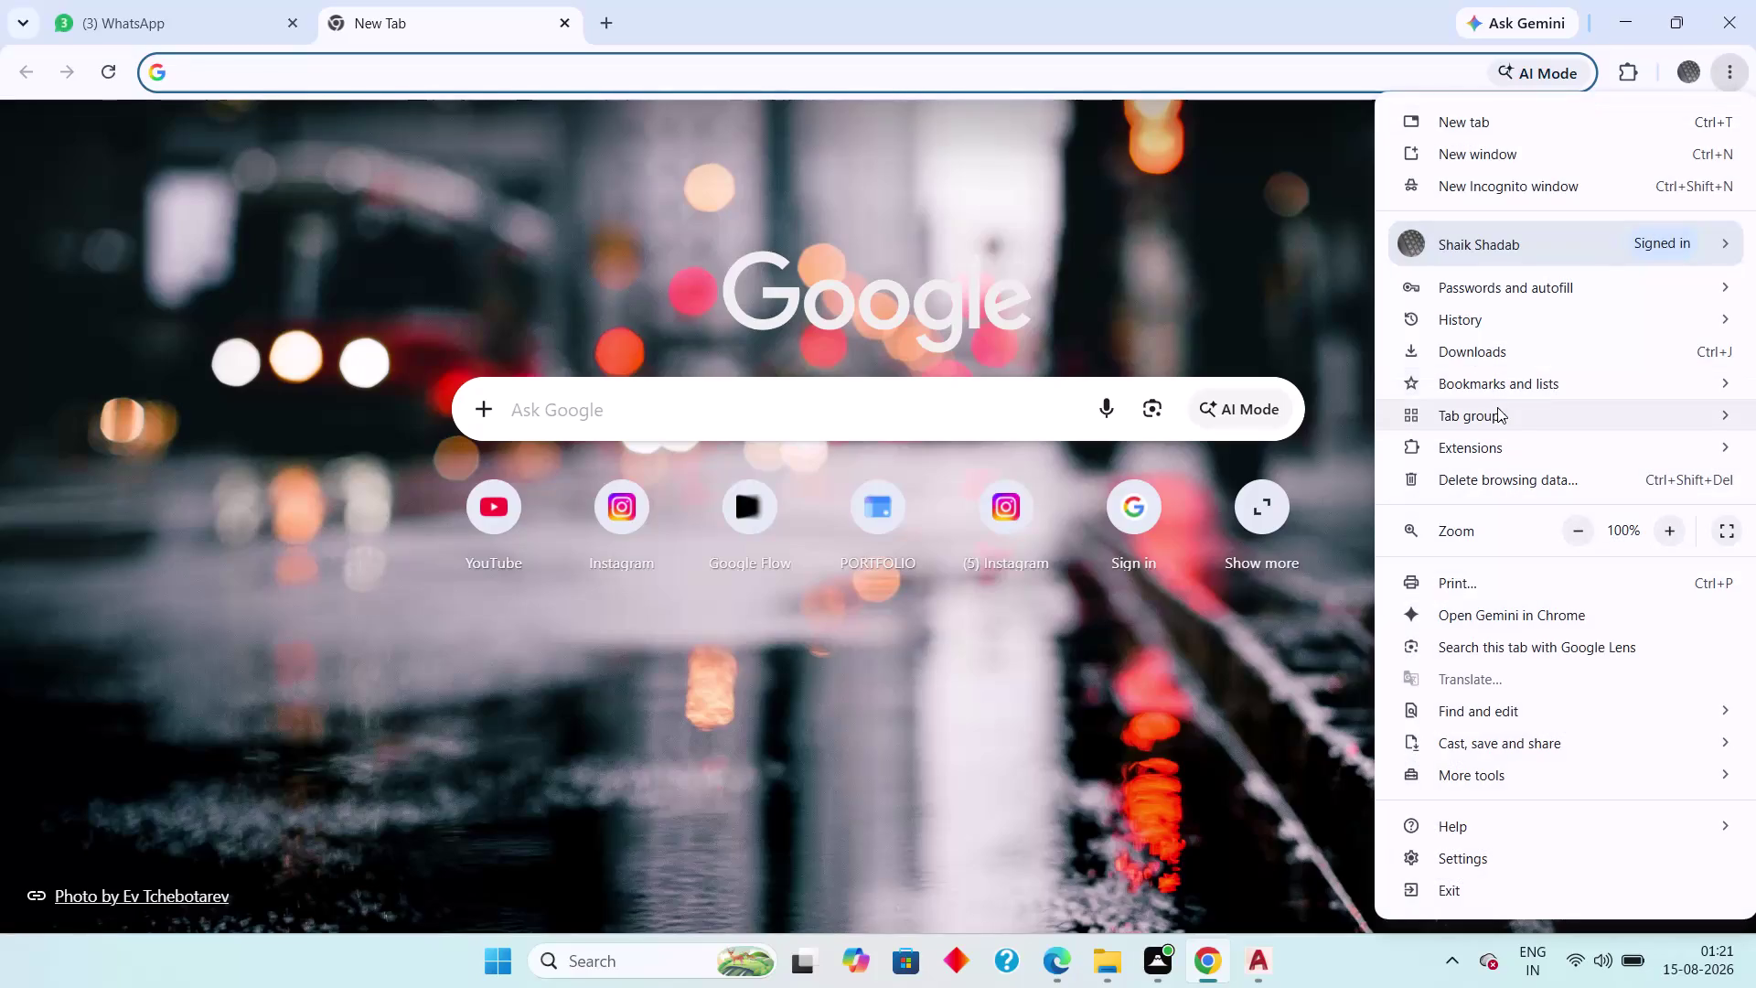
Open toilets.dwg in AutoCAD from Chrome's download history.
click(1471, 357)
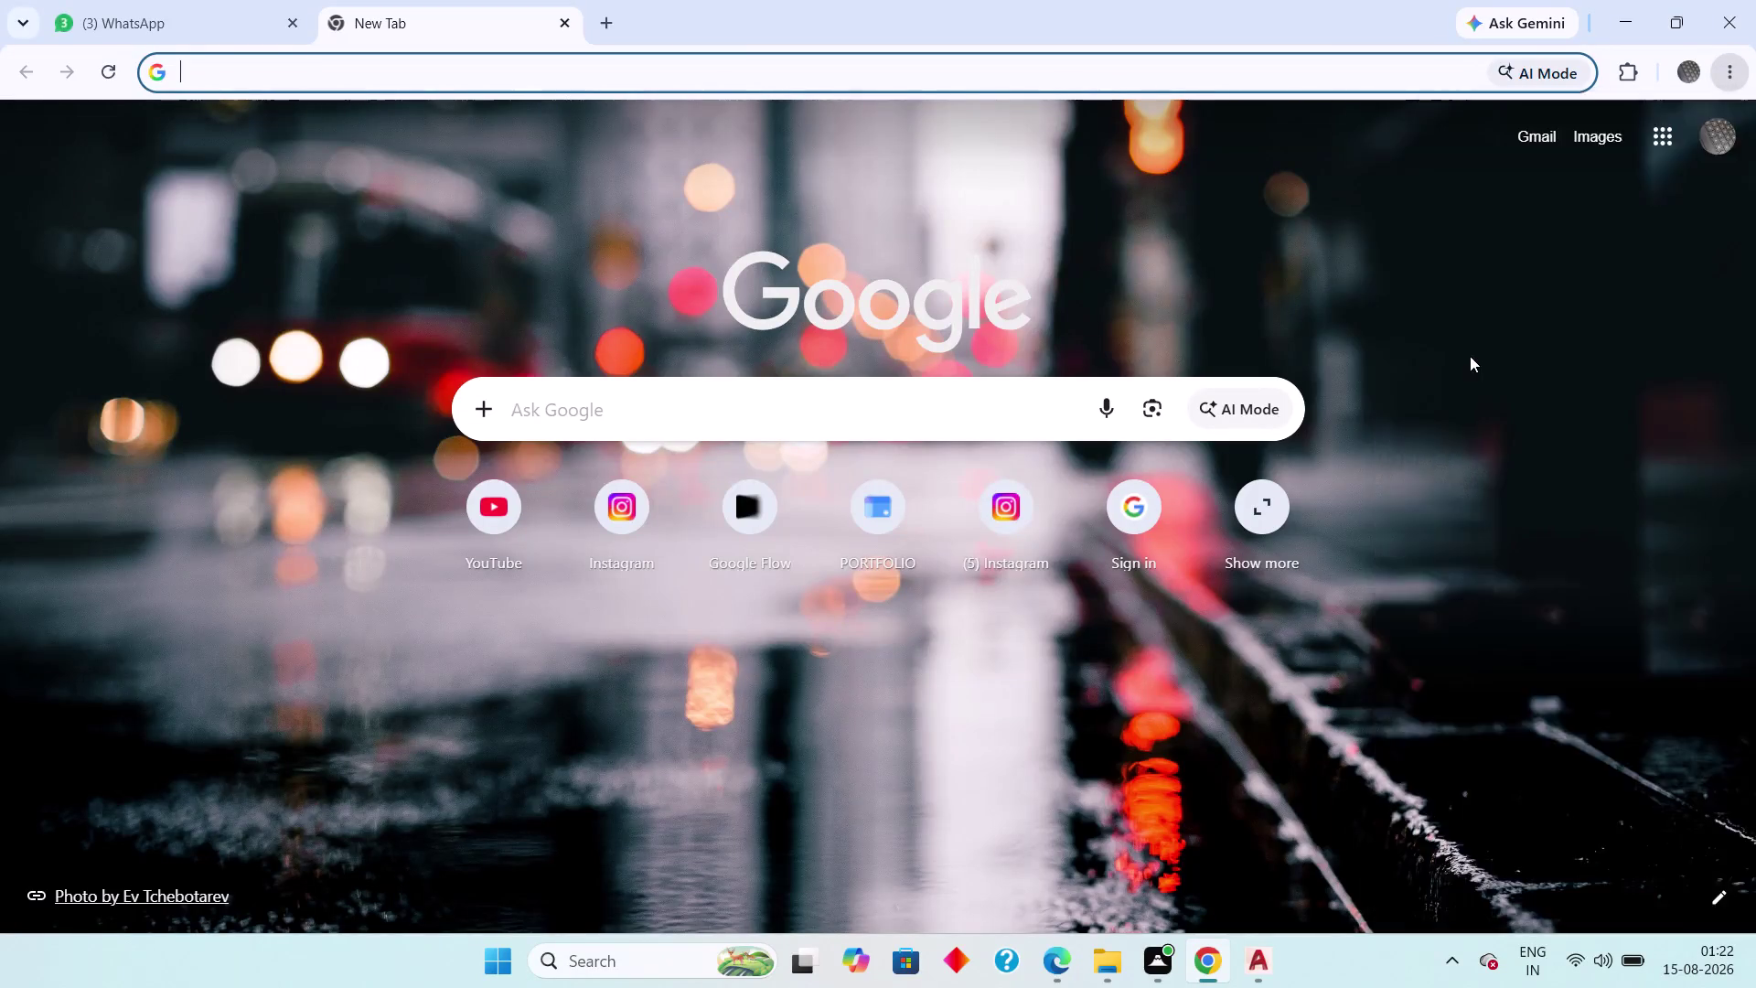
scroll(down, 3)
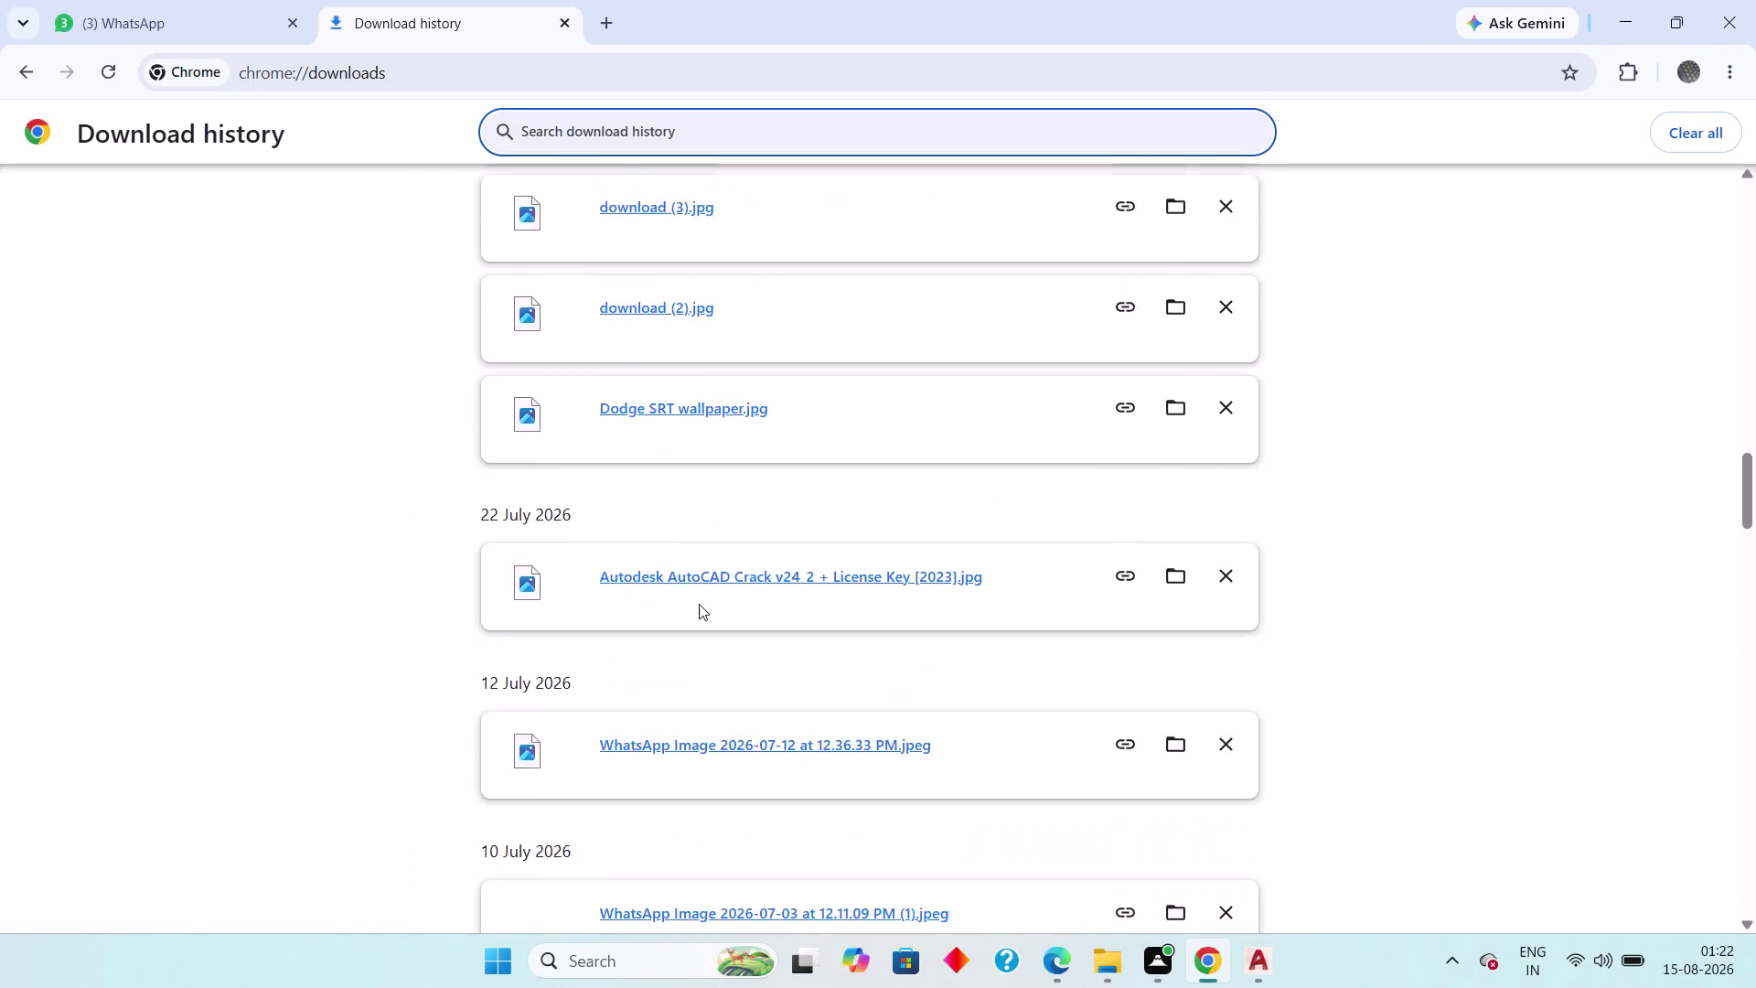
scroll(down, 3)
scroll(down, 3)
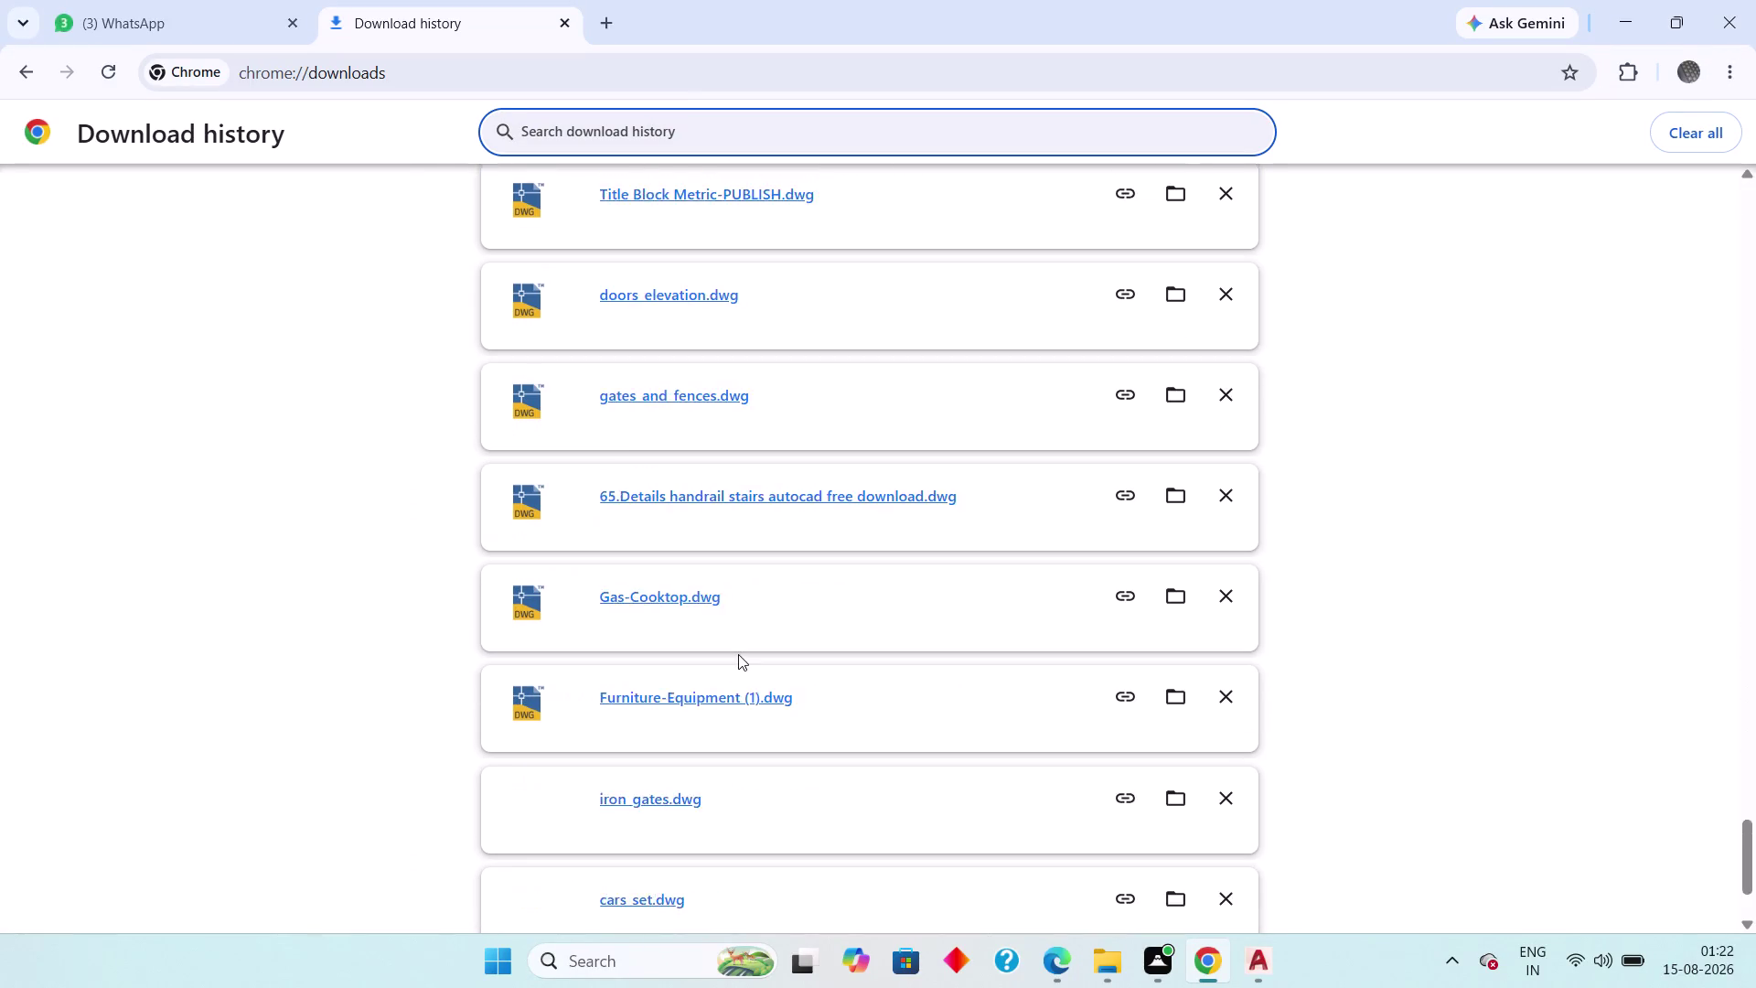
scroll(down, 3)
scroll(down, 3)
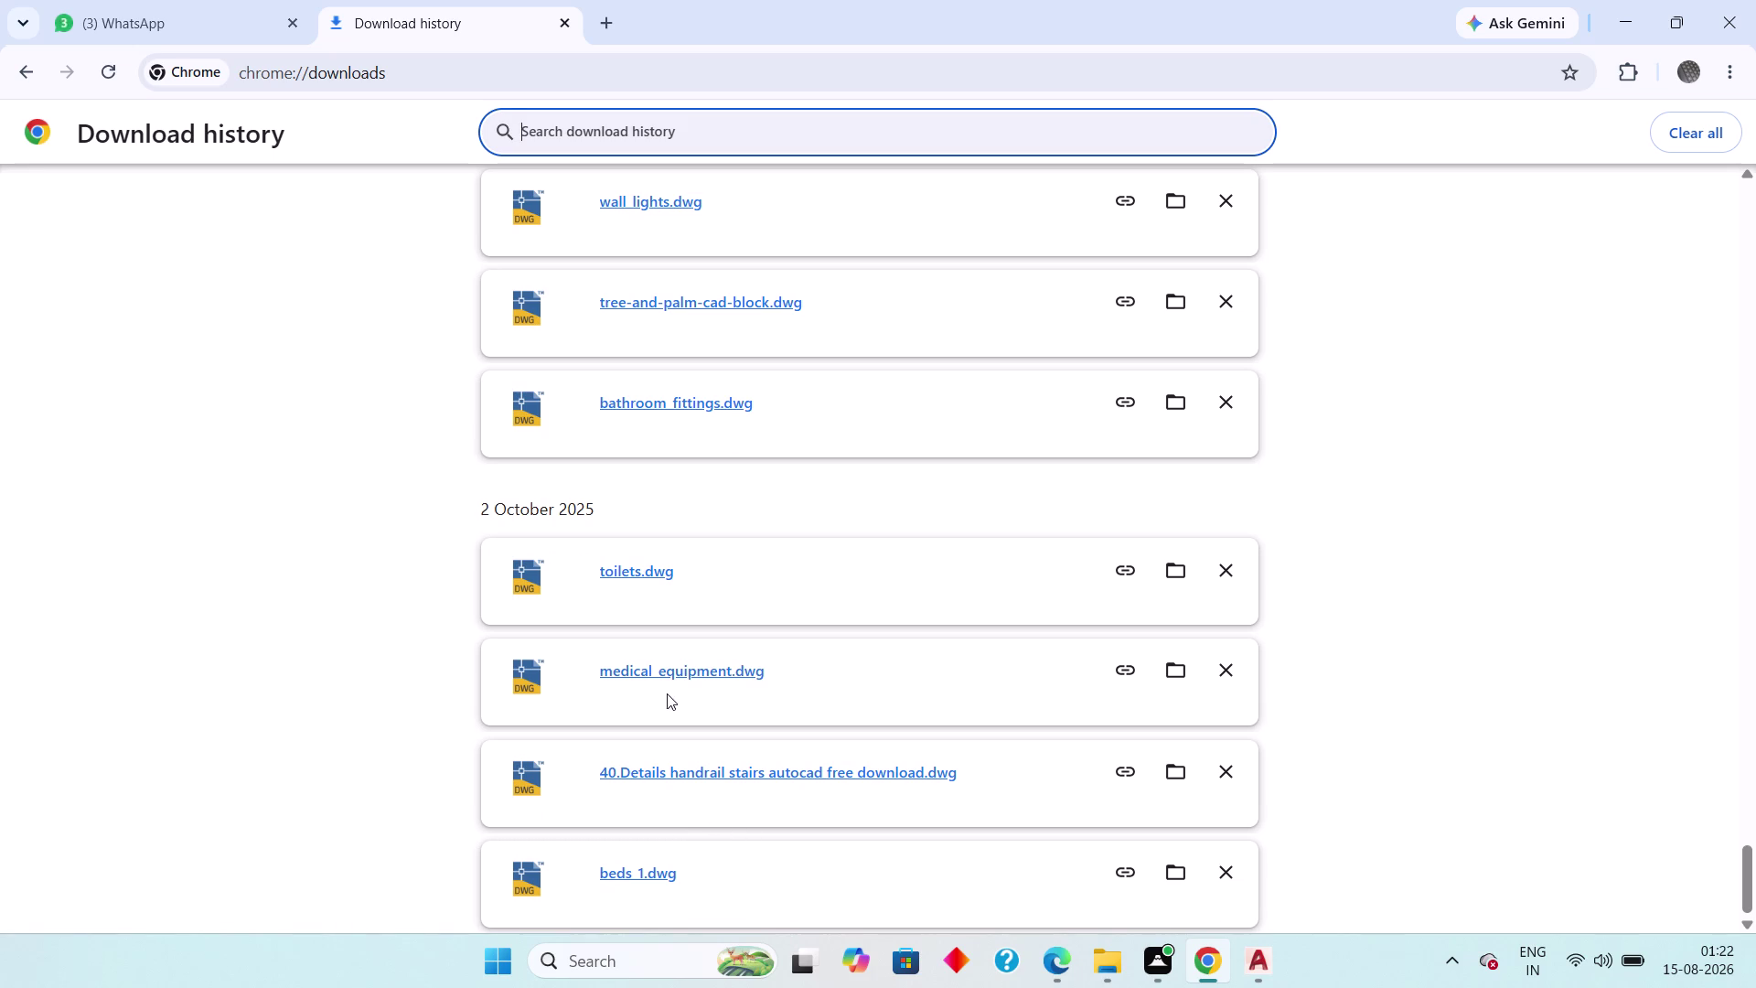
scroll(up, 3)
scroll(up, 3)
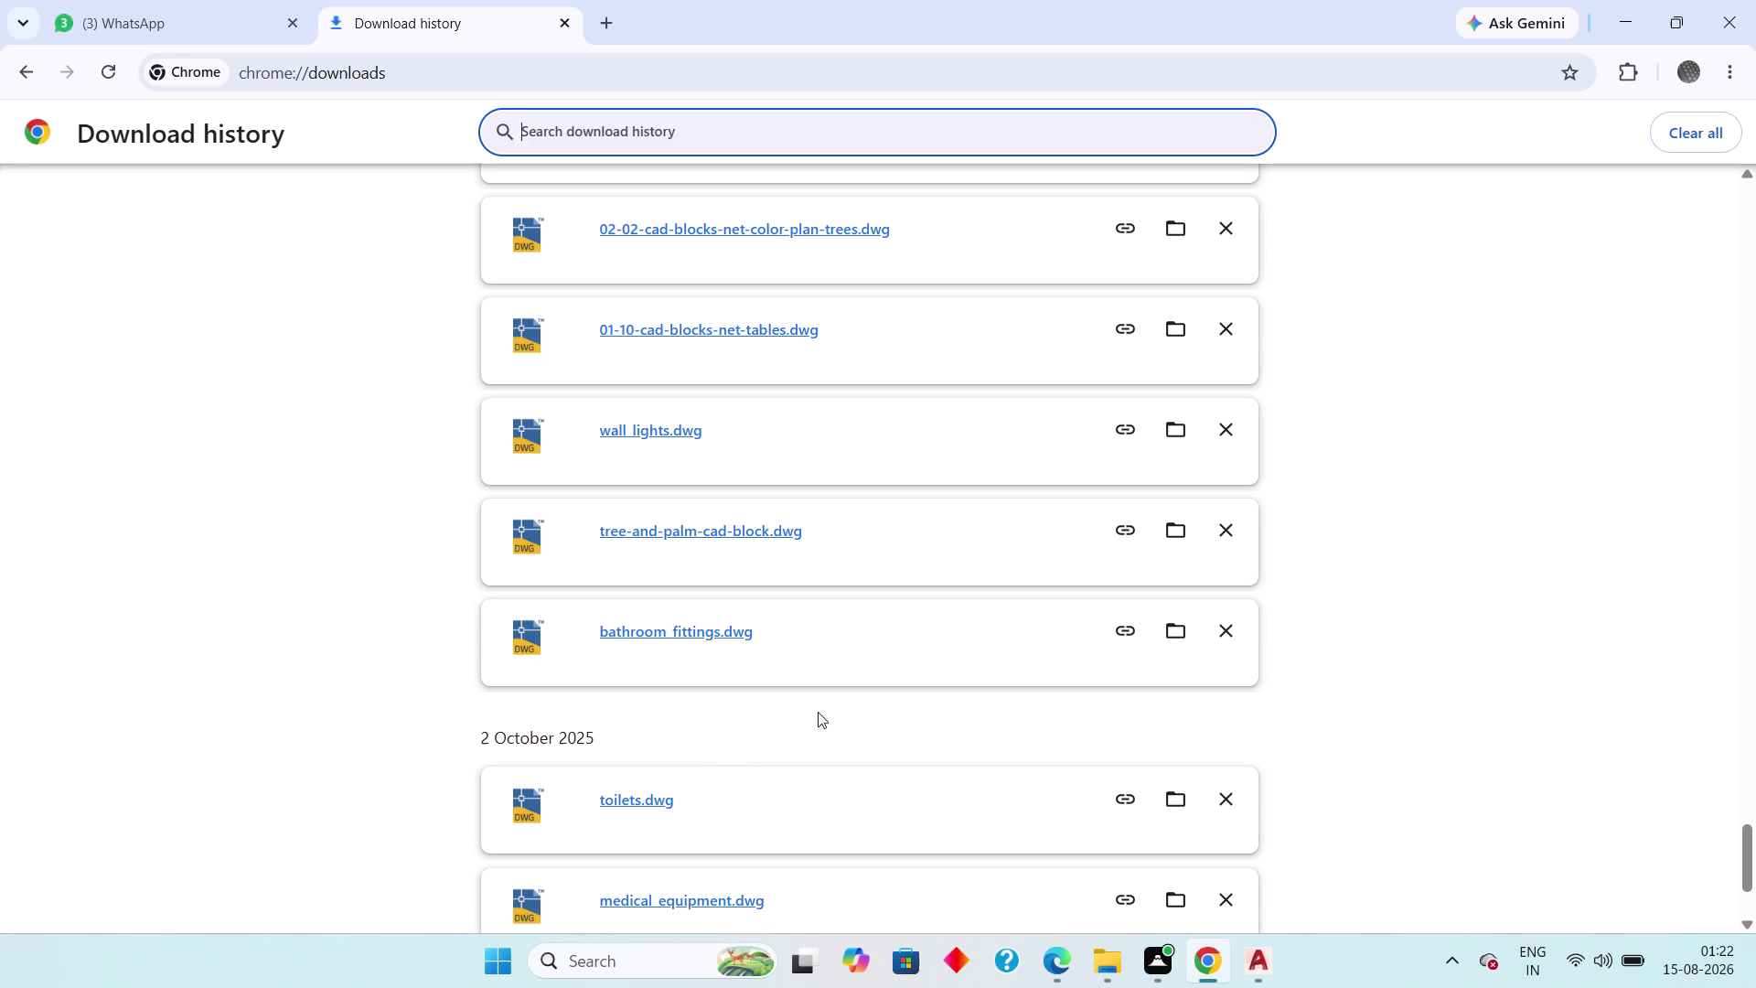
double_click(630, 794)
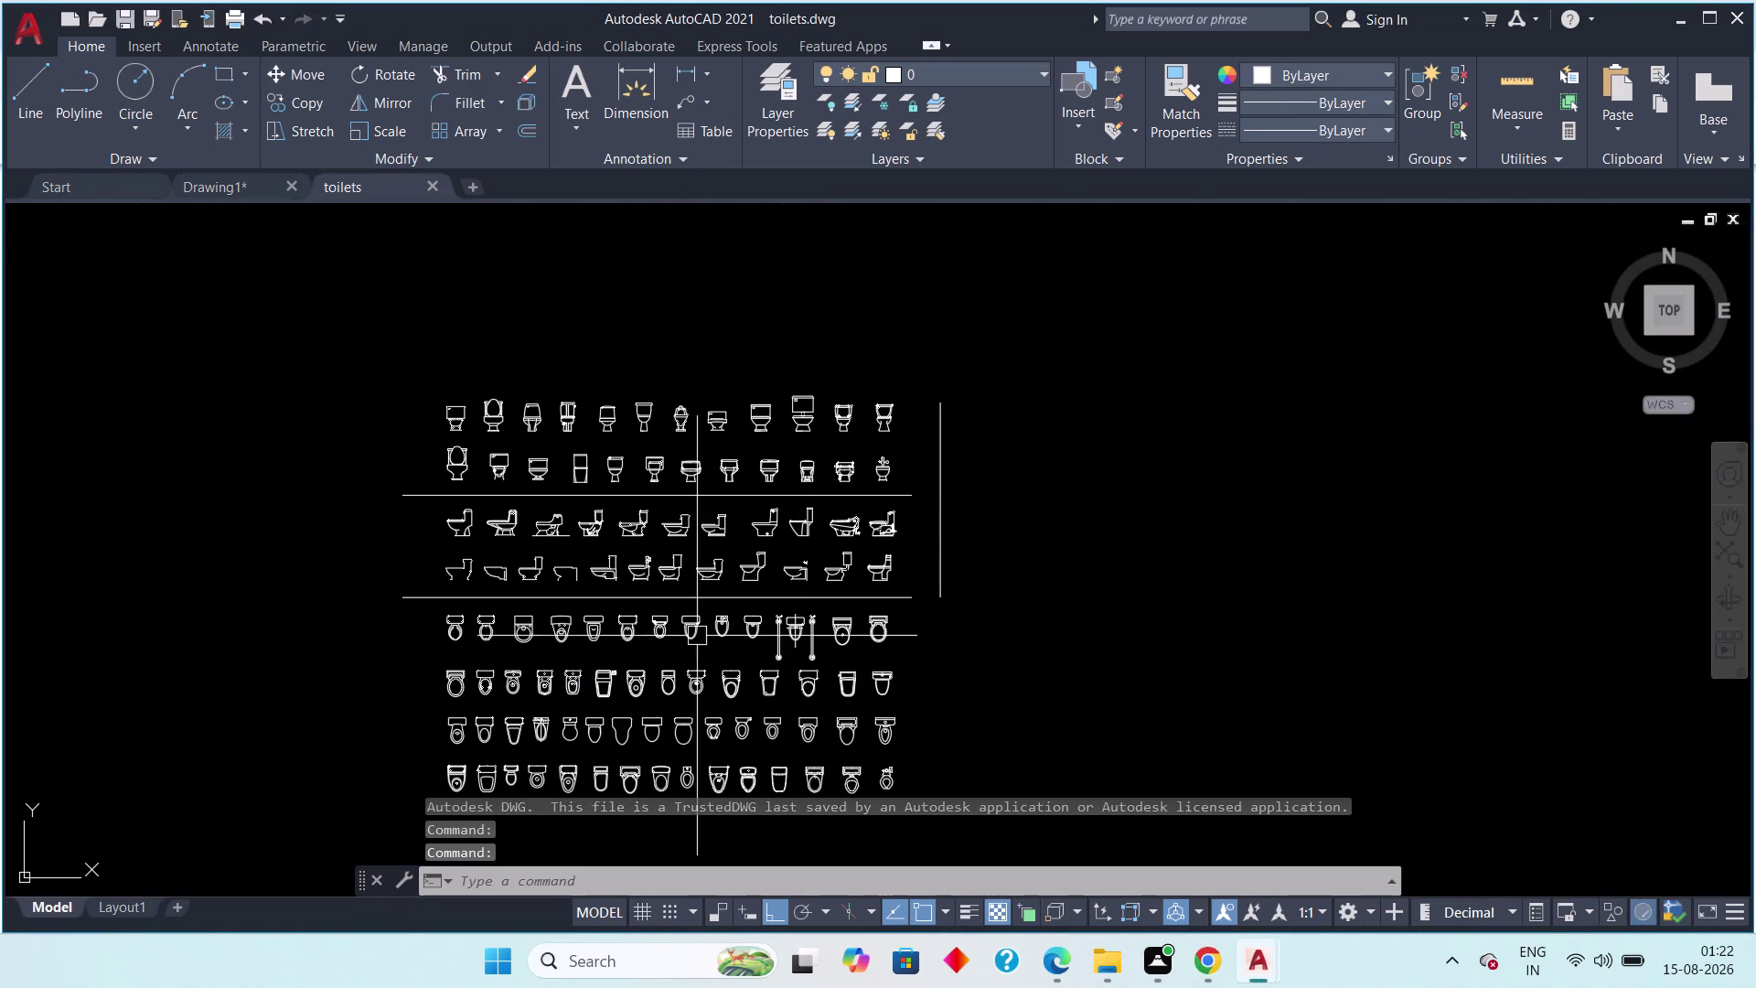
Copy one top-view toilet block from toilets.dwg with Ctrl+C and switch back to Drawing1.
scroll(up, 3)
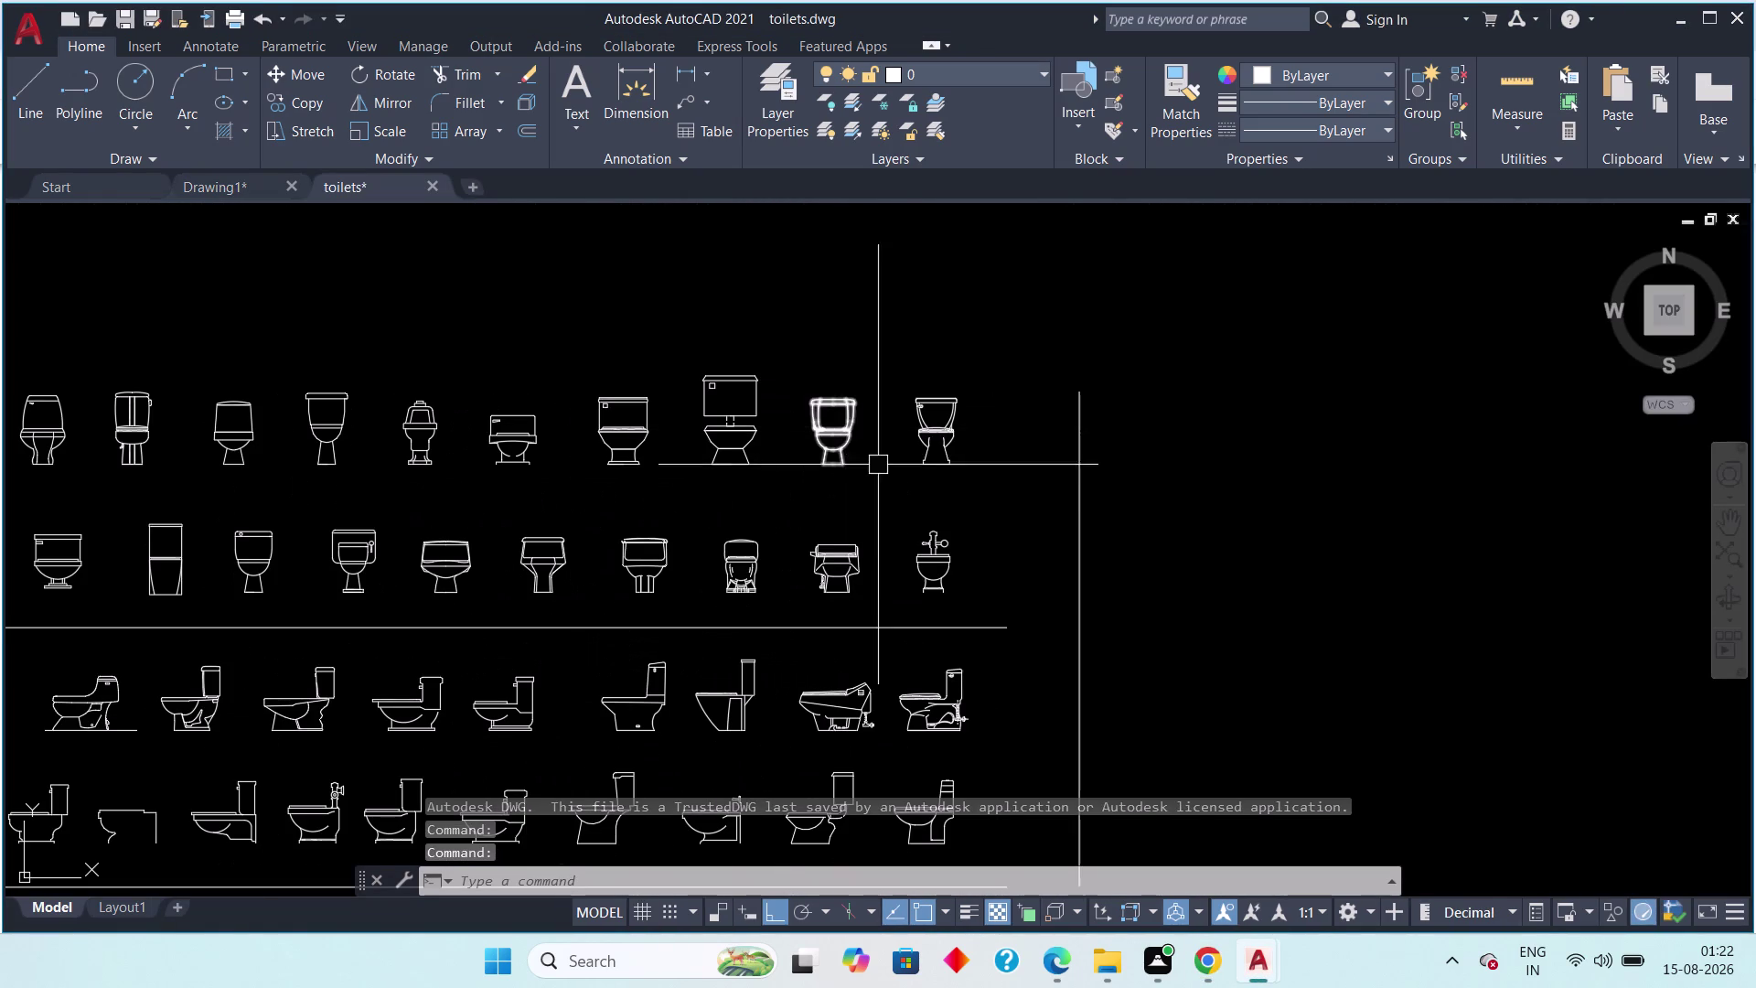
scroll(down, 3)
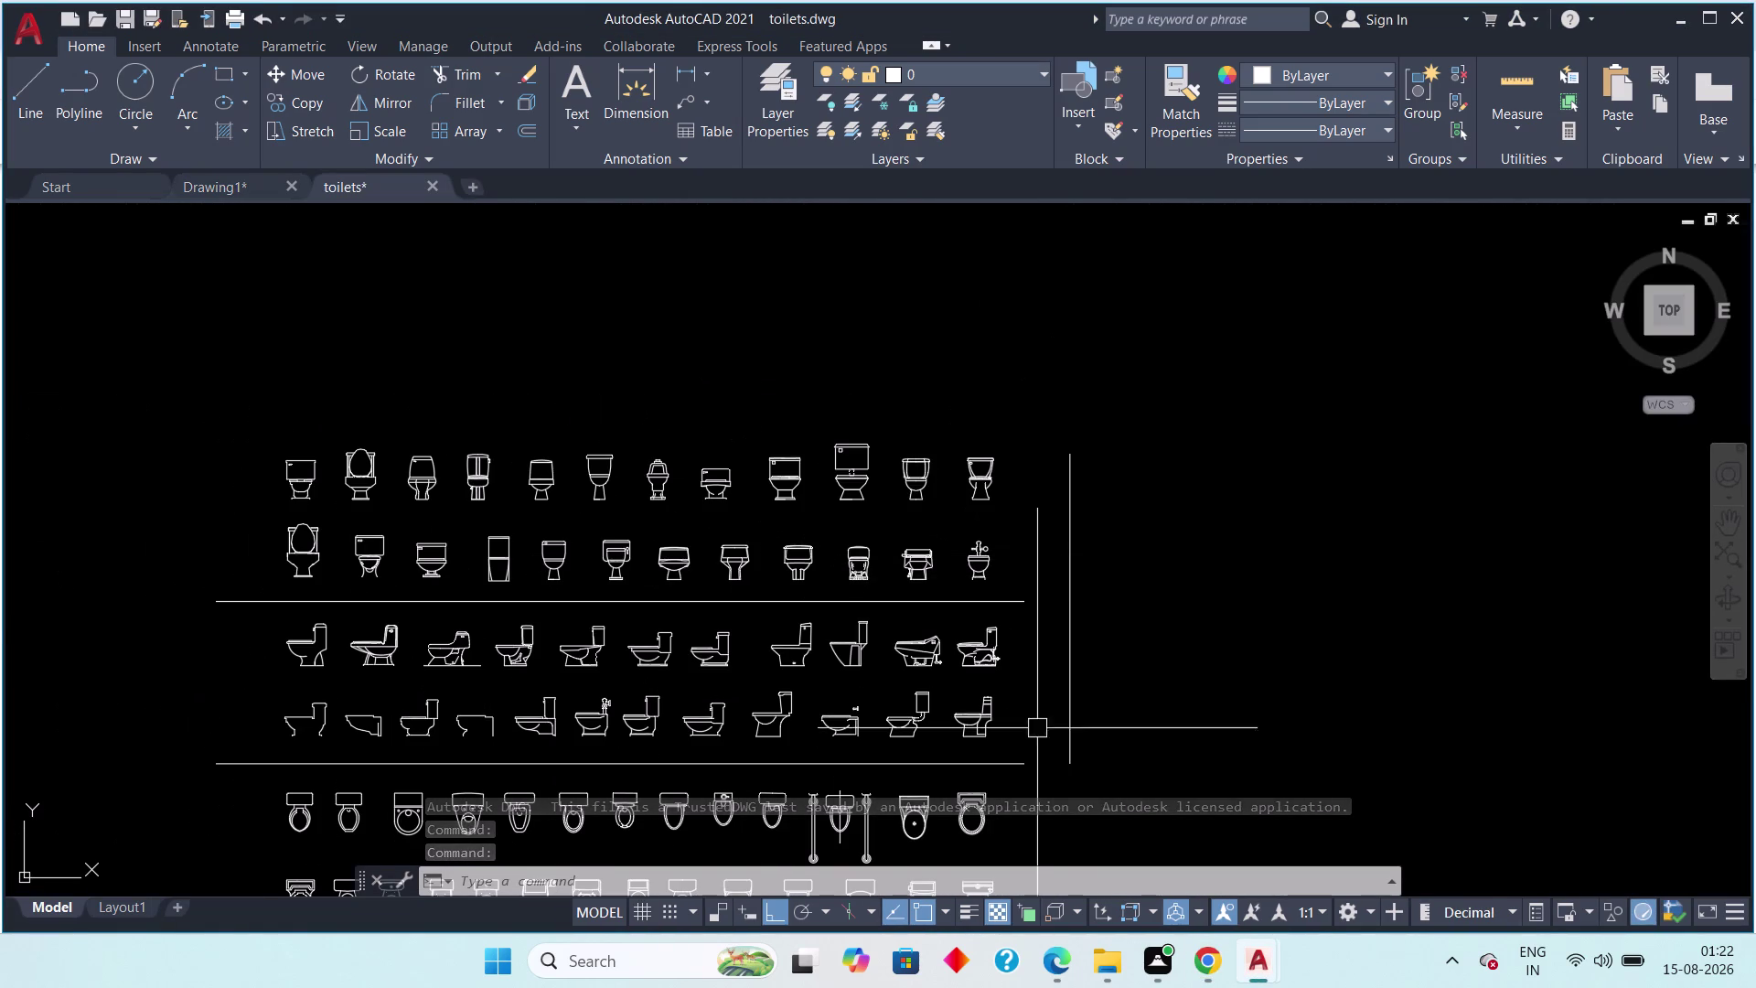
middle_drag(993, 747, 974, 564)
scroll(up, 3)
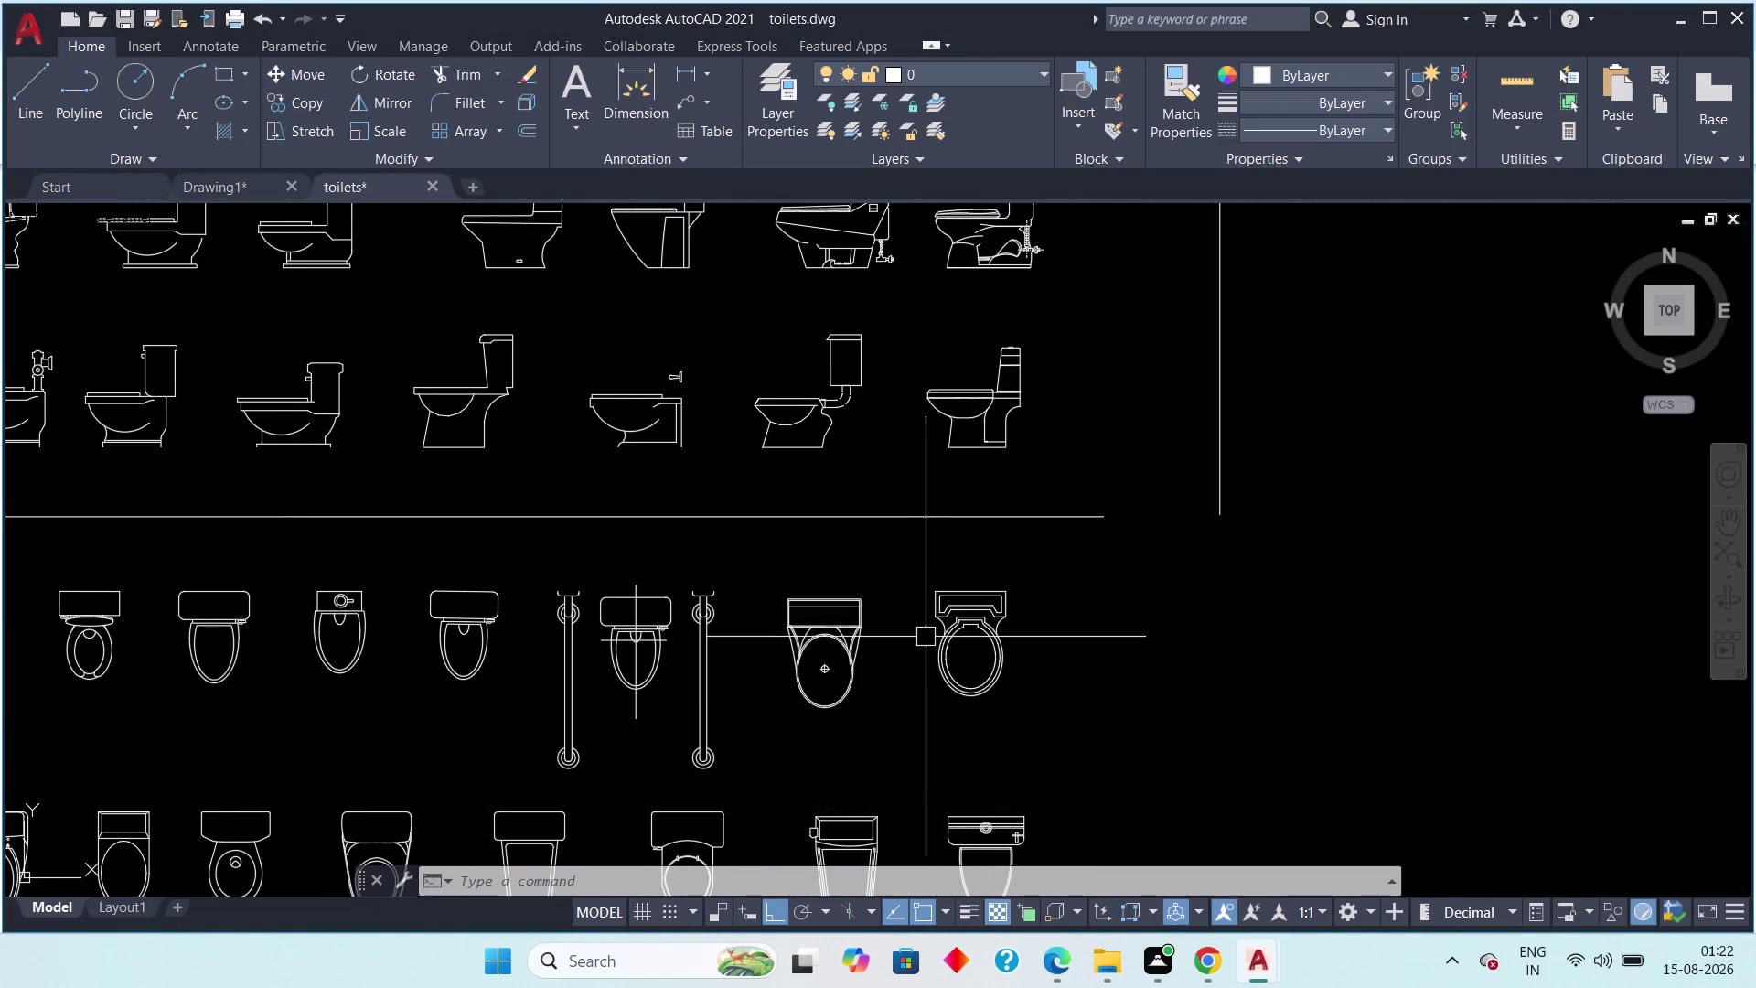
middle_drag(920, 633, 935, 549)
drag(894, 482, 871, 520)
click(792, 662)
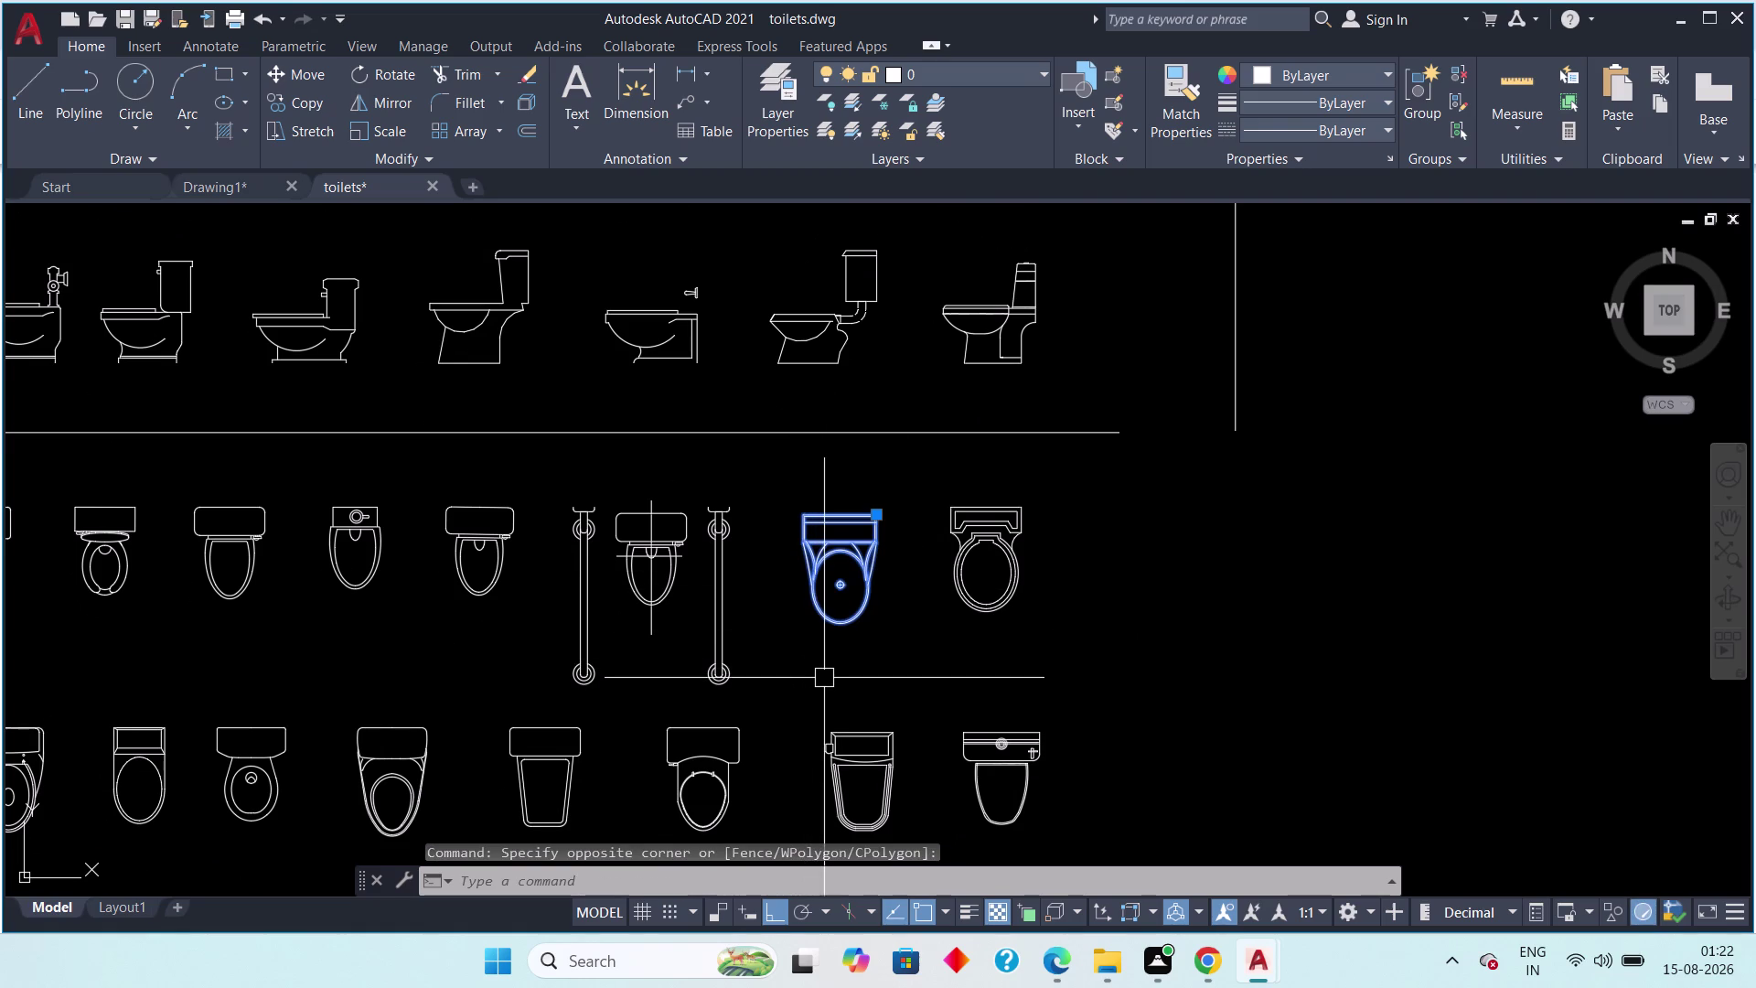
key(ctrl+c)
key(Escape)
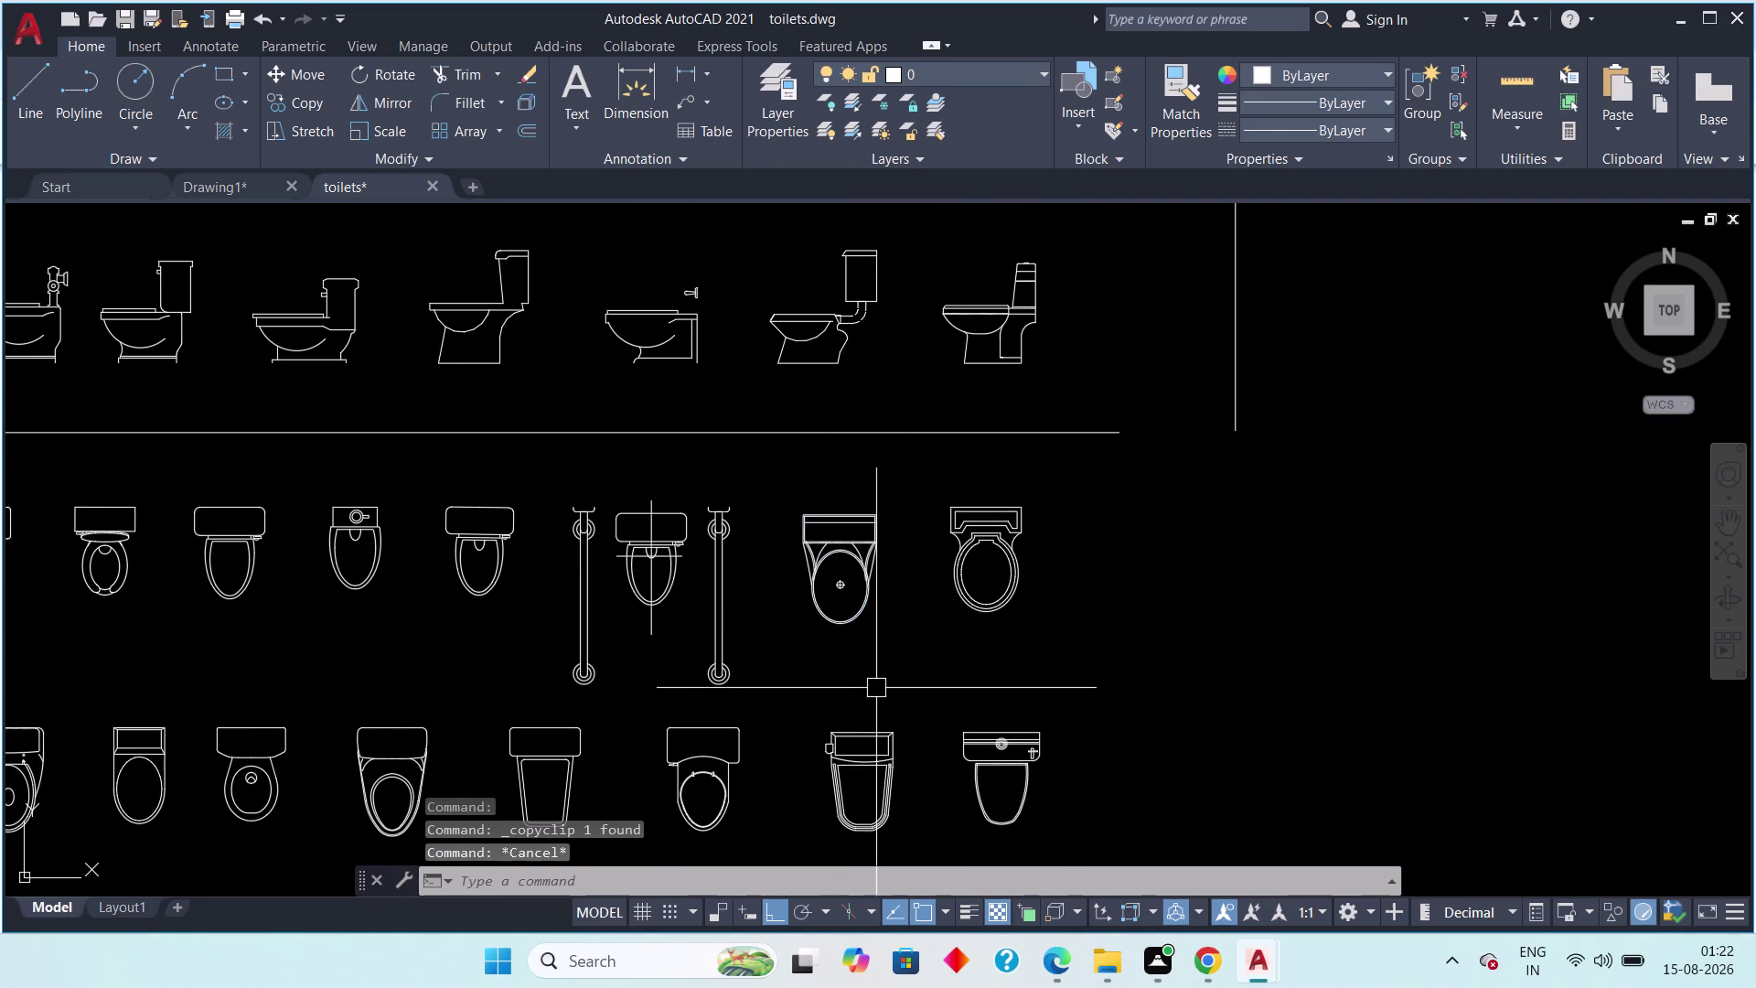
click(211, 192)
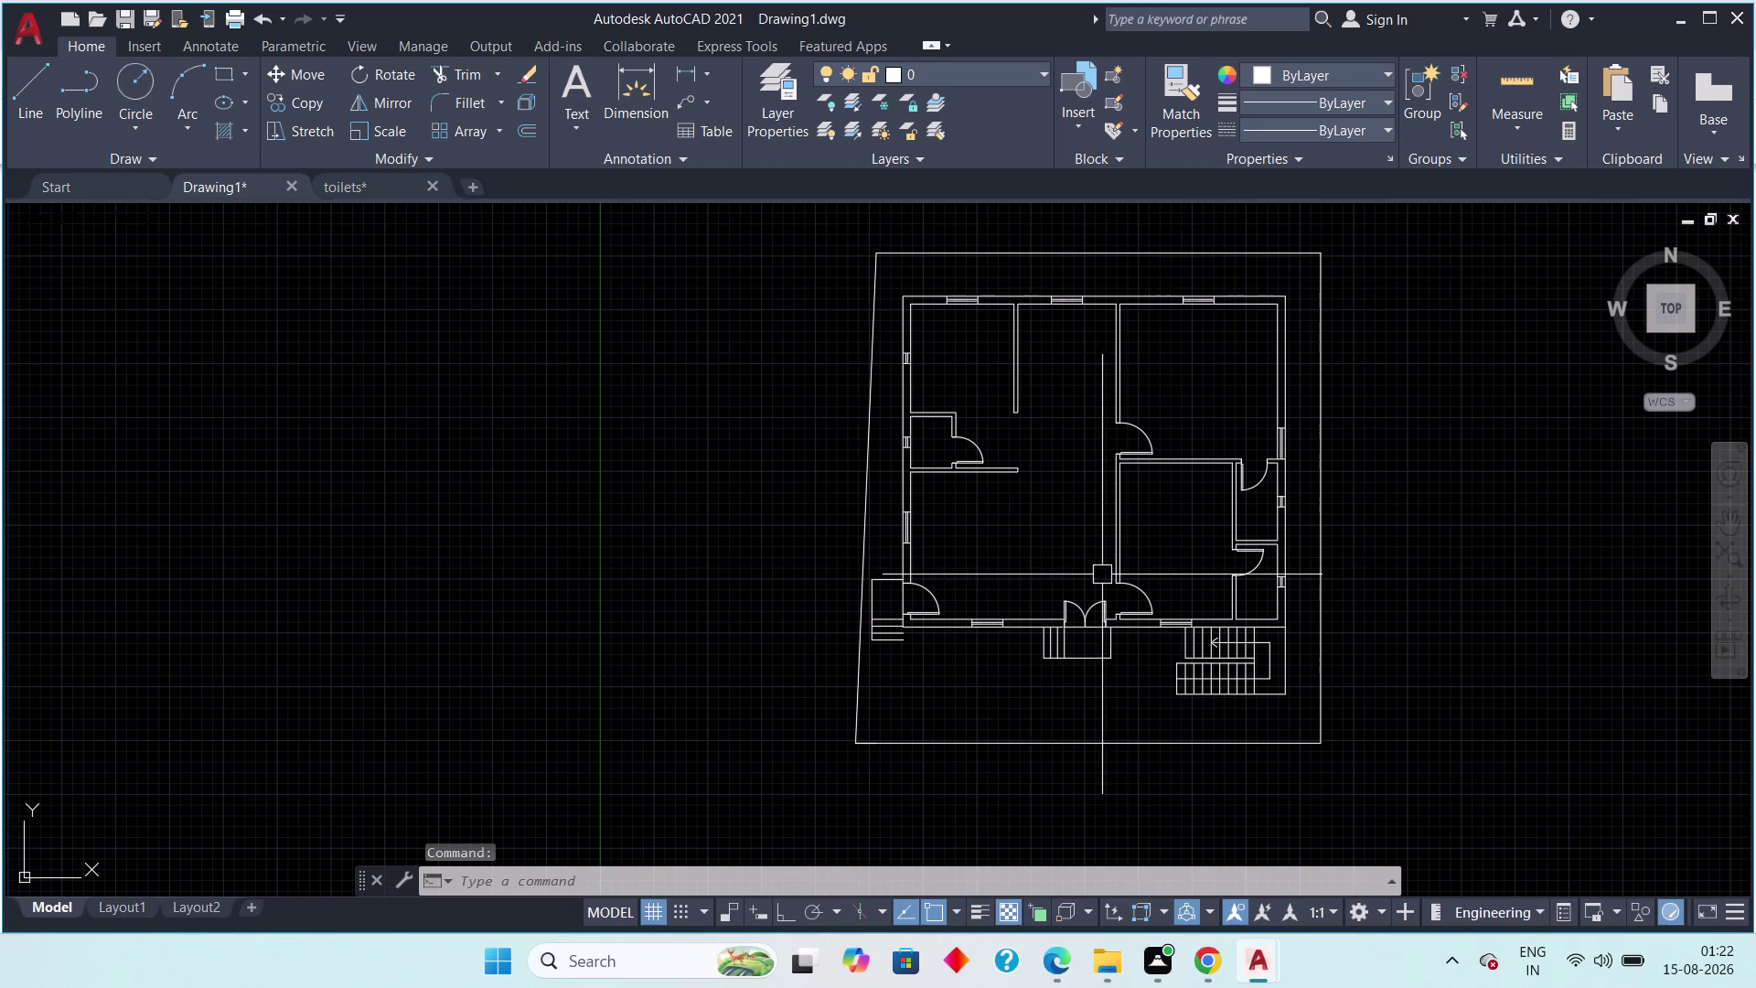
Paste the copied toilet into Drawing1 beside the house plan.
key(ctrl+v)
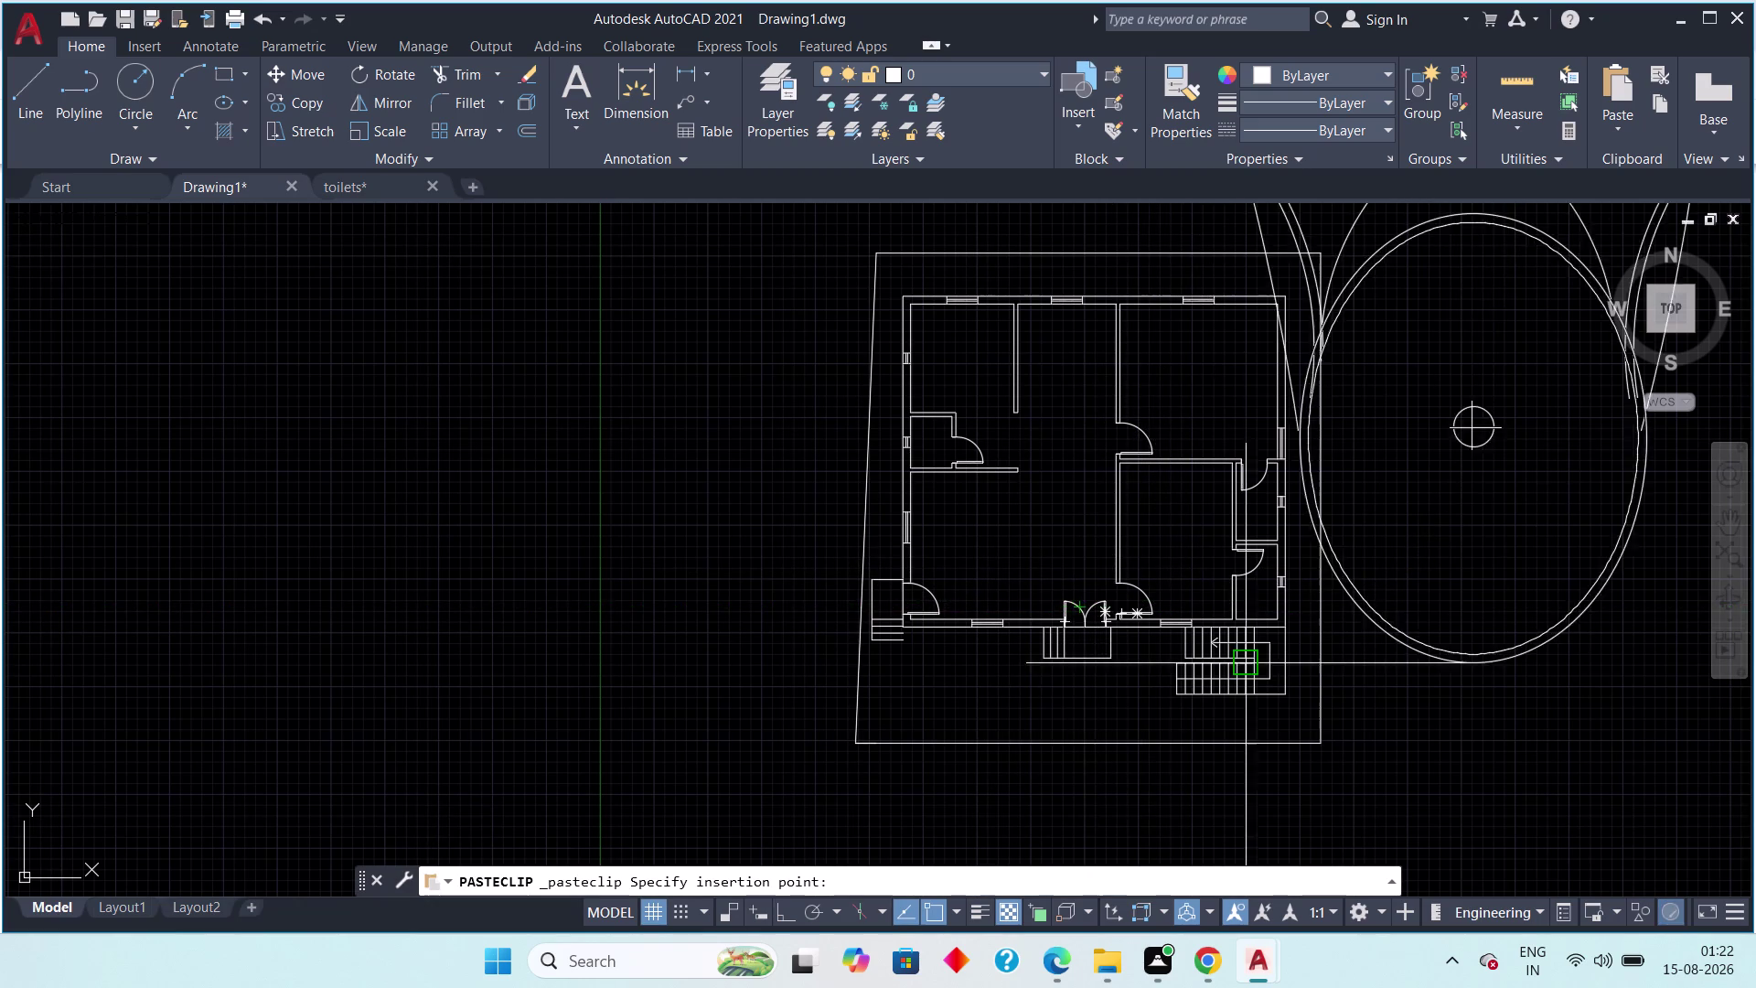
middle_drag(1265, 657, 901, 621)
scroll(down, 3)
click(1028, 697)
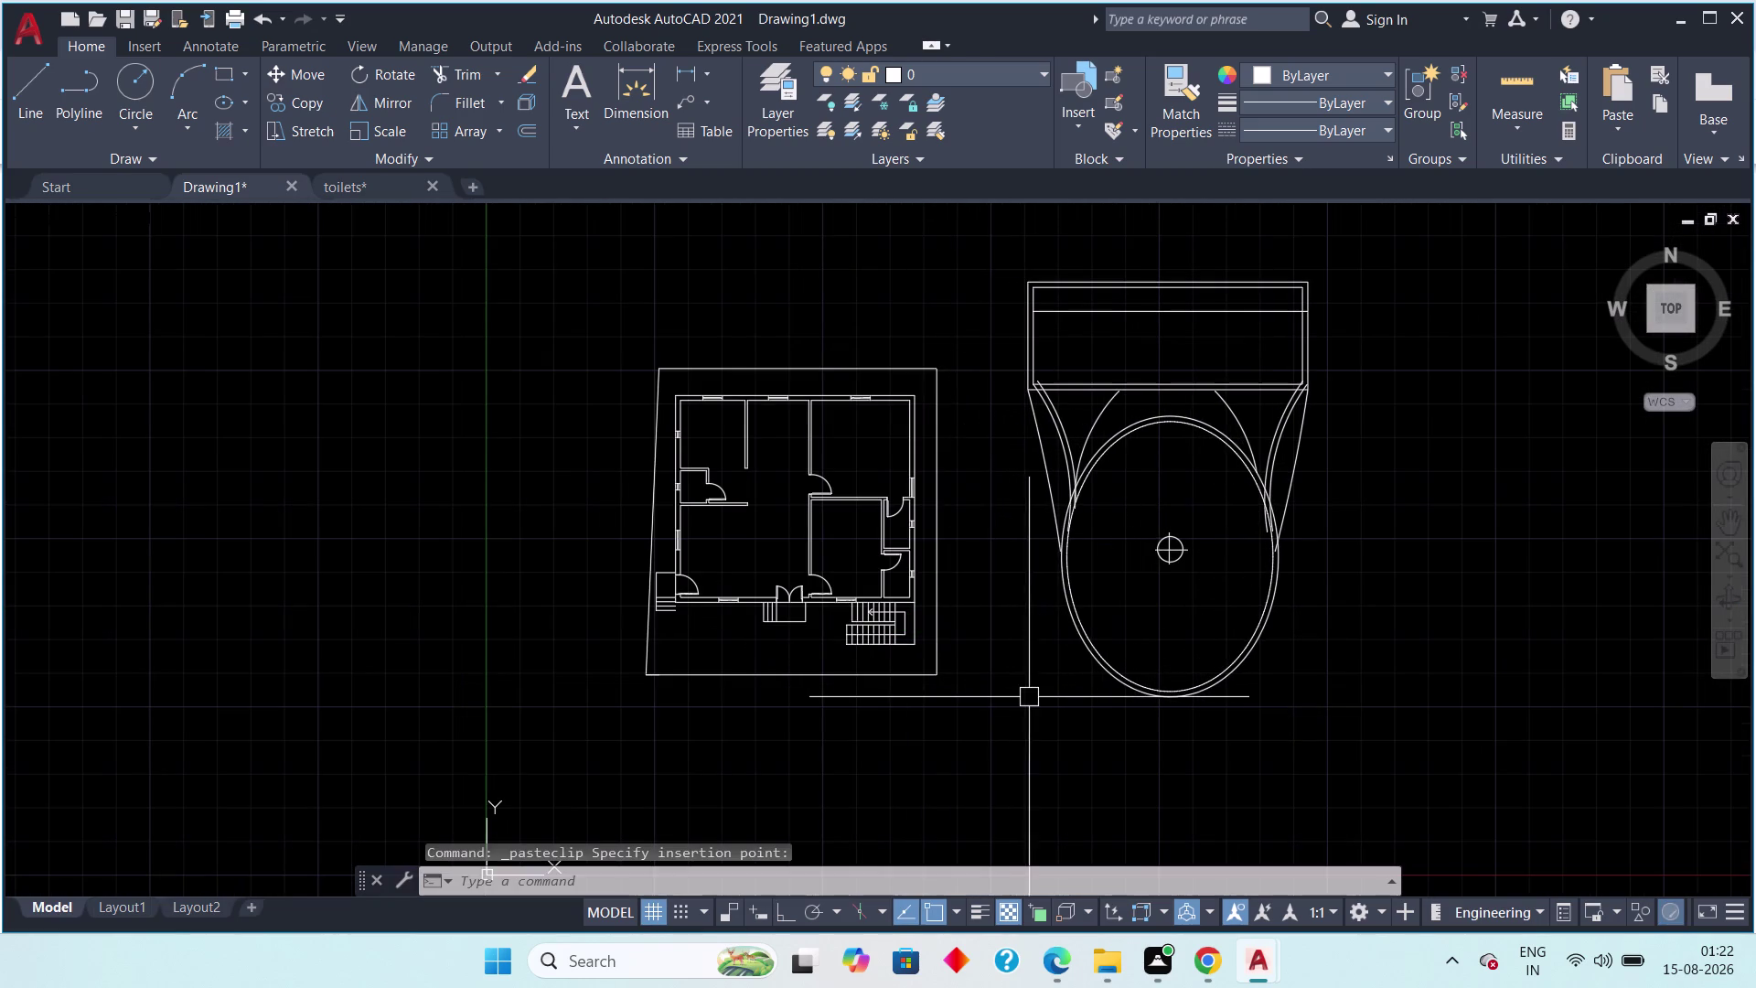
Scale the pasted toilet down with SC.
scroll(down, 3)
drag(1282, 464, 1235, 539)
drag(1163, 659, 1160, 672)
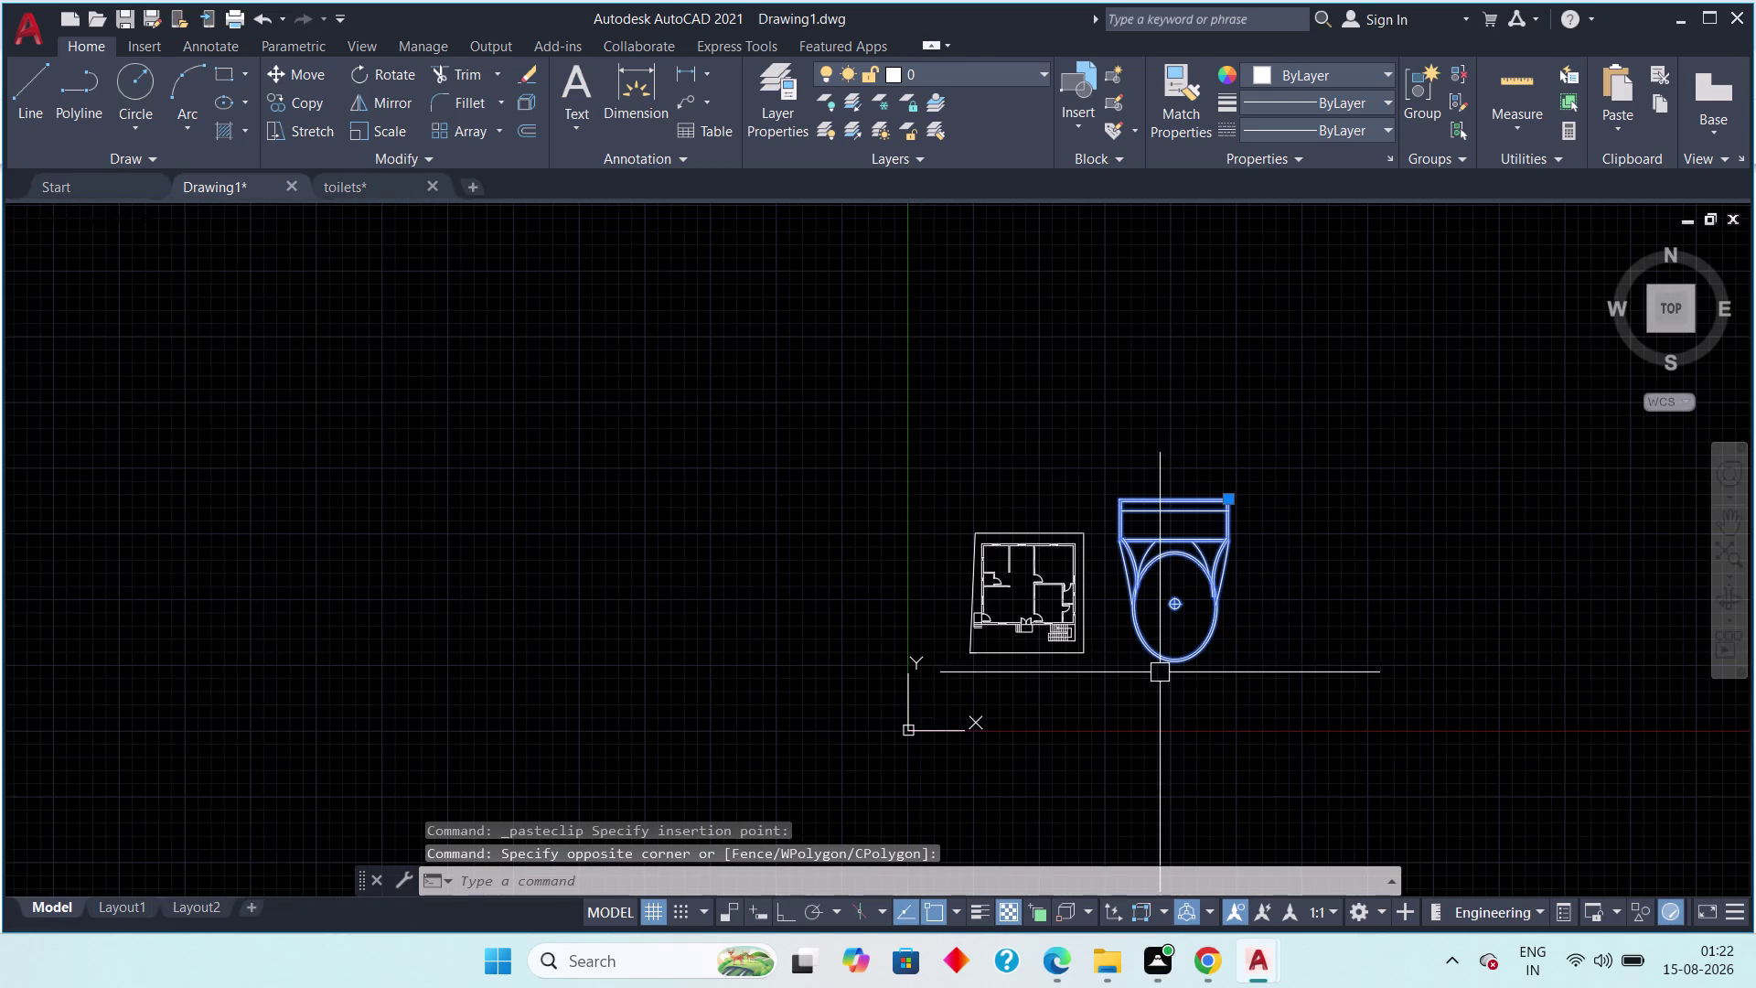
key(s)
key(c)
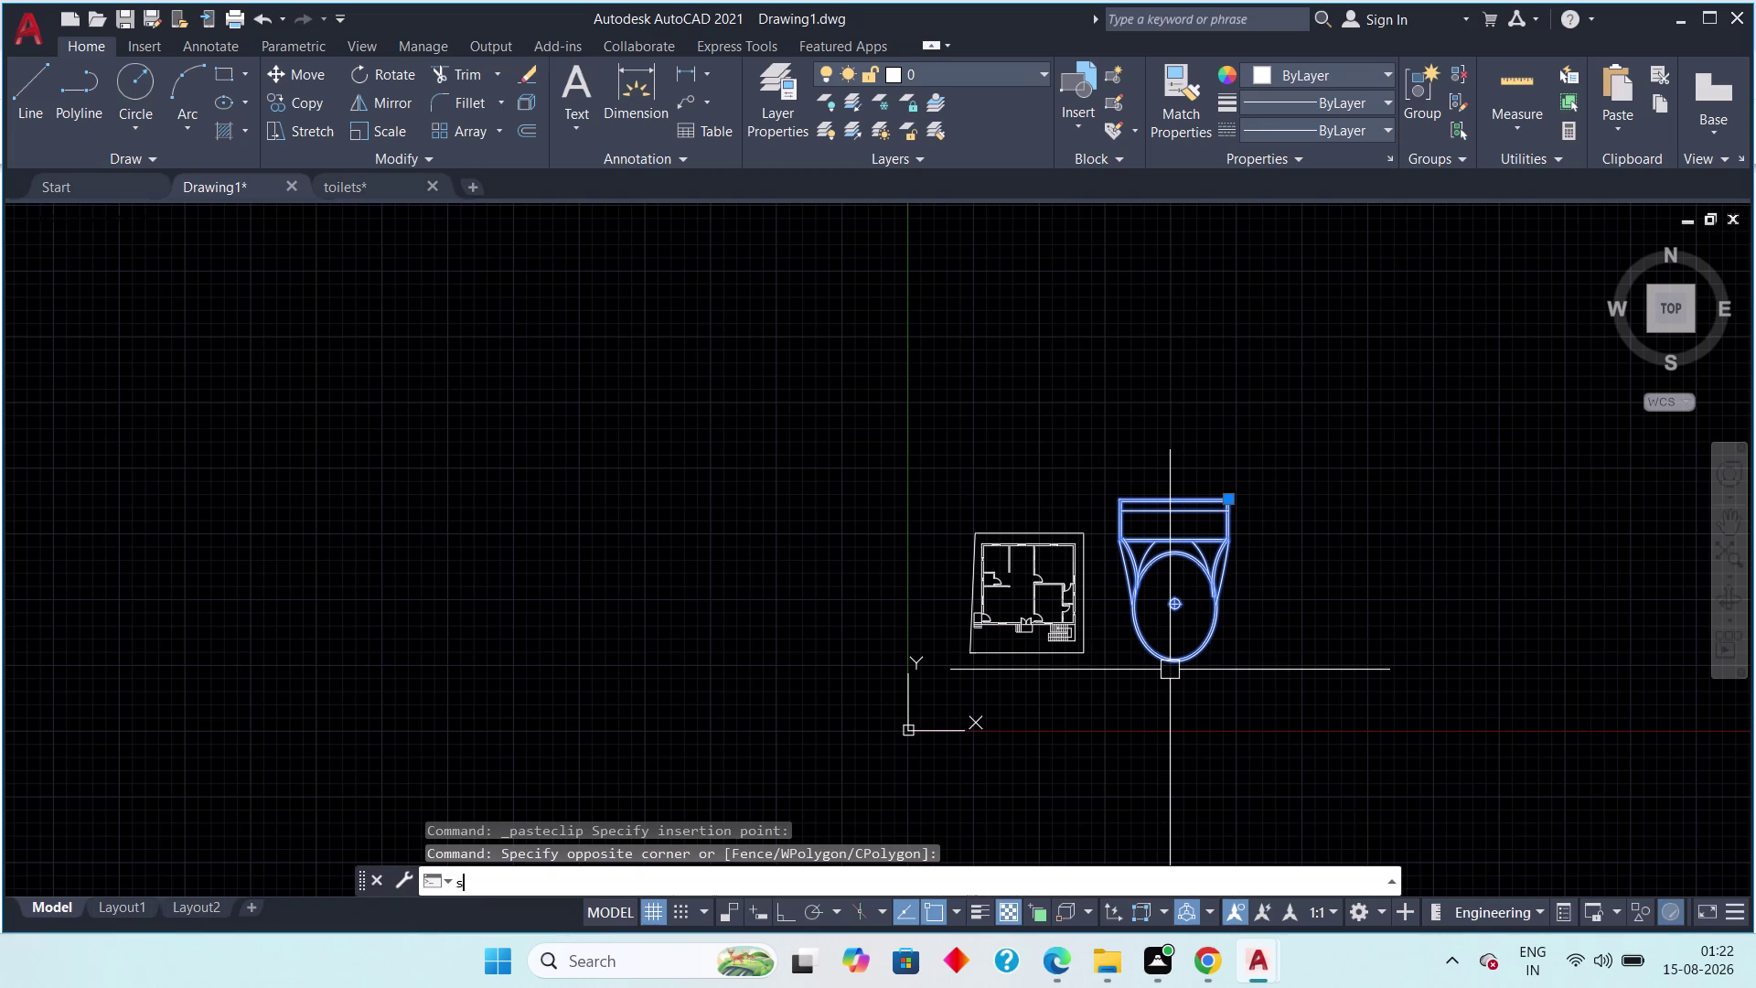
key(space)
click(1227, 496)
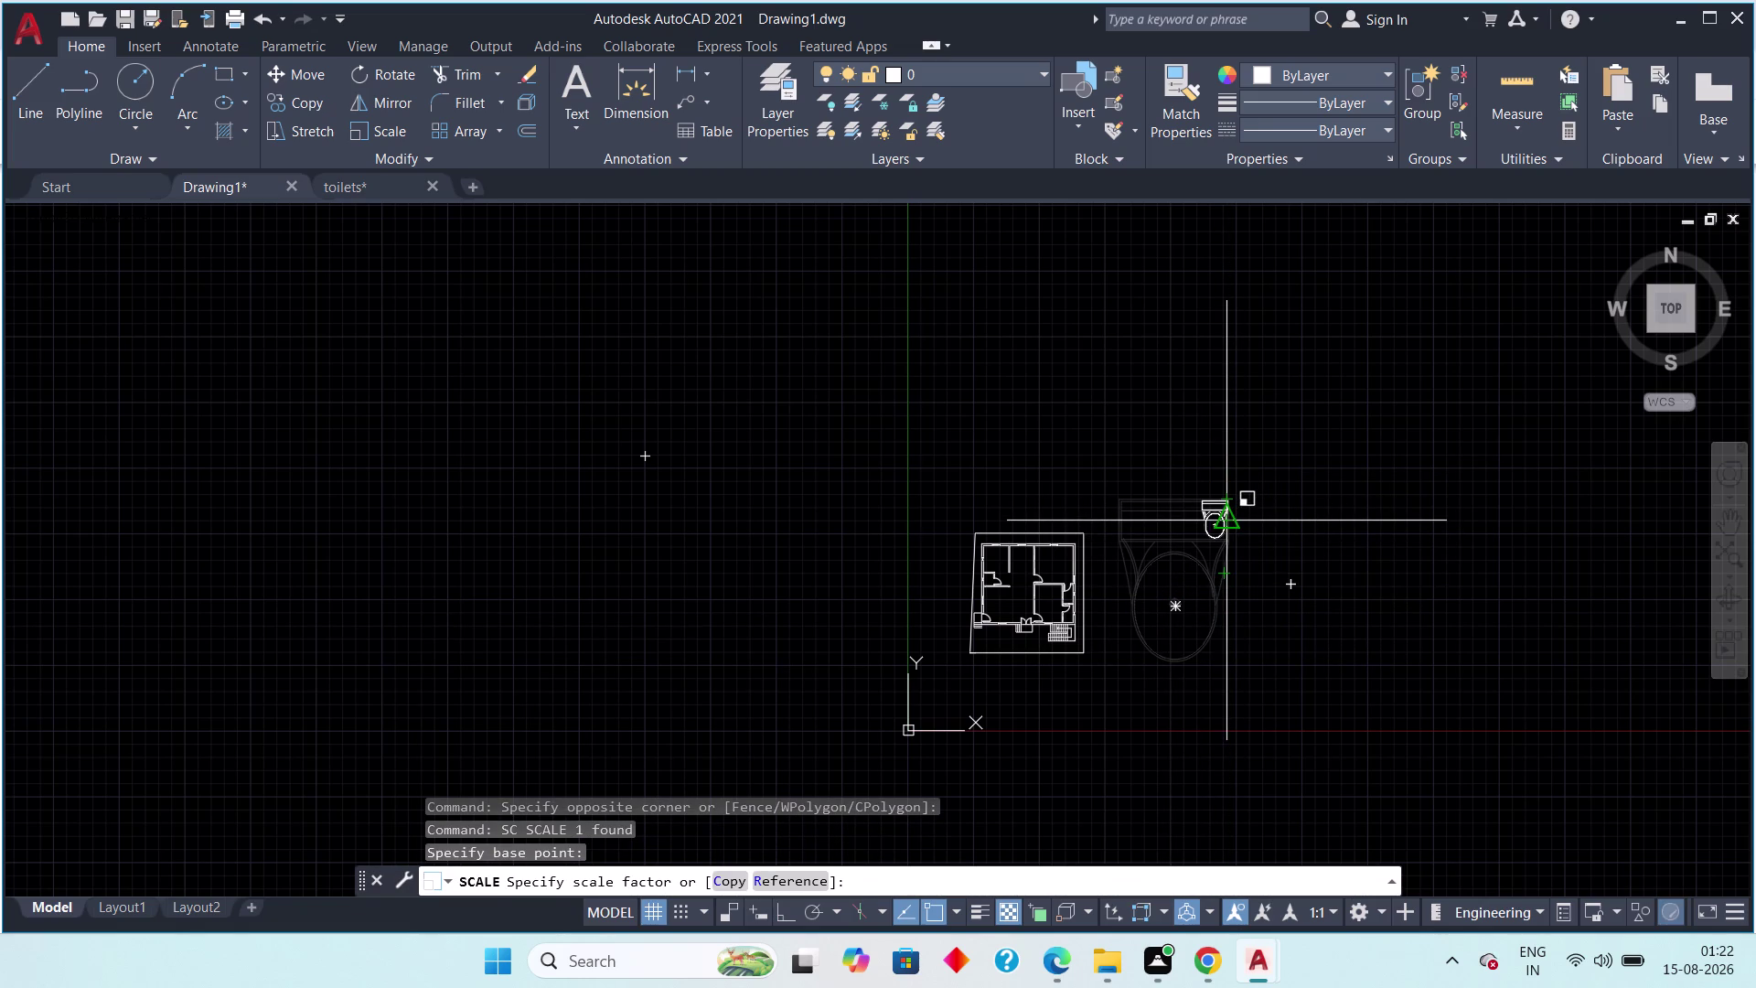
click(1227, 521)
middle_drag(1231, 551, 1190, 553)
key(Escape)
Move the shrunken toilet to just right of the house.
drag(1222, 477, 1183, 541)
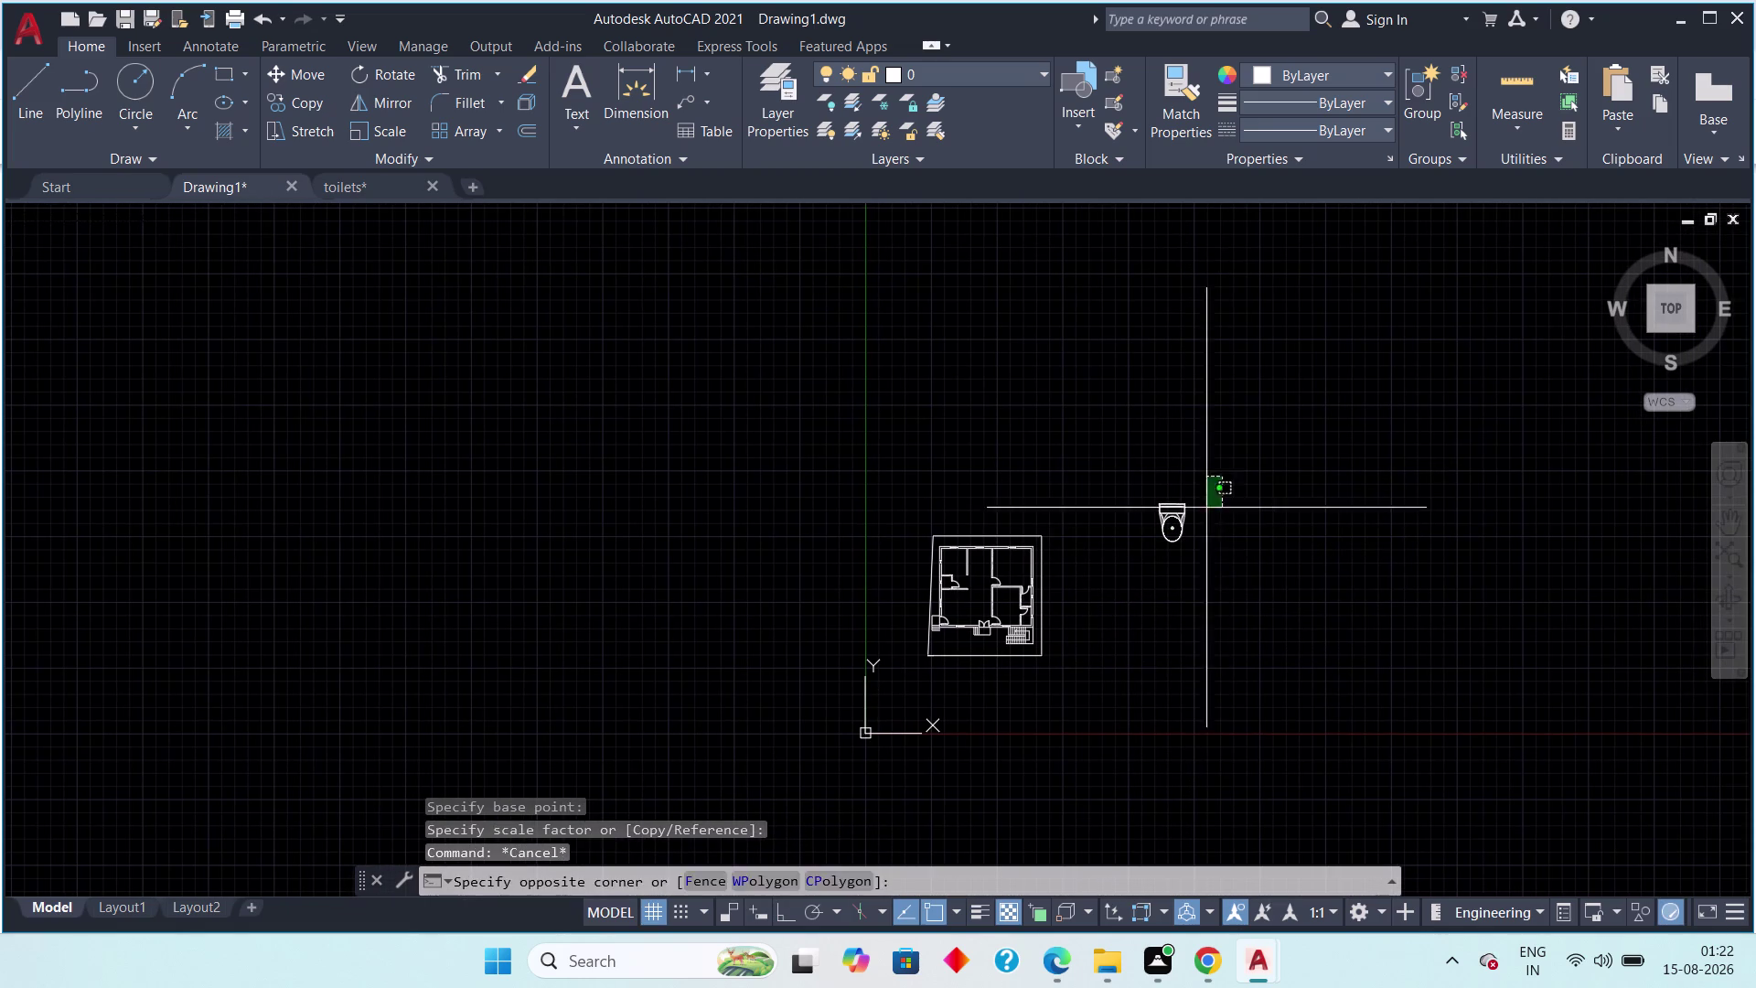
click(1129, 601)
key(m)
key(space)
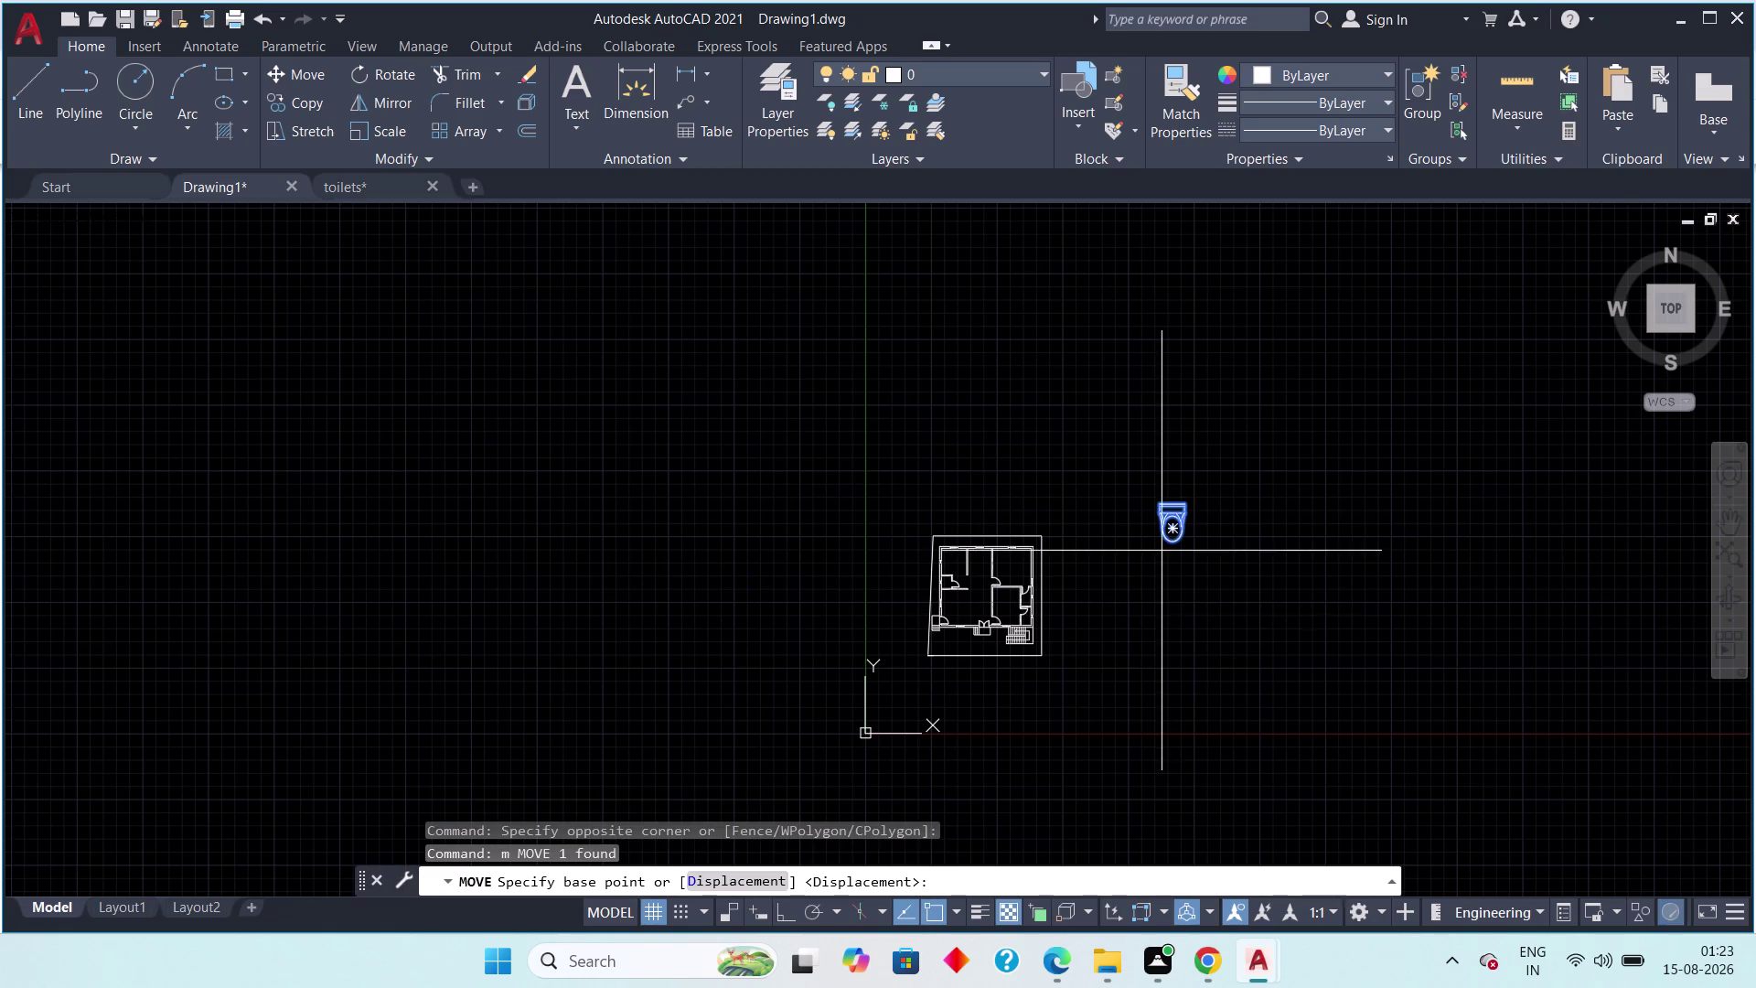
drag(1171, 519, 1153, 560)
click(1076, 636)
key(Escape)
Shrink the toilet further with SCALE, then reselect the small toilet.
scroll(up, 3)
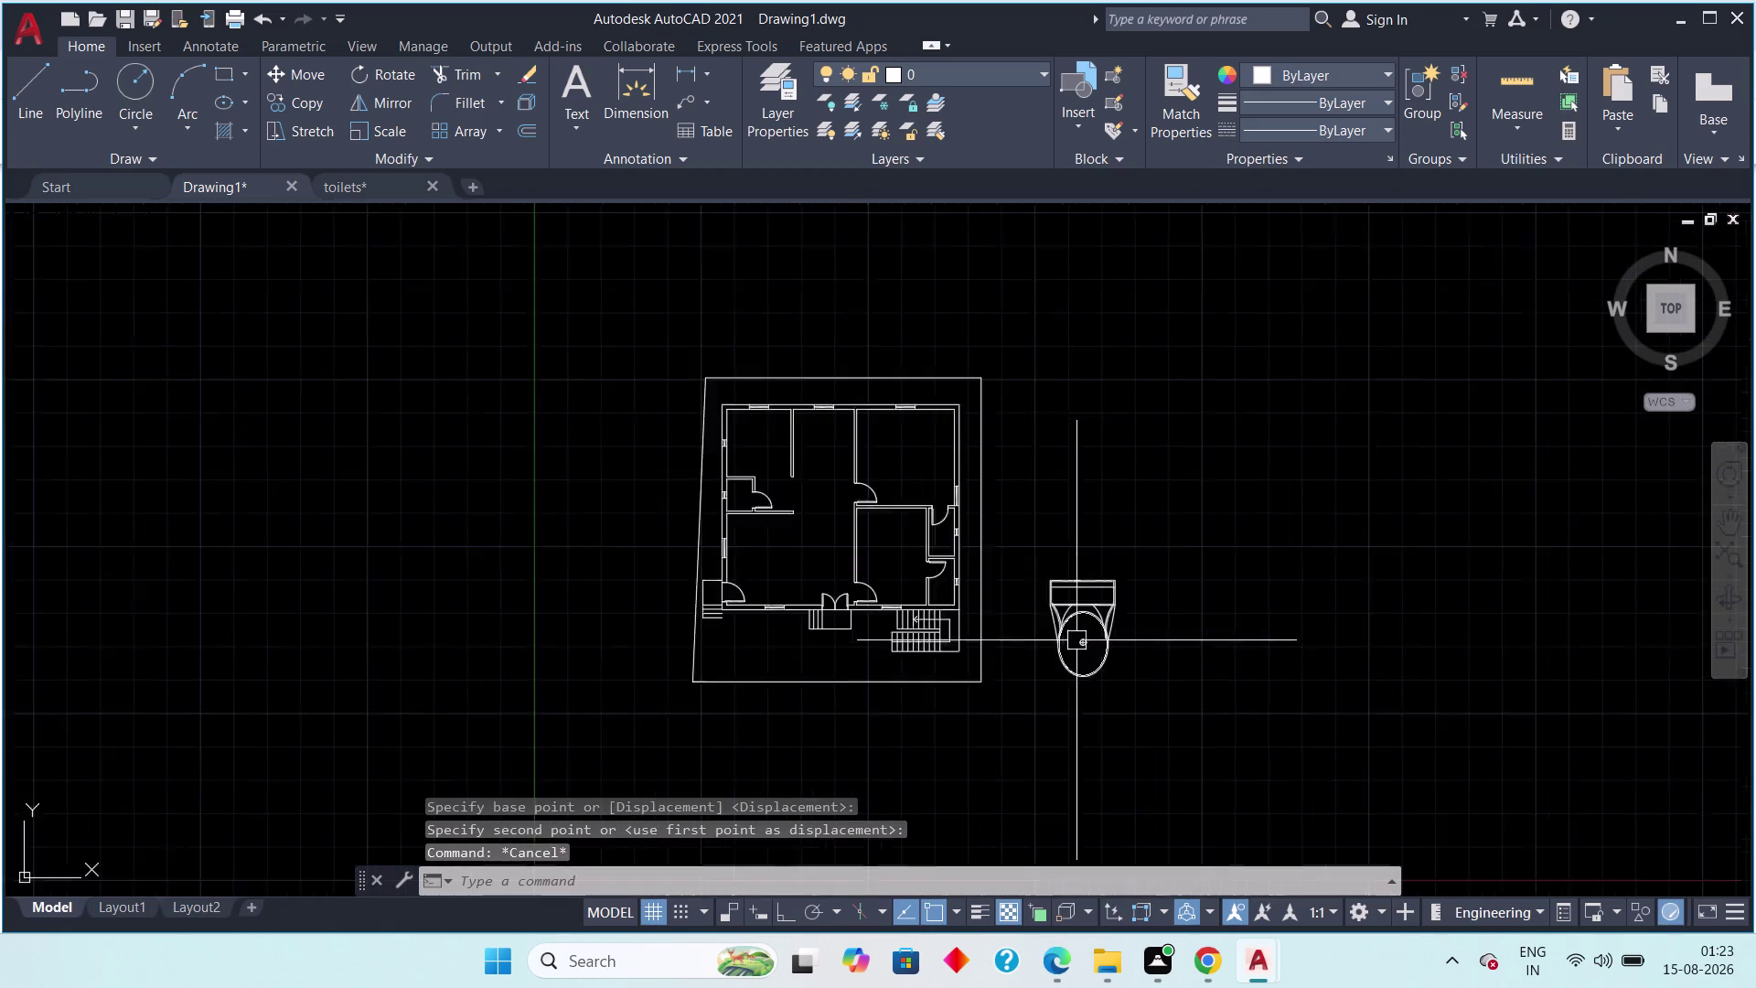
scroll(up, 3)
key(Escape)
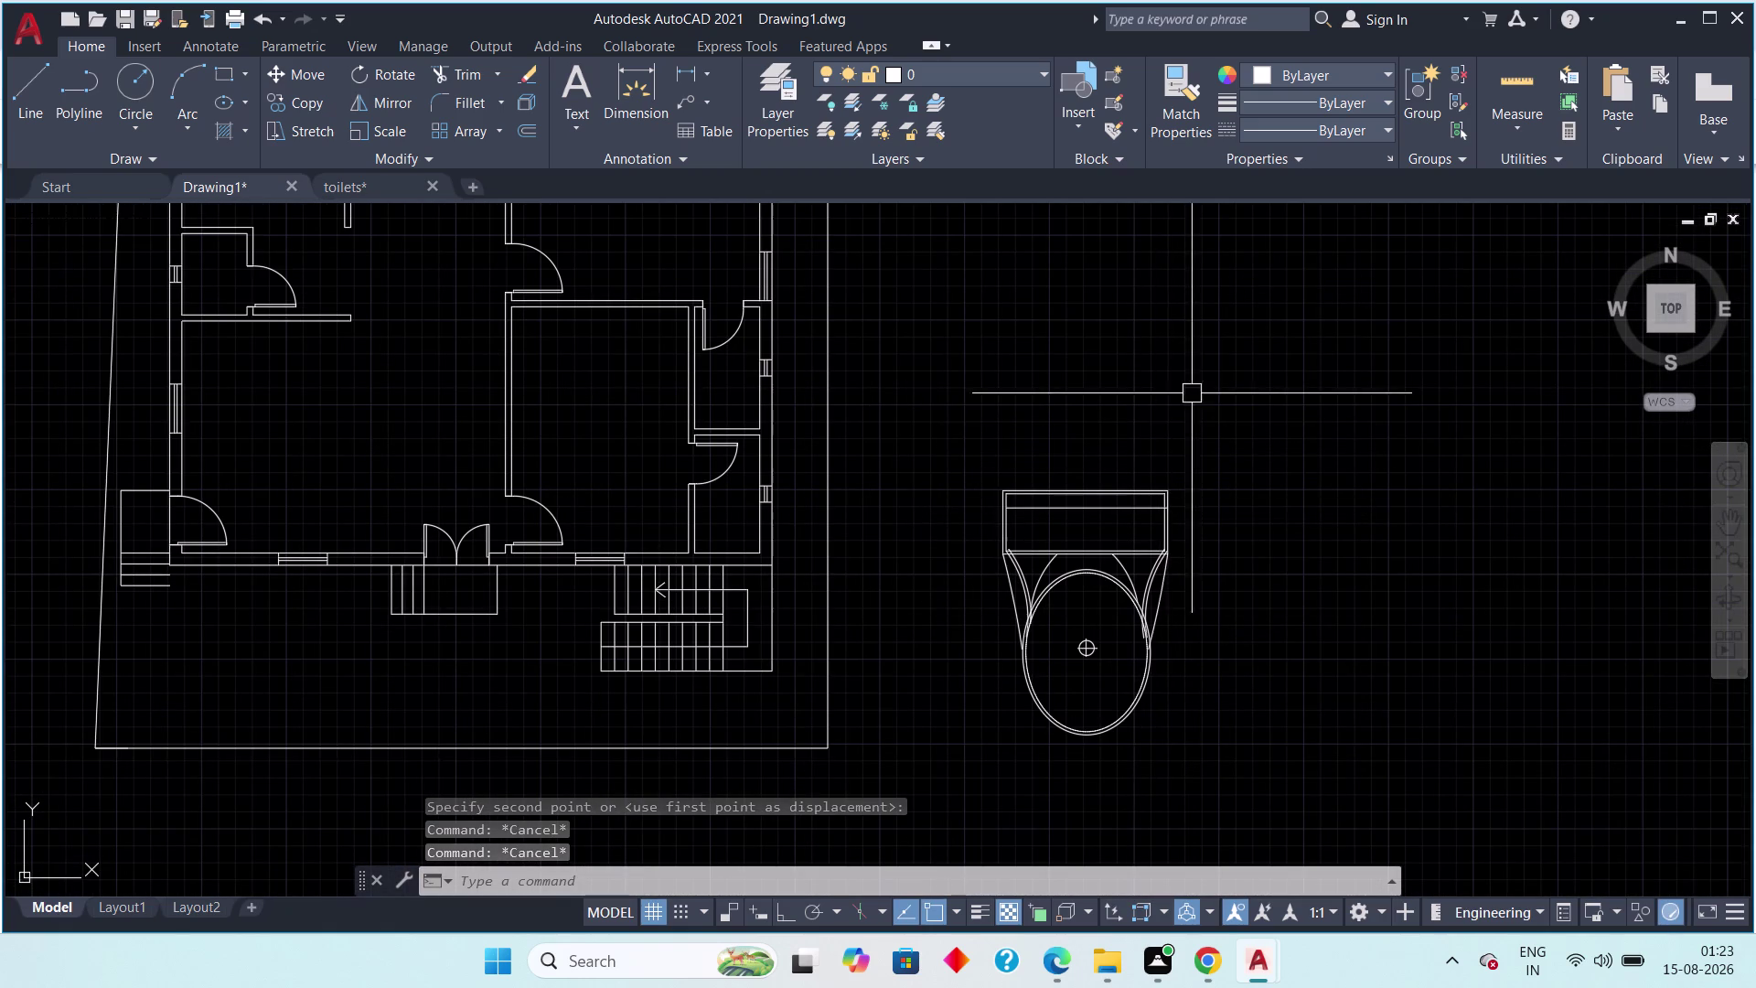
drag(1205, 402, 1189, 433)
drag(1102, 557, 1072, 581)
key(s)
key(c)
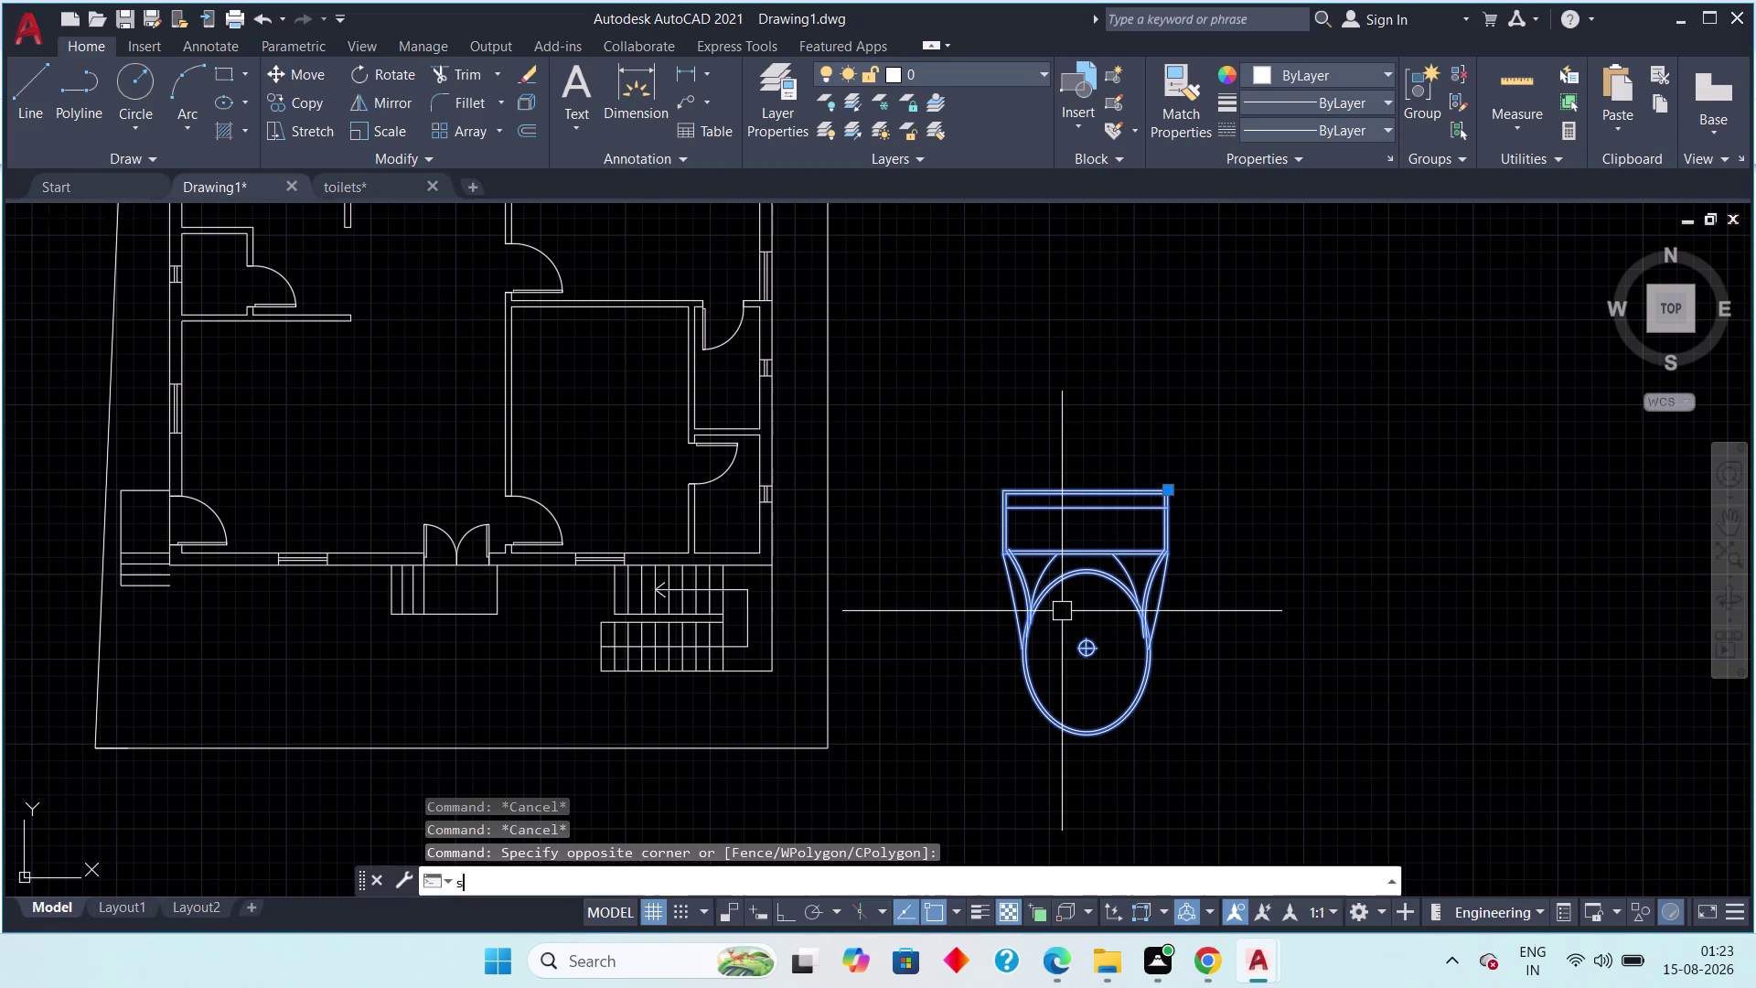
key(space)
scroll(up, 3)
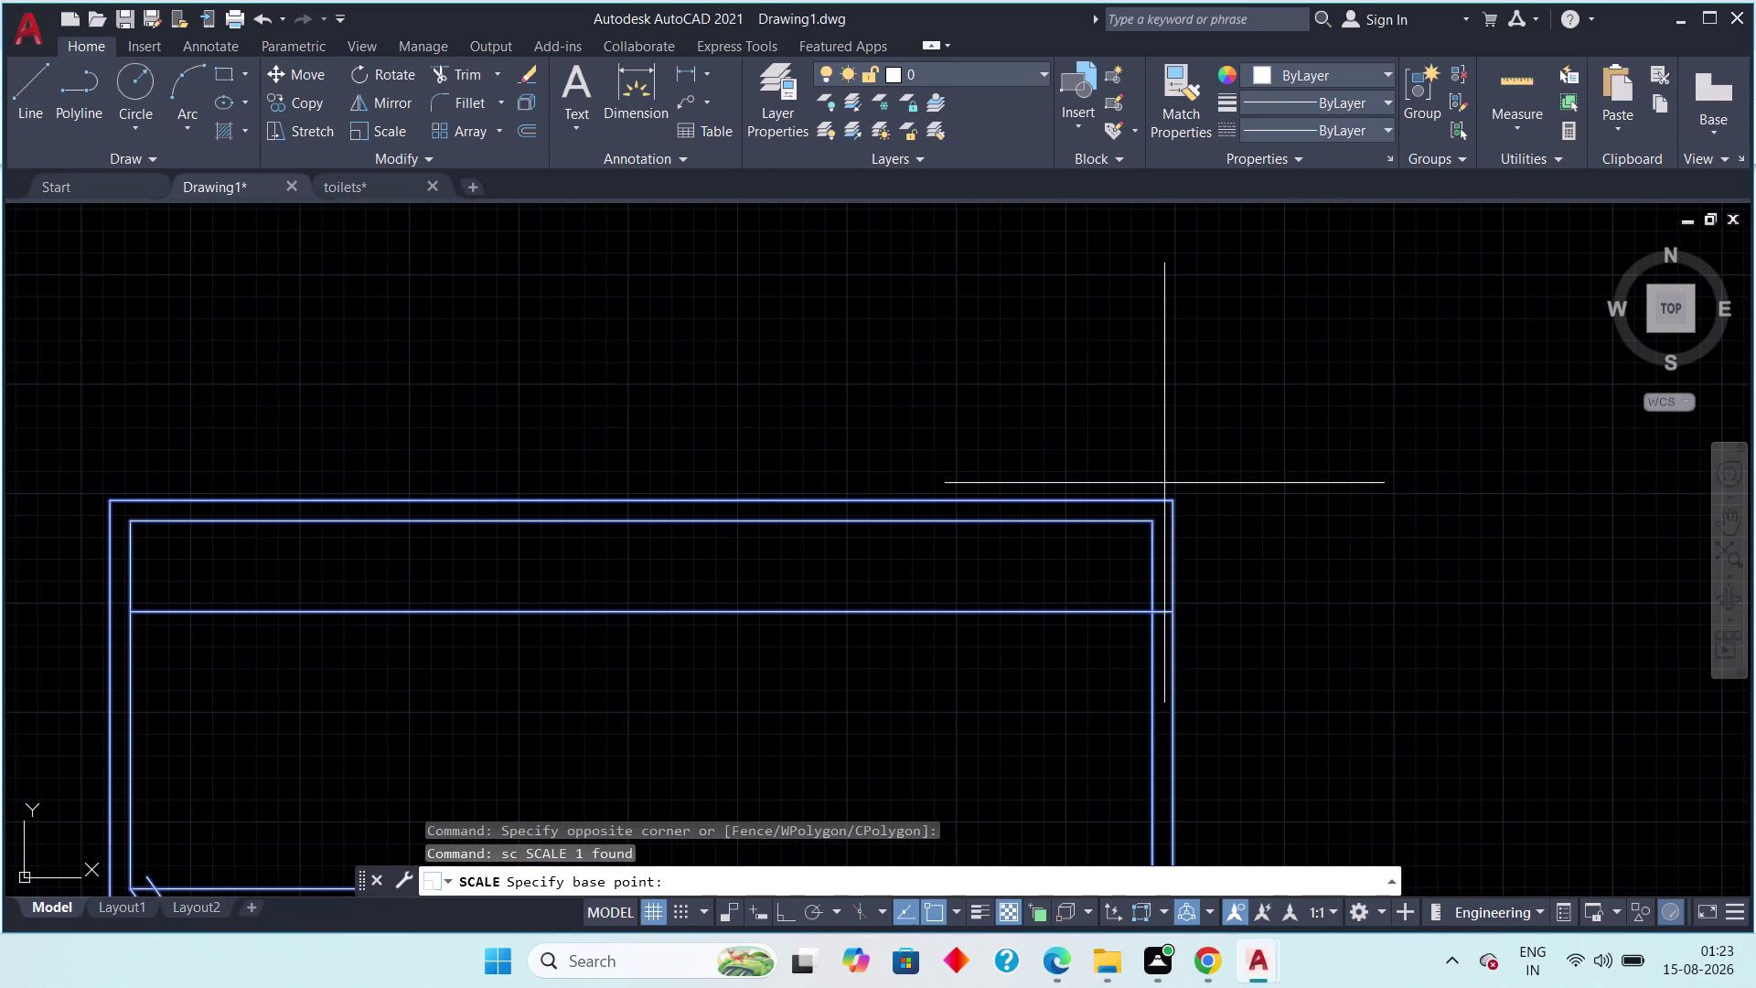
click(1171, 503)
scroll(down, 3)
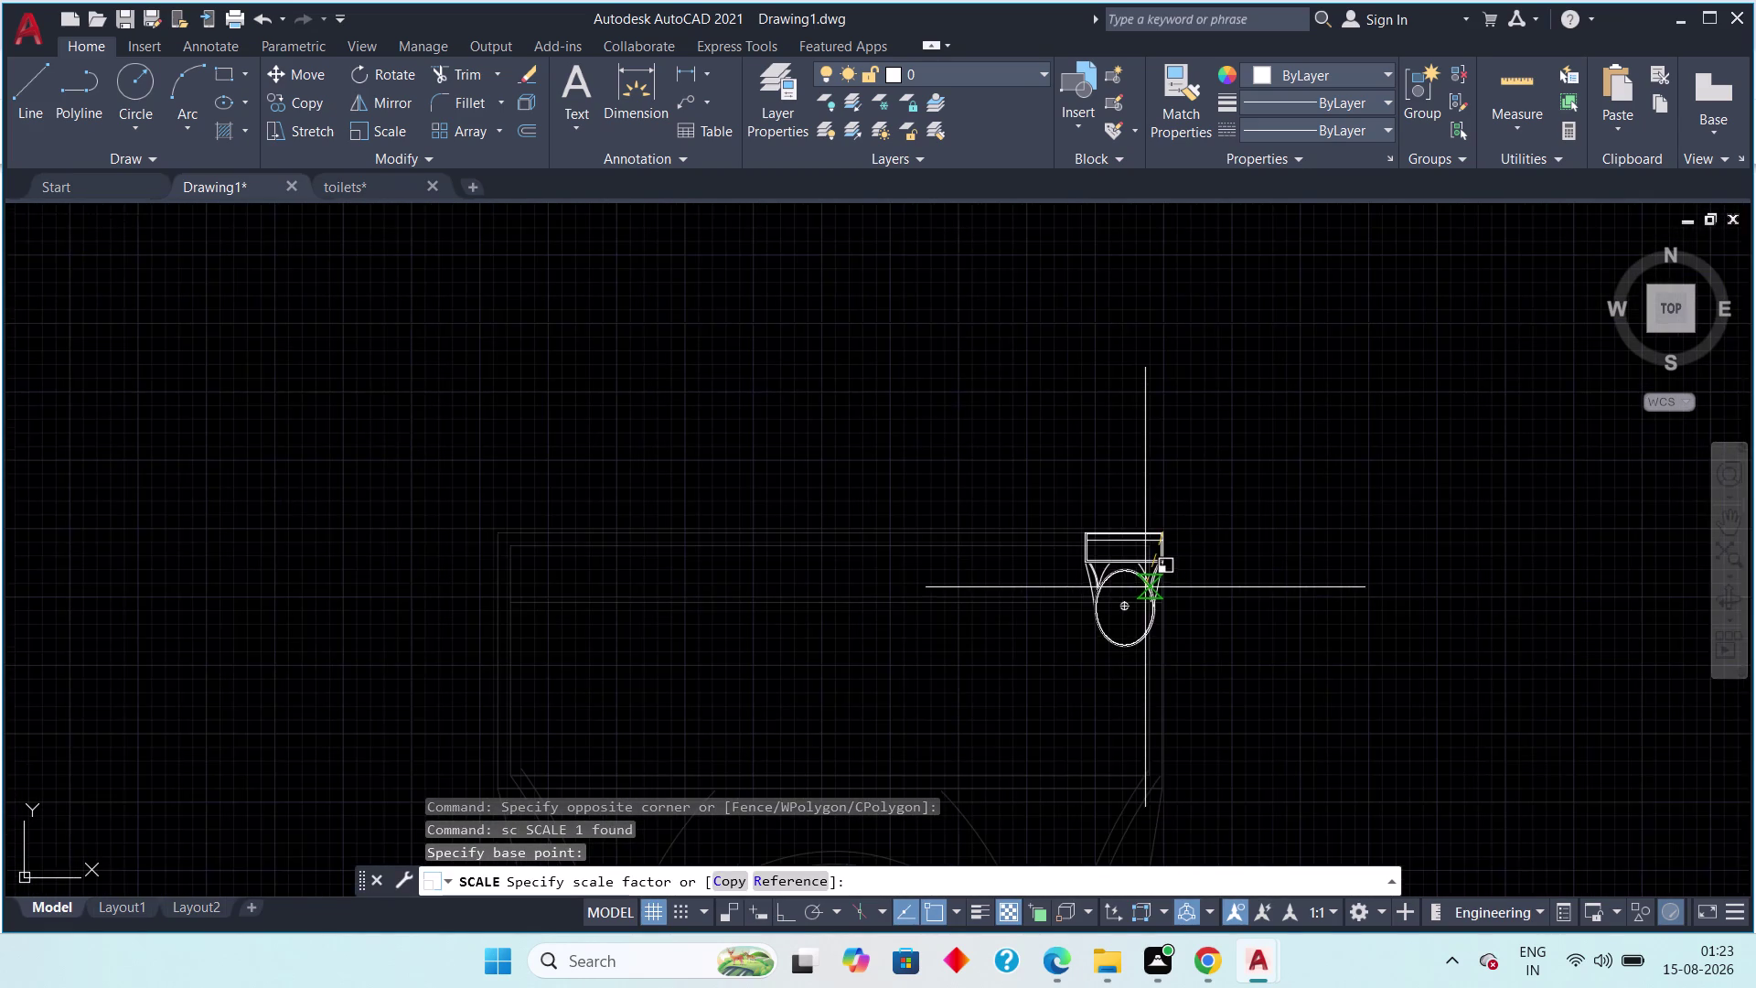
scroll(down, 3)
scroll(down, 3)
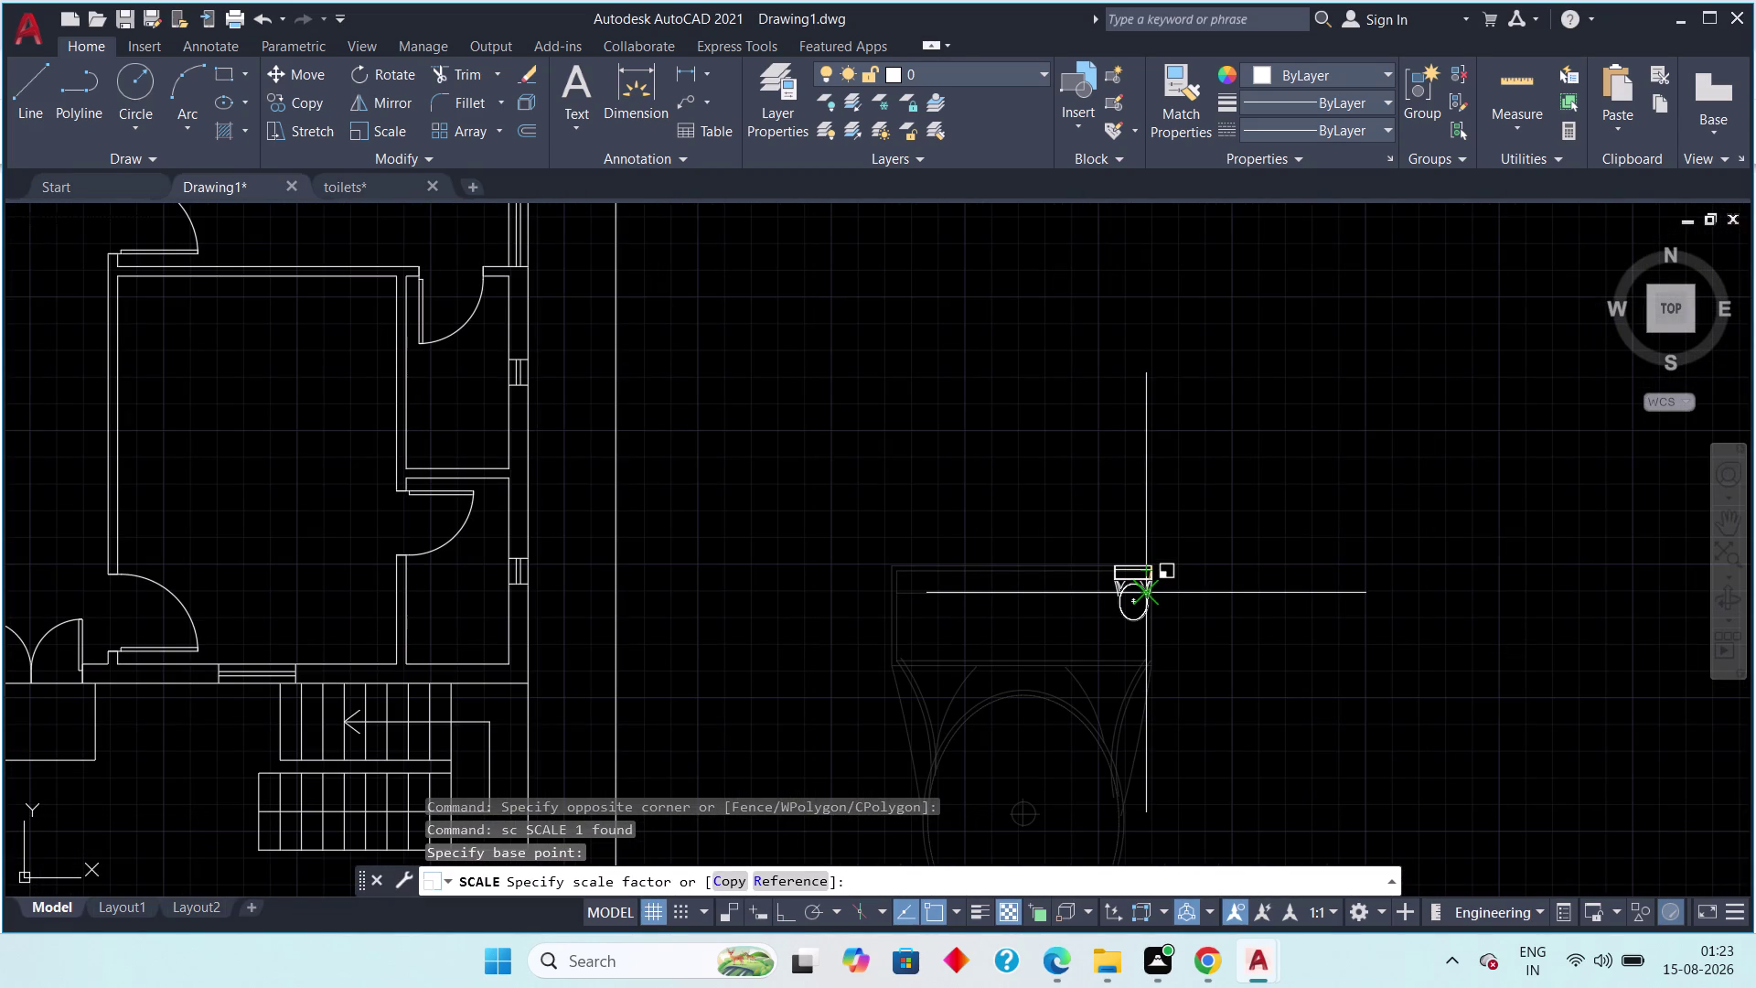
click(1144, 586)
key(Escape)
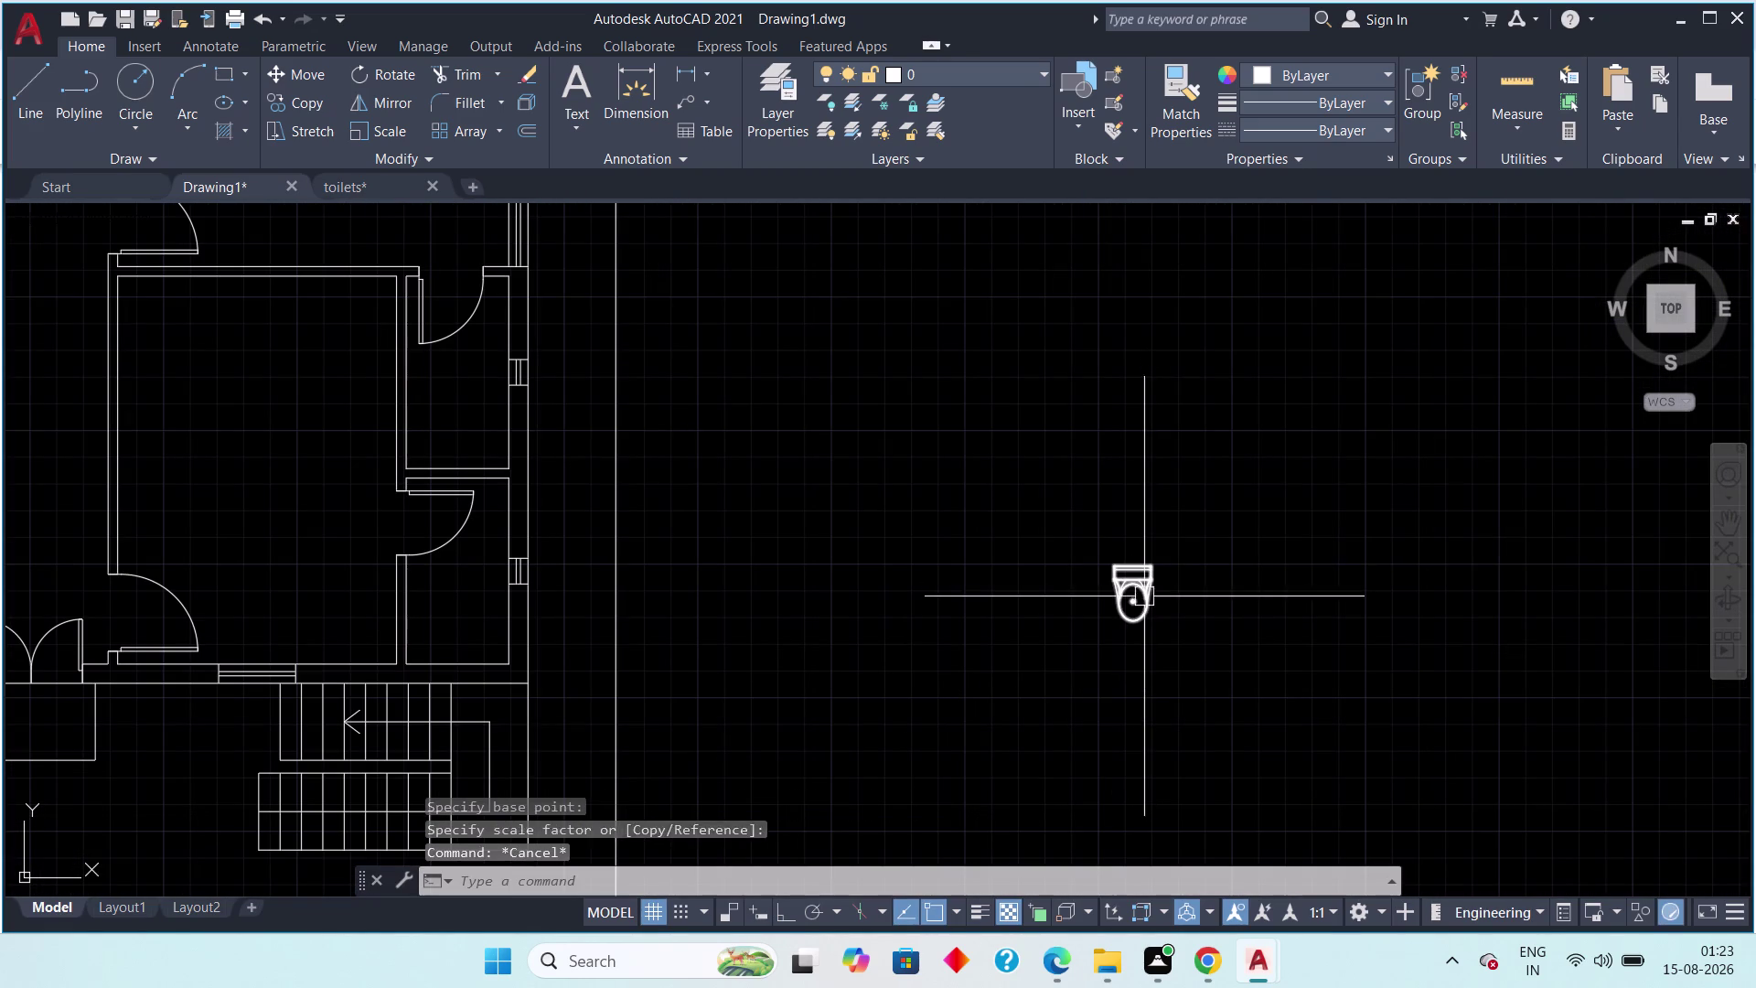
key(Escape)
drag(1194, 522, 1138, 565)
drag(1027, 662, 1024, 670)
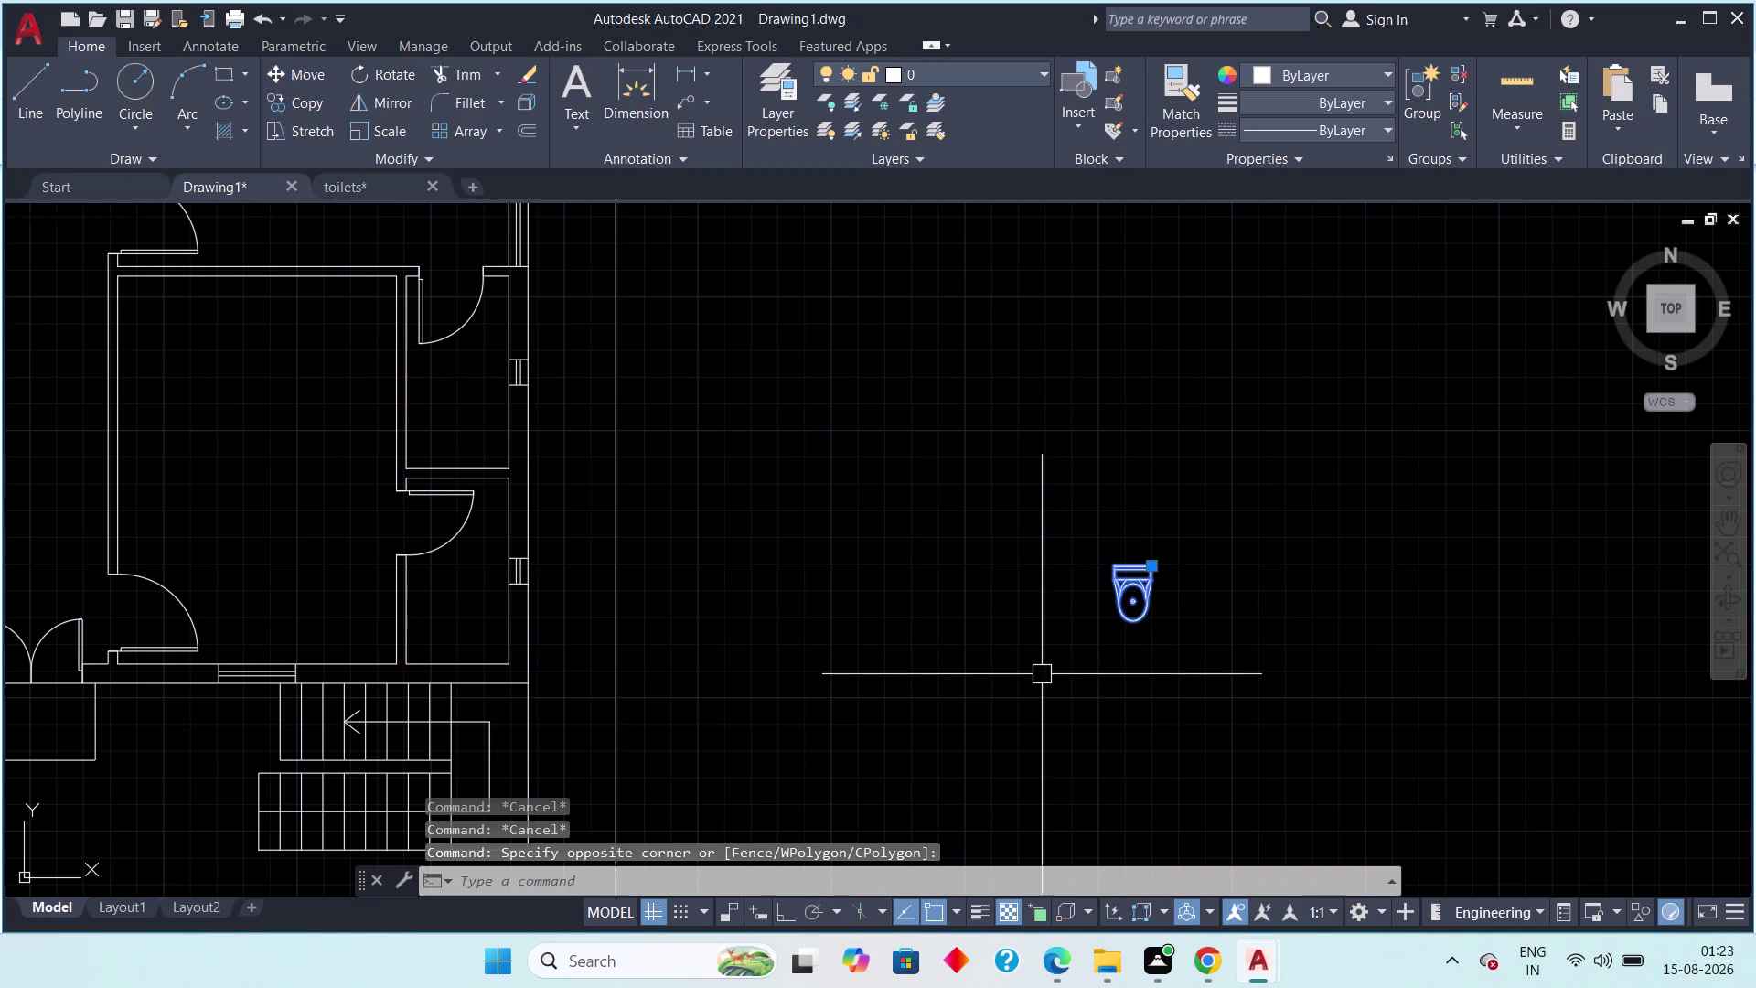
Start copying the small toilet with CO and pan toward the floor plan.
key(c)
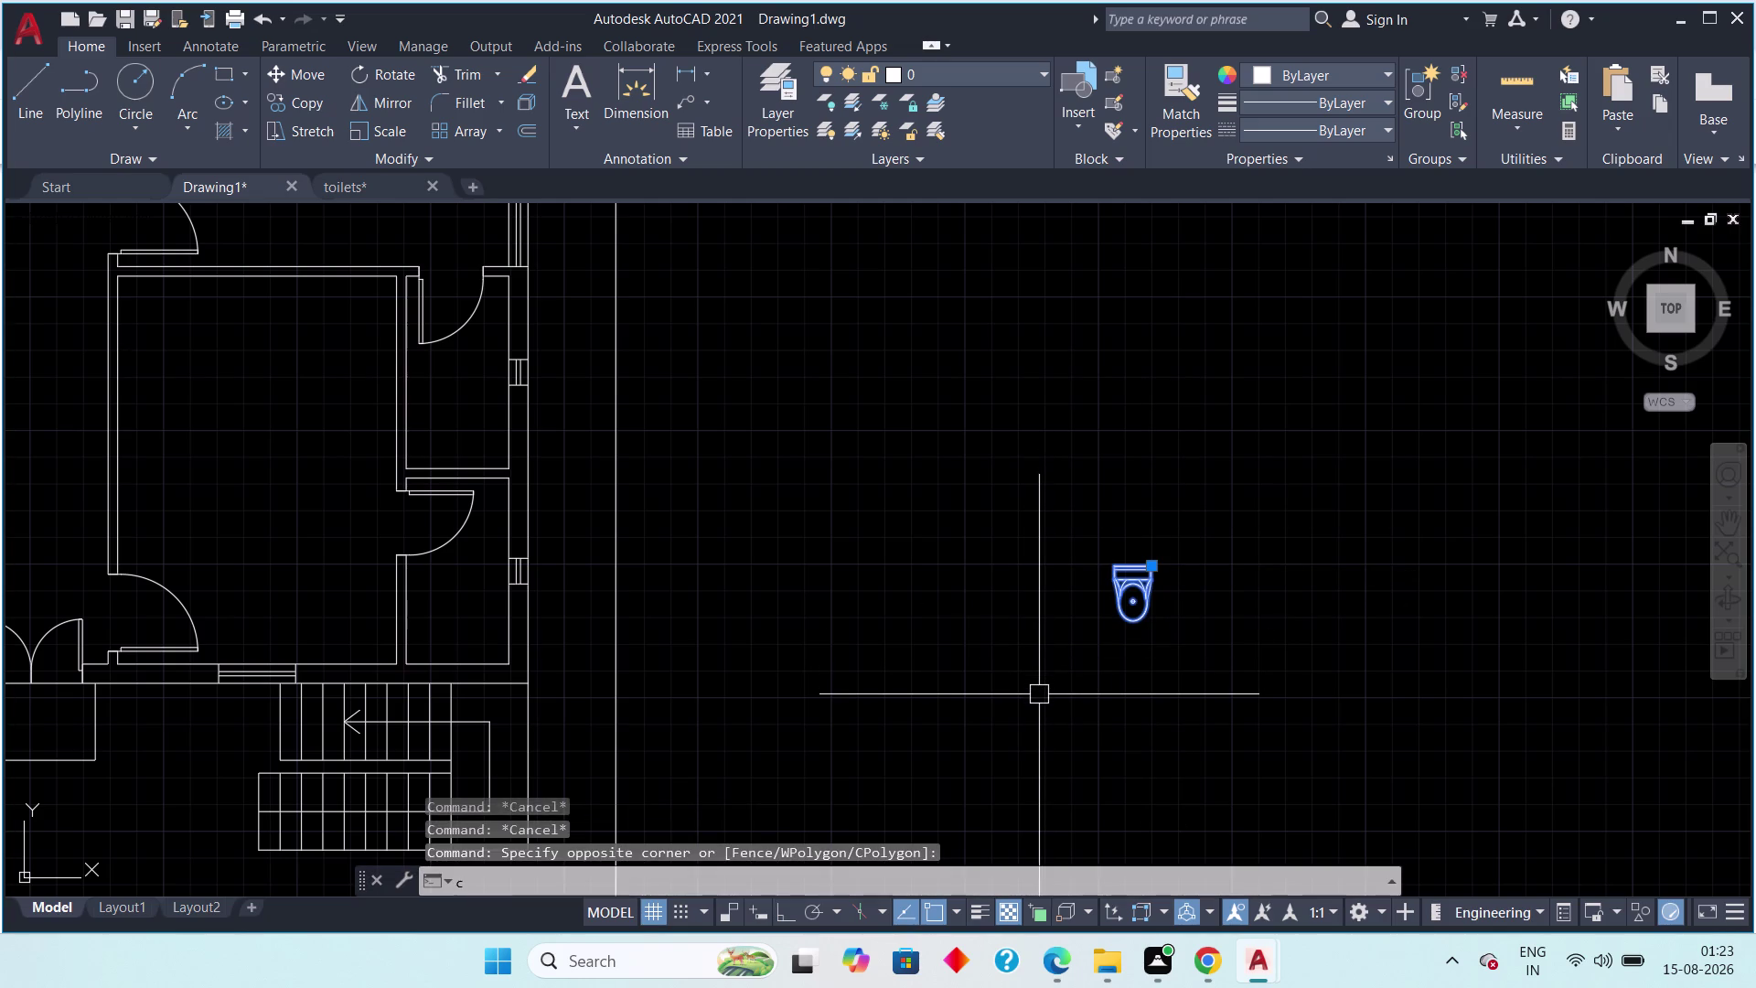
key(o)
key(space)
scroll(up, 3)
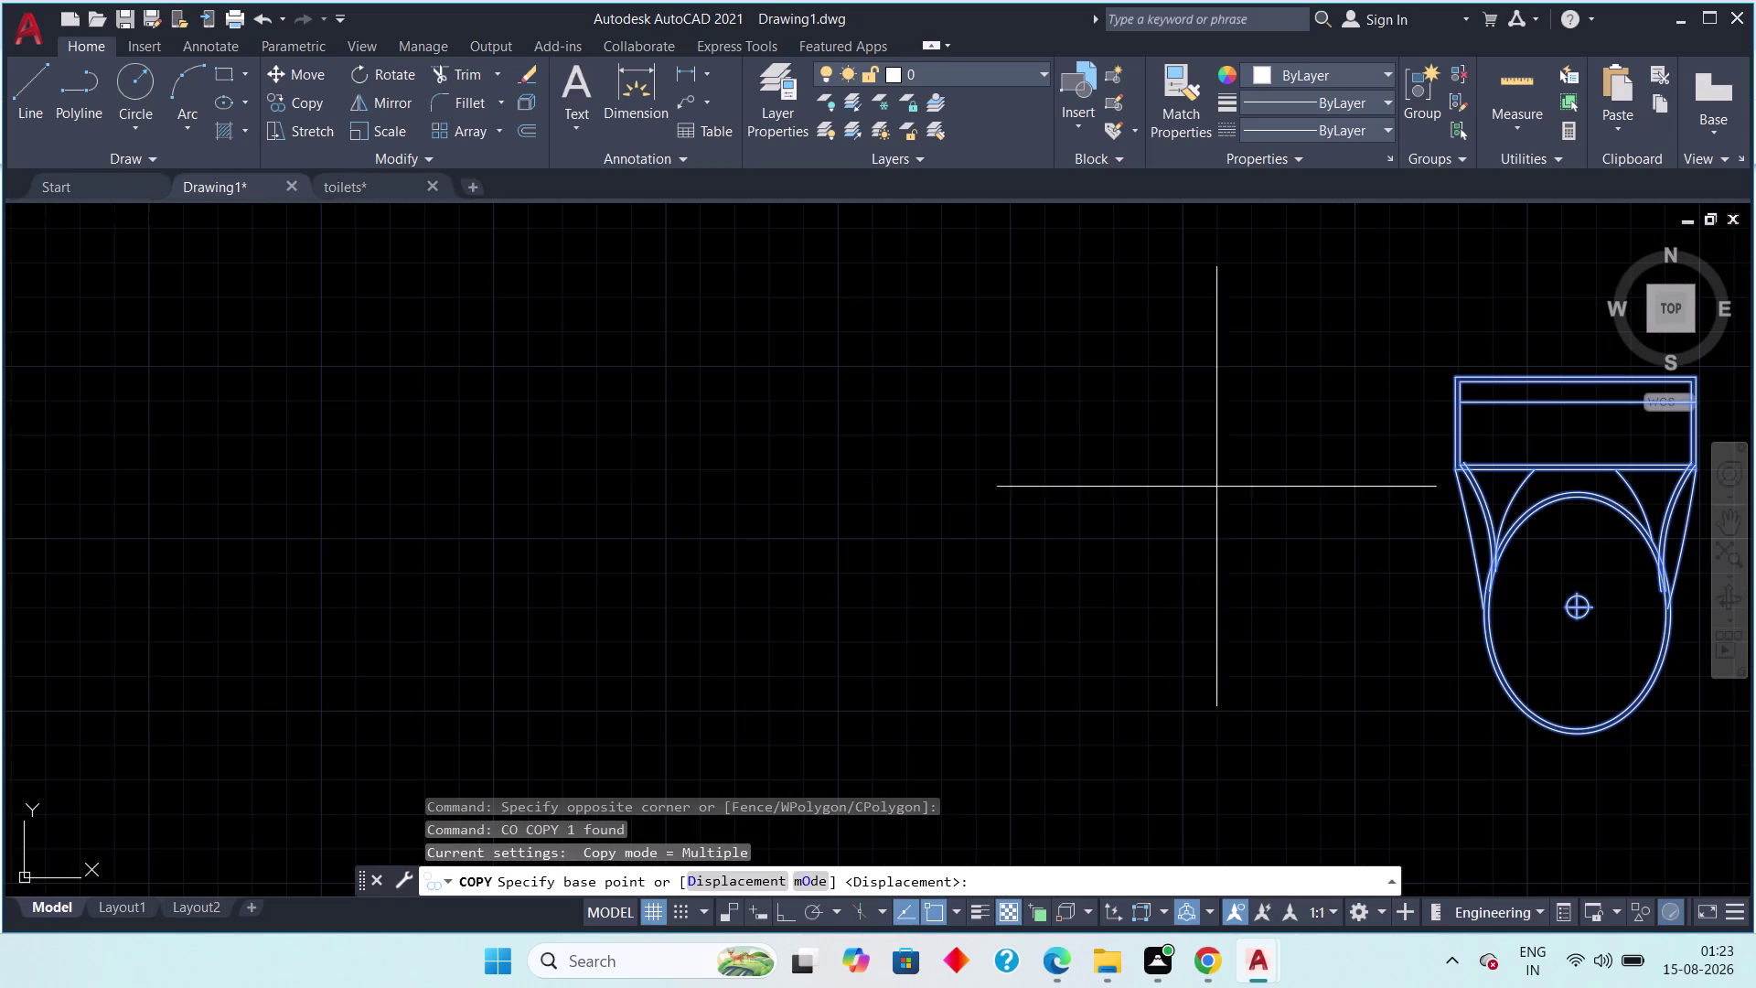
scroll(up, 3)
click(1468, 373)
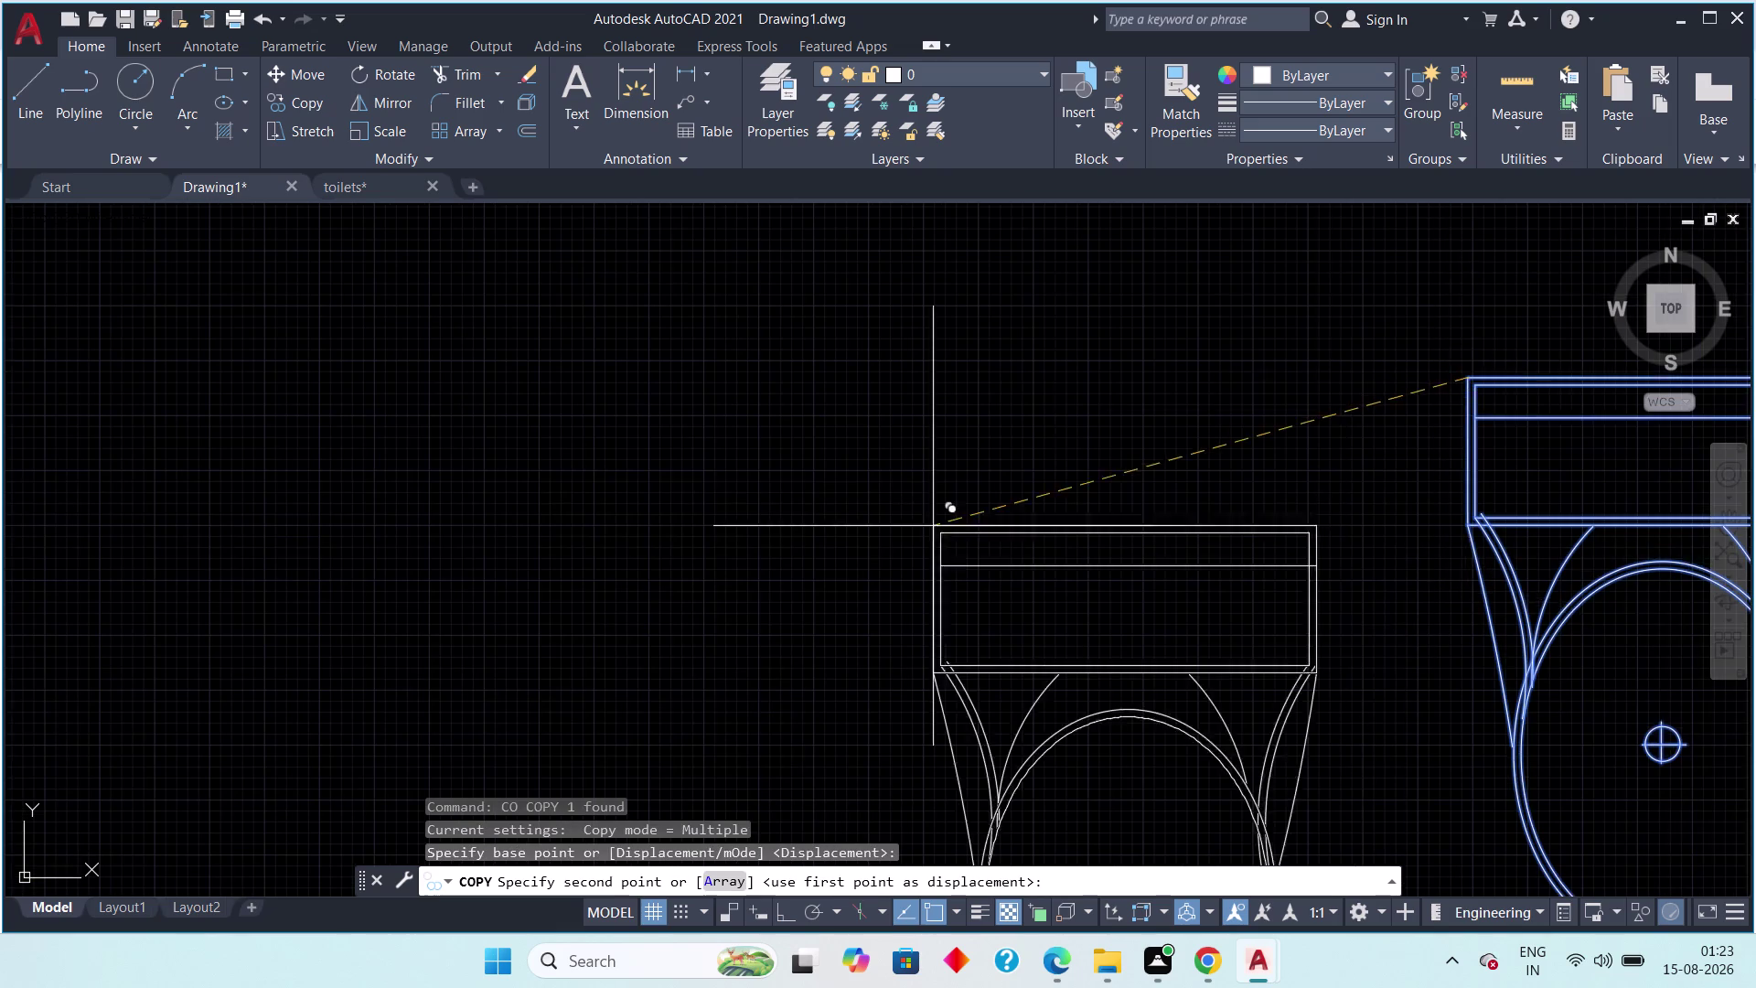
scroll(down, 3)
middle_drag(803, 544, 1162, 505)
scroll(down, 3)
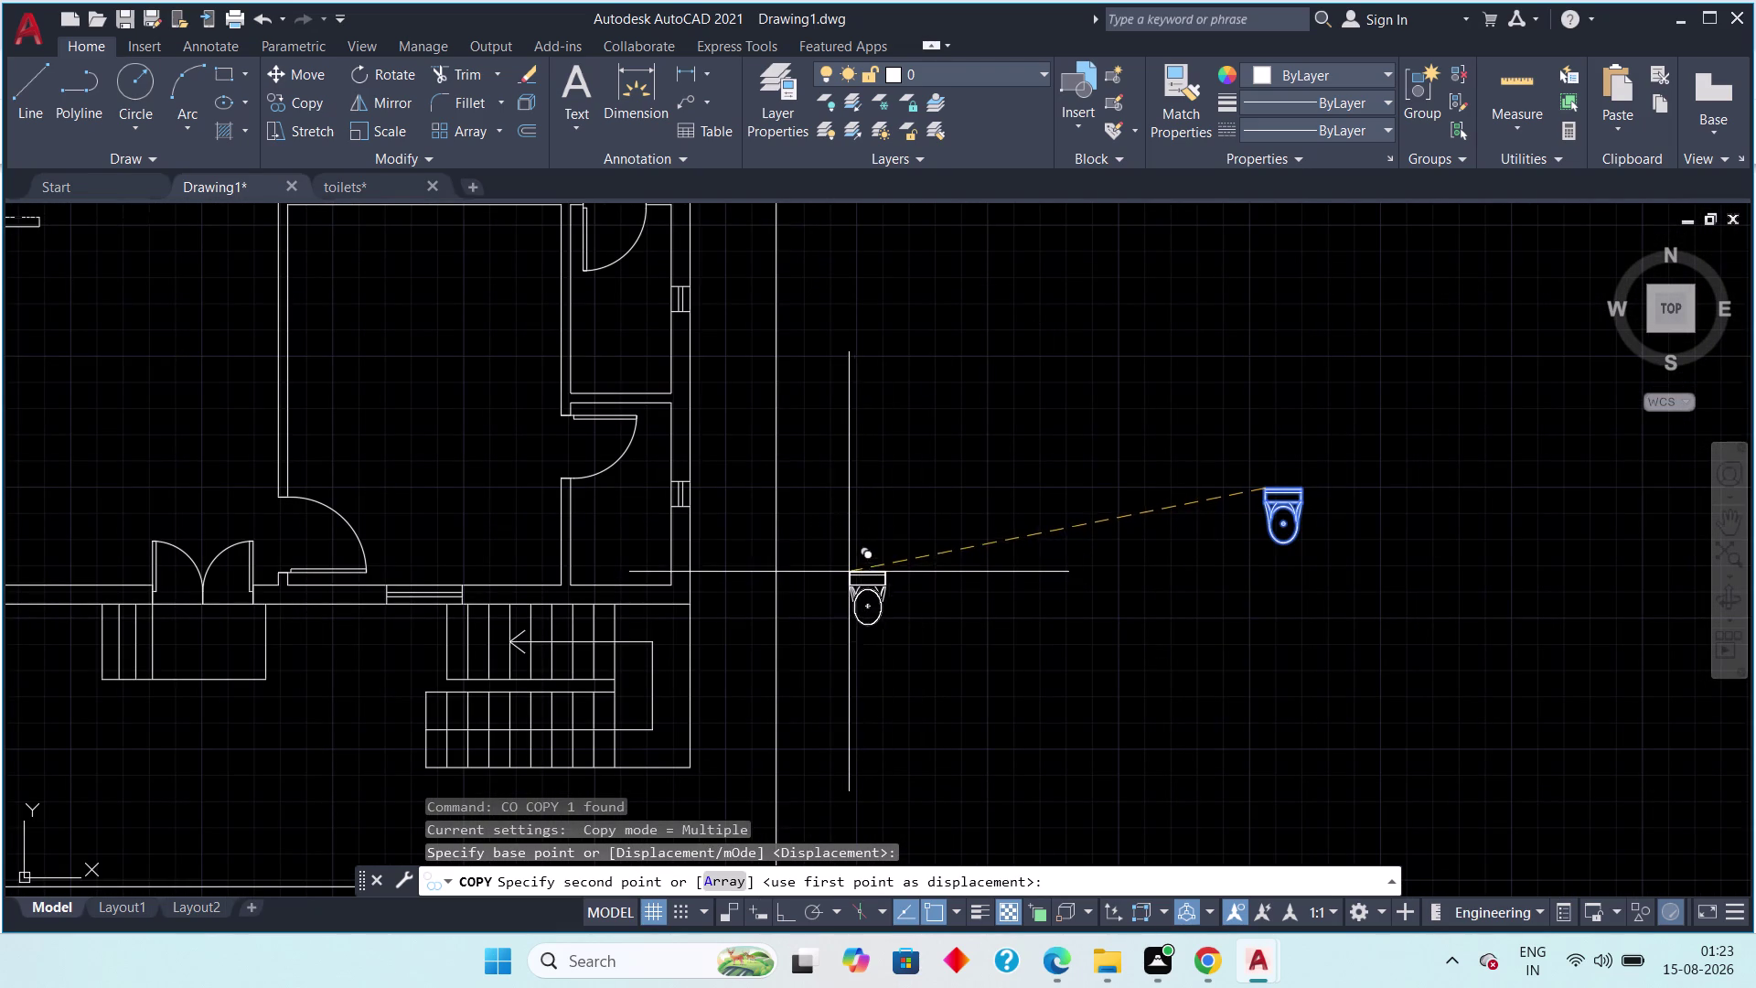
Cancel the copy, reselect the toilet and start MIRROR.
key(Escape)
key(Escape)
drag(1384, 404, 1364, 434)
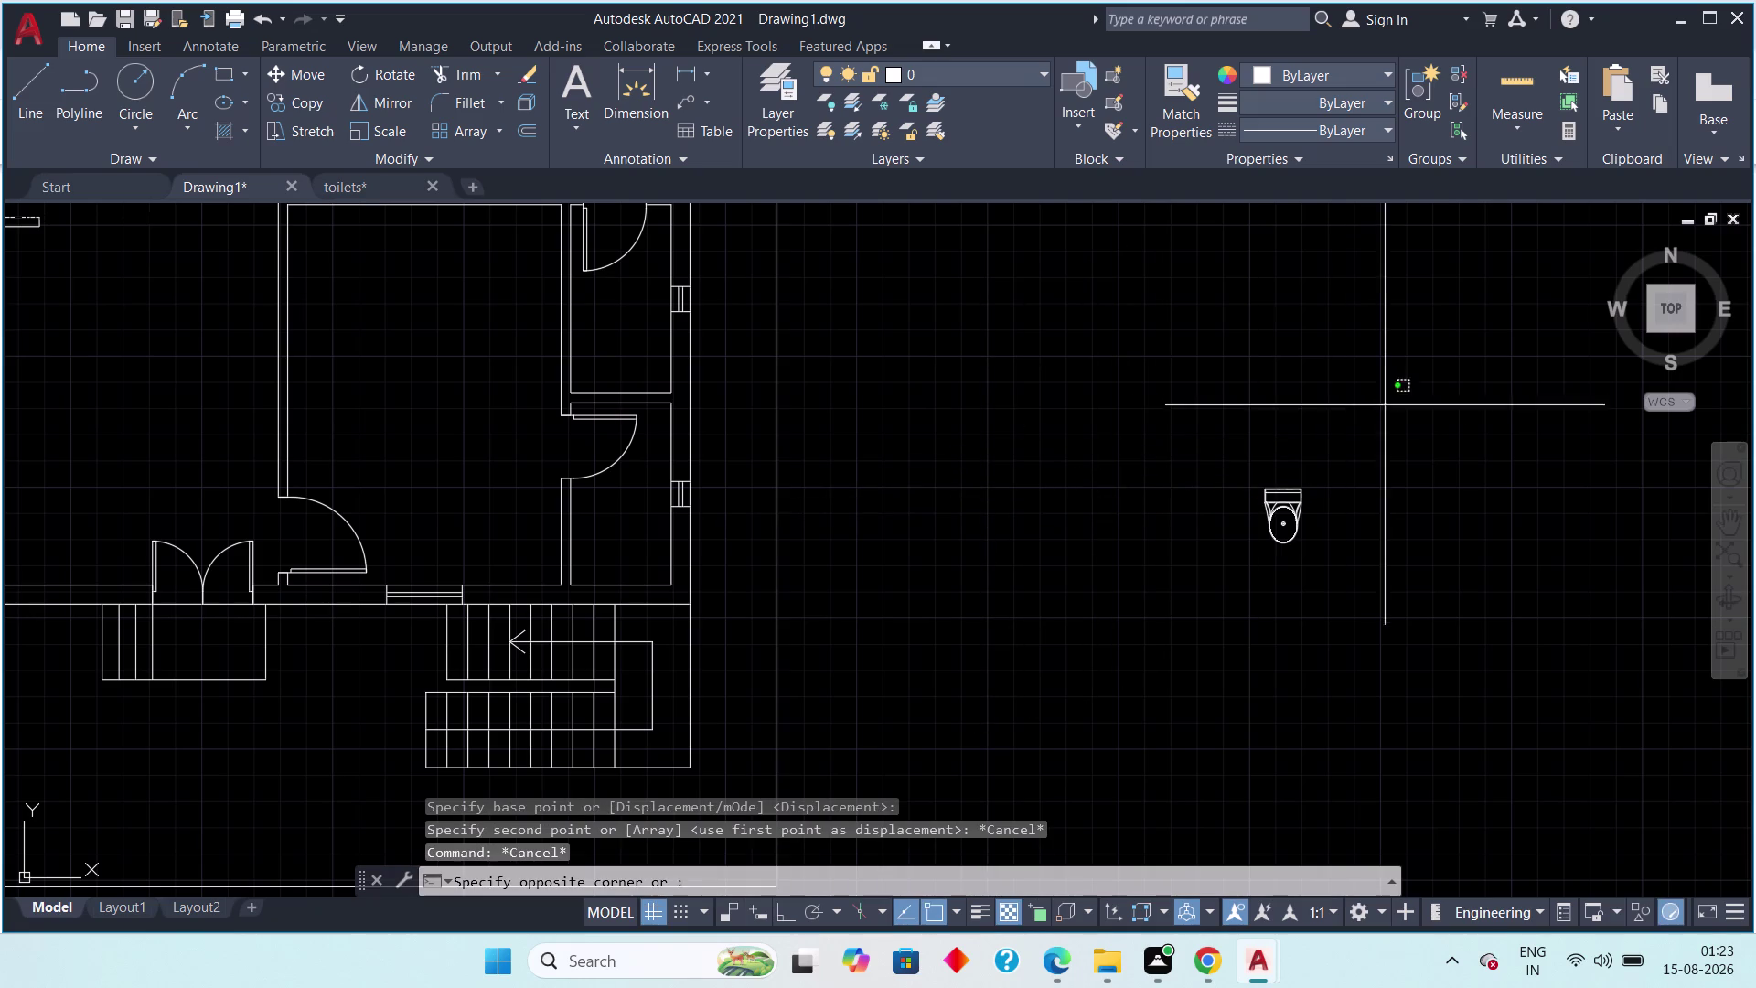
click(1188, 650)
key(m)
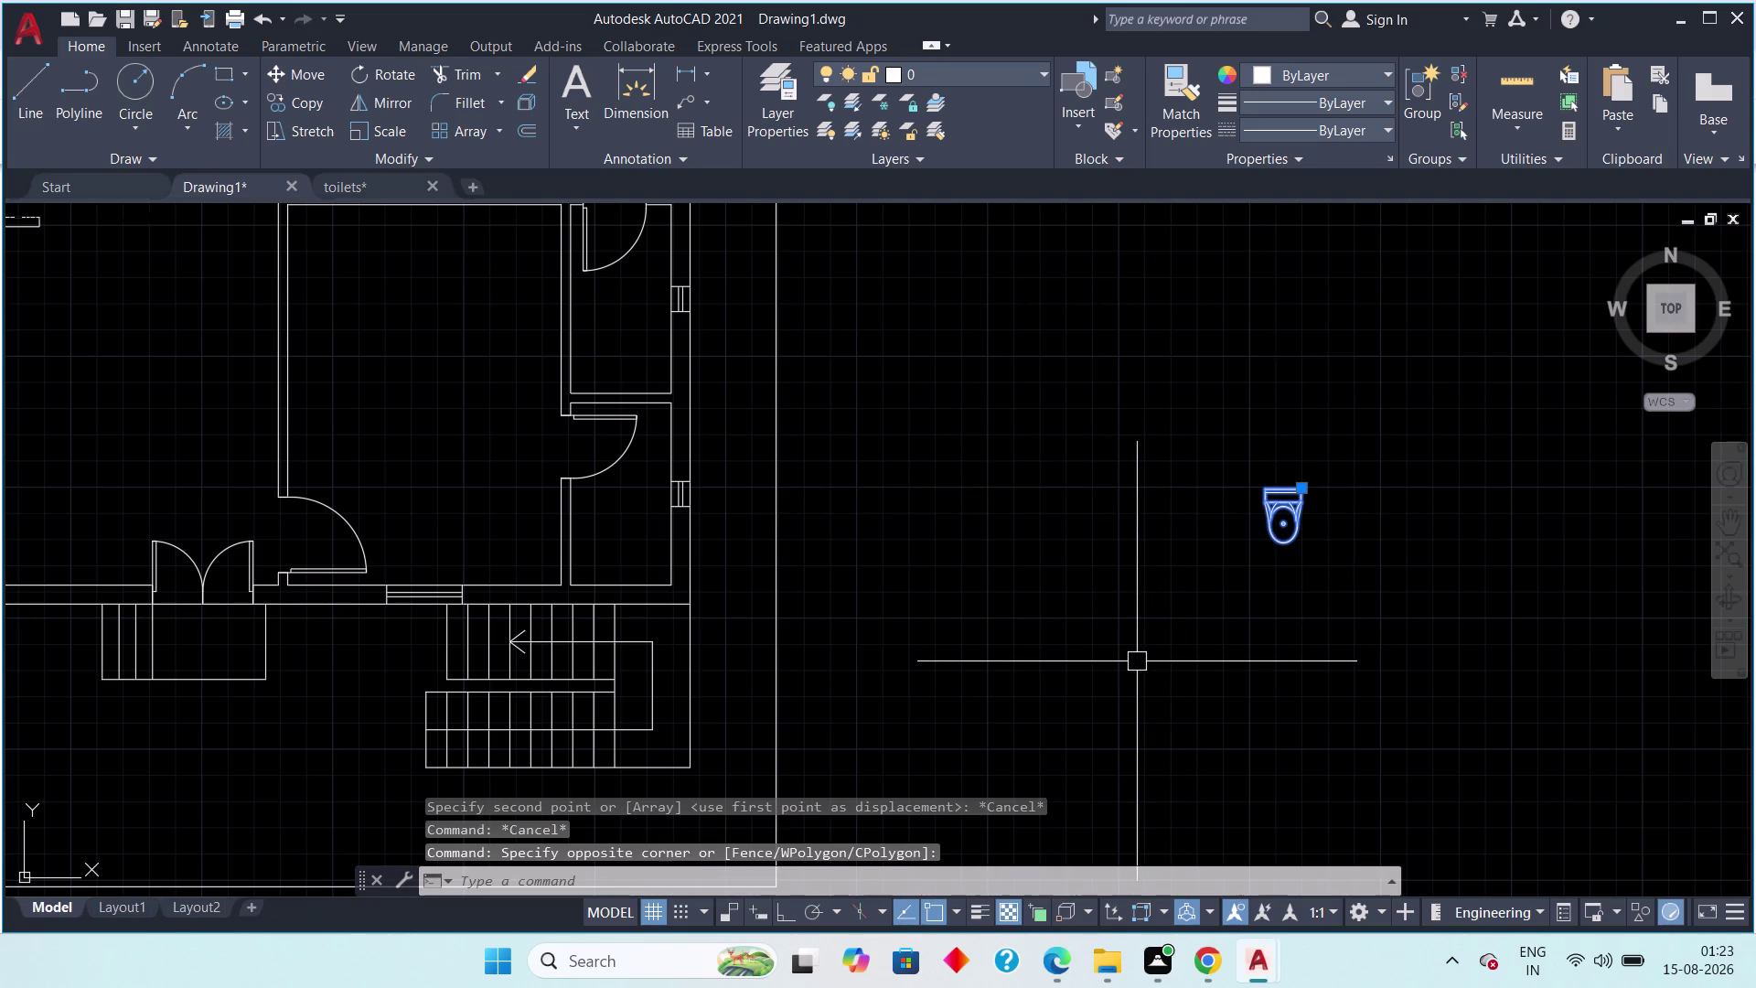
key(i)
key(space)
Mirror the toilet across a two-point line, keeping the original.
scroll(up, 3)
middle_drag(1212, 564, 892, 824)
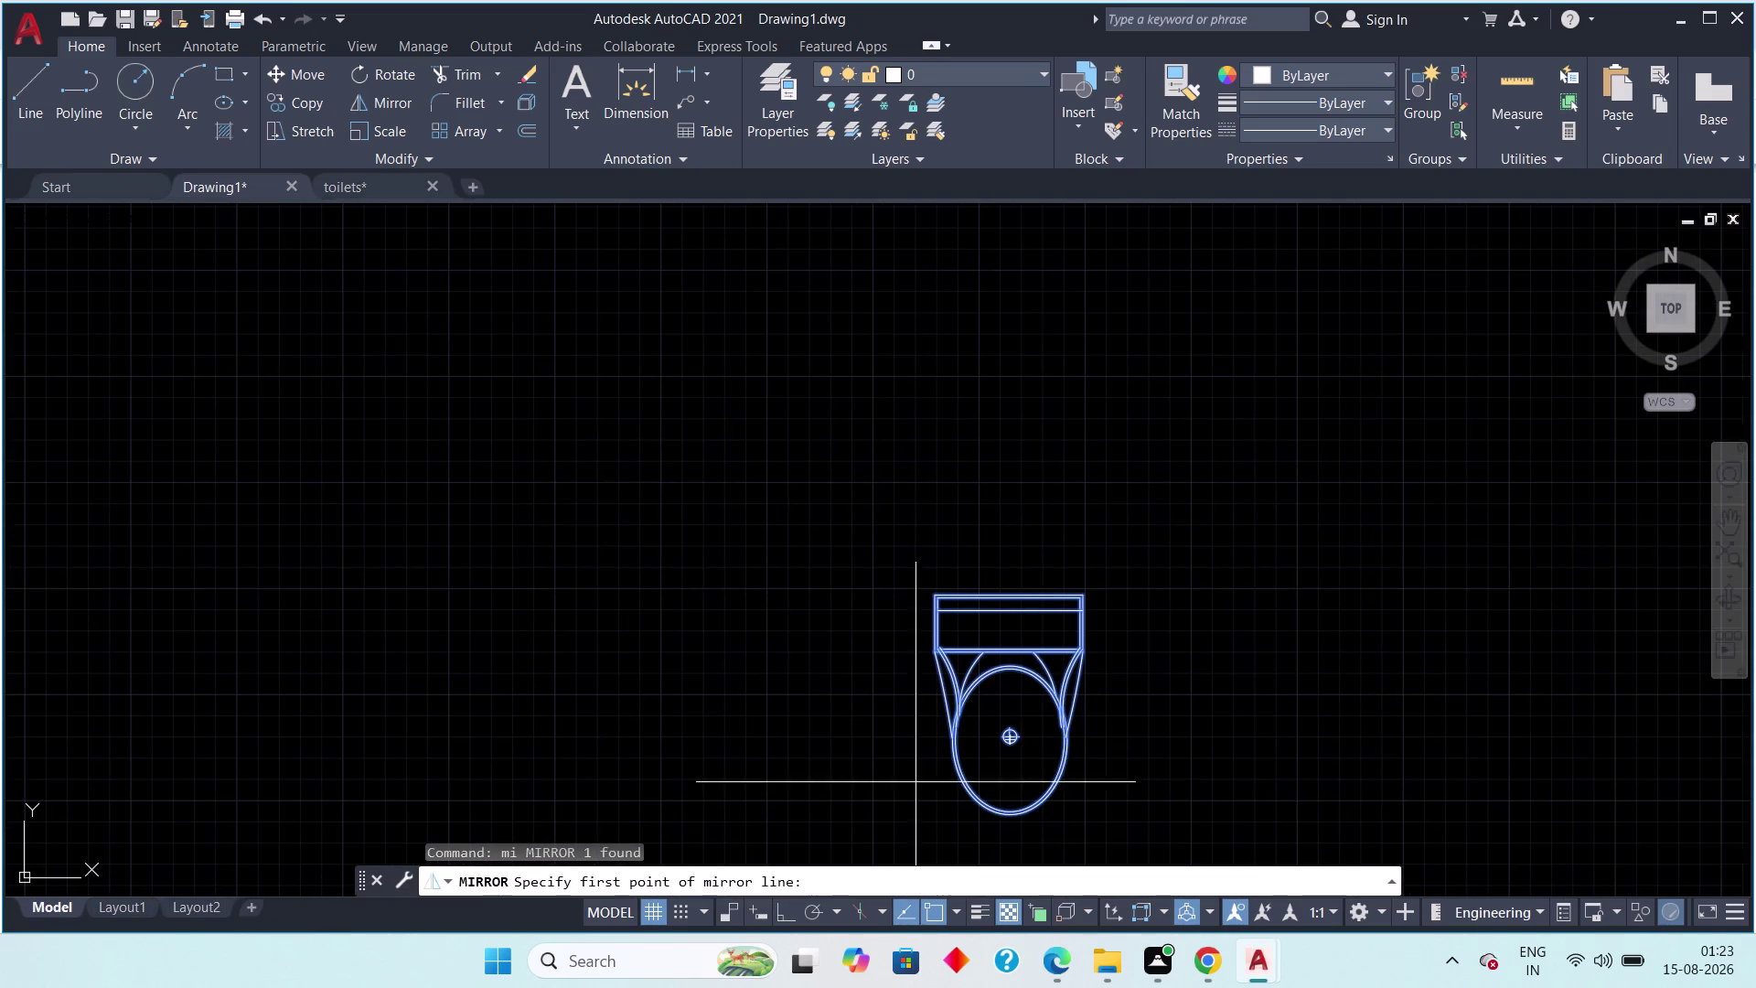
scroll(up, 3)
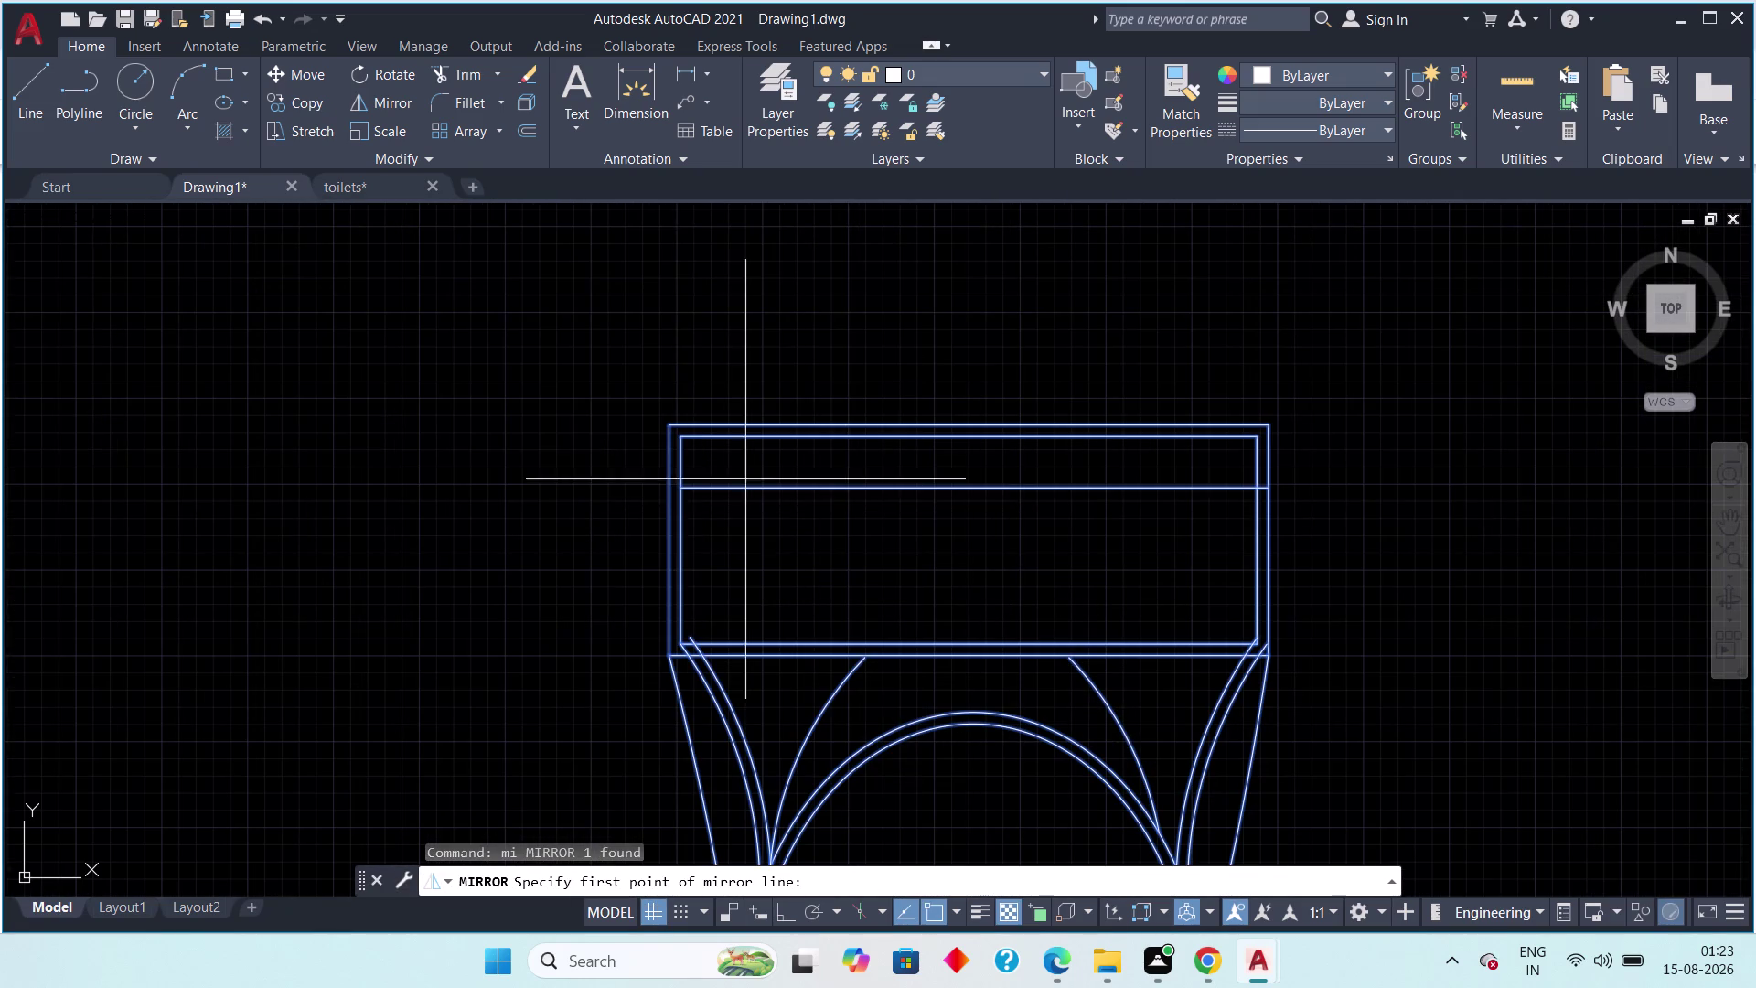
click(673, 424)
scroll(down, 3)
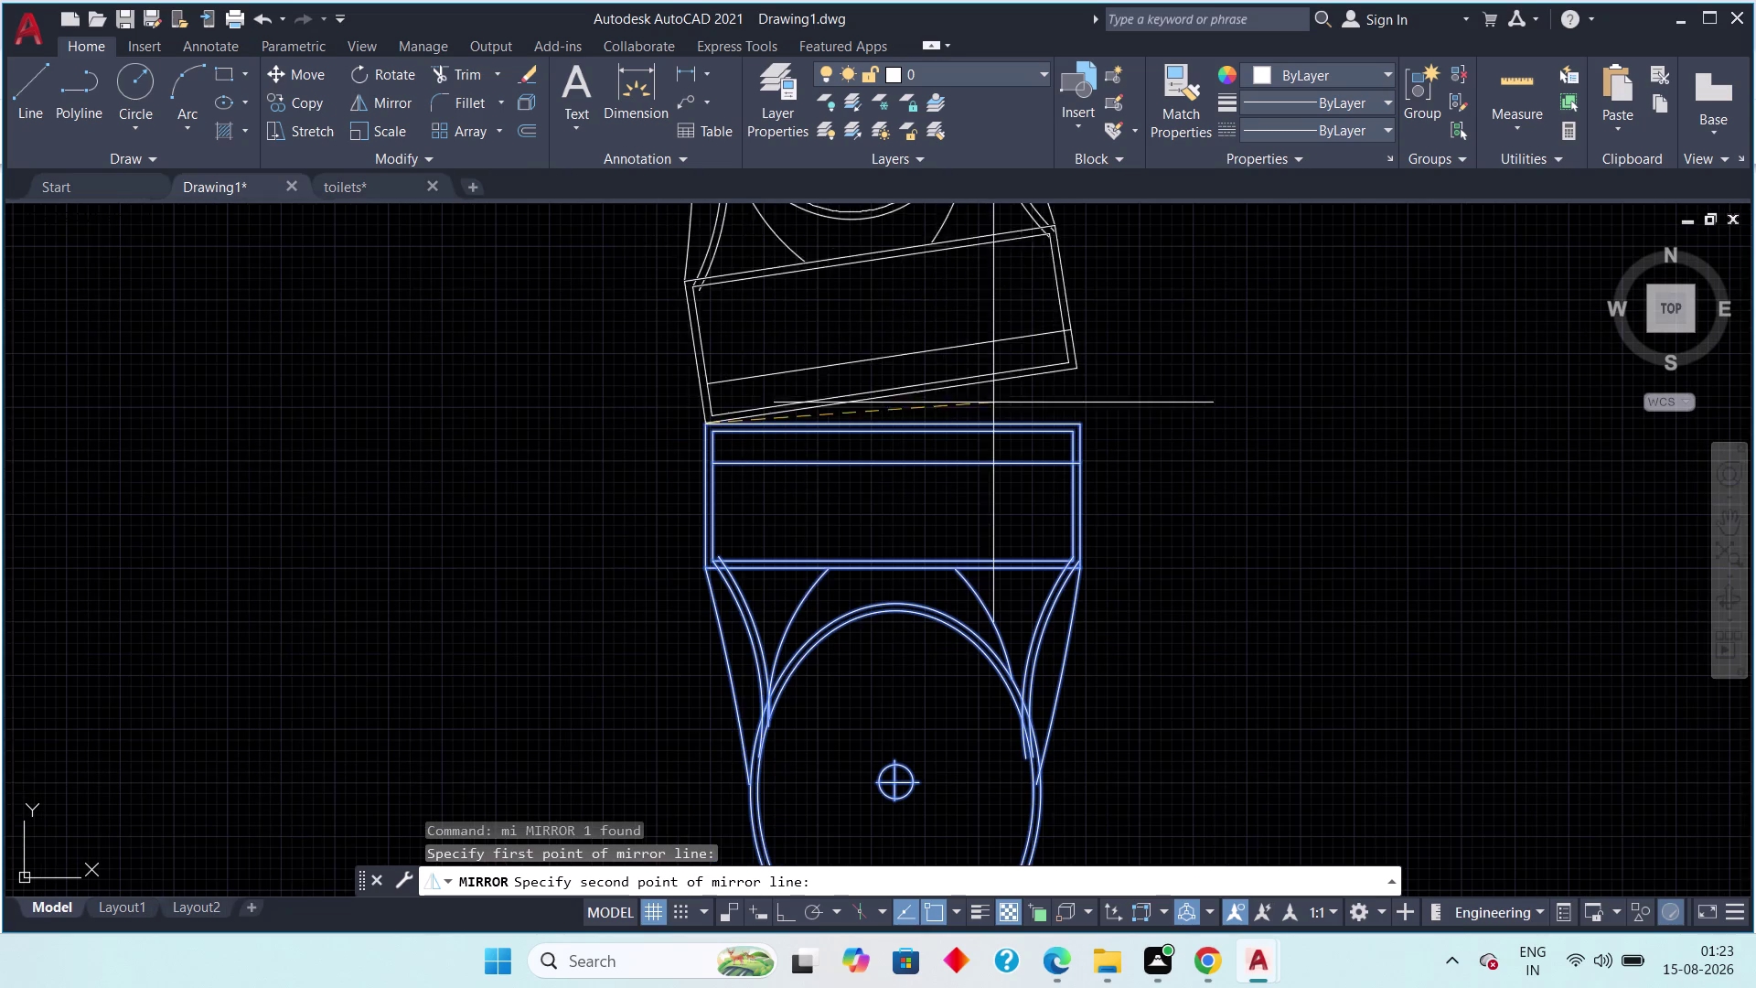
scroll(up, 3)
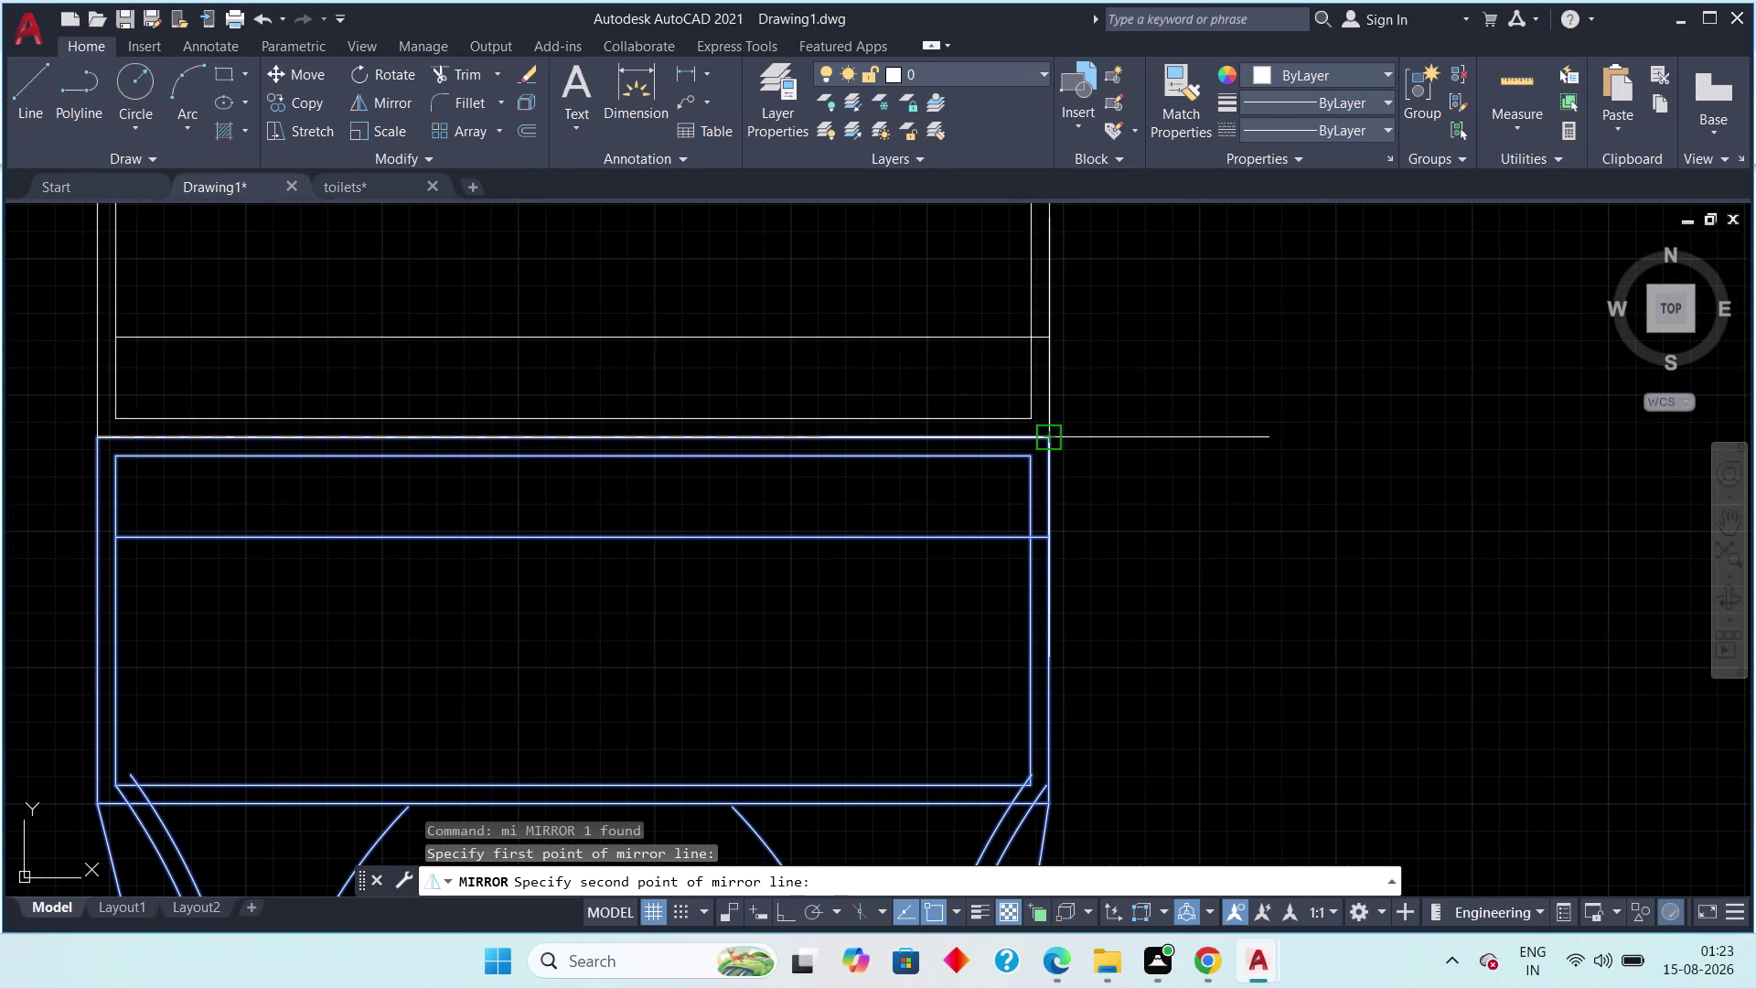
click(1048, 439)
scroll(down, 3)
key(space)
Close the Help windows opened by F1 and bring both toilets into view.
key(F1)
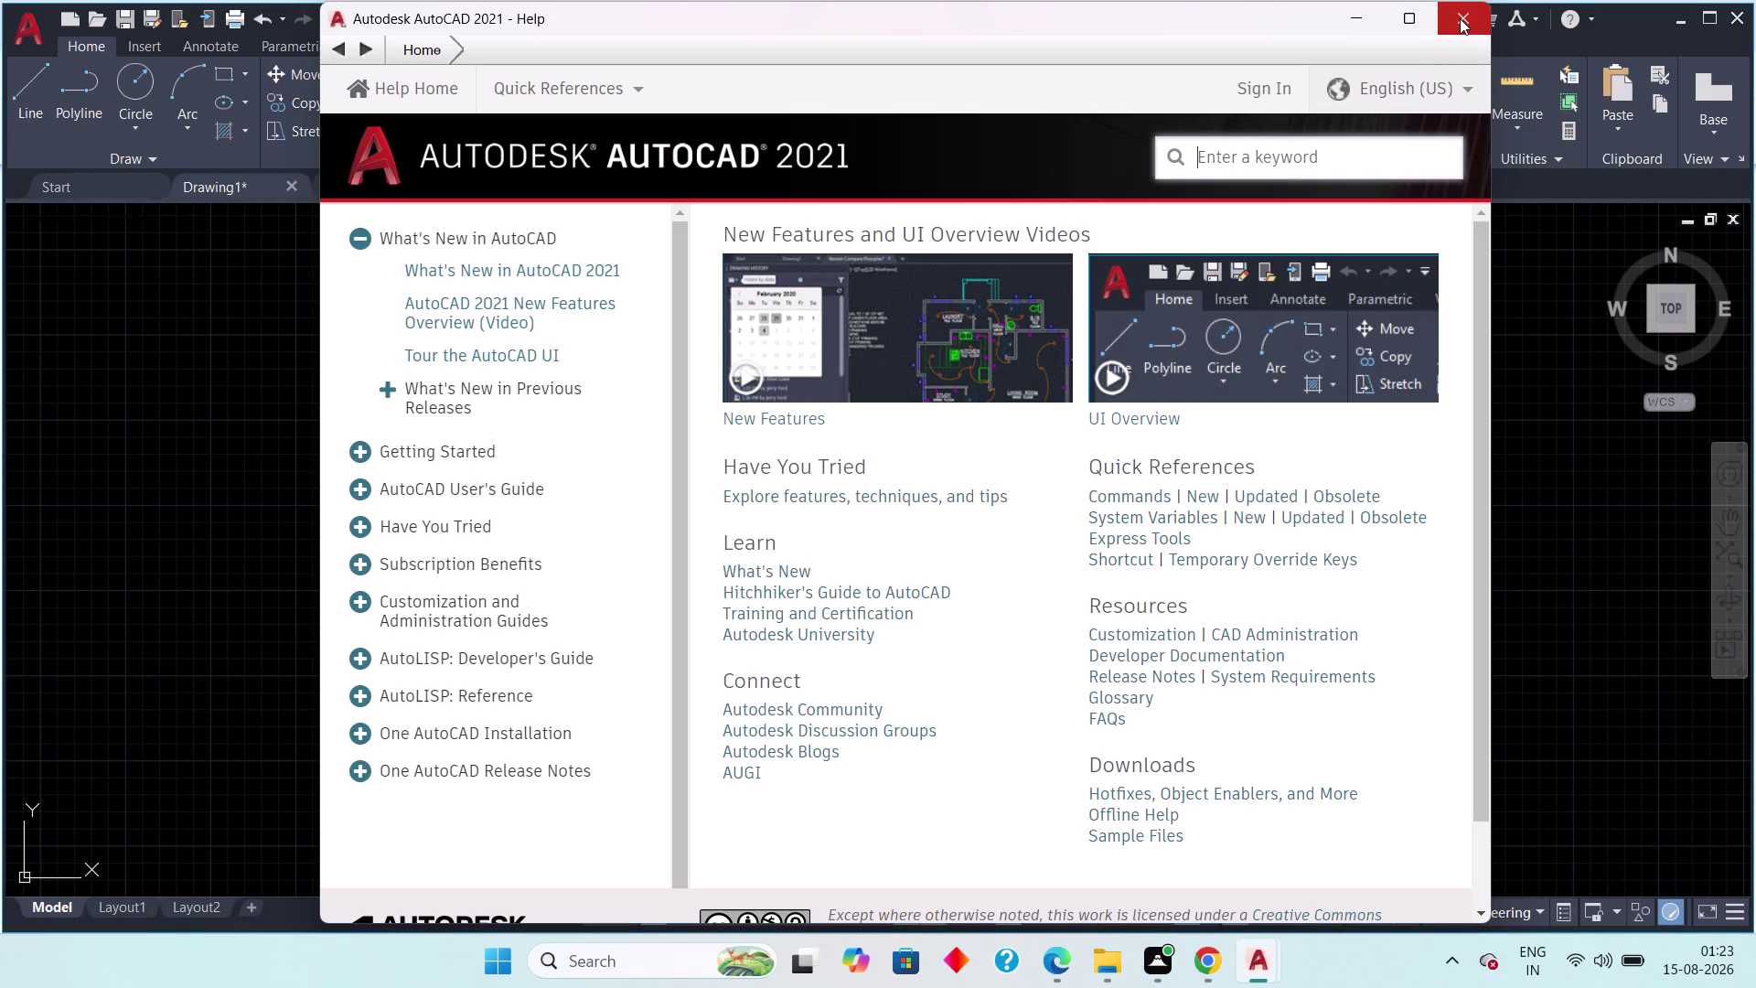
click(1459, 18)
scroll(down, 3)
middle_drag(1119, 540, 1018, 385)
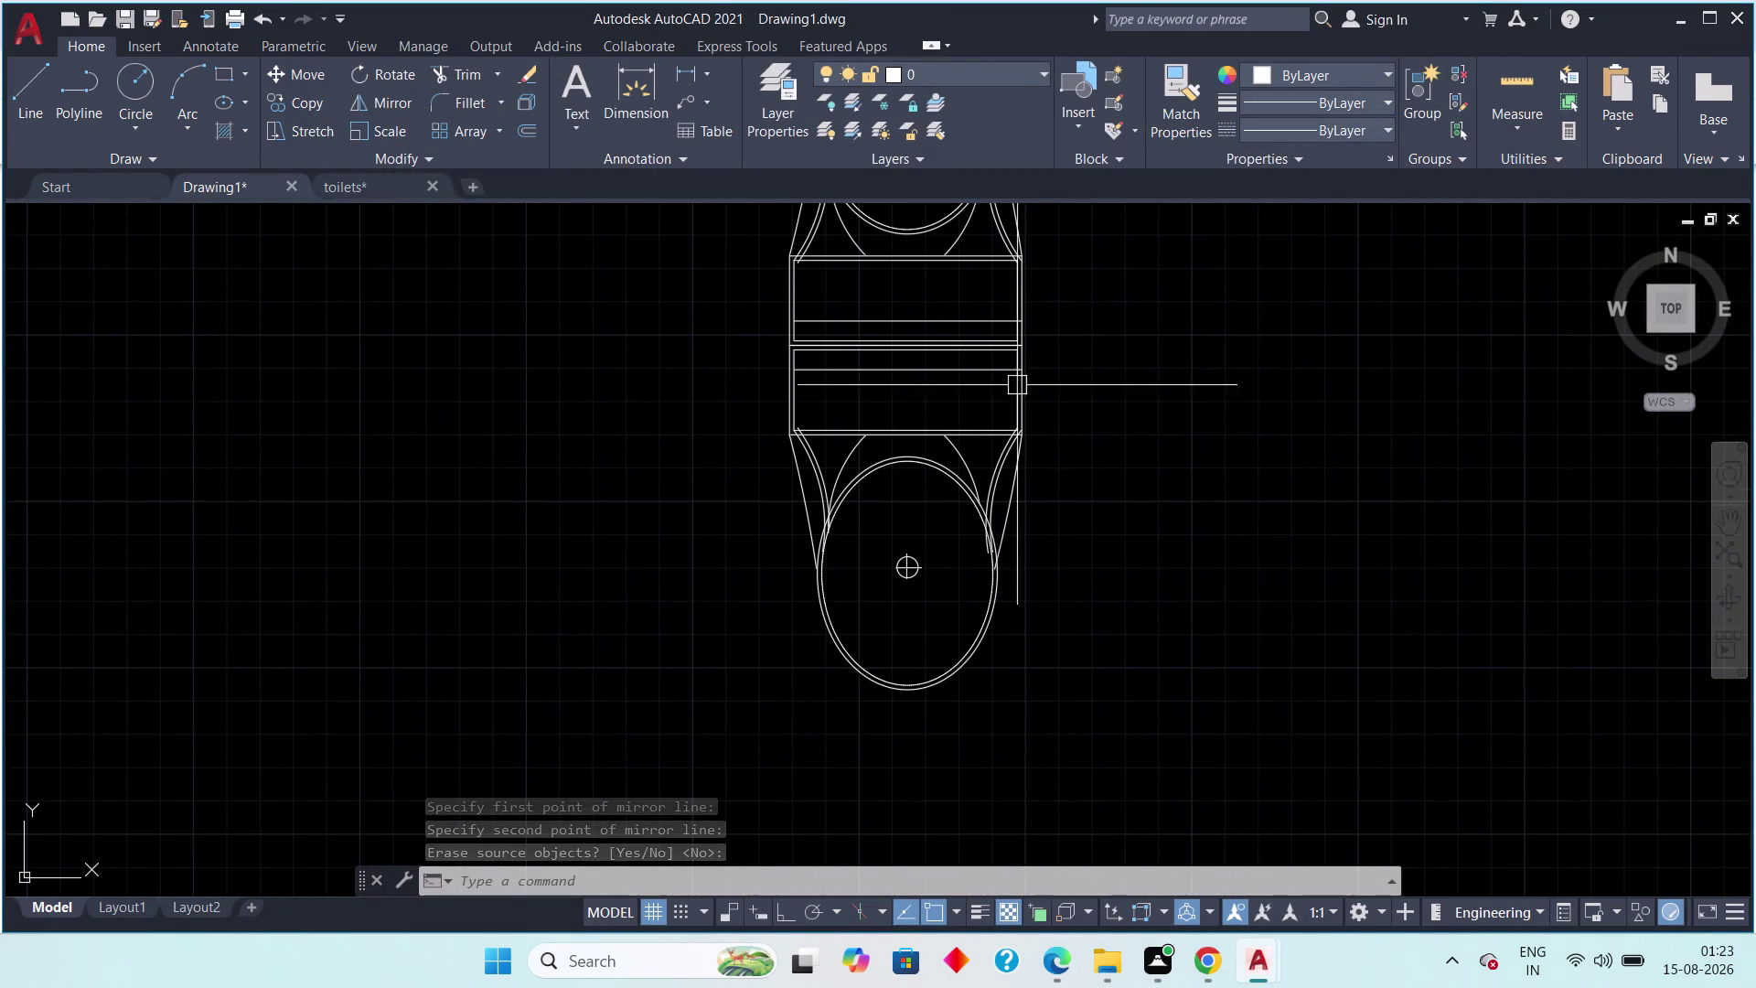
key(F1)
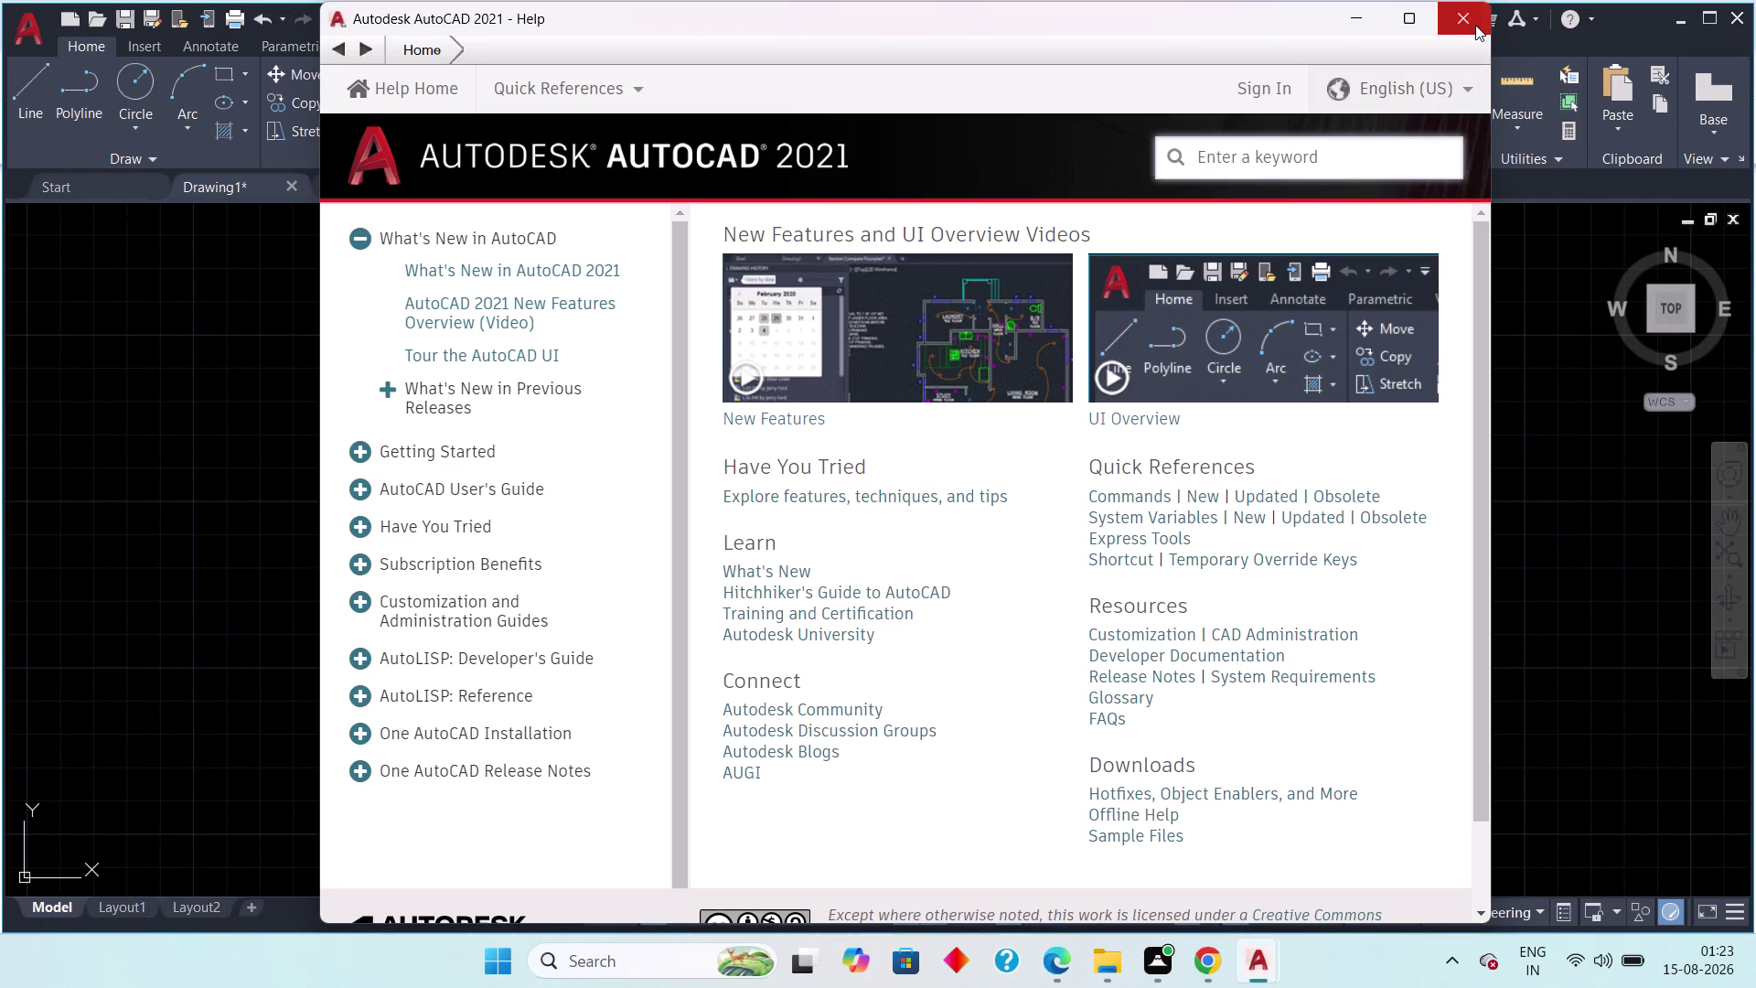
click(1473, 23)
middle_drag(1065, 661, 1067, 569)
Delete the original unflipped toilet and begin selecting the flipped one.
drag(1099, 475, 804, 591)
click(602, 680)
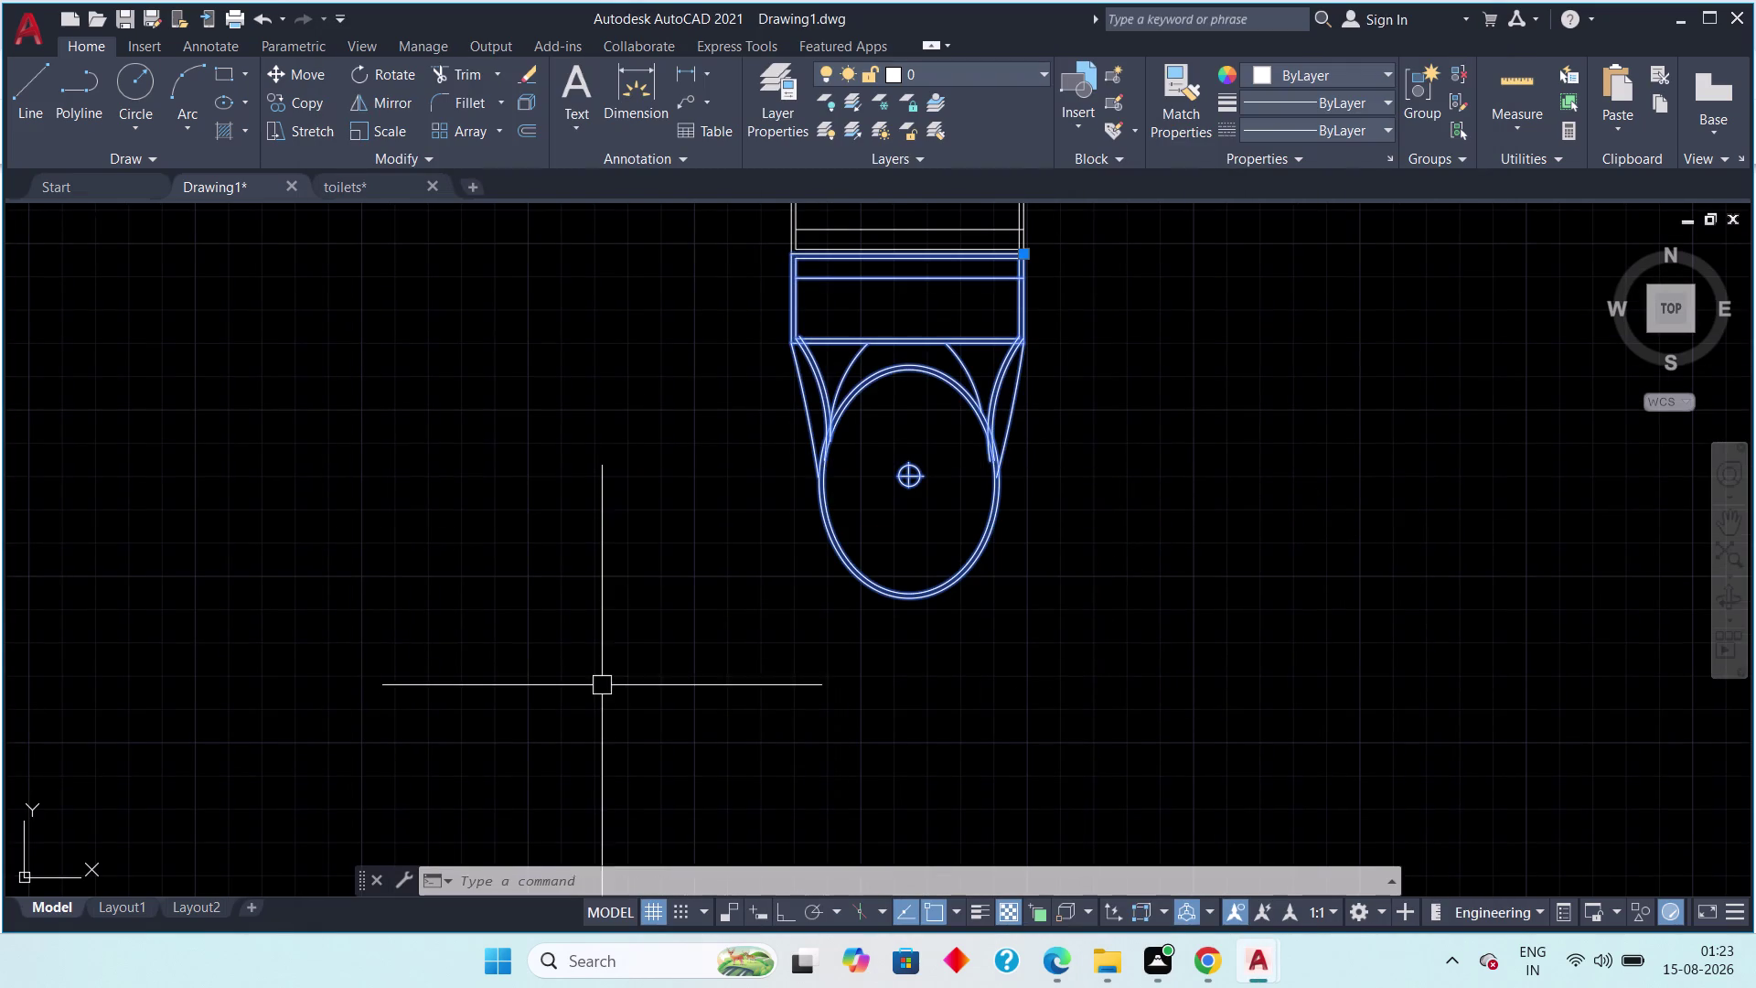
key(Delete)
scroll(down, 3)
middle_drag(784, 522, 773, 529)
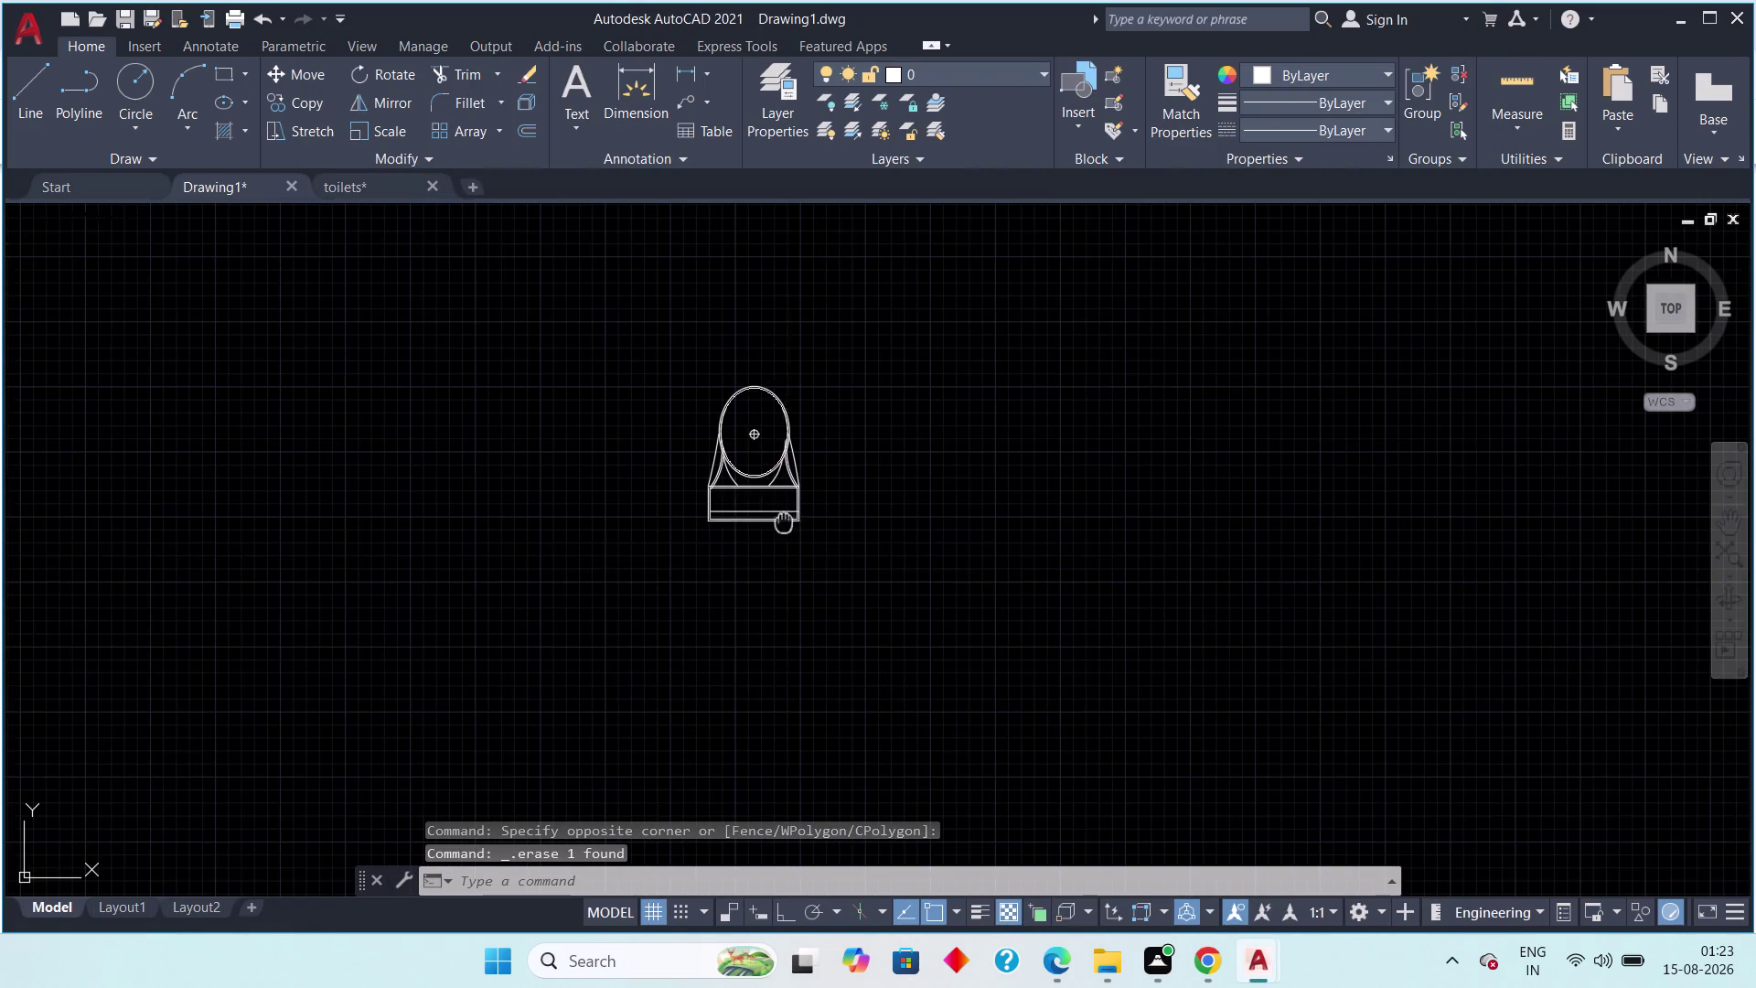
middle_drag(773, 529, 690, 567)
drag(805, 369, 623, 483)
Start moving the flipped toilet, then cancel the move.
drag(478, 628, 465, 660)
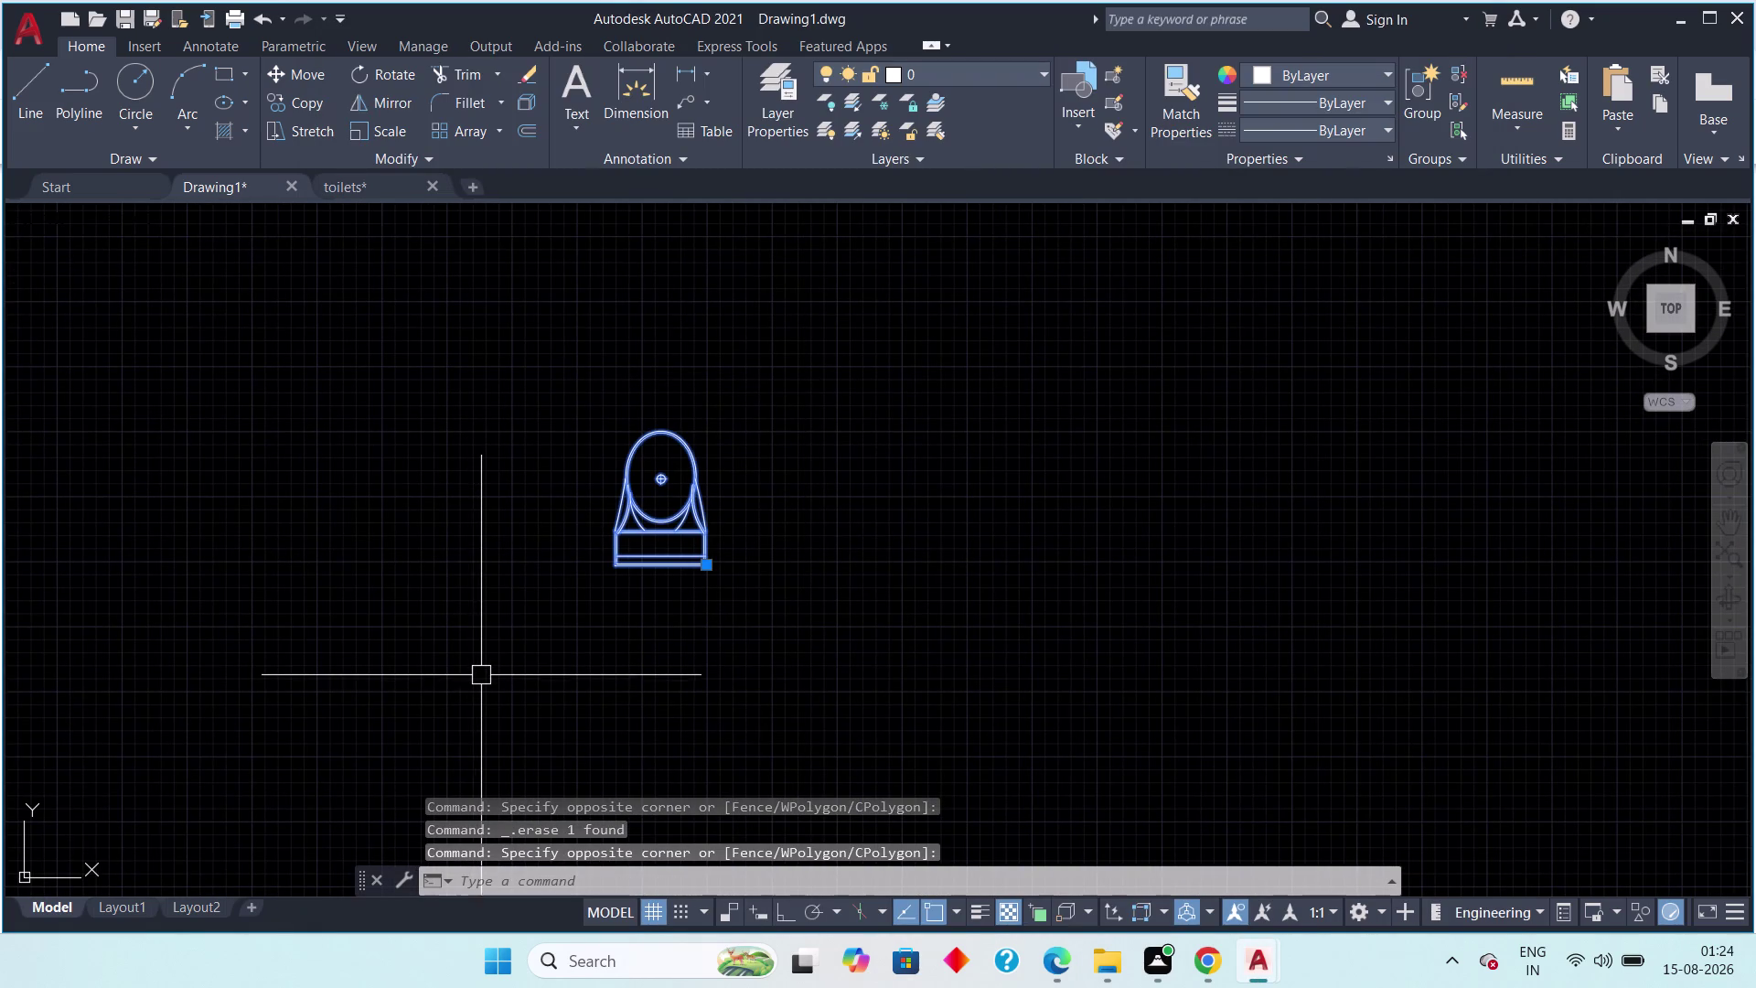
key(m)
key(space)
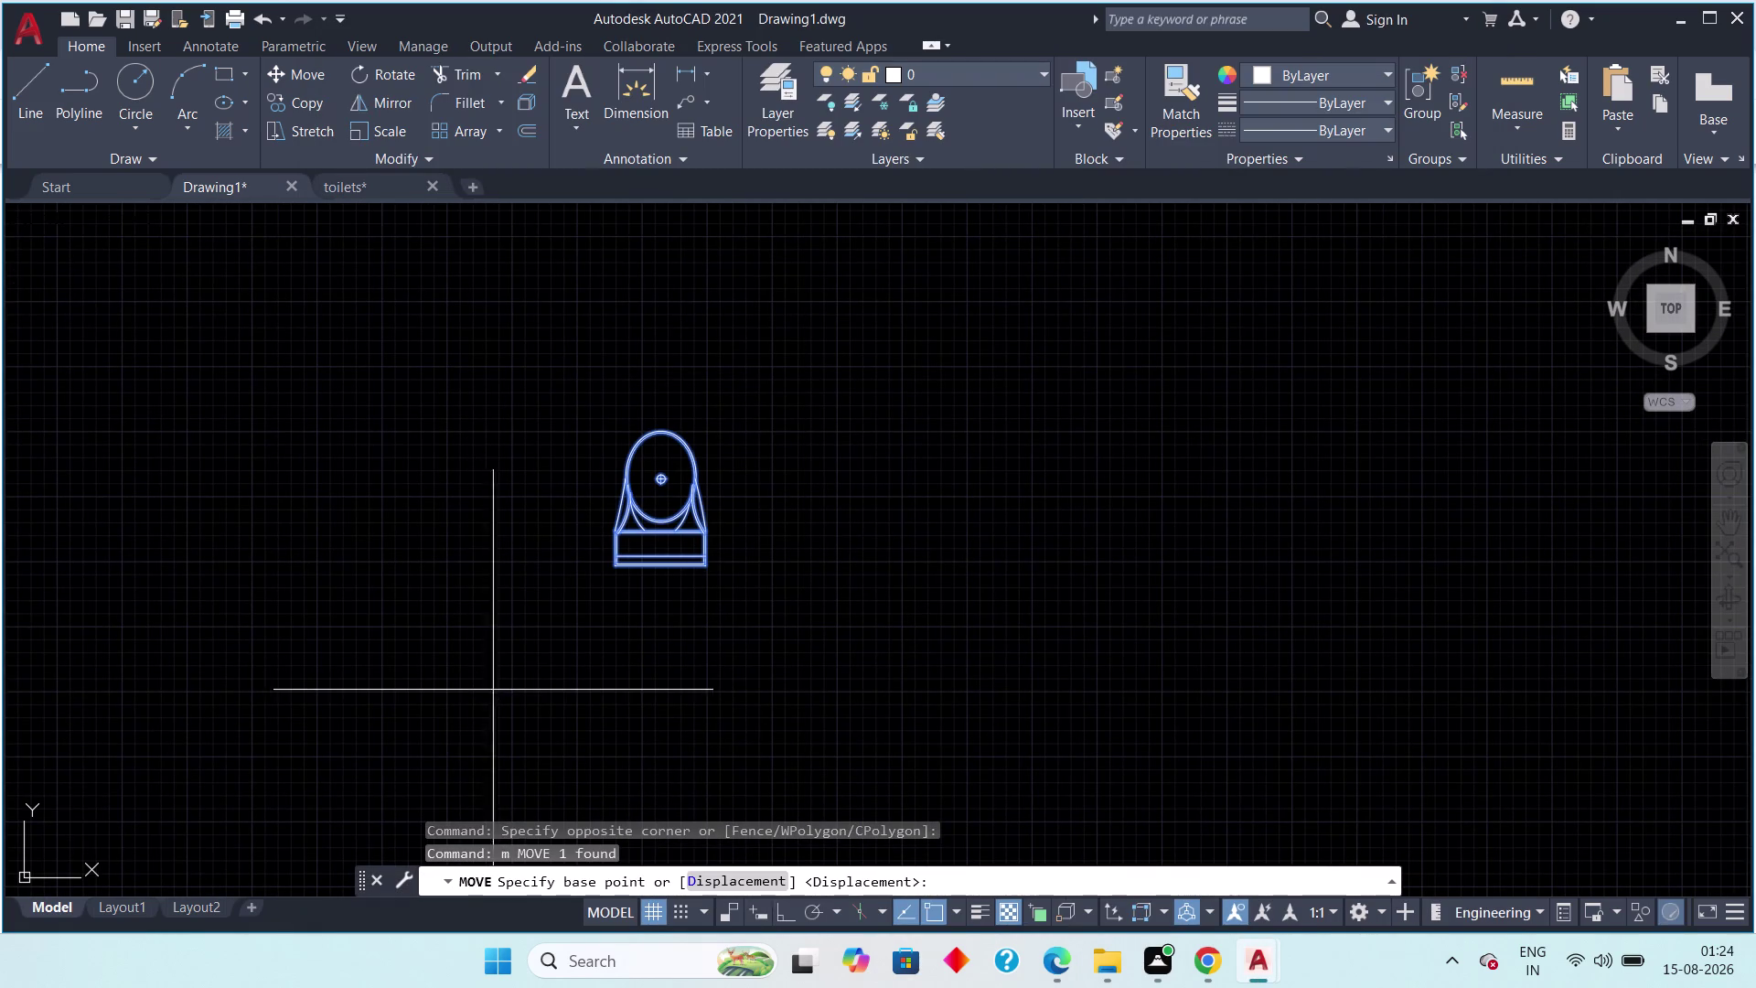
scroll(up, 3)
key(Escape)
key(Escape)
scroll(down, 3)
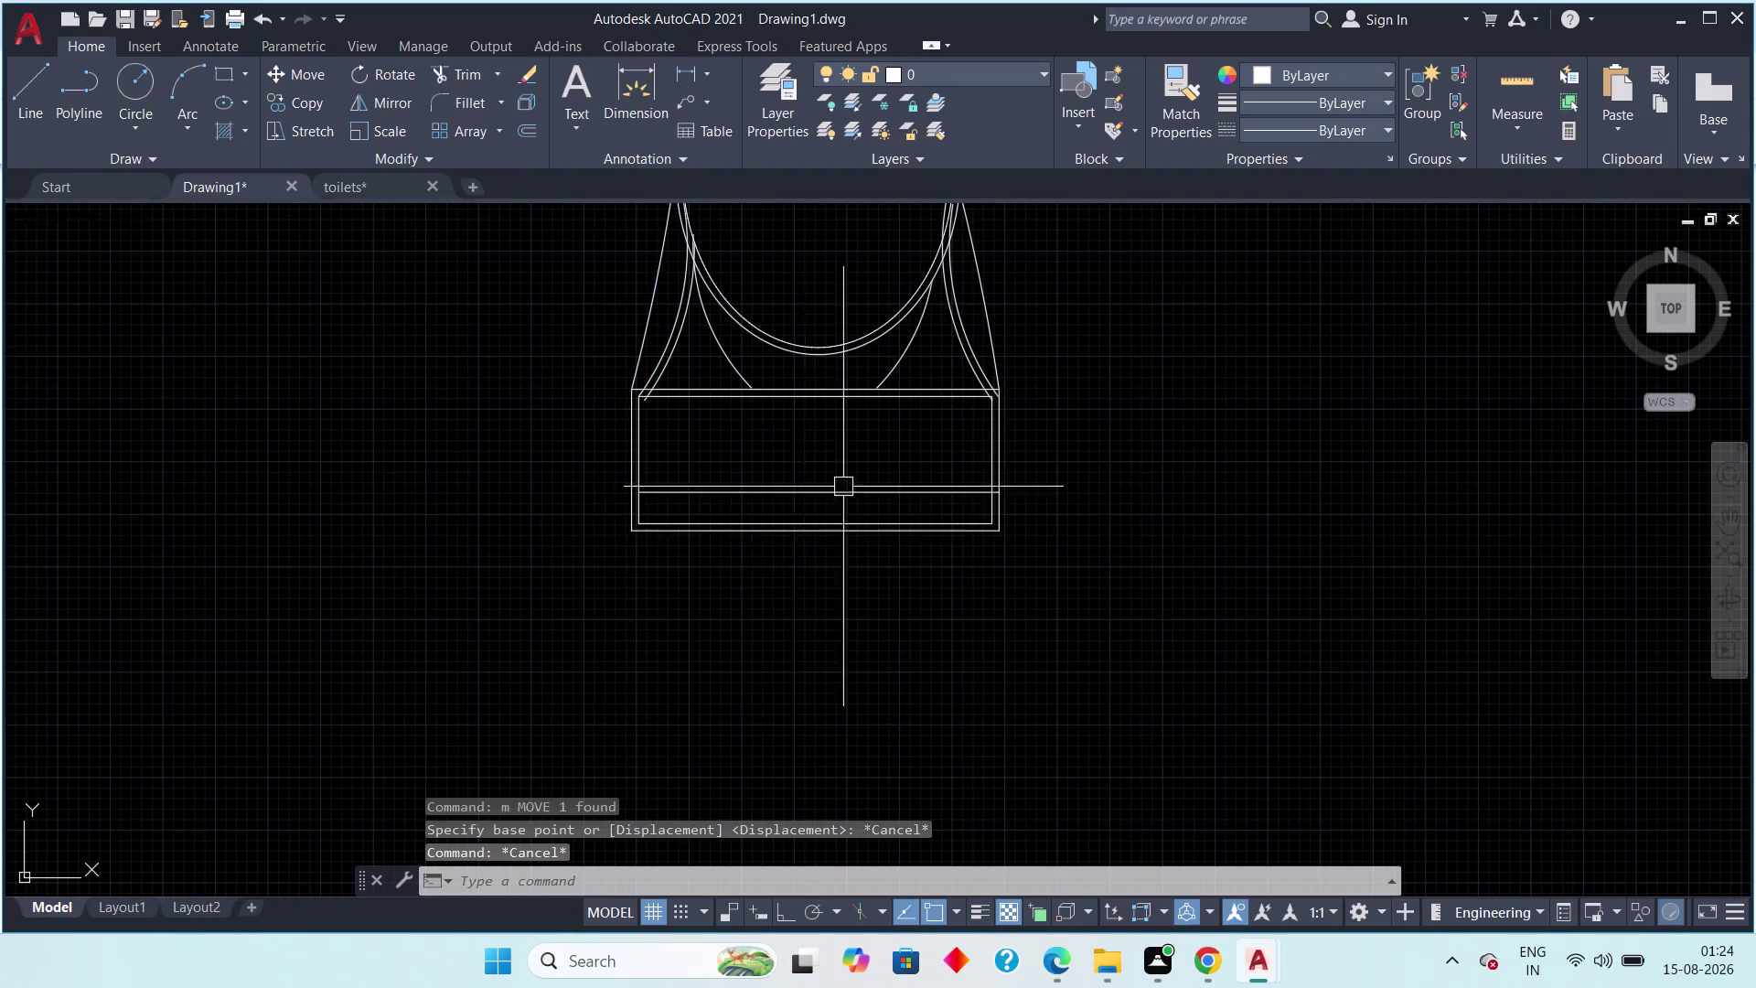
scroll(down, 3)
Copy the flipped toilet from its bottom corner into both bathrooms of the floor plan.
drag(951, 376, 859, 423)
drag(653, 539, 643, 563)
key(c)
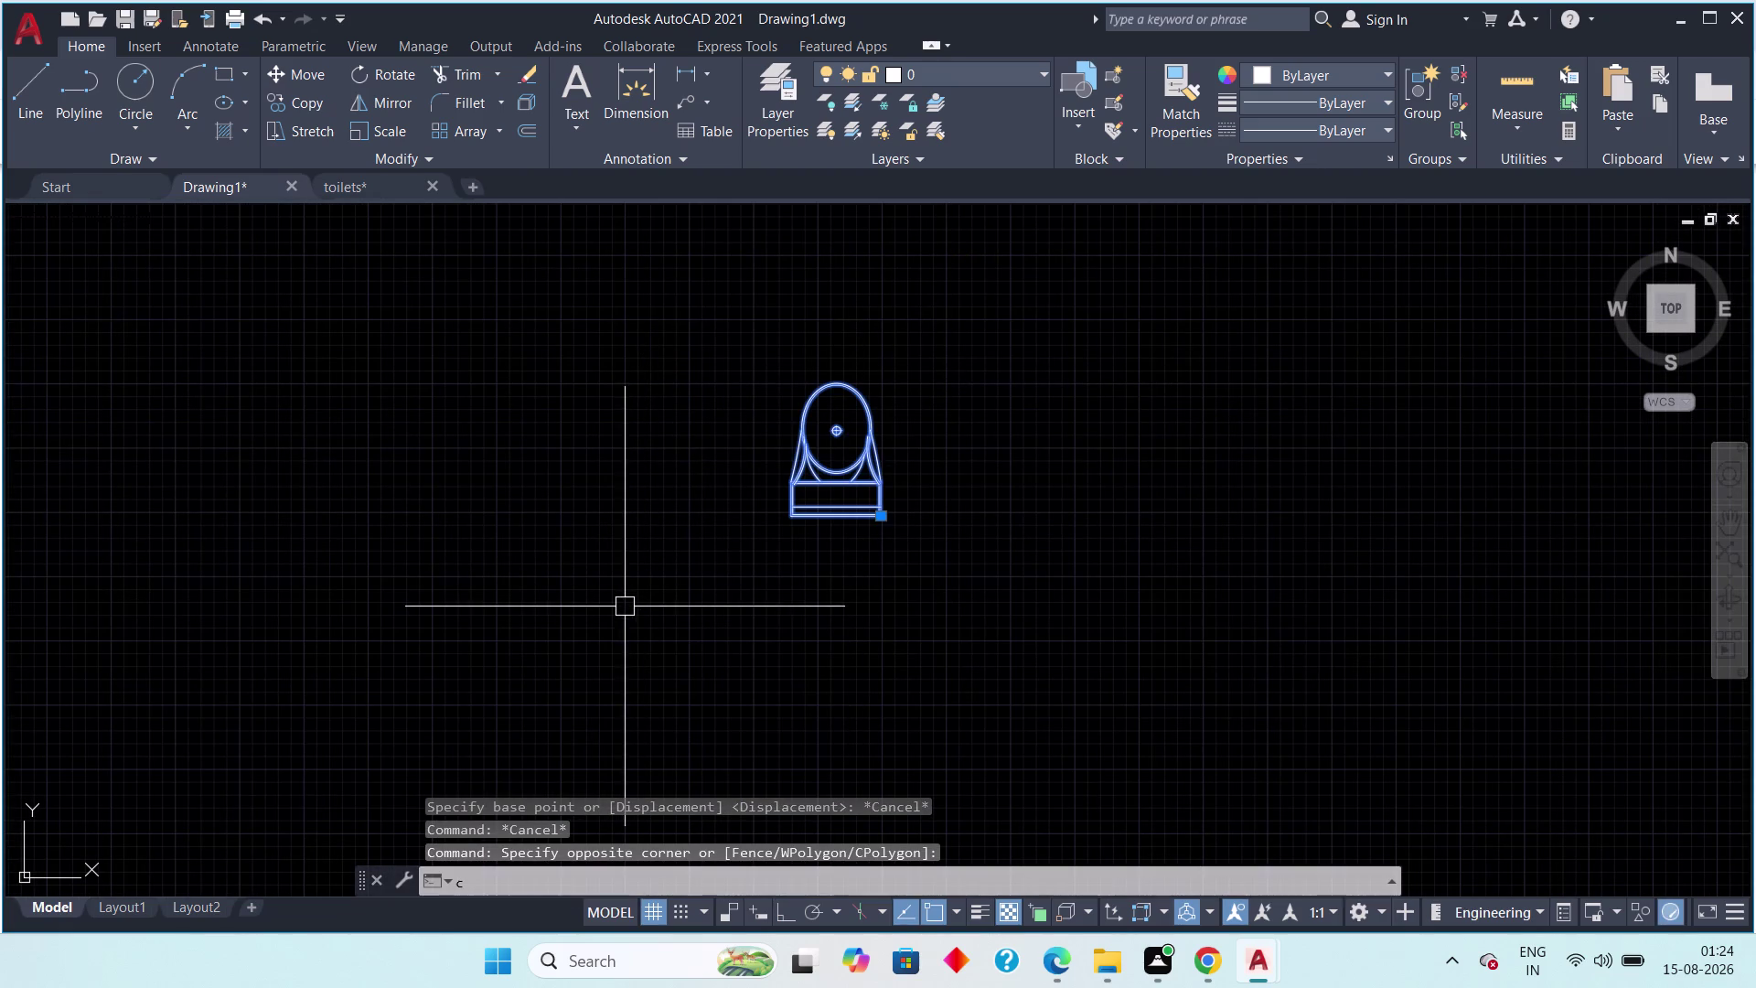
key(o)
key(space)
scroll(up, 3)
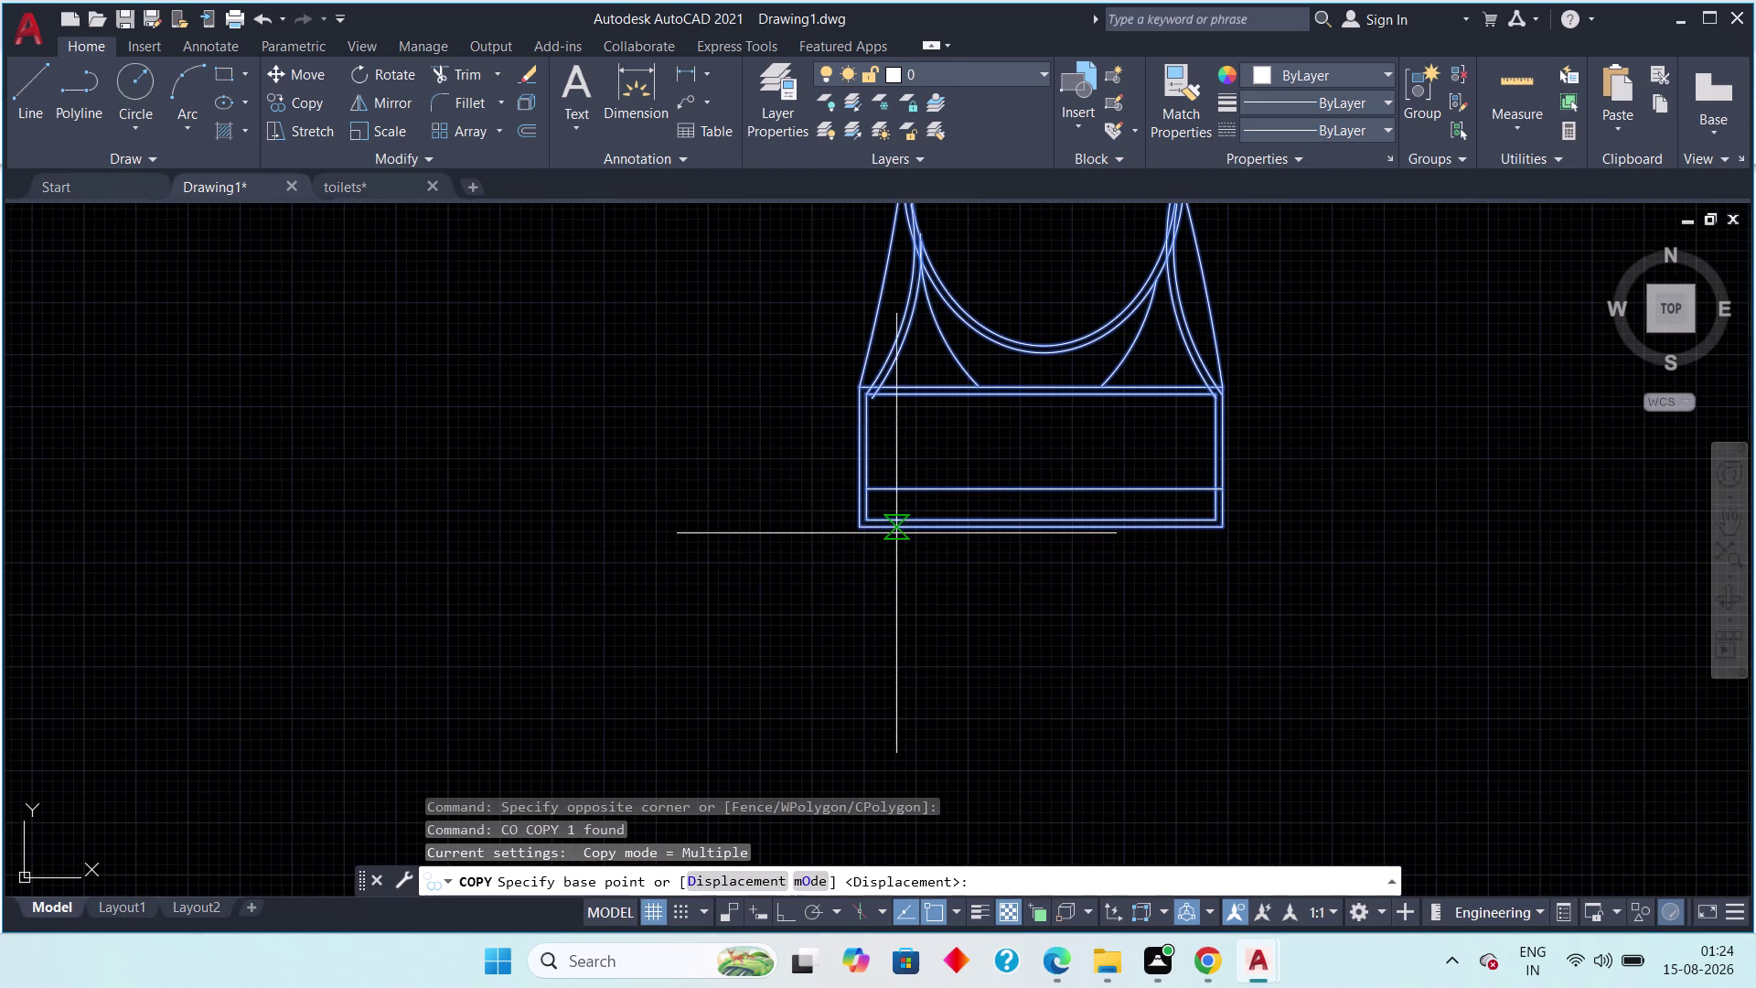
click(1045, 529)
scroll(down, 3)
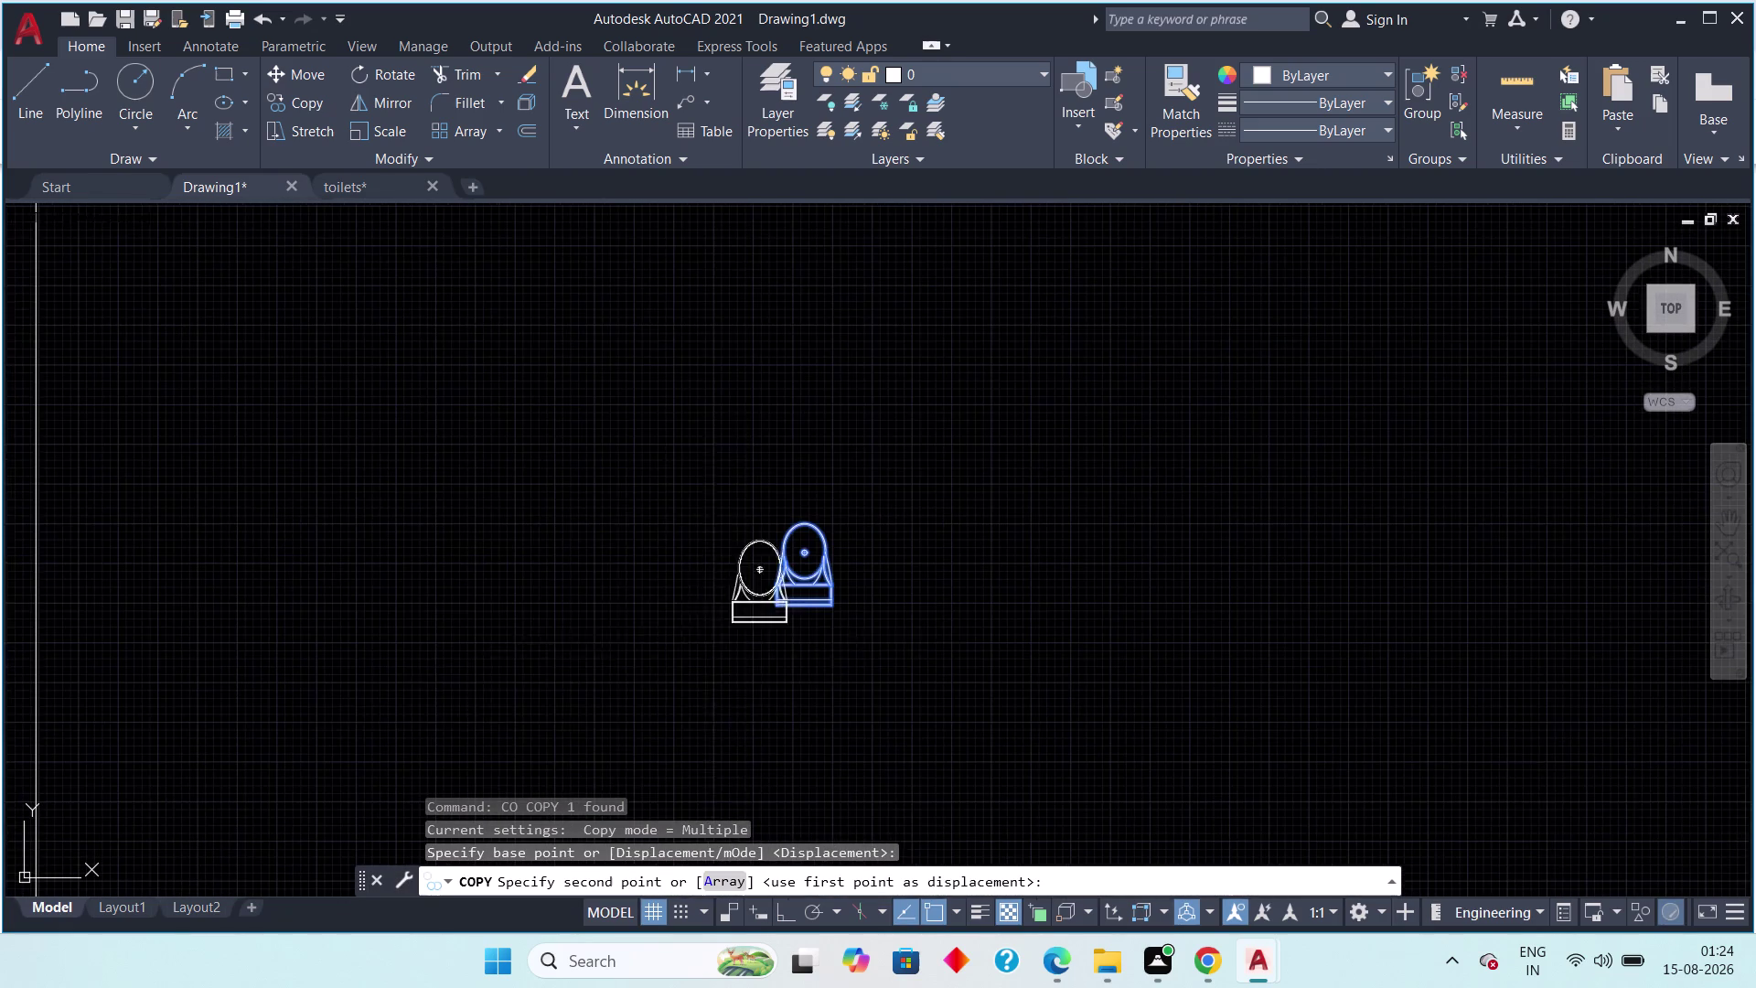
middle_drag(484, 715, 993, 550)
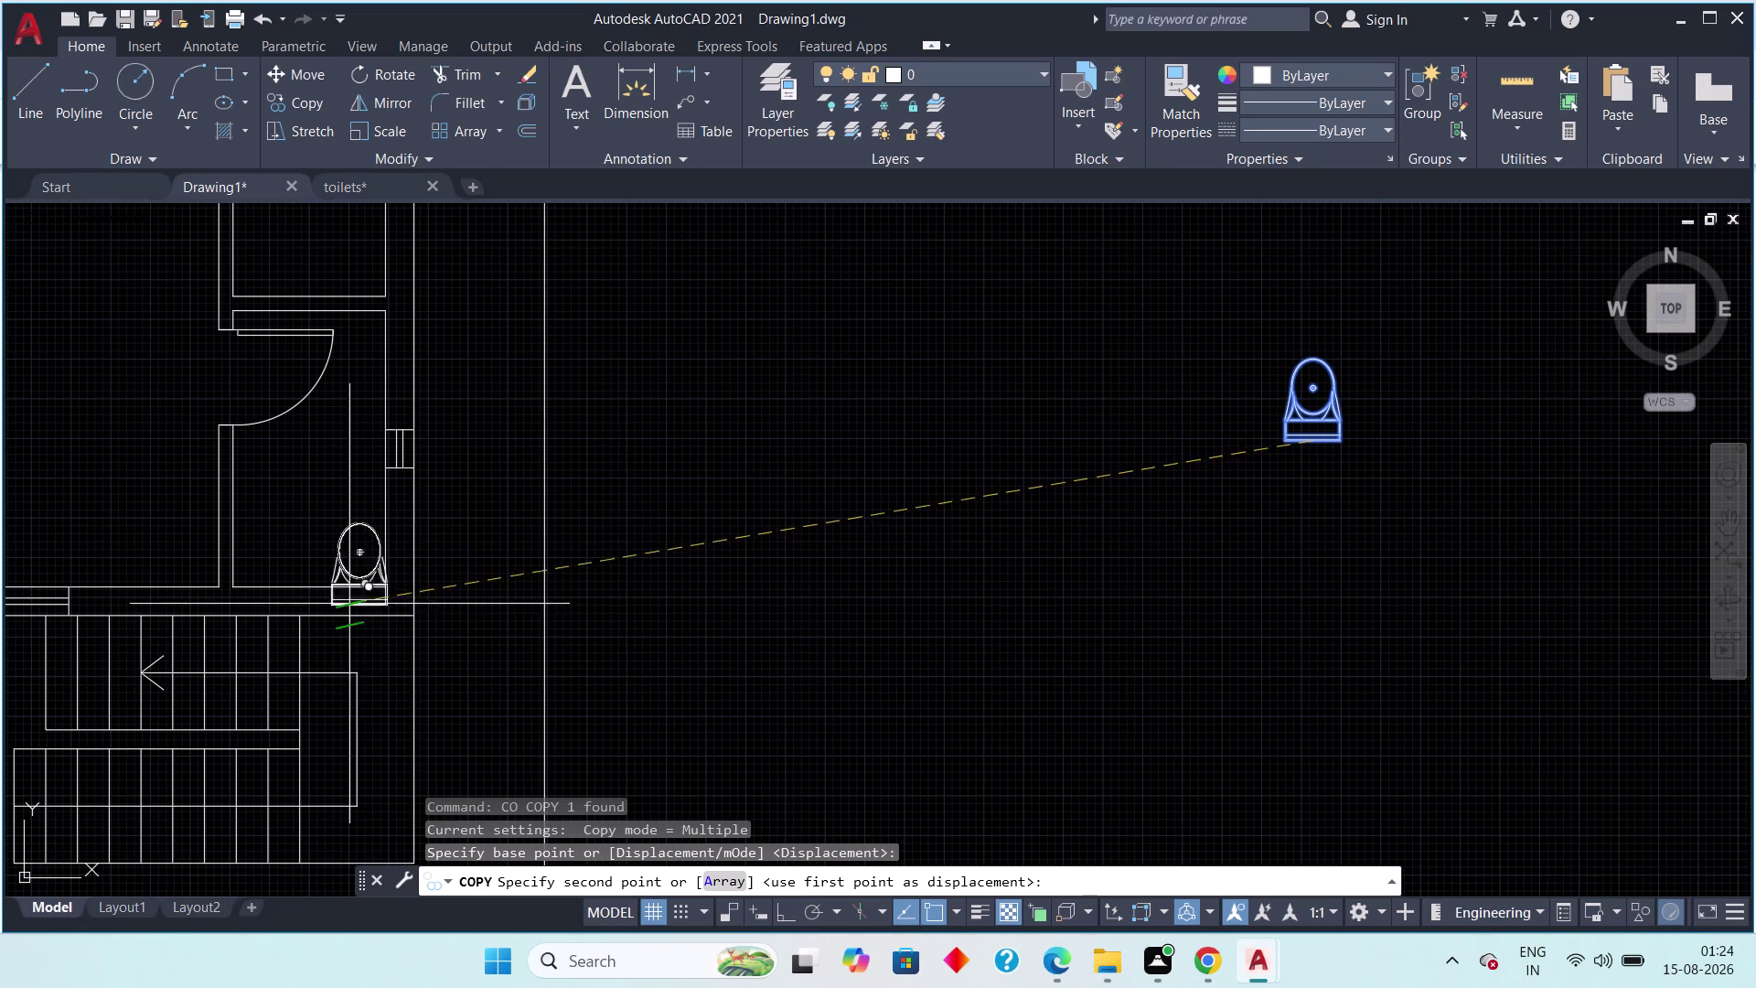
scroll(up, 3)
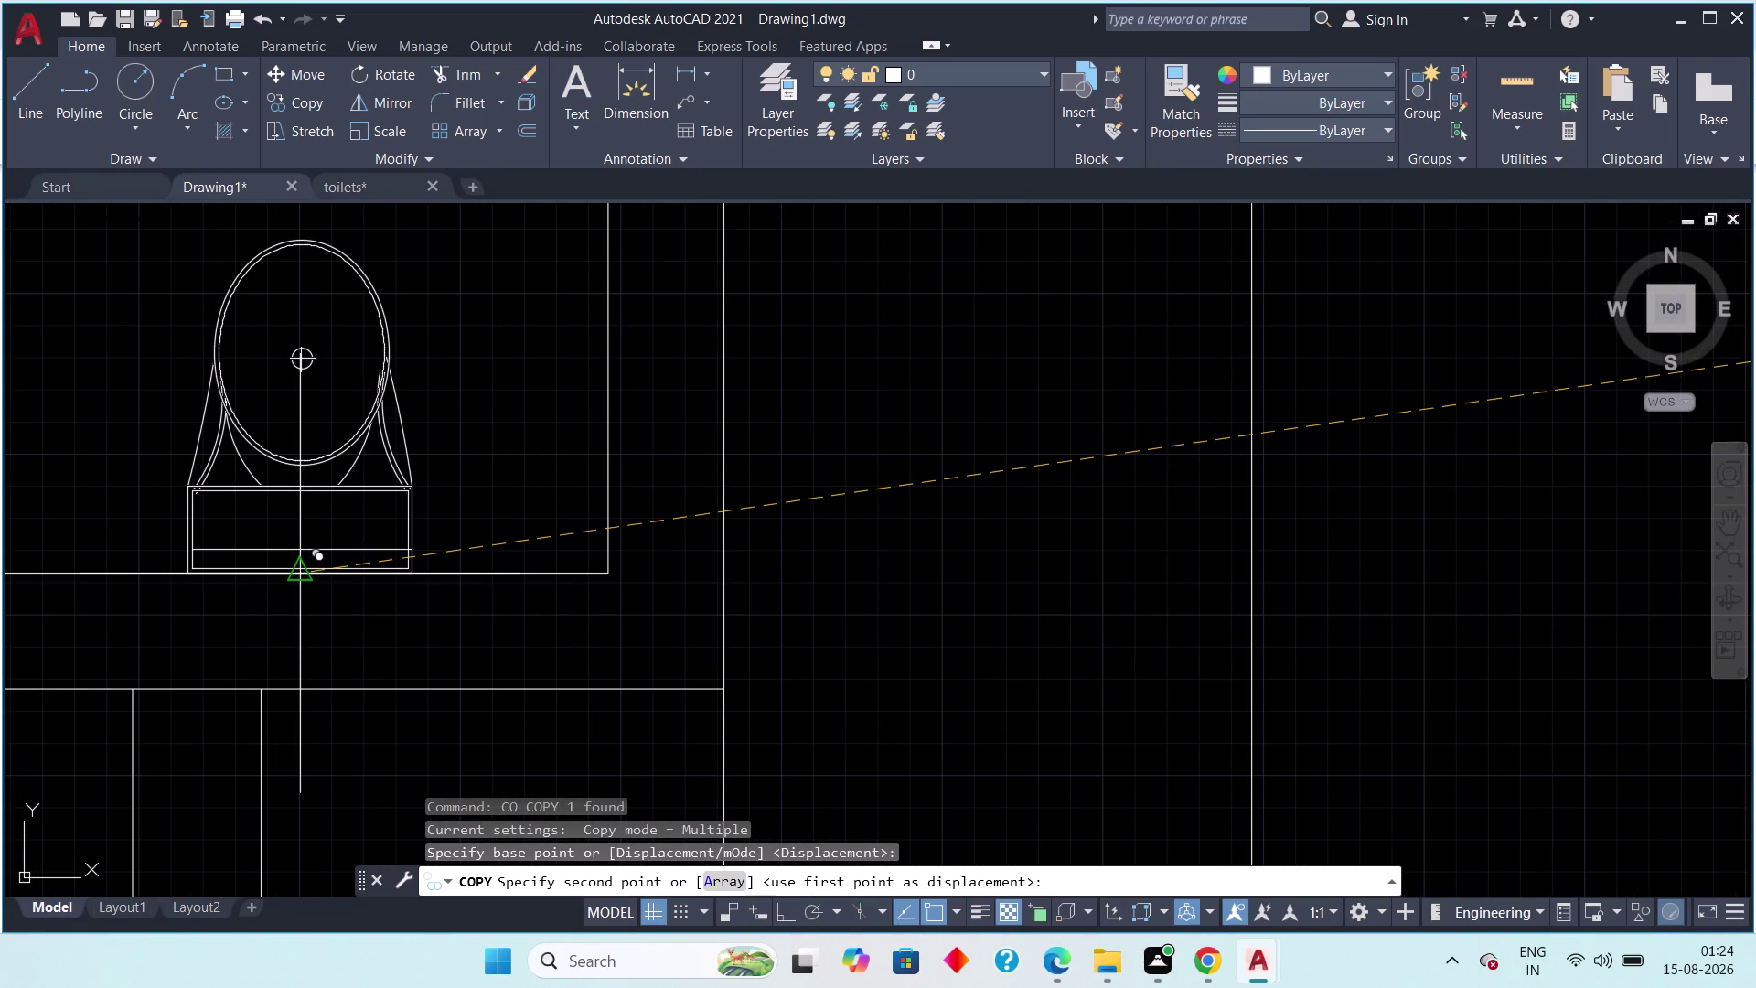
click(301, 573)
scroll(down, 3)
middle_drag(437, 493, 794, 848)
scroll(down, 3)
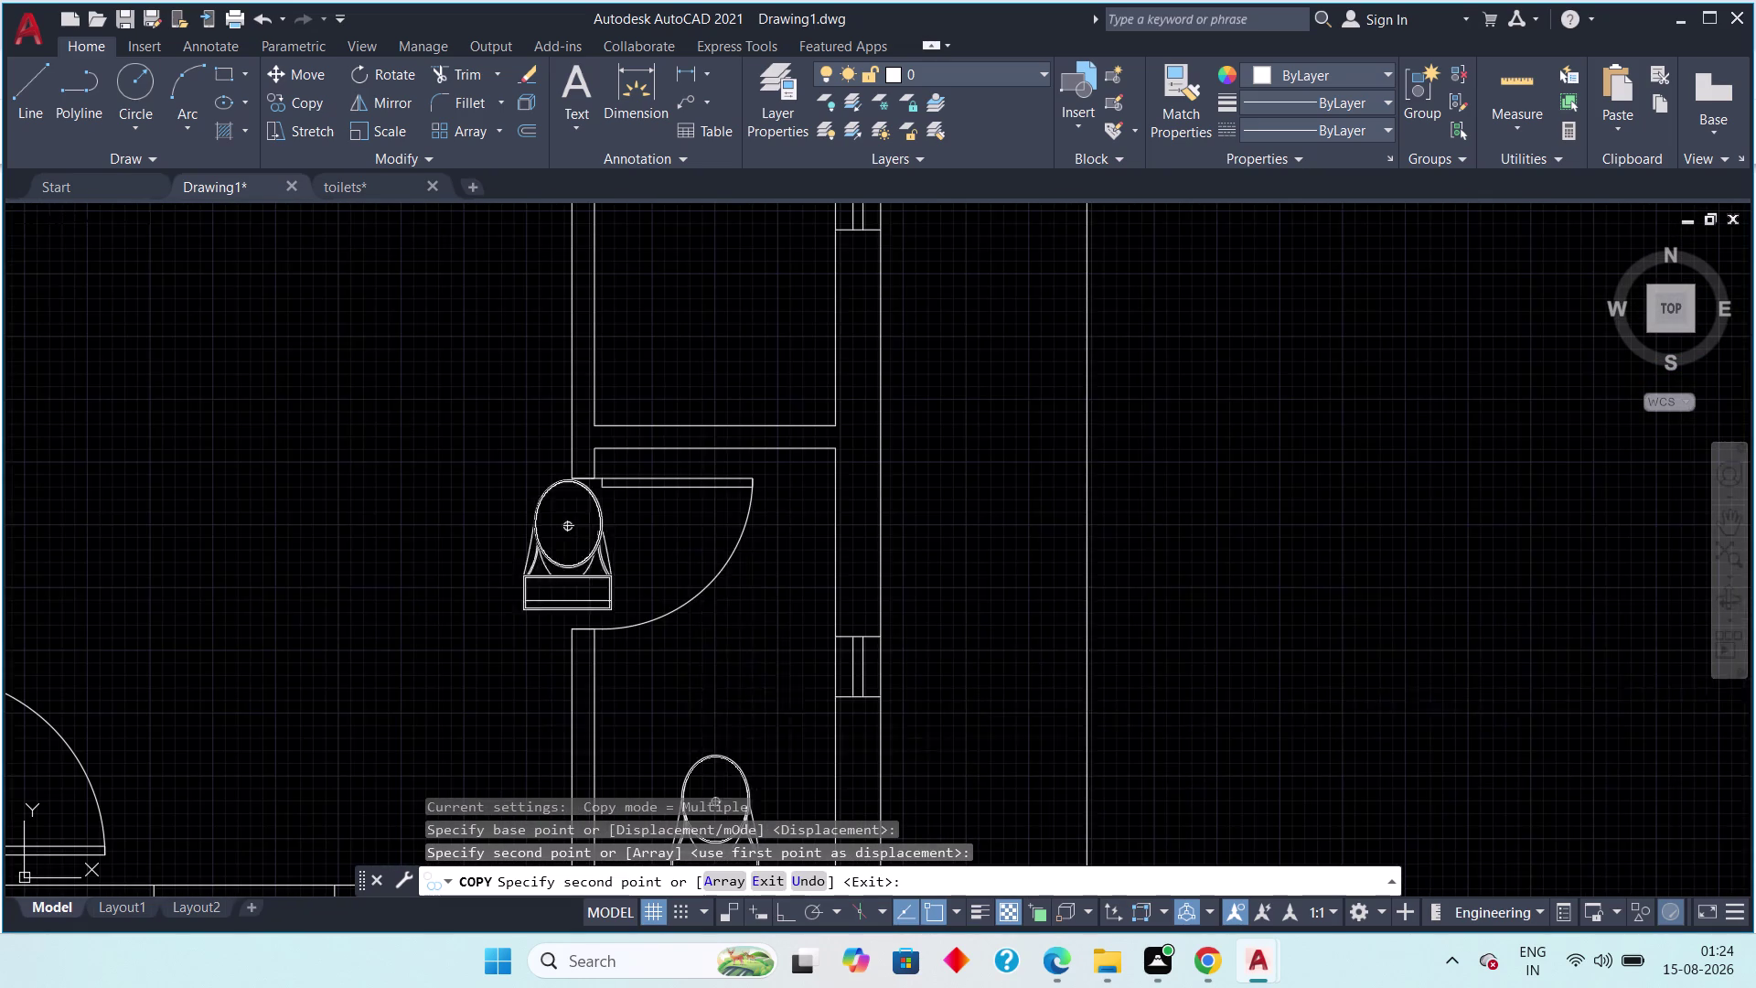
middle_drag(738, 565, 678, 832)
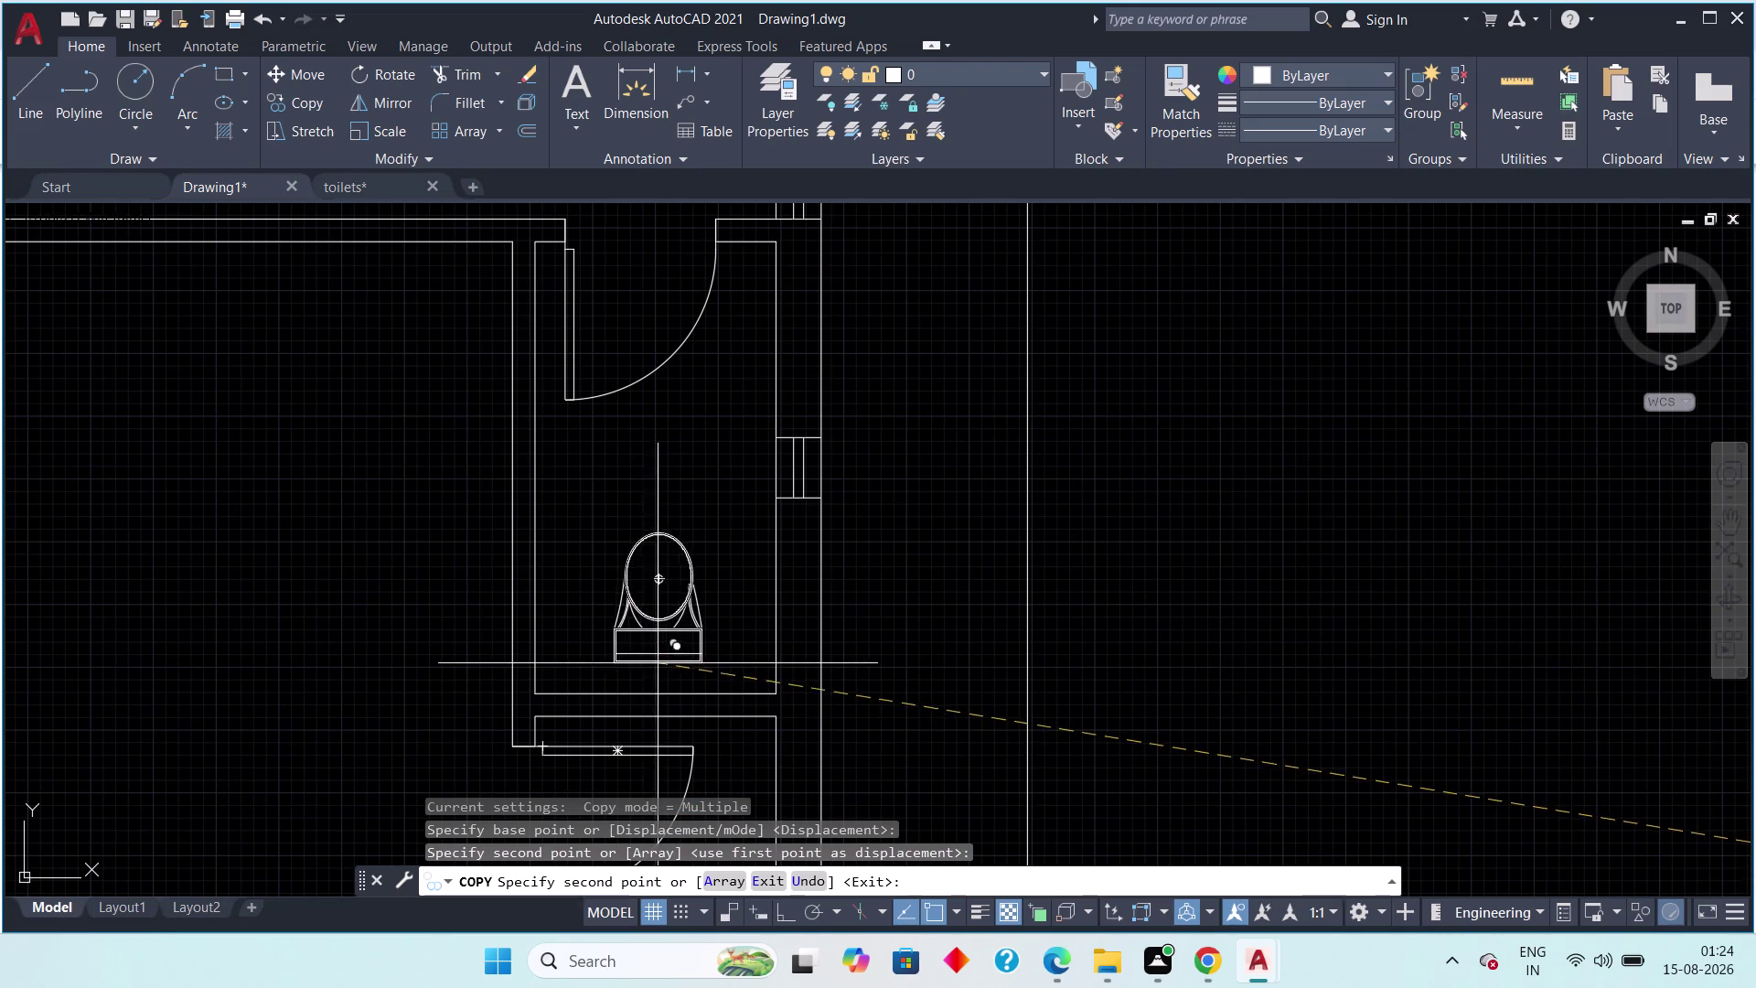
click(644, 695)
scroll(down, 3)
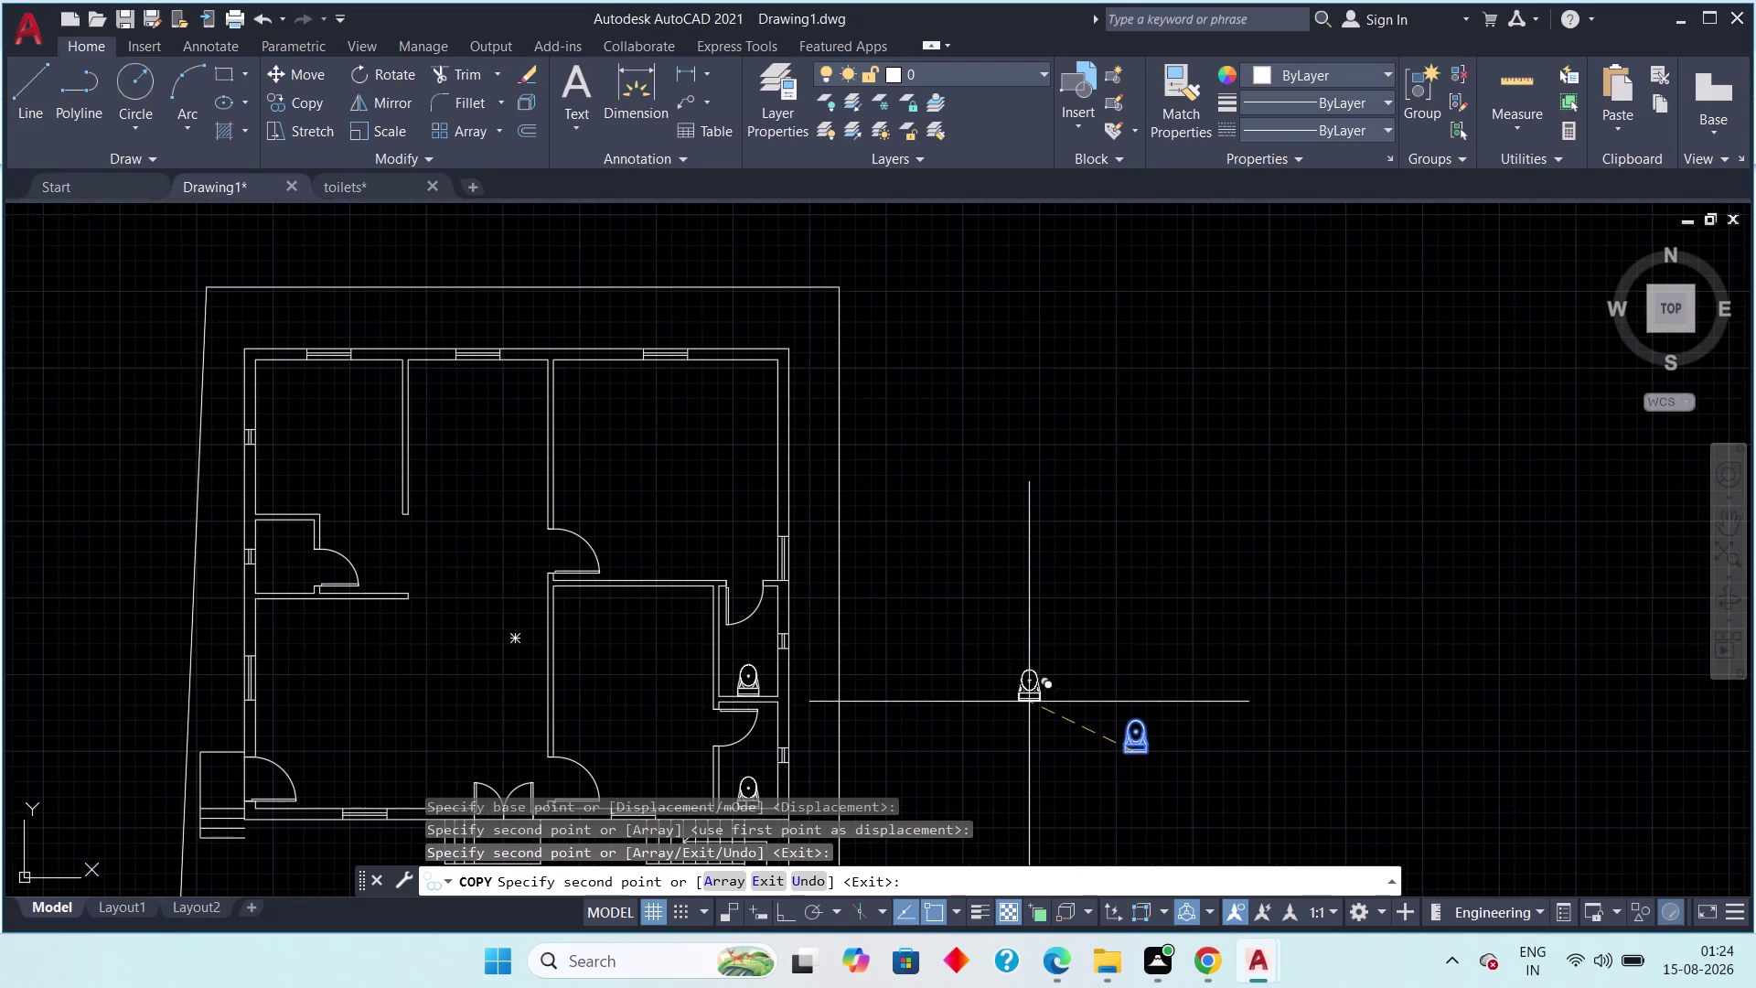
middle_drag(1040, 702, 818, 630)
key(Escape)
Delete the spare toilet left outside the house.
scroll(down, 3)
key(Escape)
key(Escape)
drag(975, 614, 840, 678)
drag(779, 712, 773, 730)
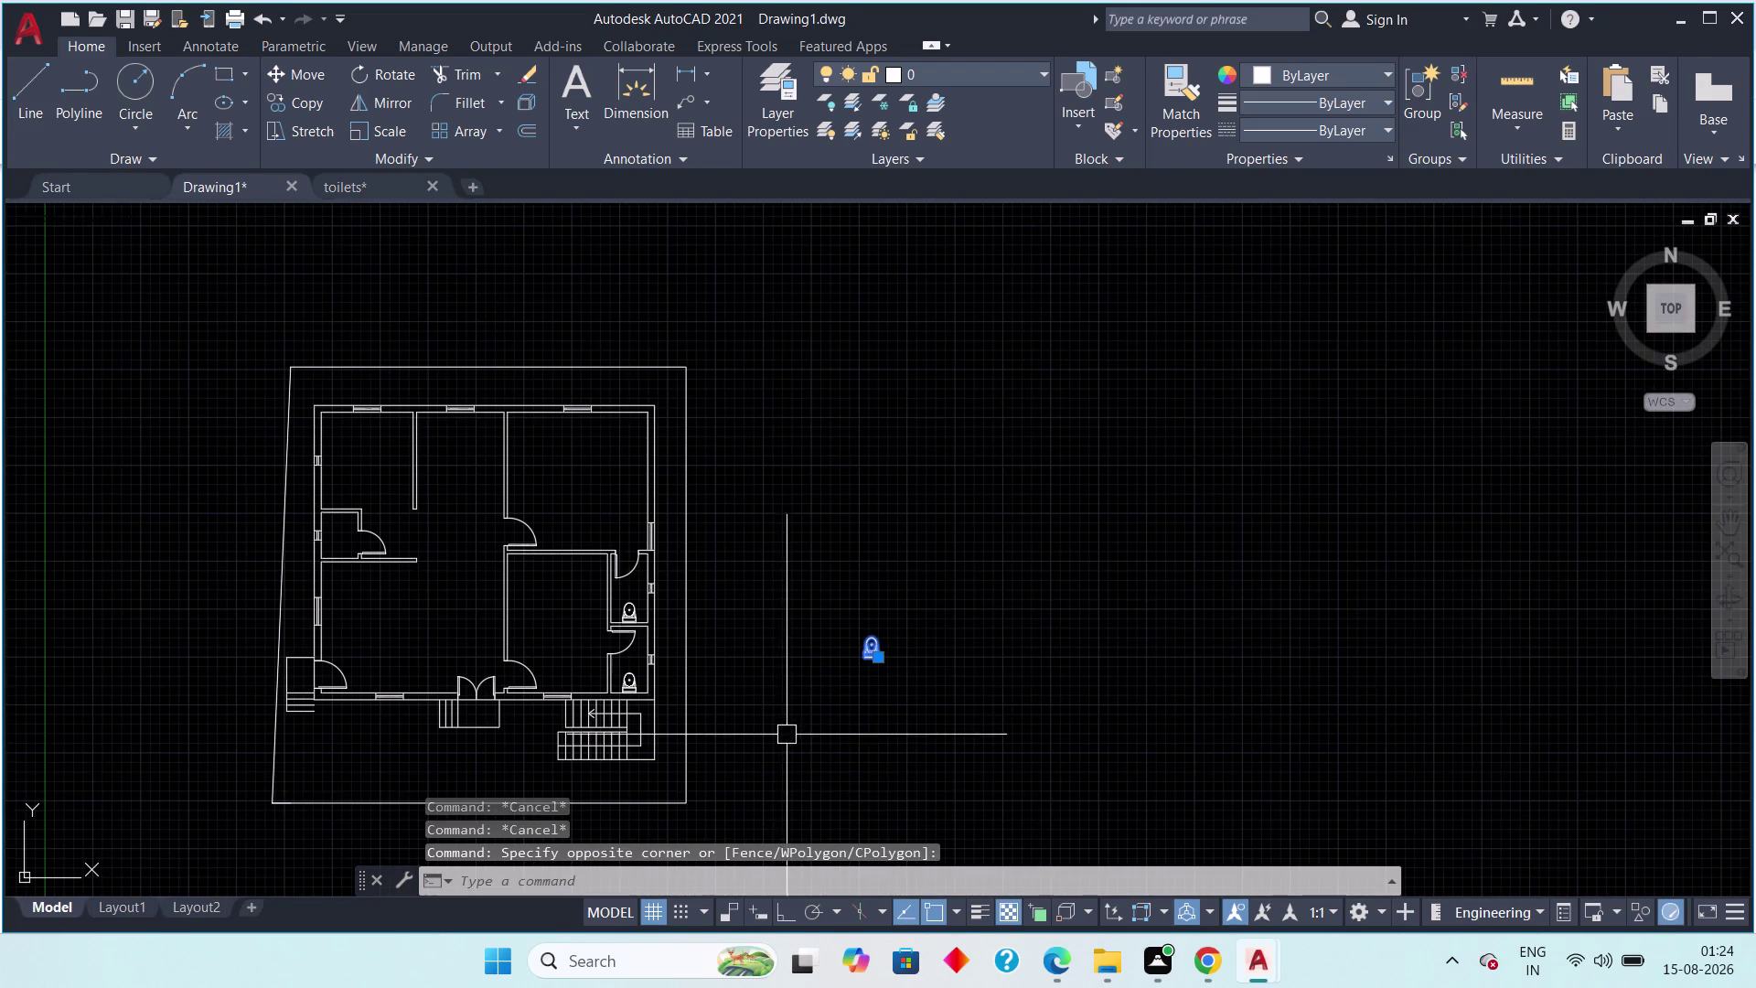
key(Delete)
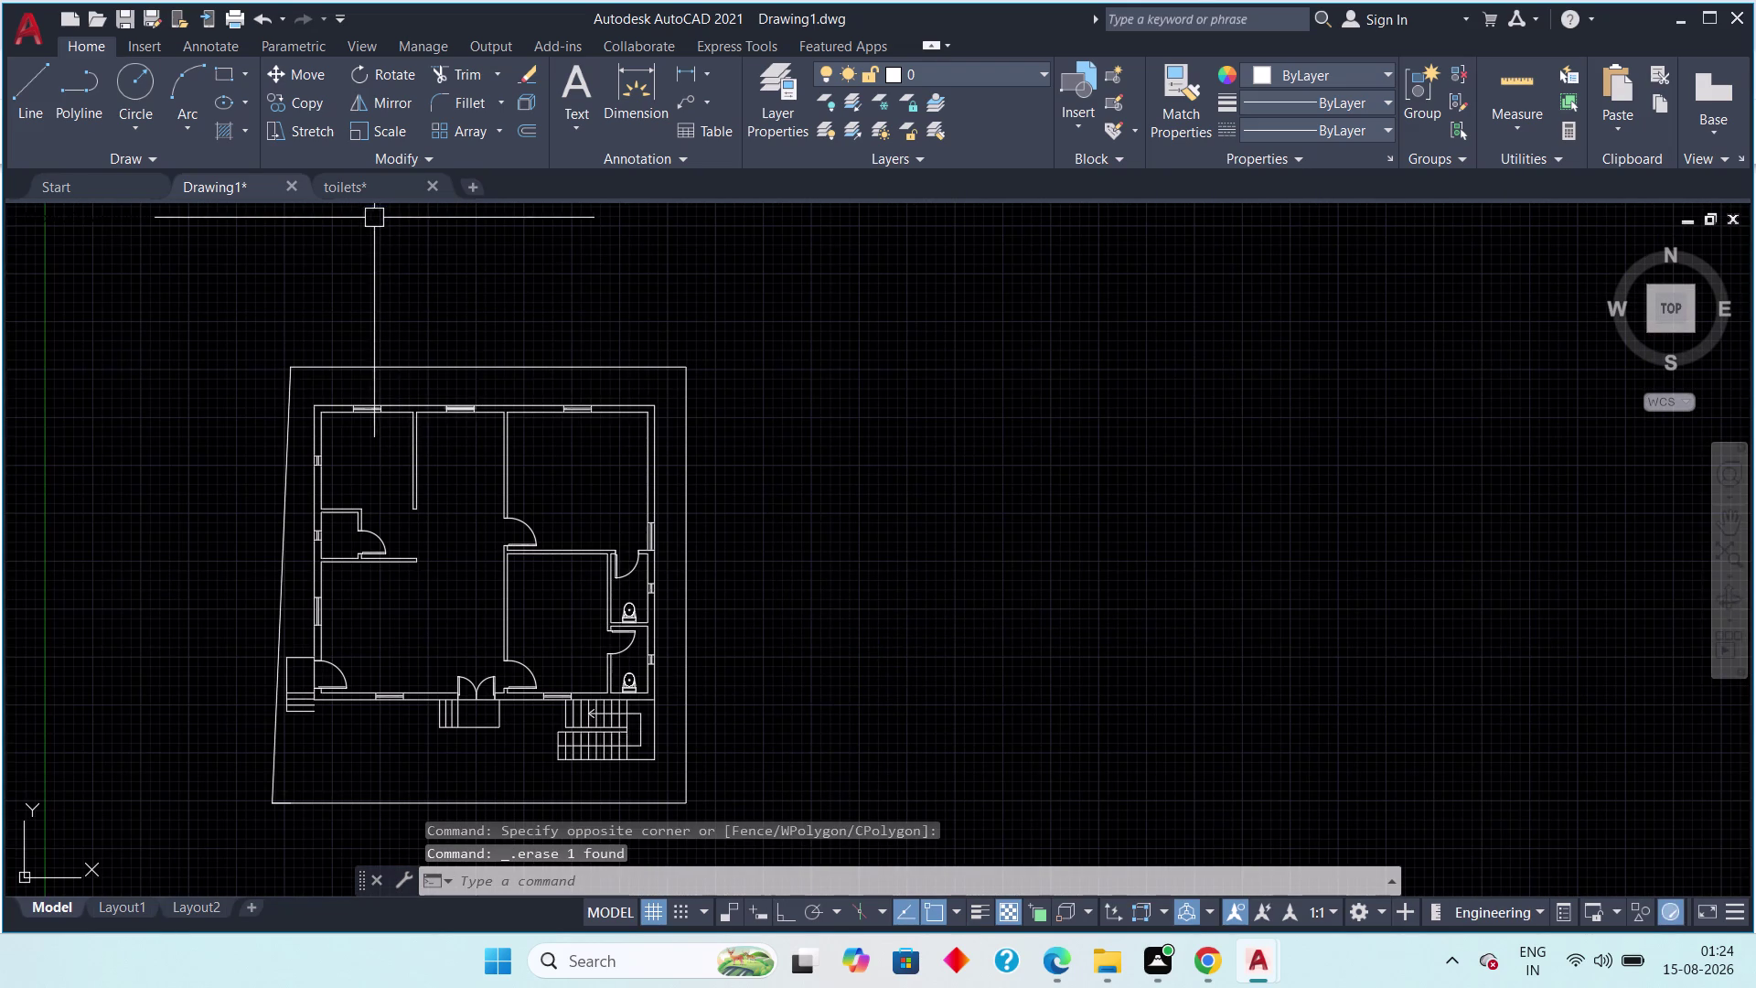
Close the toilets drawing, answering its save-changes prompt.
click(431, 184)
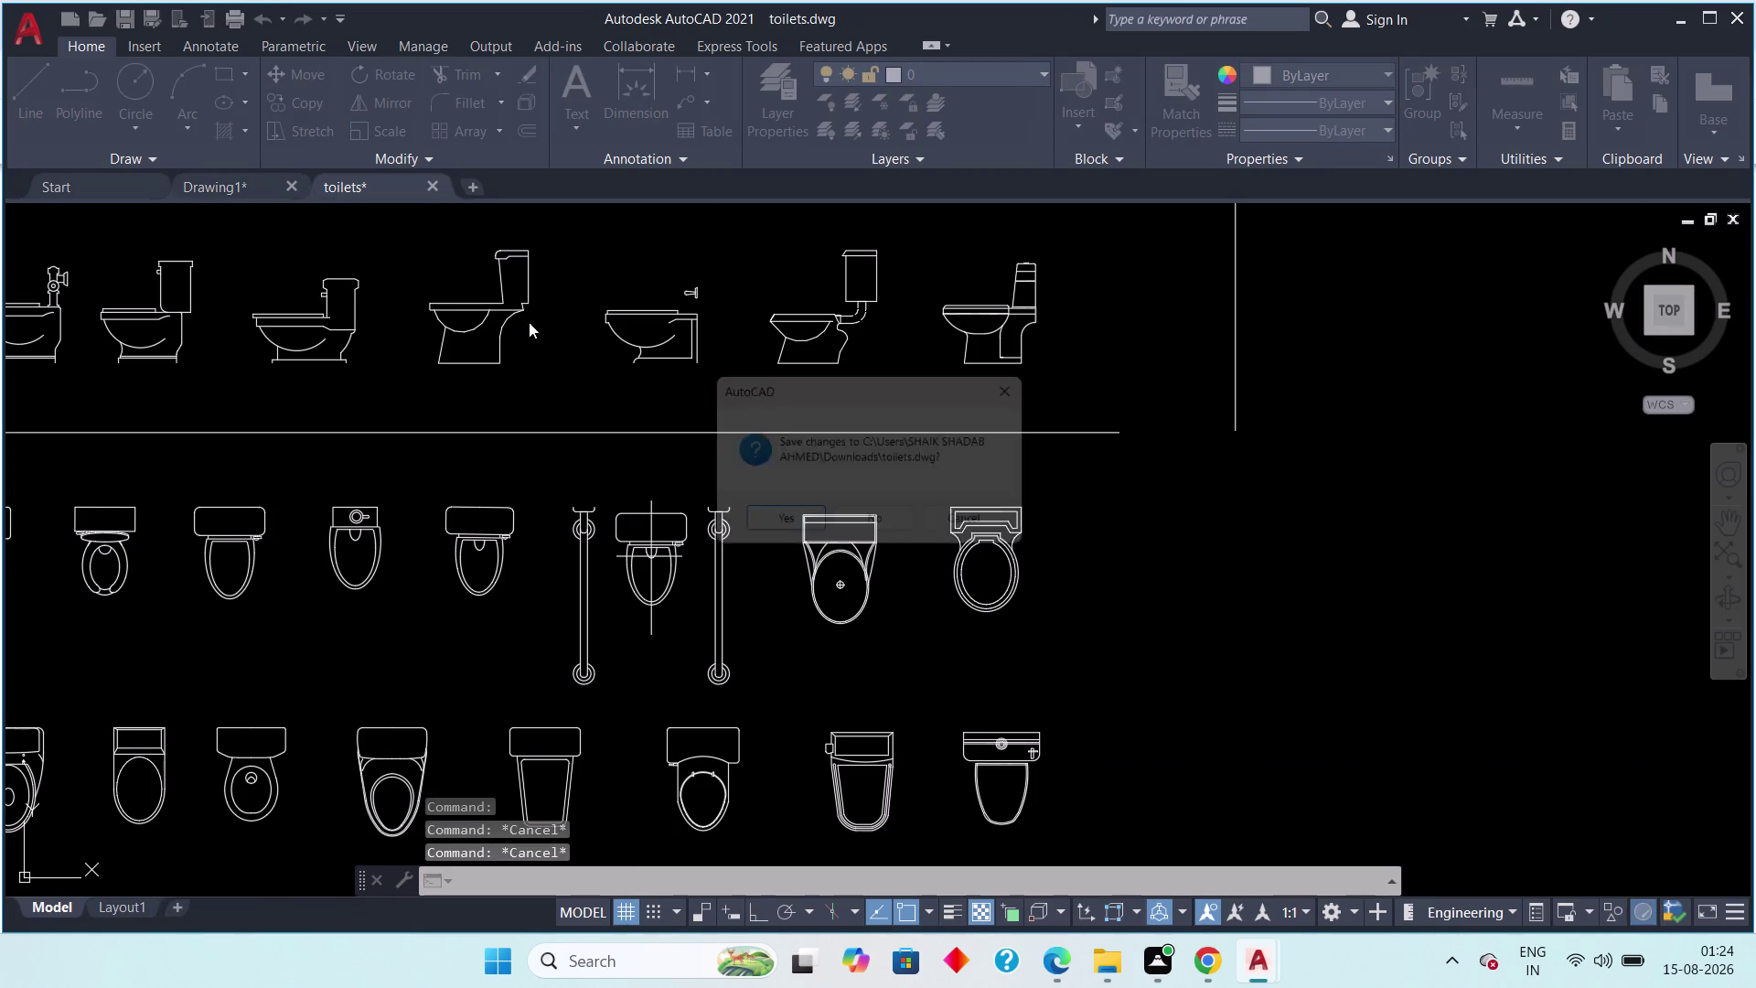
click(872, 518)
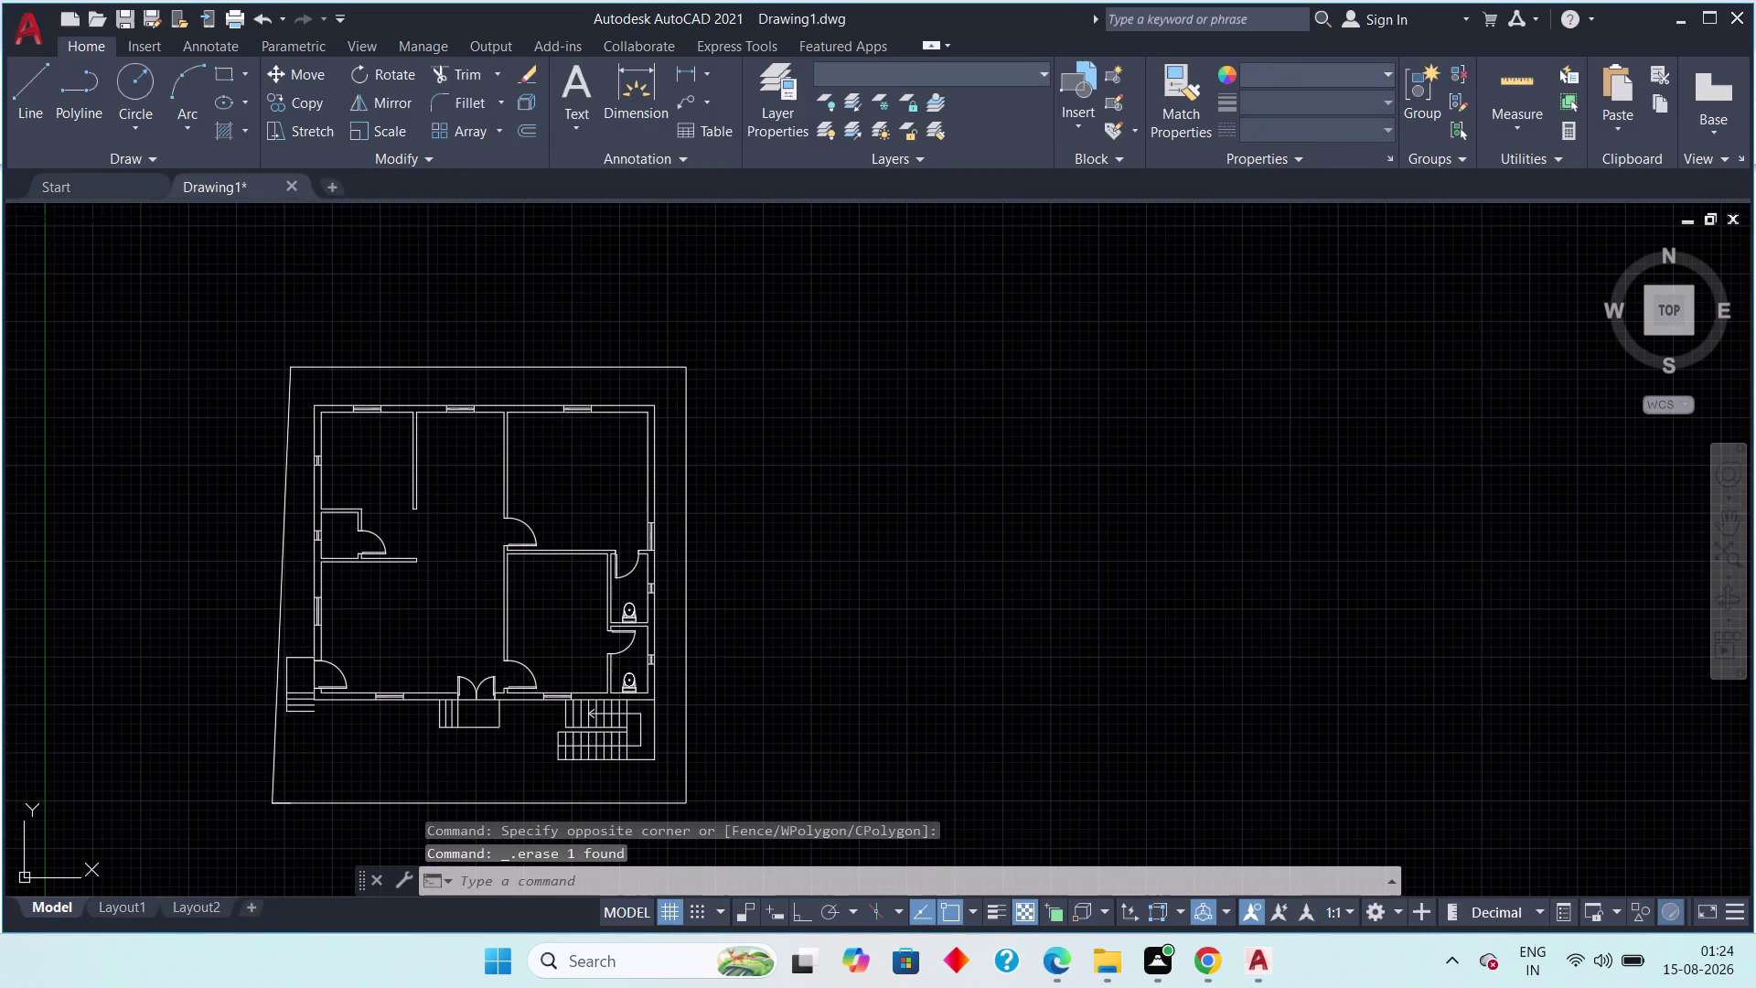
scroll(down, 3)
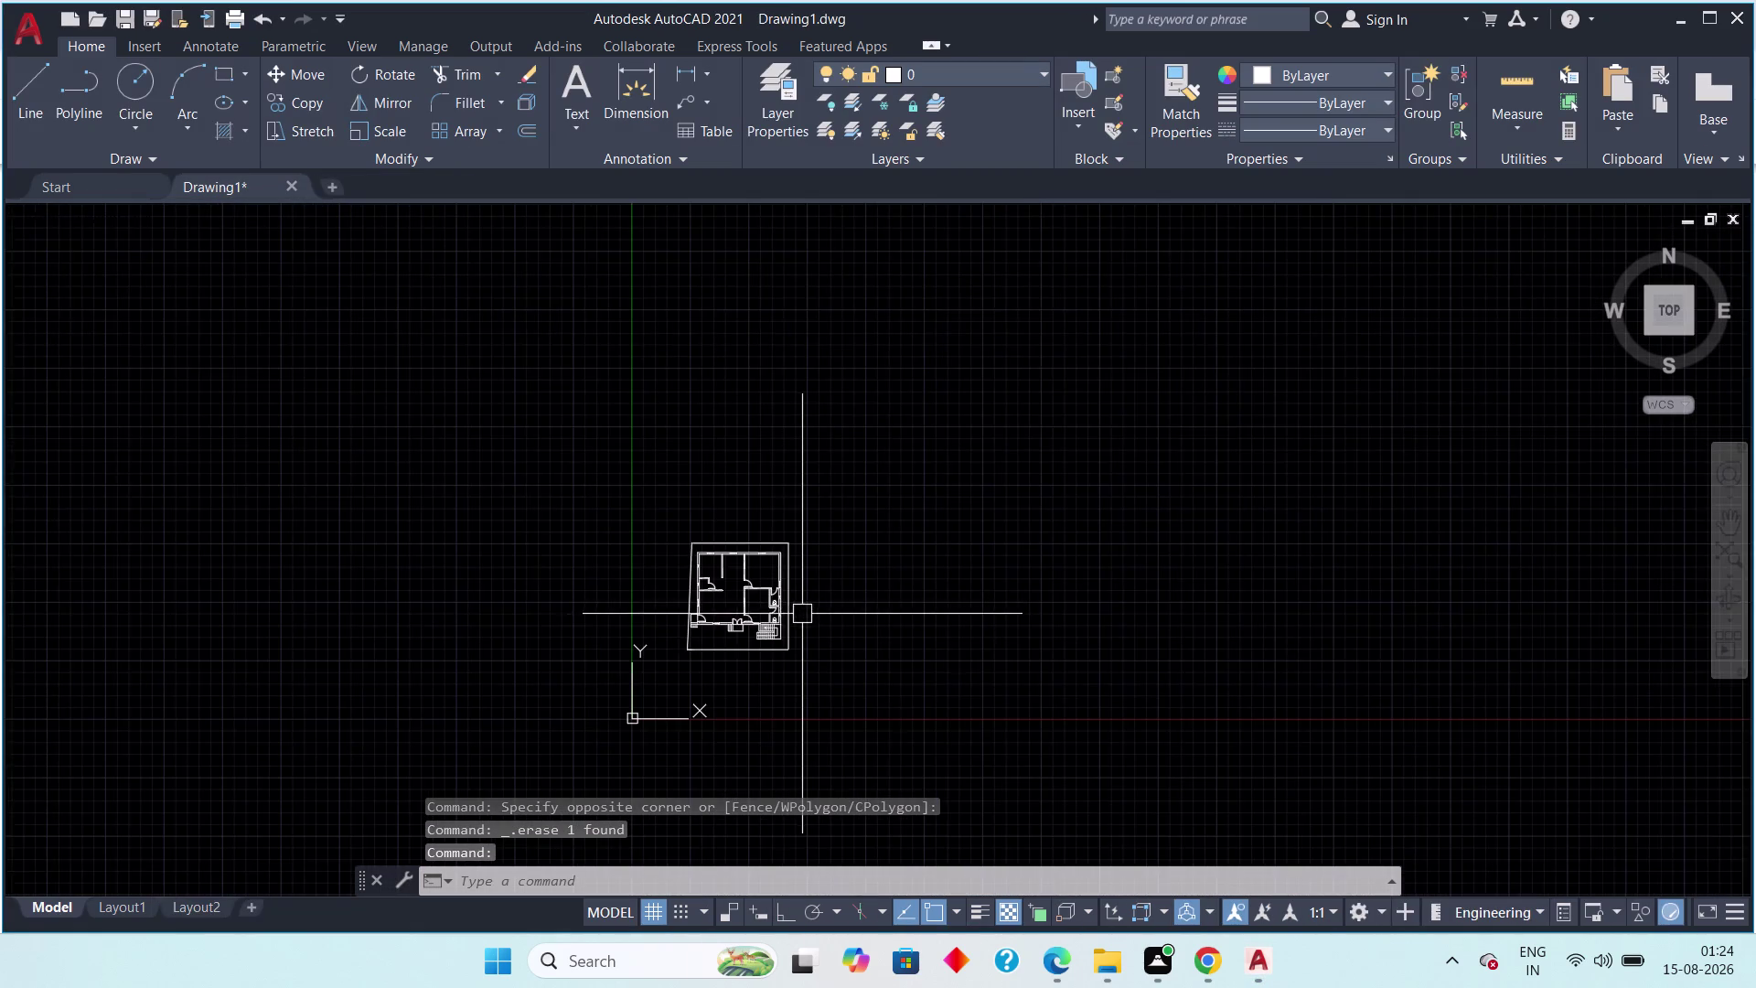
scroll(up, 3)
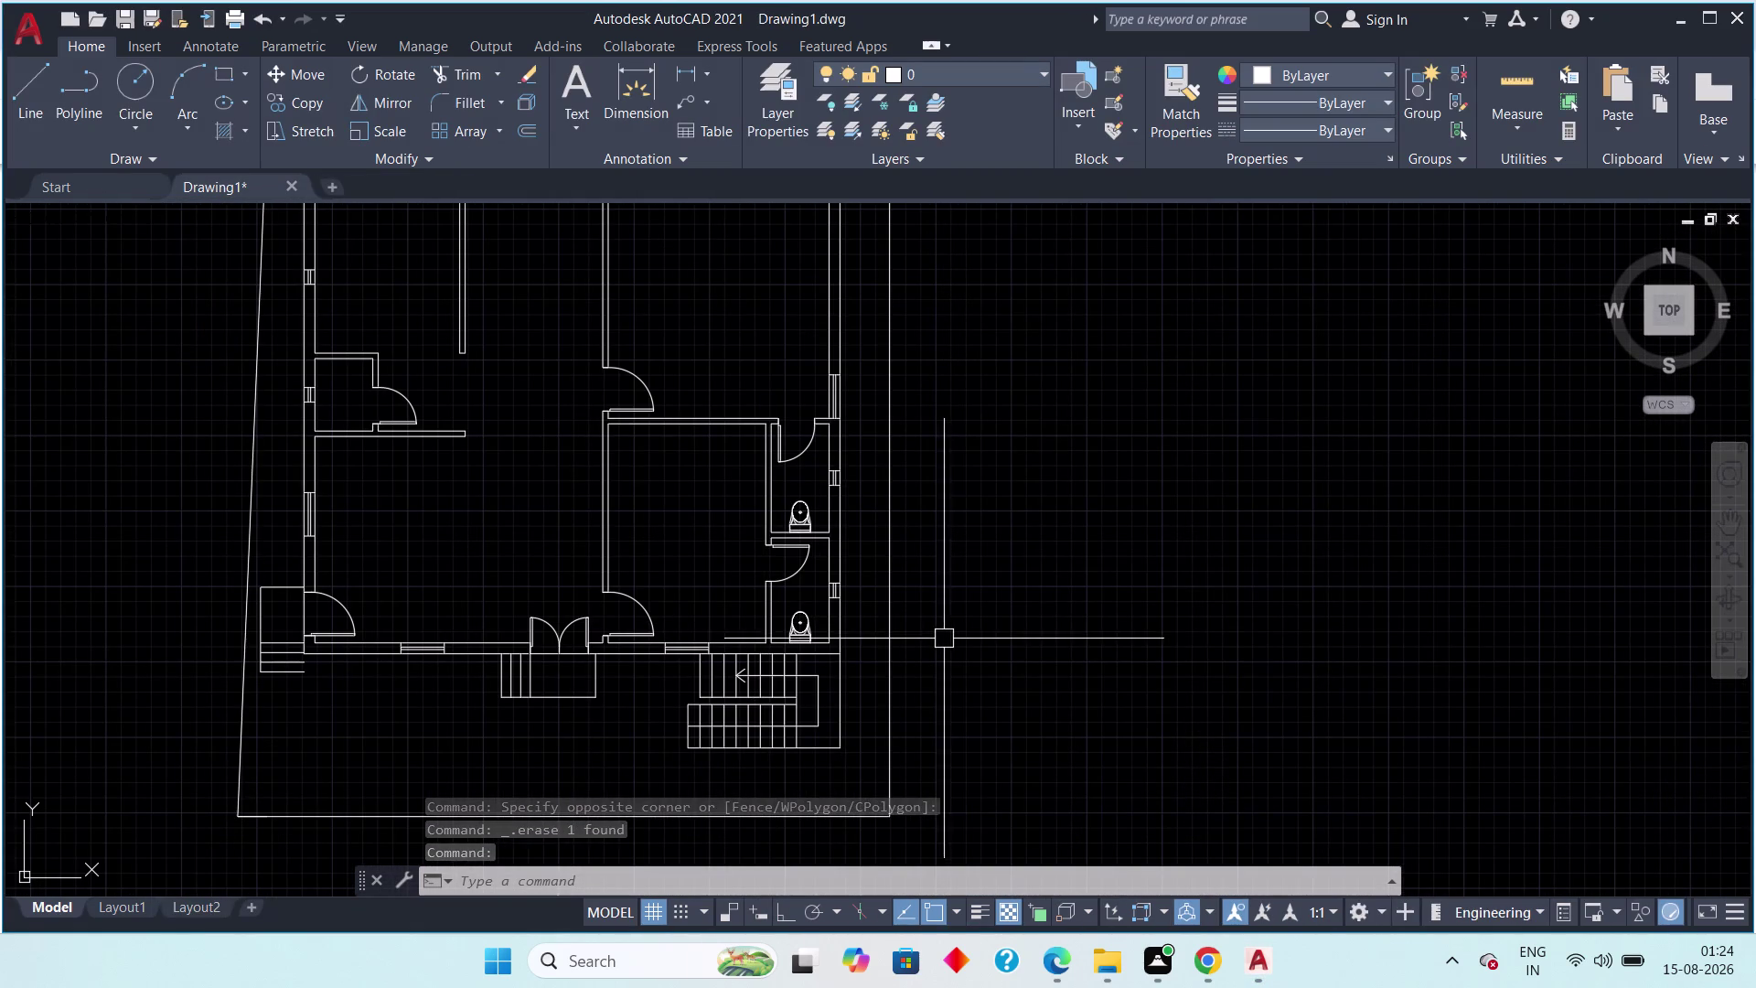
Cycle through the open windows with Alt+Tab to reach Chrome's download history.
key(alt+Tab)
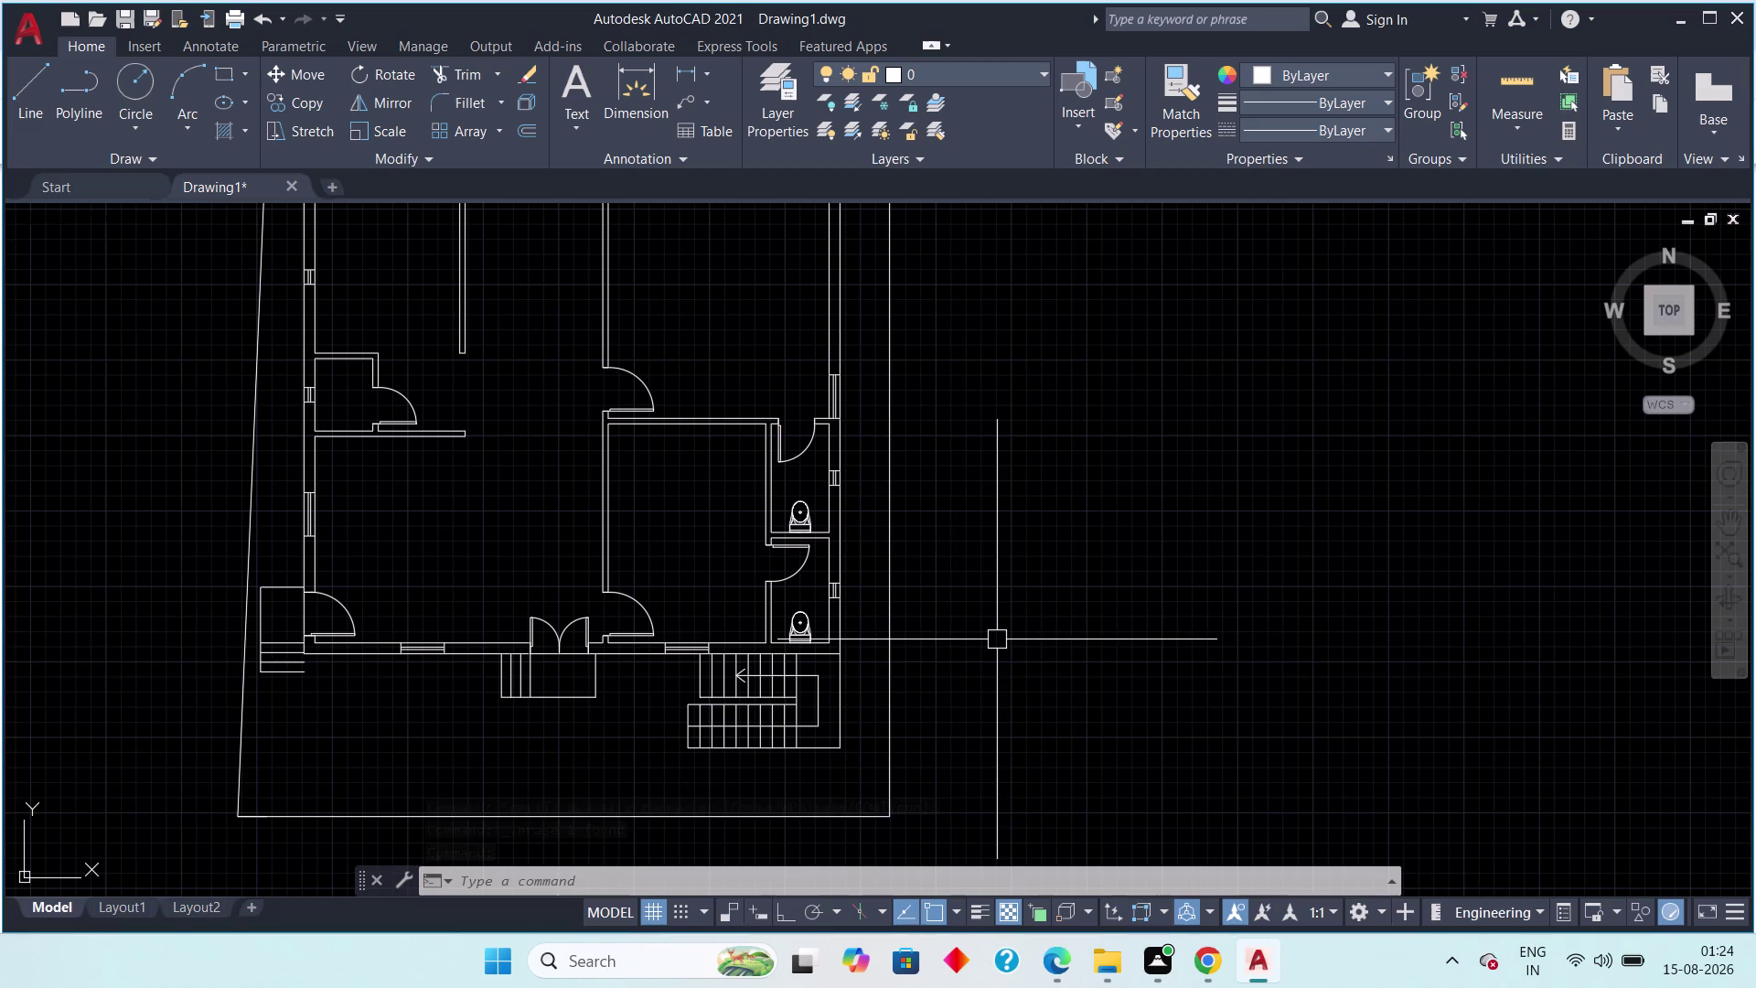
key(alt+Tab)
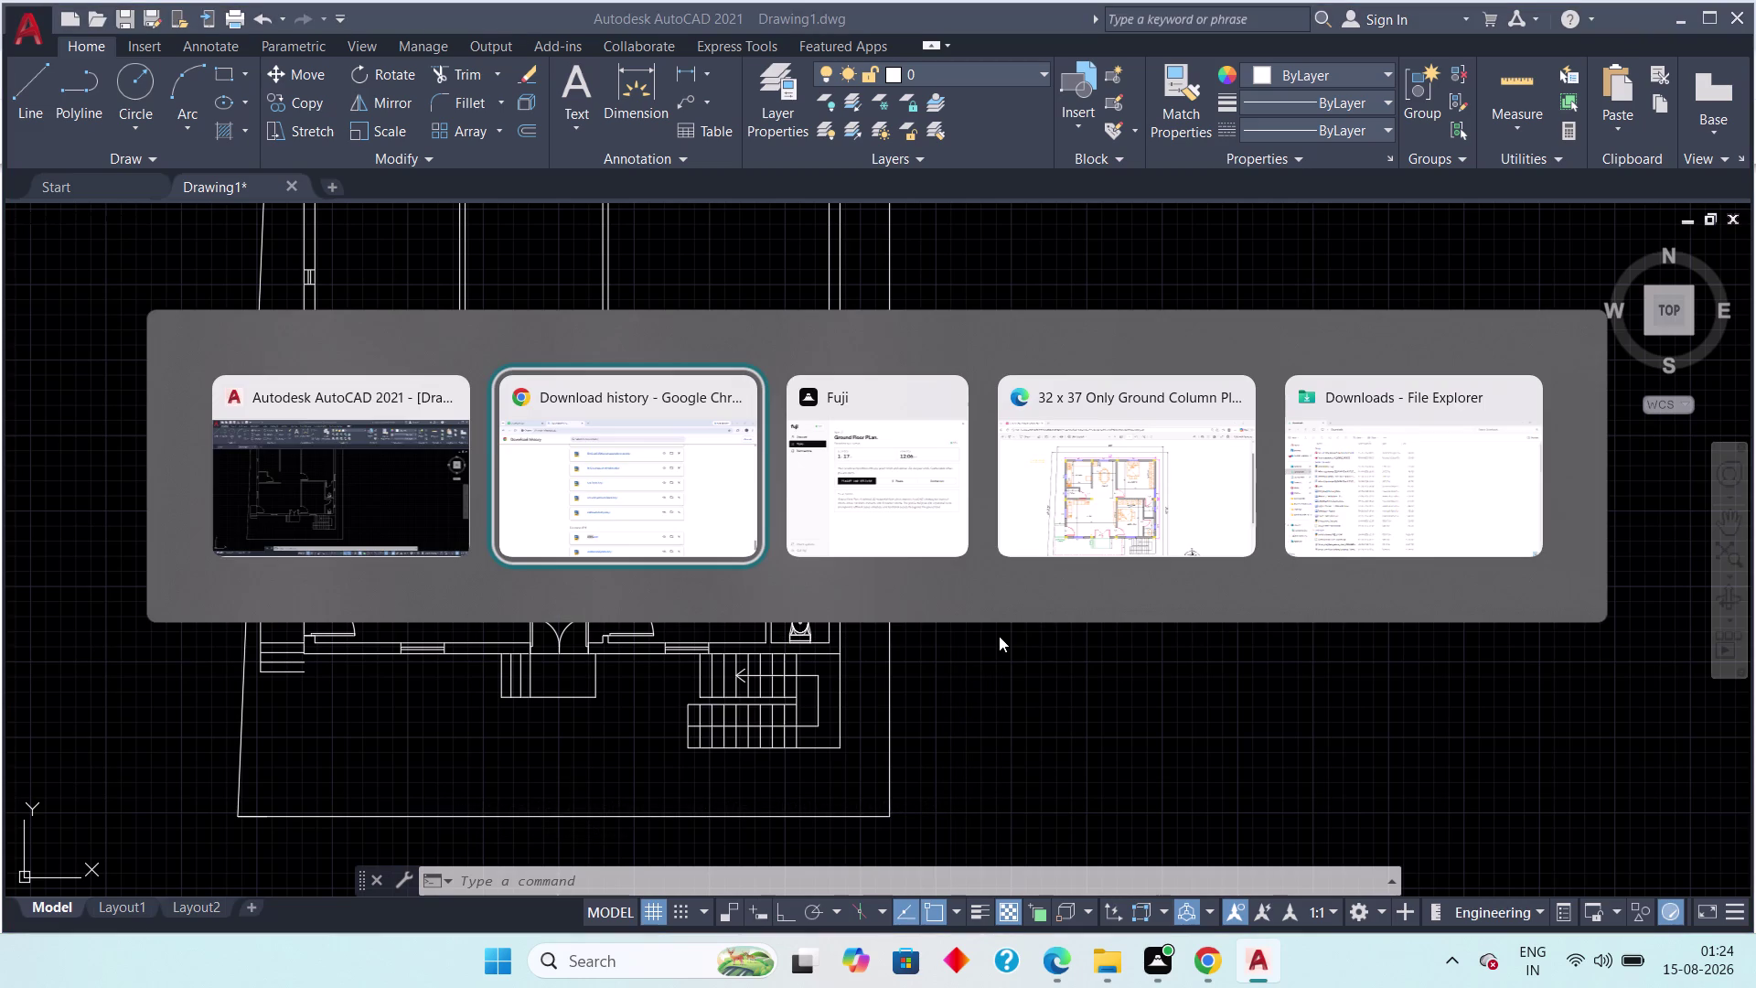
key(alt+Tab)
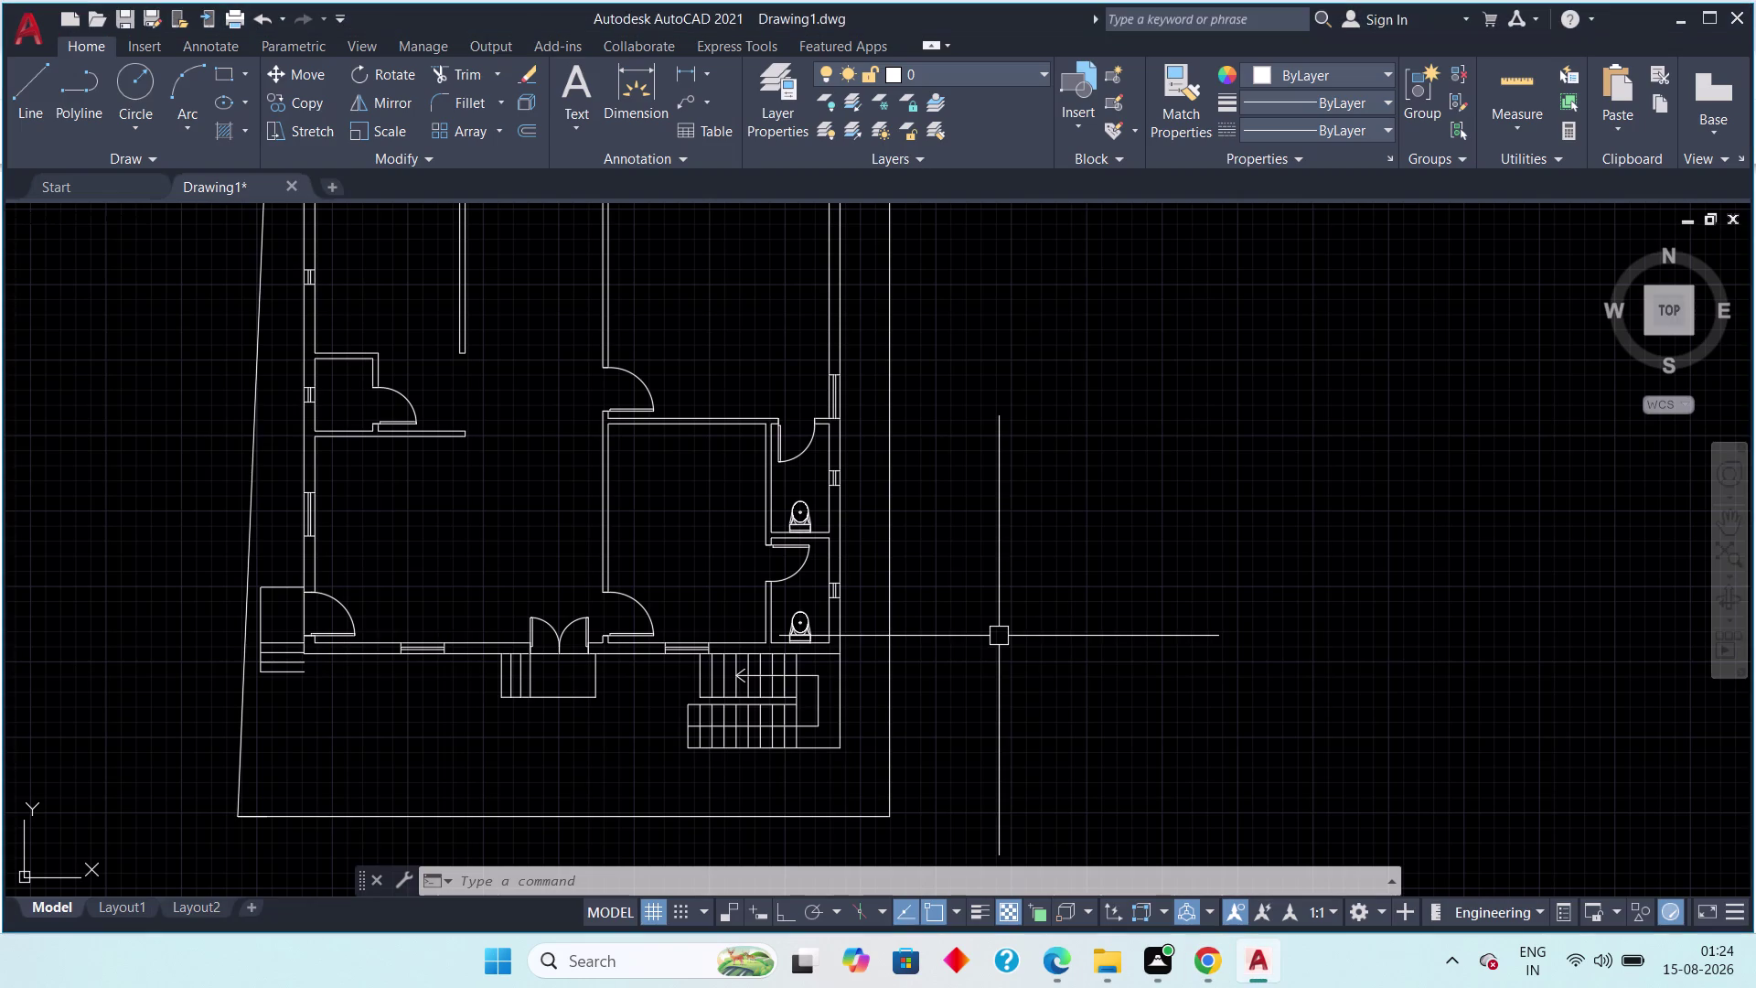
key(alt+Tab)
key(alt+Tab)
key(alt+Tab)
key(alt+Tab)
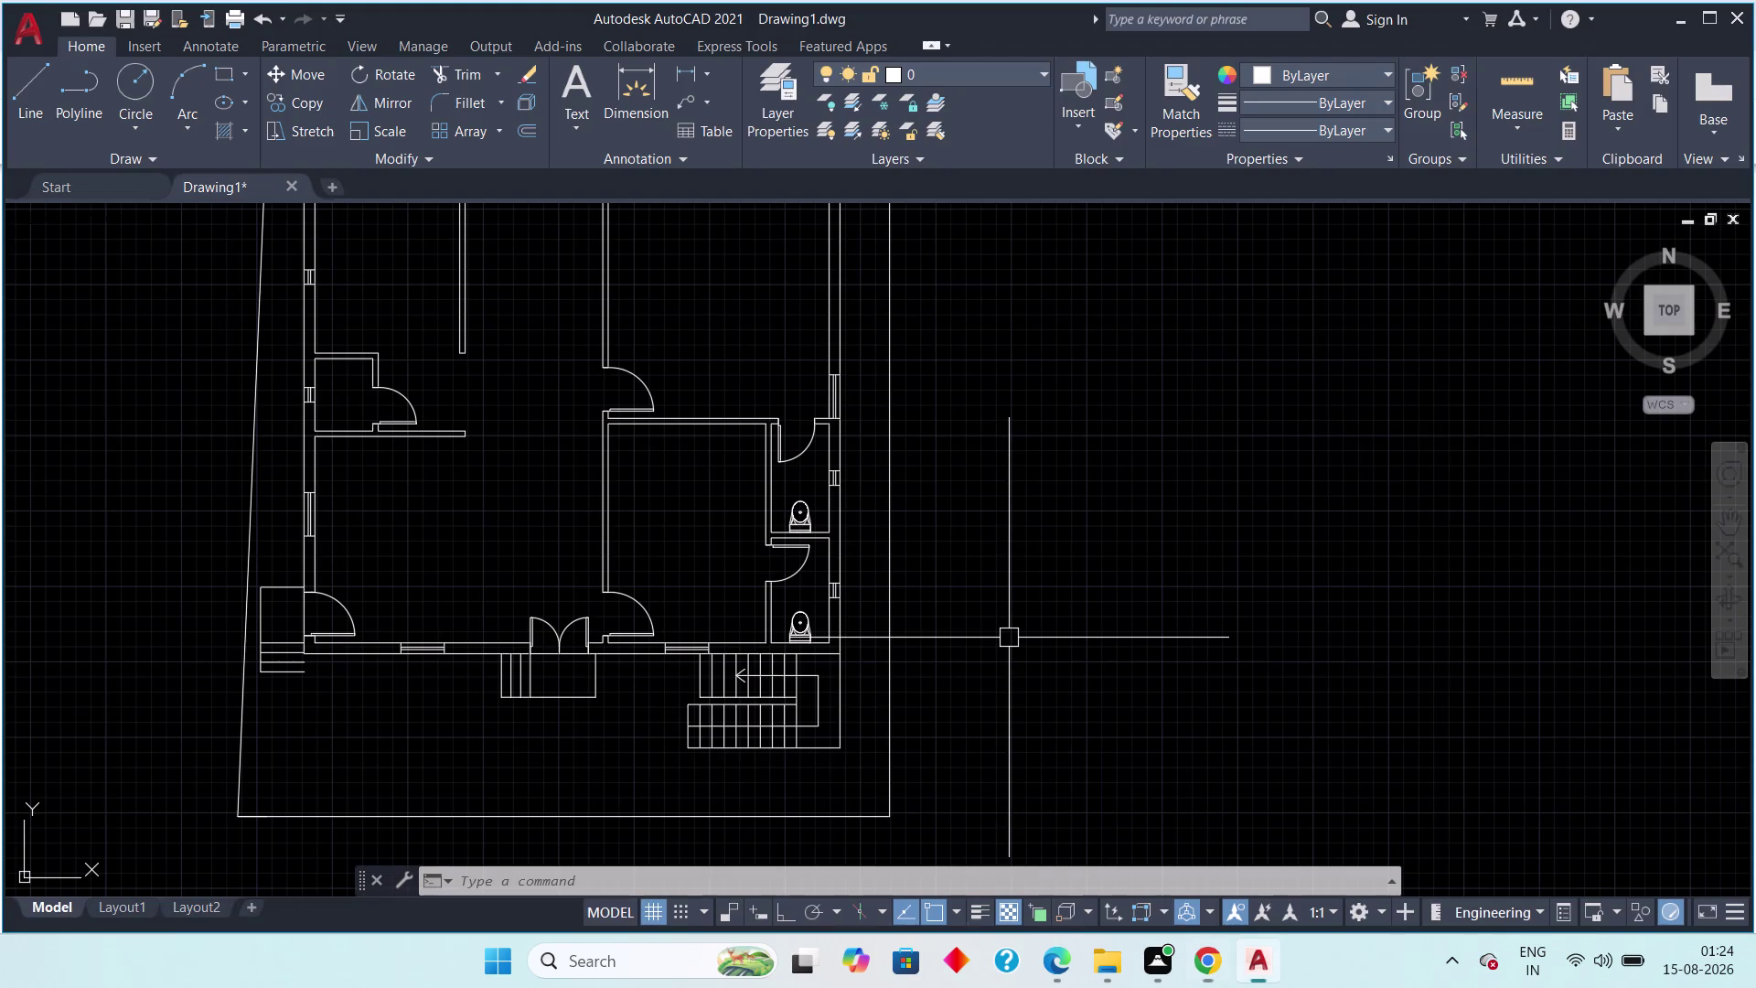
key(alt+Tab)
key(alt+Tab)
key(alt+Tab)
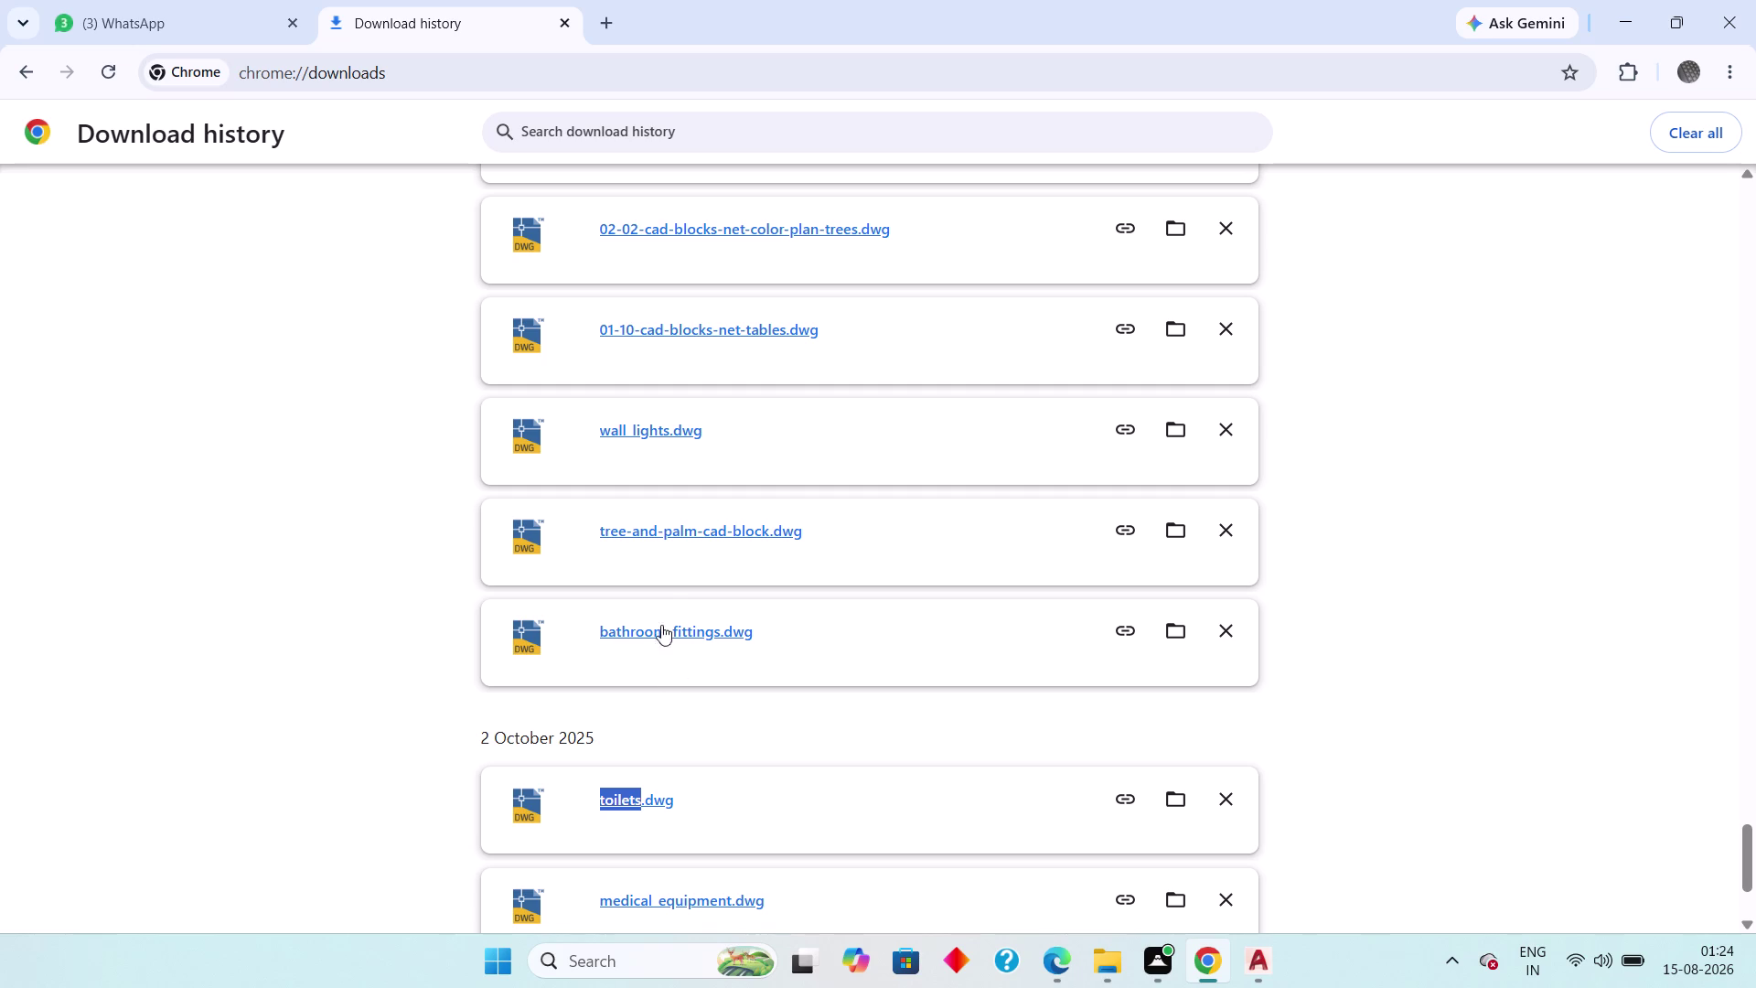
Scroll the downloads list and open Furniture-Equipment (1).dwg in AutoCAD.
scroll(up, 3)
scroll(up, 3)
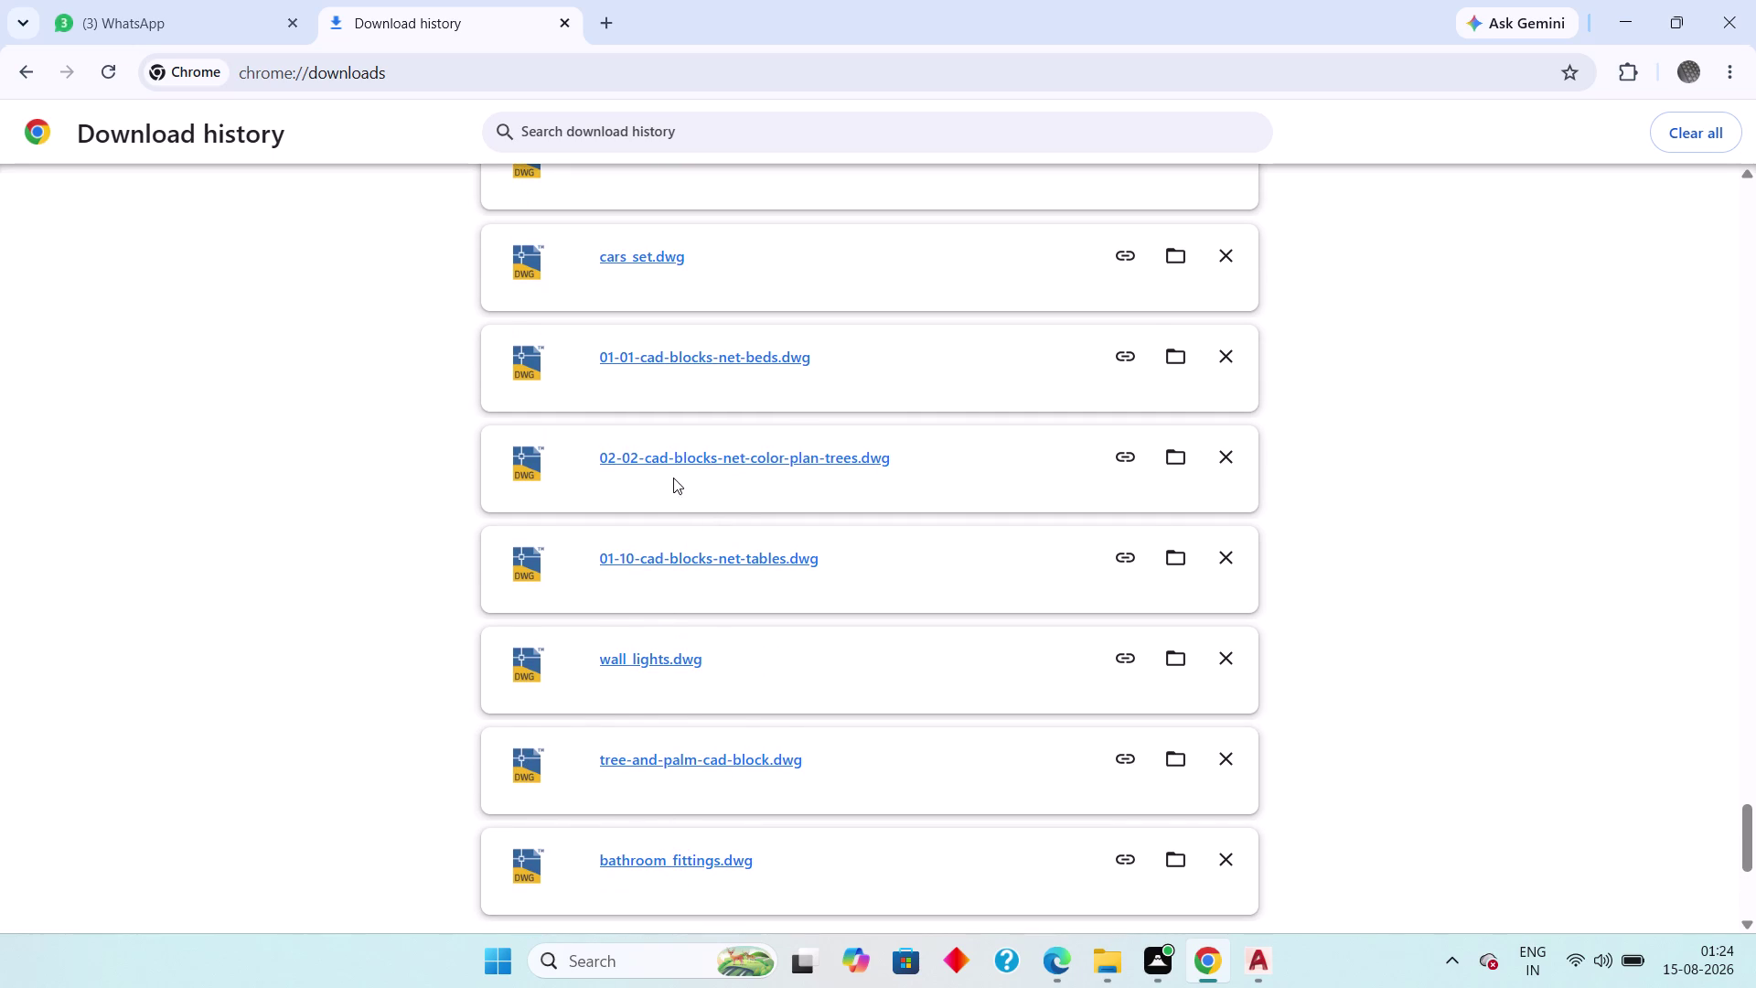
scroll(up, 3)
scroll(up, 3)
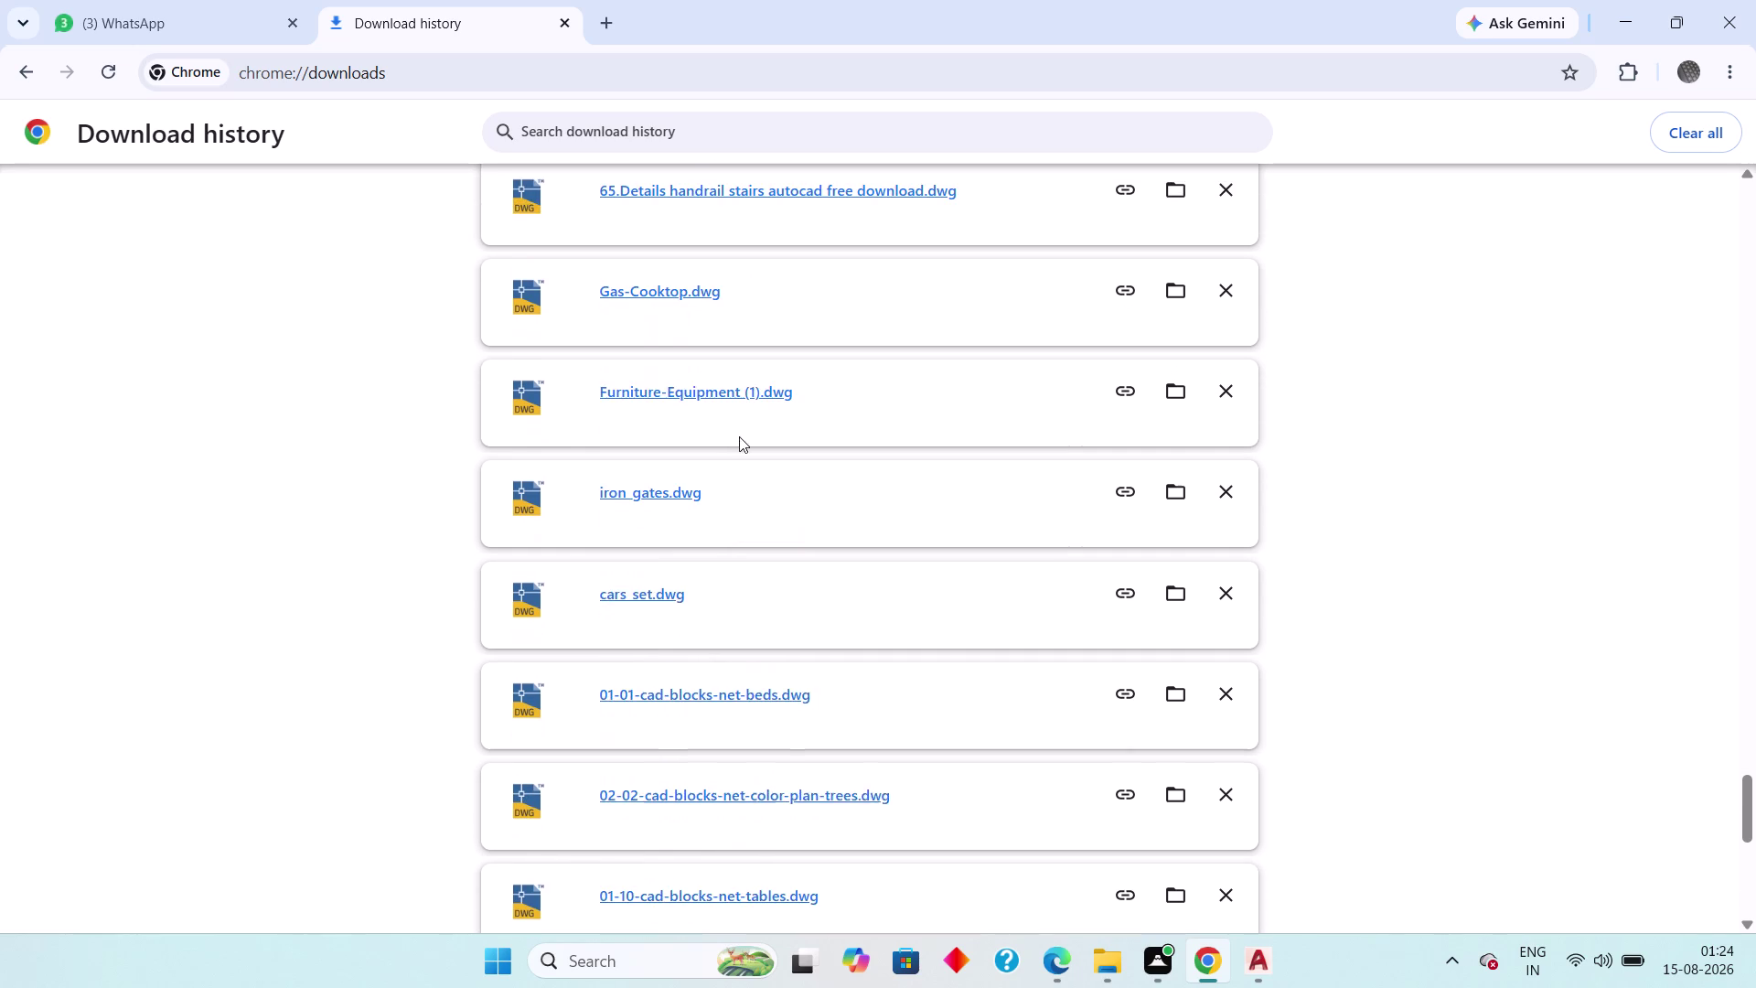
scroll(up, 3)
double_click(712, 510)
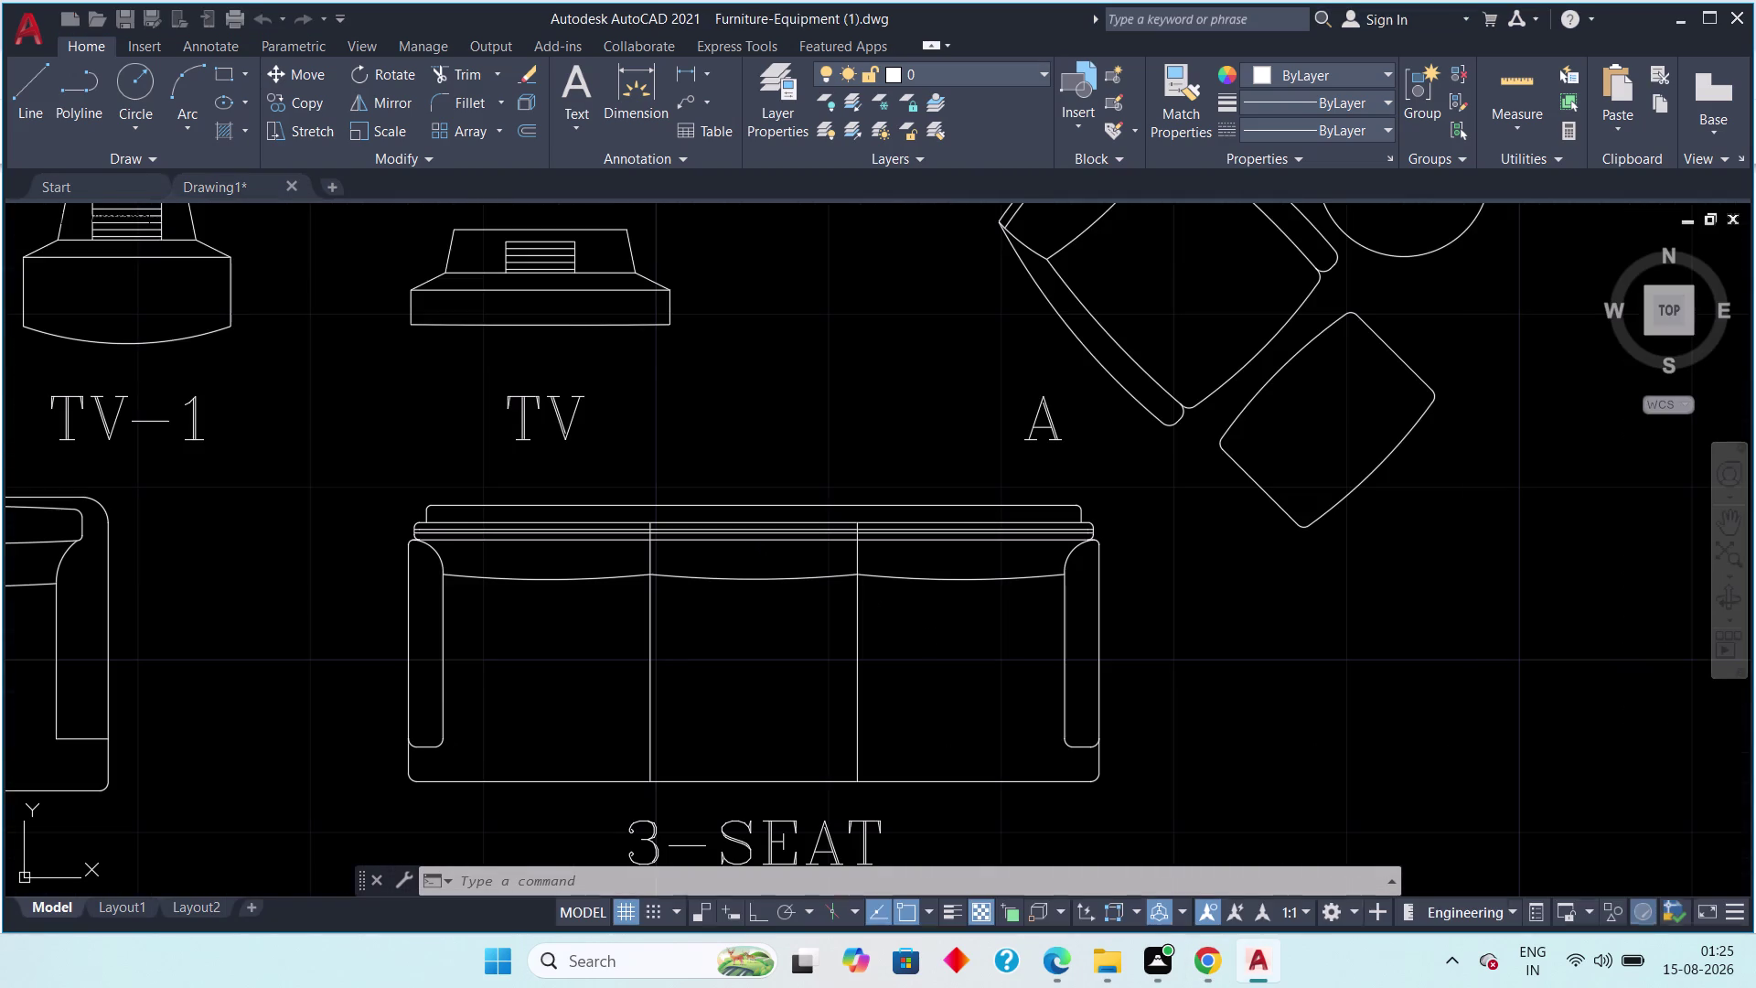
Pan and zoom across the furniture library sheets down to the lower furniture groups.
scroll(down, 3)
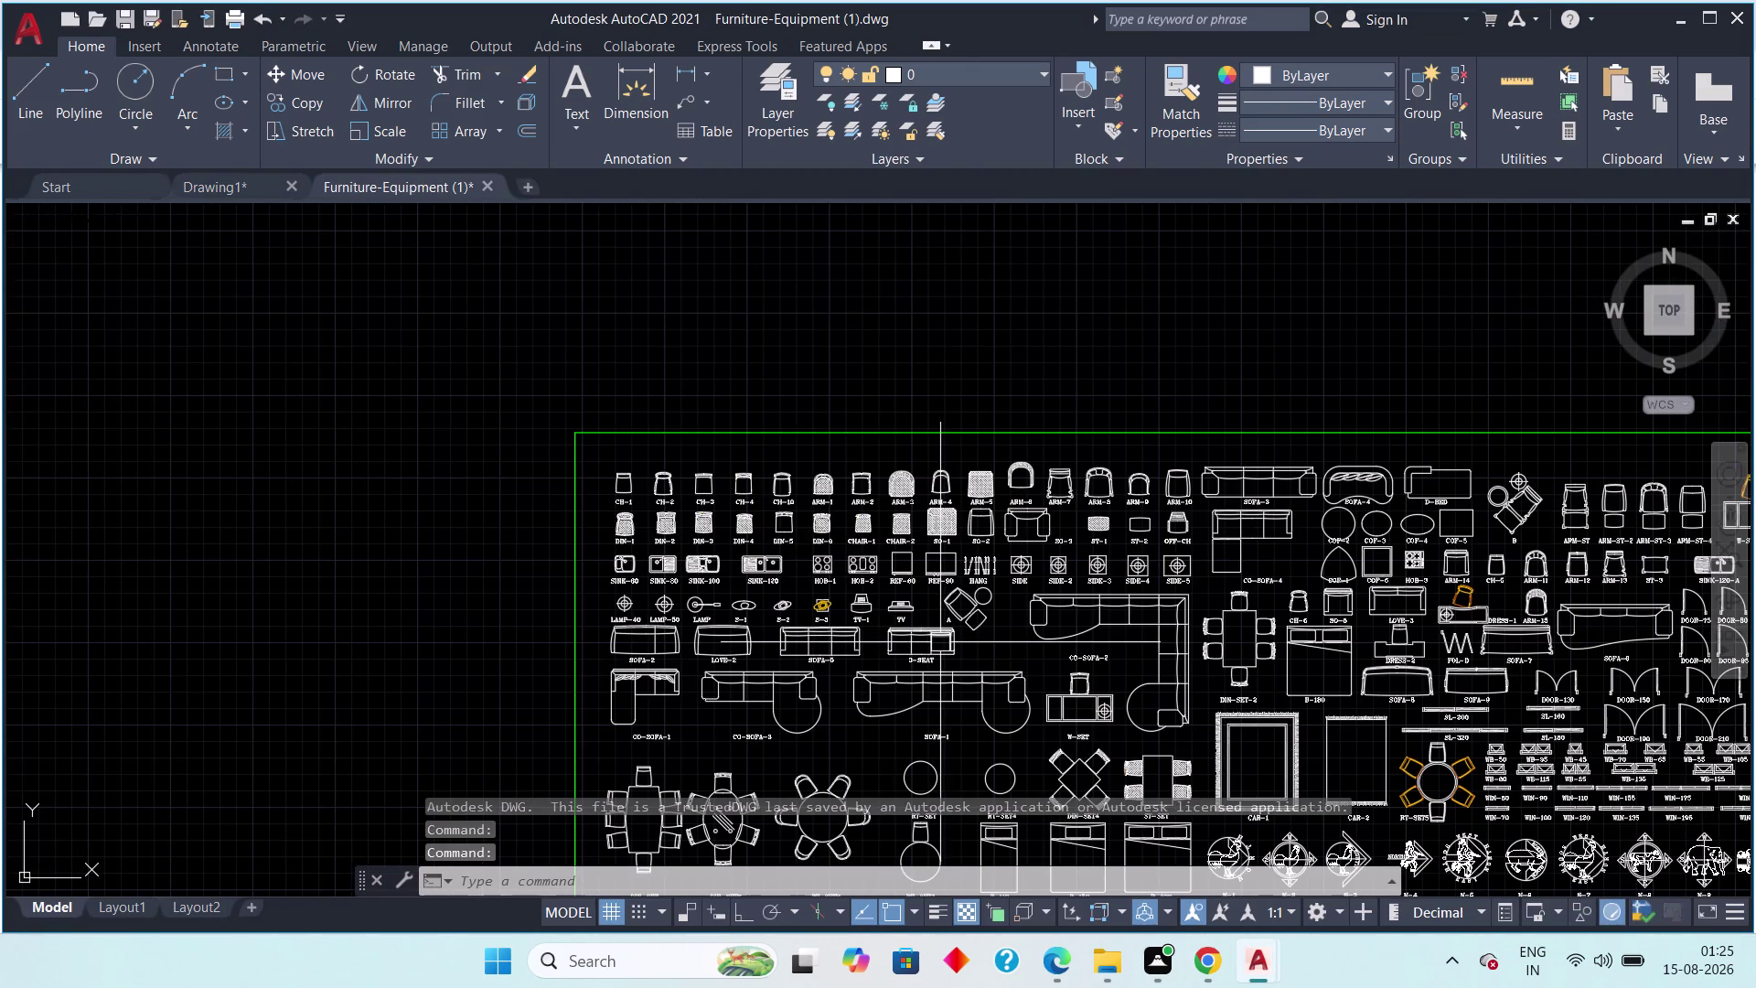
middle_drag(881, 654, 506, 538)
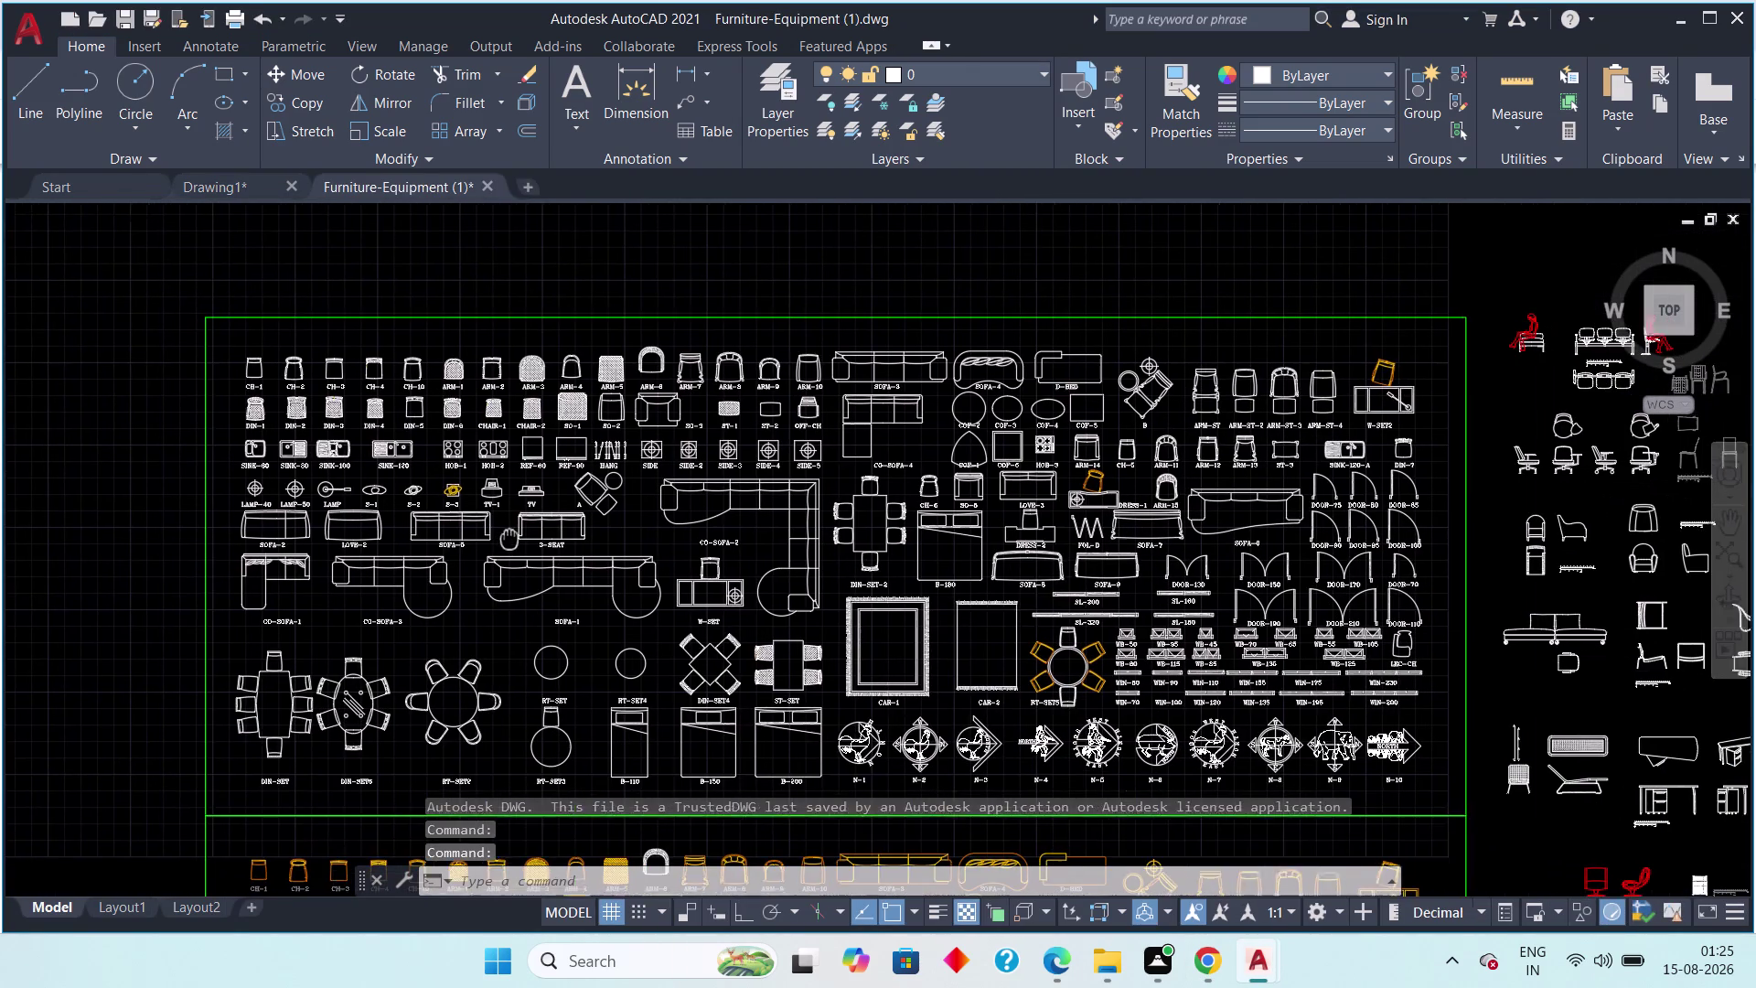
middle_drag(506, 539, 500, 536)
scroll(down, 3)
middle_drag(1155, 579, 894, 395)
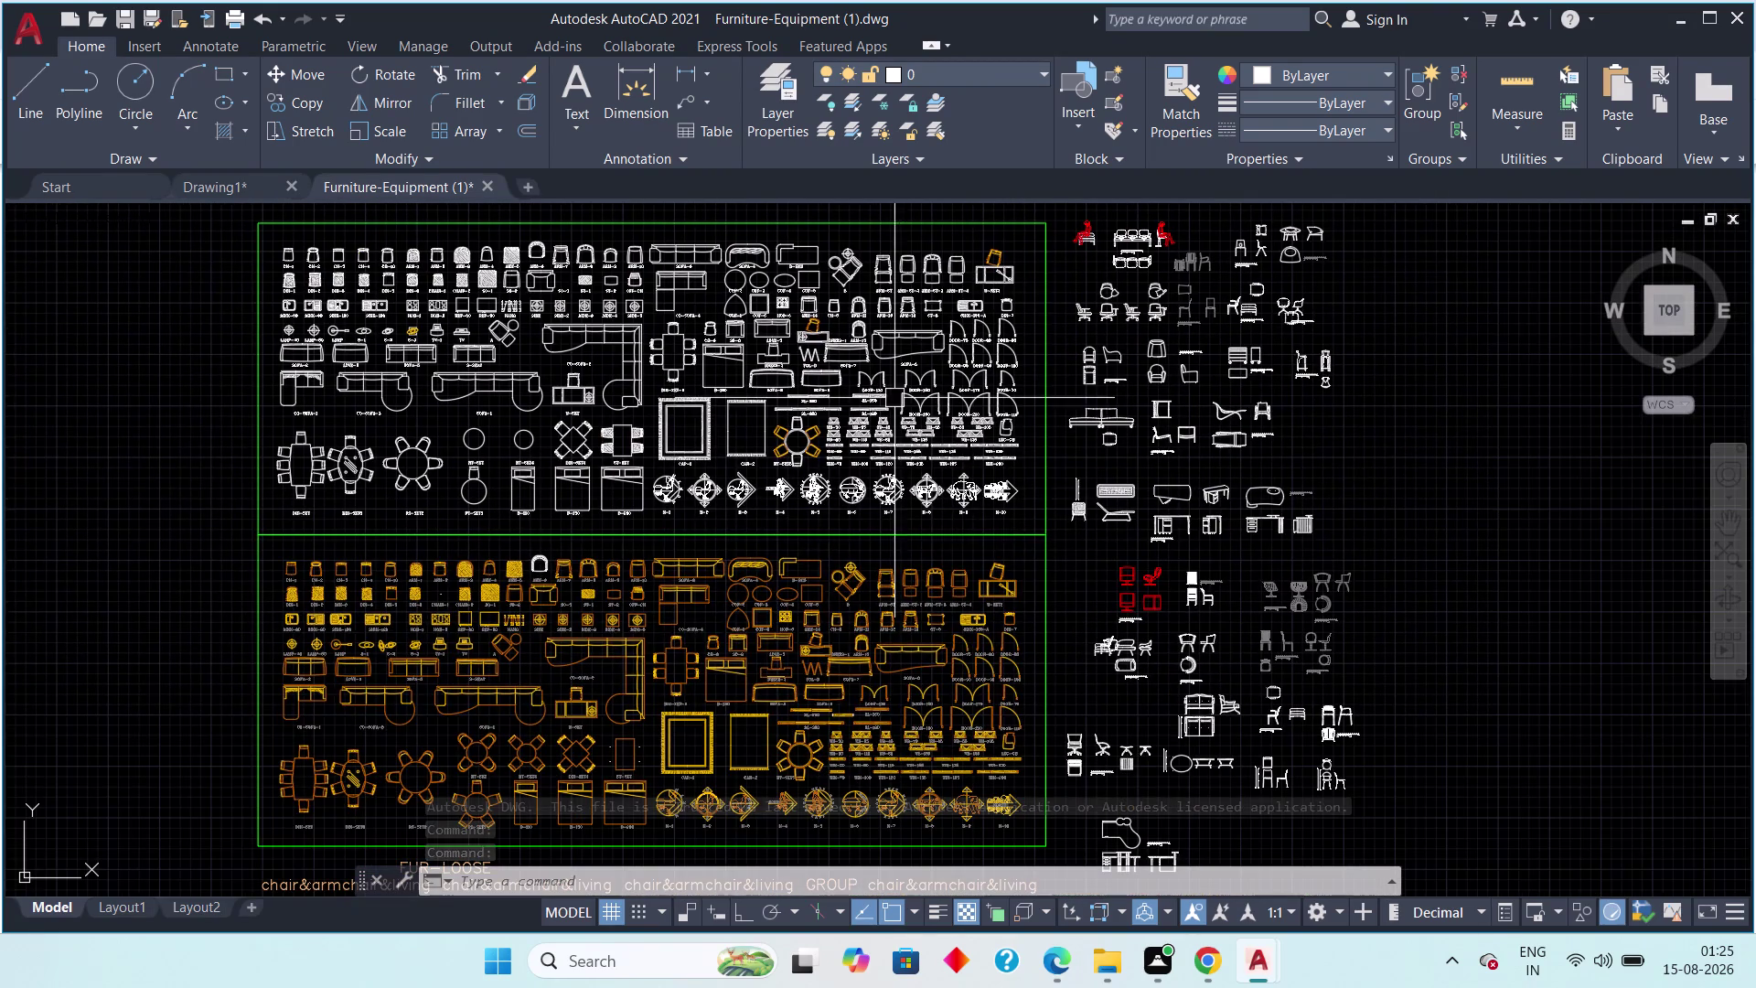
middle_drag(690, 690, 798, 470)
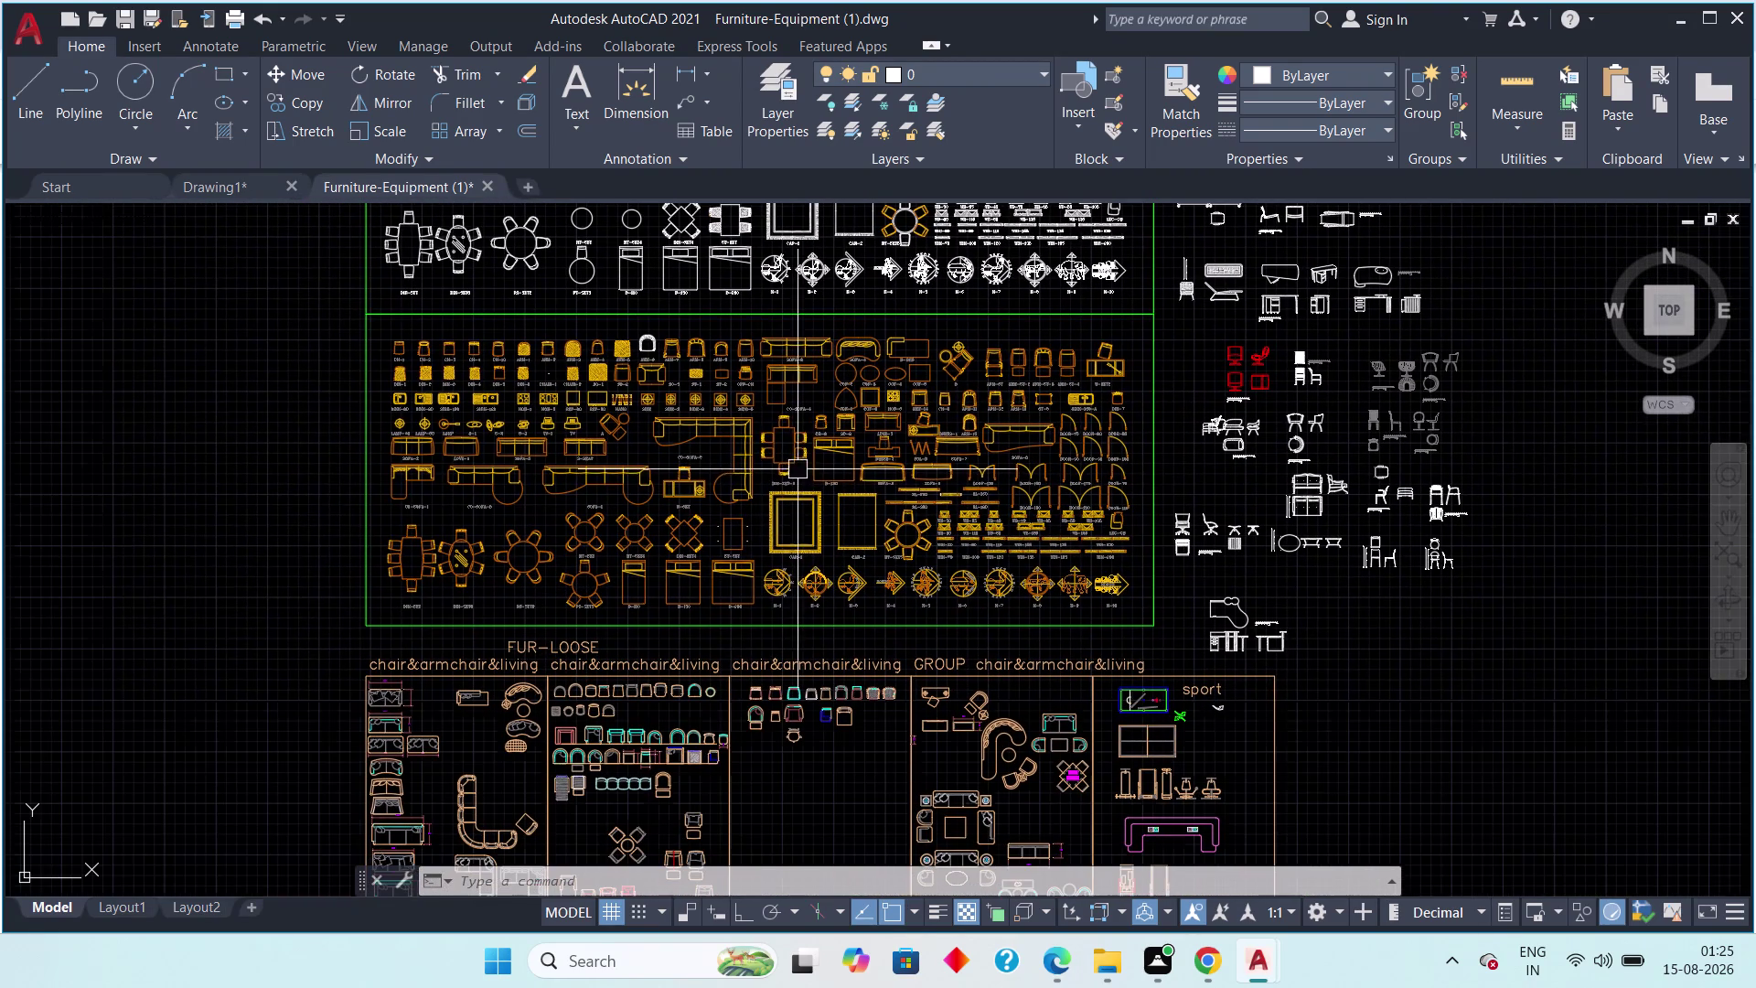
scroll(down, 3)
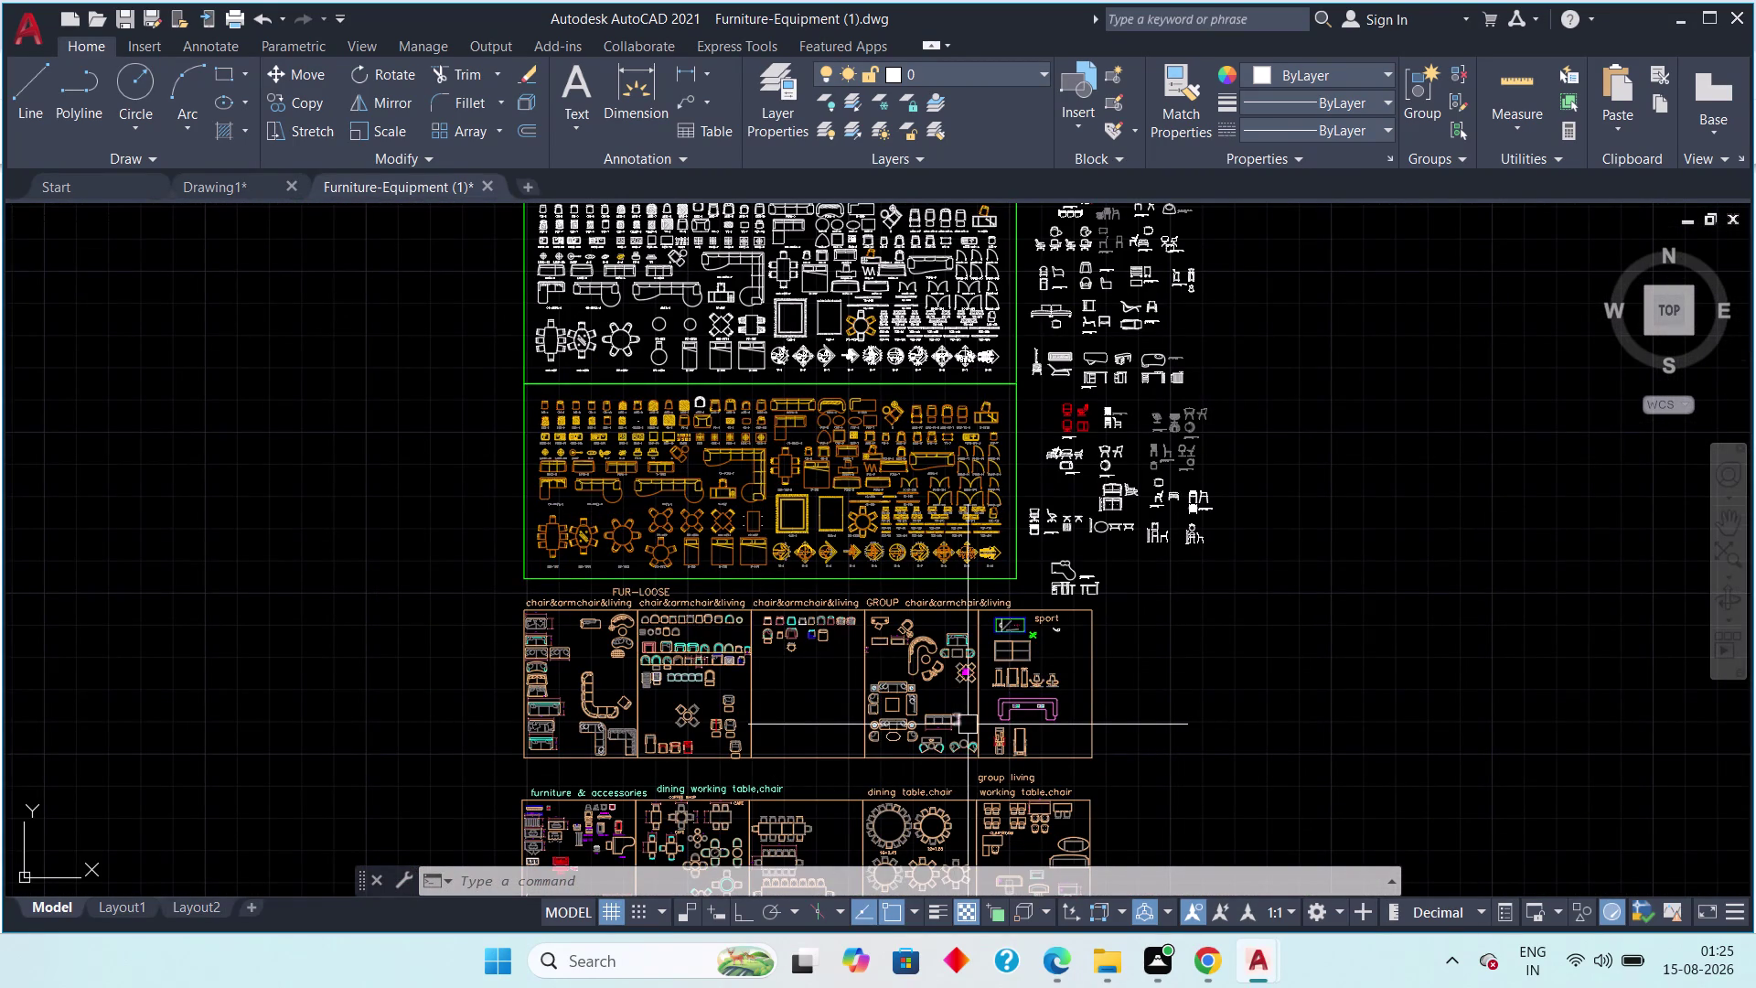
middle_drag(1118, 735, 1231, 381)
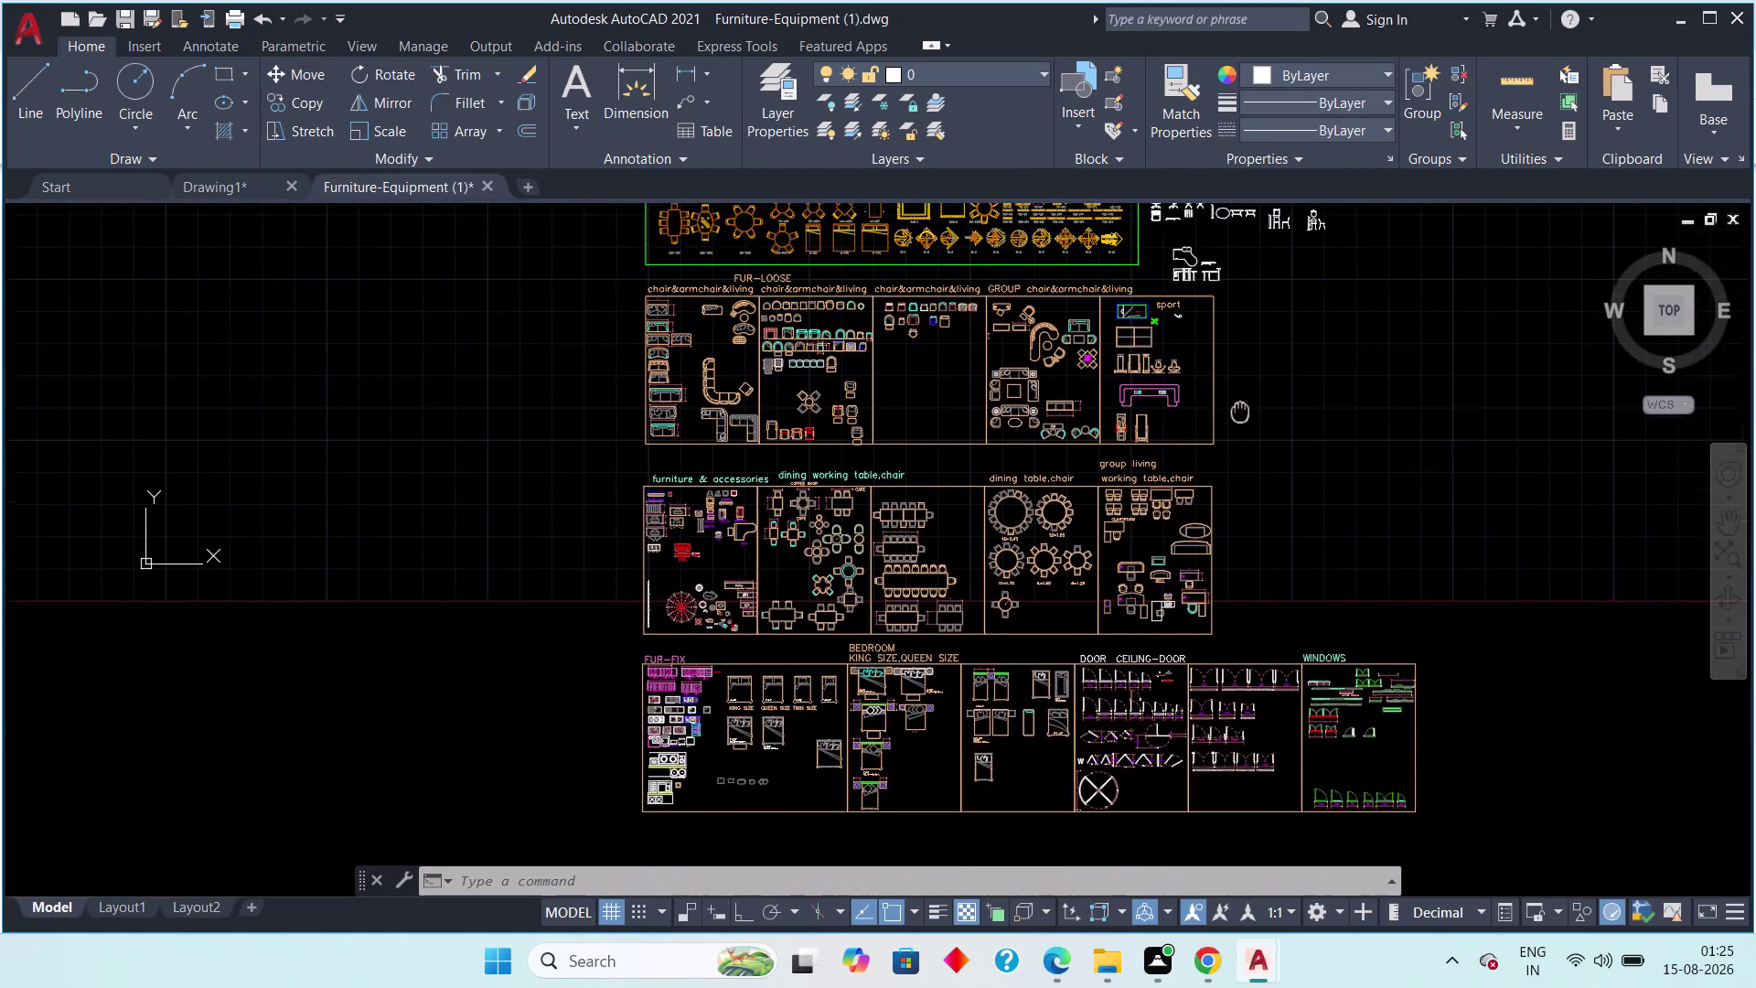
middle_drag(1231, 381, 1176, 385)
Center the dining table groups and start a window around the six-chair table.
scroll(up, 3)
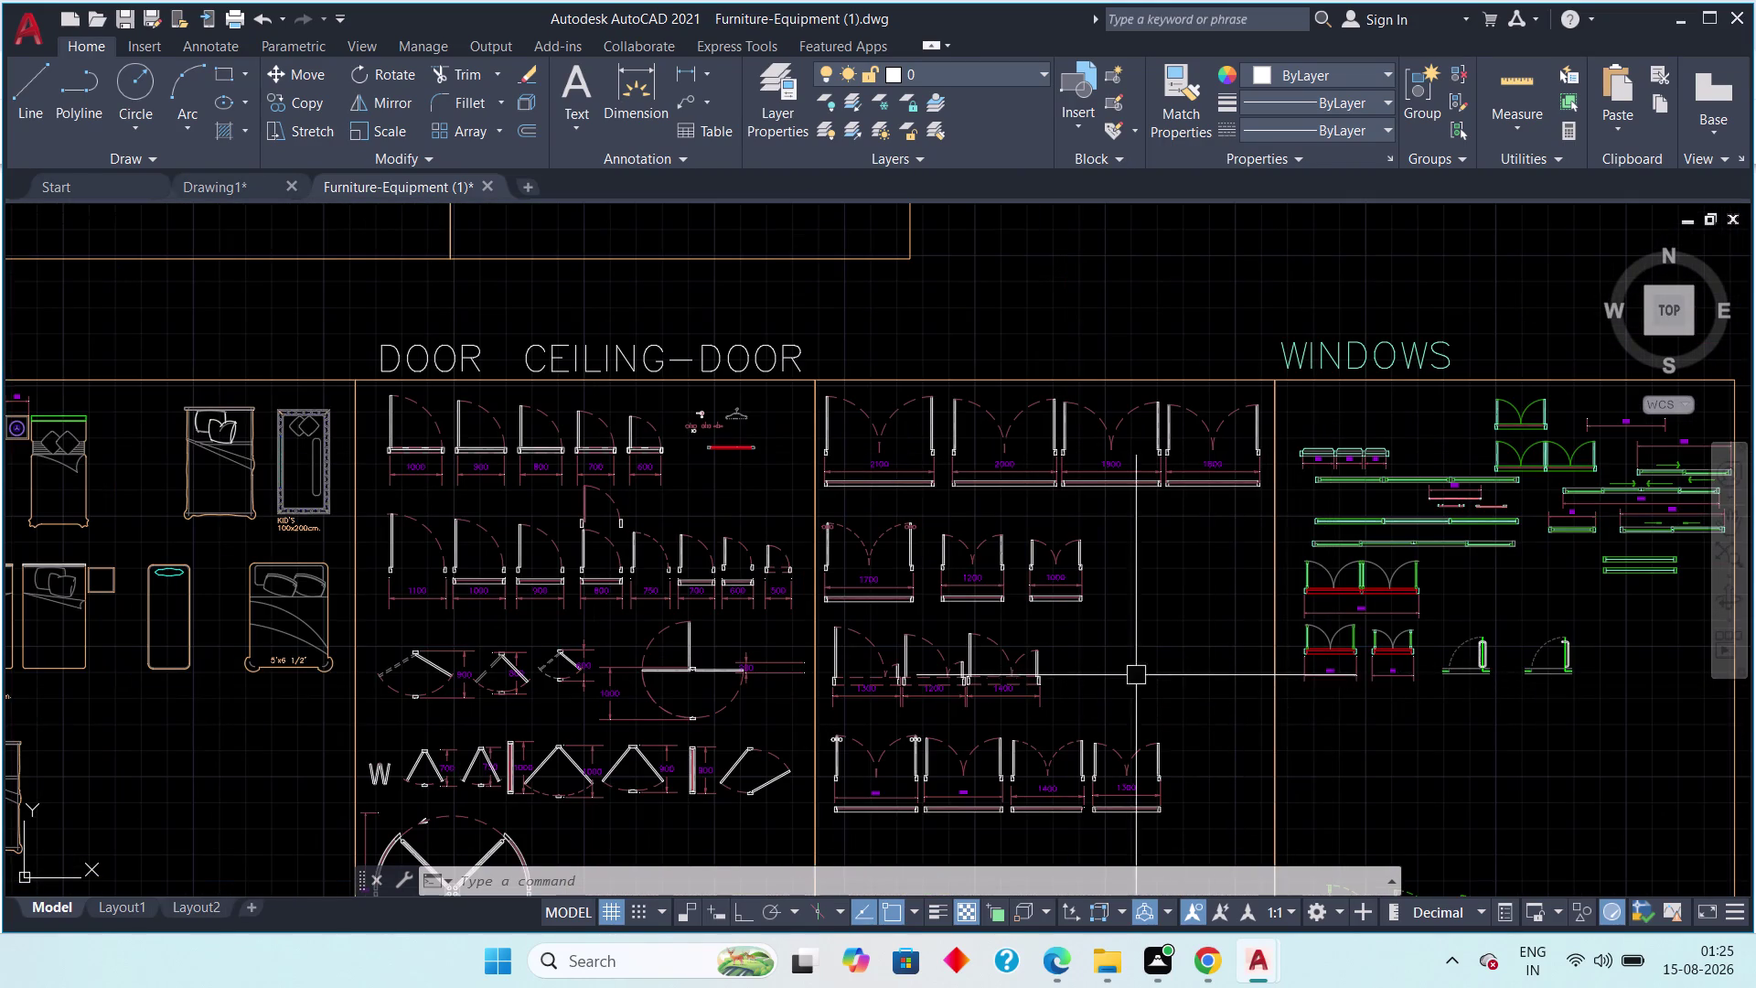
scroll(down, 3)
middle_drag(723, 678, 1003, 733)
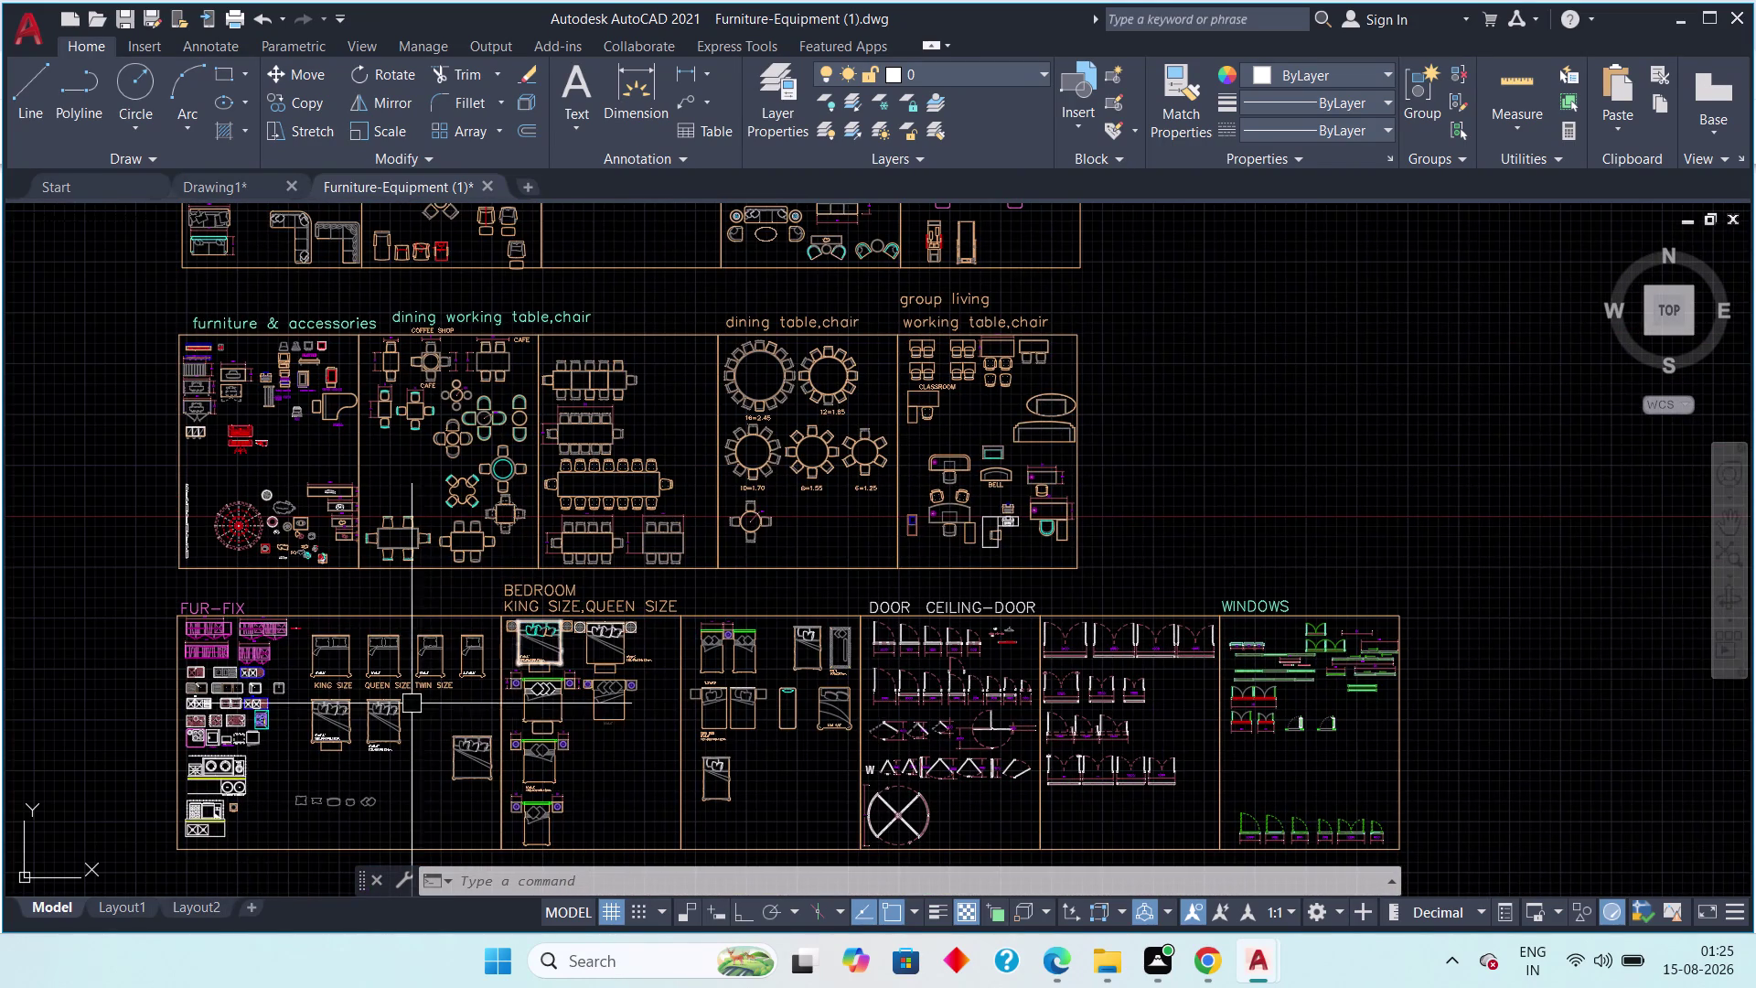
middle_drag(352, 726, 546, 787)
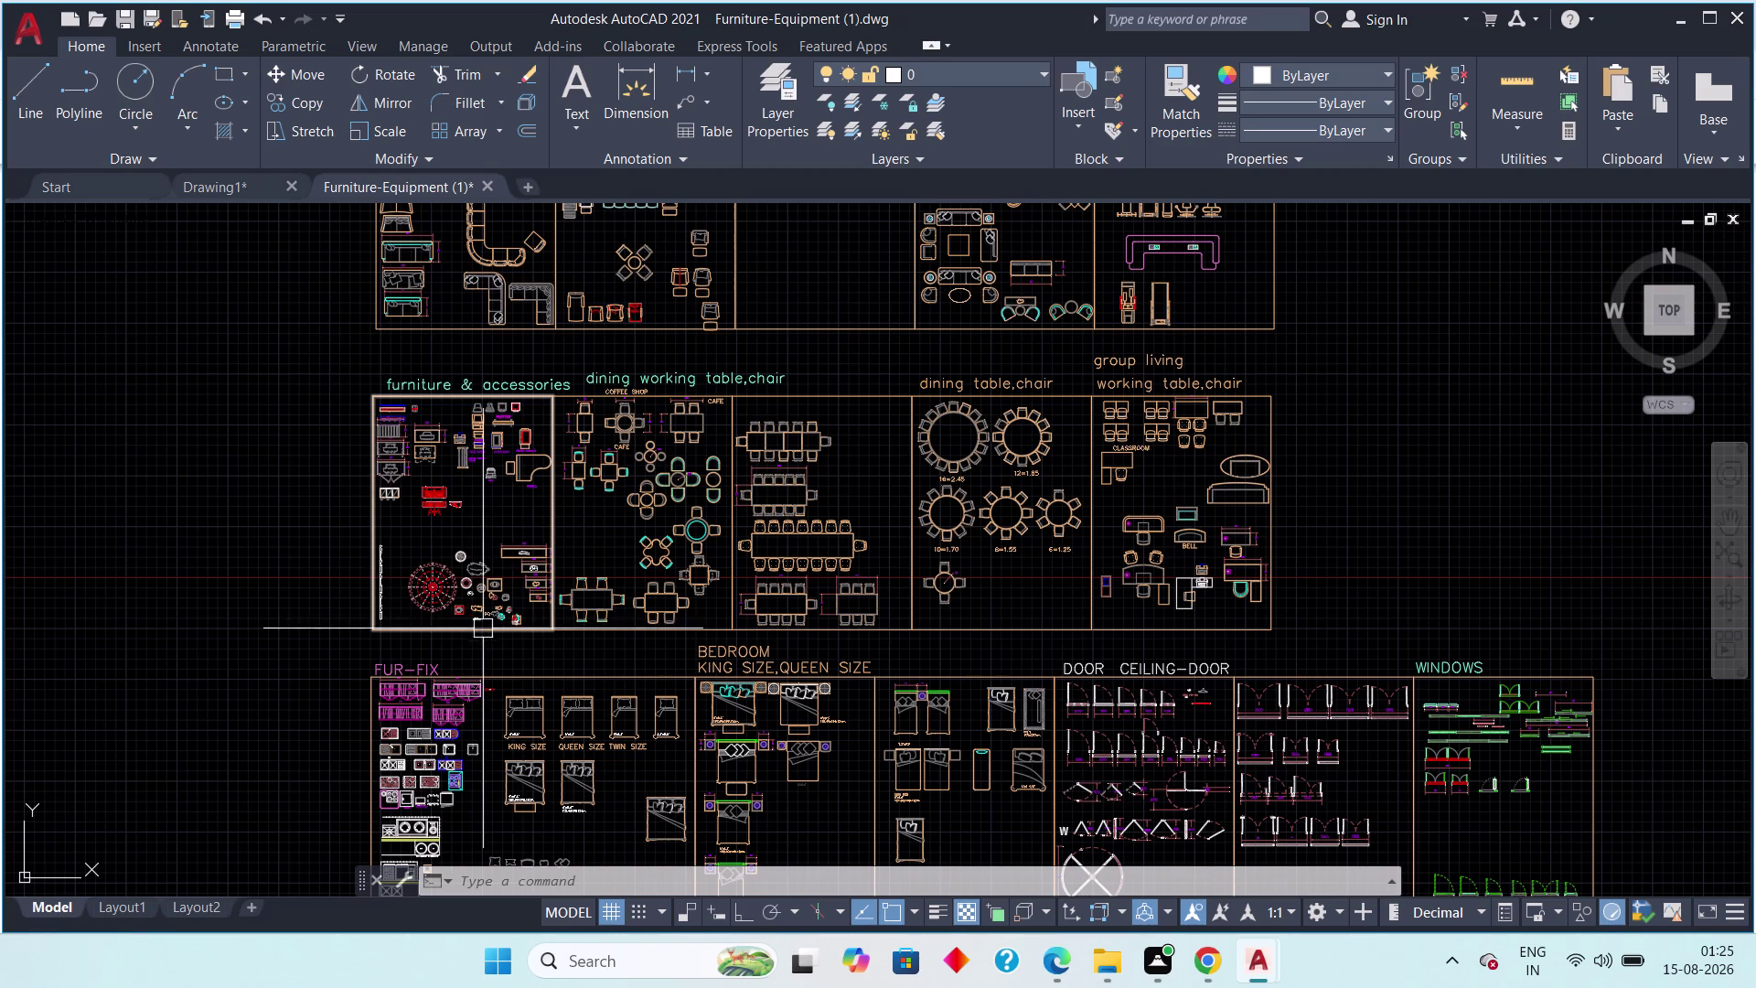
scroll(up, 3)
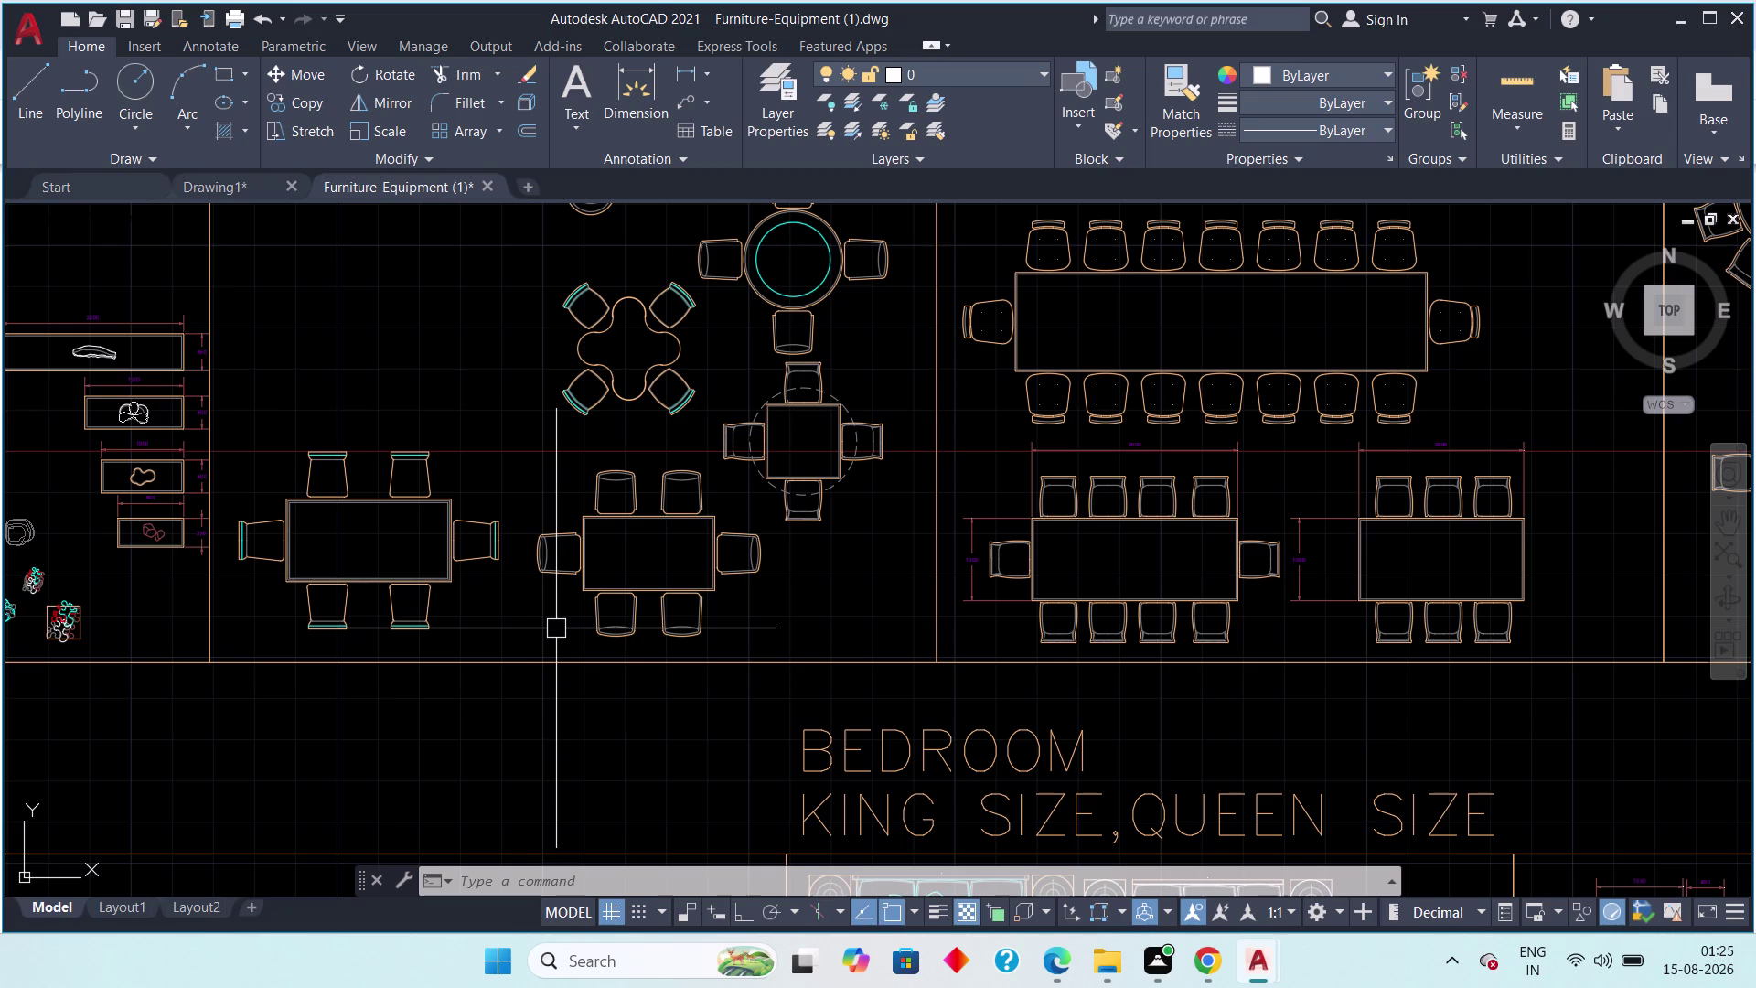
middle_drag(617, 604, 764, 597)
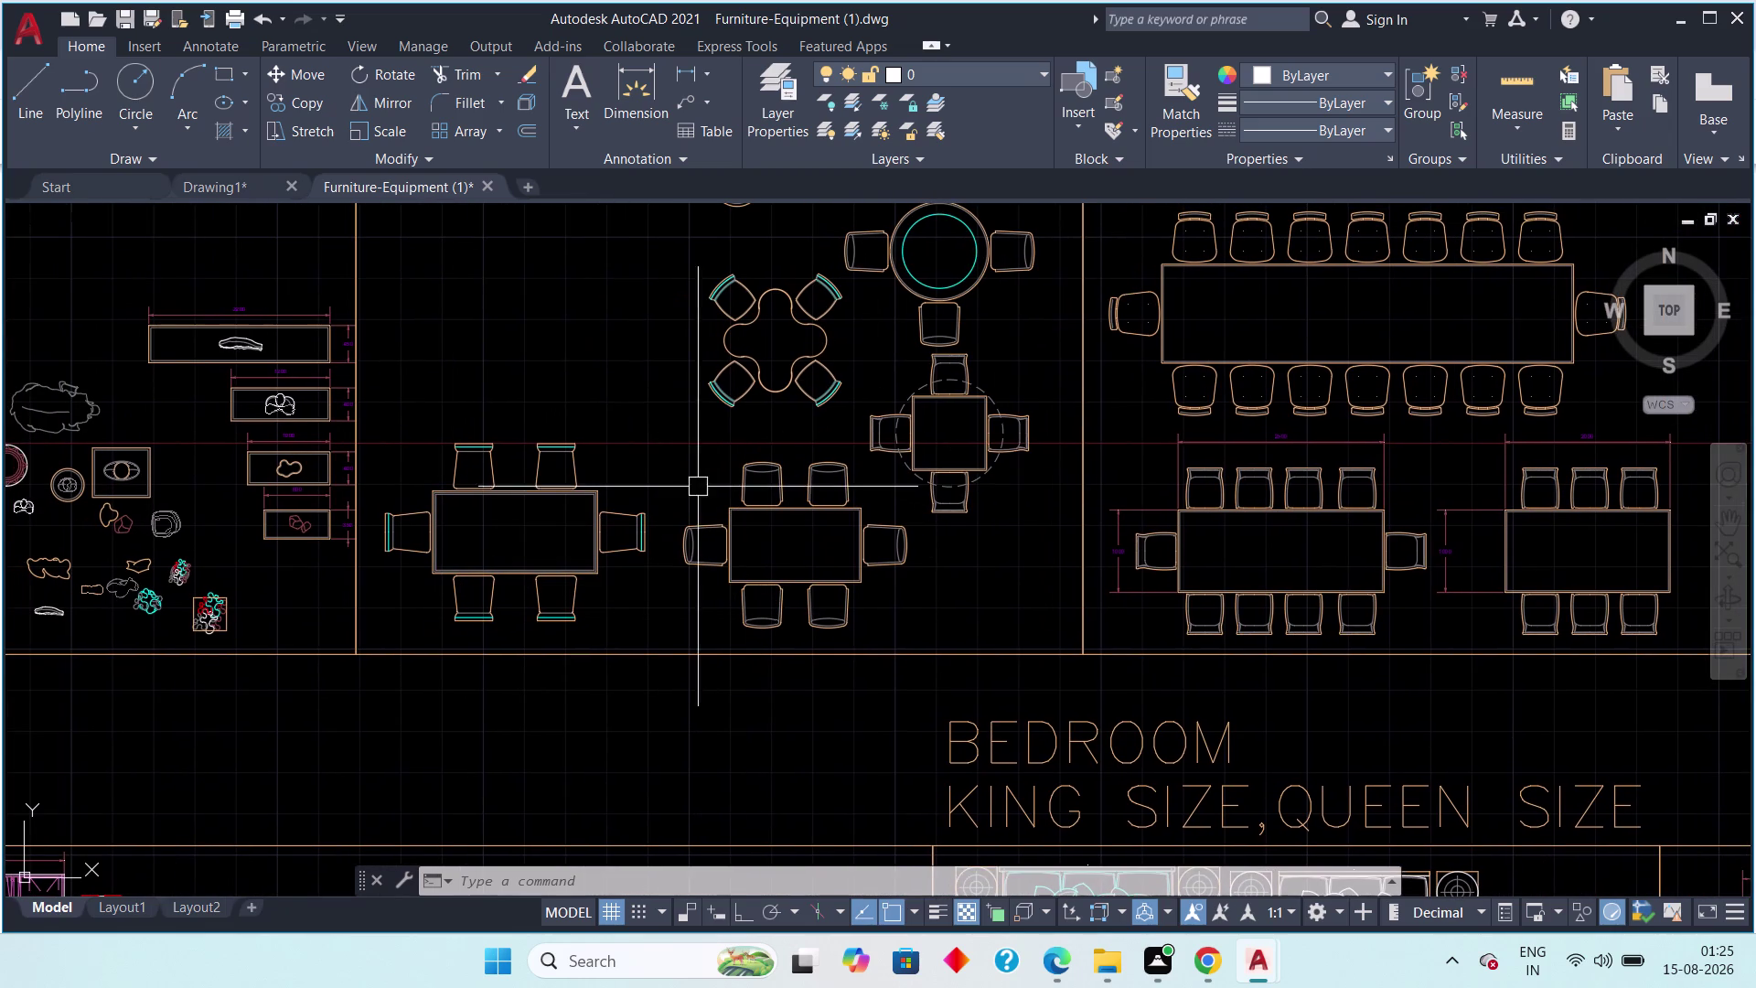
drag(666, 415, 661, 451)
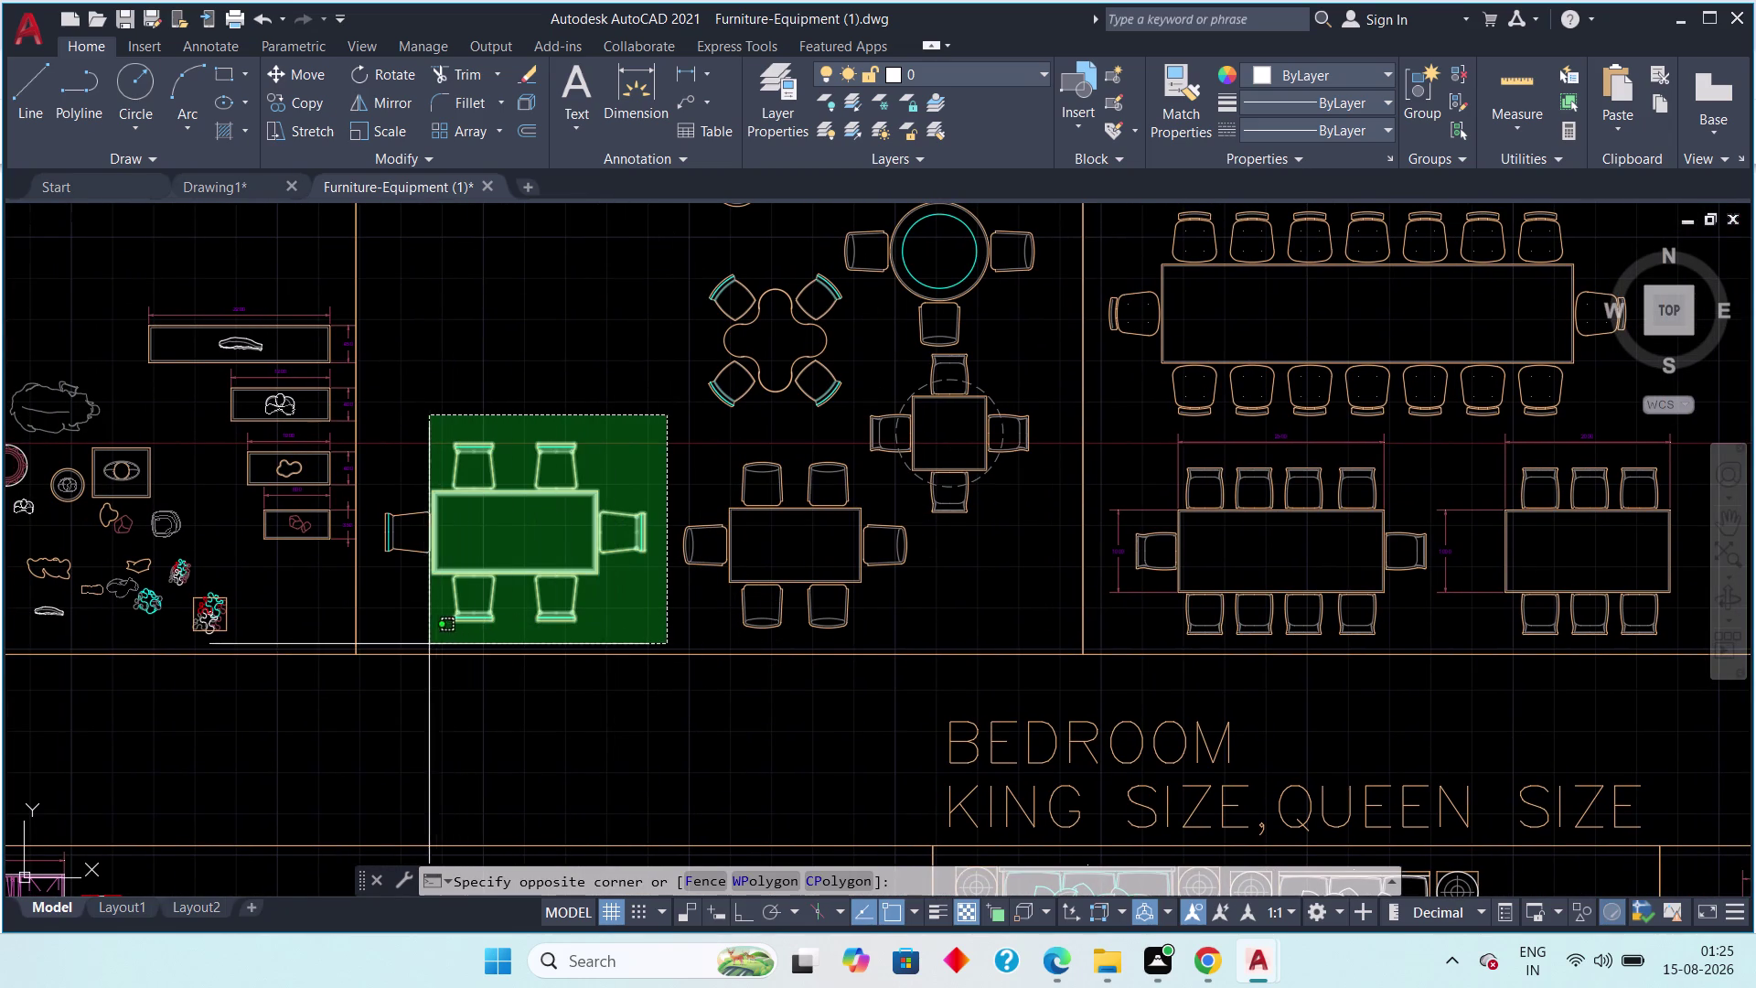
Finish selecting the six-chair dining set, copy it, and return to Drawing1.
click(371, 644)
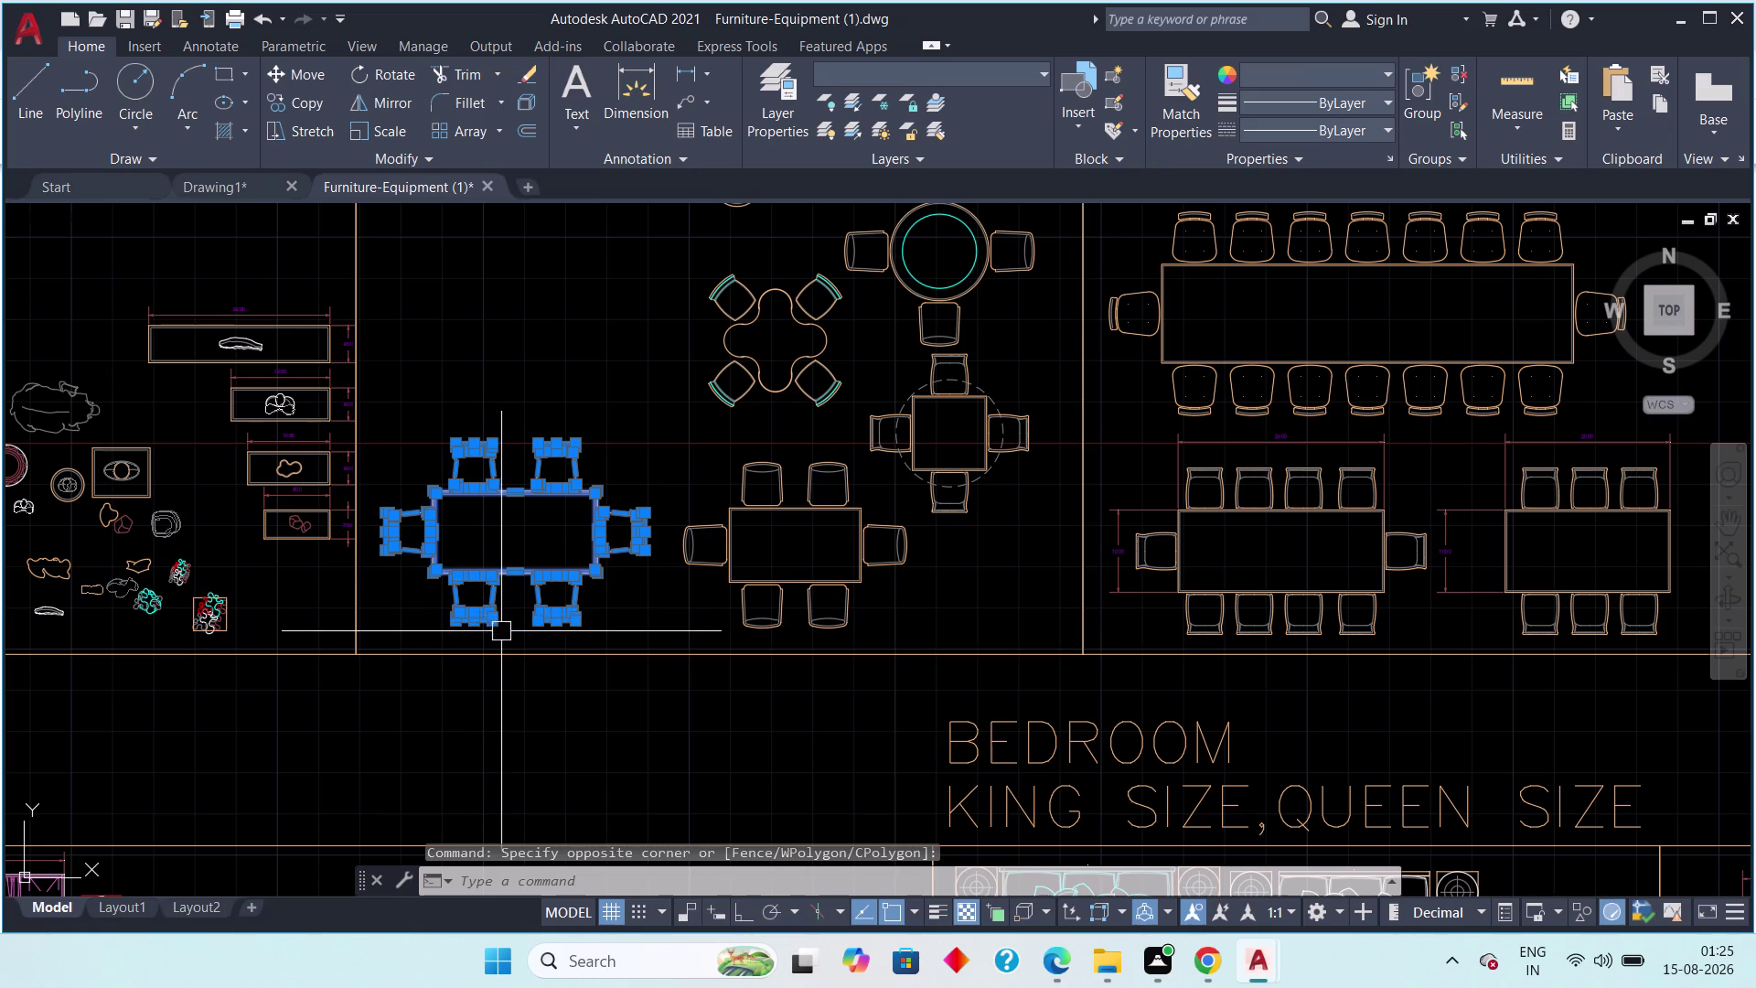
key(ctrl+c)
key(Escape)
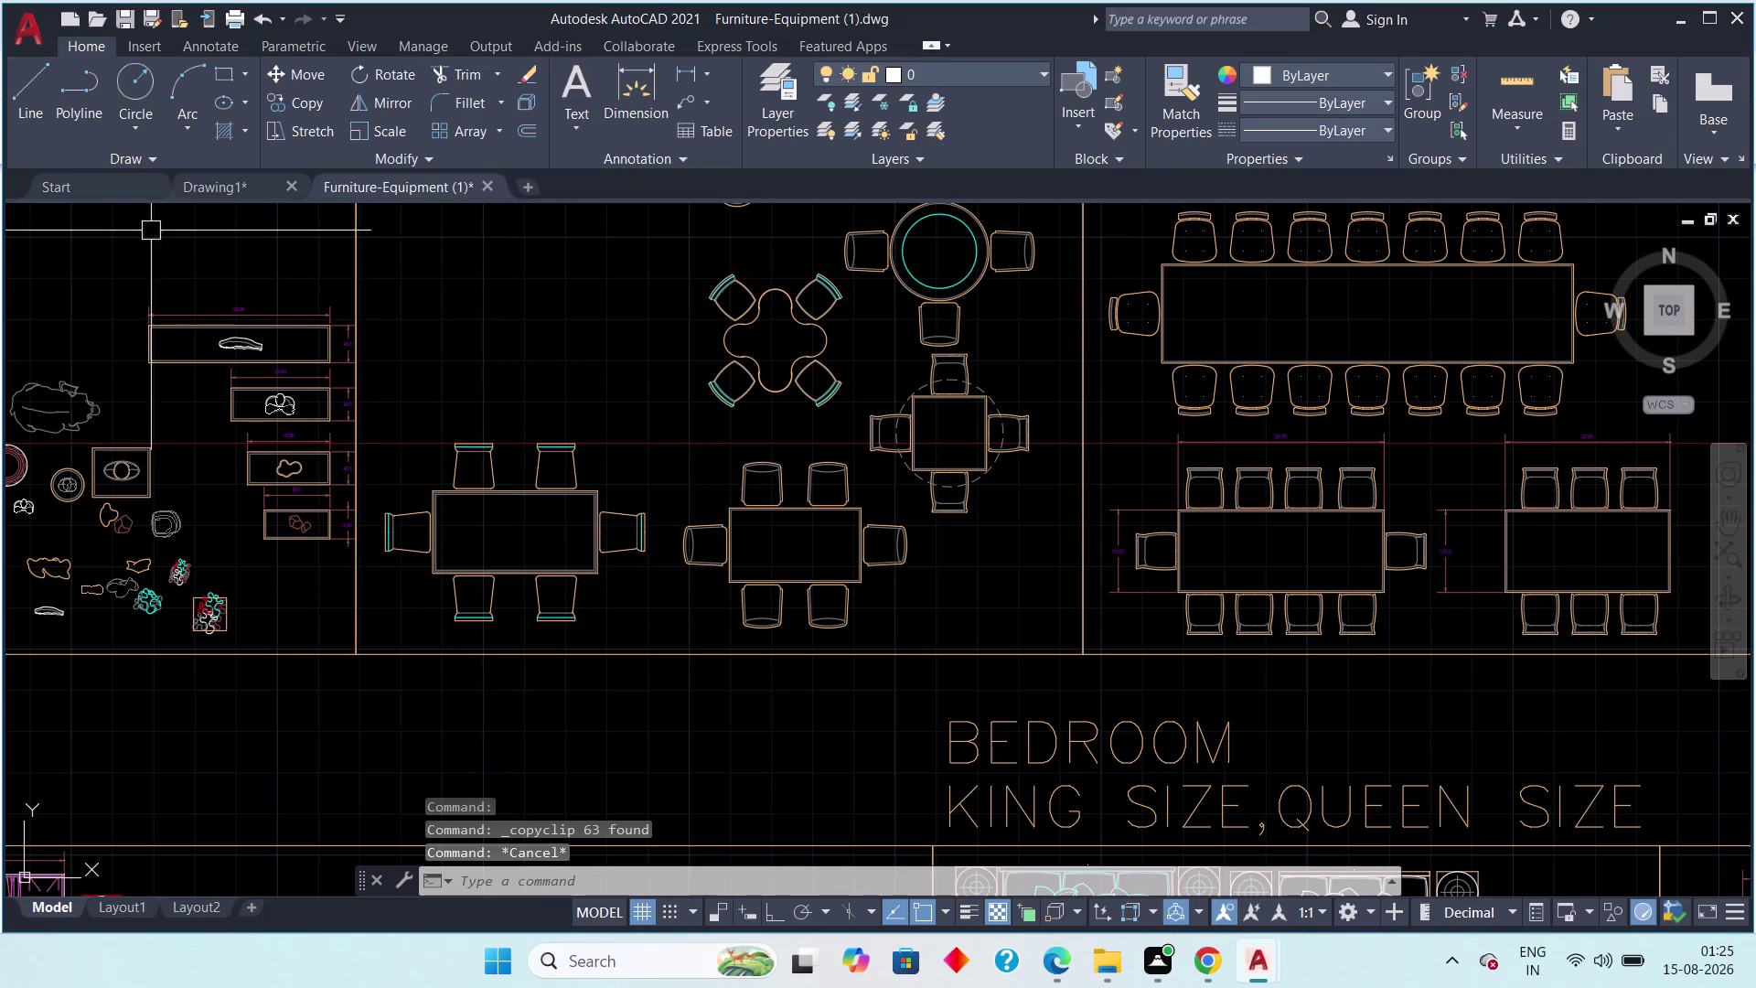
click(201, 191)
middle_drag(616, 506, 595, 518)
Paste the dining set right of the house plan and window-select the tiny block.
scroll(down, 3)
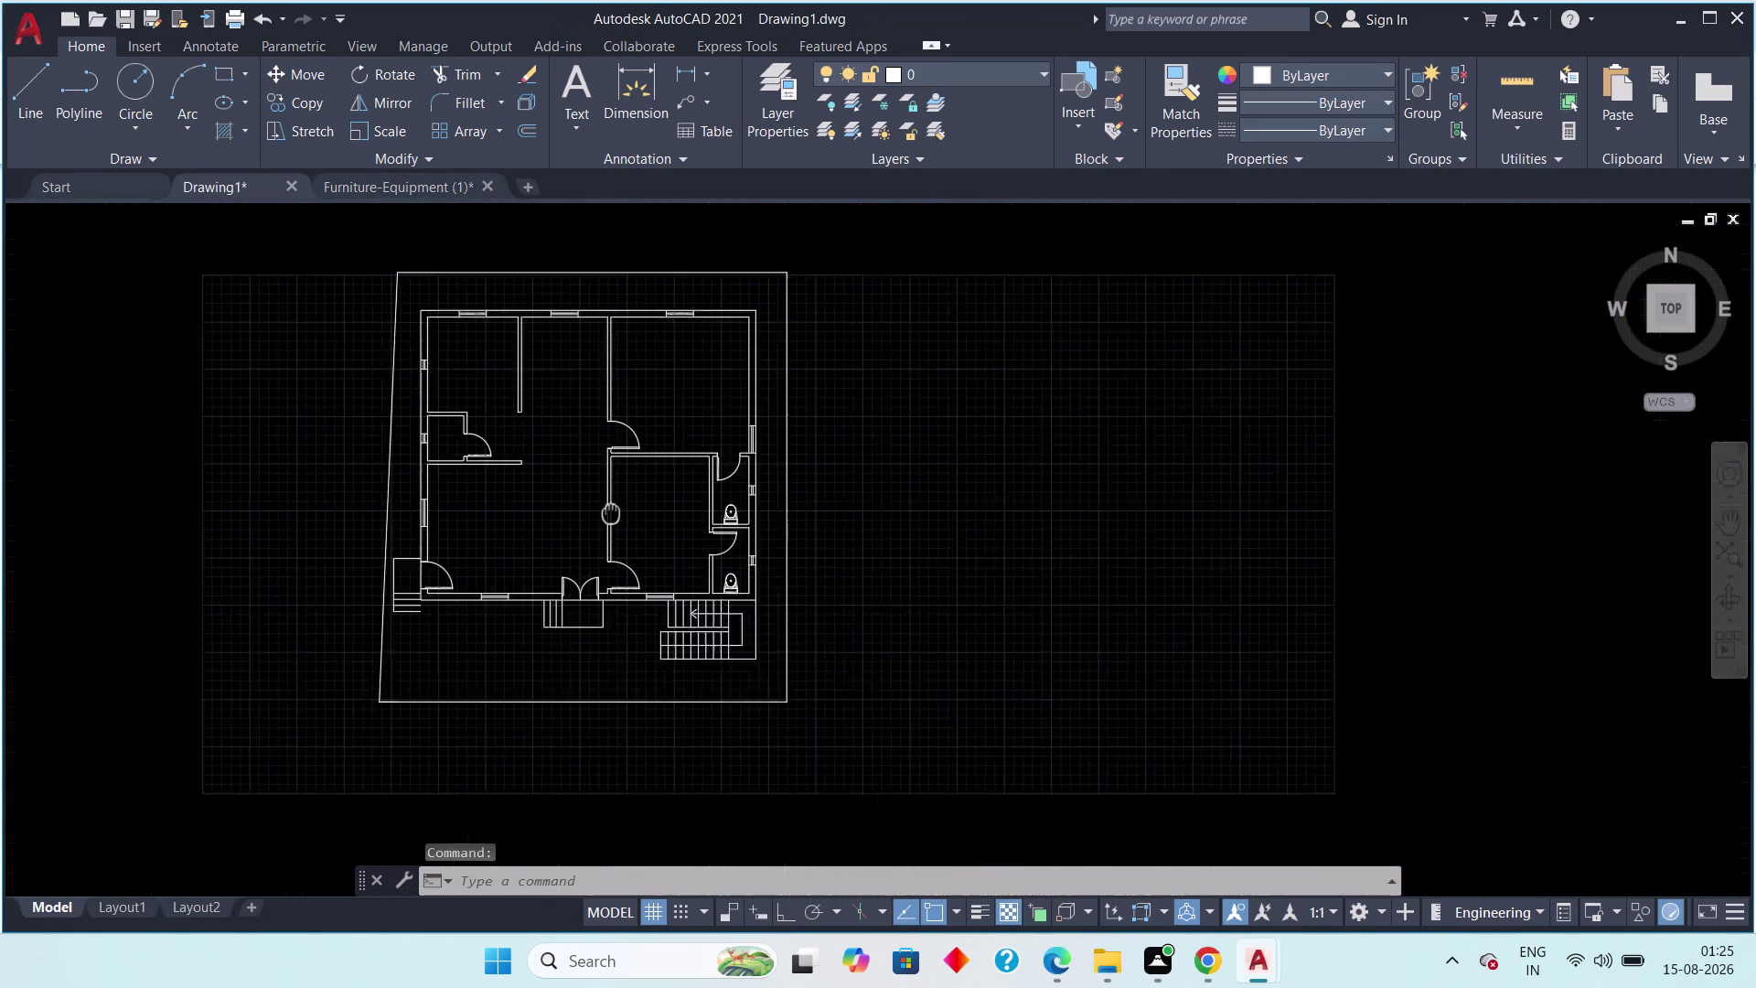
middle_drag(723, 514, 482, 501)
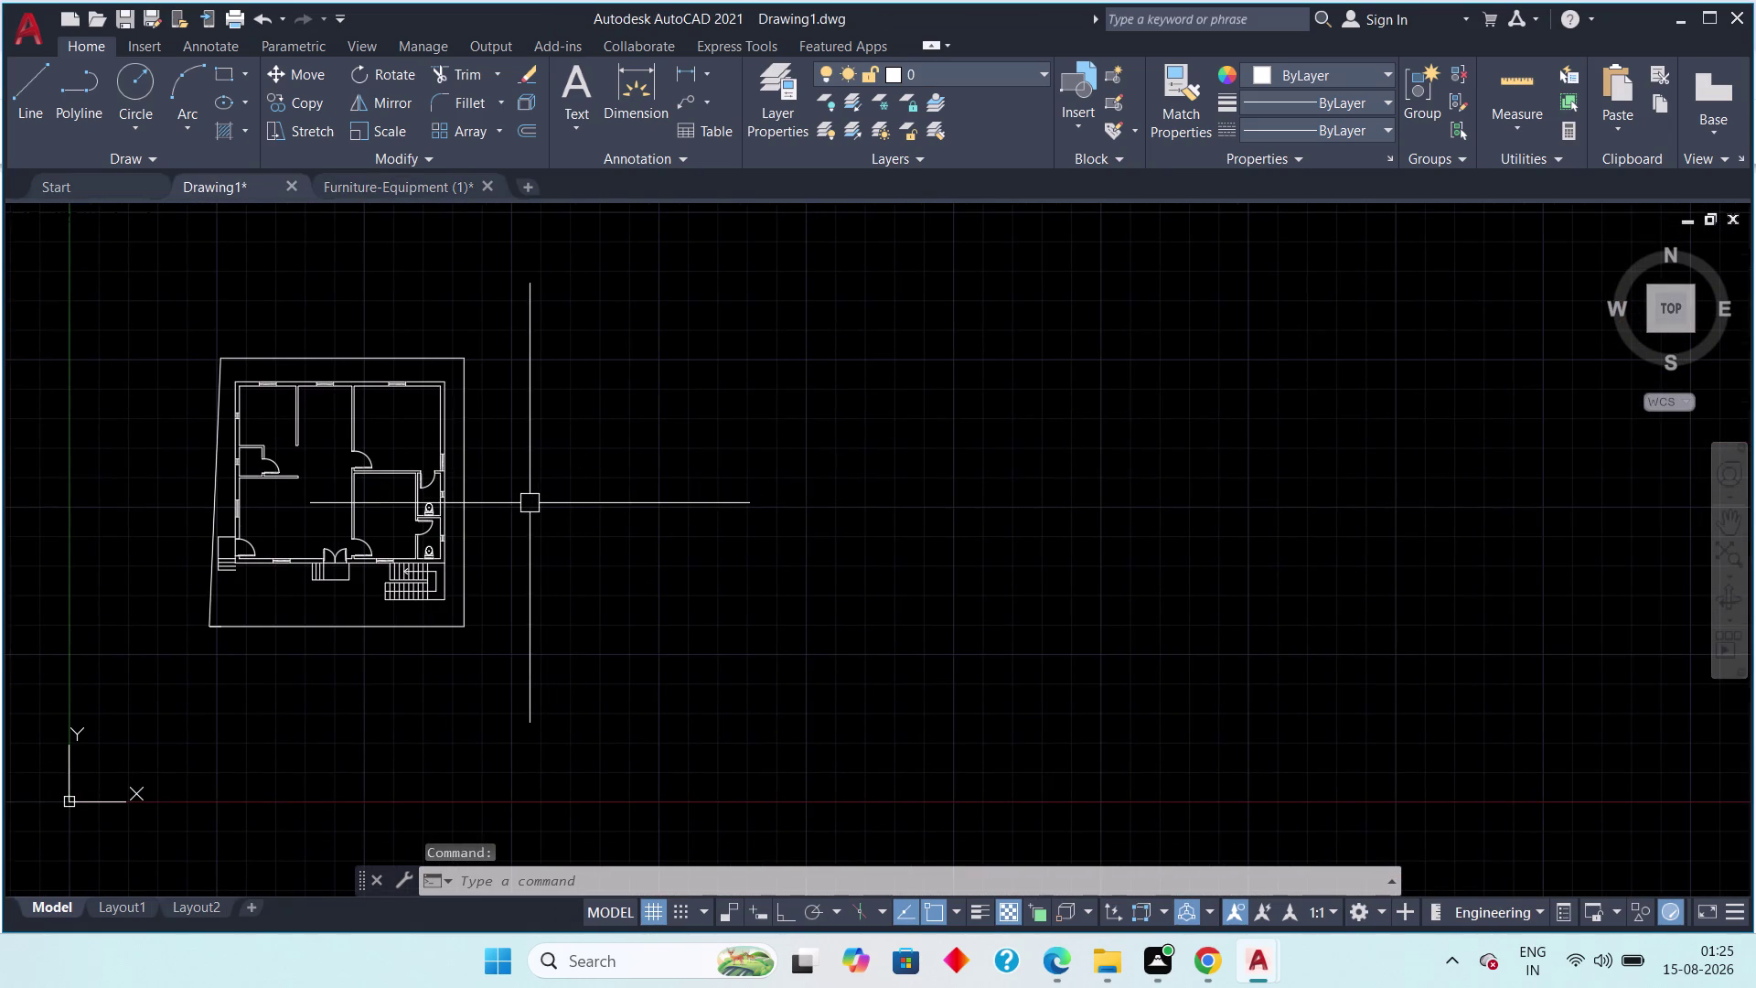
key(ctrl+v)
click(540, 463)
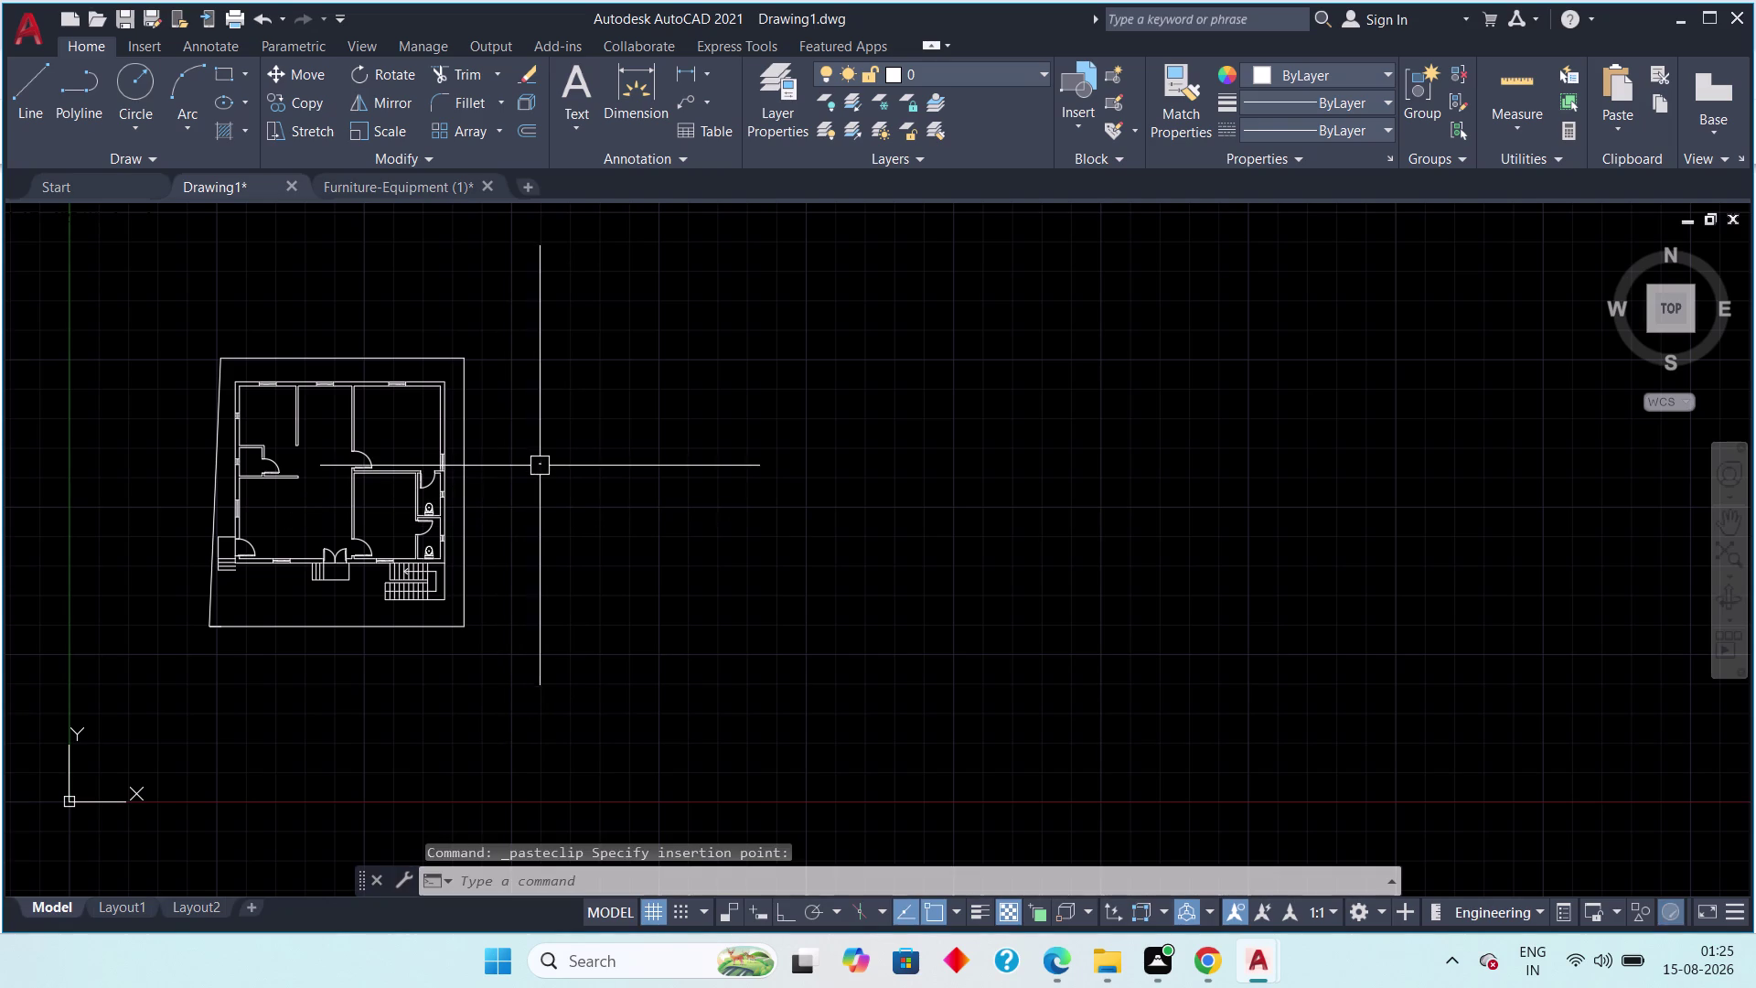
key(Escape)
drag(566, 437, 524, 479)
click(510, 507)
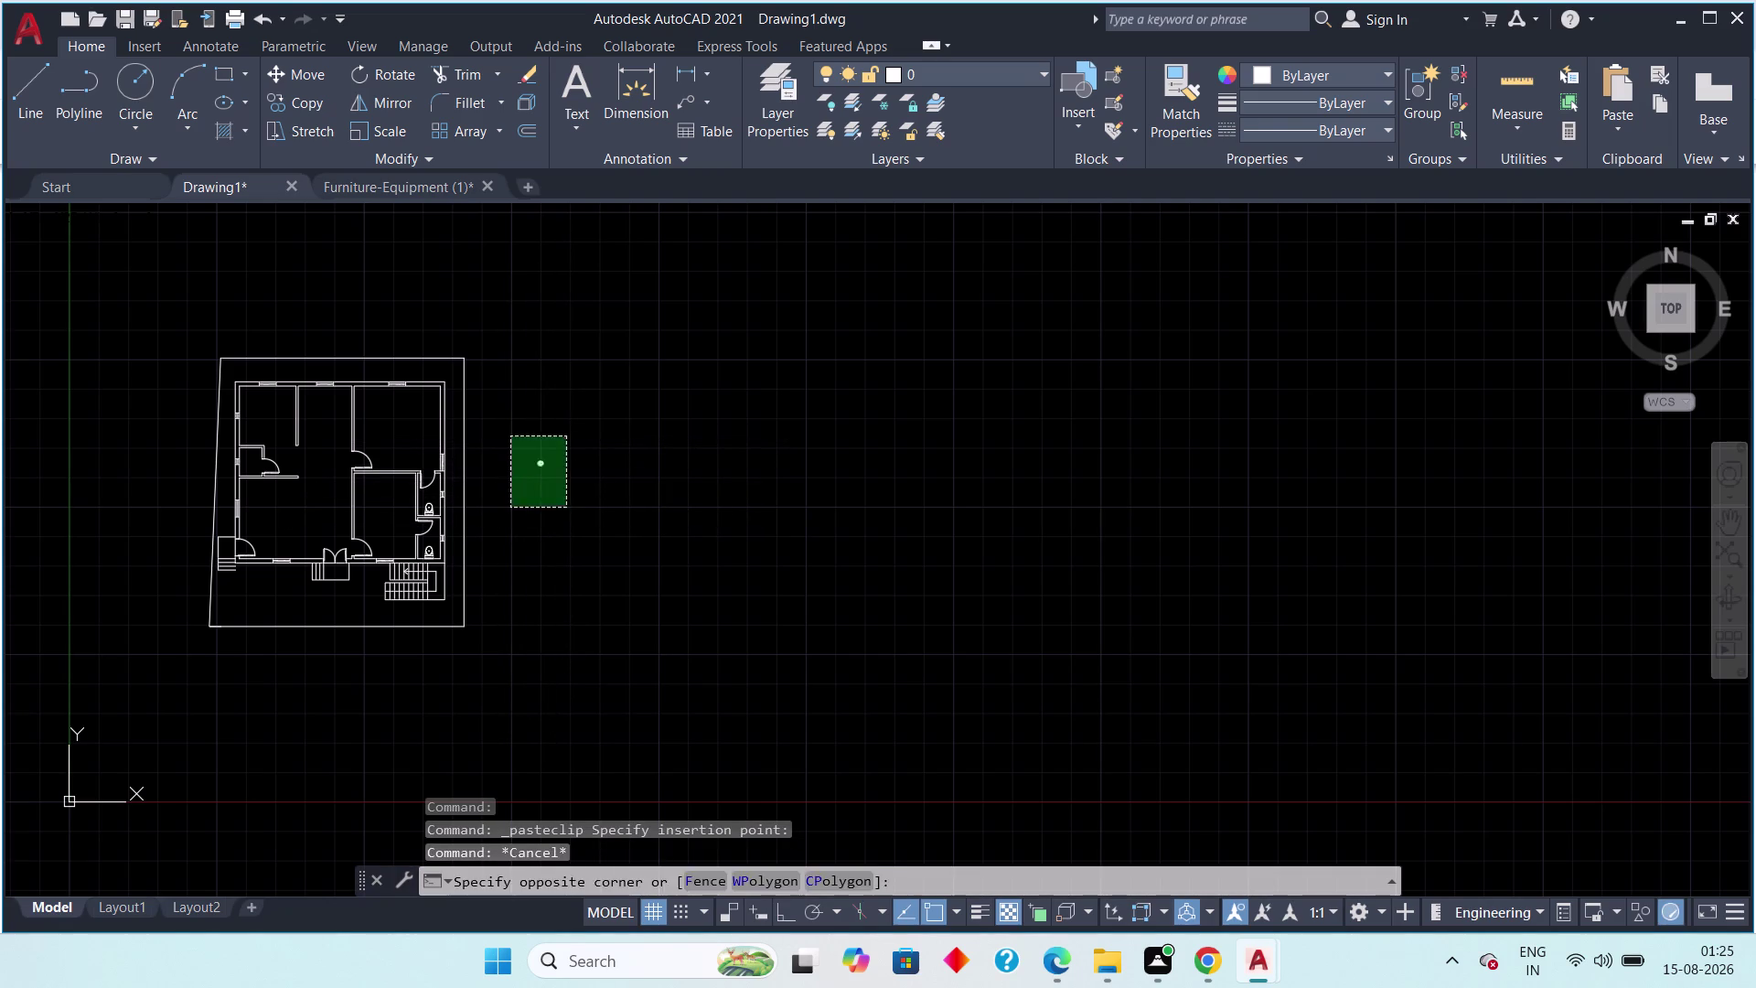
Start scaling the pasted dining set with SC from a base point, then exit.
key(s)
key(c)
key(space)
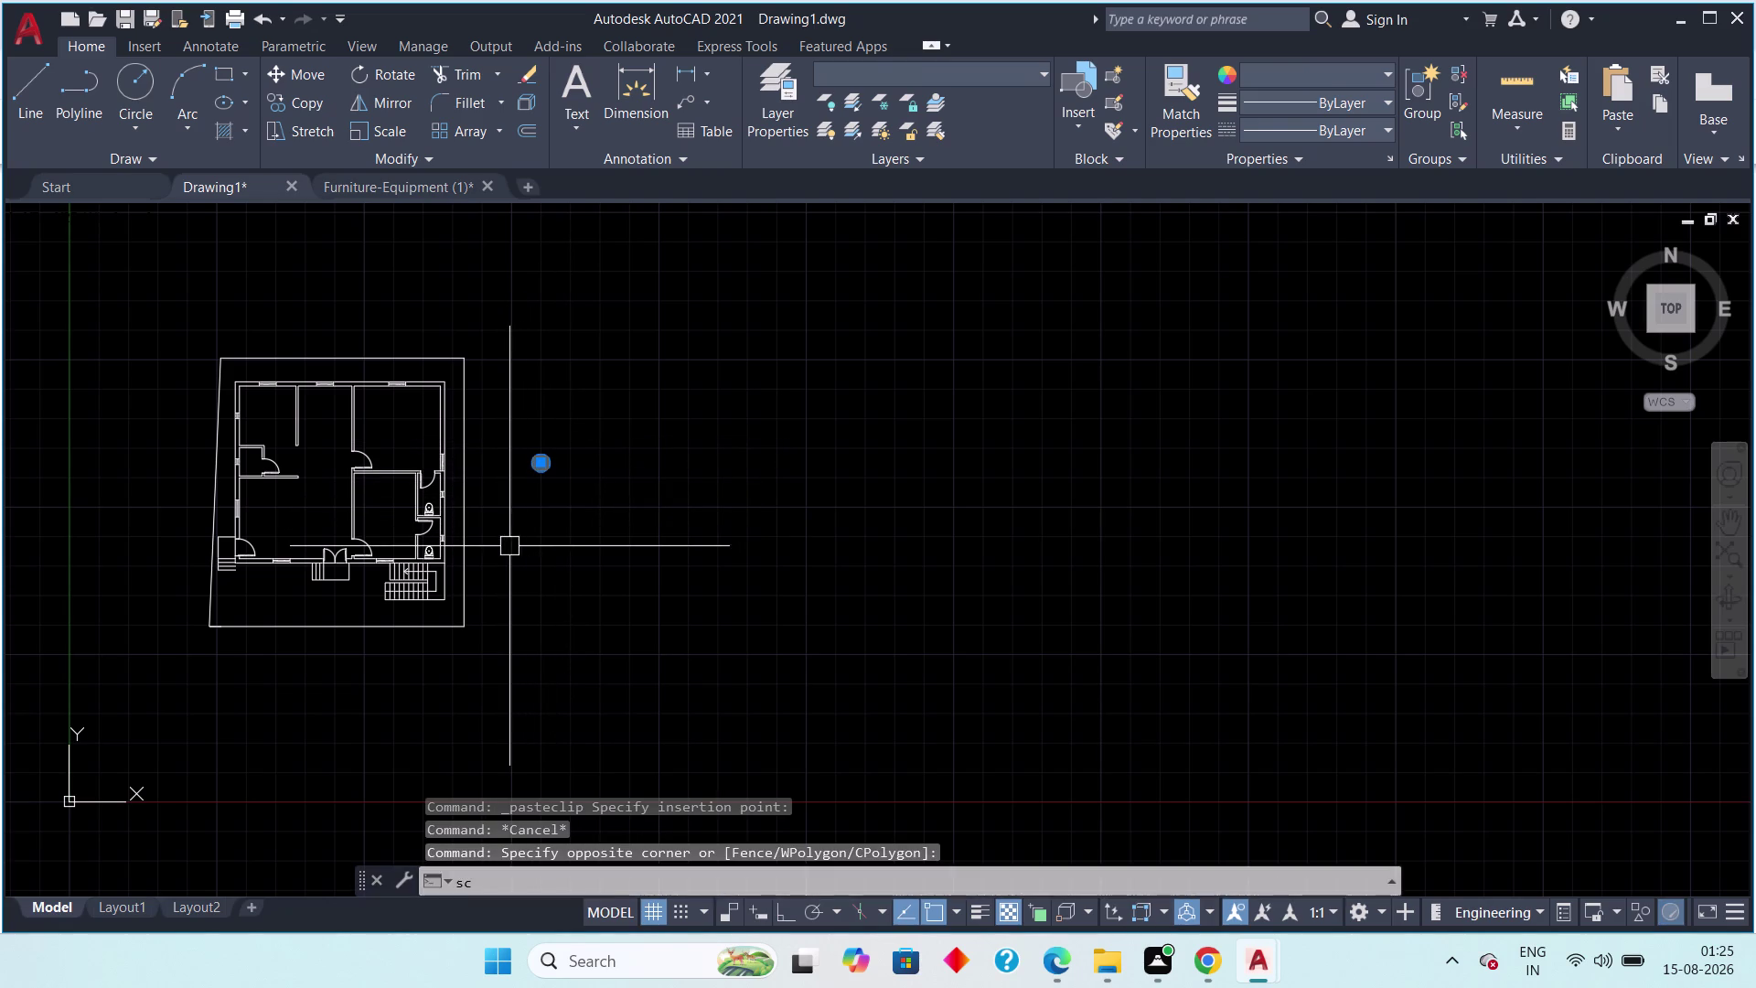
click(537, 469)
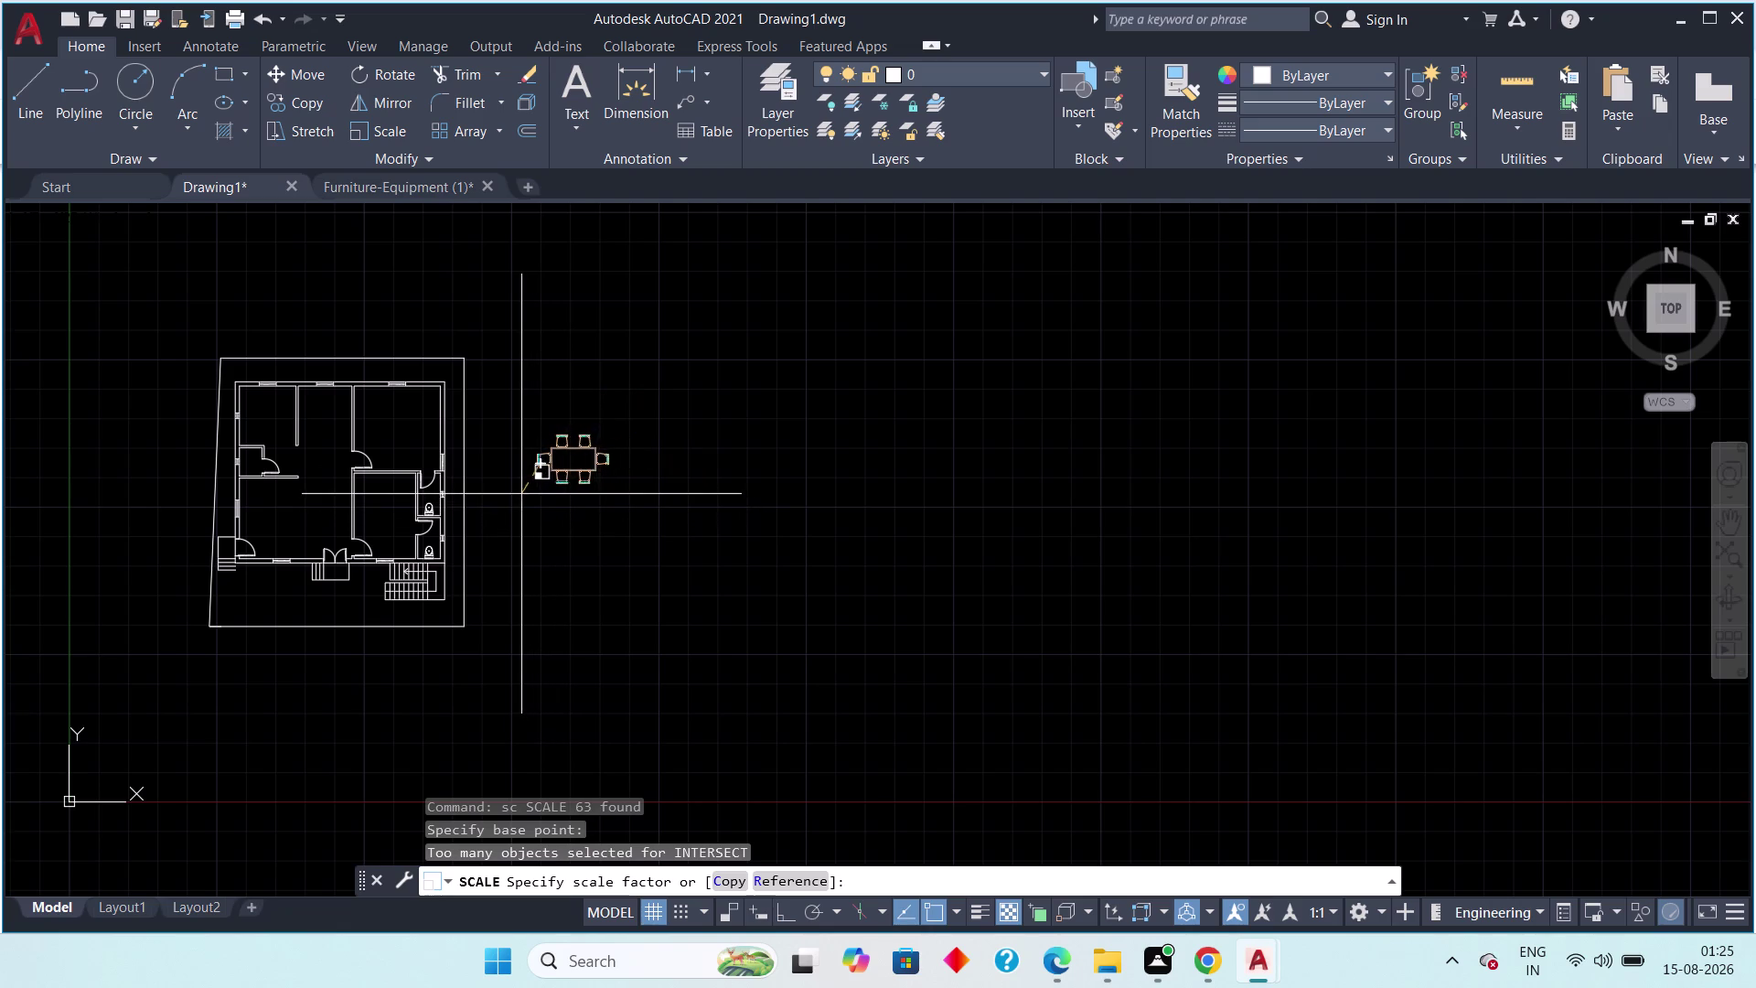
click(521, 482)
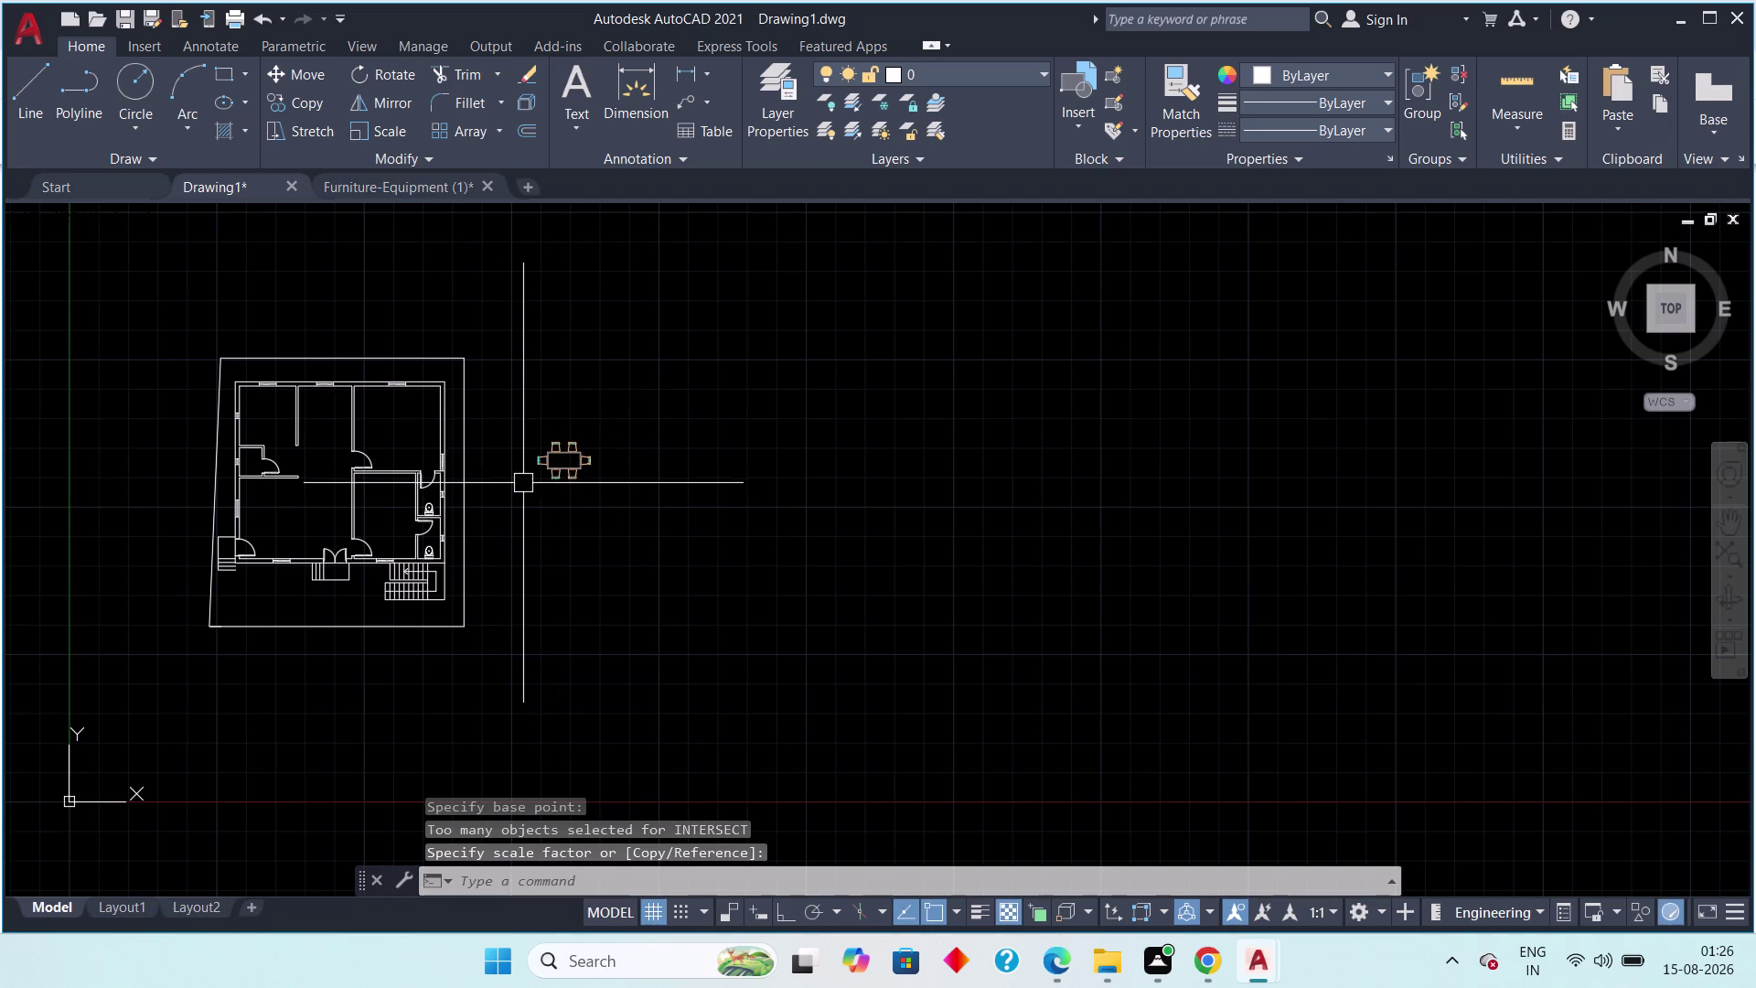
key(Escape)
key(Escape)
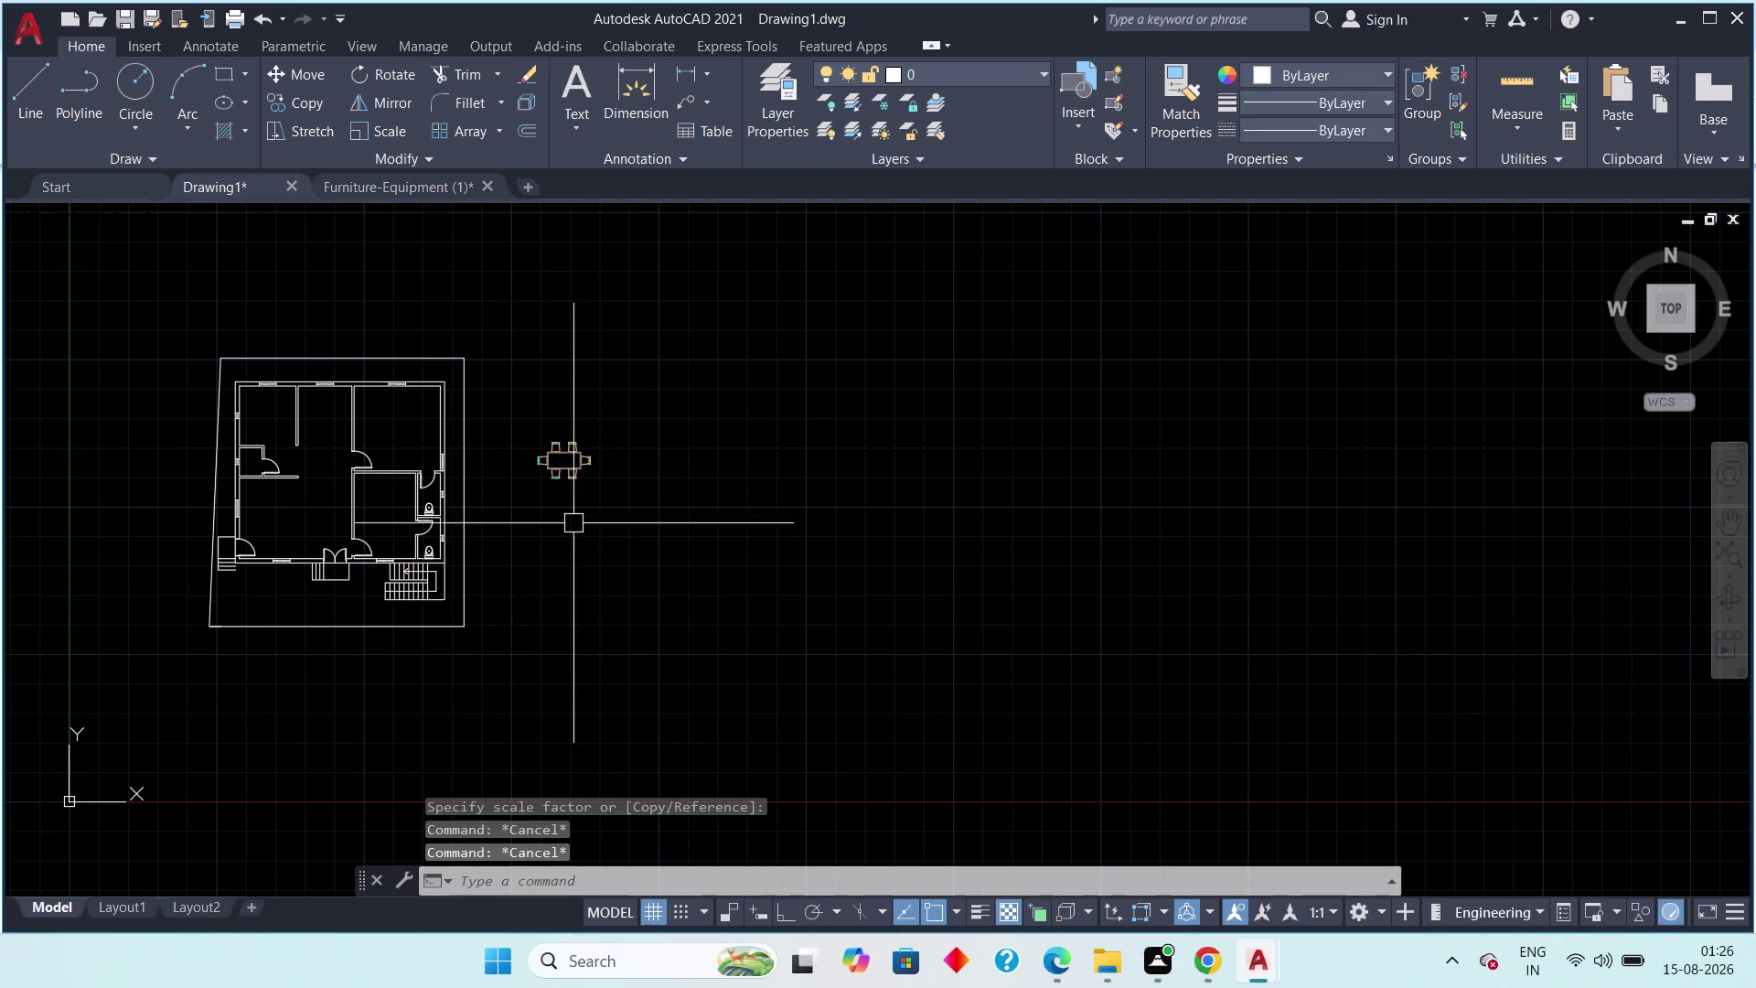
Select the dining set, start Rotate (RO), and zoom in on it.
drag(604, 405, 589, 421)
drag(533, 508, 515, 535)
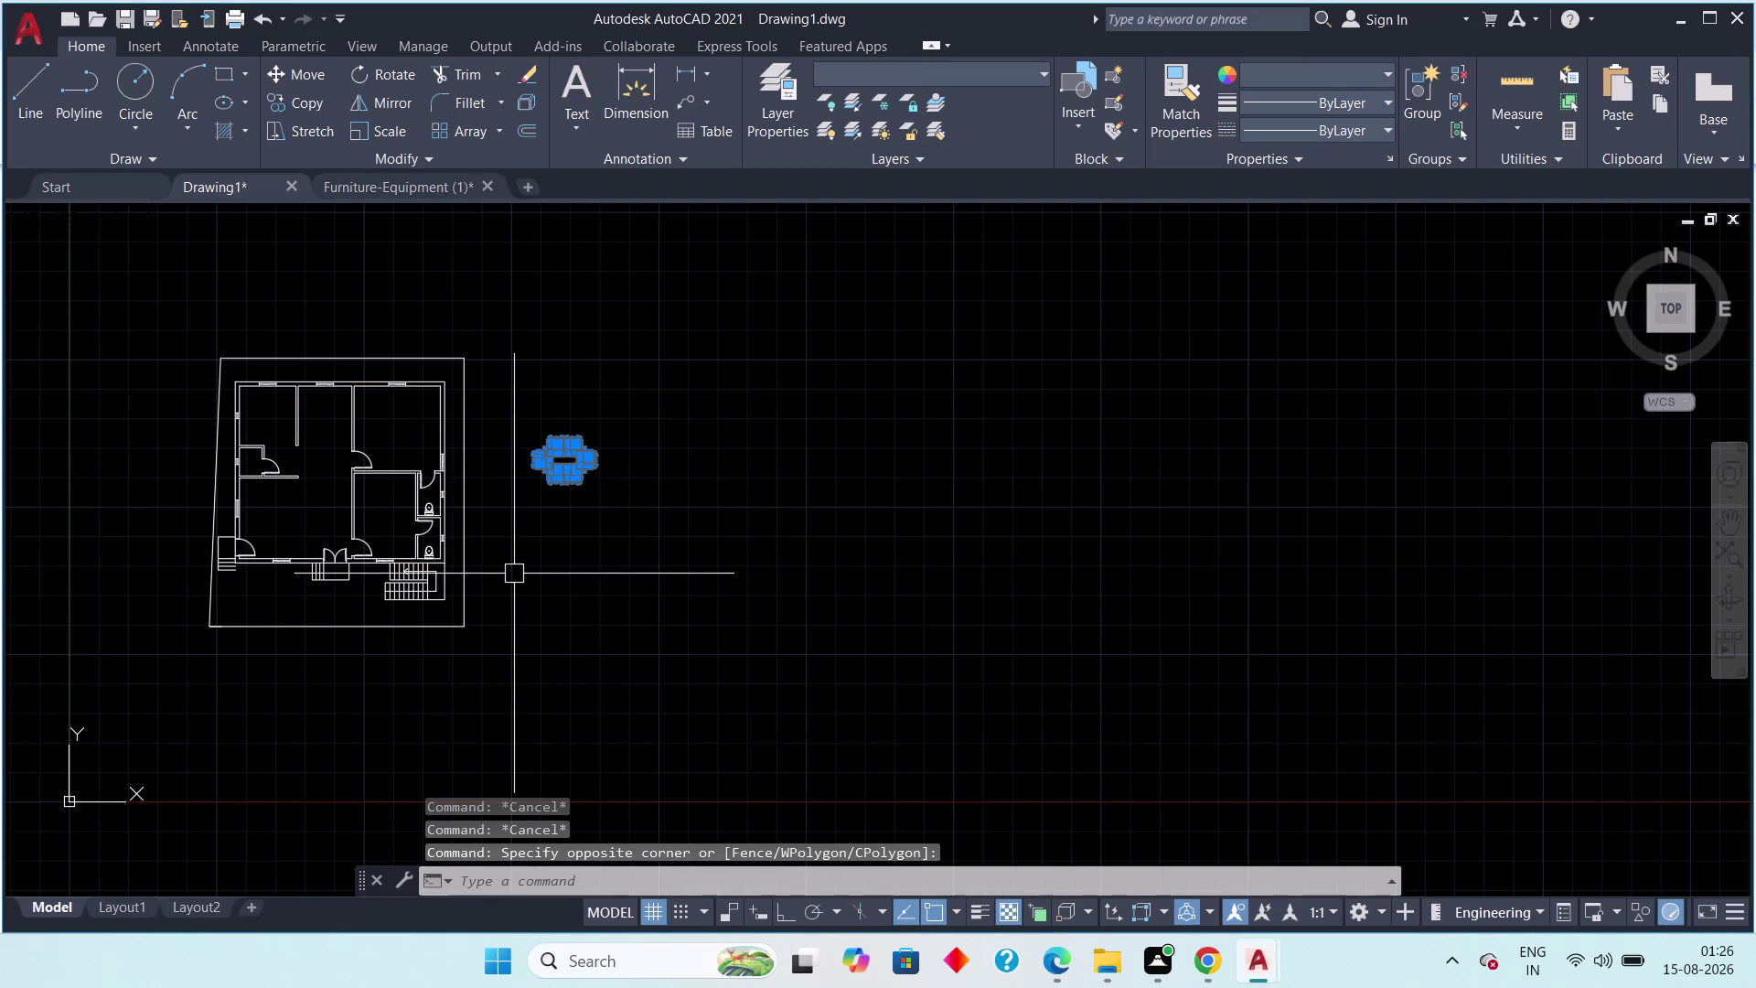
key(r)
key(o)
key(space)
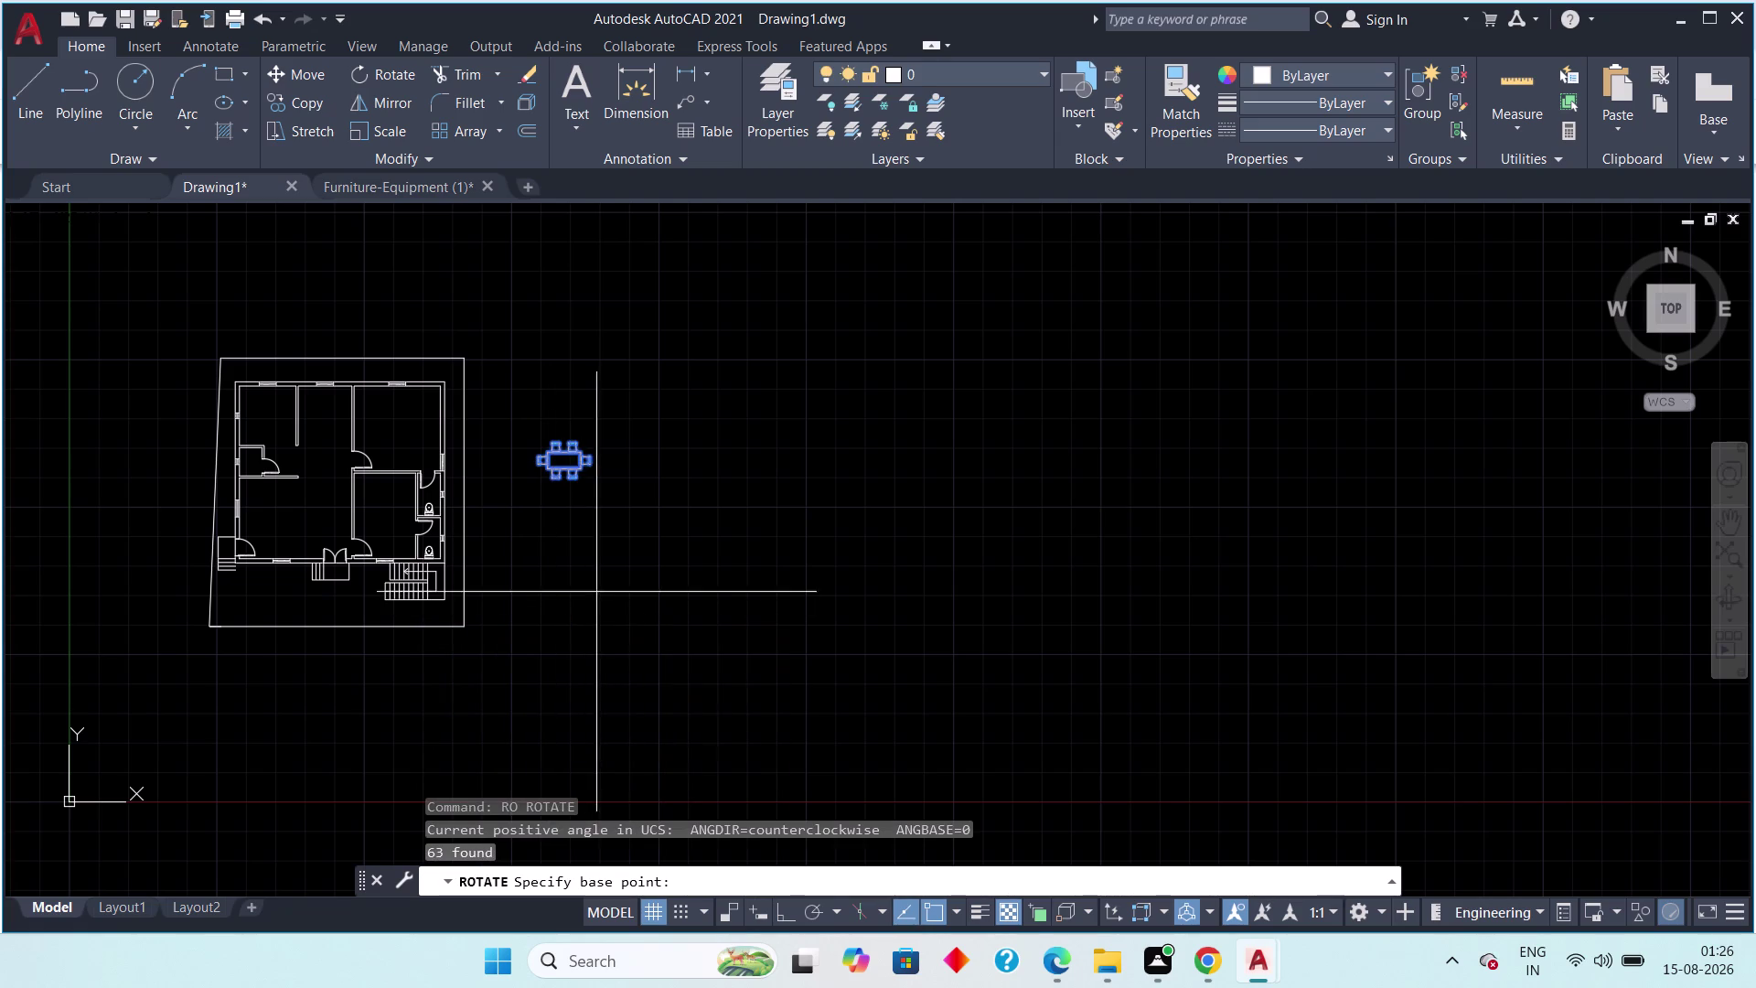
scroll(up, 3)
middle_drag(616, 537, 630, 781)
middle_drag(612, 572, 515, 889)
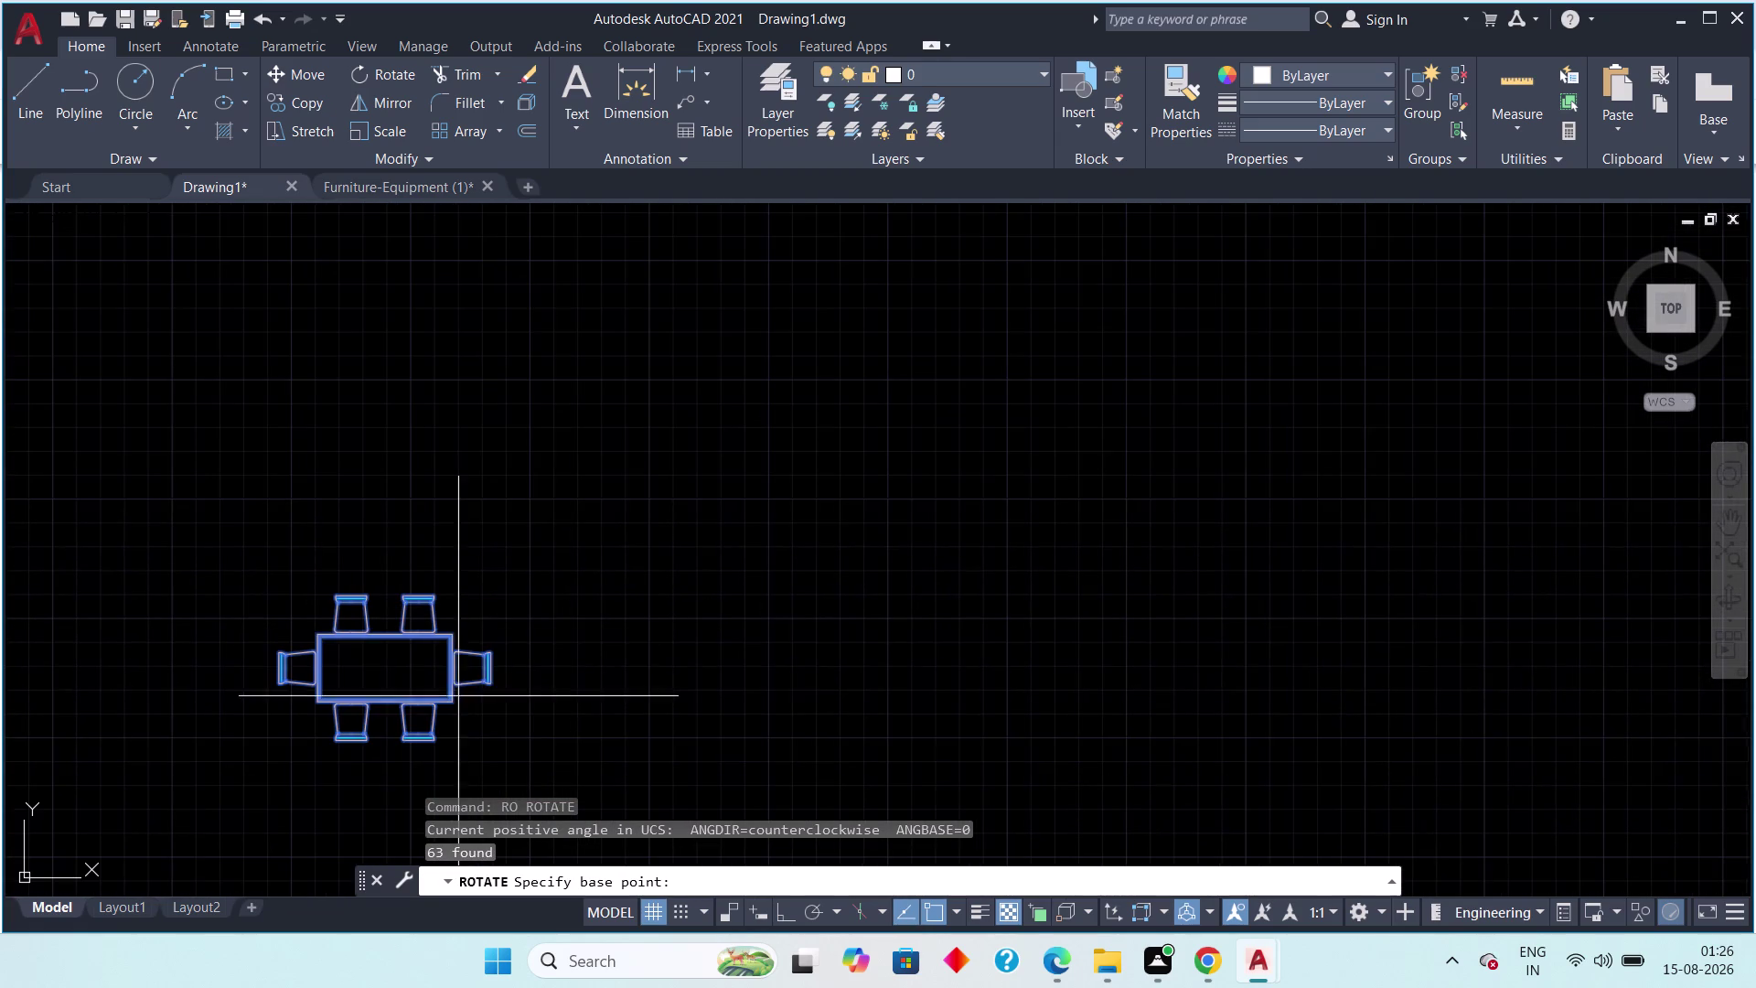
Rotate the dining set 90° with Ortho on, then reselect it.
click(444, 709)
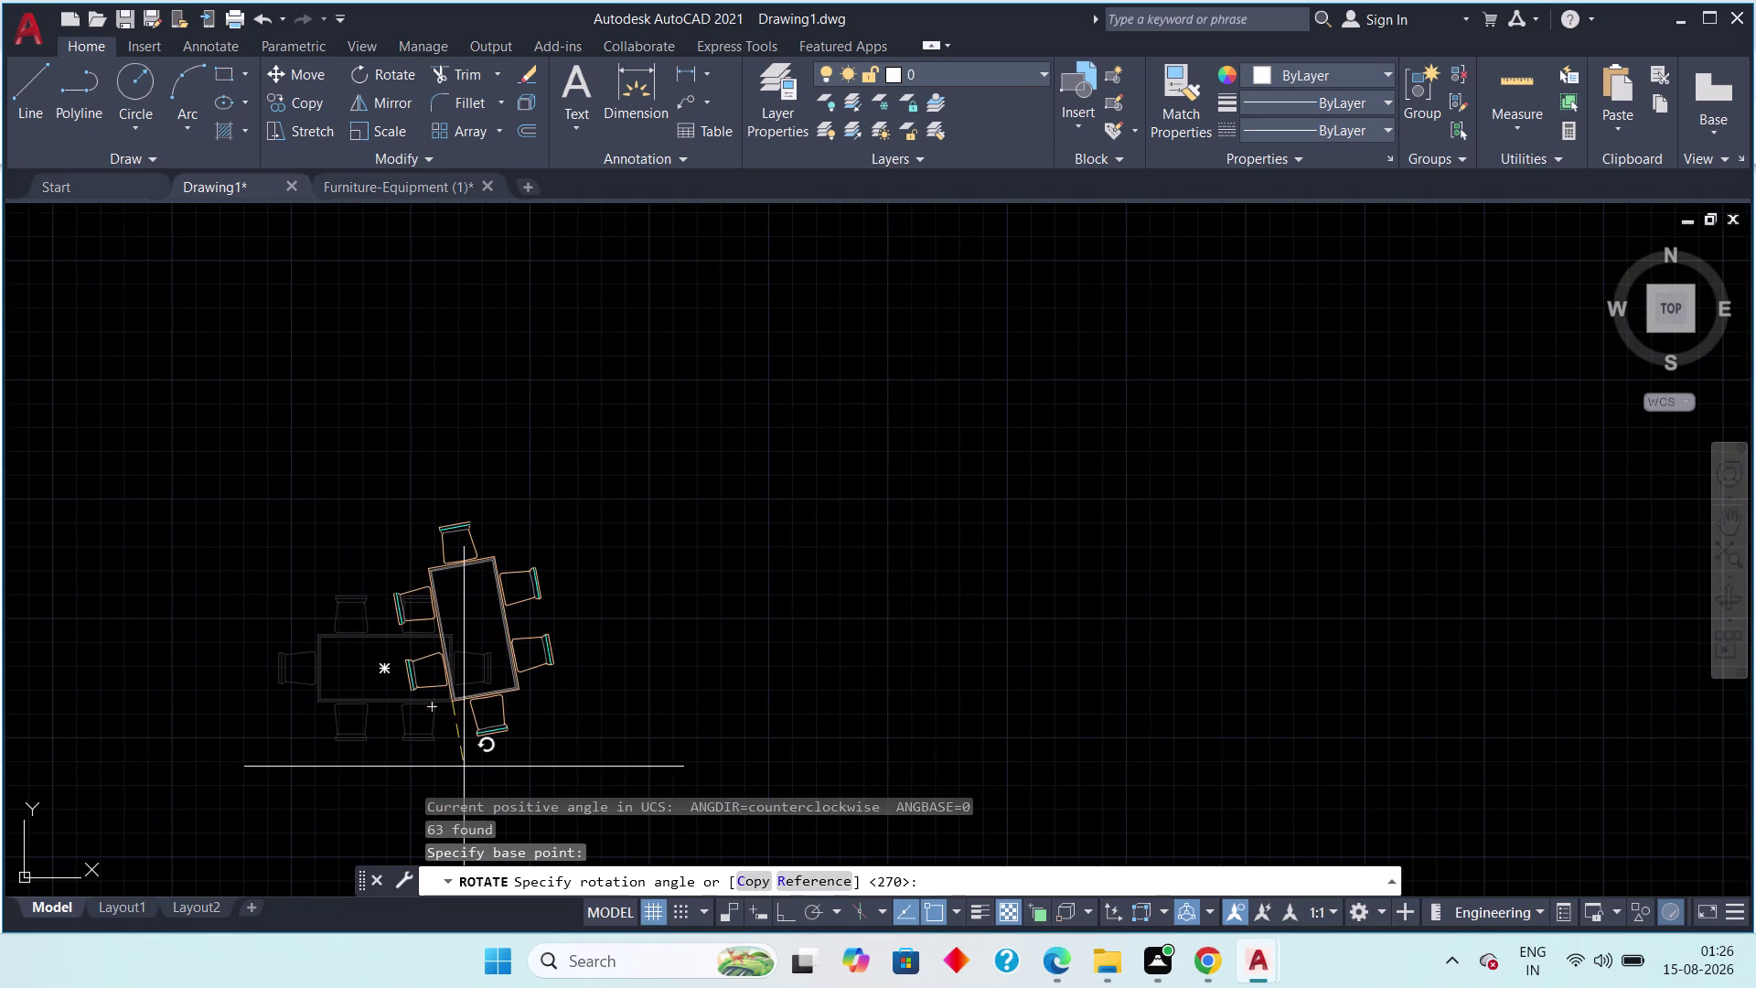
key(F8)
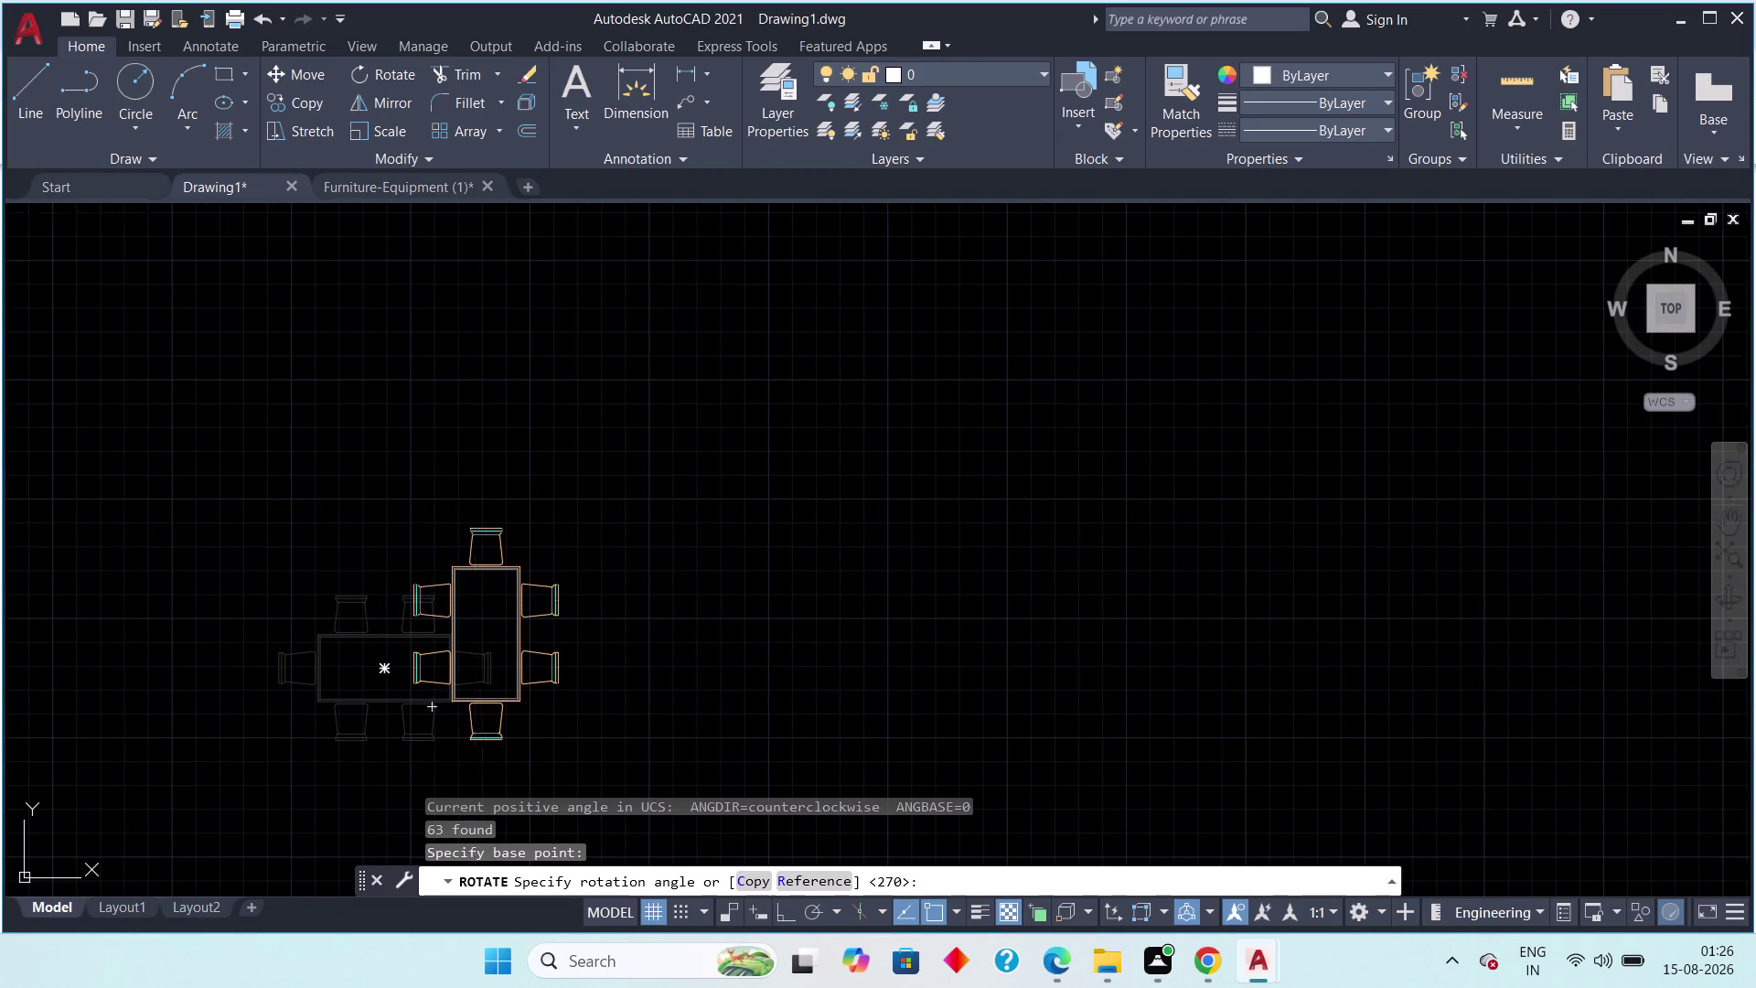
click(475, 792)
scroll(down, 3)
key(Escape)
key(Escape)
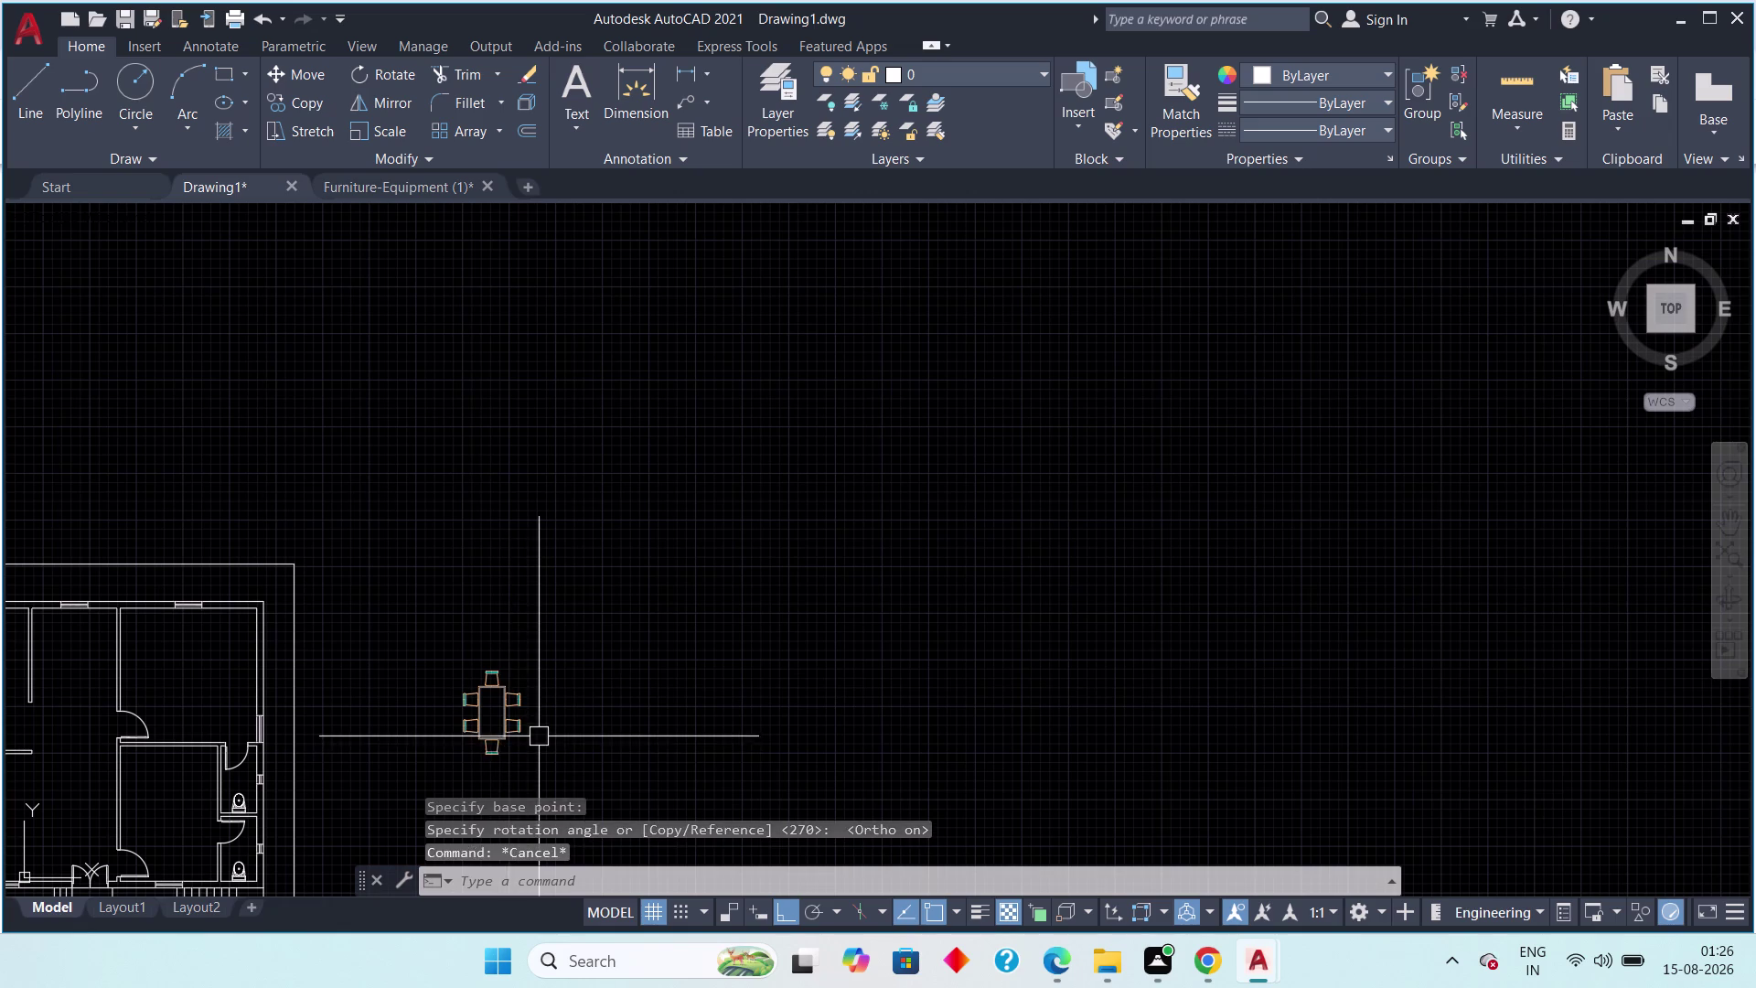
middle_drag(548, 730, 683, 637)
drag(746, 513, 648, 583)
Start moving the dining set with M, using the top chair as base point.
click(485, 717)
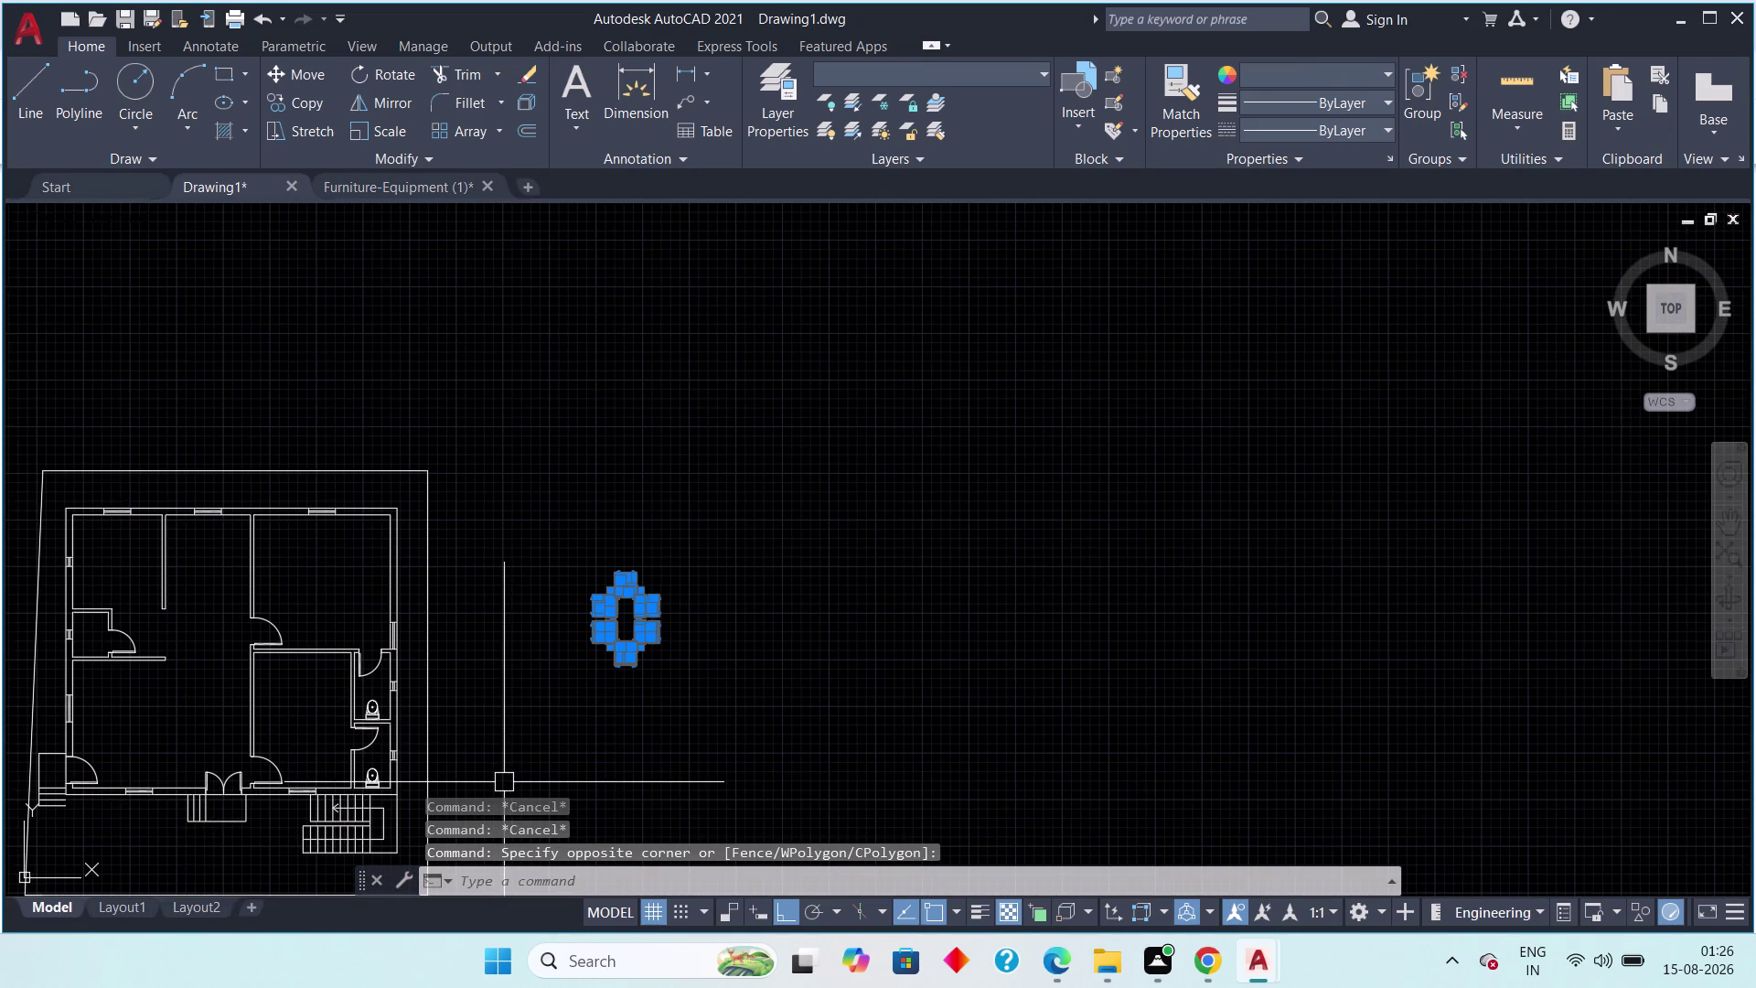
text(m)
key(space)
scroll(up, 3)
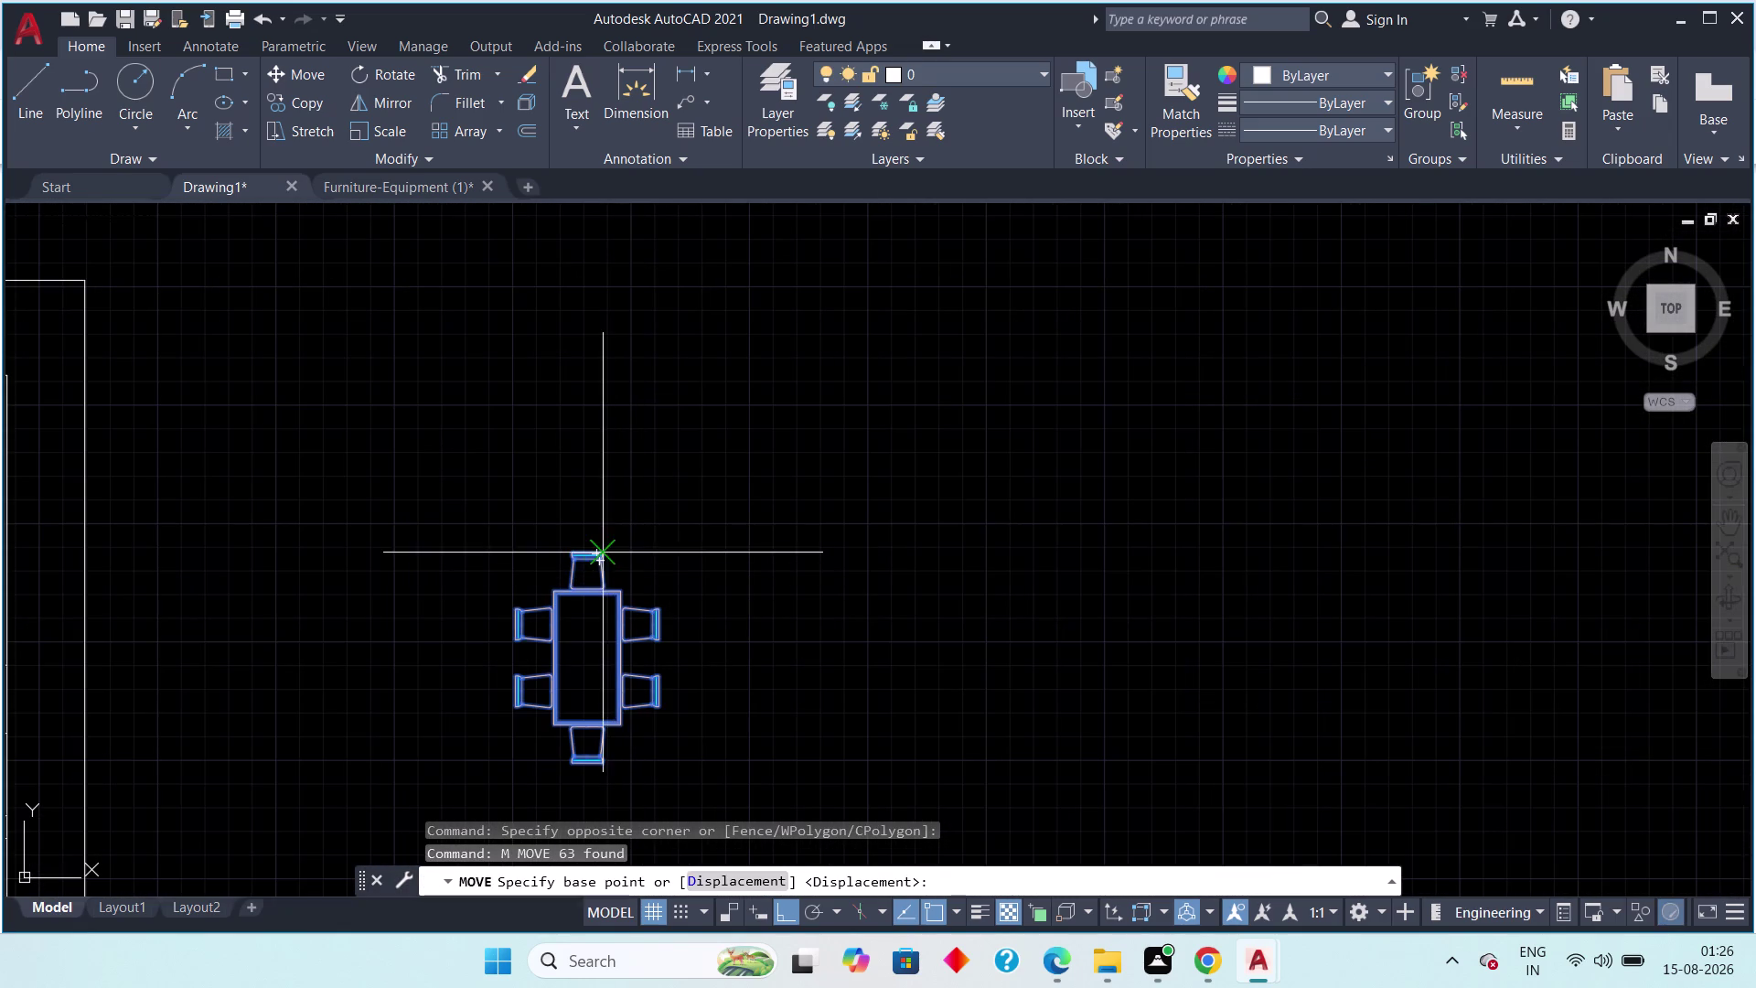
click(597, 550)
Drop the dining set inside the upper middle room with Ortho off.
middle_drag(532, 564, 864, 579)
scroll(down, 3)
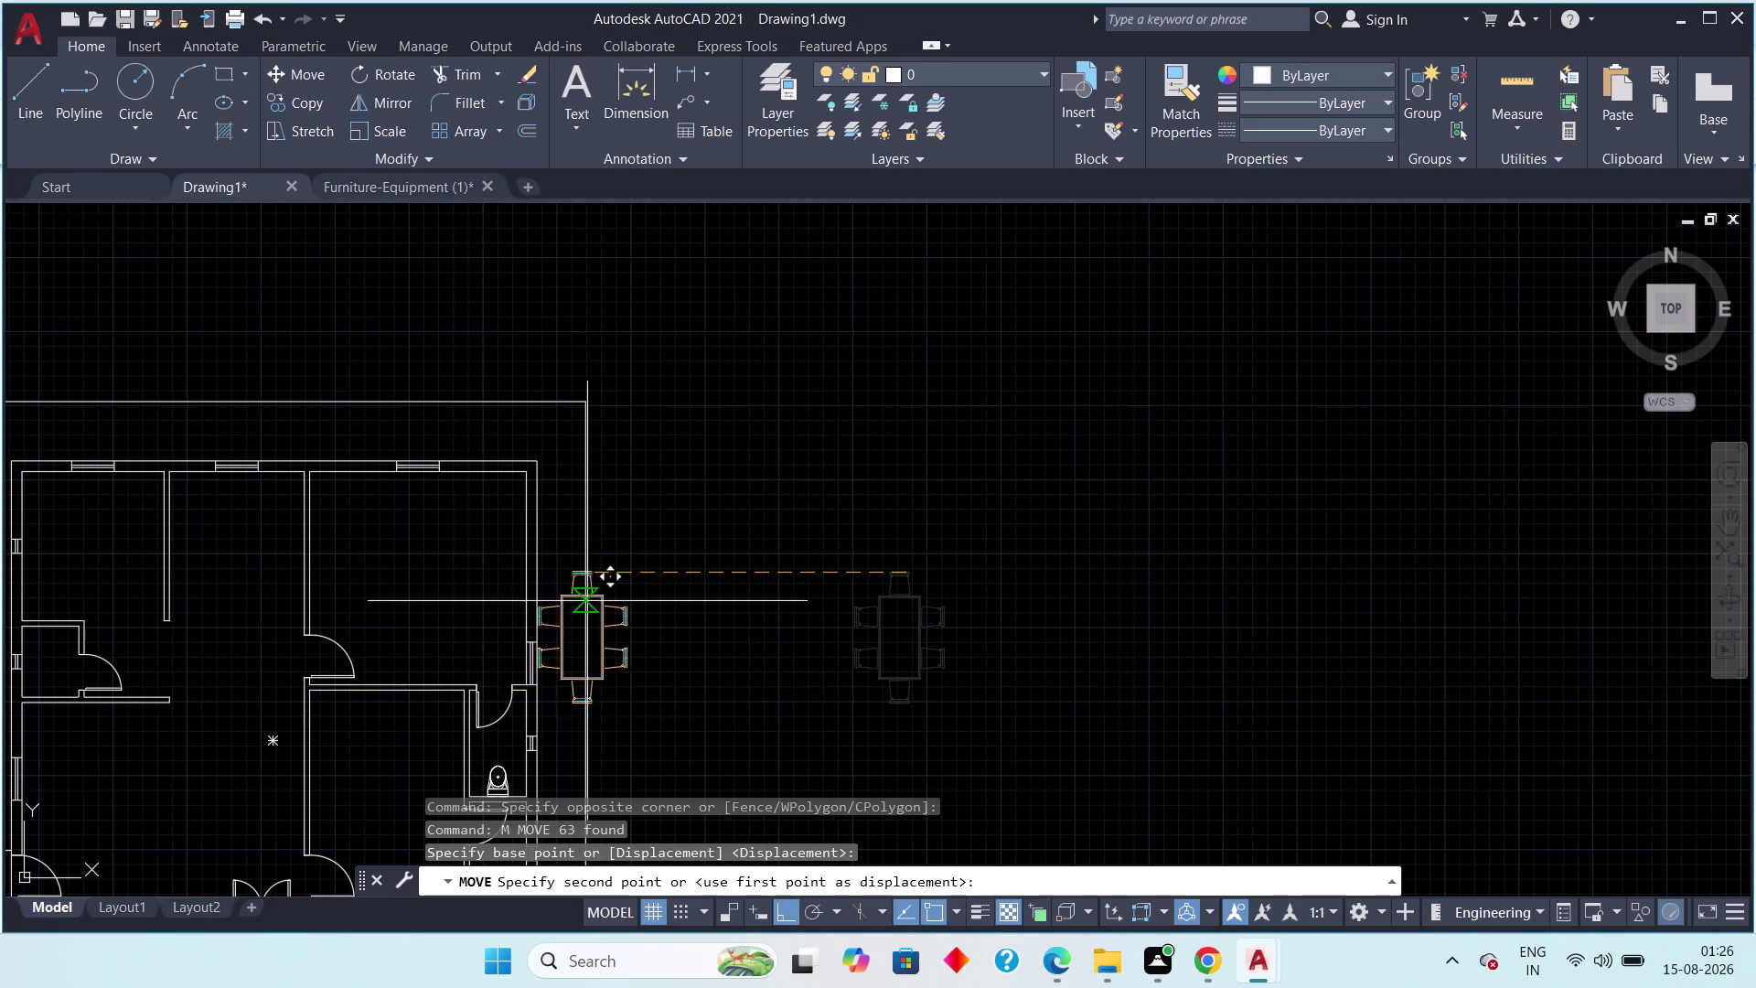
middle_drag(411, 579, 788, 614)
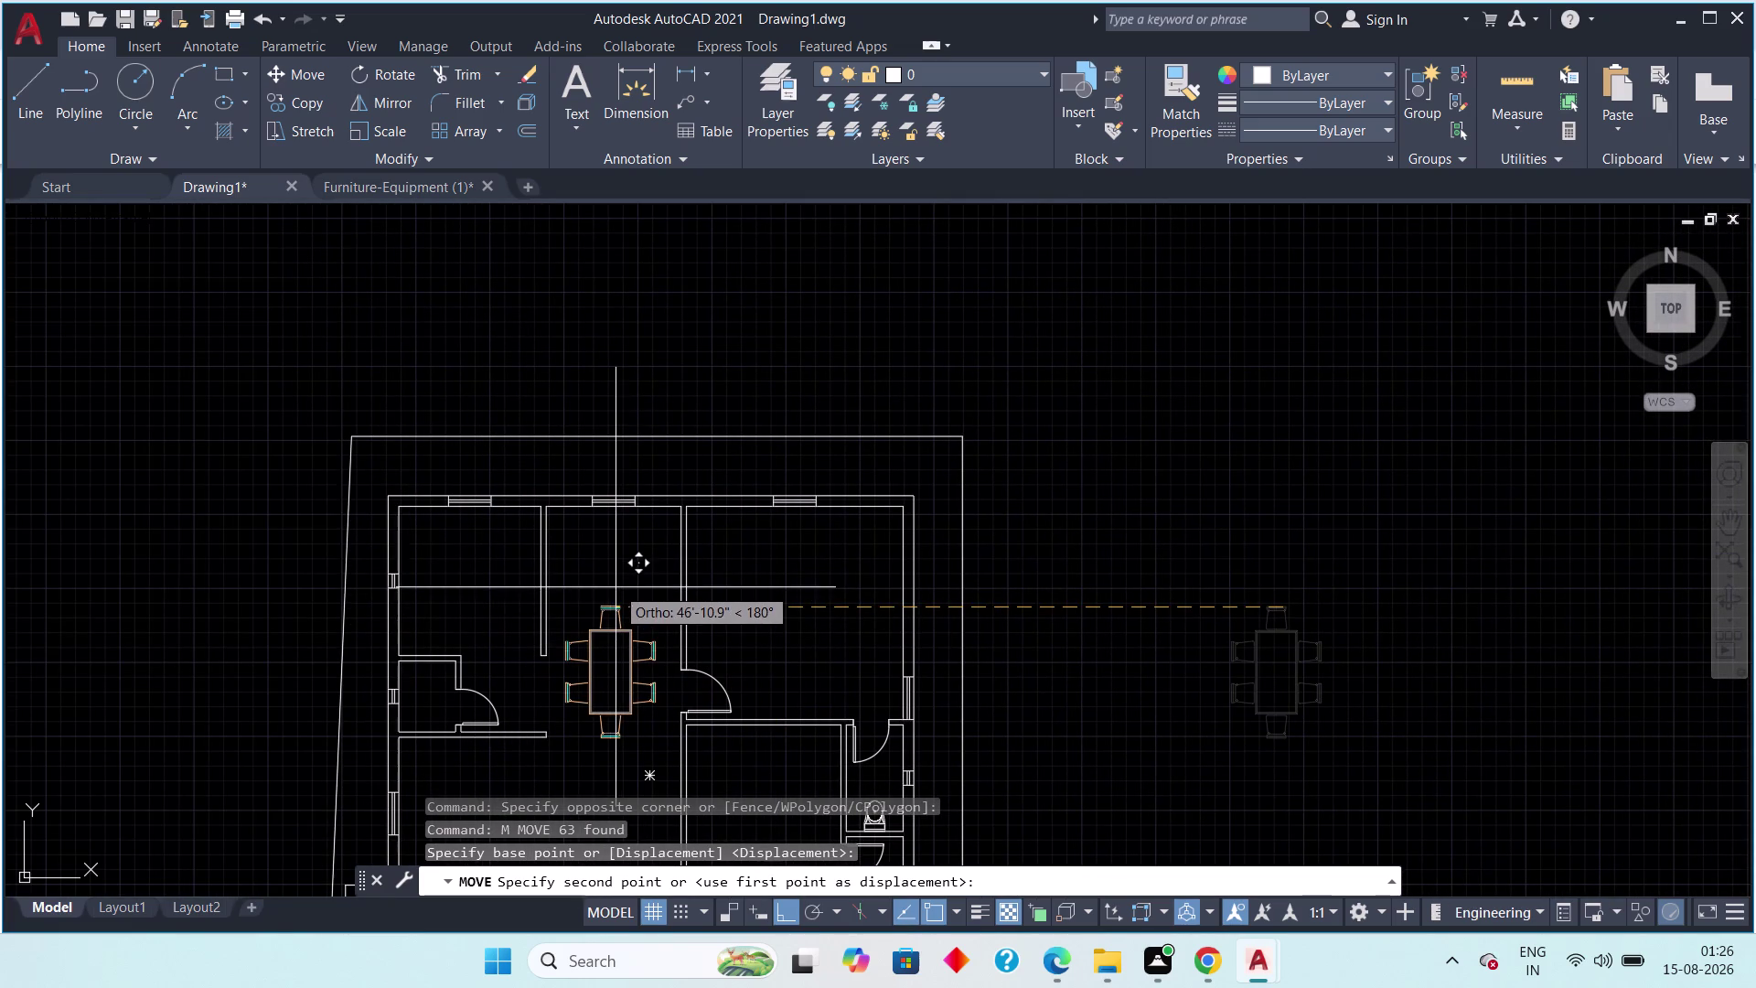
key(F8)
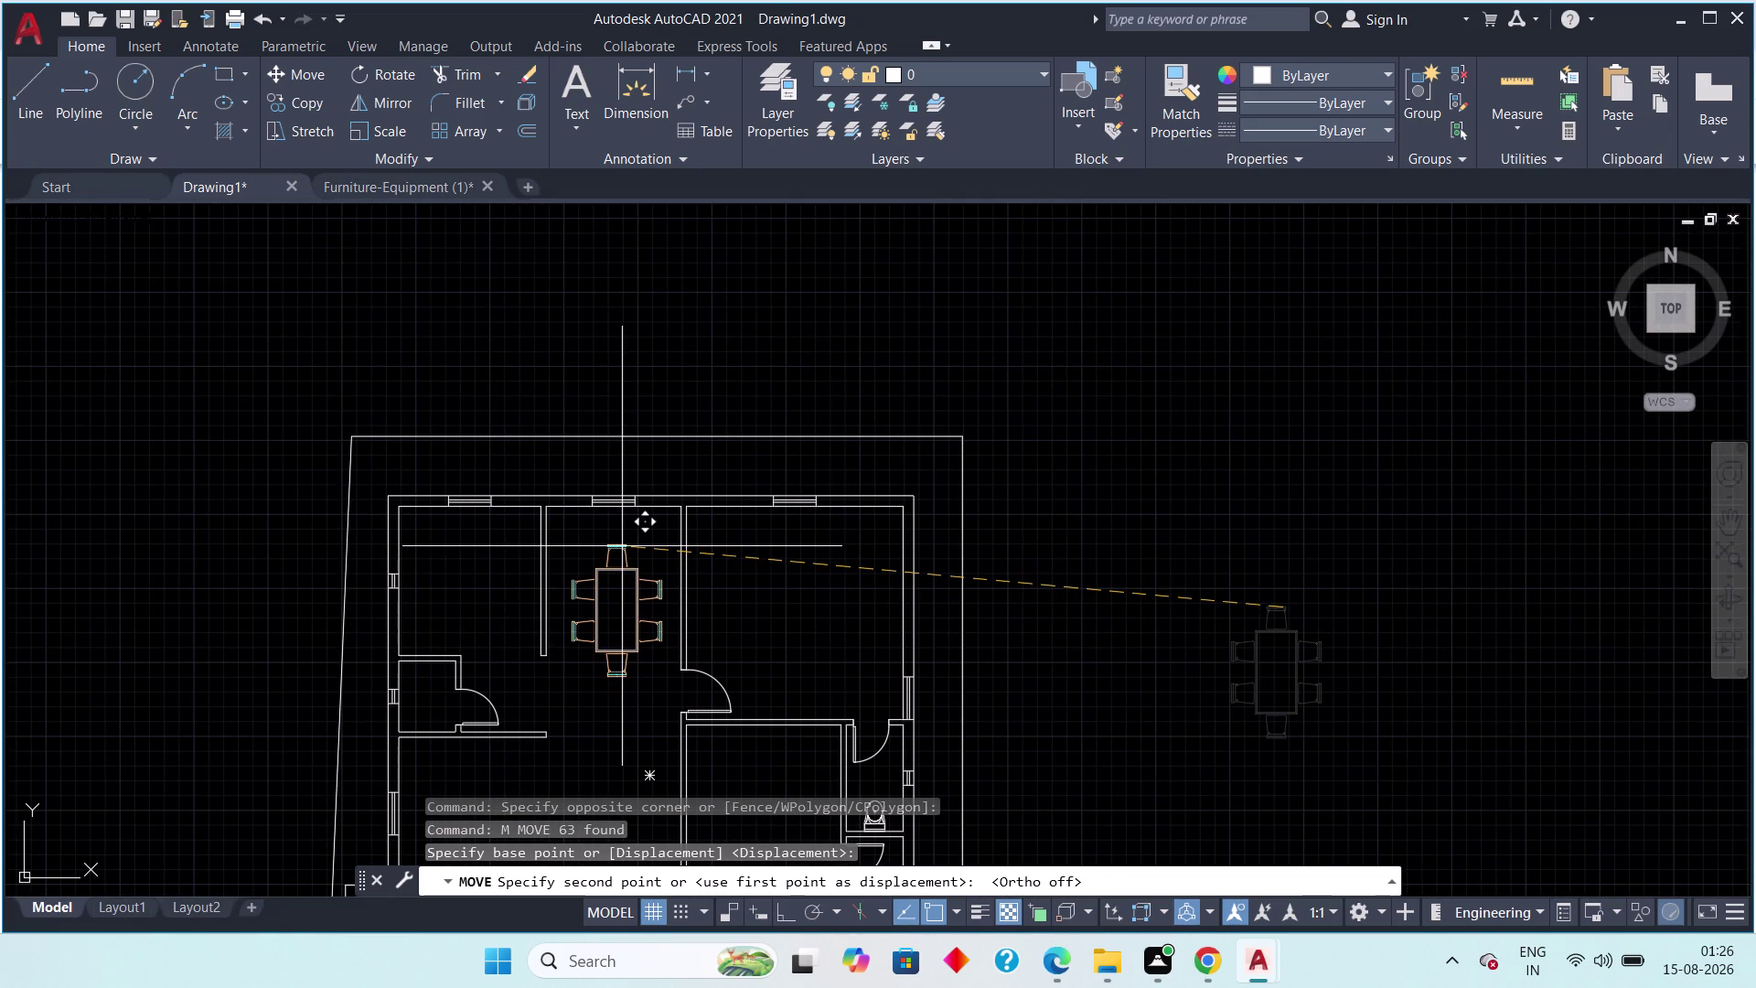
scroll(up, 3)
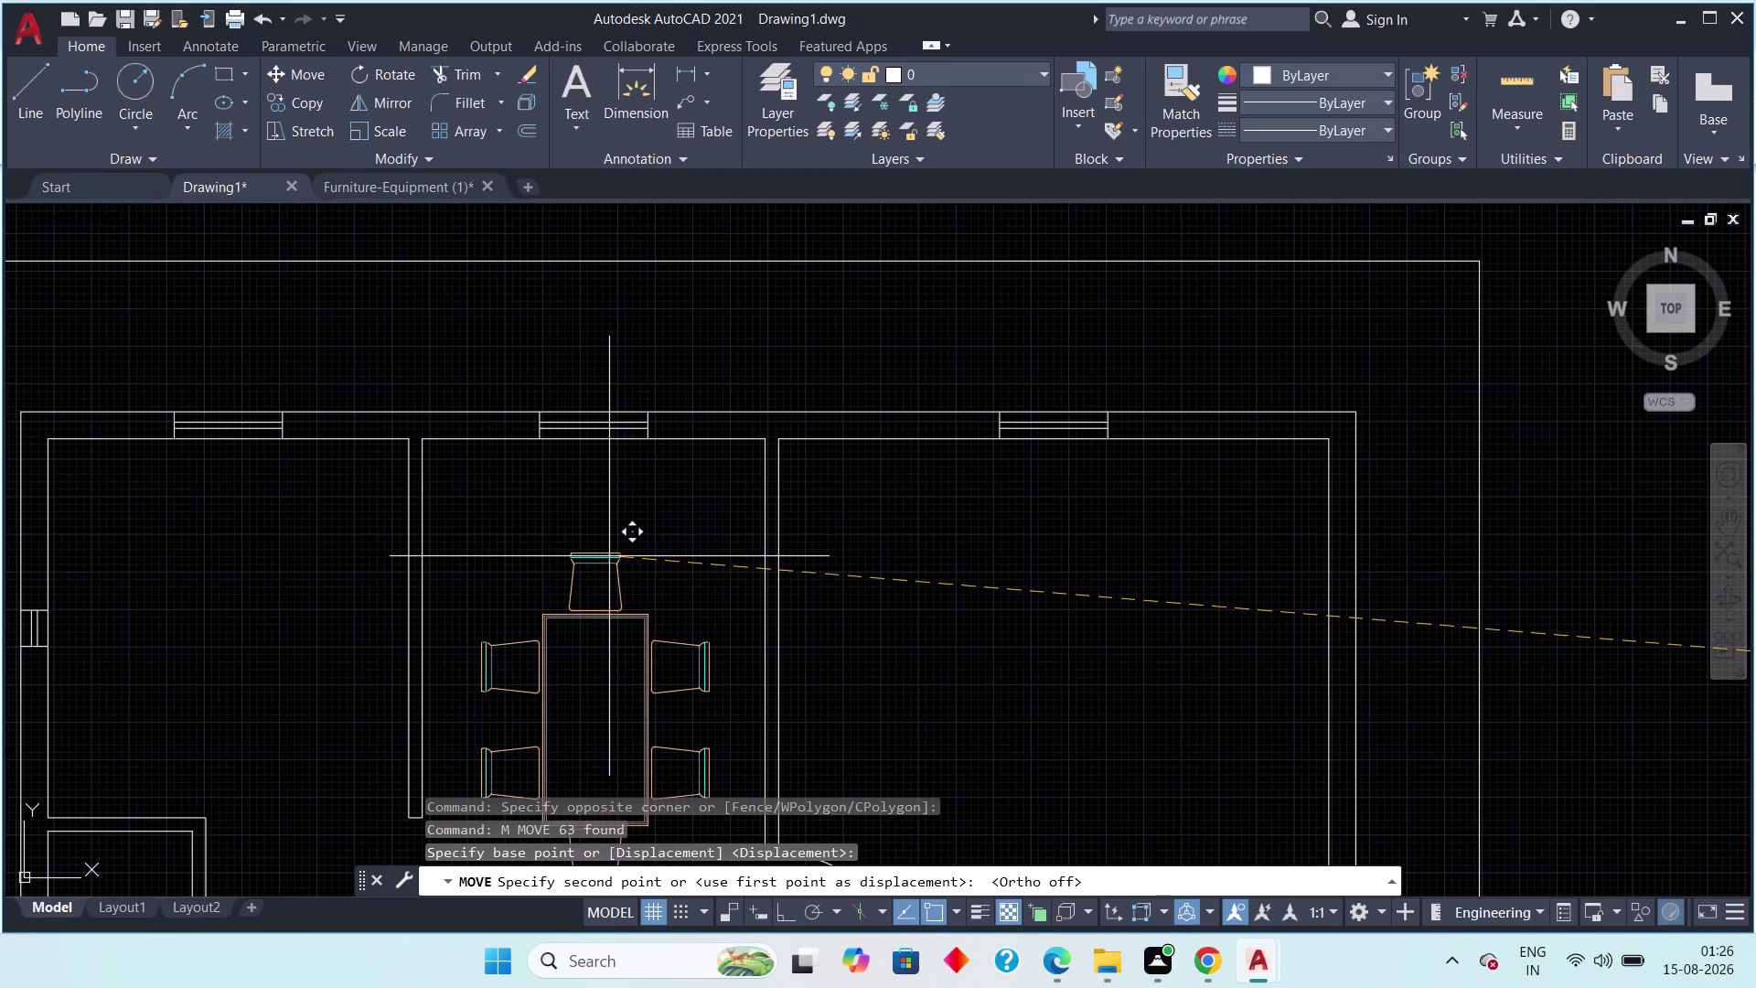
click(609, 559)
scroll(down, 3)
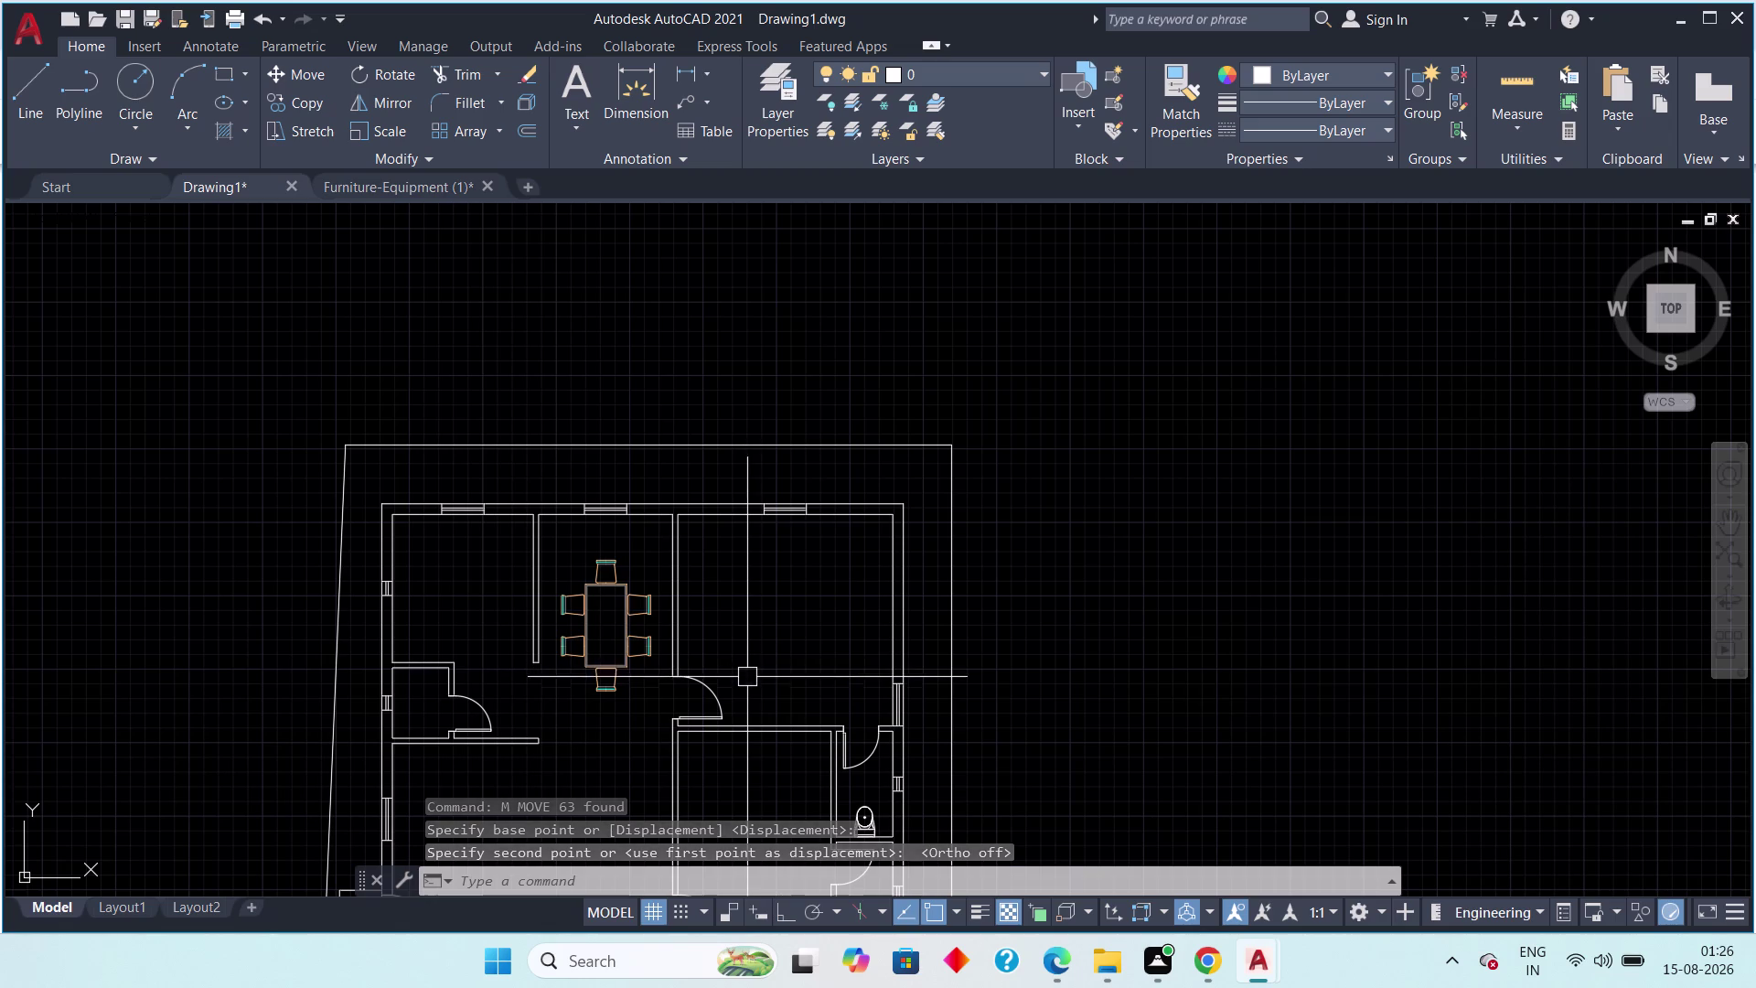
scroll(up, 3)
drag(592, 493, 572, 519)
Clear the selection and window-select the whole dining set again.
drag(547, 598, 545, 609)
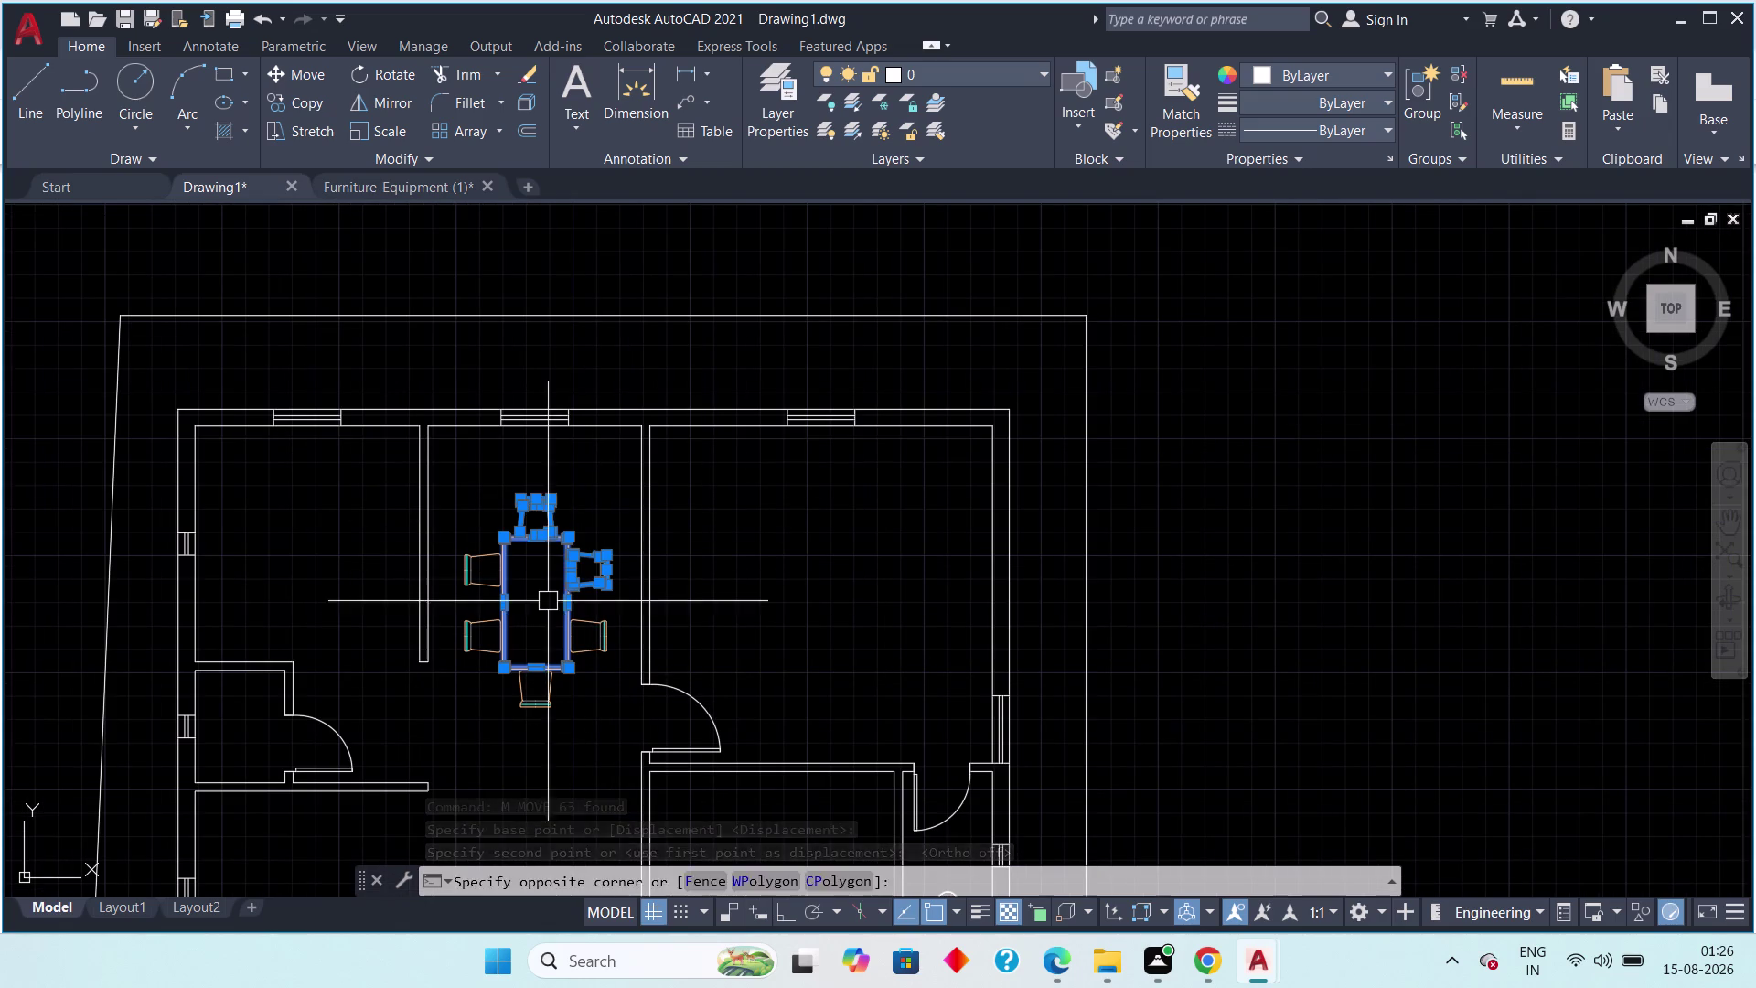
drag(545, 609, 543, 610)
key(Escape)
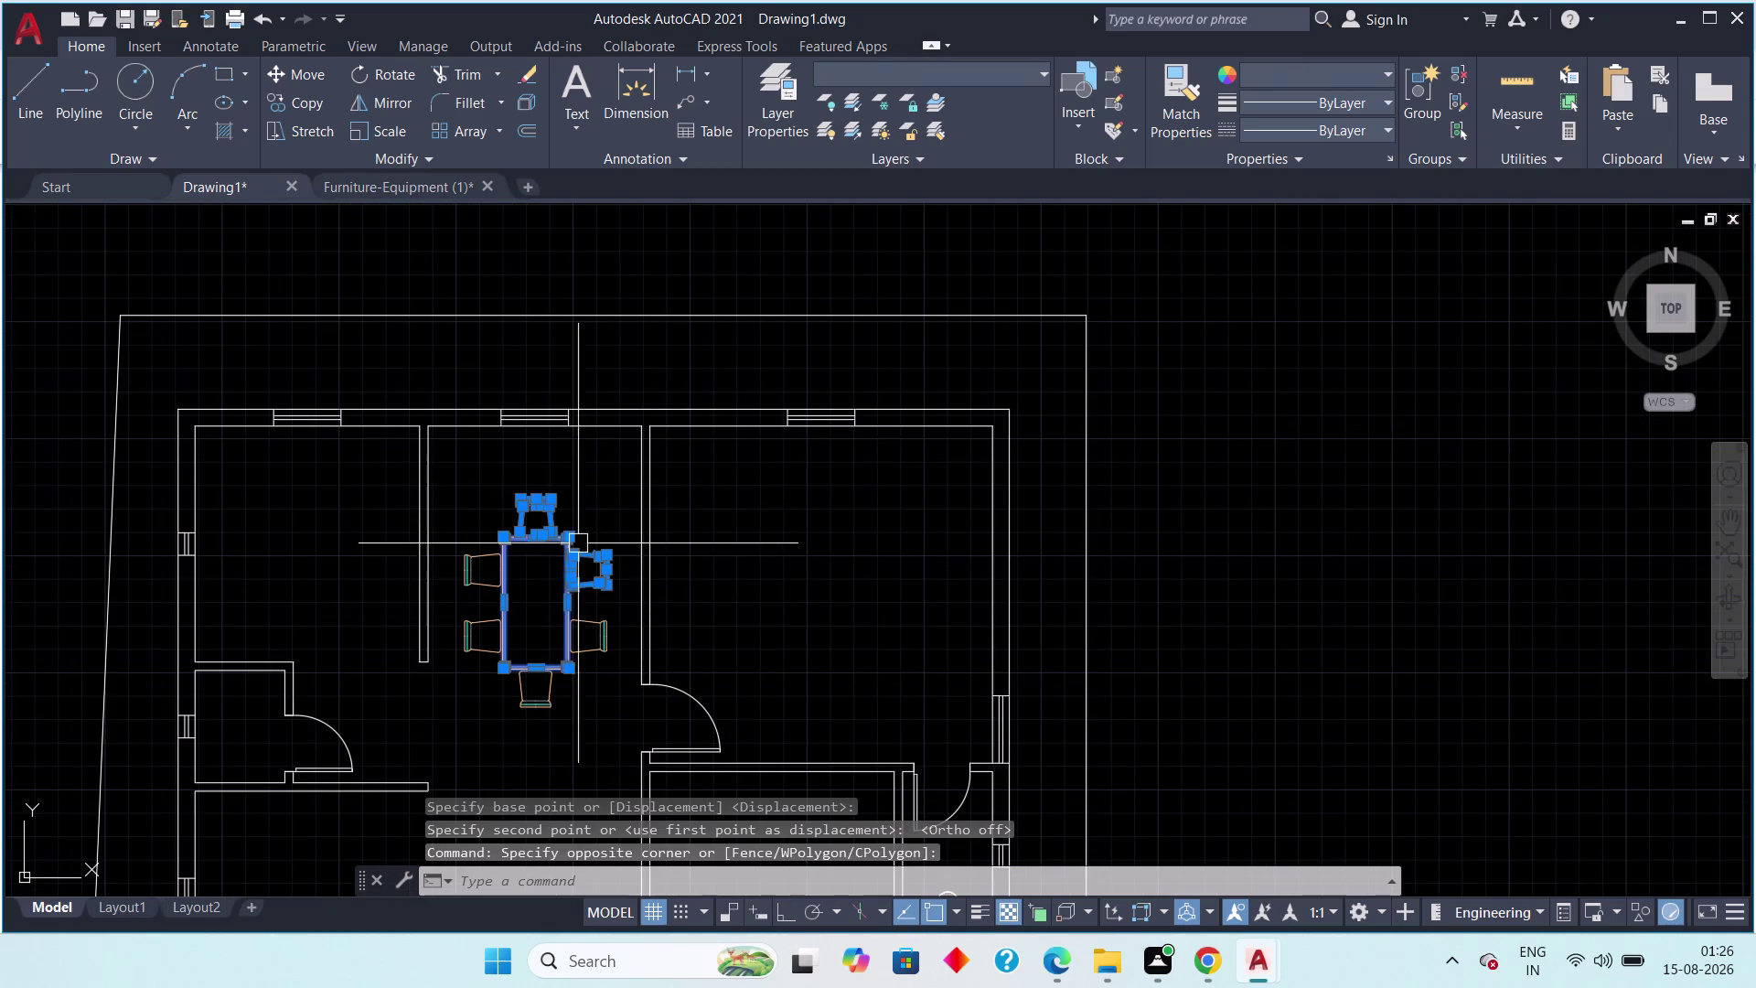
key(Escape)
click(623, 460)
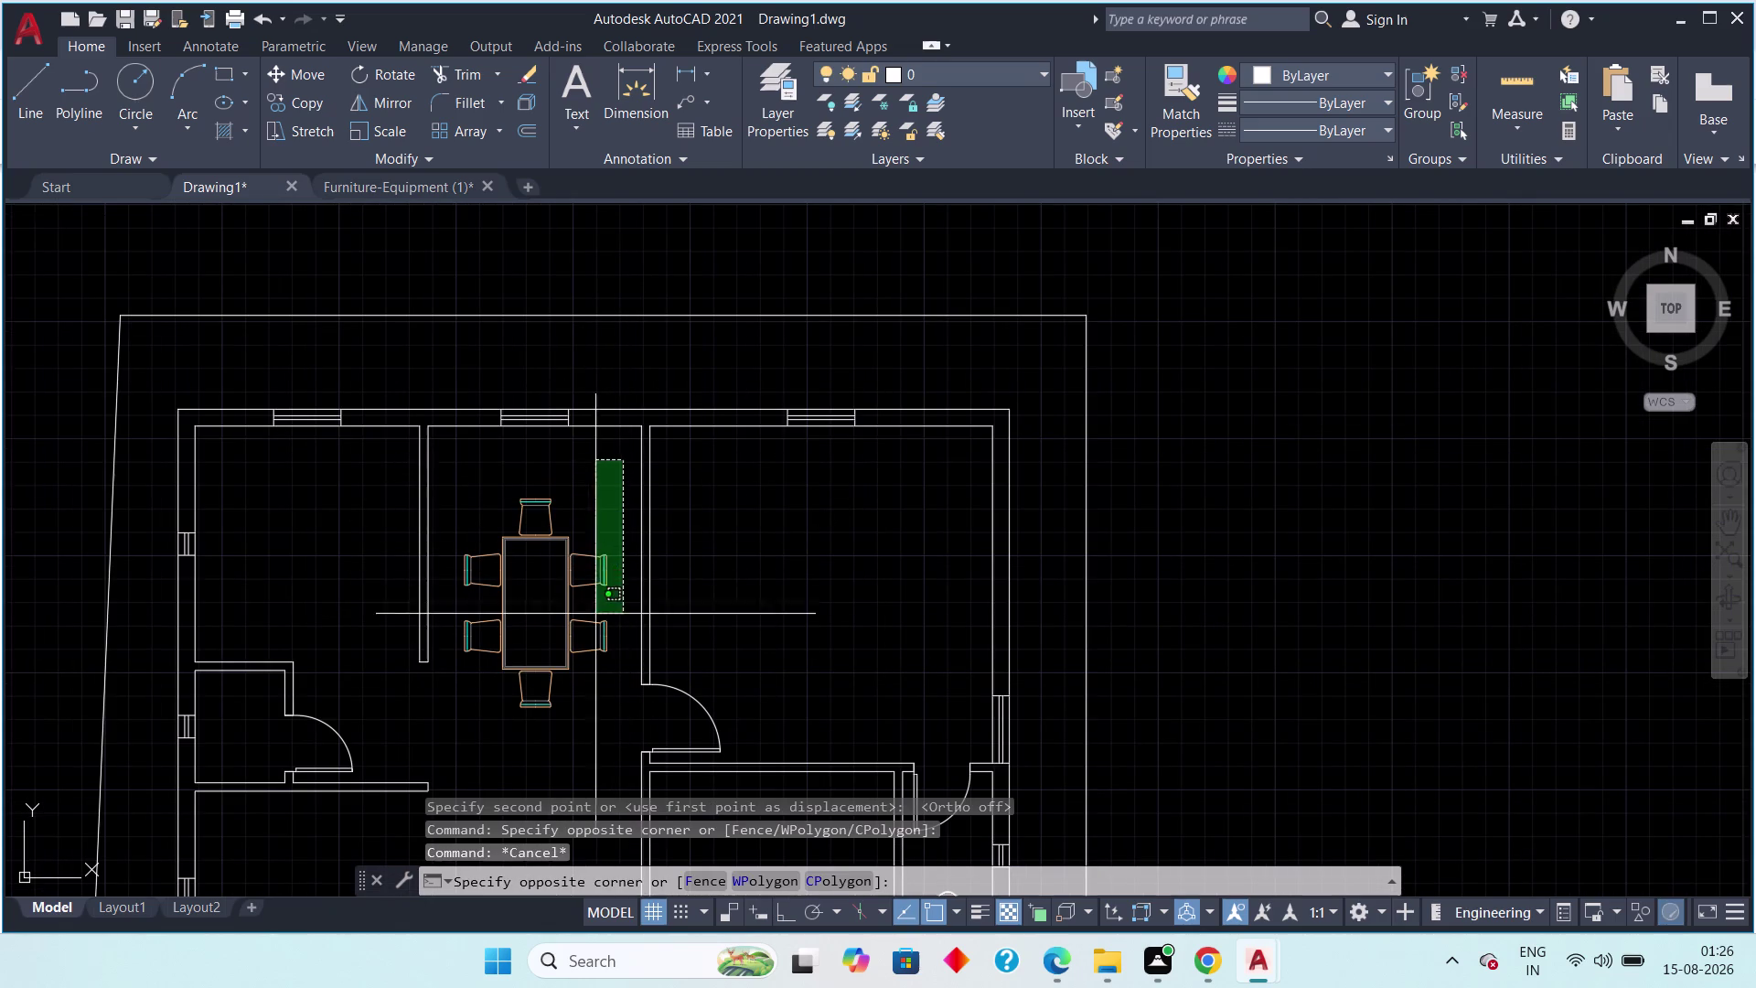
click(452, 744)
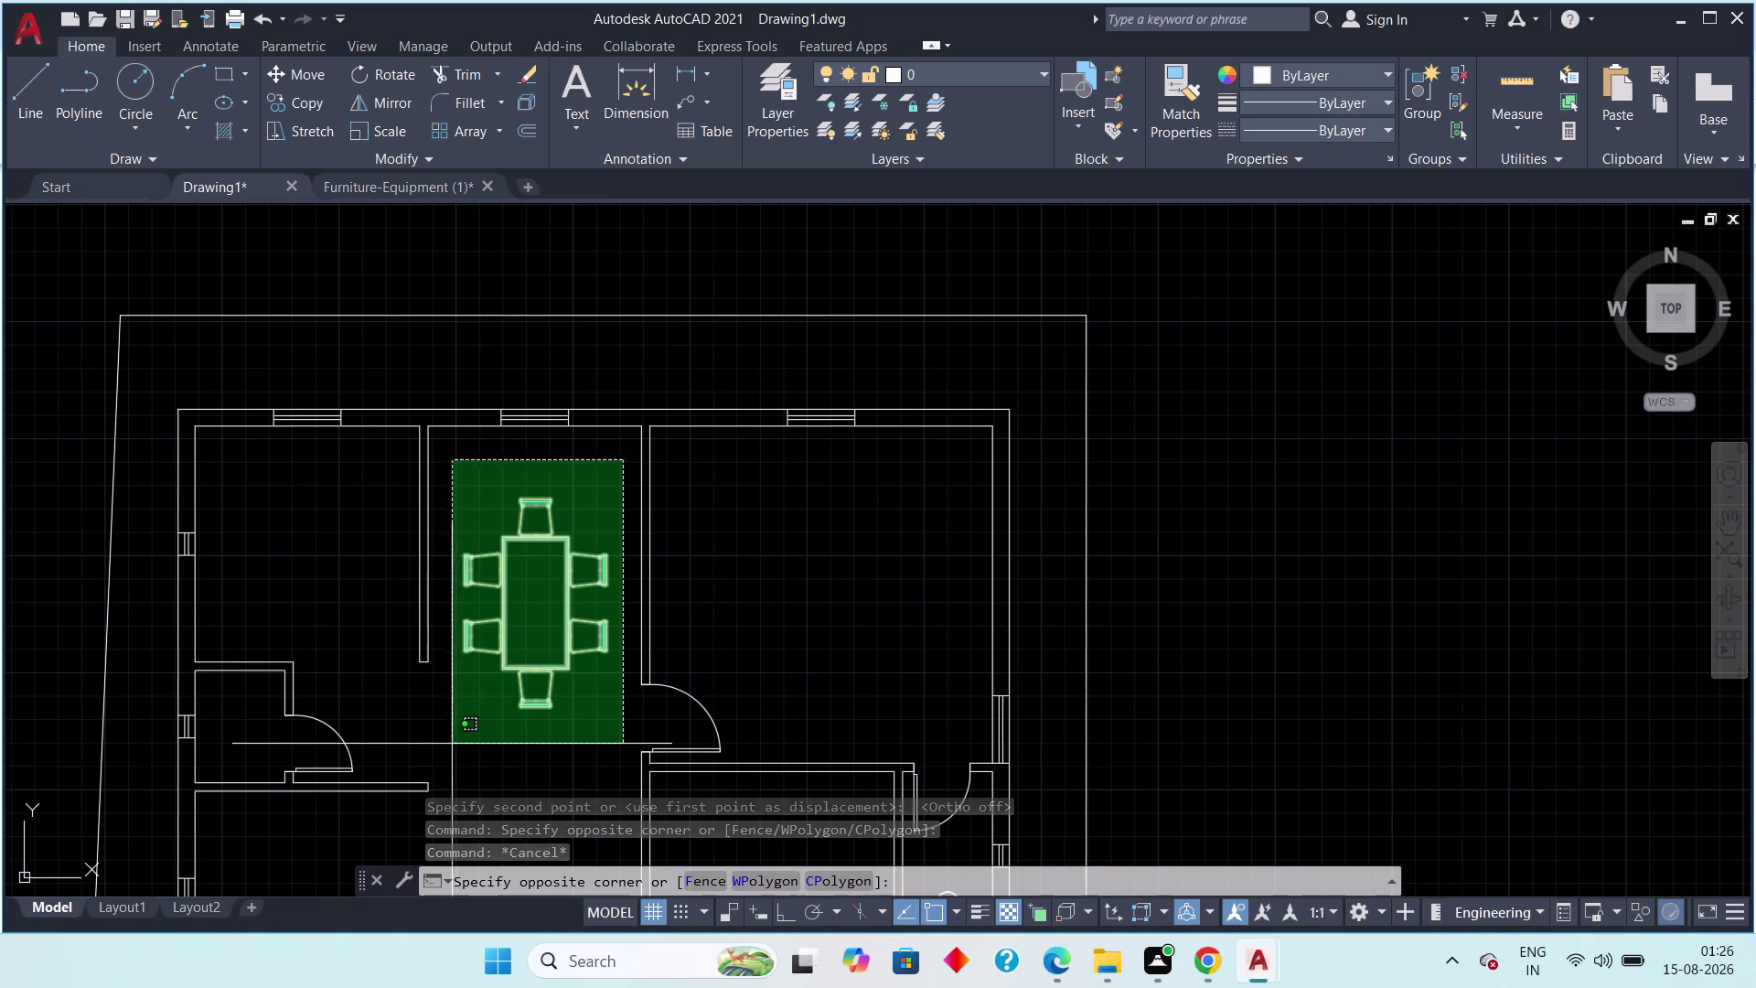
Scale the dining set down about the table centre, then return to Furniture-Equipment.
key(s)
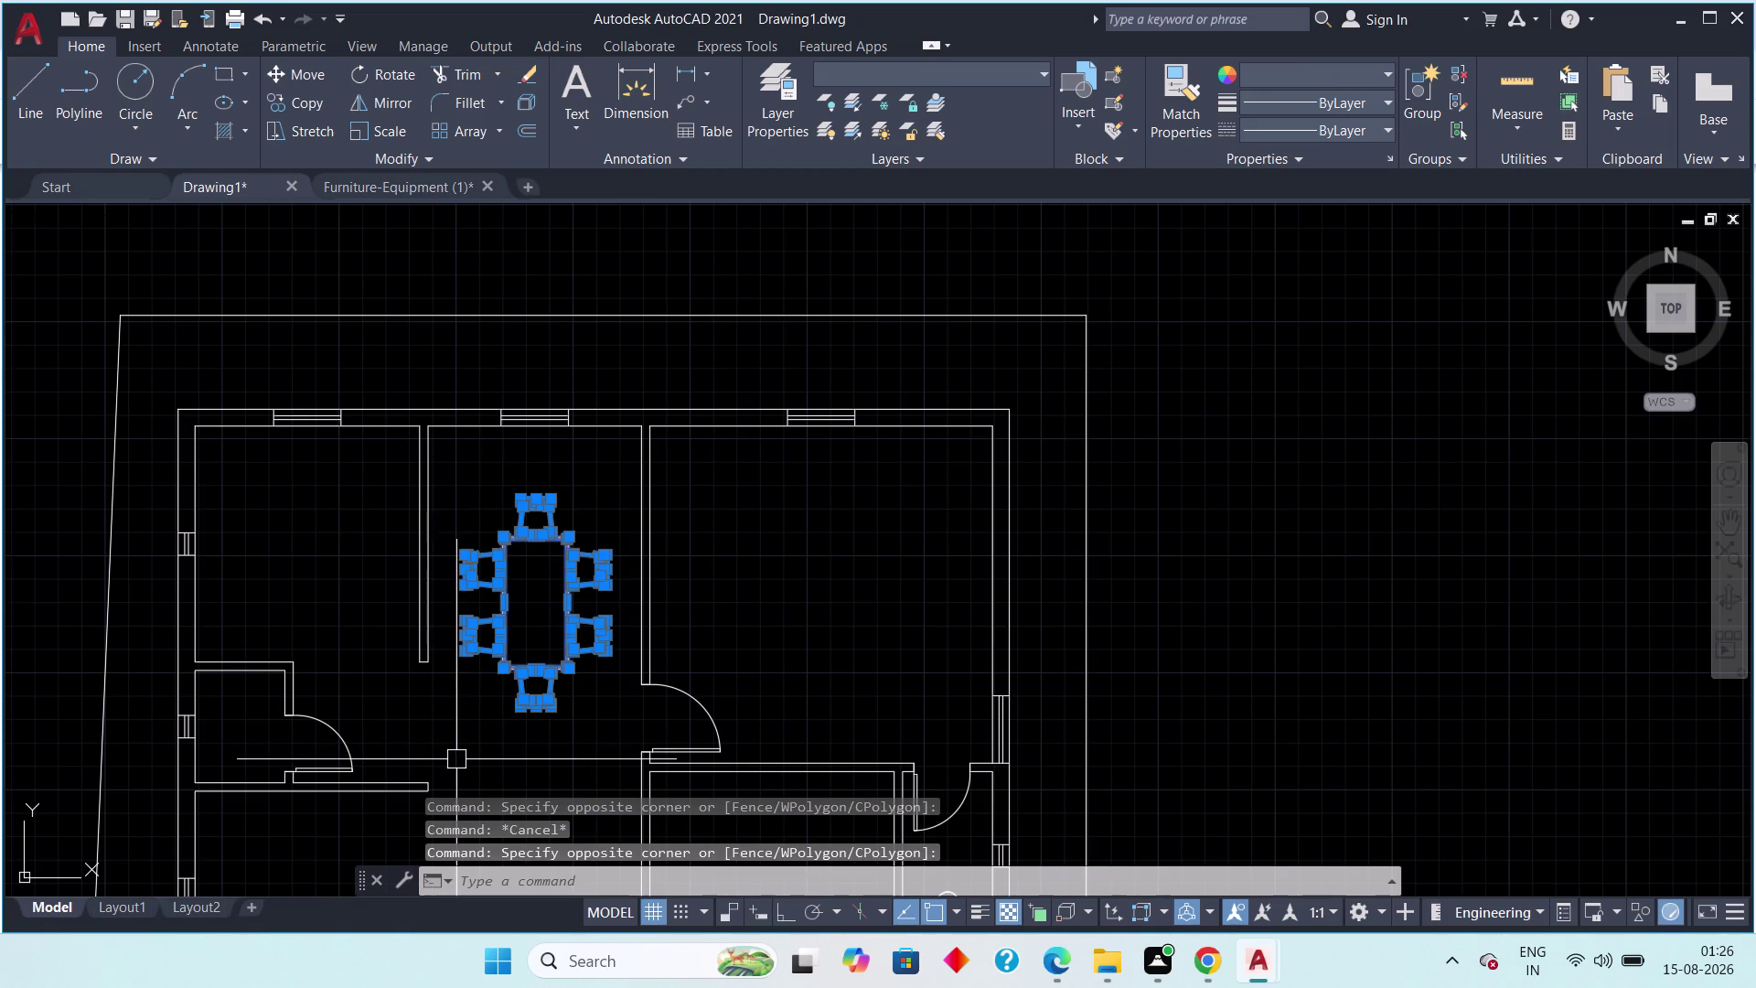
key(c)
key(space)
scroll(up, 3)
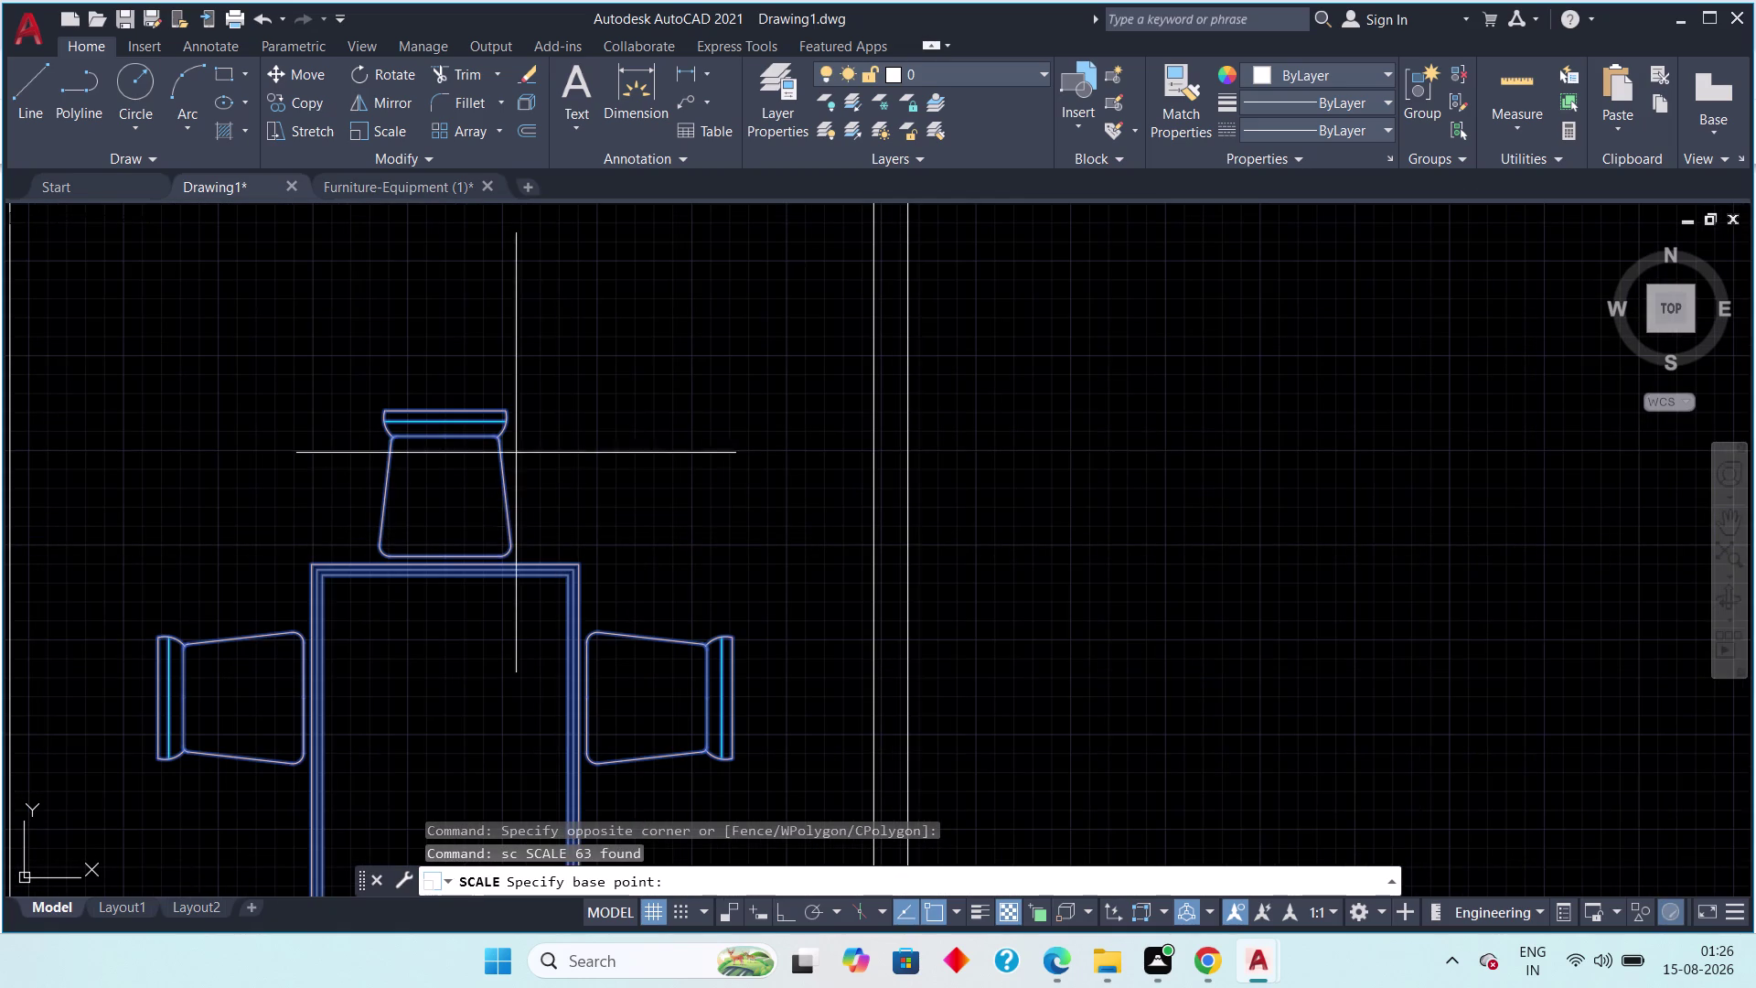
click(504, 404)
scroll(down, 3)
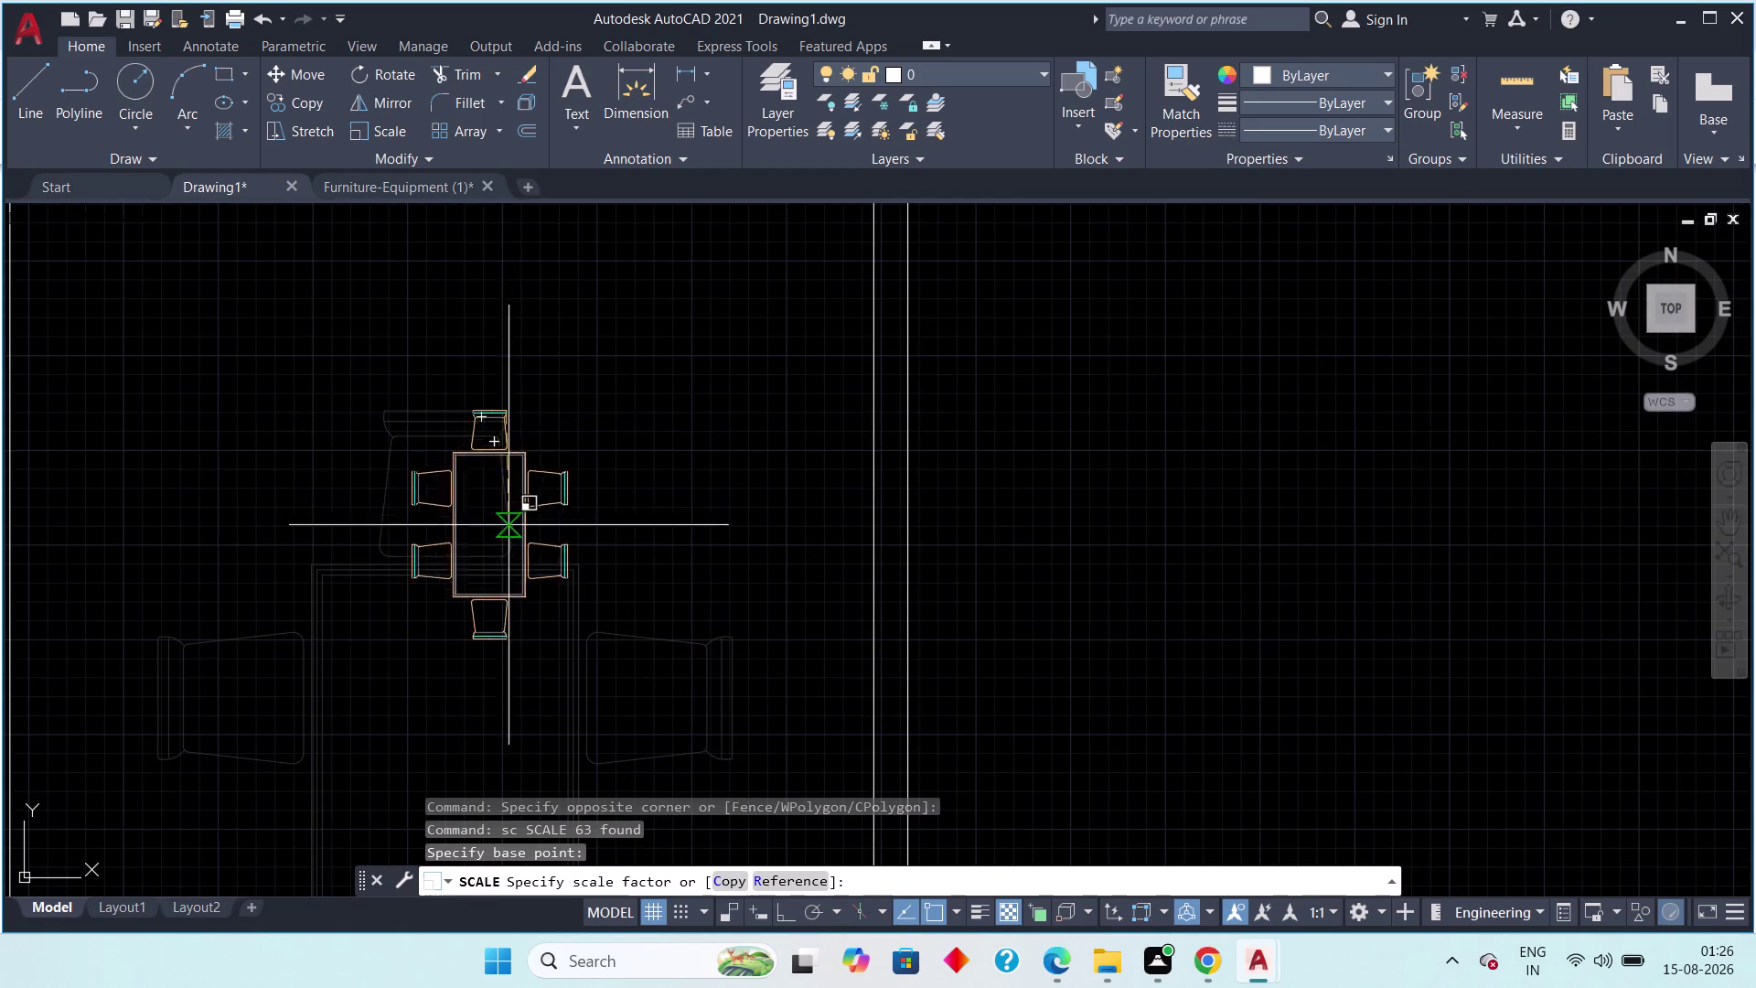
scroll(down, 3)
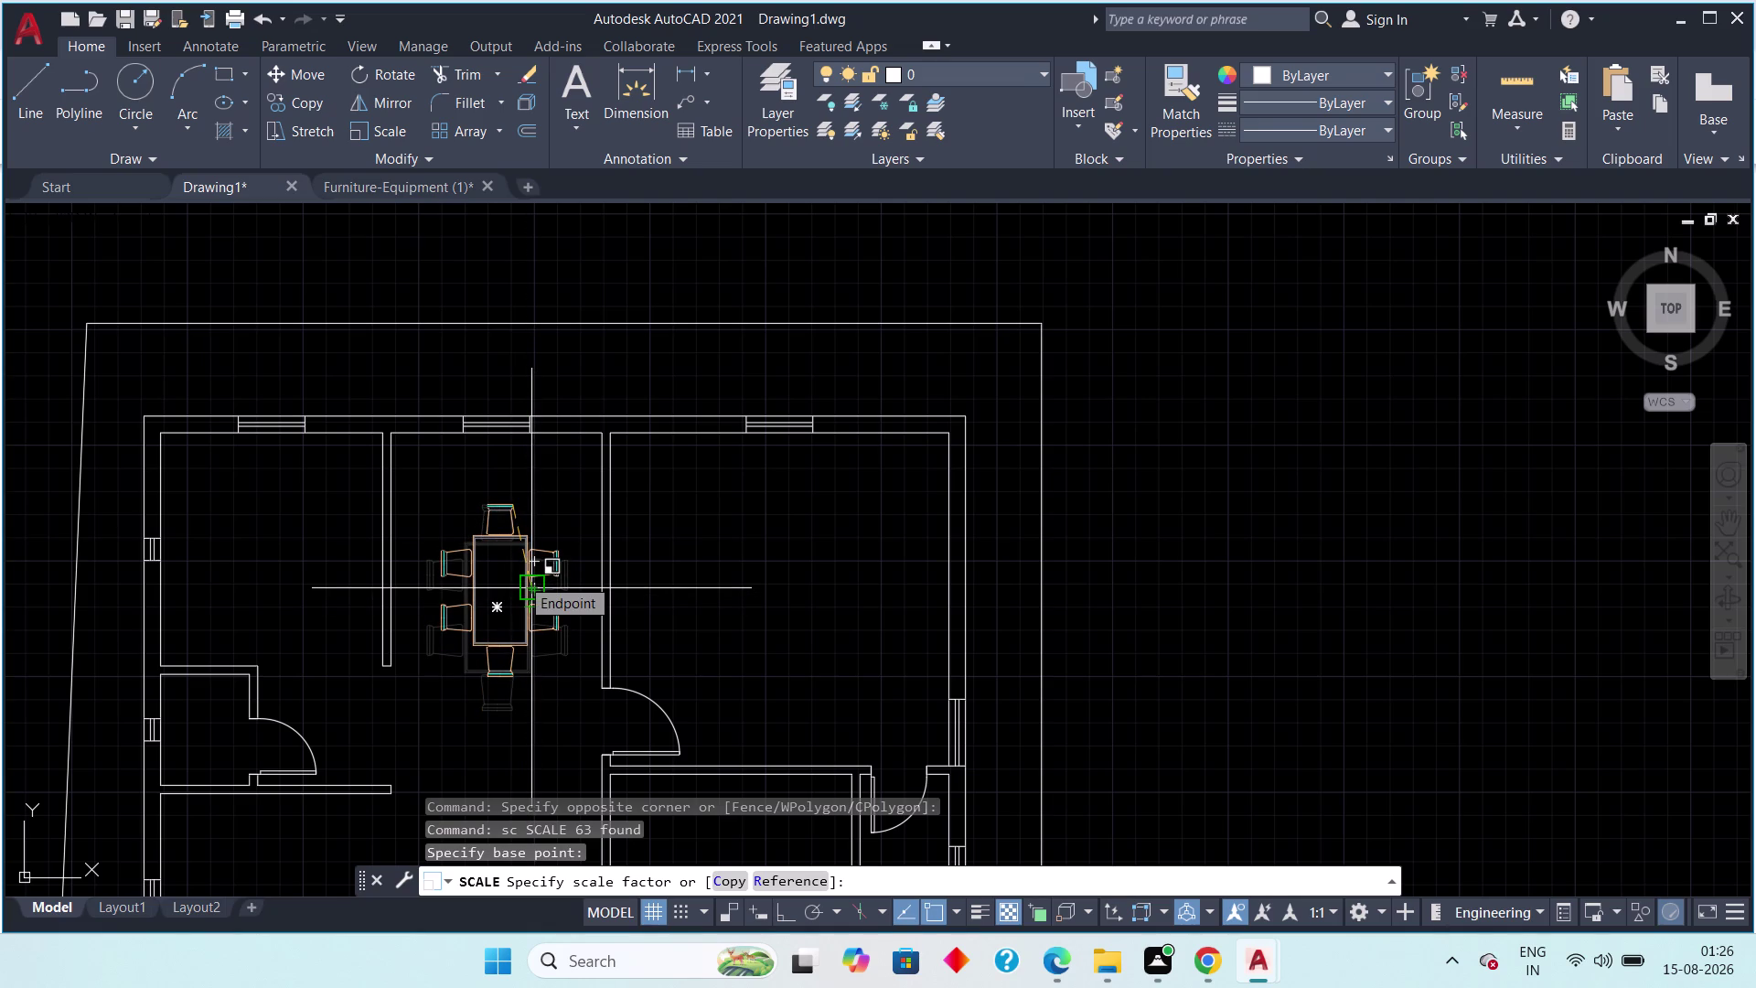
click(521, 577)
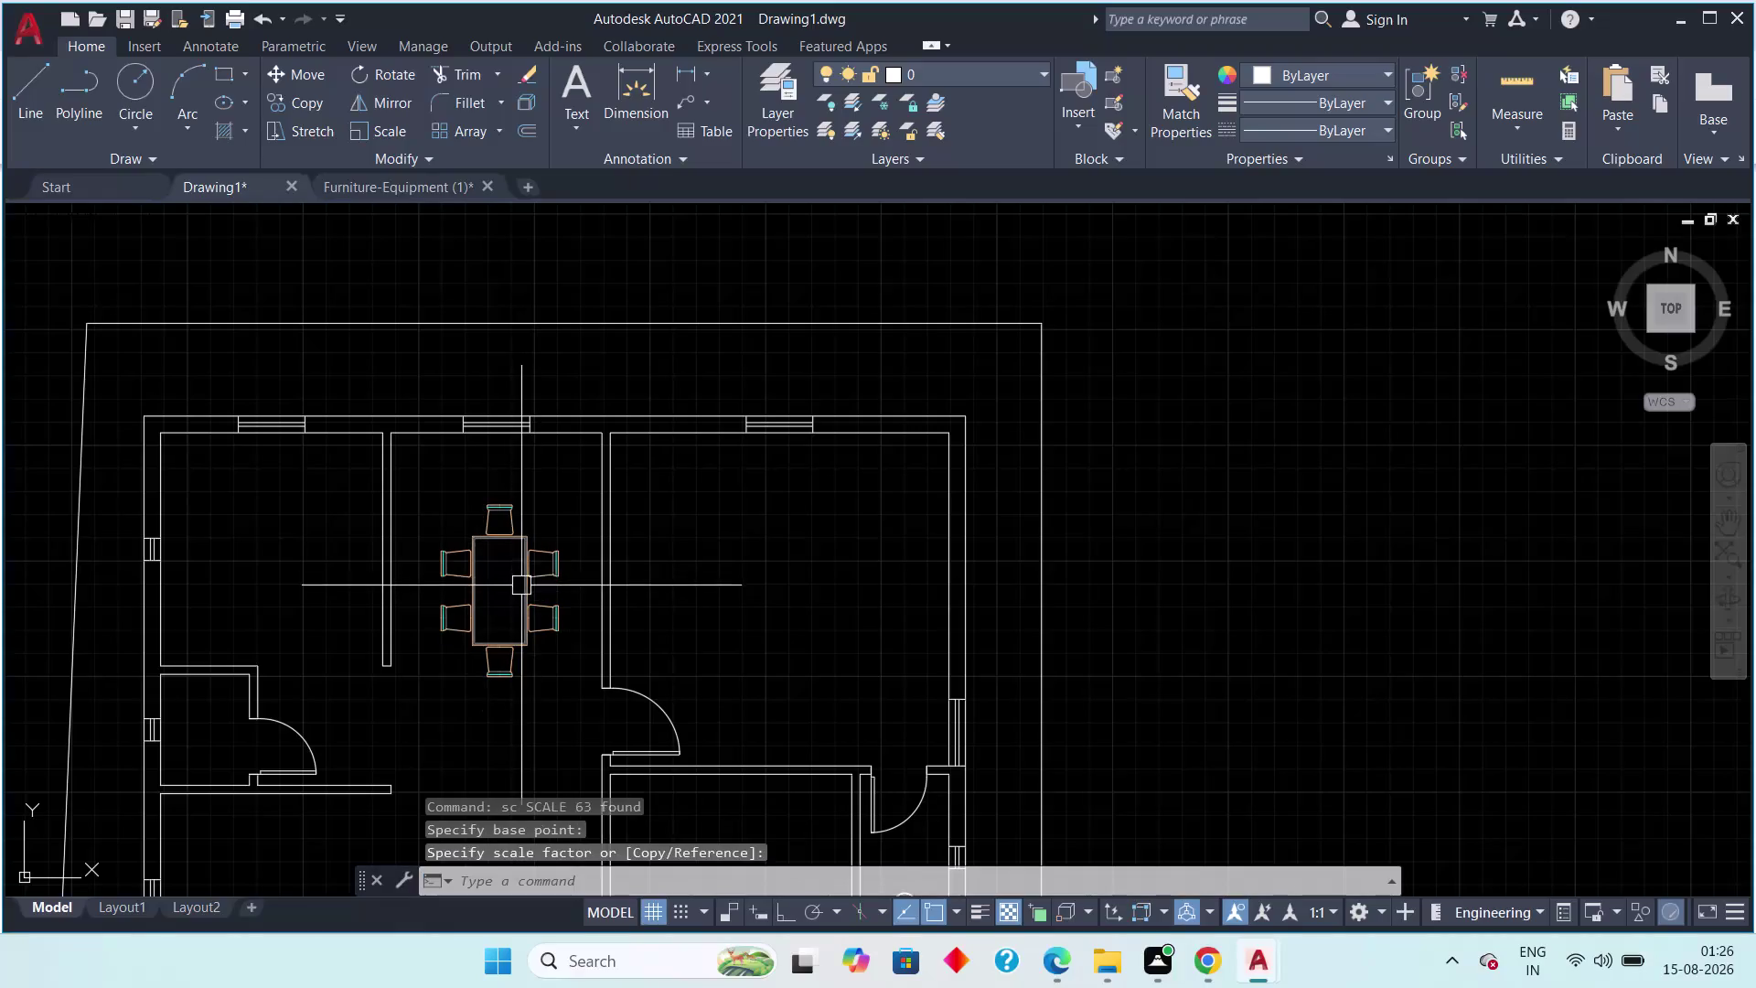
key(Escape)
key(Escape)
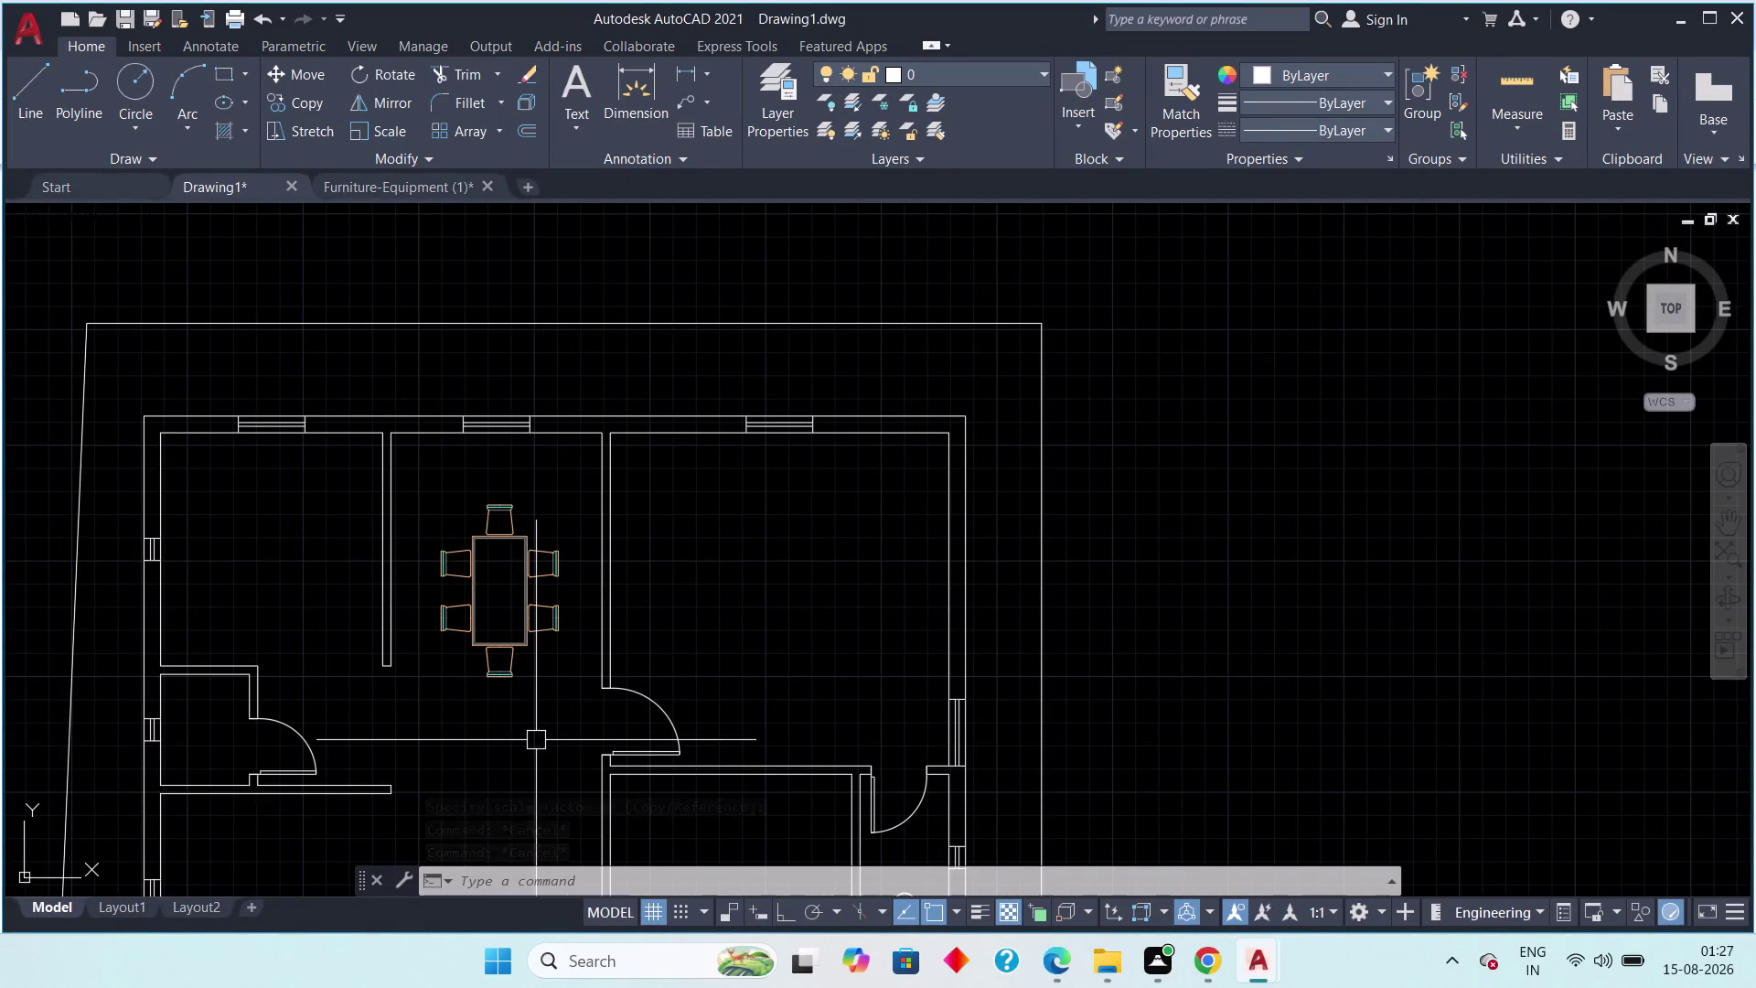
scroll(down, 3)
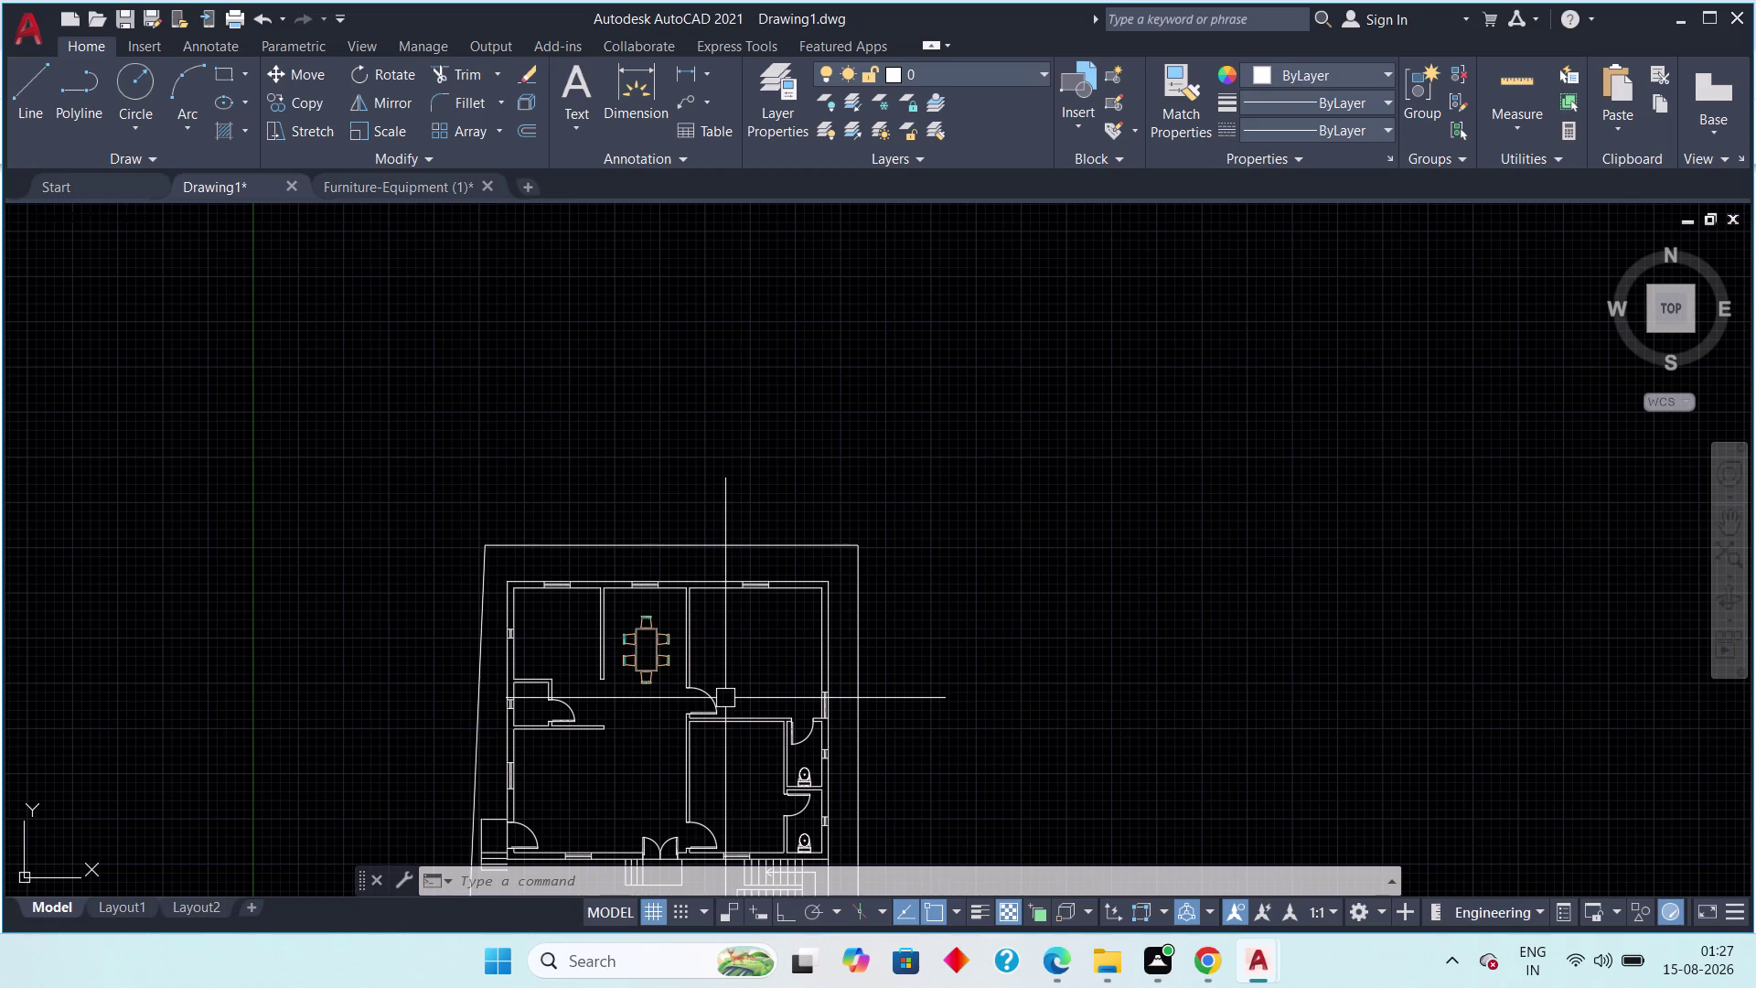
click(404, 191)
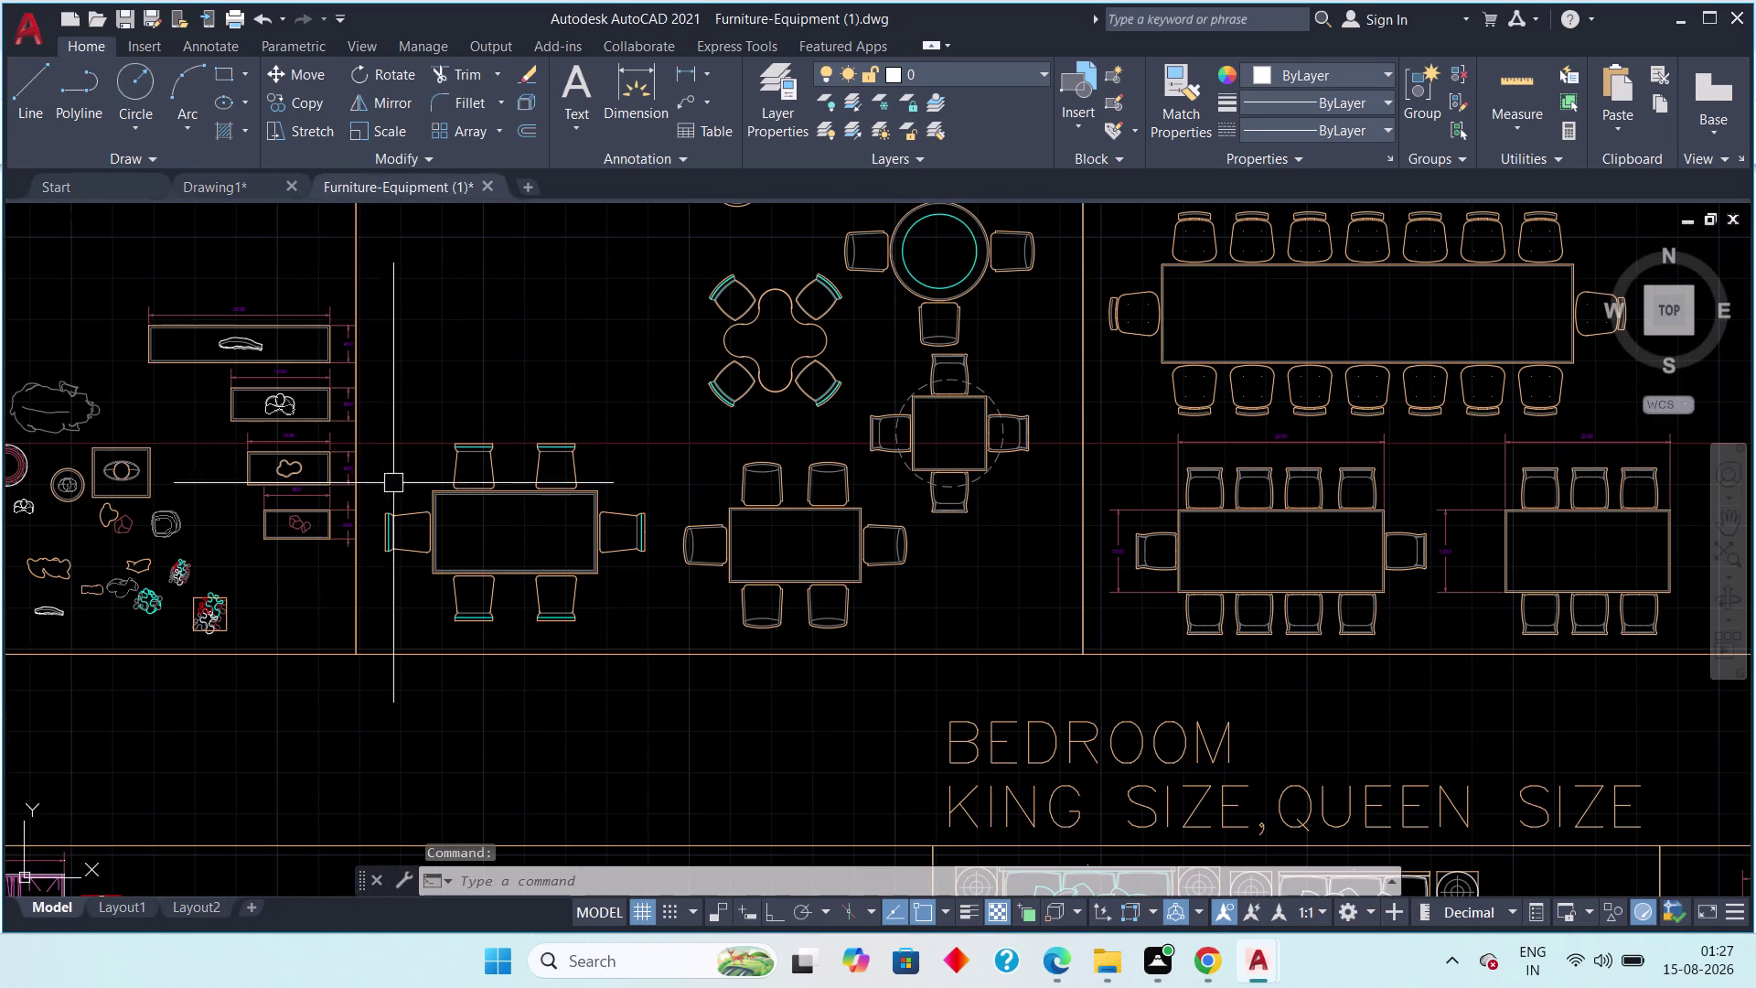
Pan and zoom through the furniture library to the king and queen bed blocks.
scroll(up, 3)
middle_drag(338, 468, 799, 646)
scroll(down, 3)
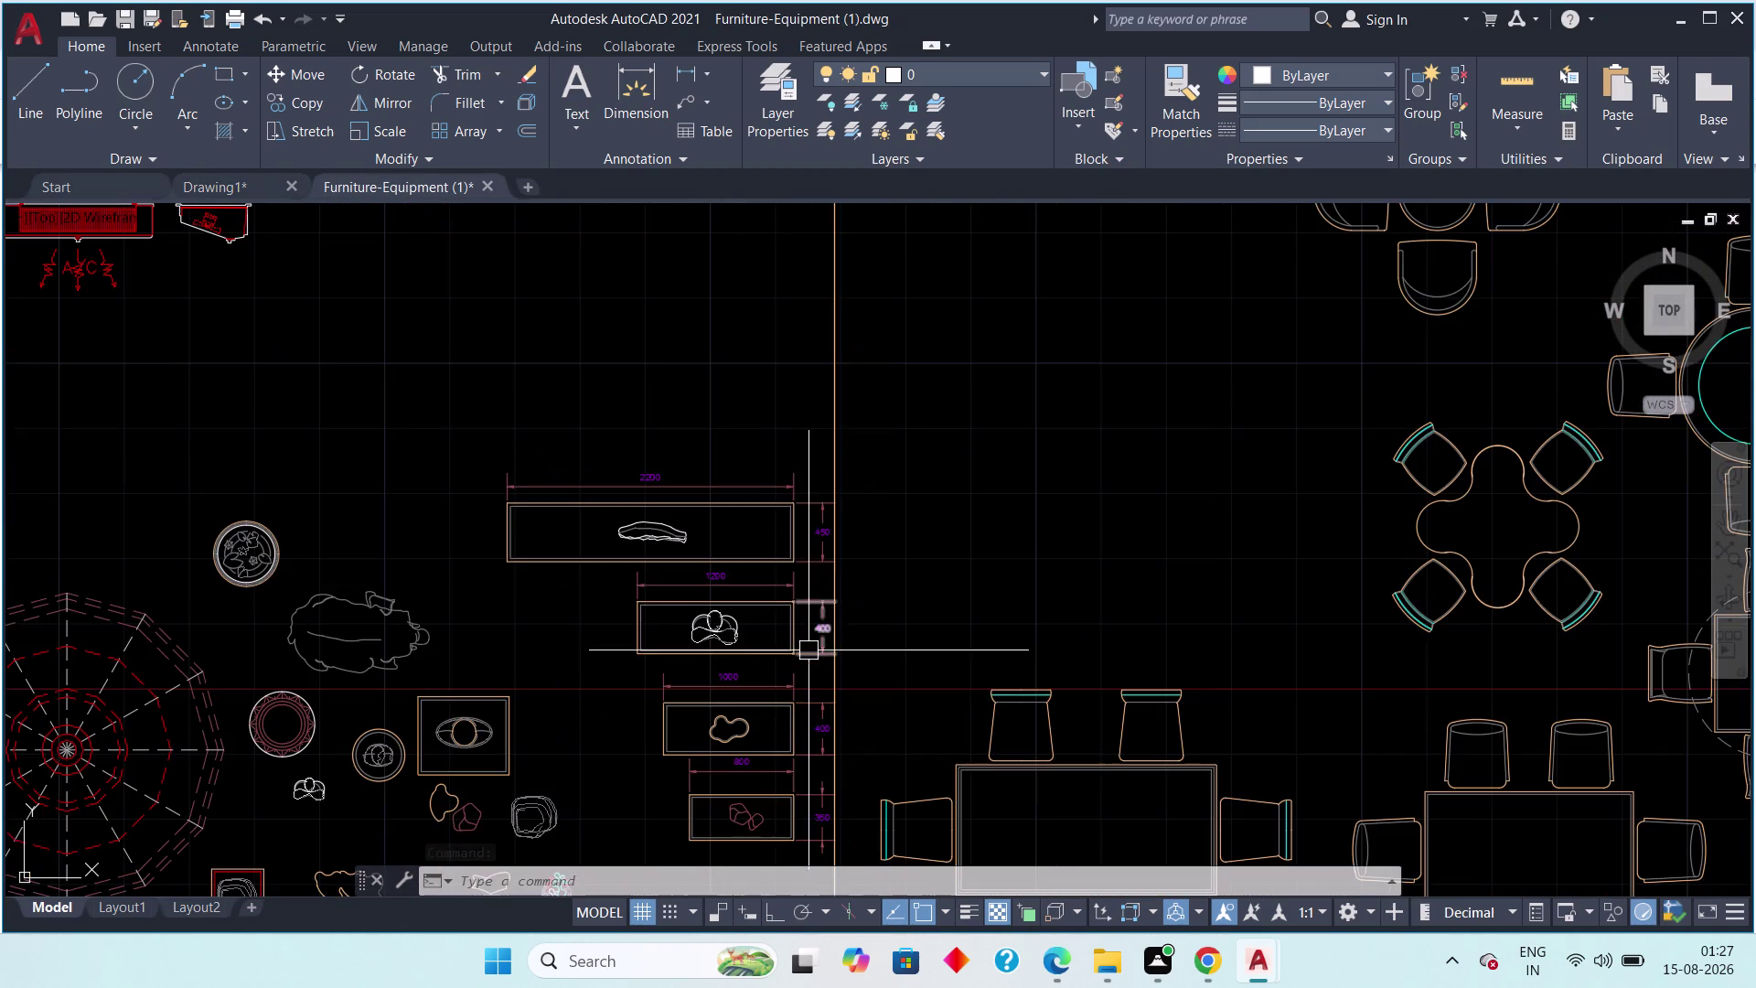
scroll(up, 3)
middle_drag(849, 675, 800, 392)
scroll(down, 3)
scroll(down, 3)
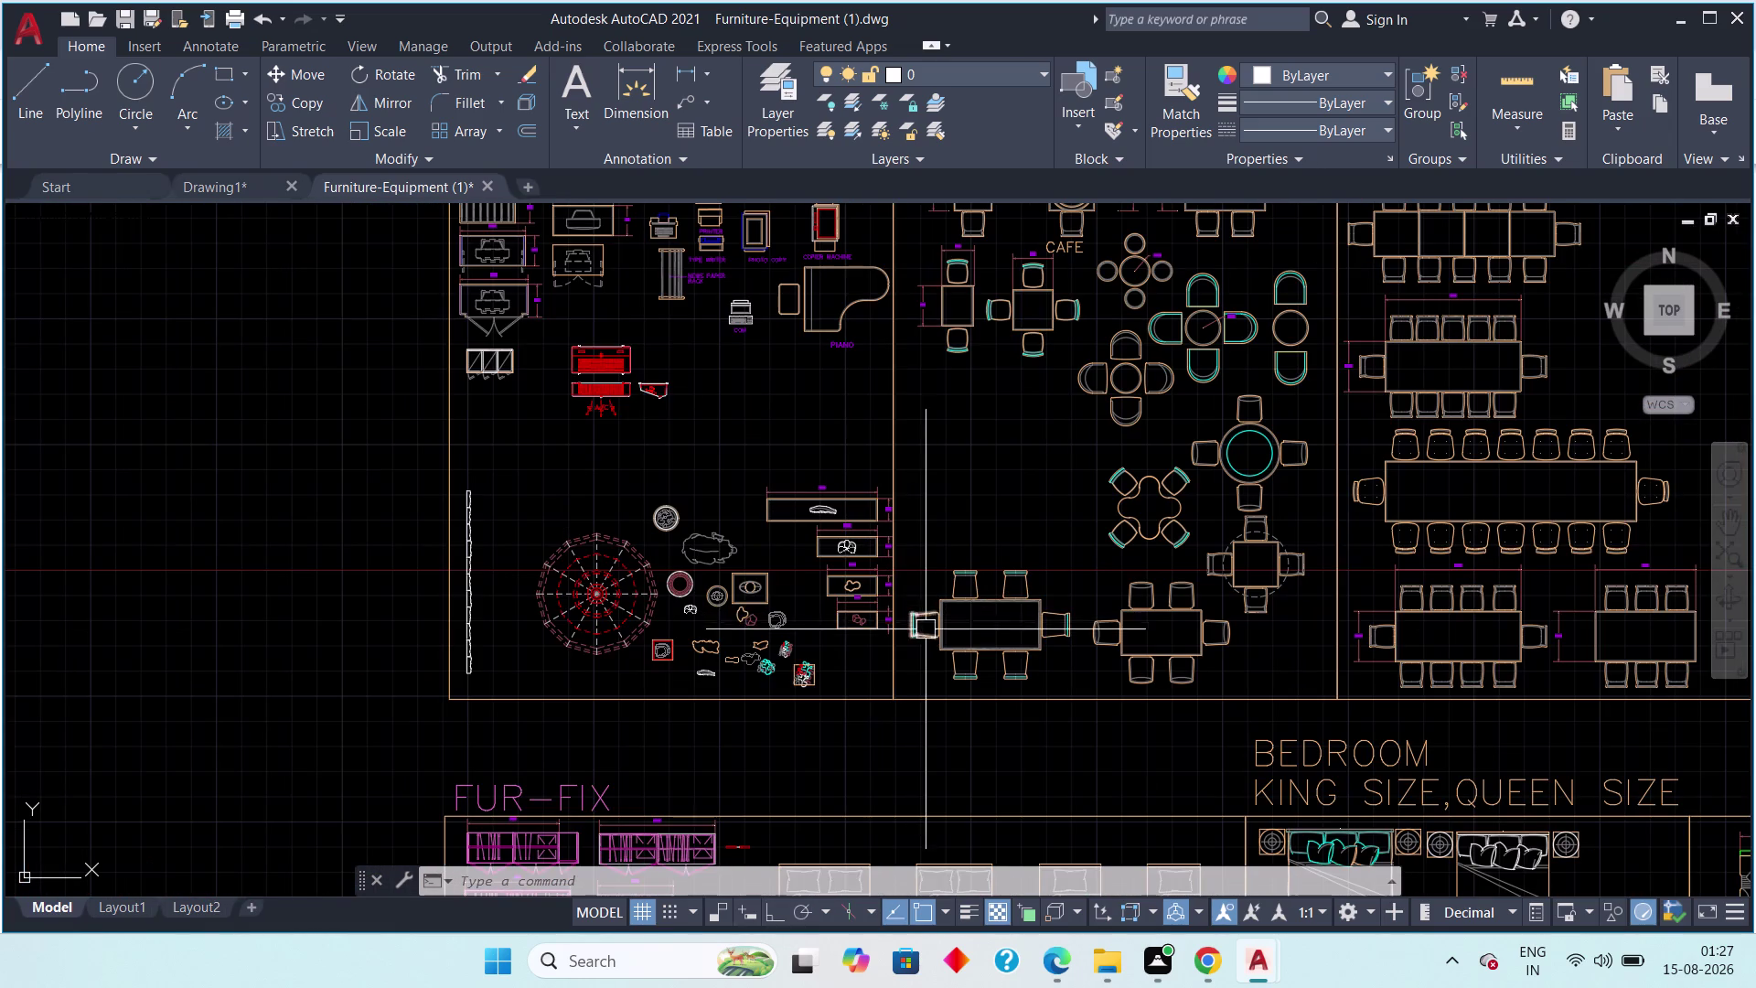
scroll(up, 3)
scroll(down, 3)
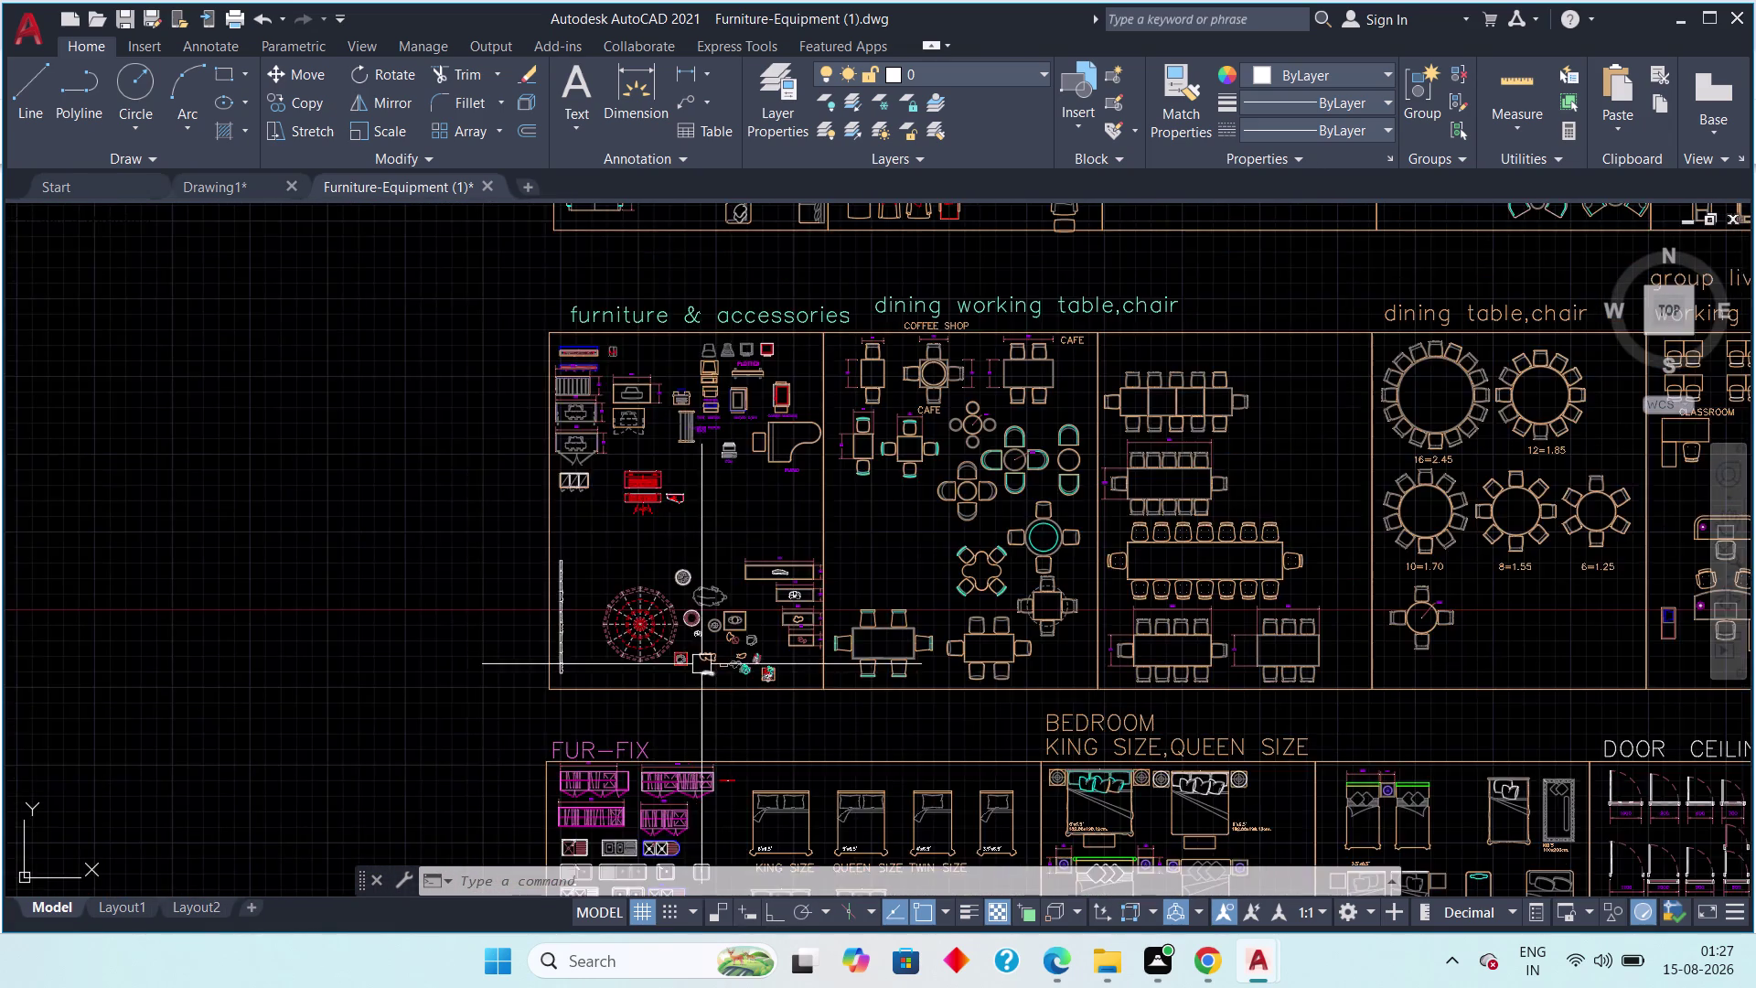
scroll(up, 3)
scroll(down, 3)
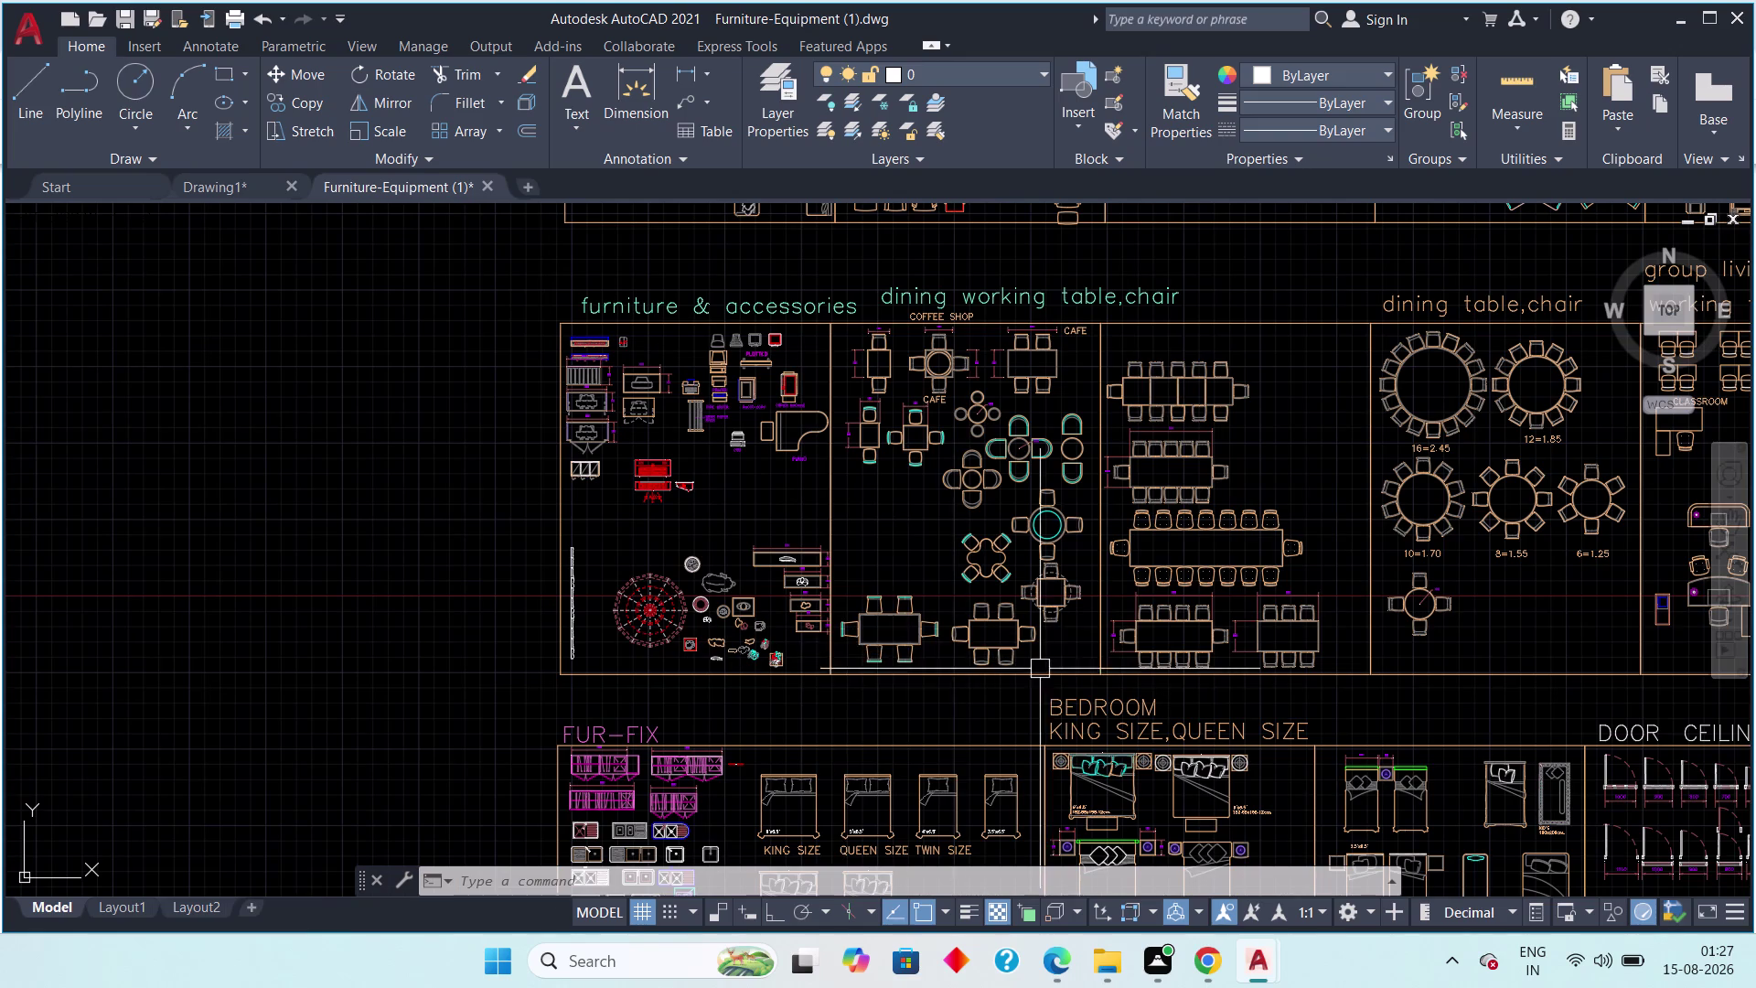
middle_drag(1063, 663, 804, 409)
scroll(up, 3)
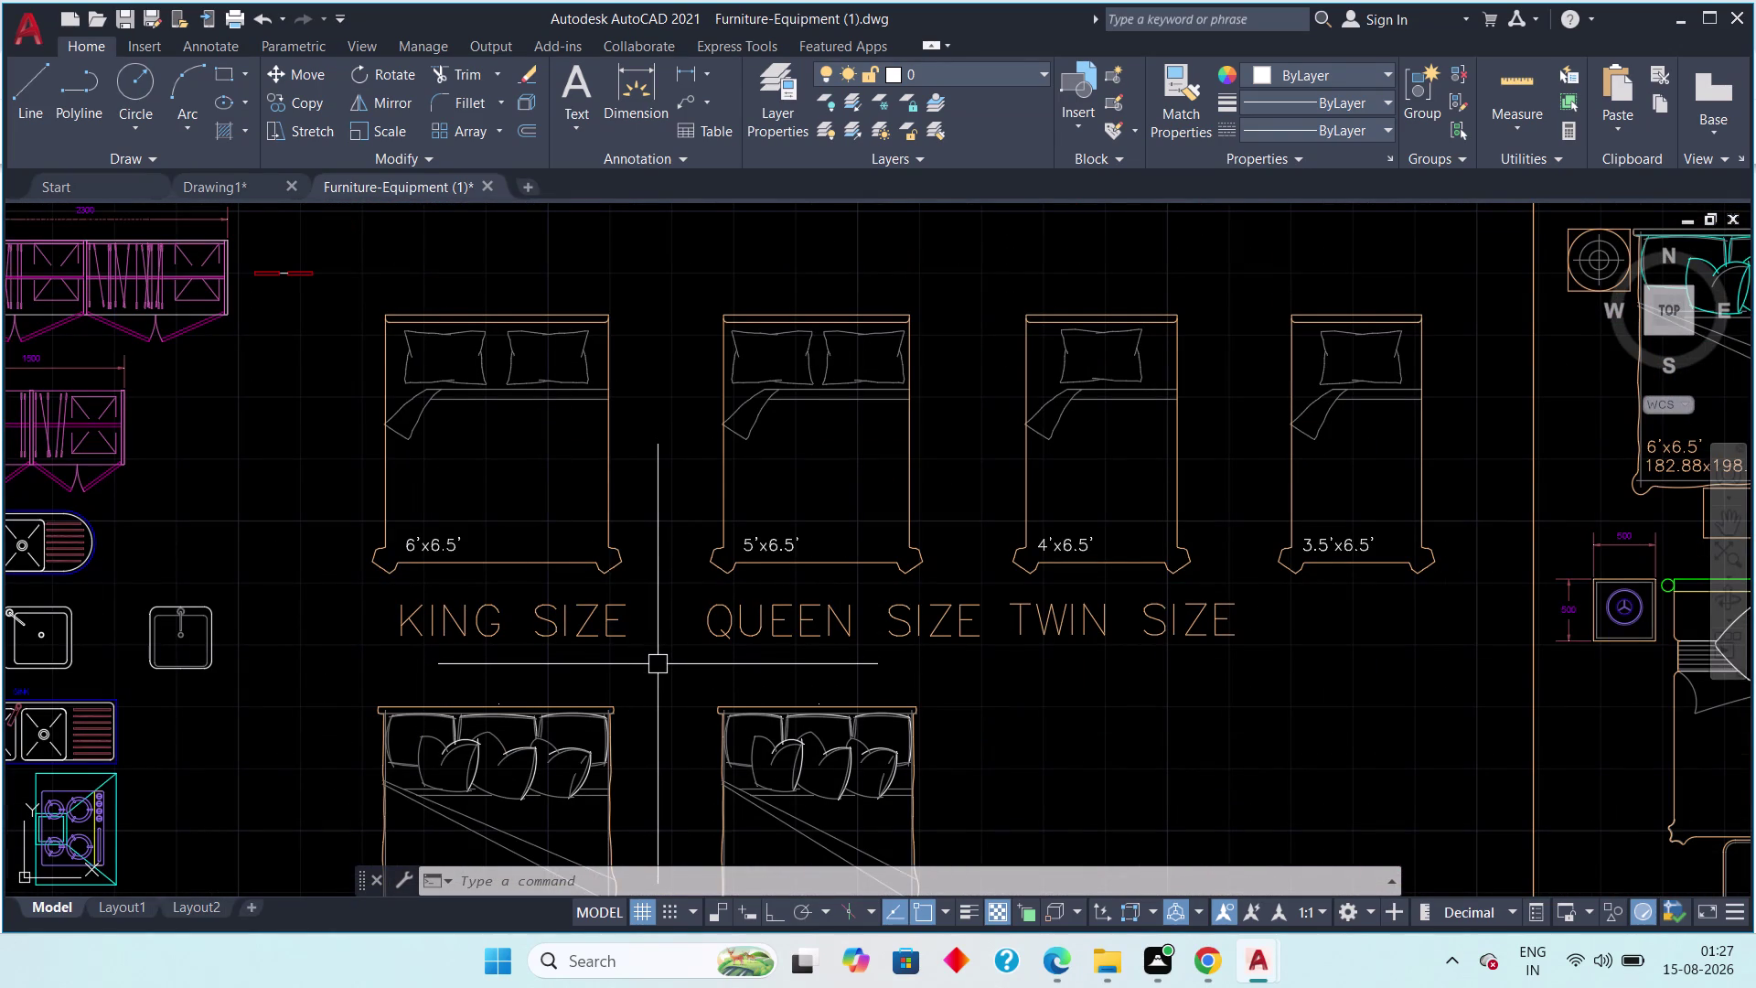
scroll(down, 3)
middle_drag(858, 667, 785, 430)
scroll(down, 3)
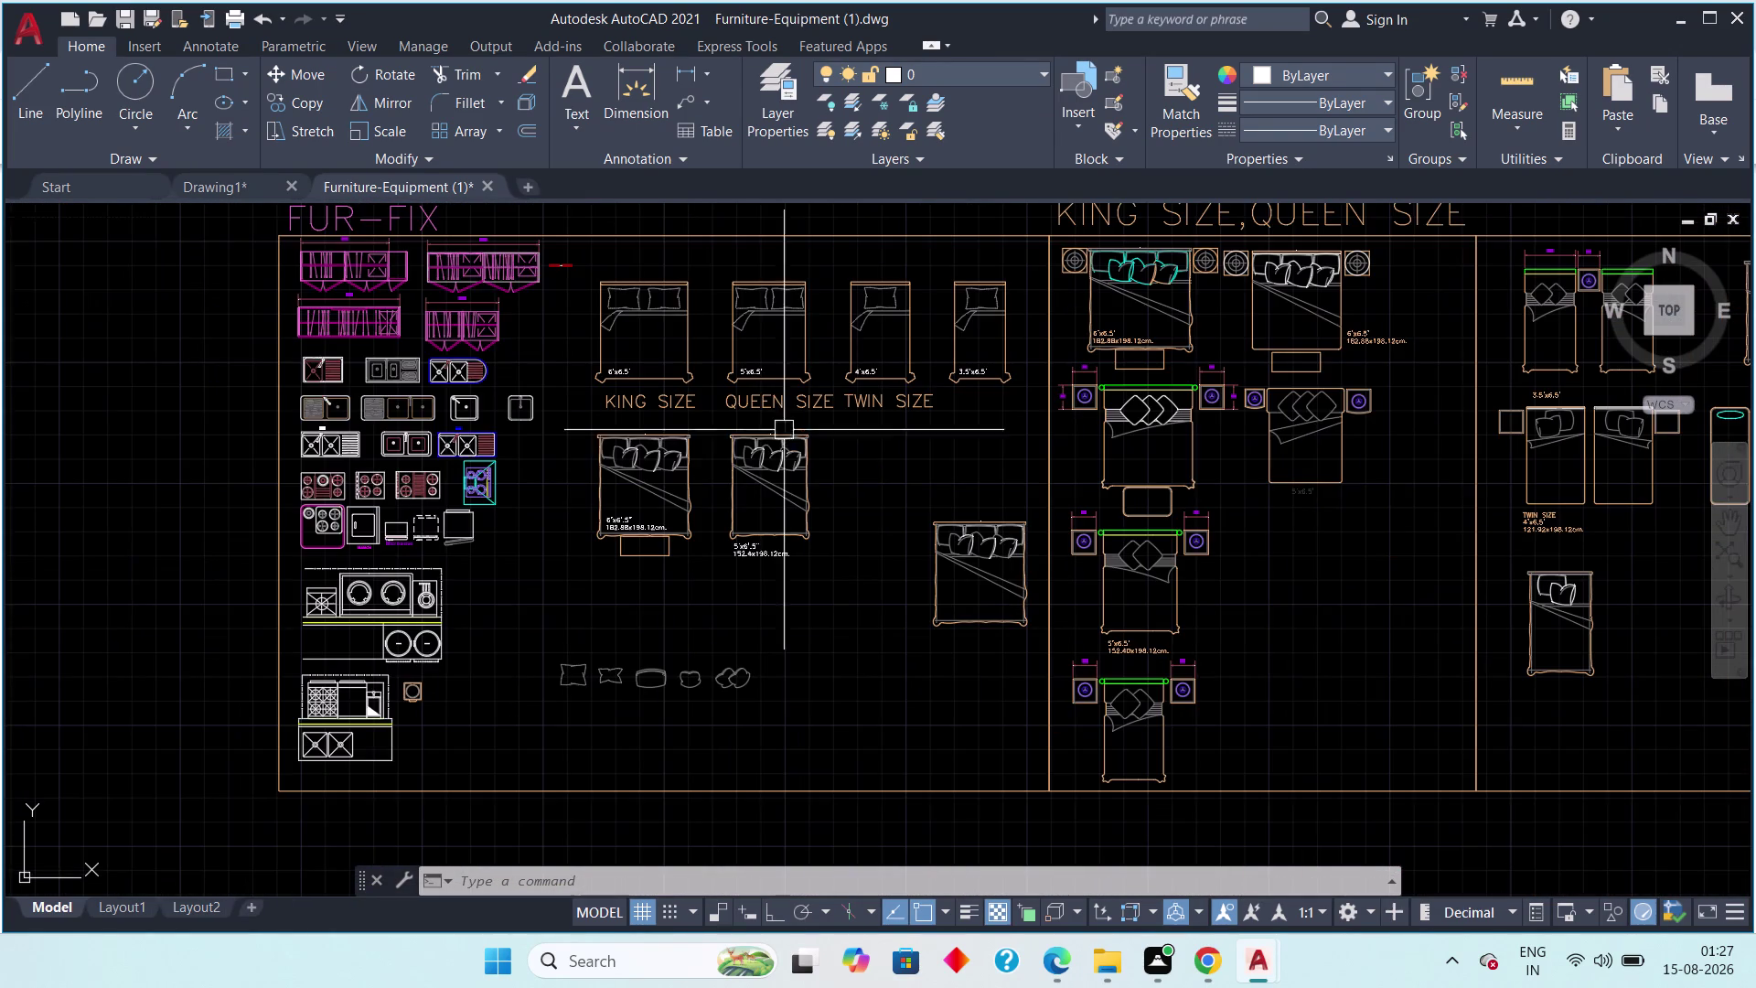
scroll(up, 3)
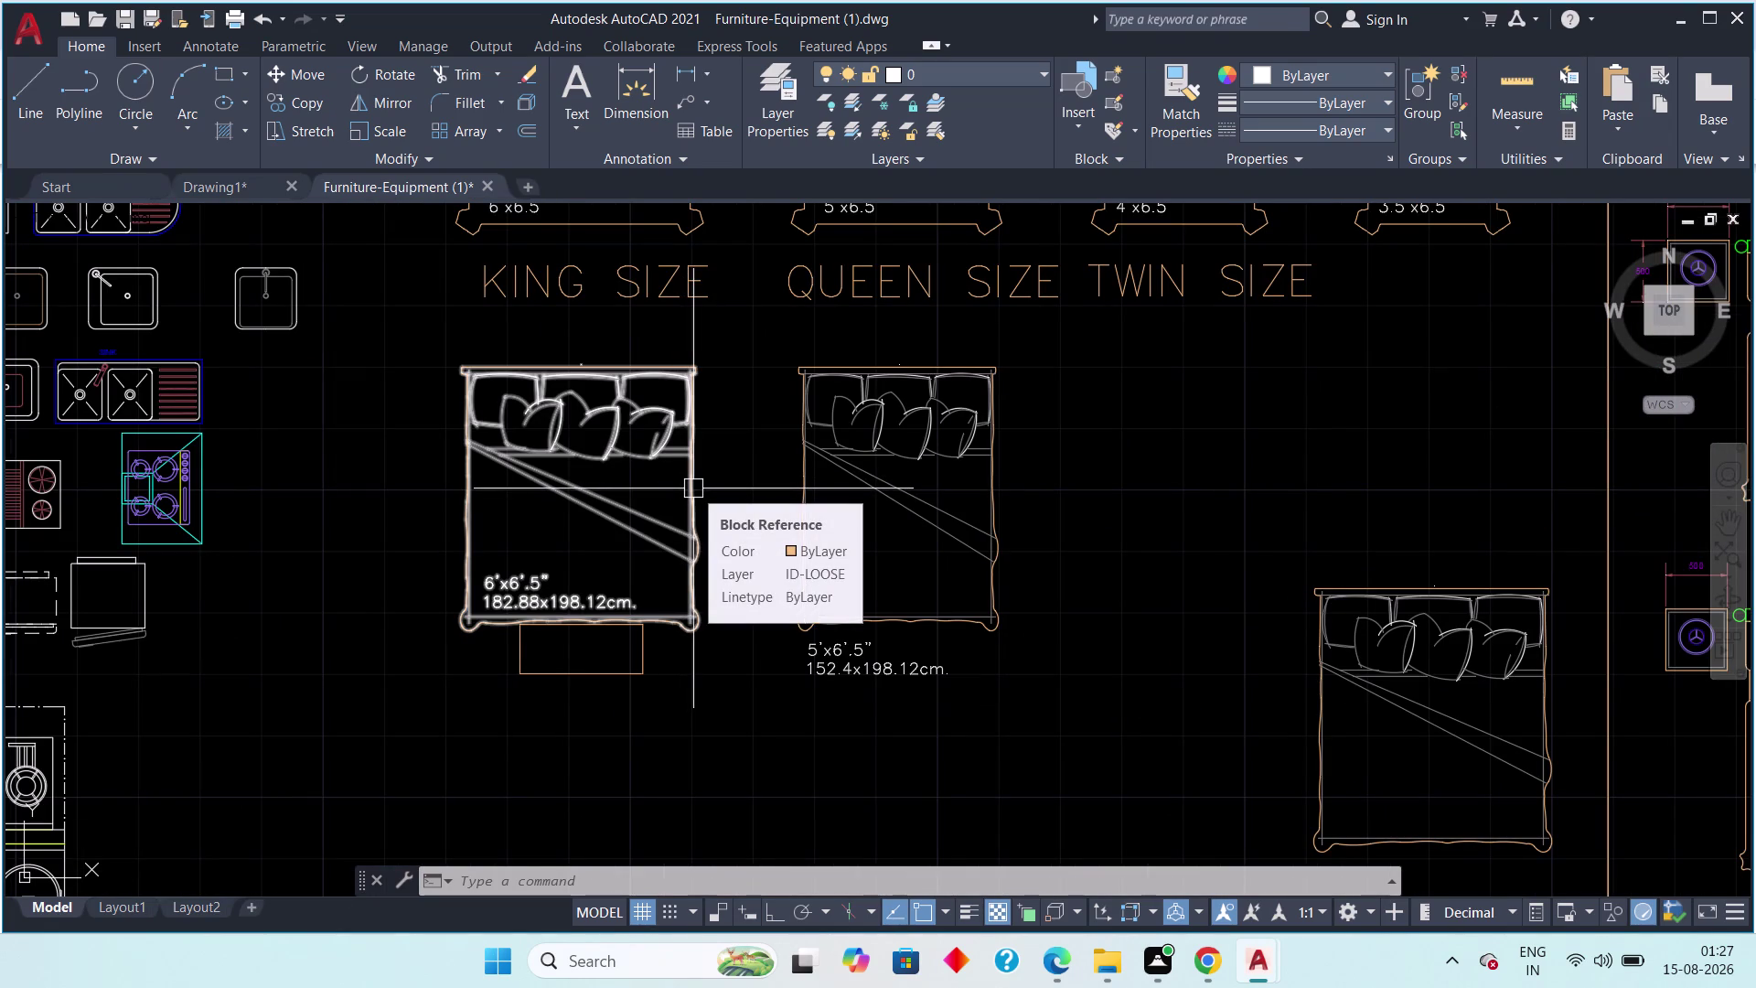
scroll(down, 3)
scroll(down, 3)
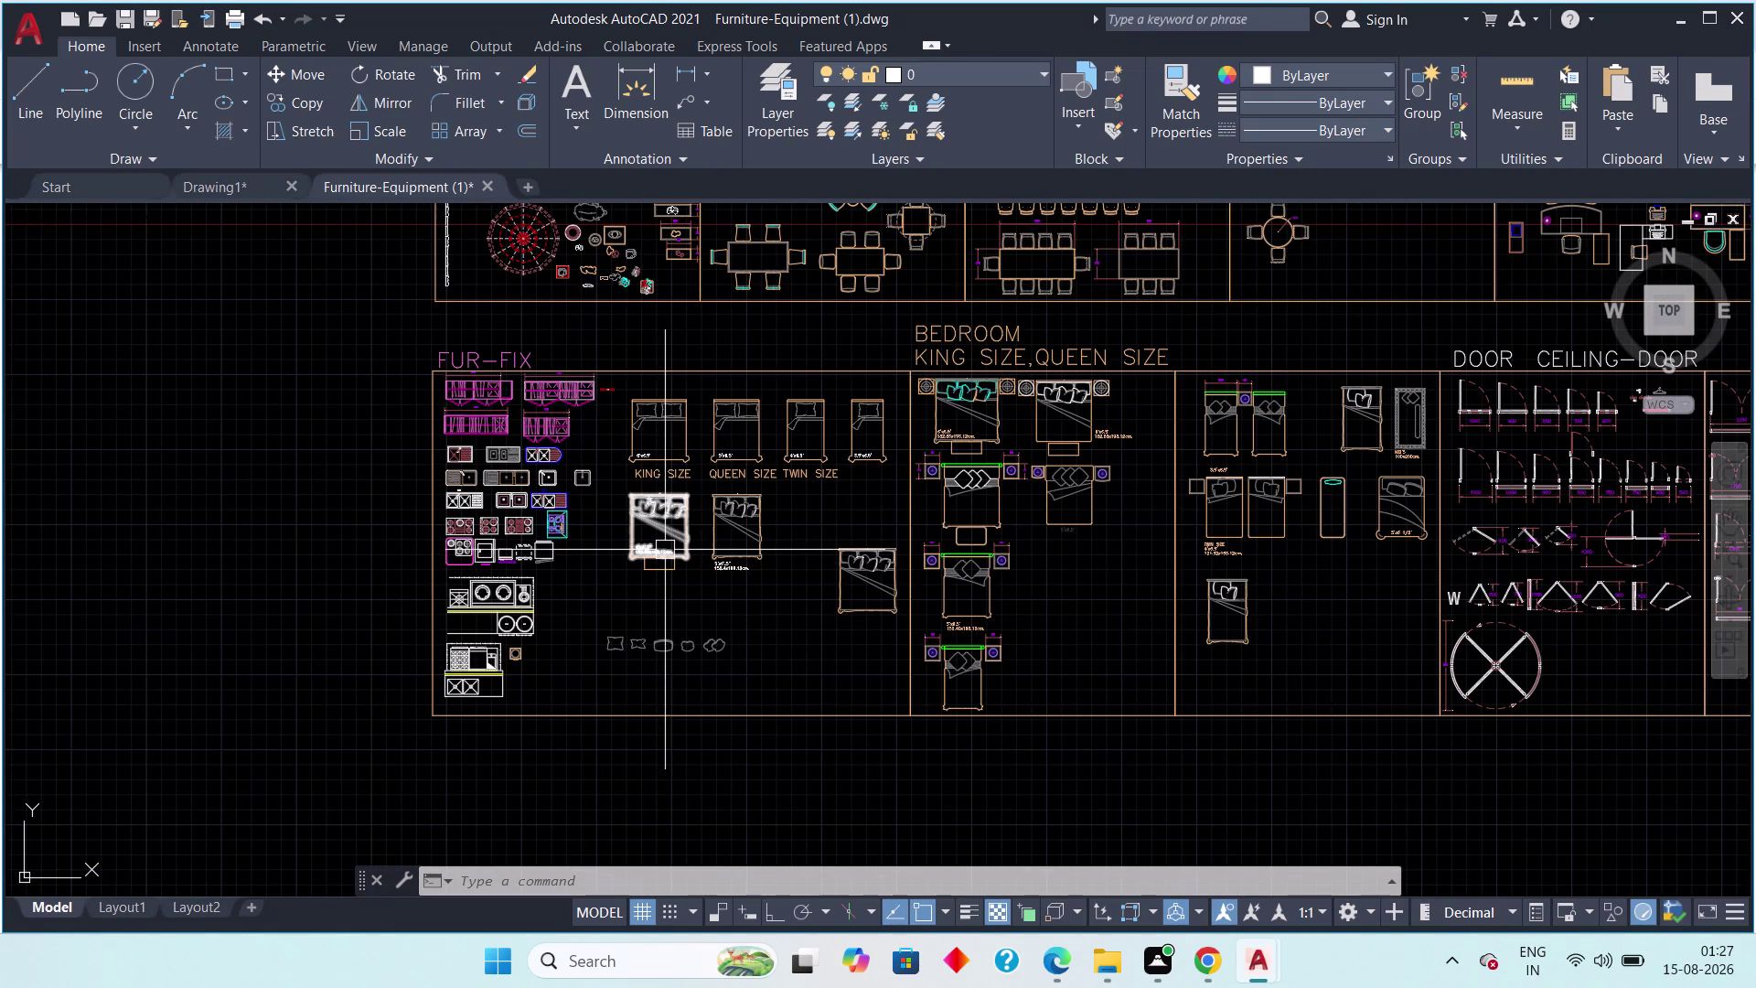
scroll(up, 3)
scroll(down, 3)
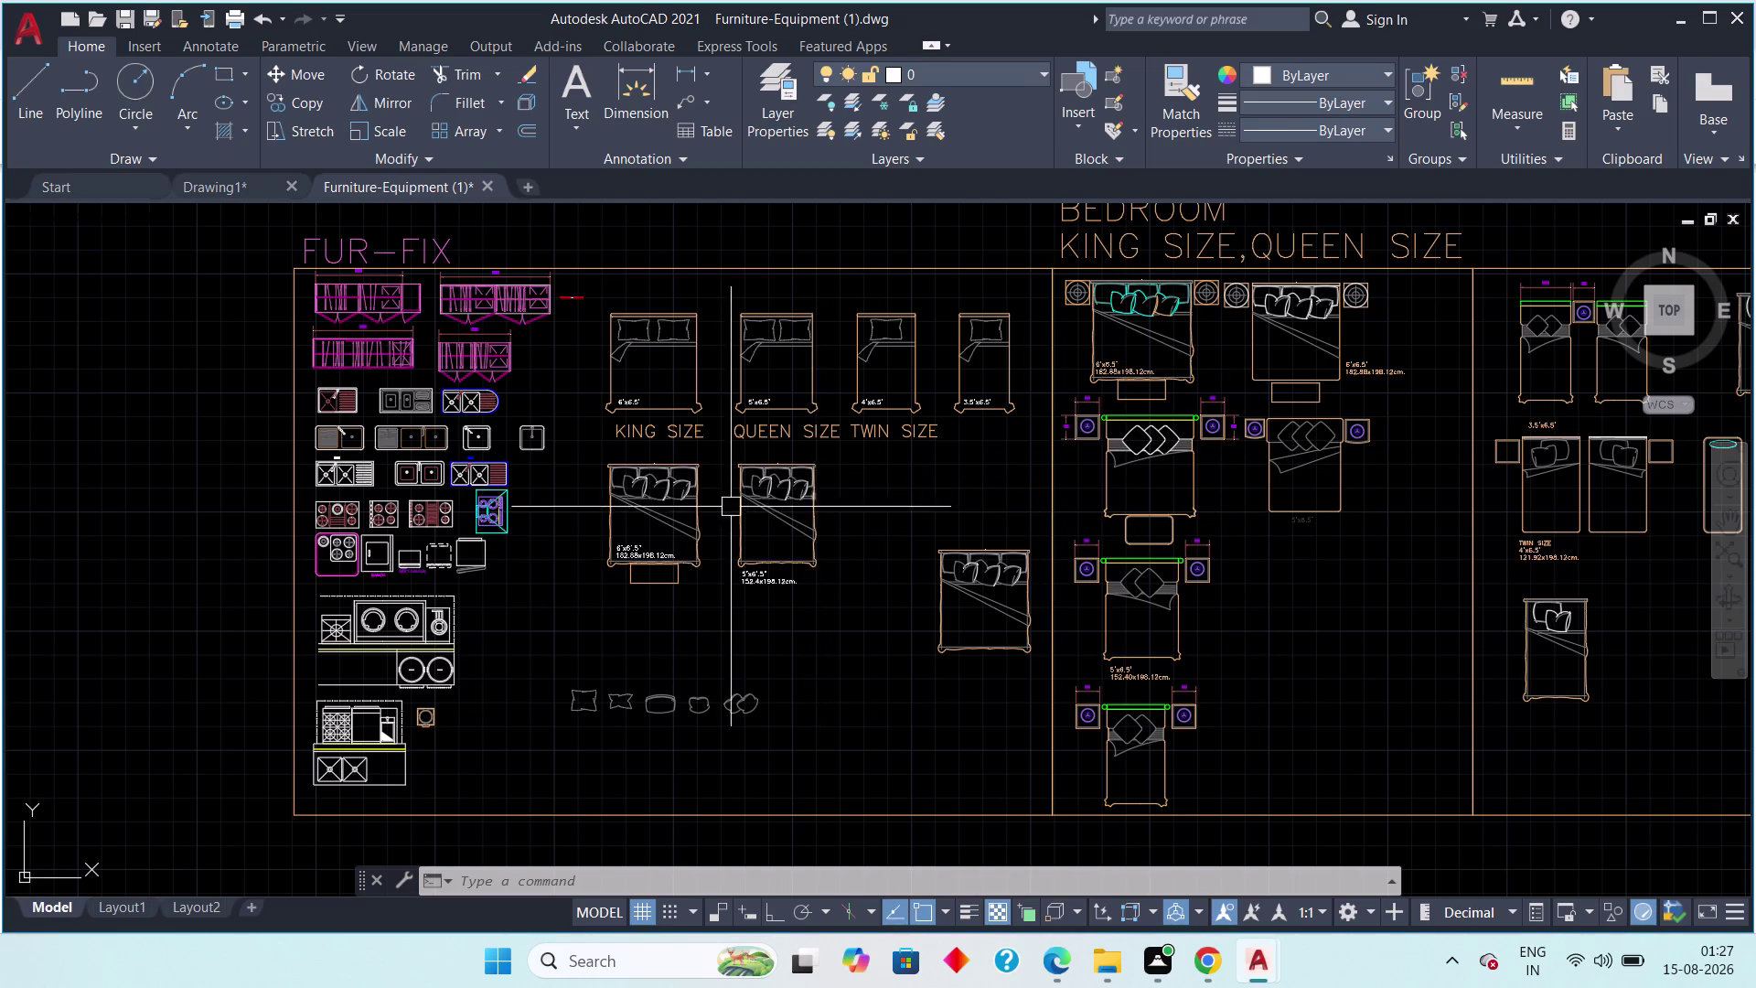
scroll(up, 3)
Select the king-size bed with its bench, copy it, and return to Drawing1.
drag(700, 378, 688, 395)
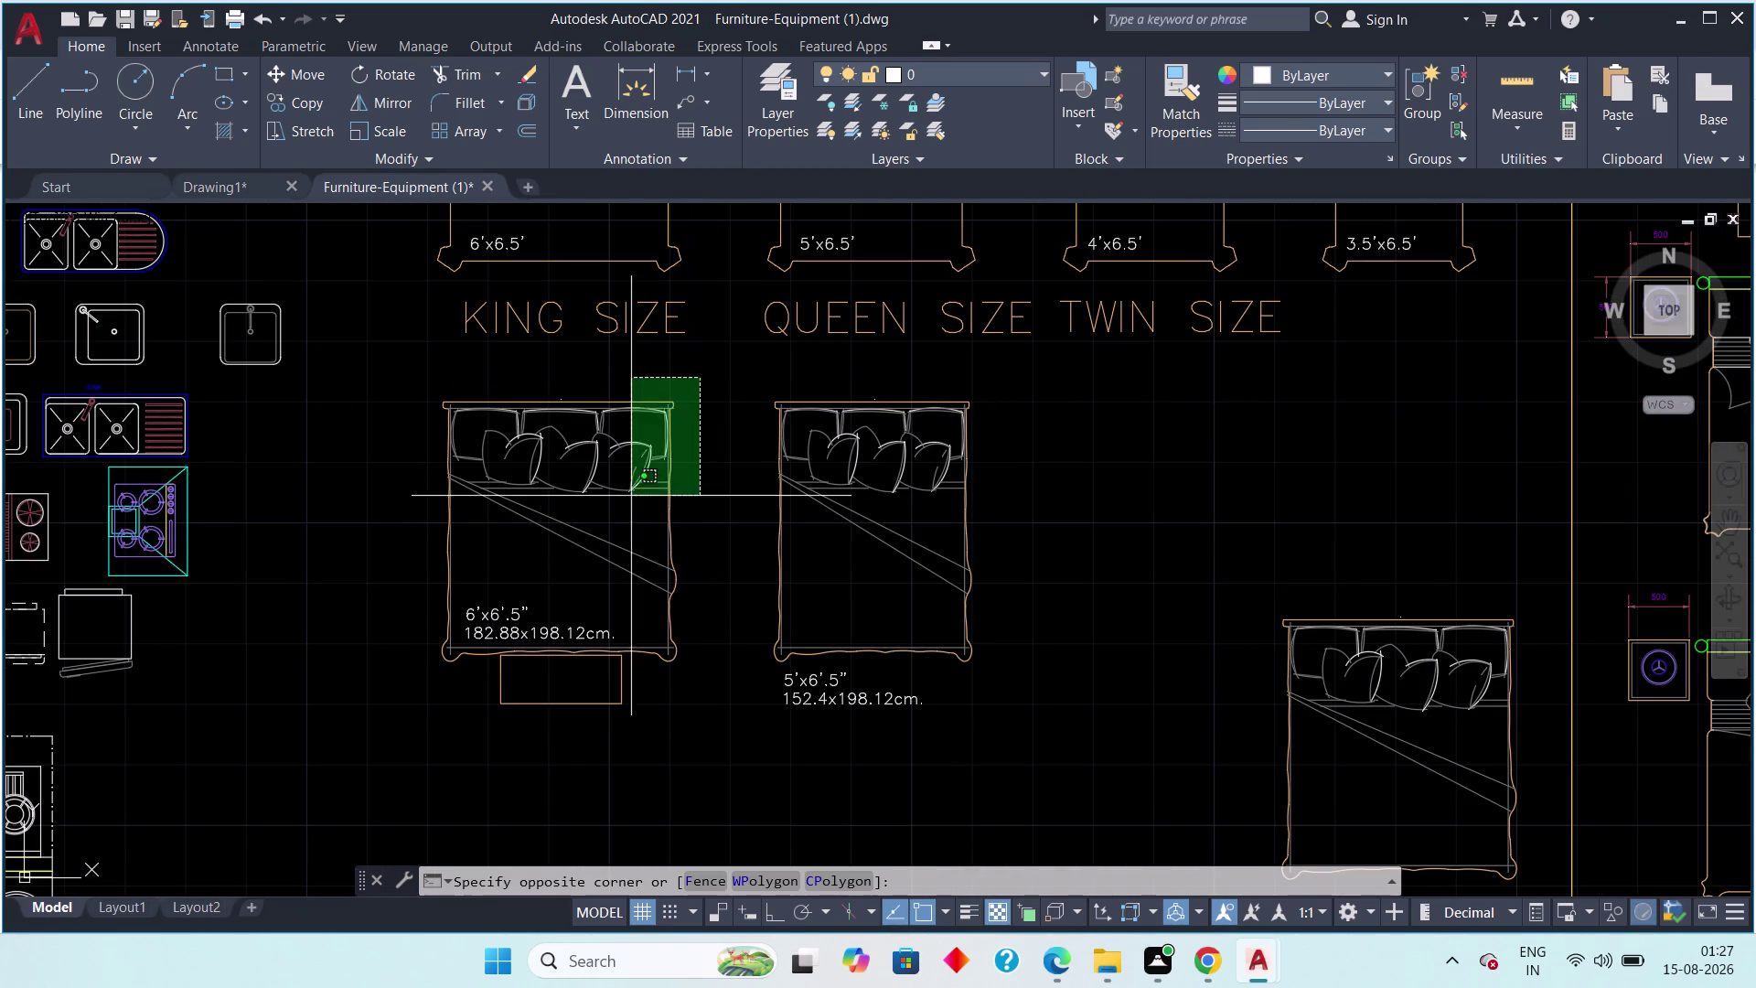
click(400, 750)
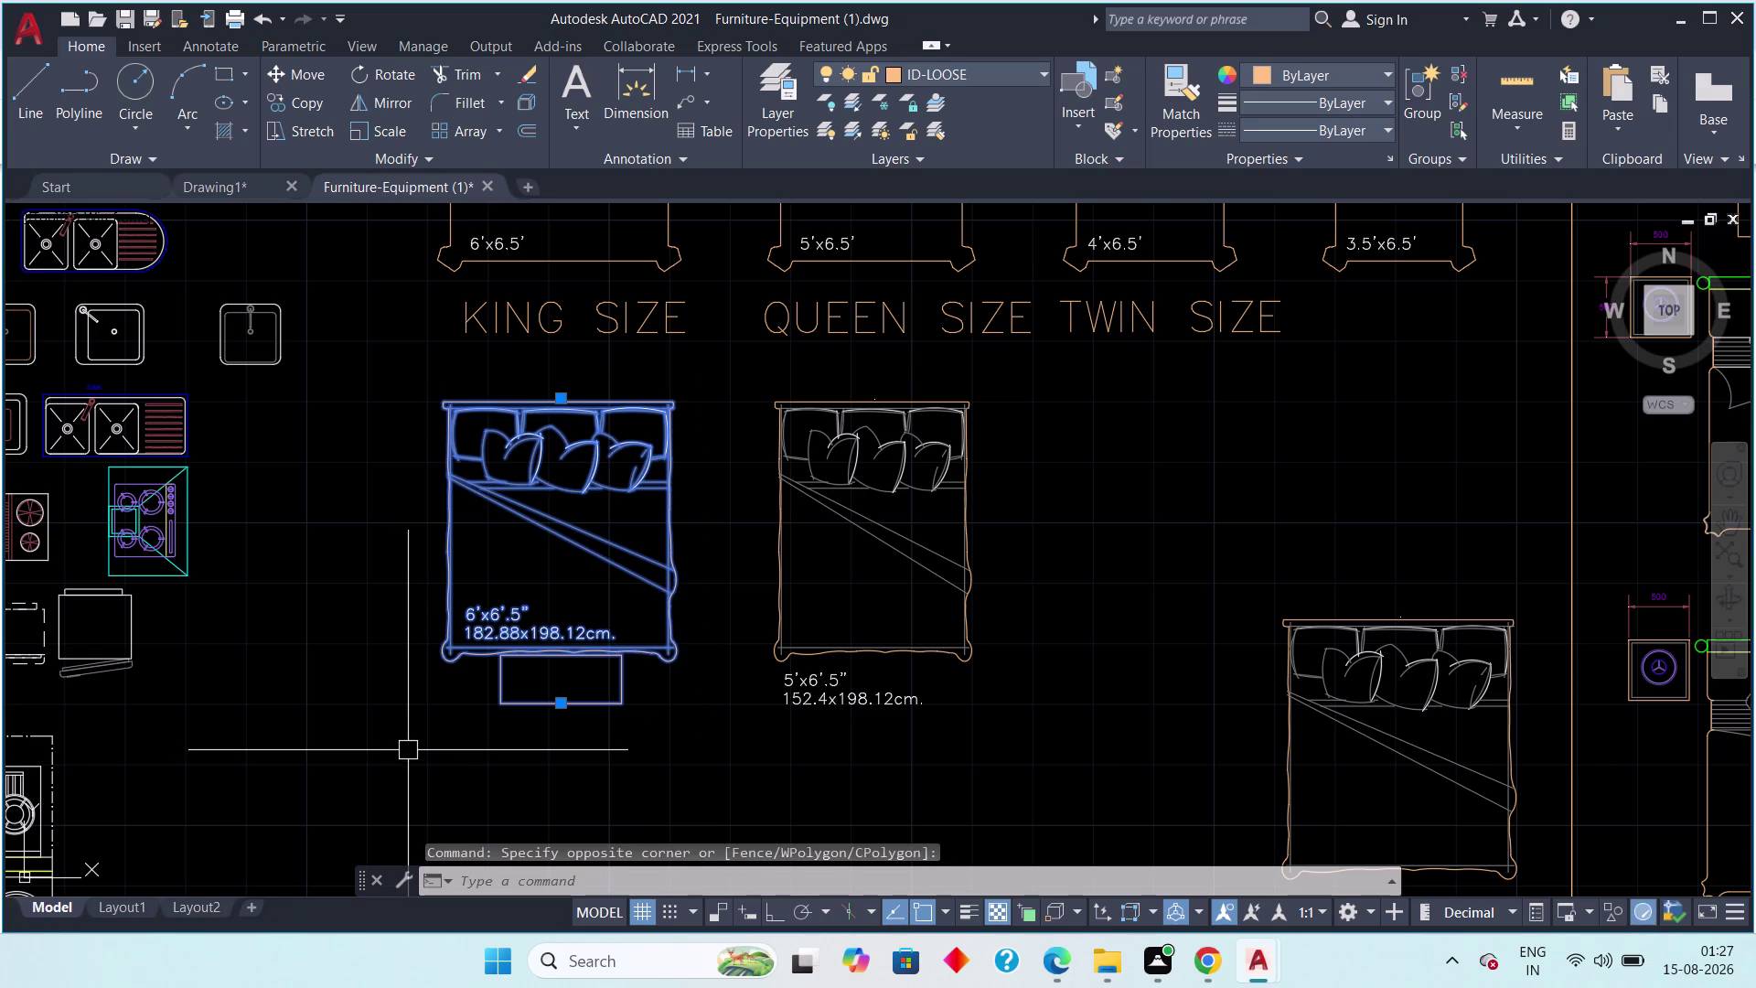
key(ctrl+c)
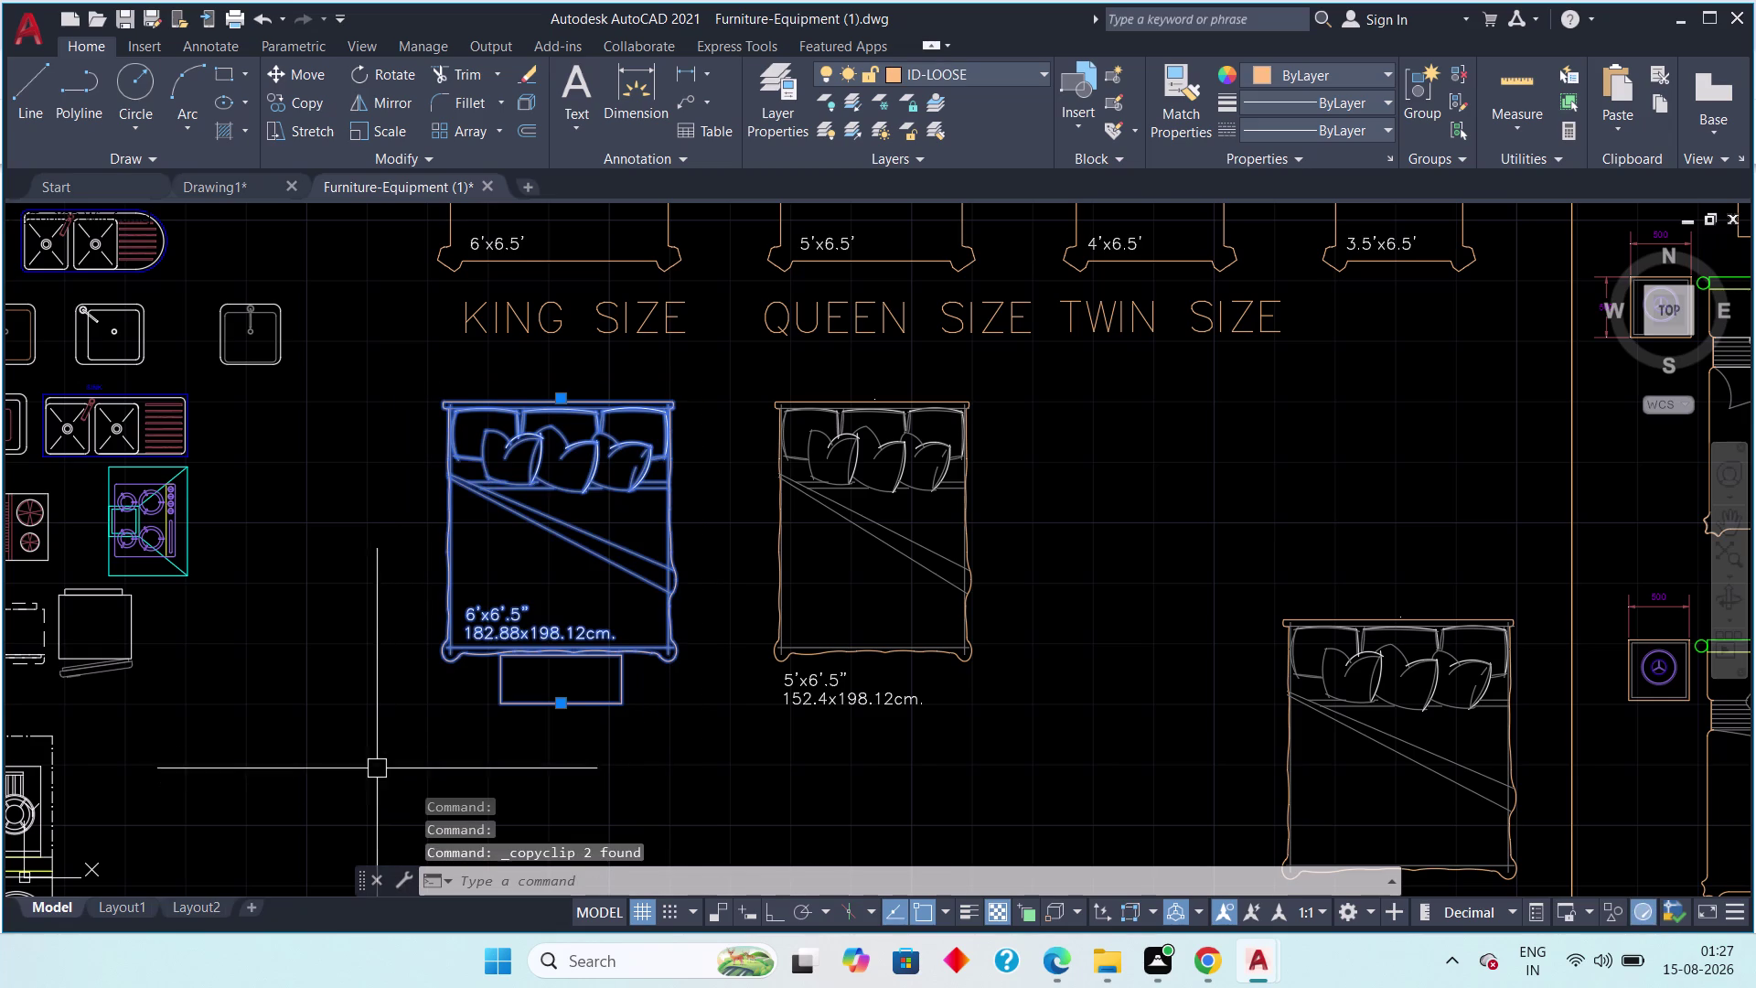
key(Escape)
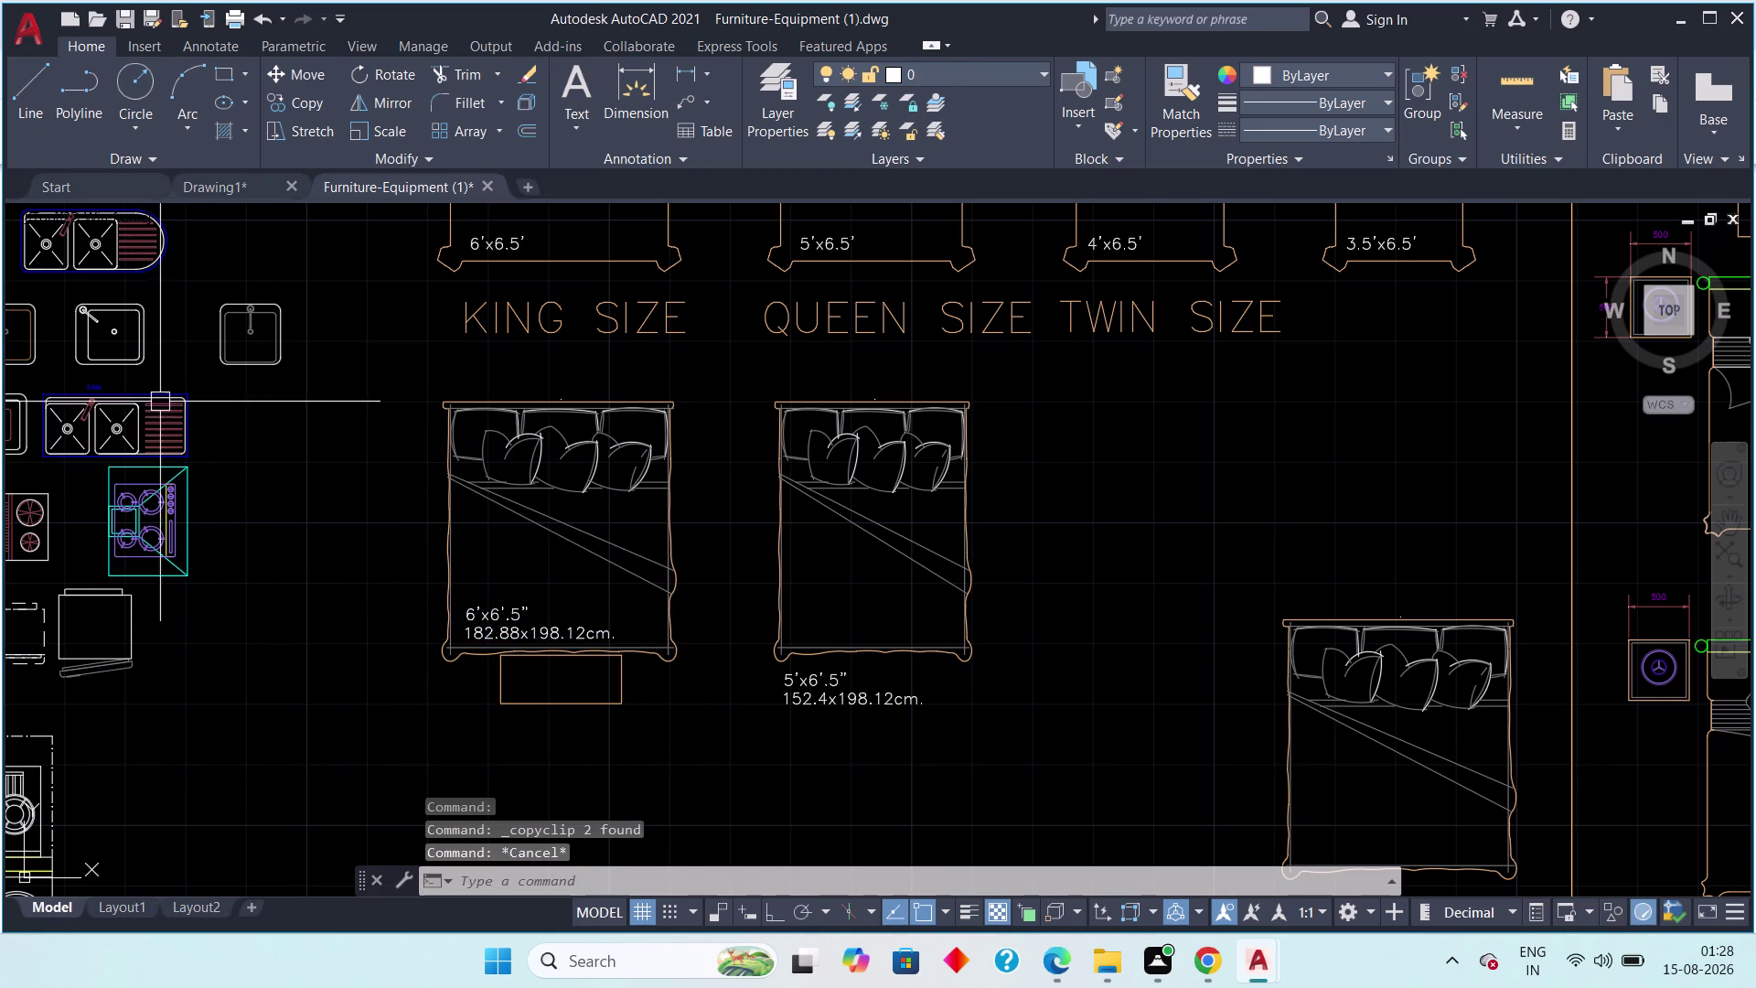
click(198, 183)
Paste the copied king-size bed to the right of the house plan.
scroll(down, 3)
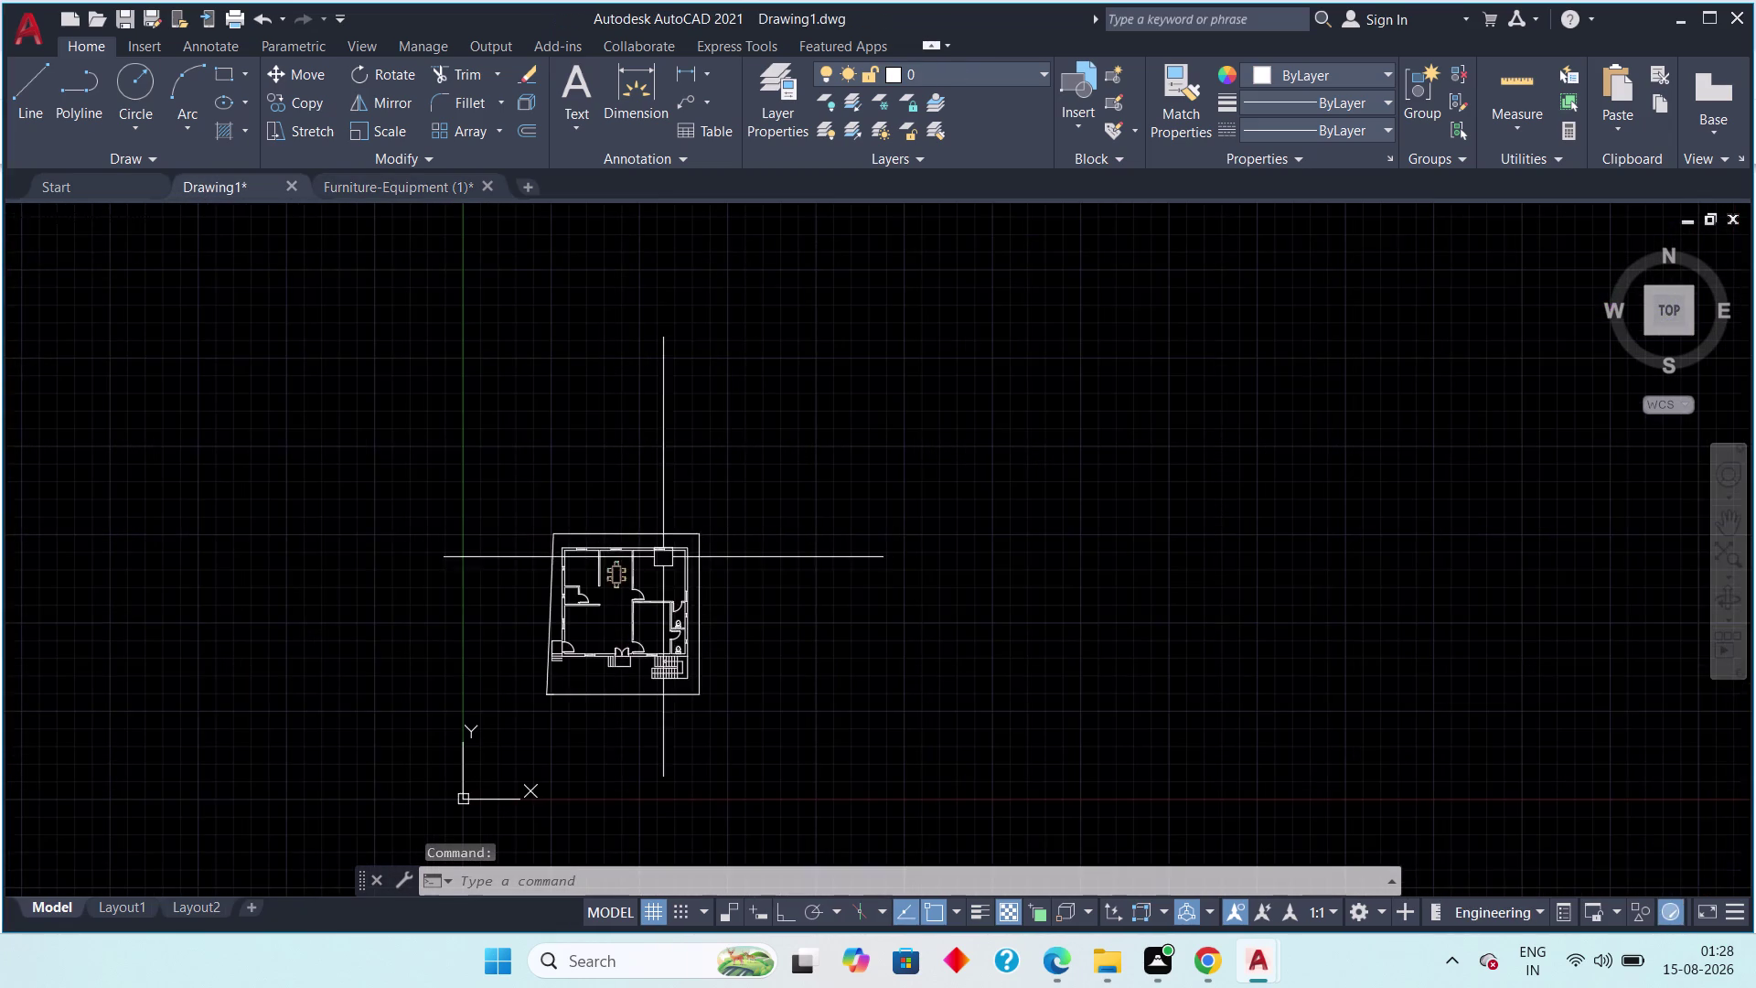
middle_drag(668, 557, 566, 506)
scroll(up, 3)
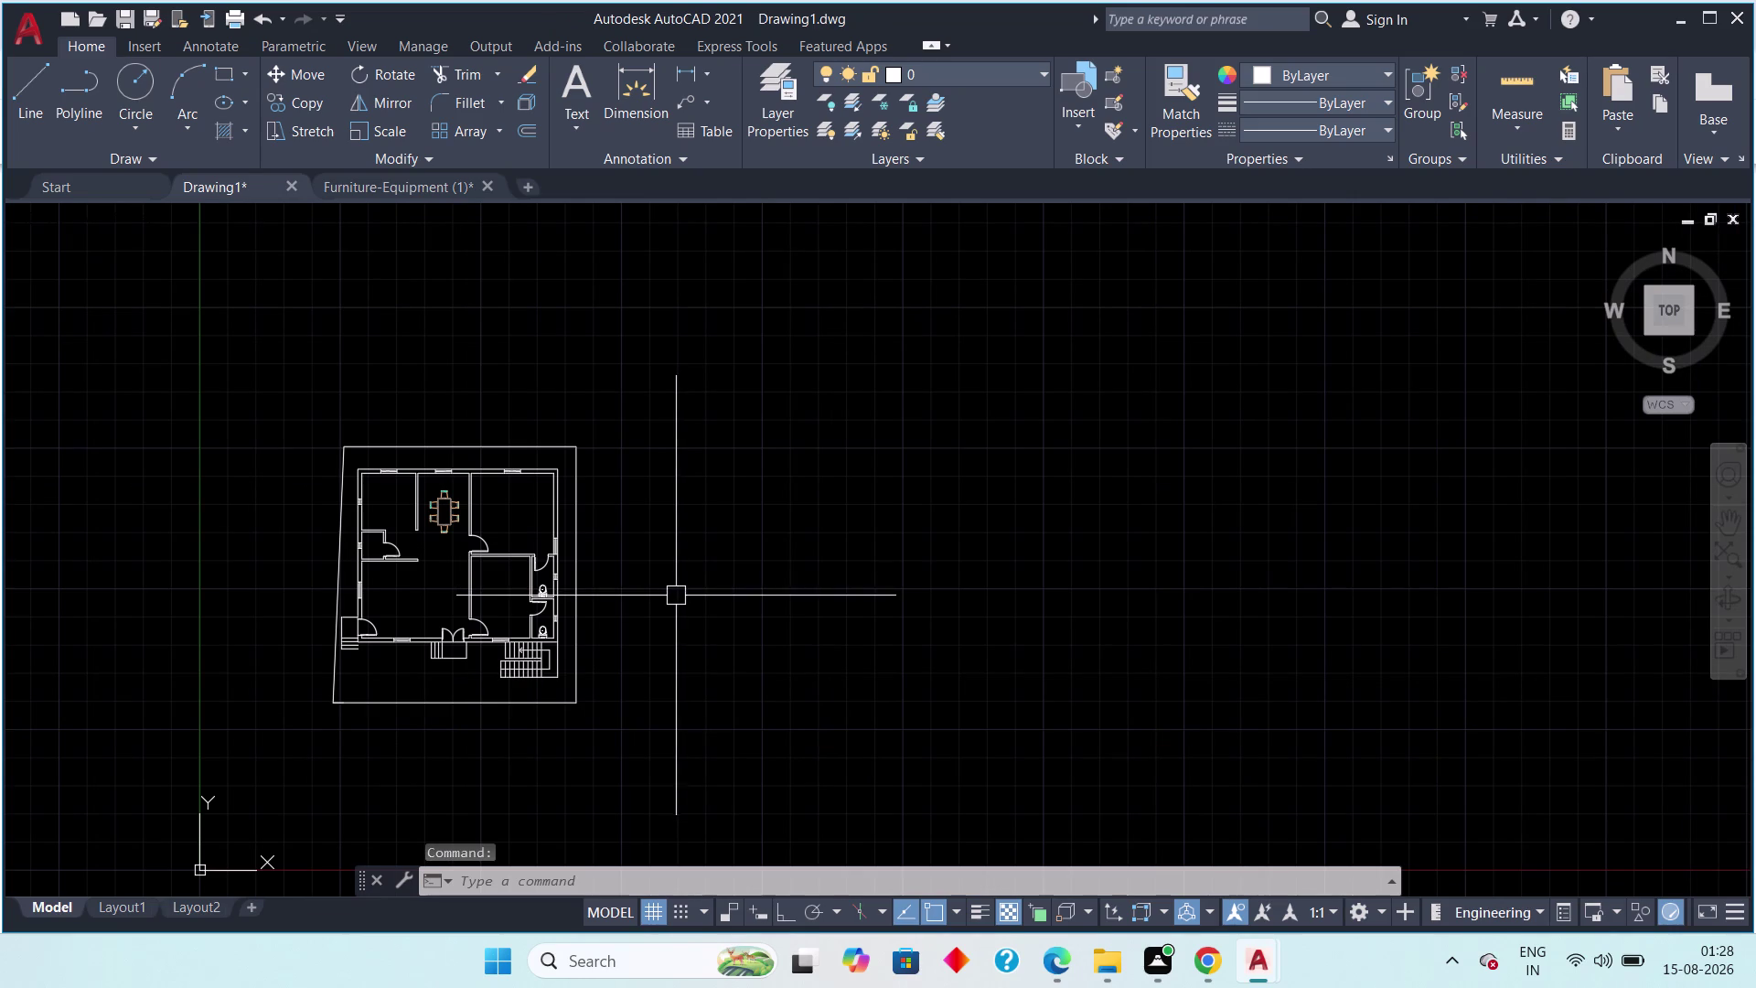
key(ctrl+v)
click(669, 593)
drag(698, 547, 699, 548)
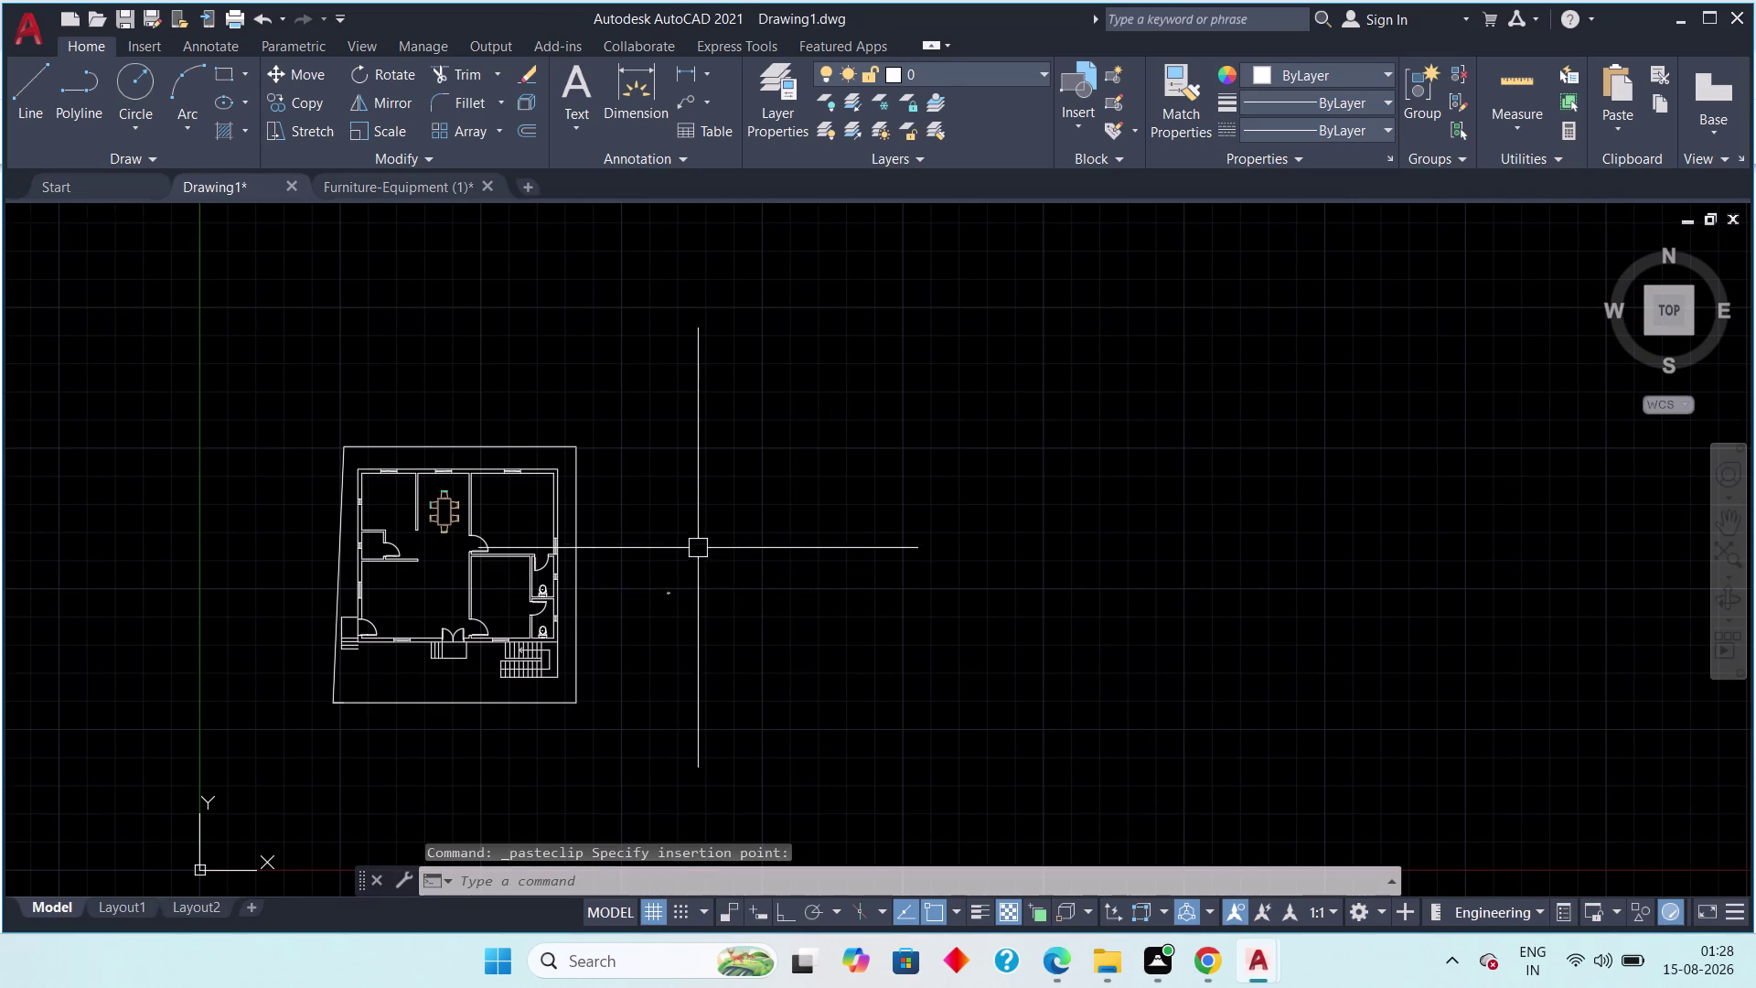
drag(699, 549, 669, 578)
click(616, 620)
Start scaling the pasted bed from a base point, then cancel.
key(s)
key(c)
key(space)
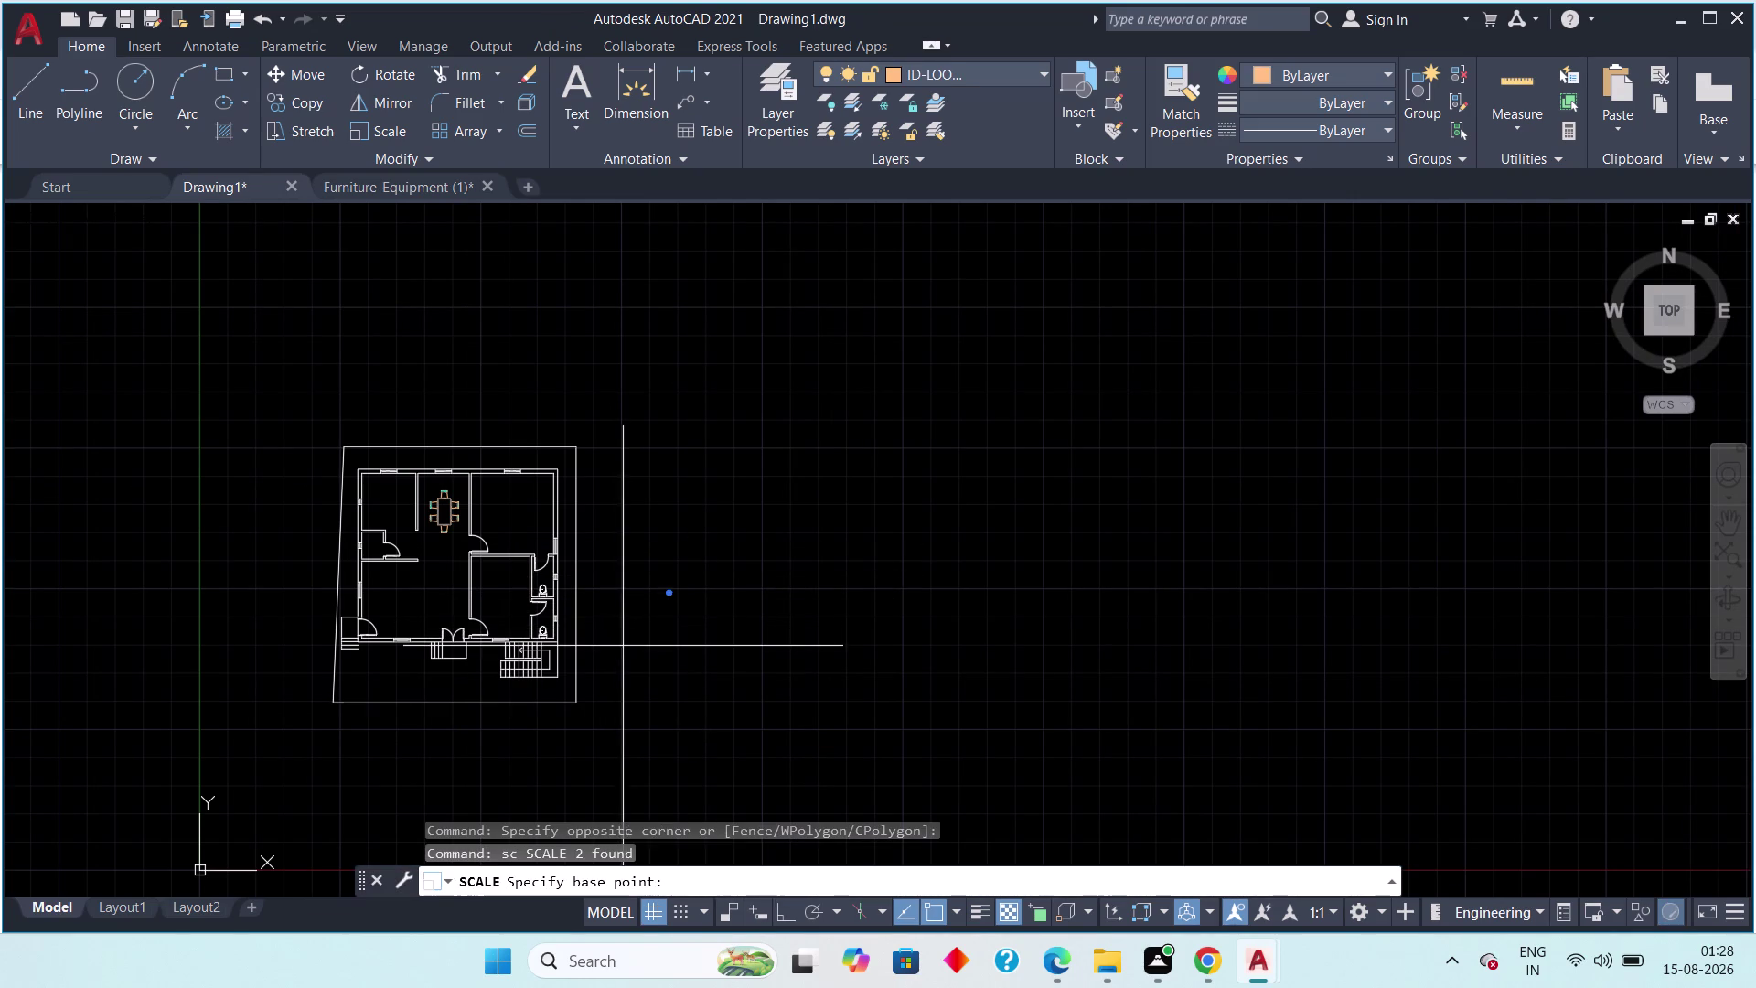
click(670, 593)
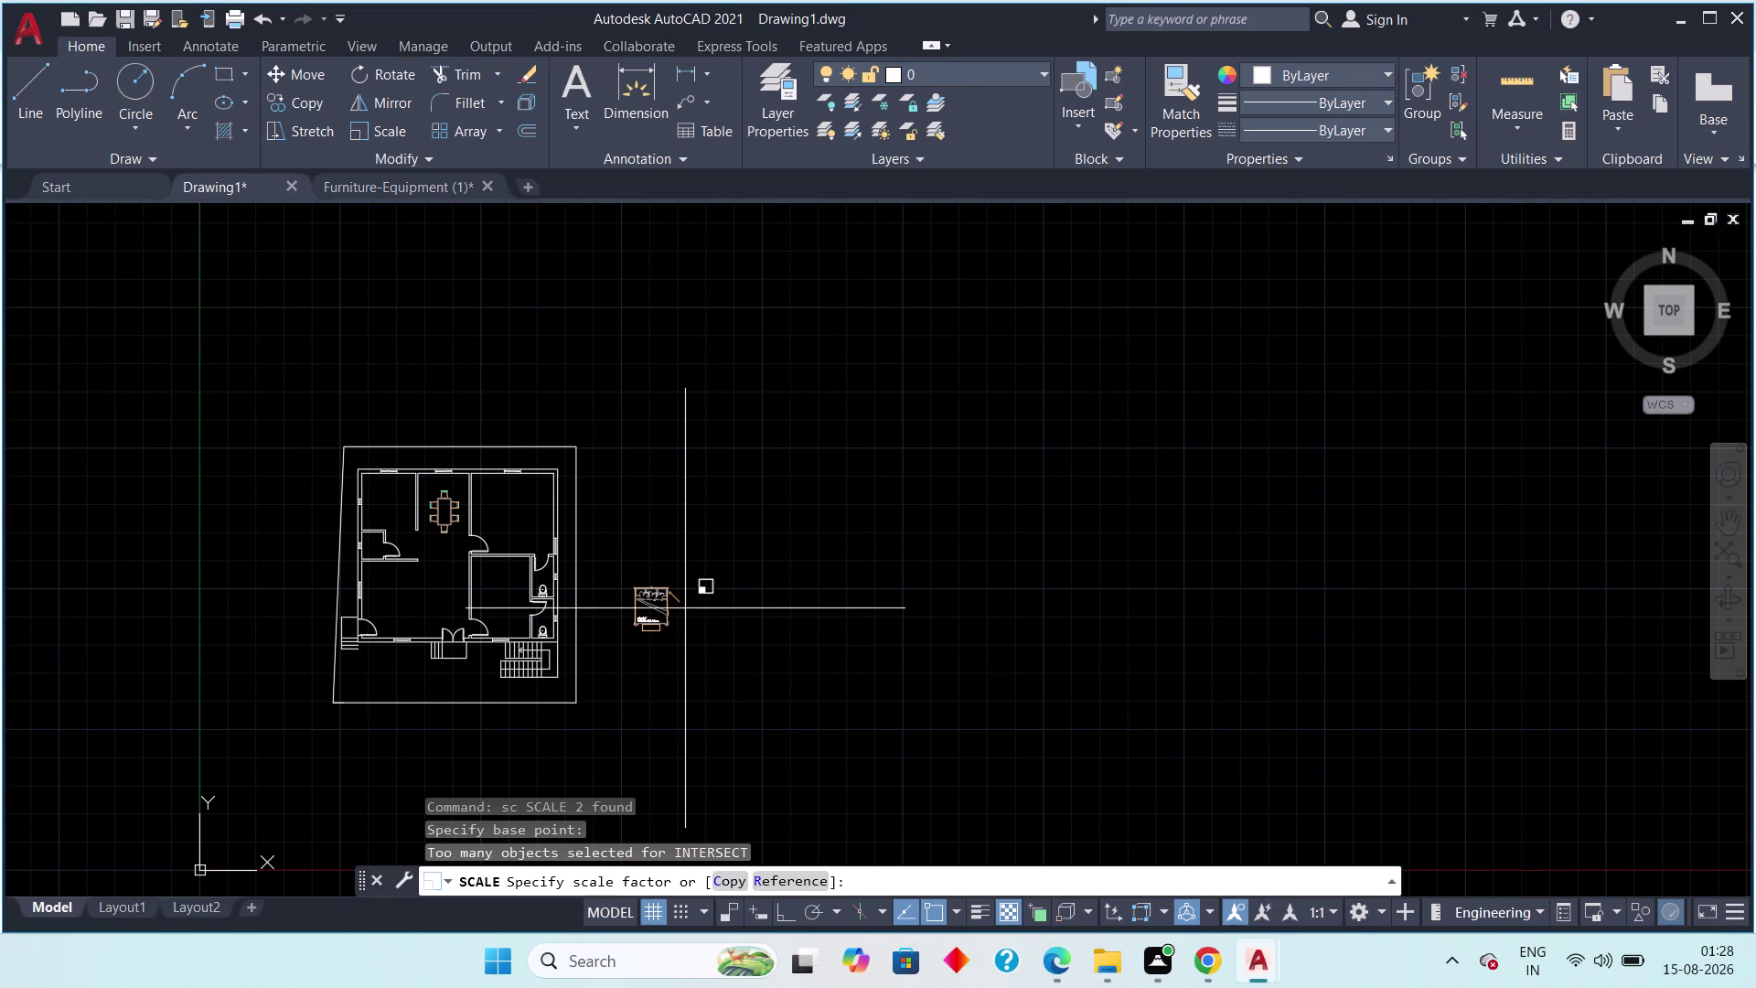
click(685, 608)
key(Escape)
key(Escape)
Zoom in on the pasted bed and window-select it.
middle_drag(682, 623, 637, 619)
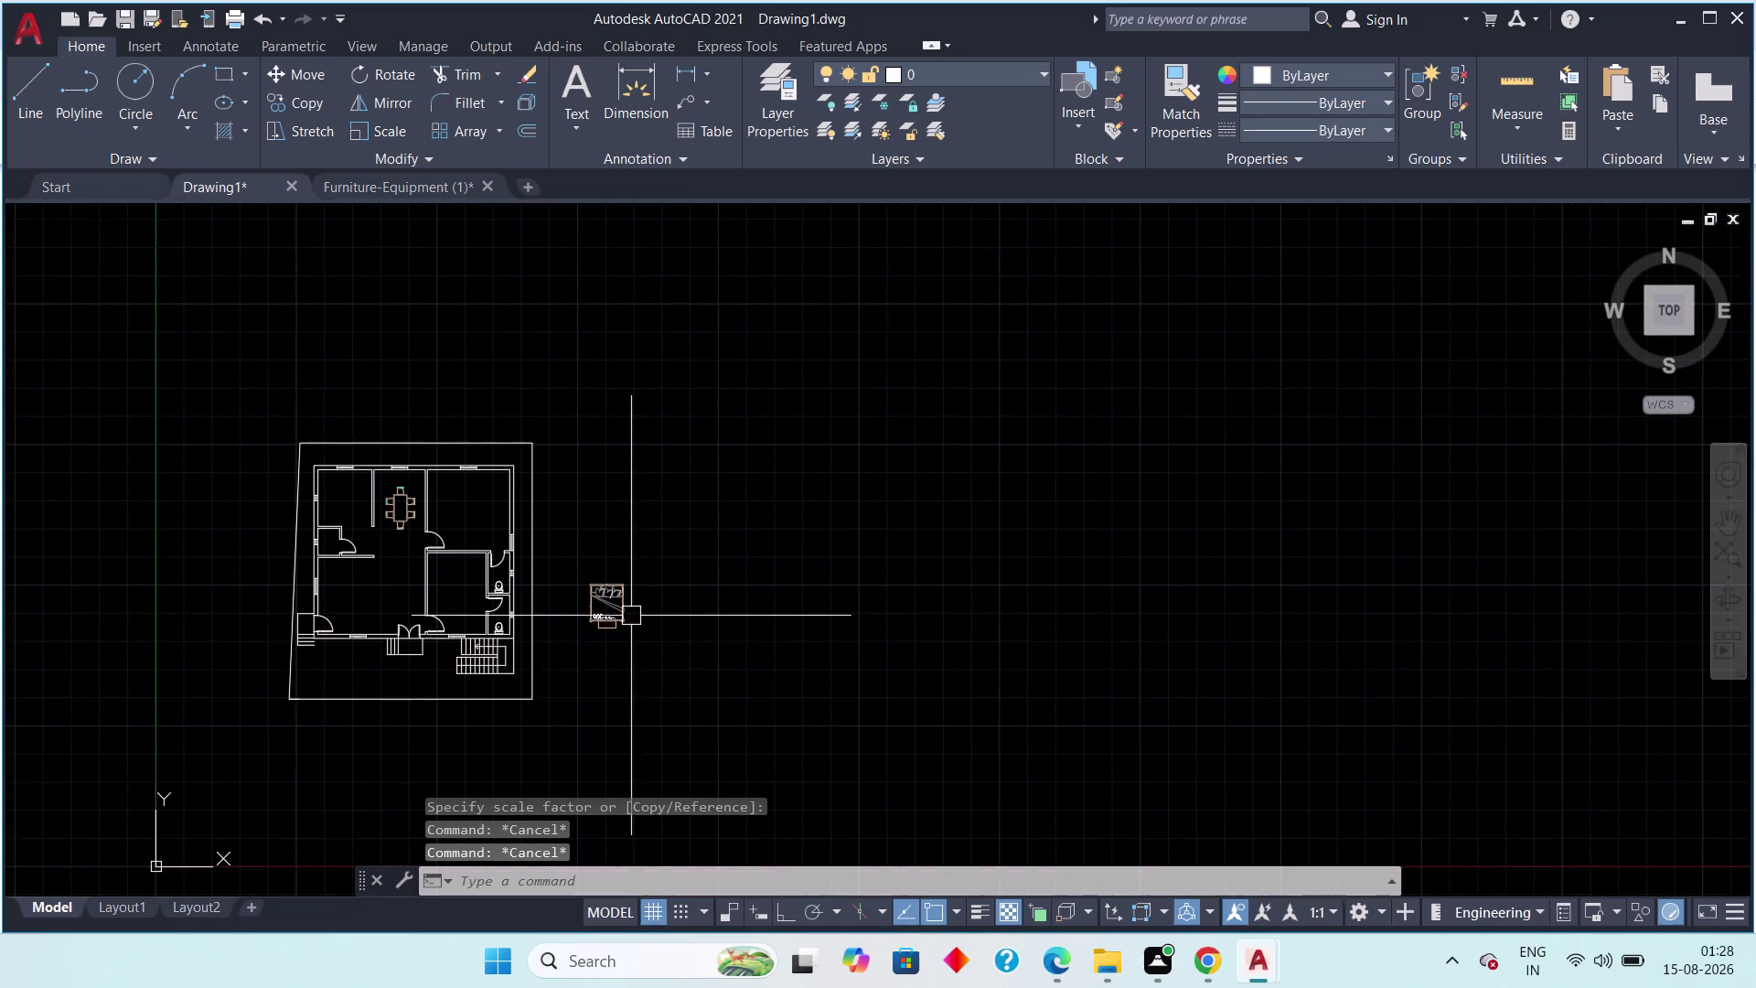
scroll(up, 3)
middle_drag(625, 614, 757, 635)
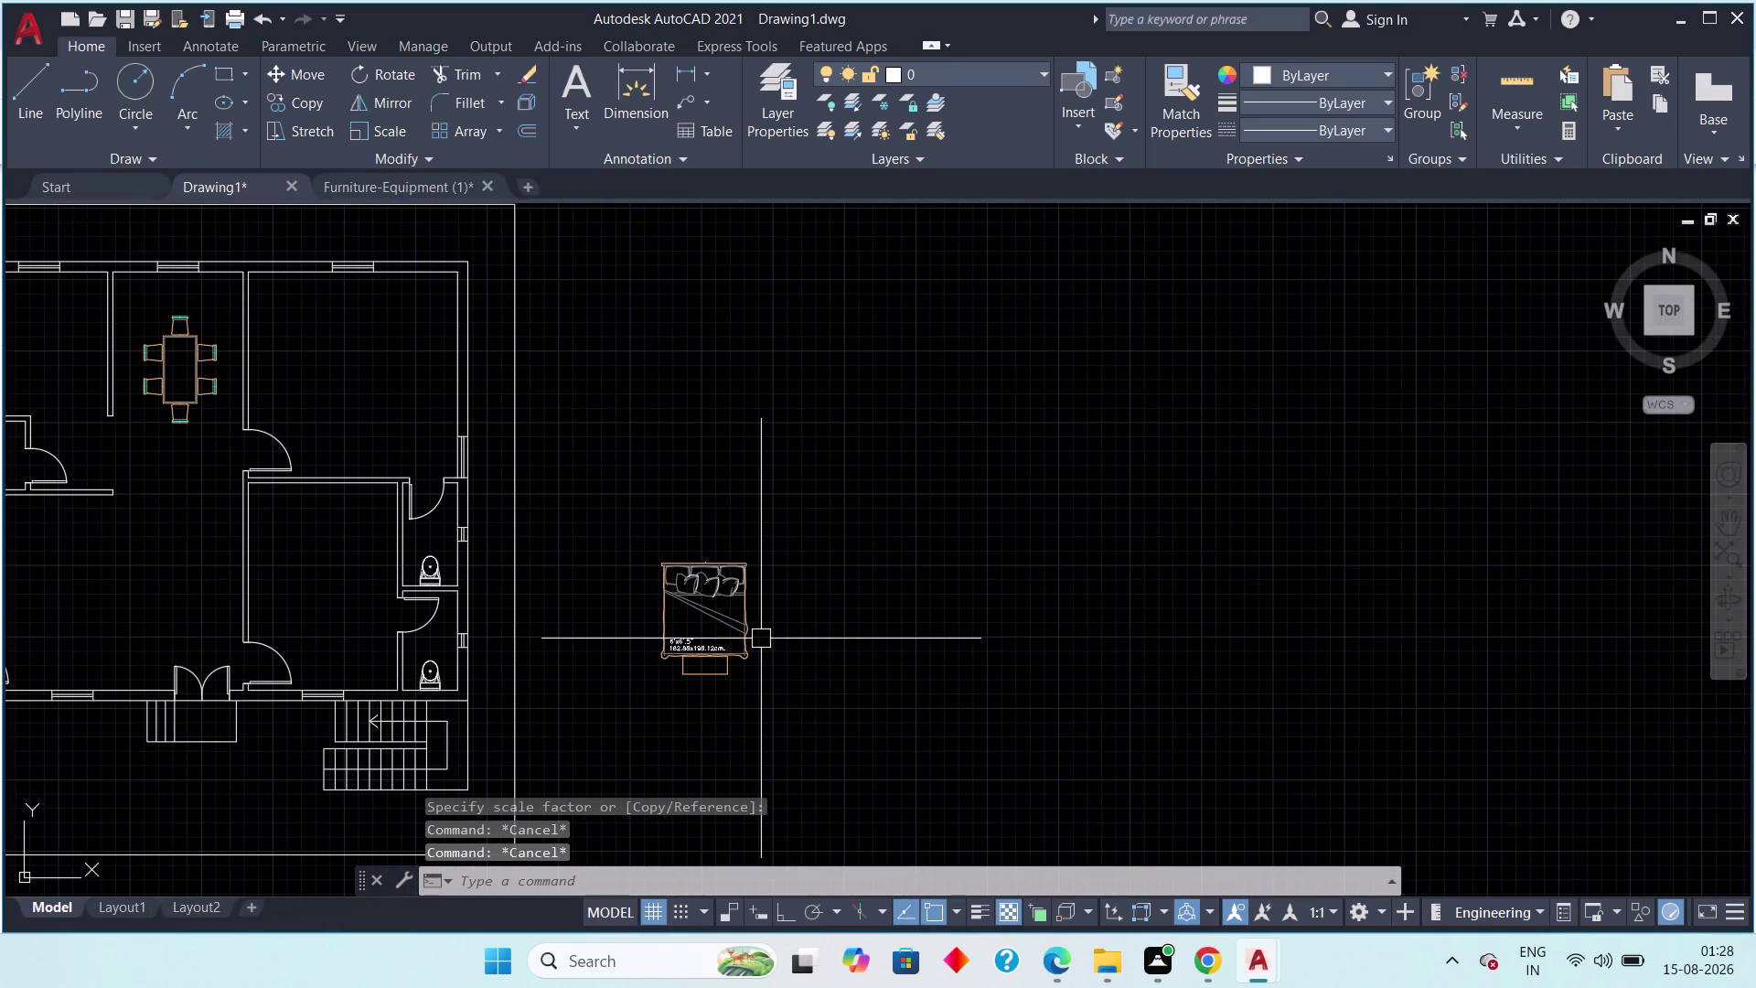
drag(824, 505, 735, 622)
click(601, 707)
Rotate the bed a quarter turn about its headboard corner.
key(r)
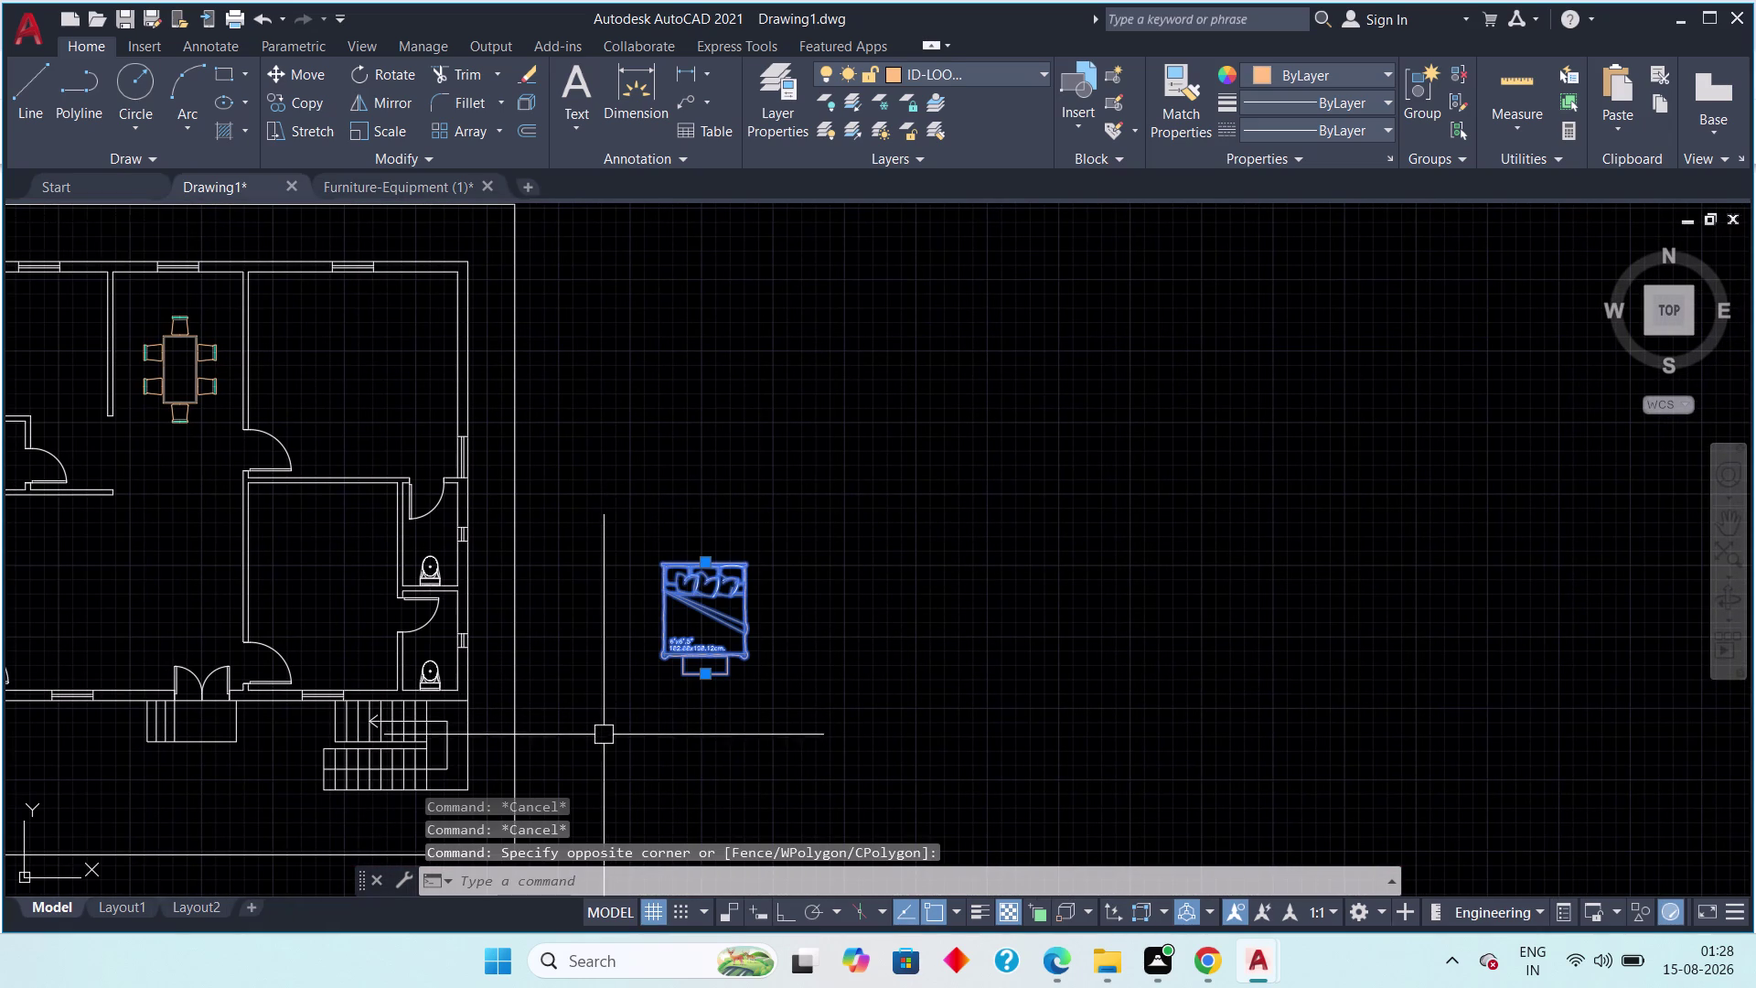
key(o)
key(space)
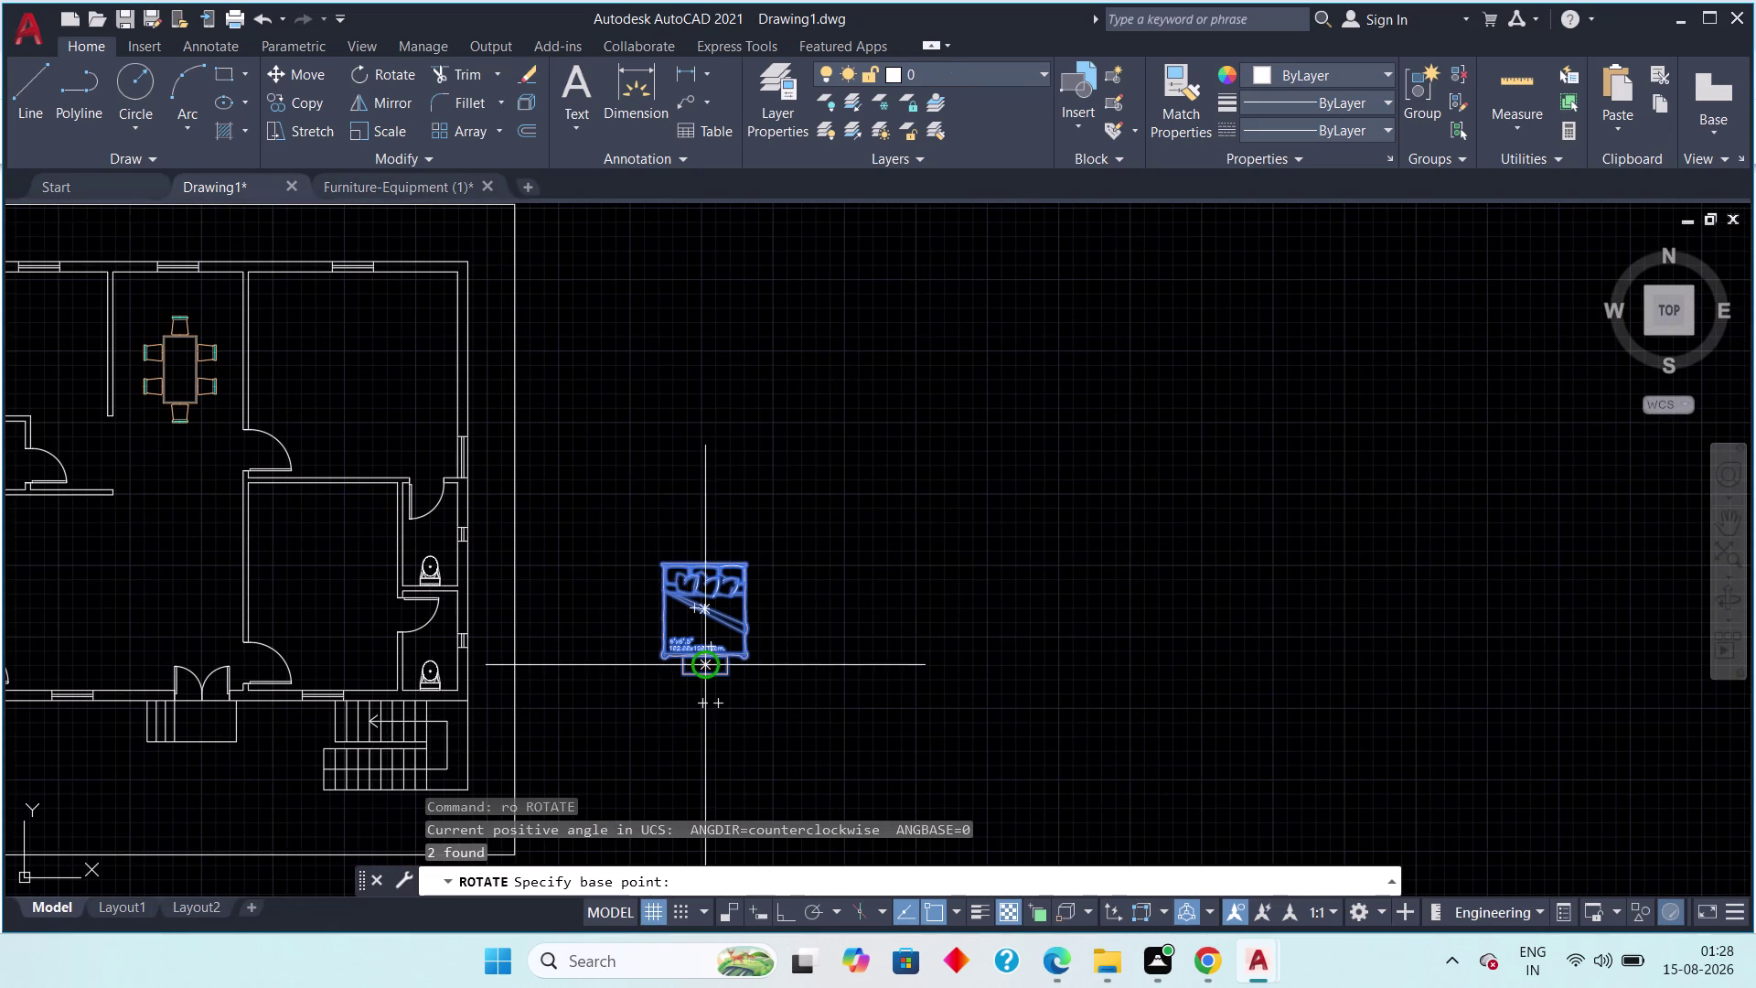
scroll(up, 3)
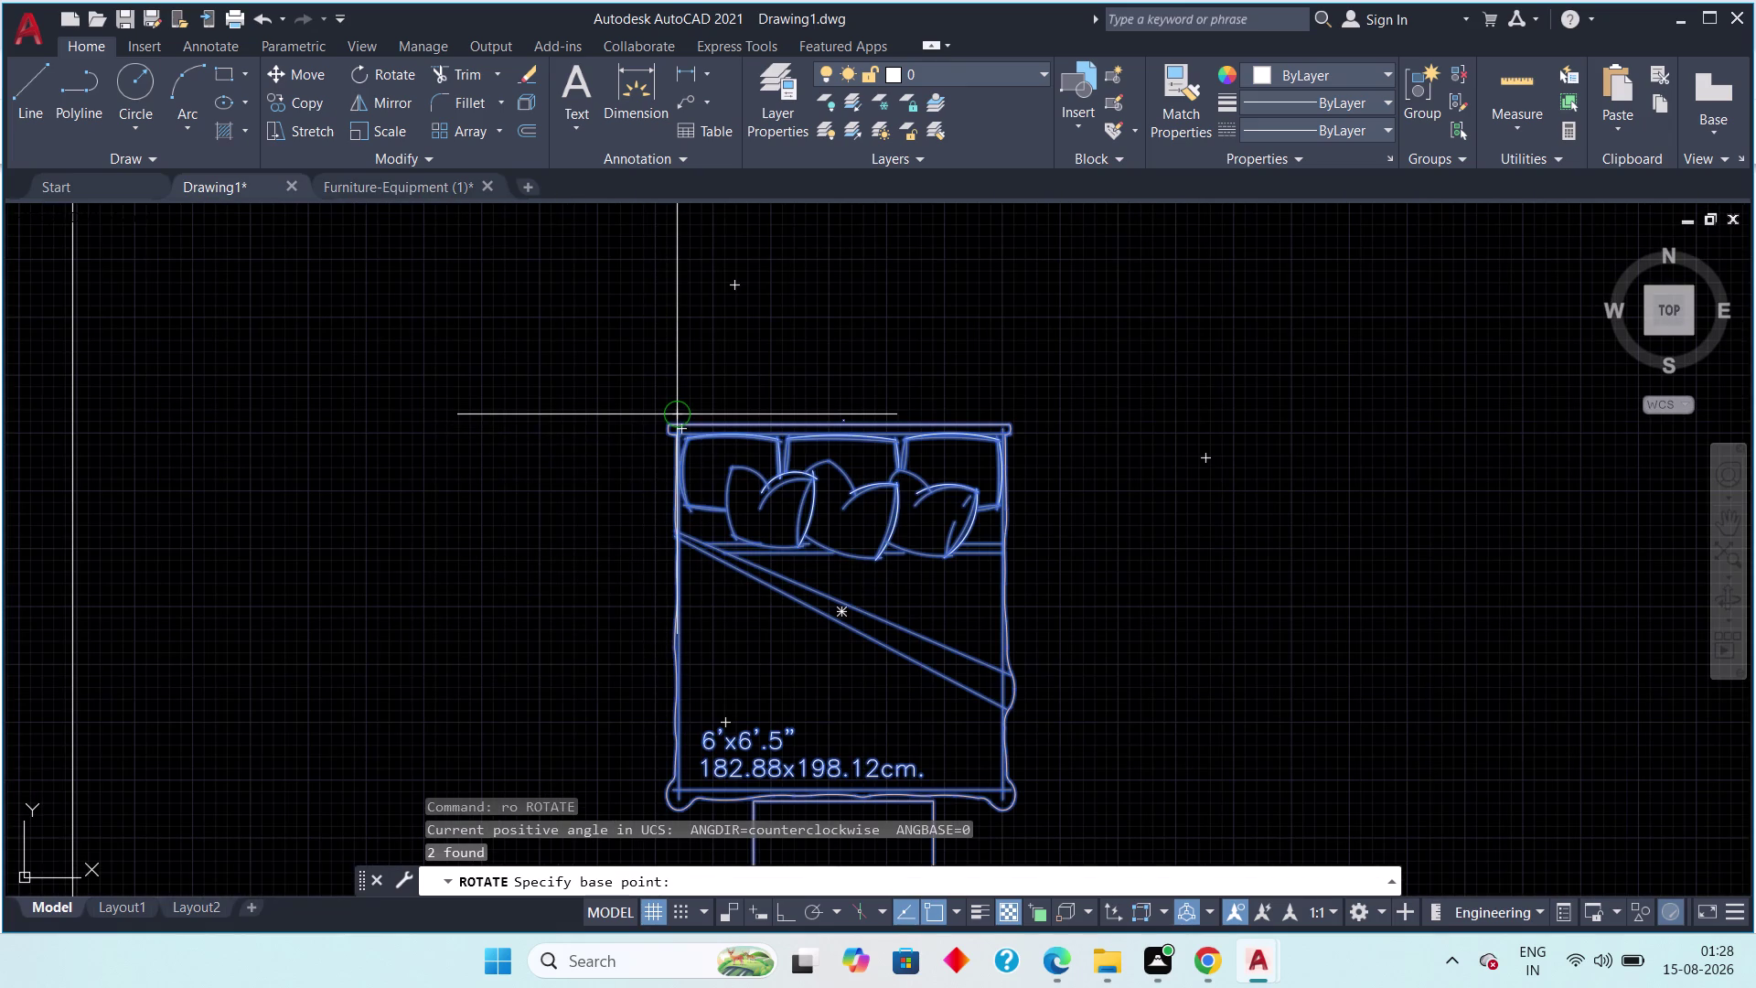
click(660, 431)
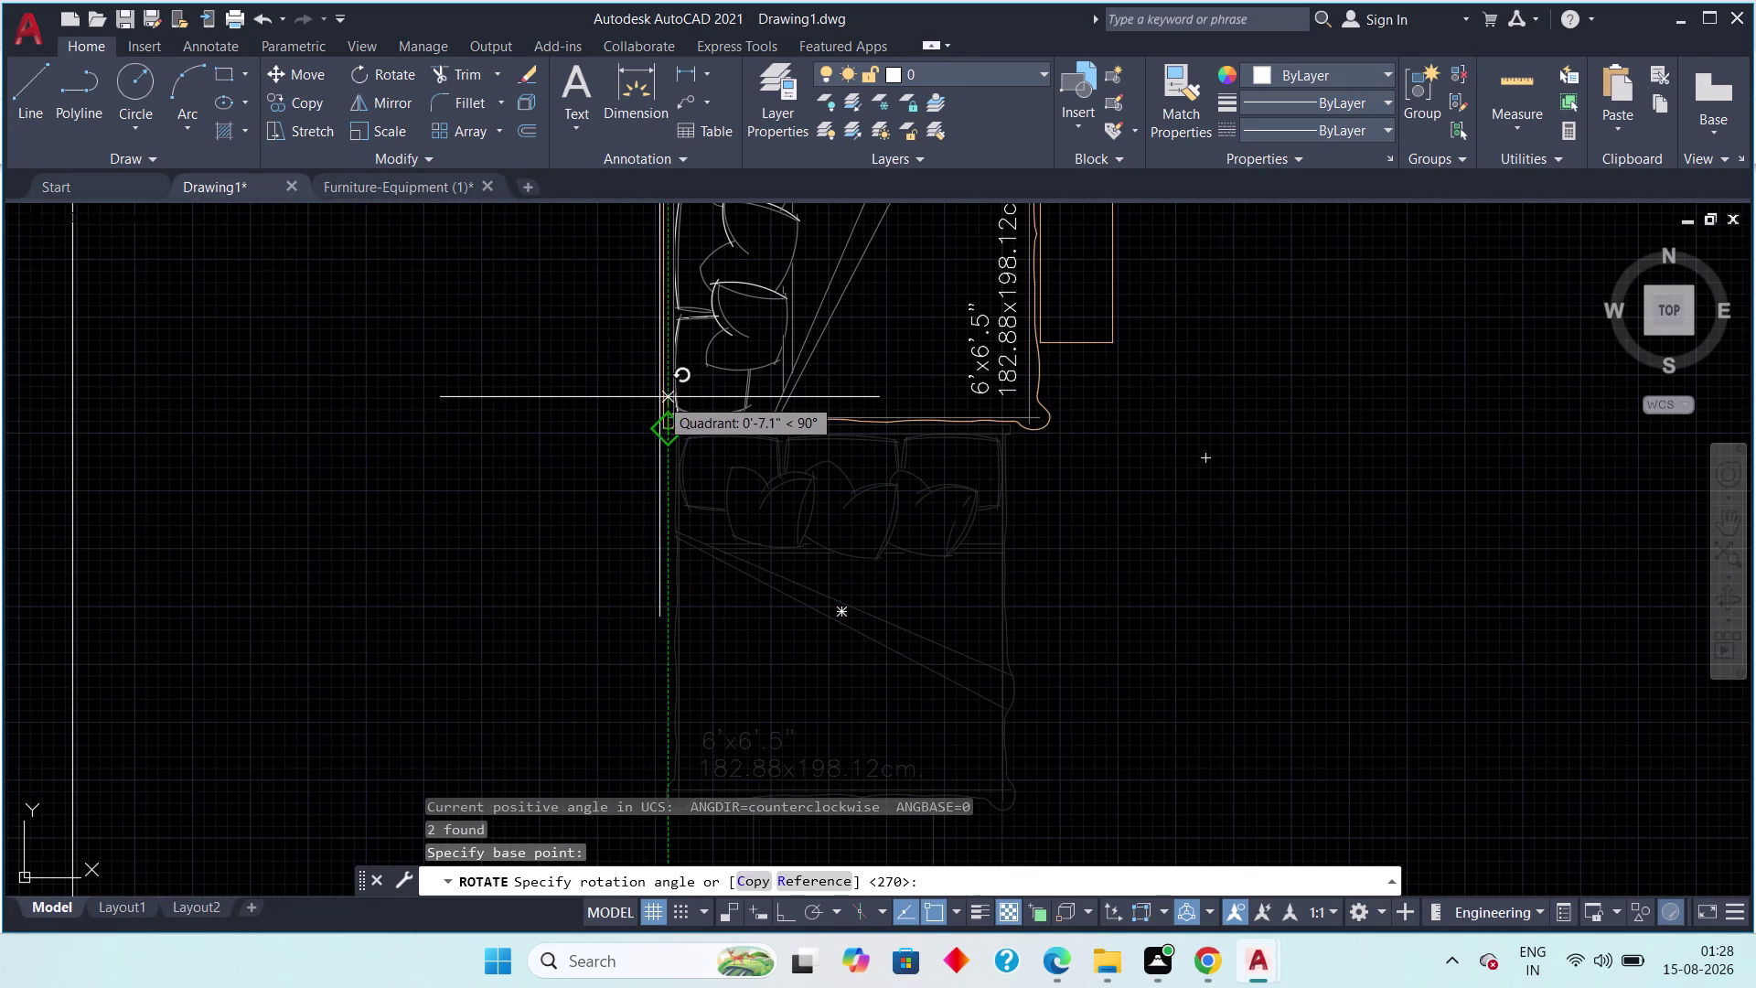
click(661, 398)
scroll(down, 3)
middle_drag(708, 541, 693, 605)
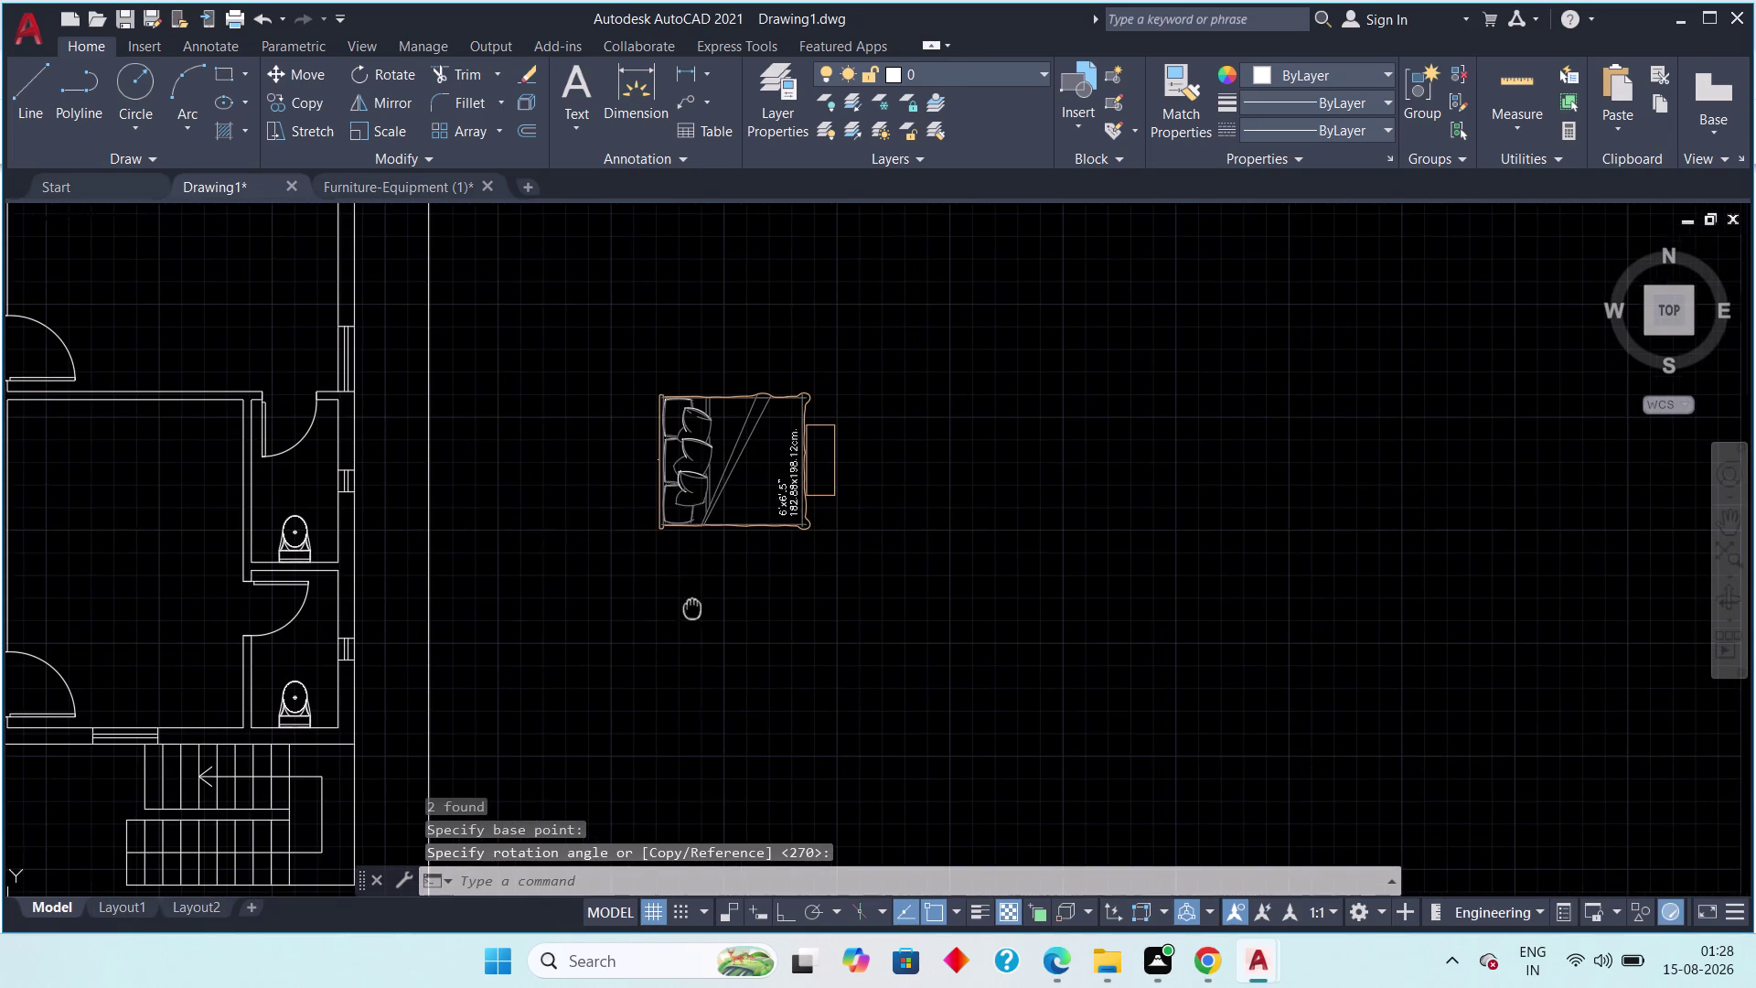
middle_drag(692, 605, 692, 607)
key(Escape)
key(Escape)
Select the rotated bed and start the SCALE command.
middle_drag(734, 620, 900, 630)
scroll(down, 3)
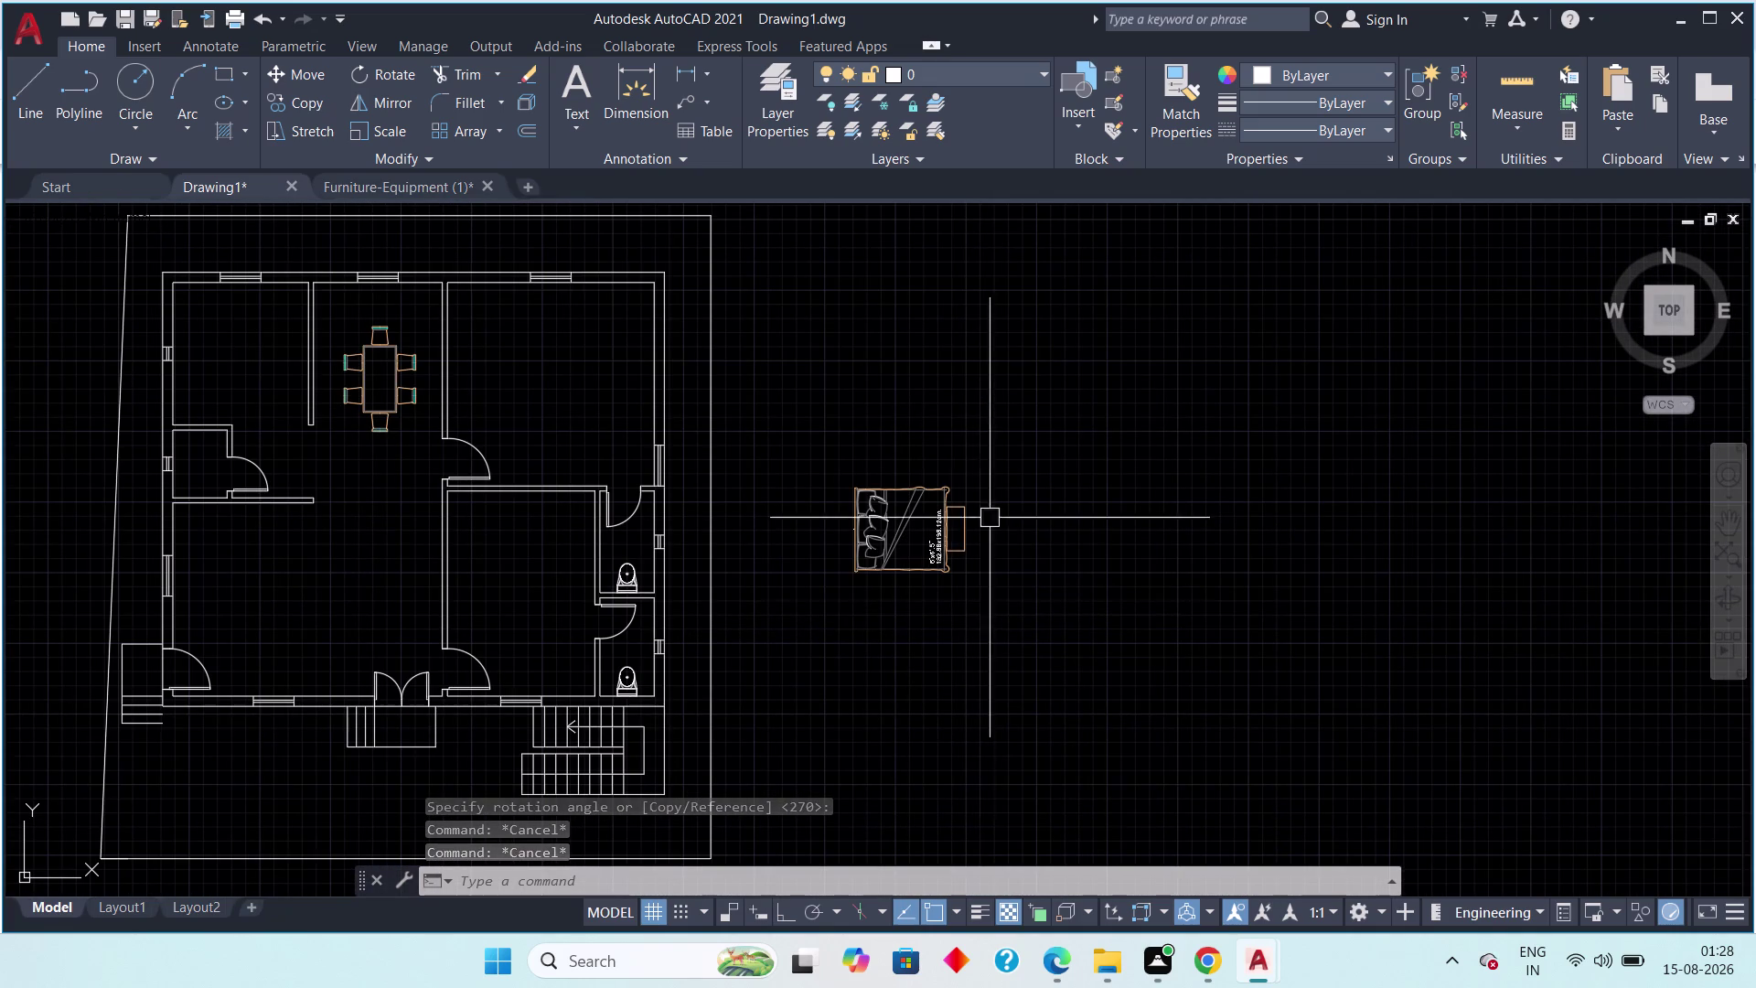
drag(998, 425, 909, 513)
click(781, 632)
key(s)
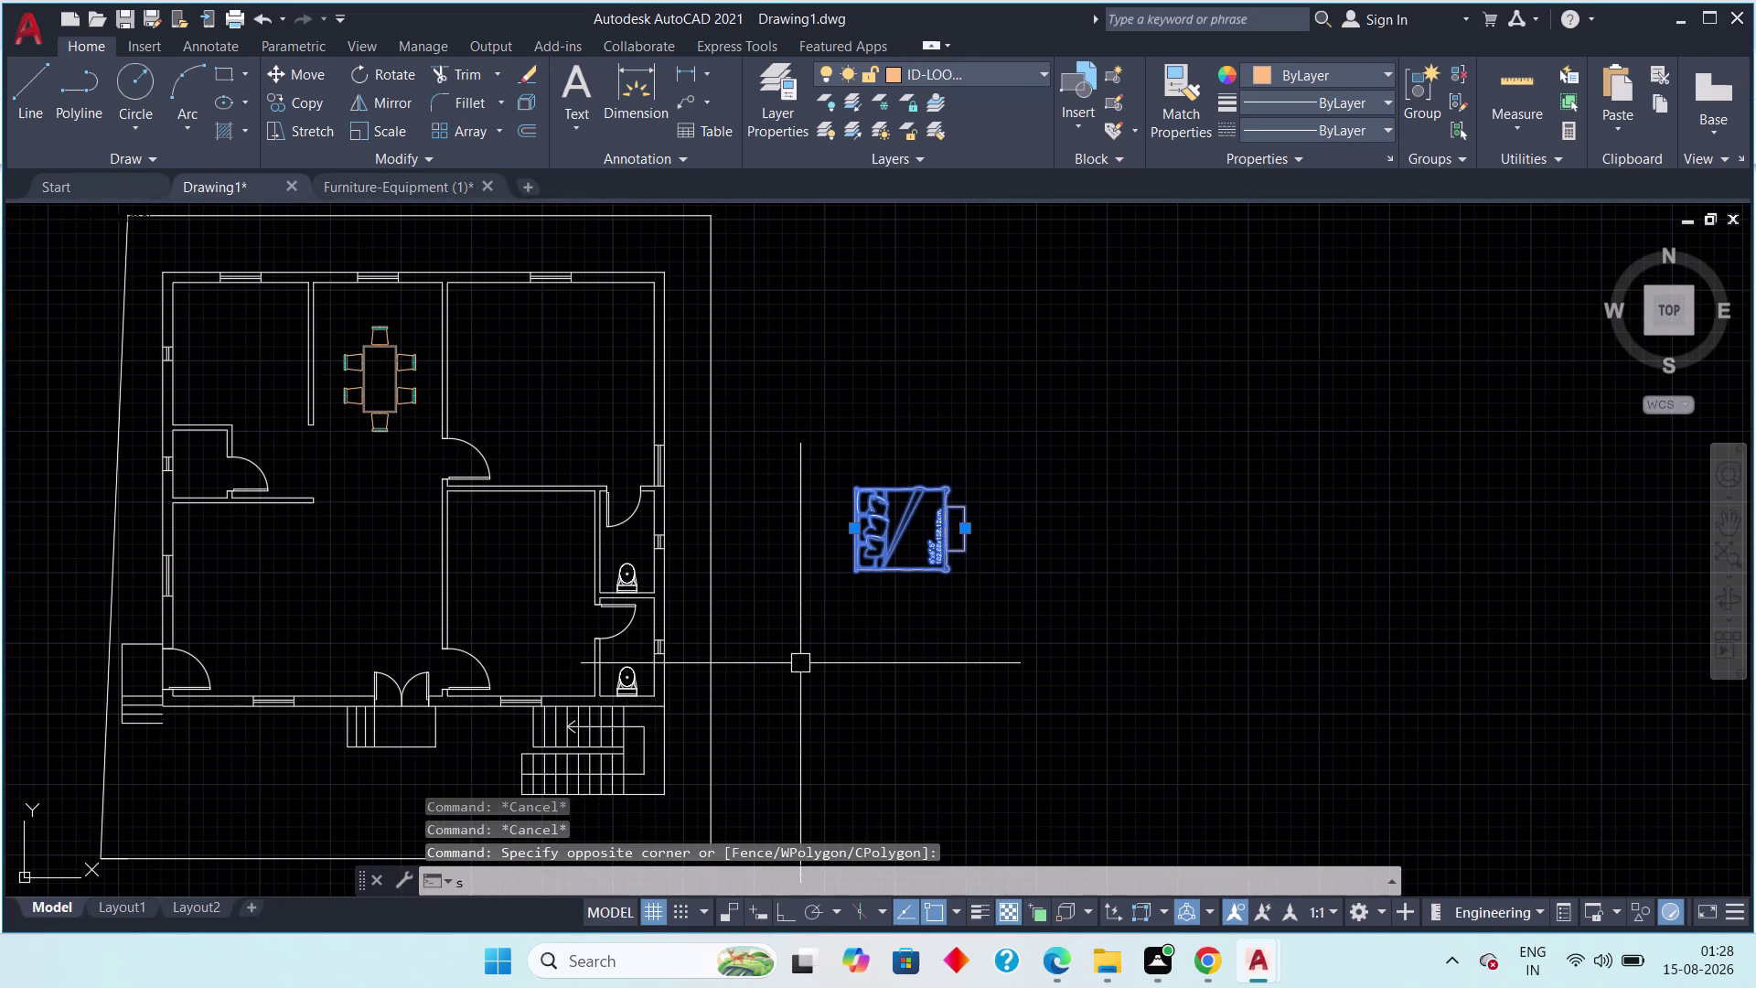
key(c)
key(space)
Pick a scale base point, cancel the scaling, and reselect the bed.
scroll(up, 3)
scroll(up, 3)
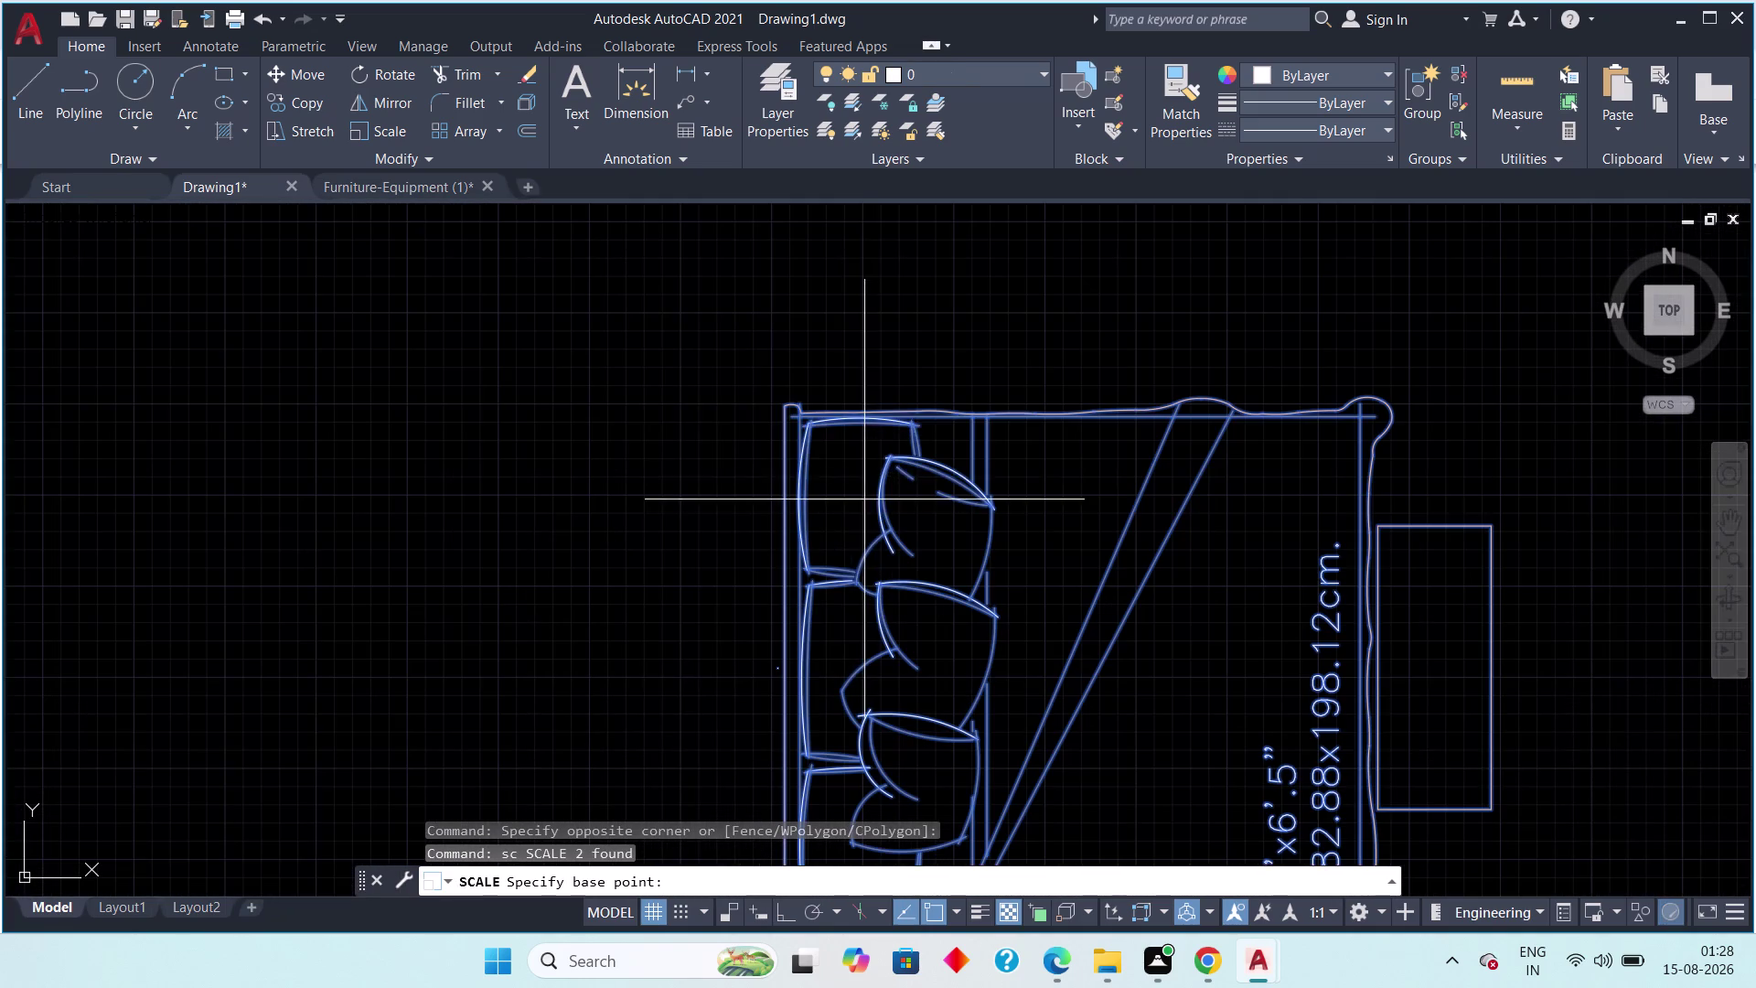
click(786, 407)
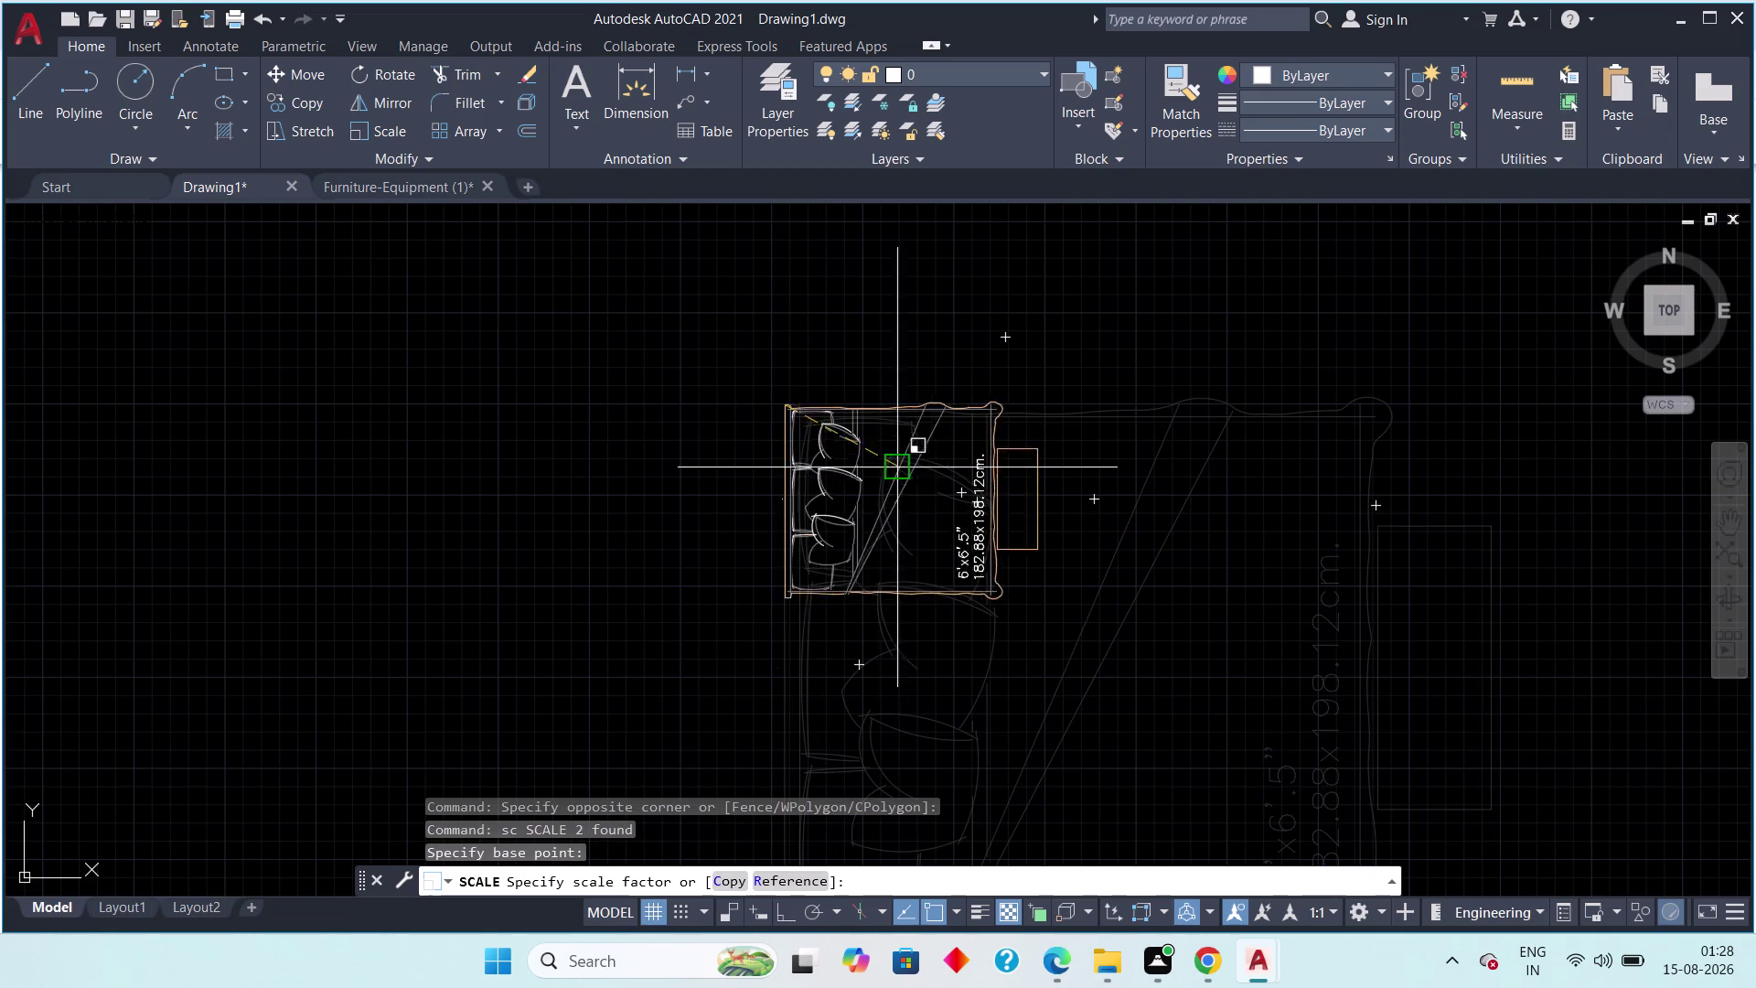
middle_drag(938, 571, 818, 387)
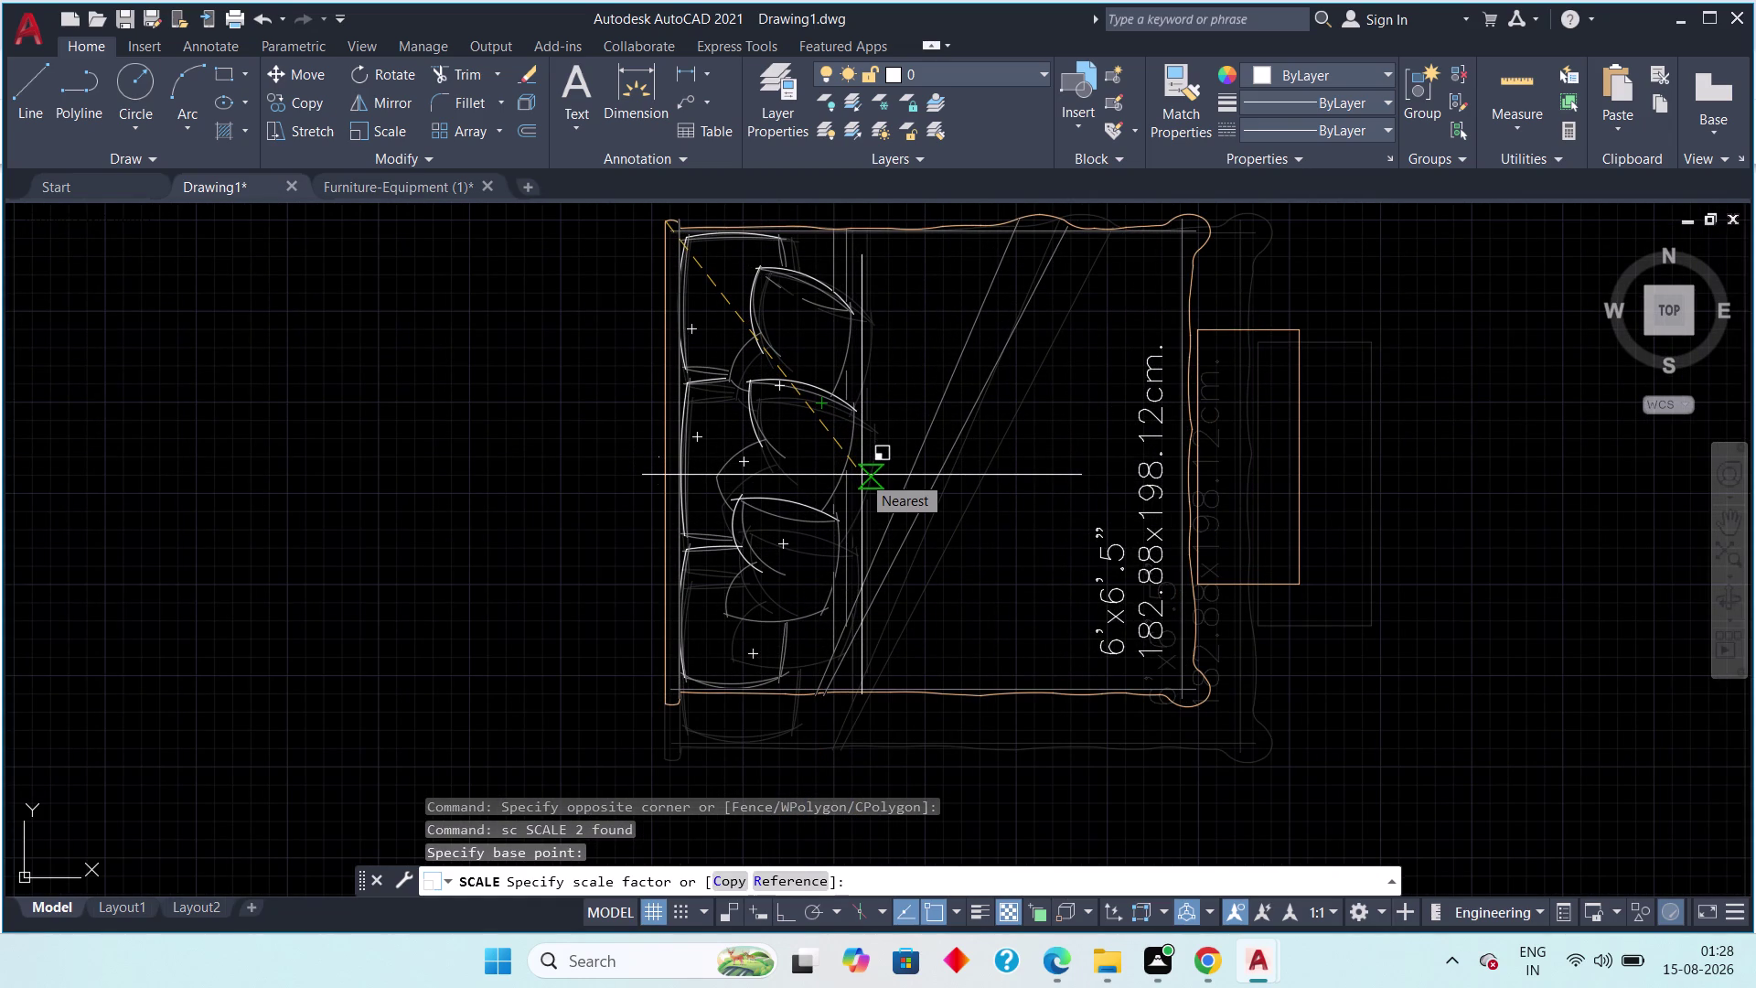
click(862, 475)
scroll(down, 3)
middle_drag(979, 544, 913, 457)
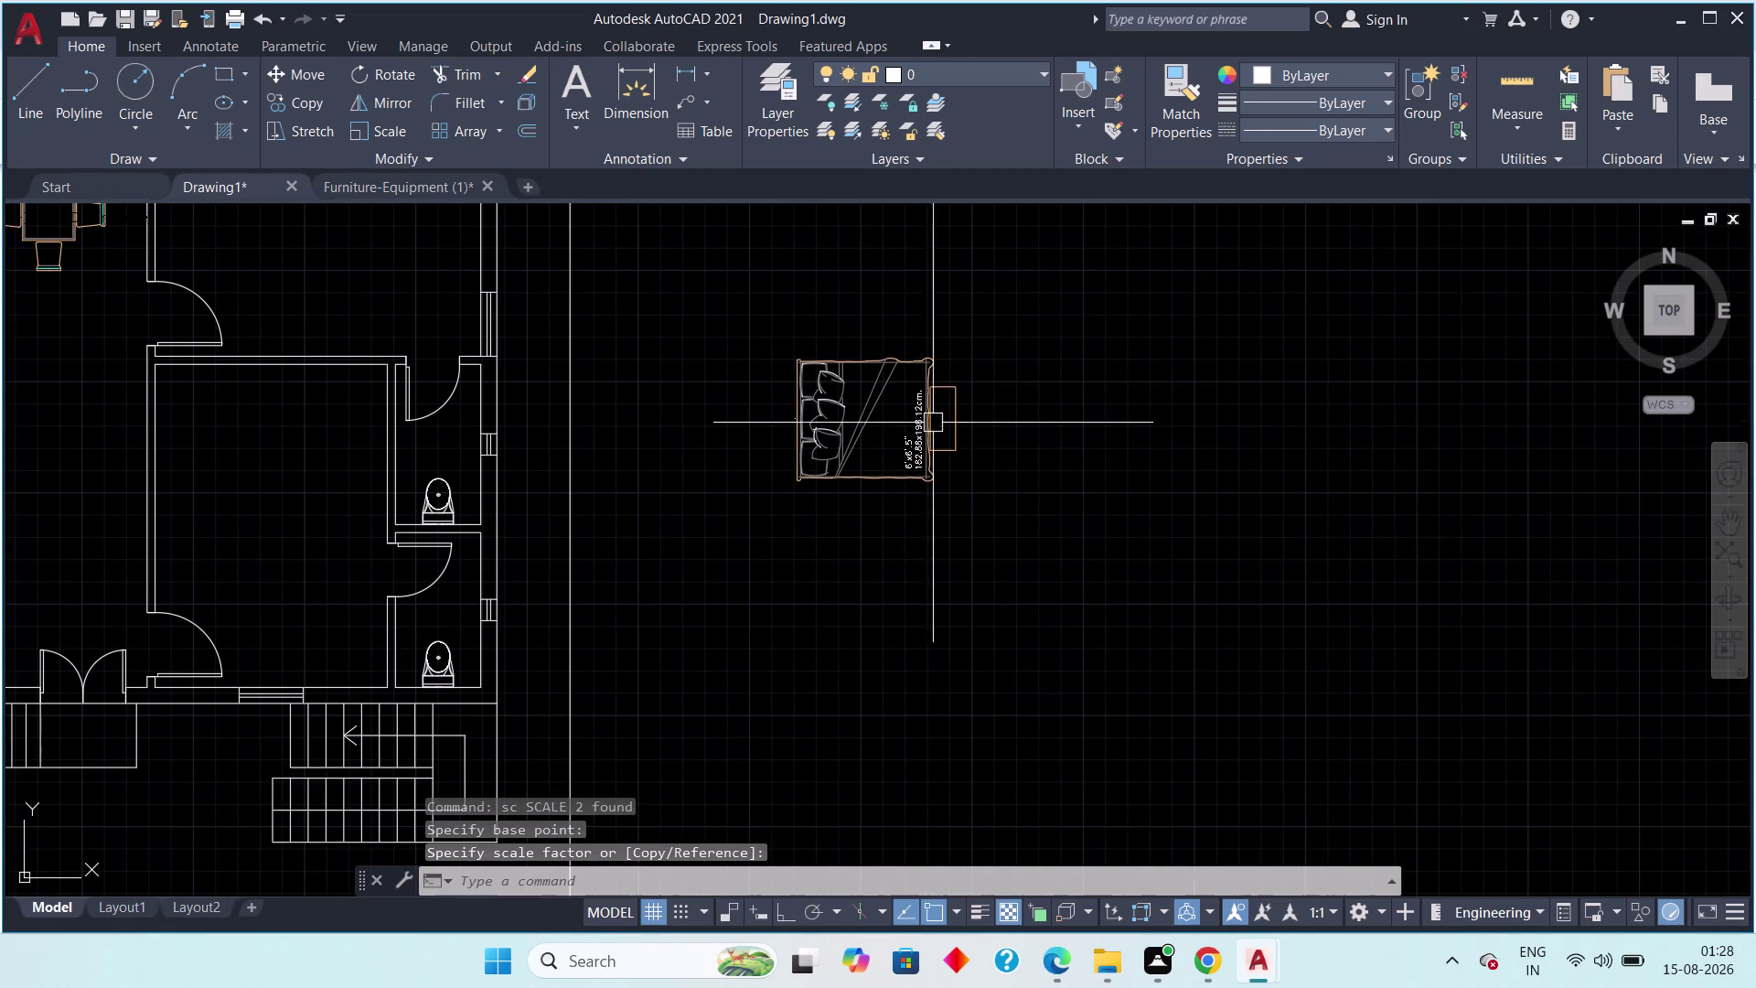
key(Escape)
drag(992, 319, 935, 432)
drag(760, 547, 733, 563)
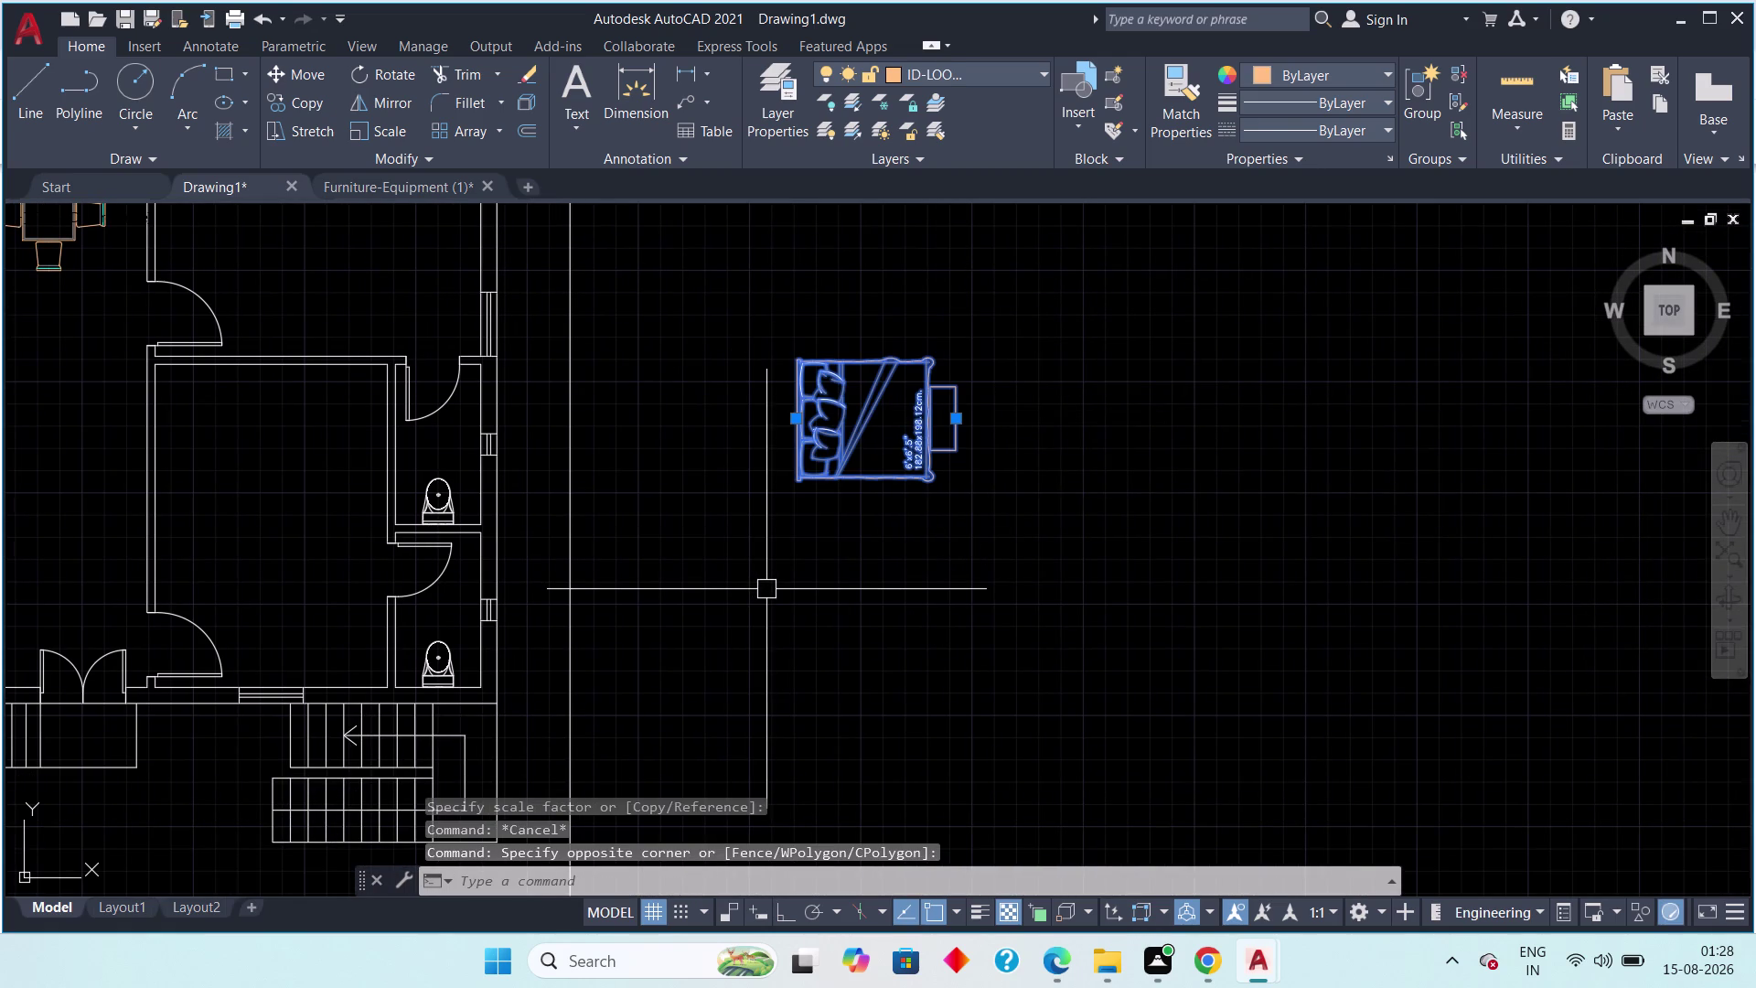
Copy the bed with CO and place a copy in the lower bedroom.
key(c)
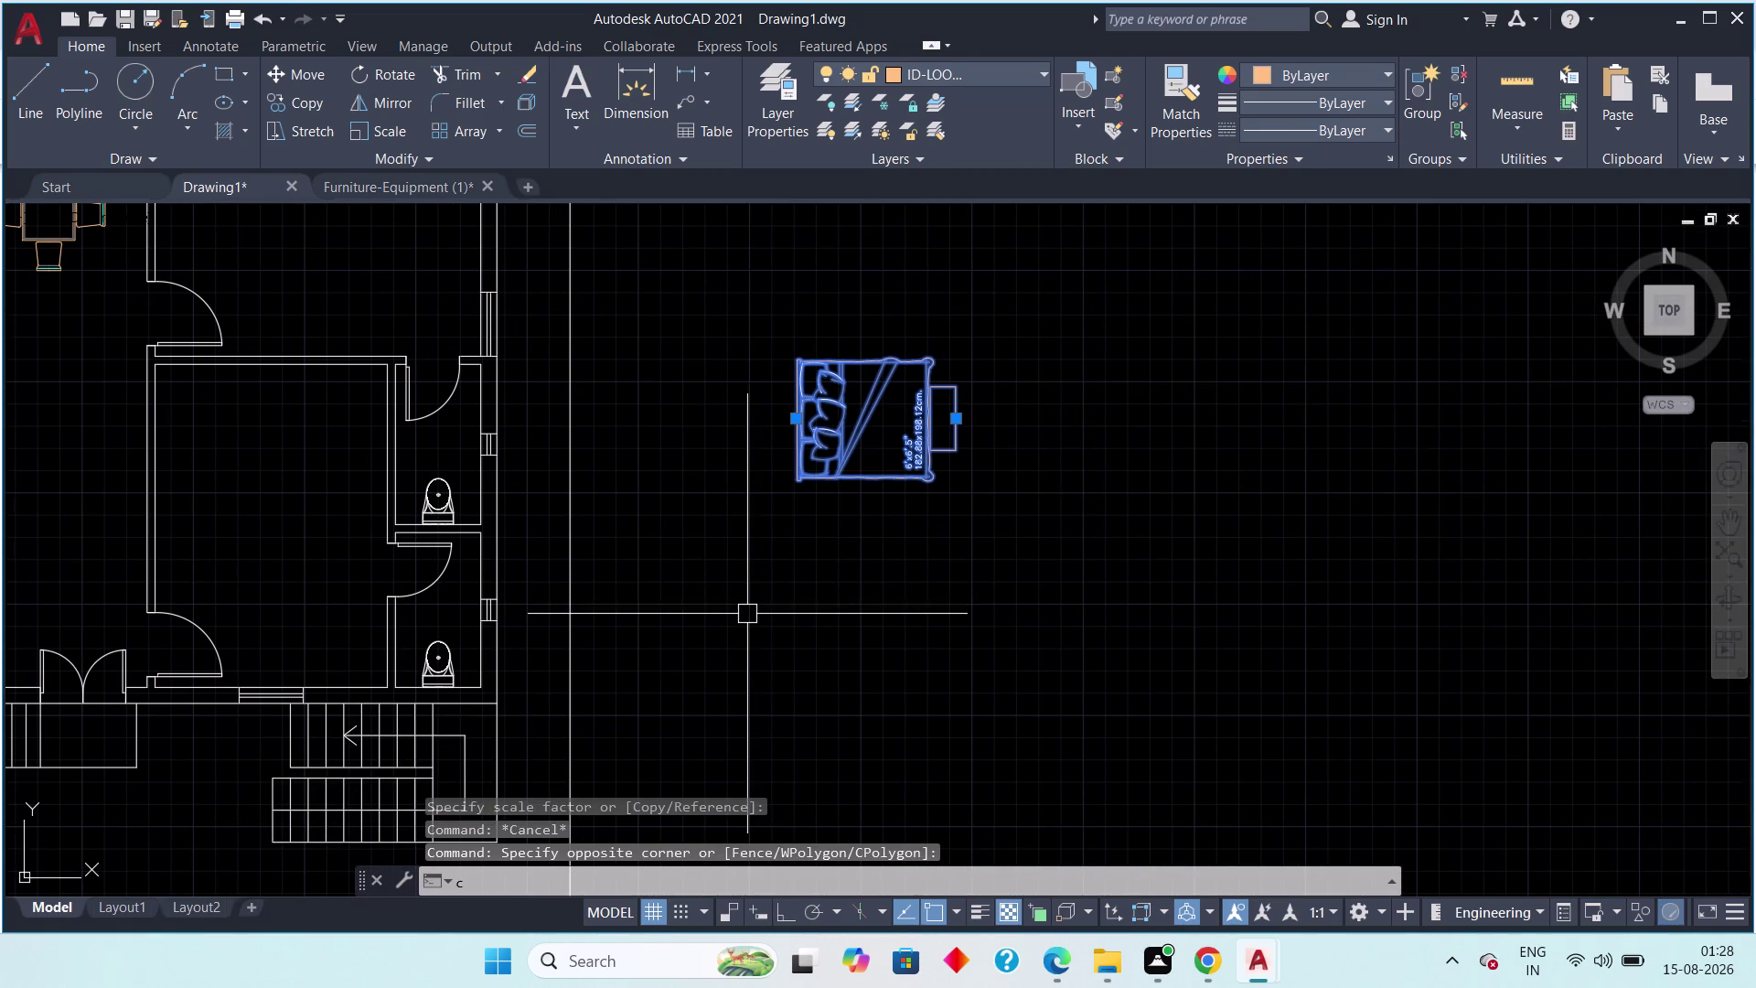
key(o)
key(space)
scroll(up, 3)
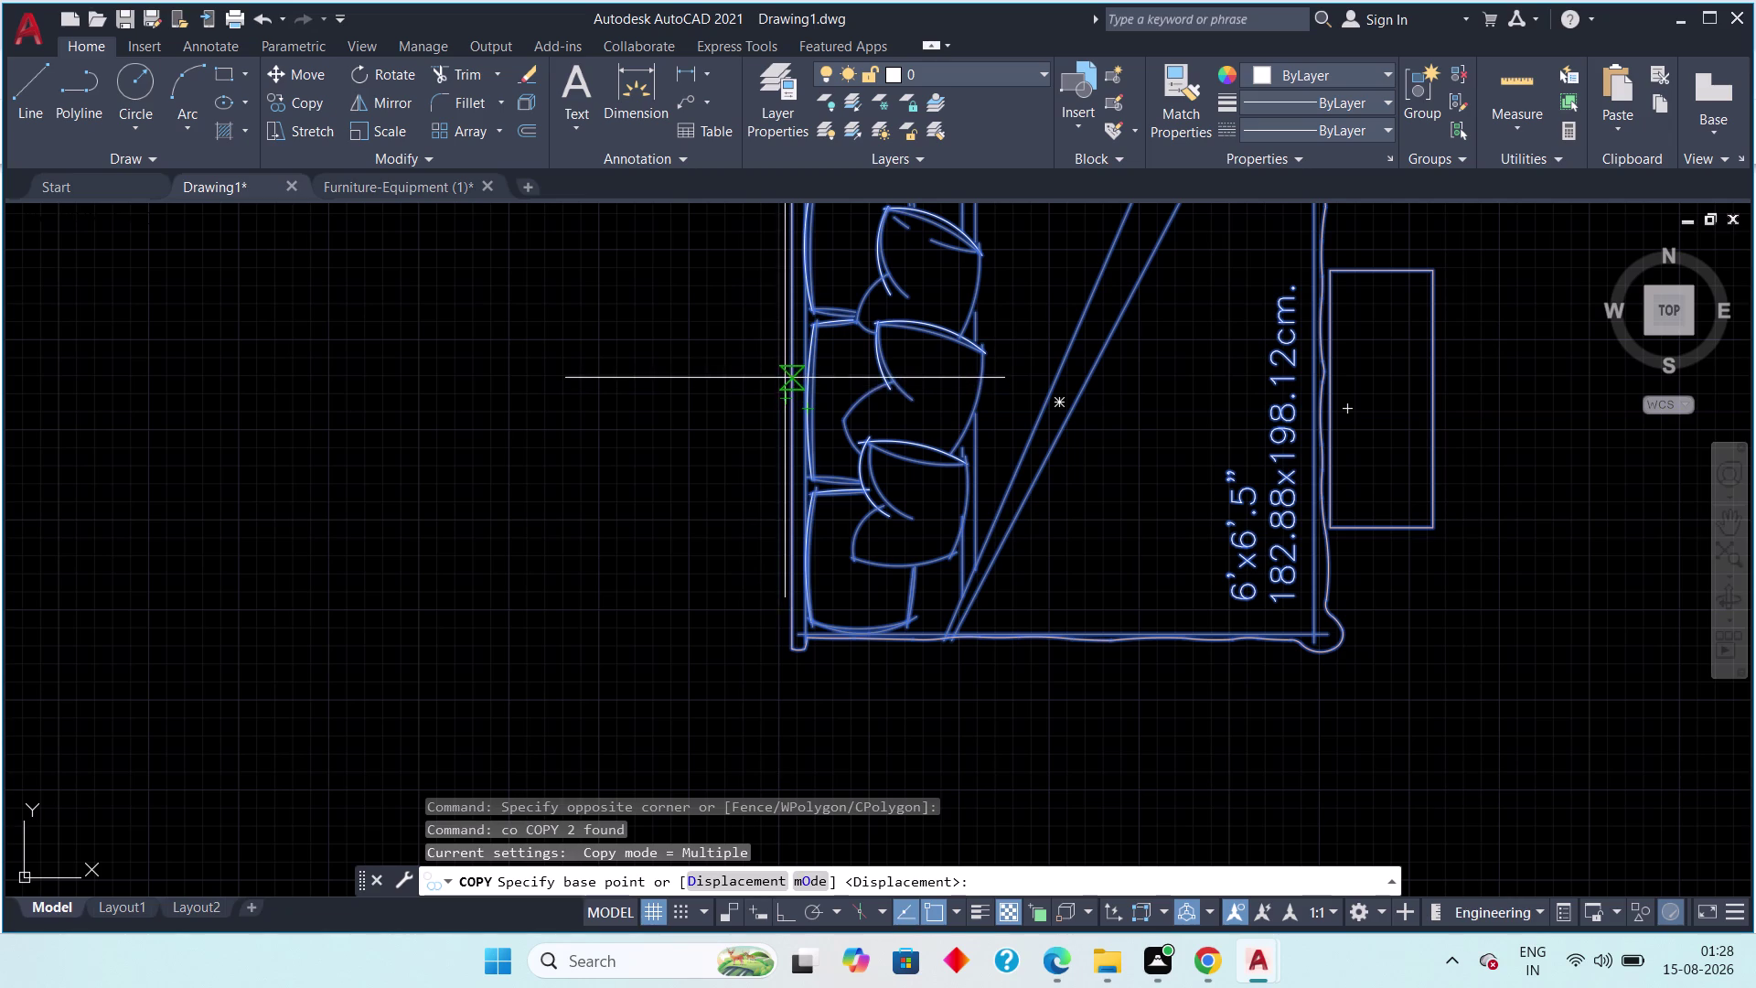
drag(790, 396, 771, 396)
middle_drag(684, 441, 848, 556)
scroll(down, 3)
middle_drag(681, 557, 1185, 530)
scroll(down, 3)
scroll(down, 3)
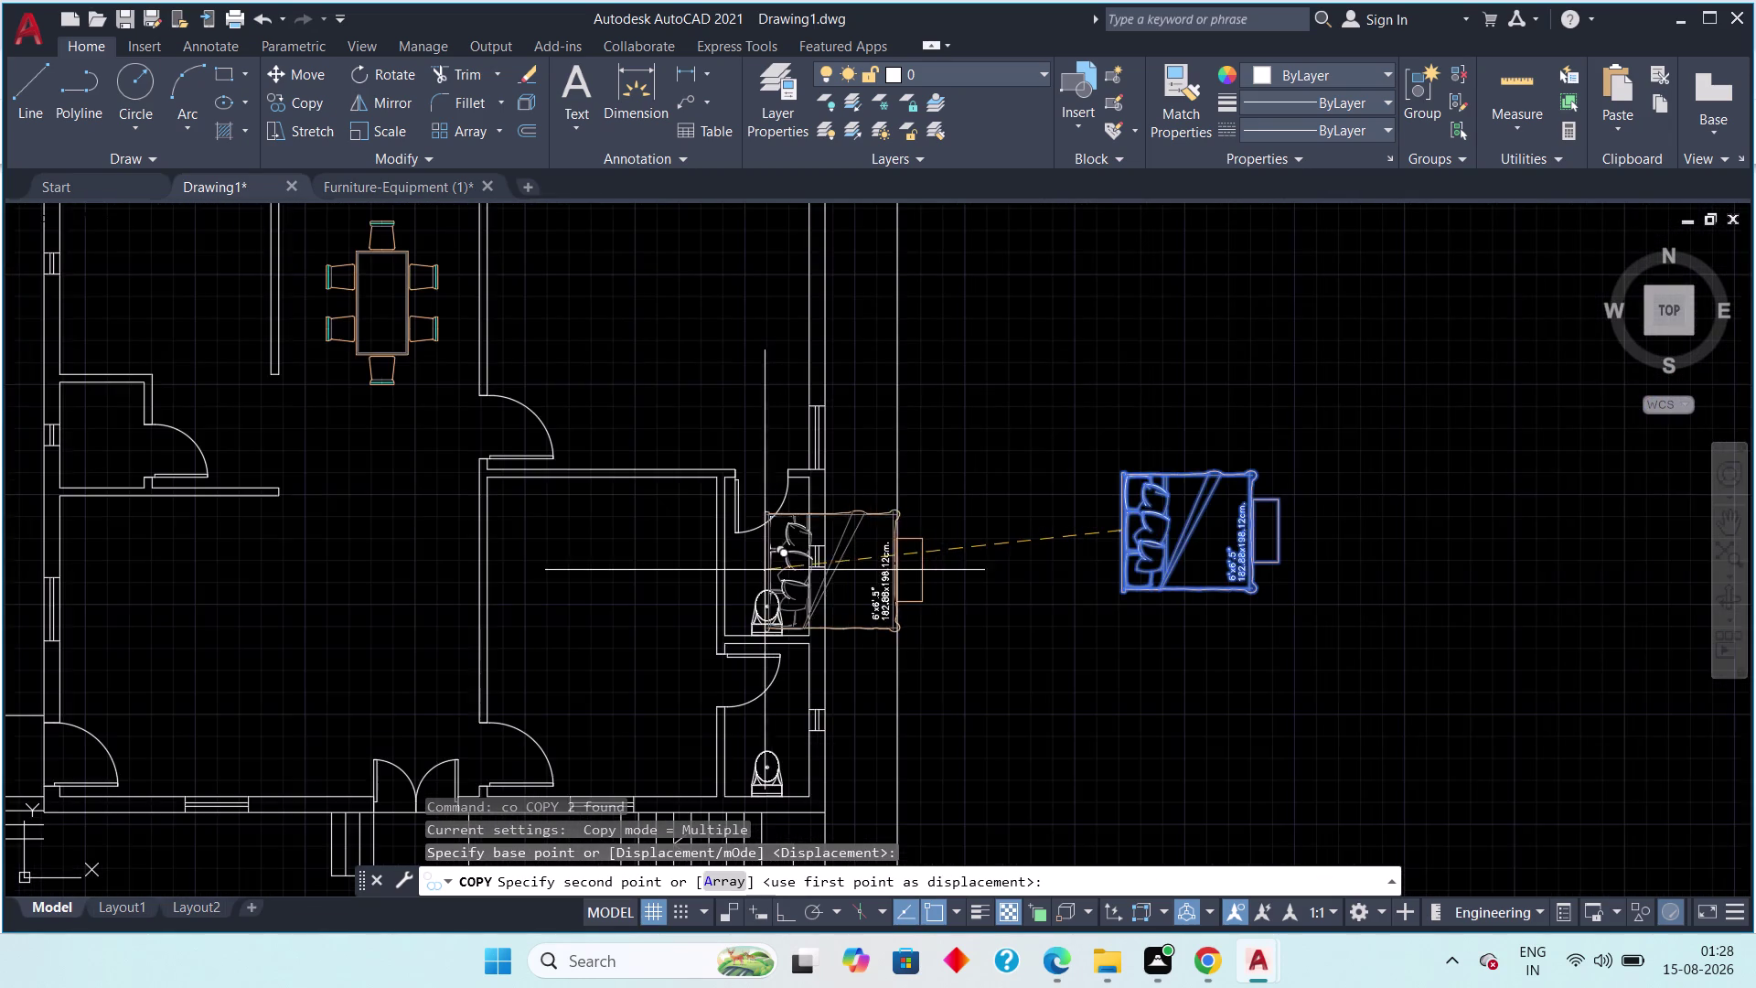
middle_drag(764, 570, 722, 398)
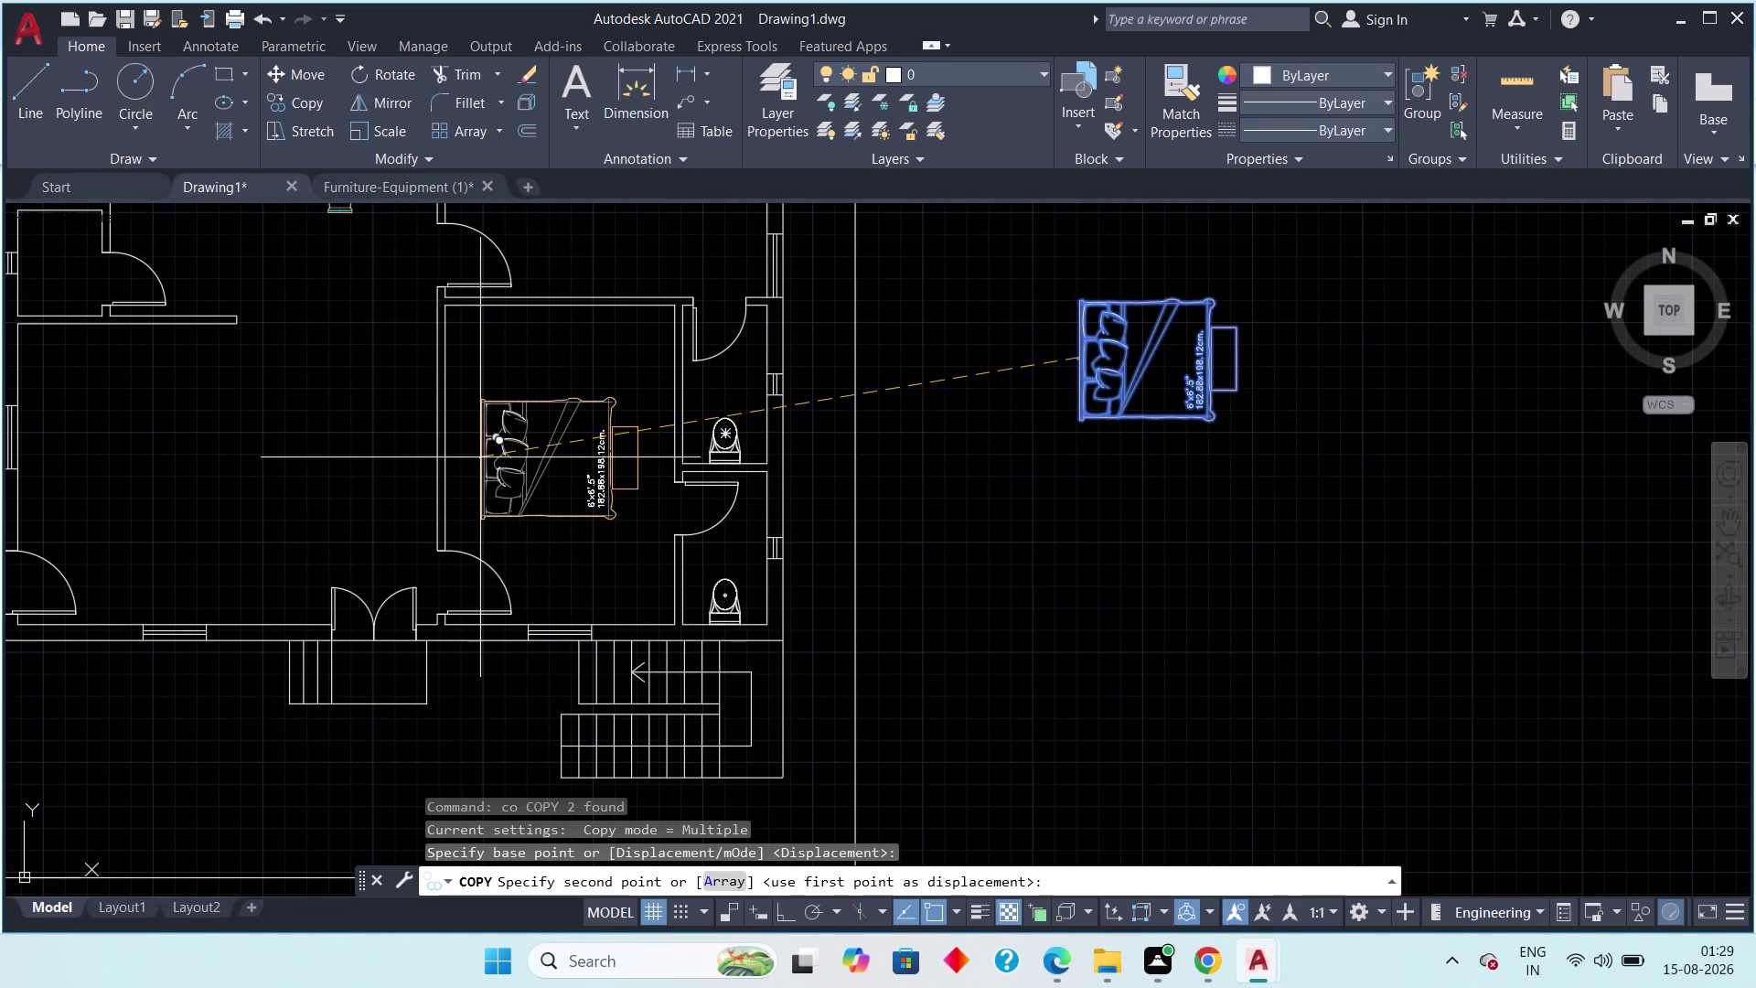
click(442, 426)
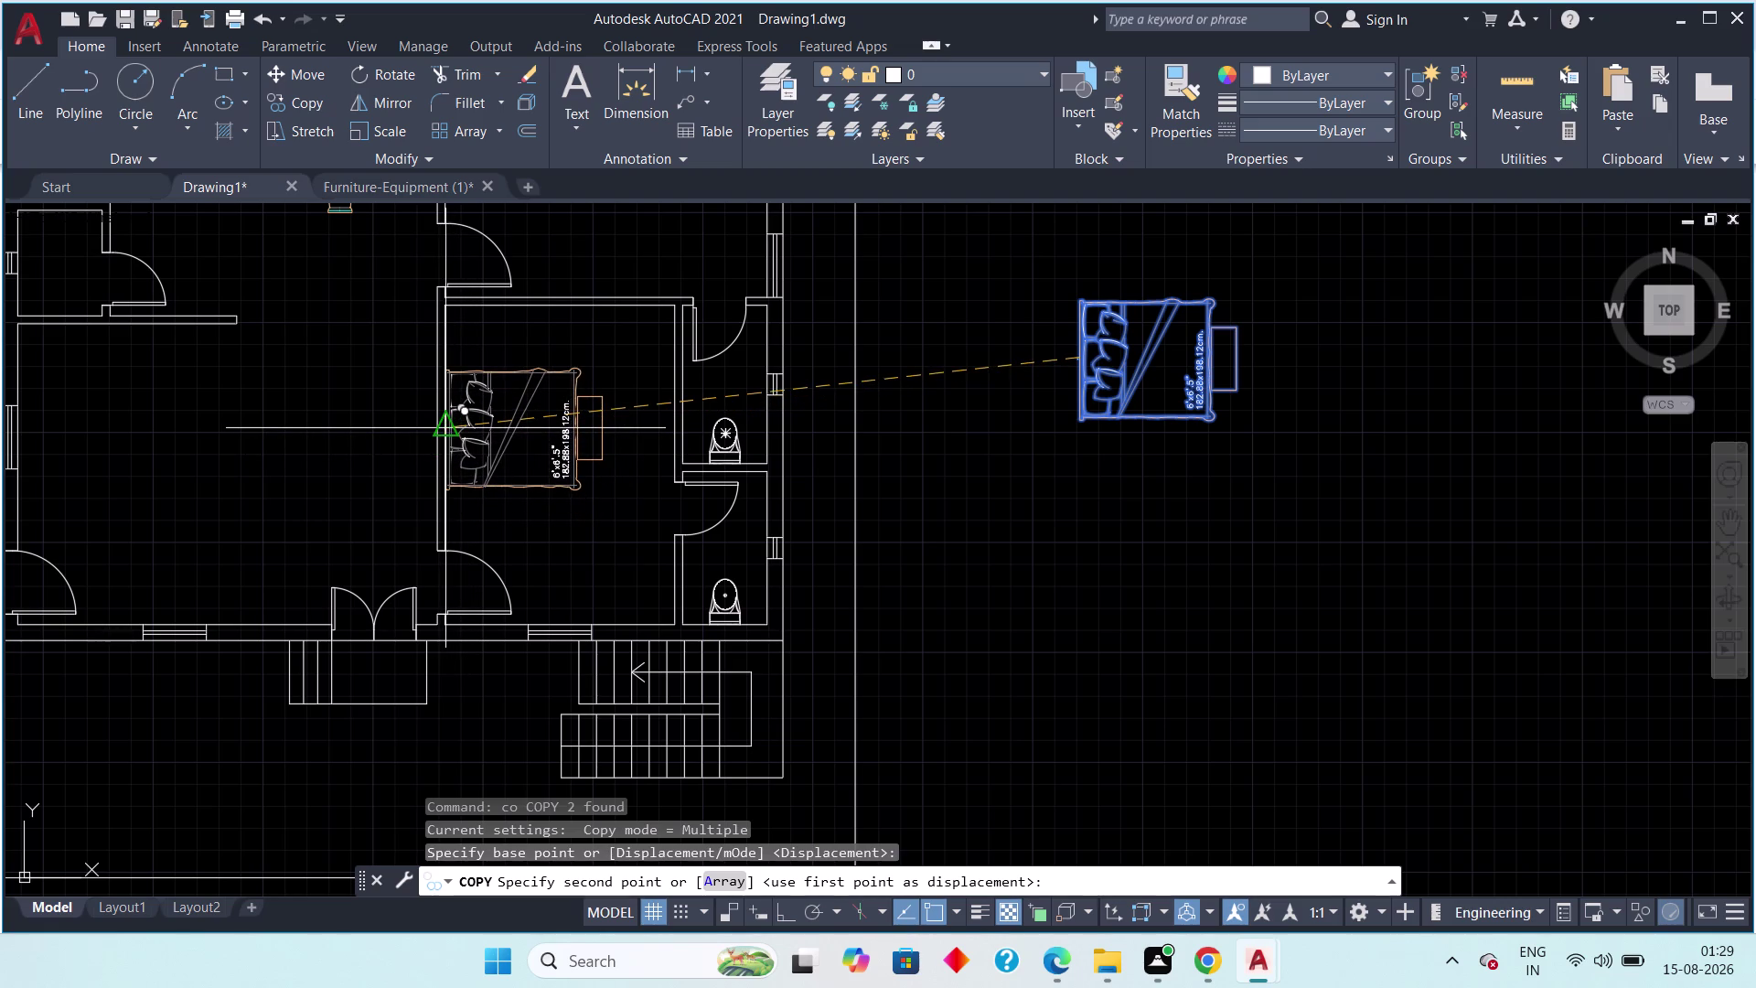
Place a second bed copy in the upper-right room and finish copying.
middle_drag(536, 417, 571, 608)
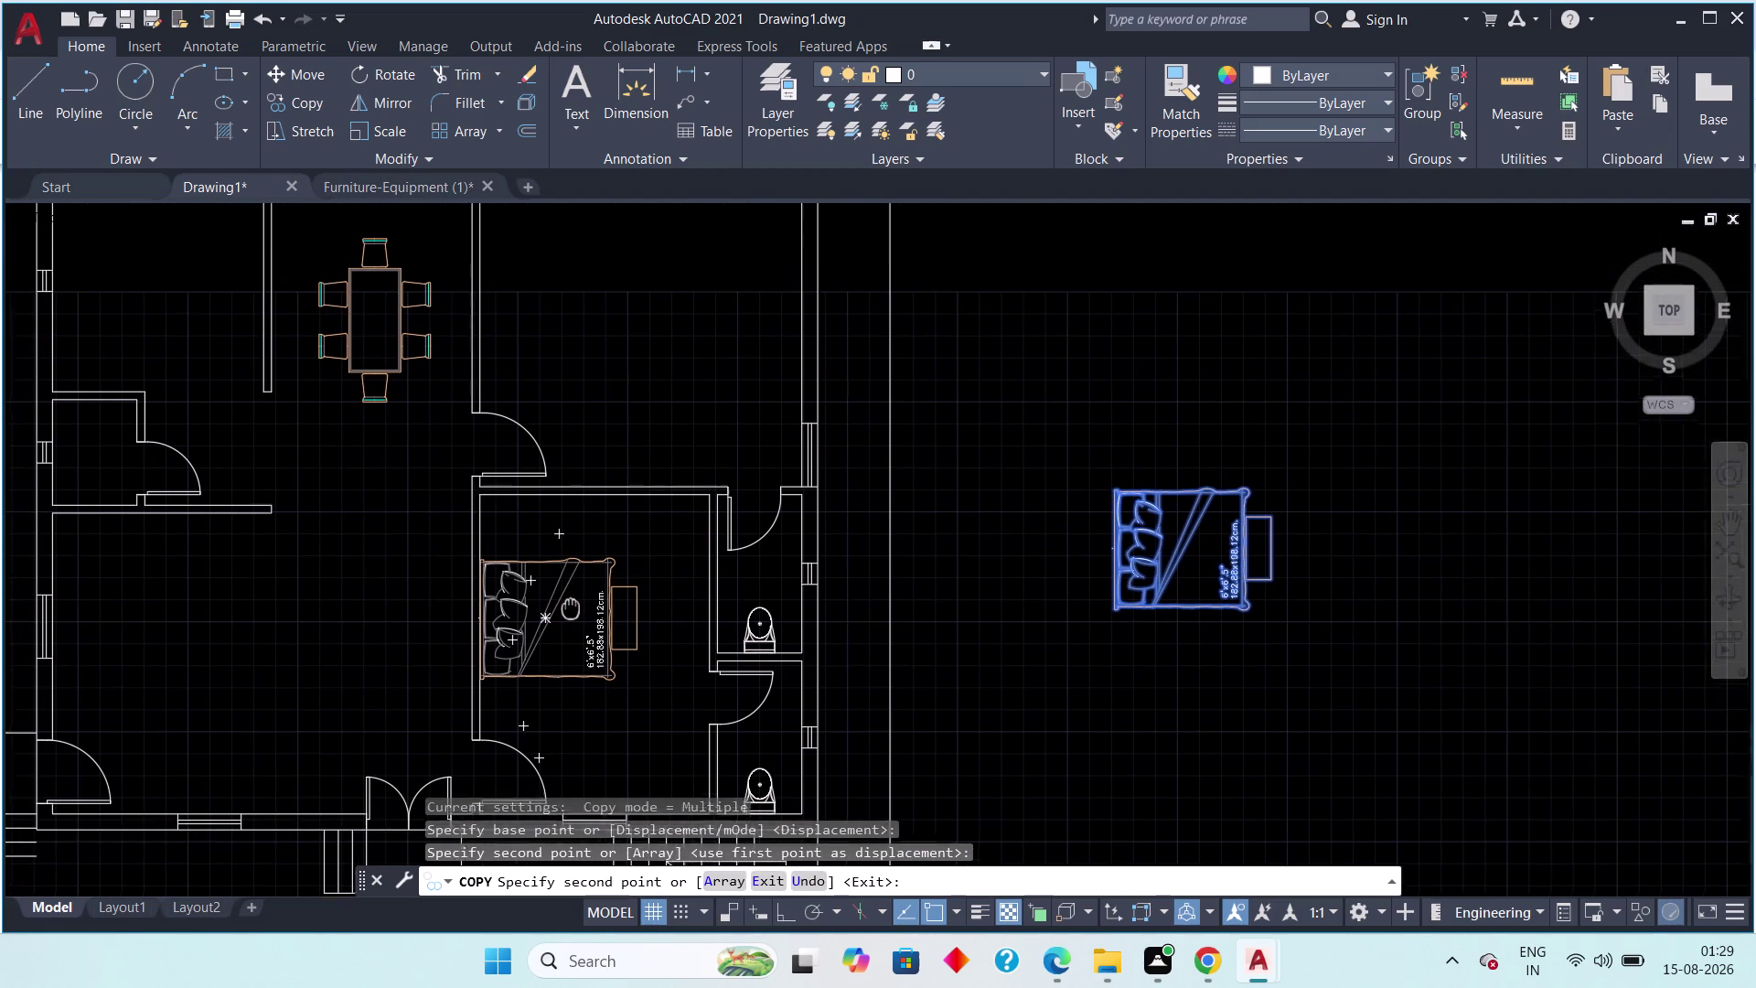
middle_drag(570, 608, 574, 662)
middle_drag(562, 571, 598, 724)
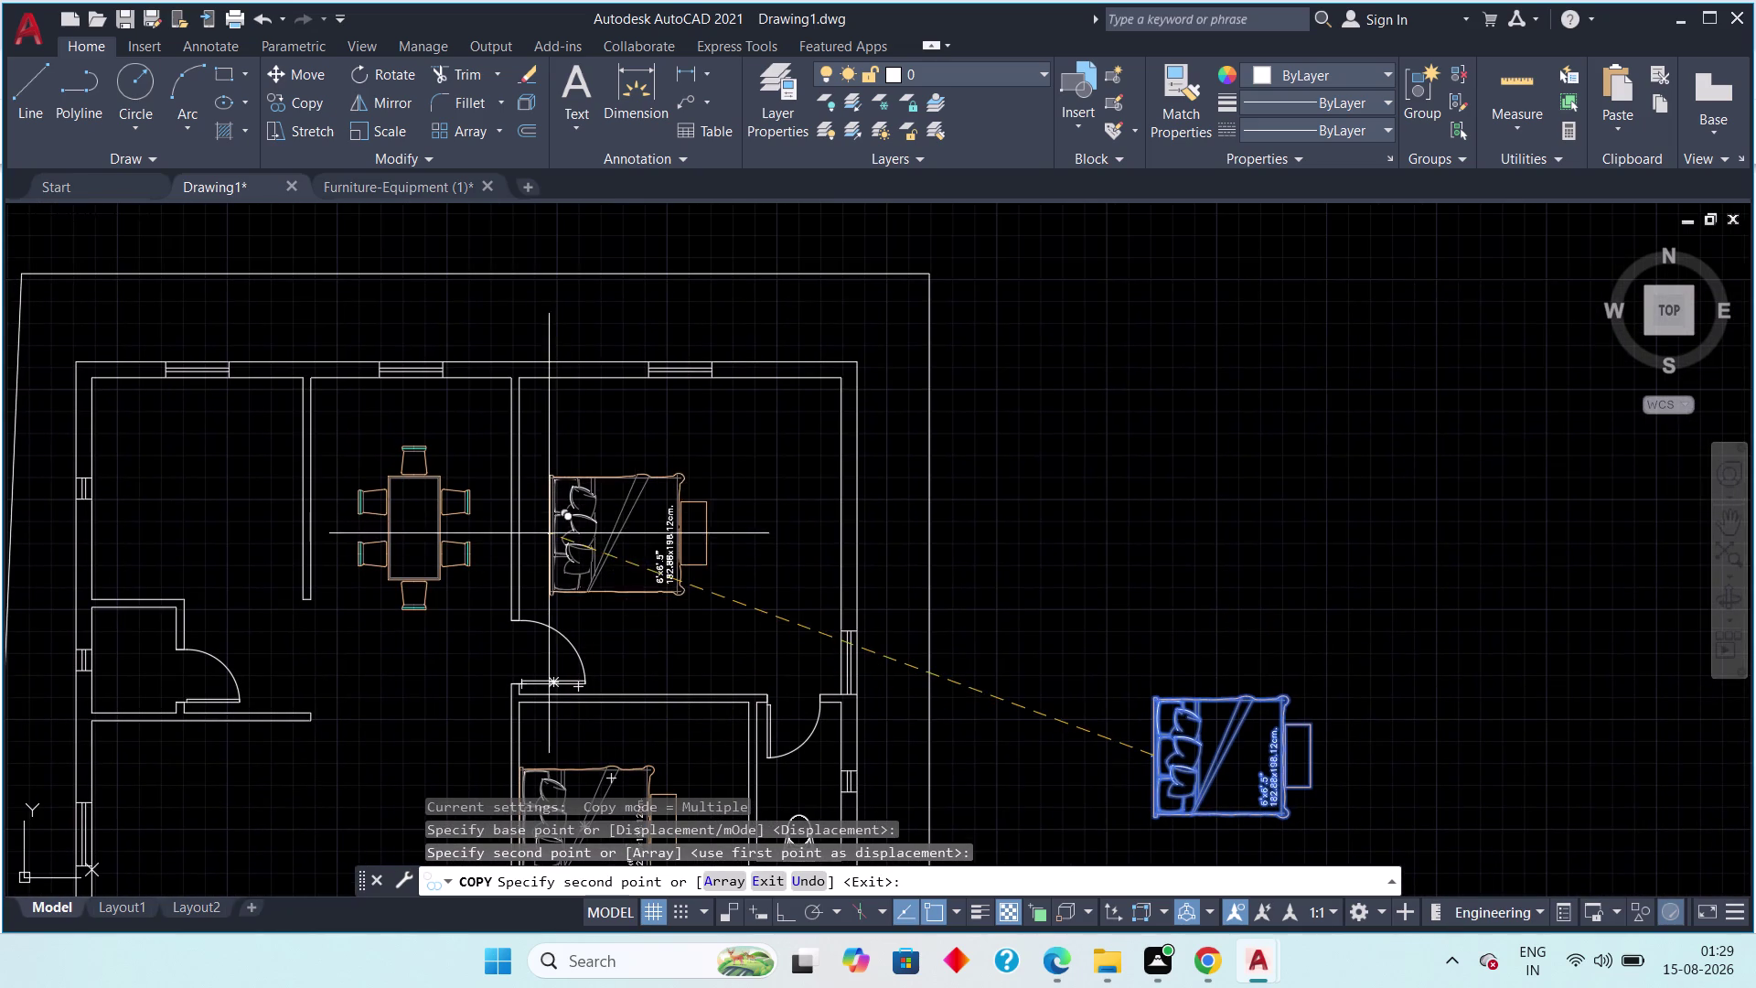
click(516, 509)
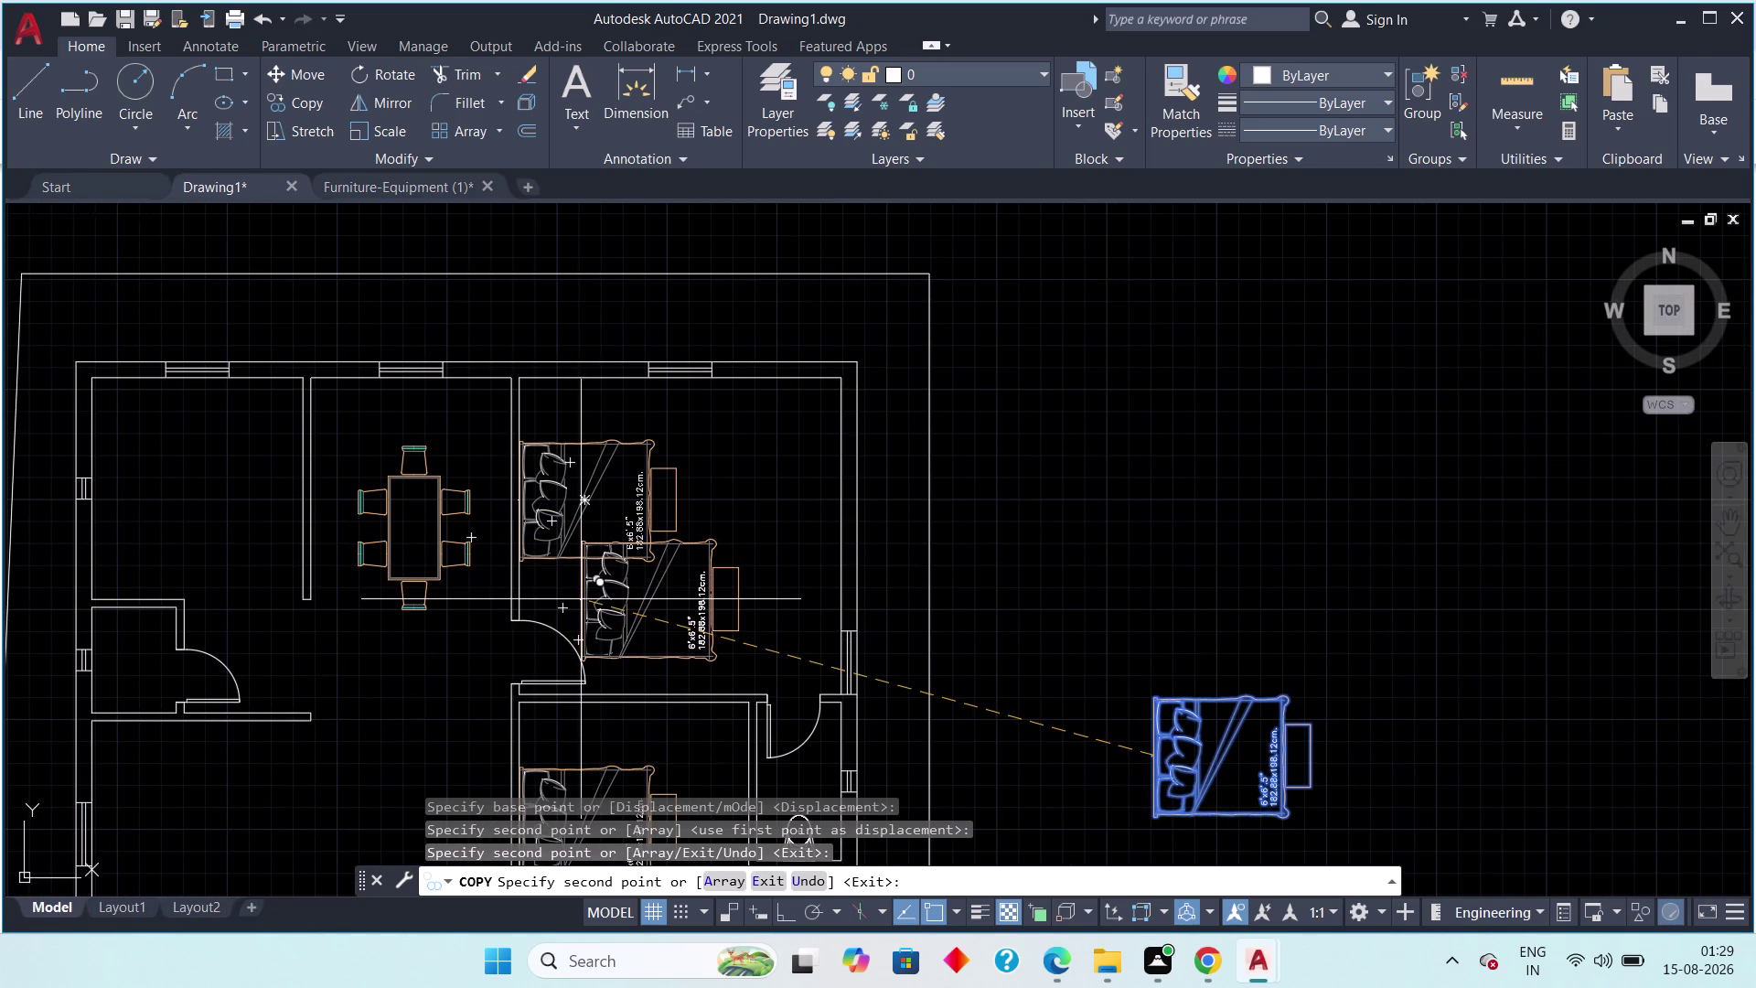
middle_drag(586, 605, 605, 623)
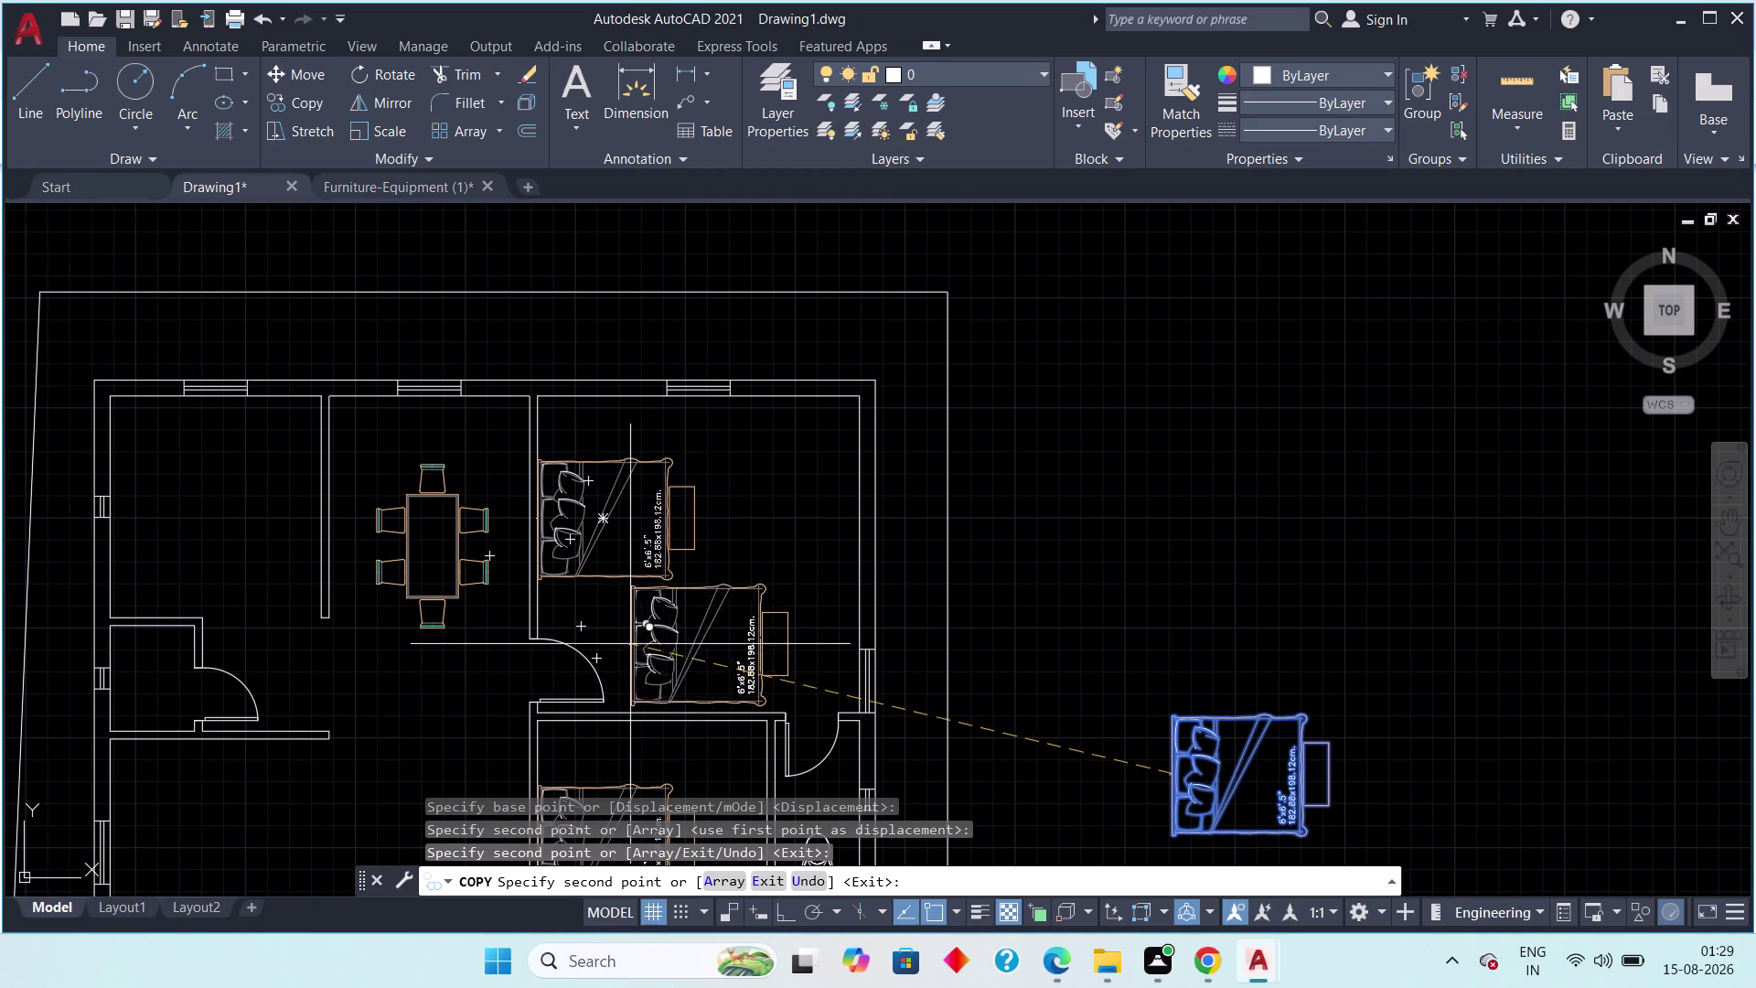
scroll(down, 3)
key(Escape)
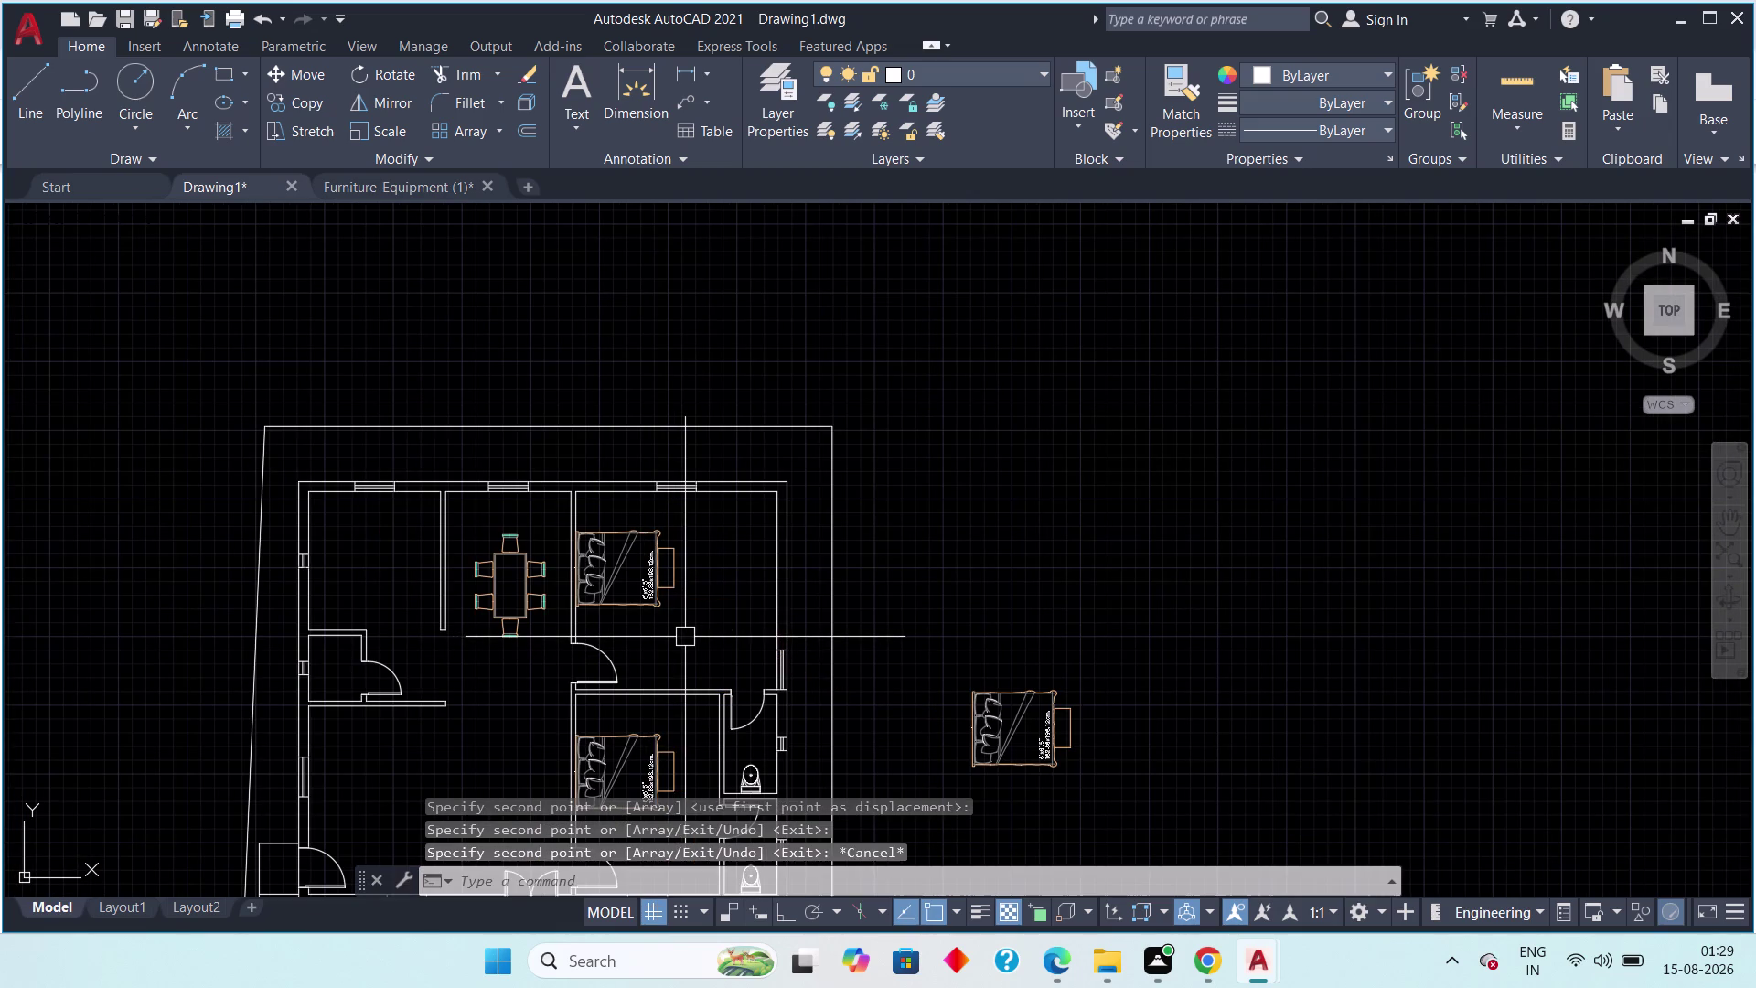
Select and delete the bed in the upper-right room.
key(Escape)
drag(699, 523, 686, 540)
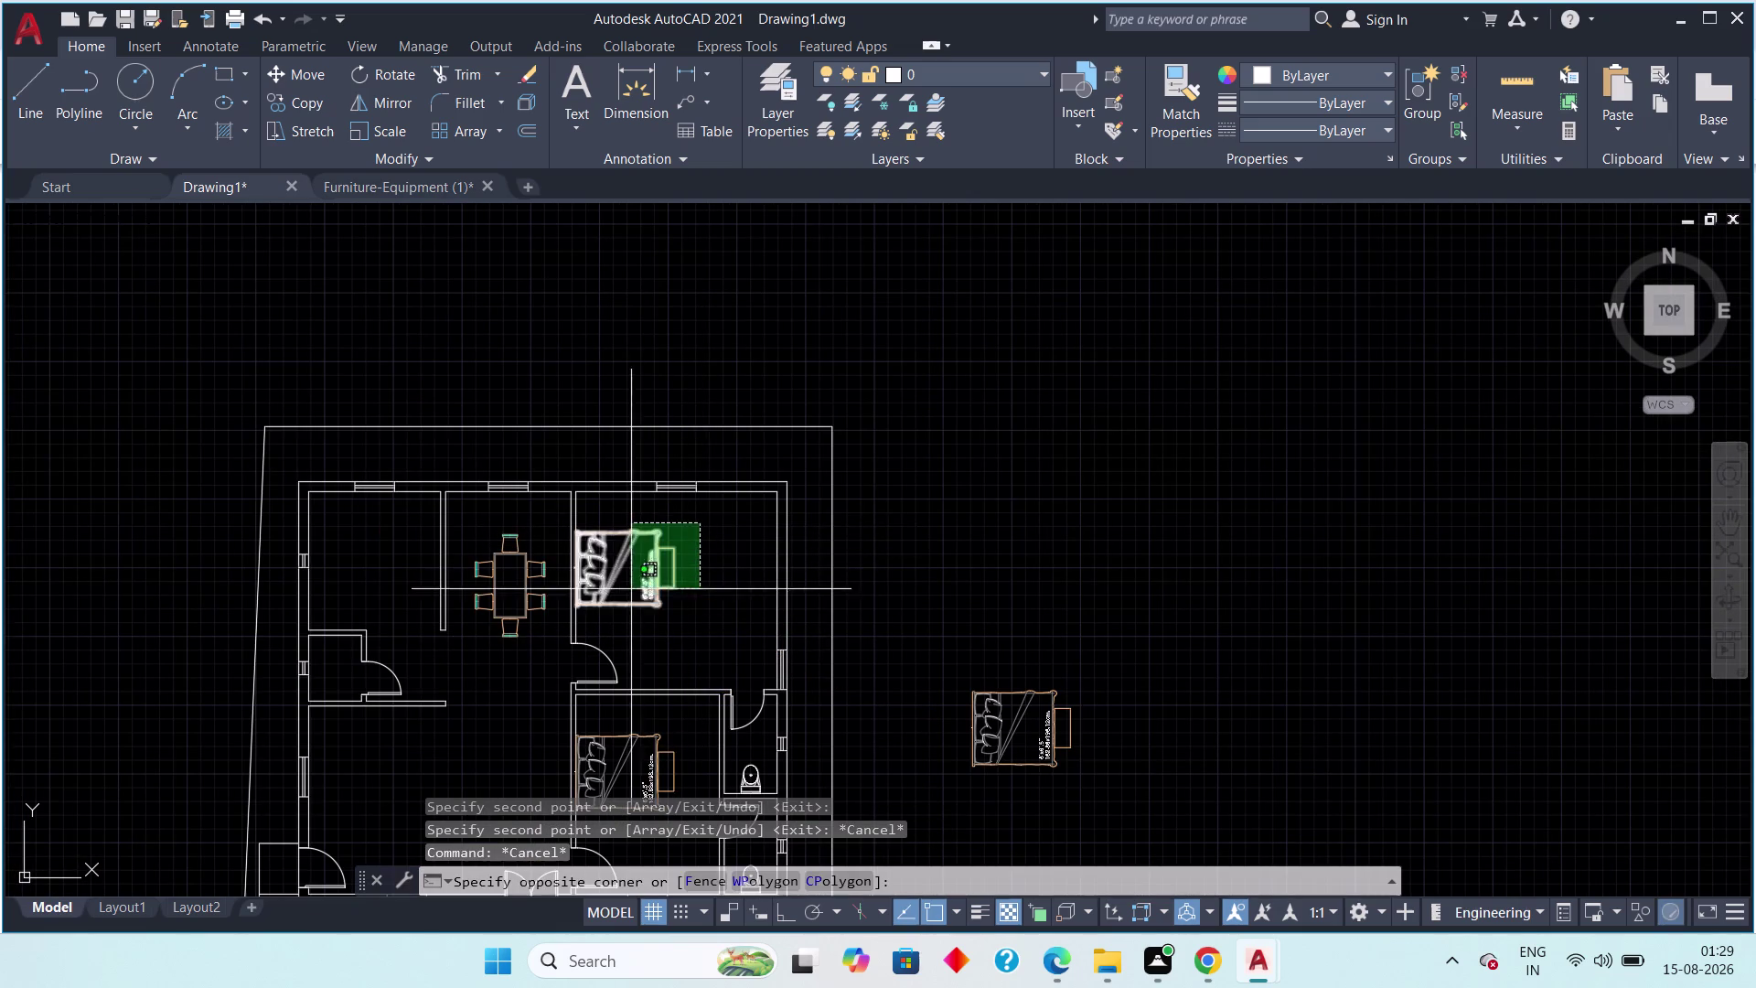
scroll(up, 3)
click(603, 608)
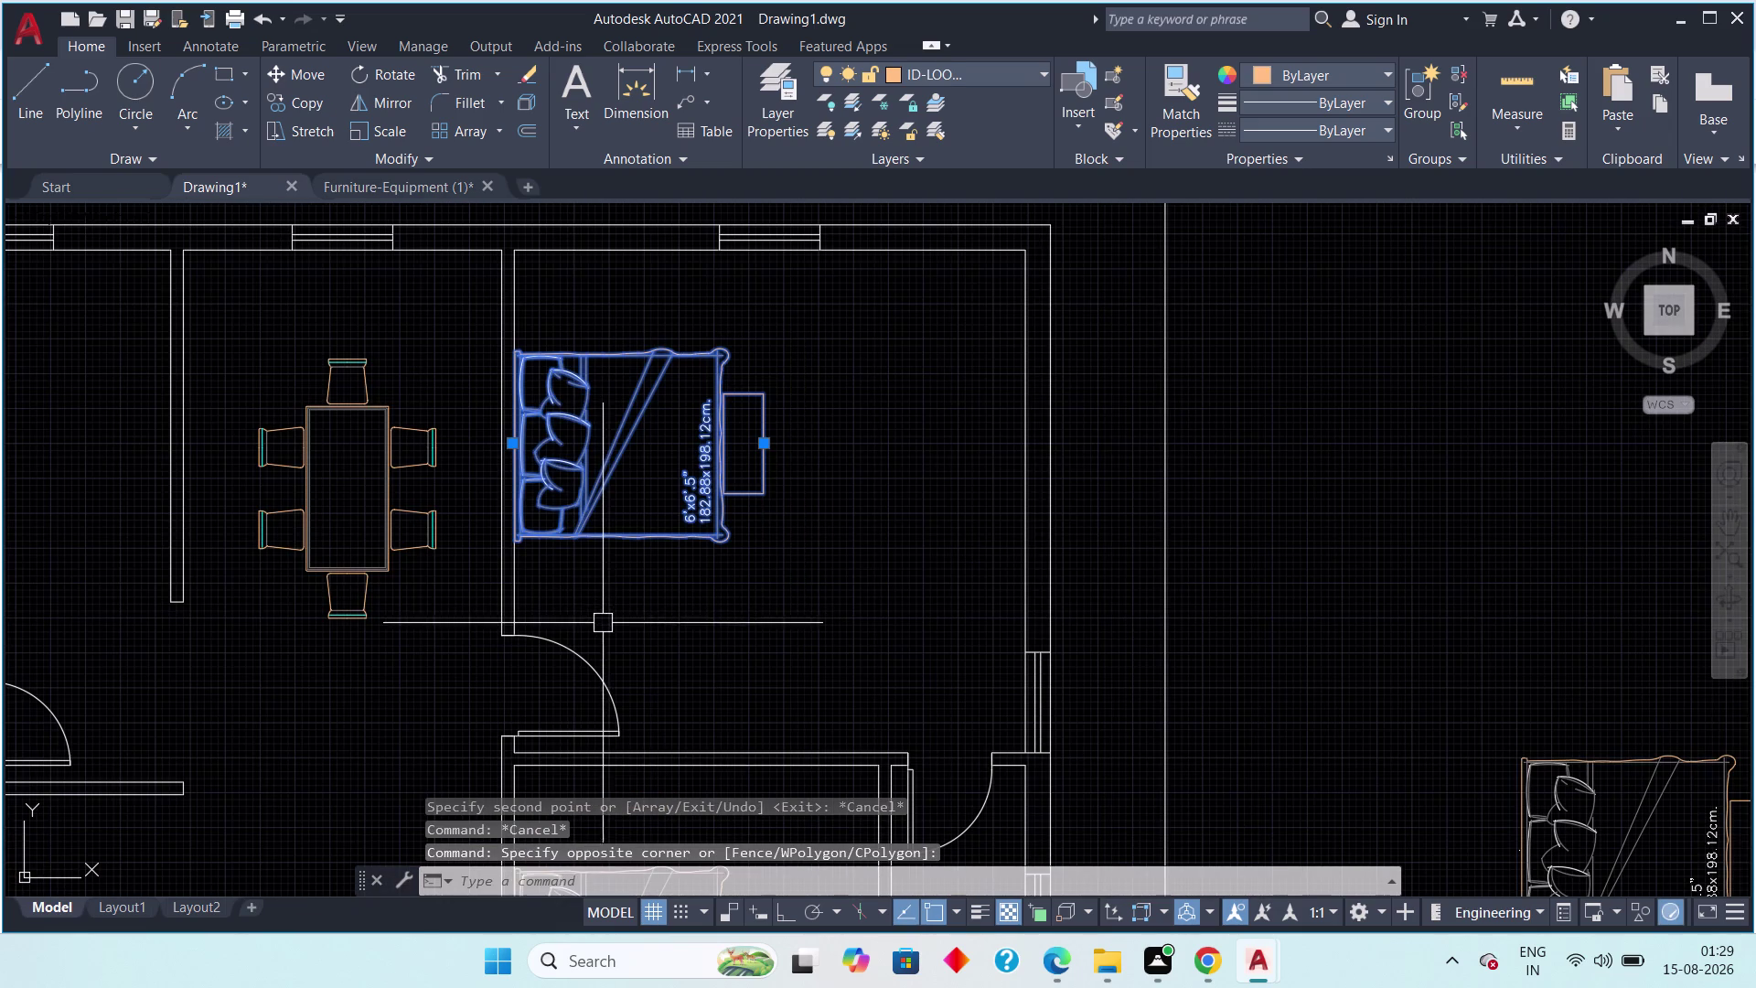
key(Delete)
Select the spare bed beside the plan and start ROTATE.
scroll(down, 3)
middle_drag(719, 624, 606, 561)
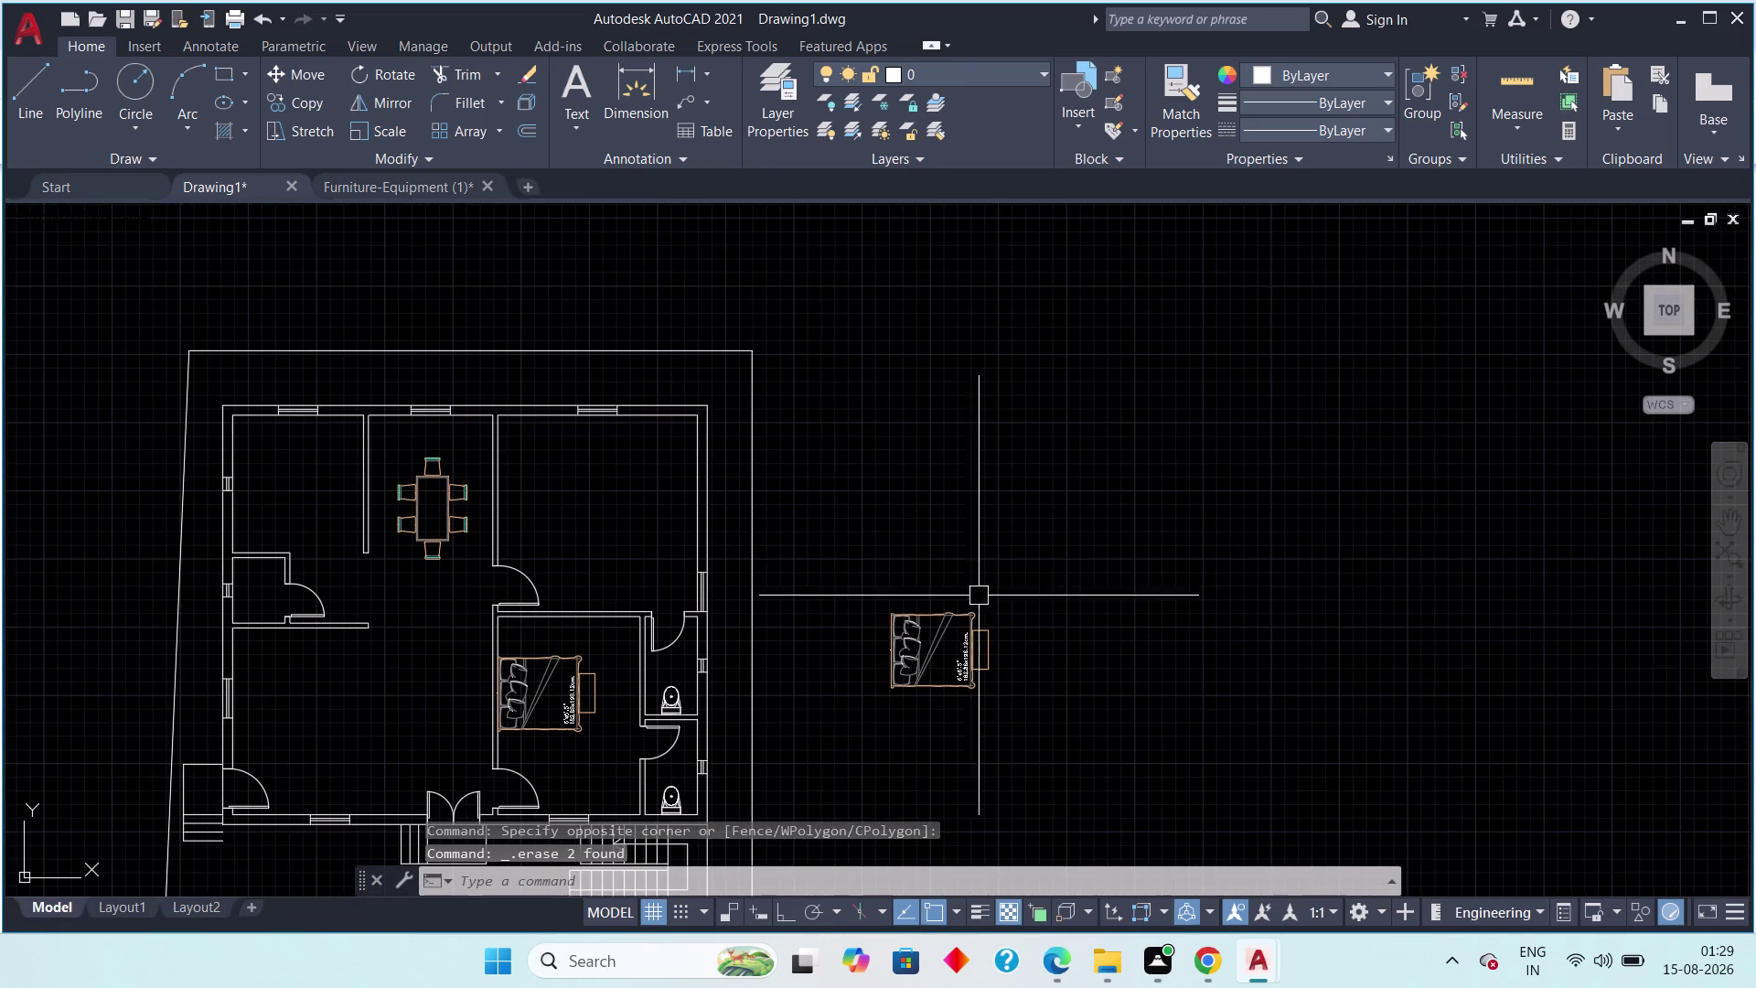
drag(1038, 589, 876, 721)
click(775, 779)
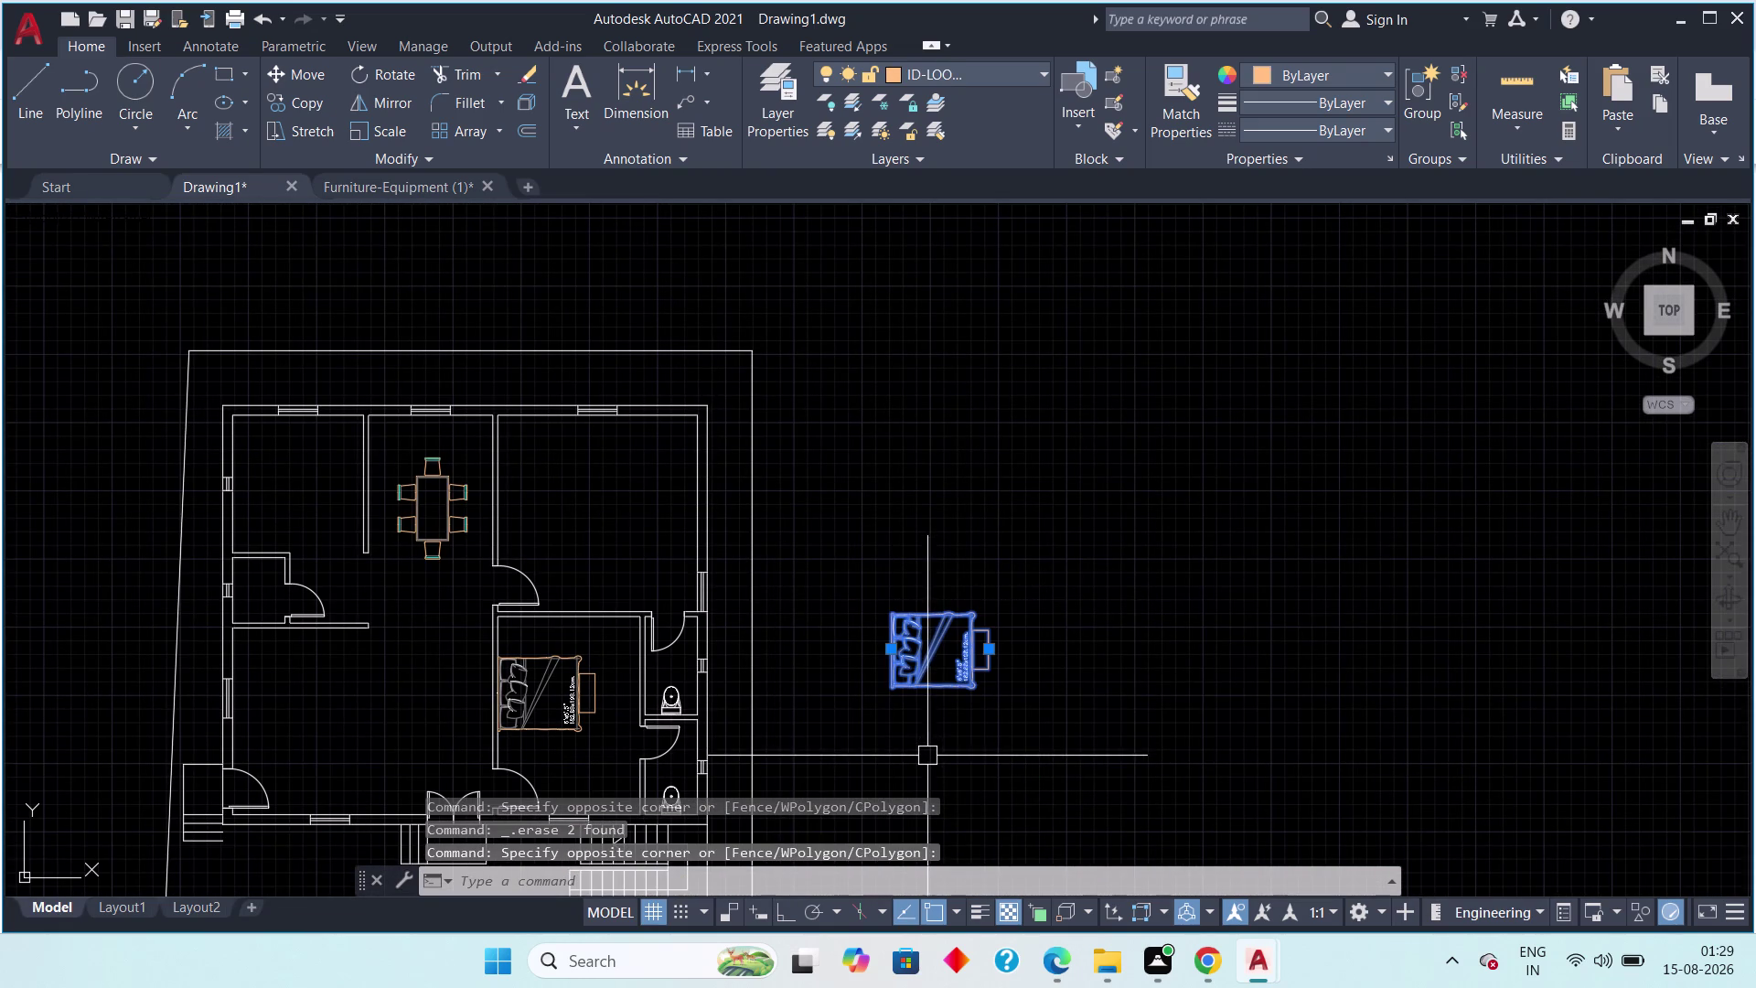
key(r)
key(o)
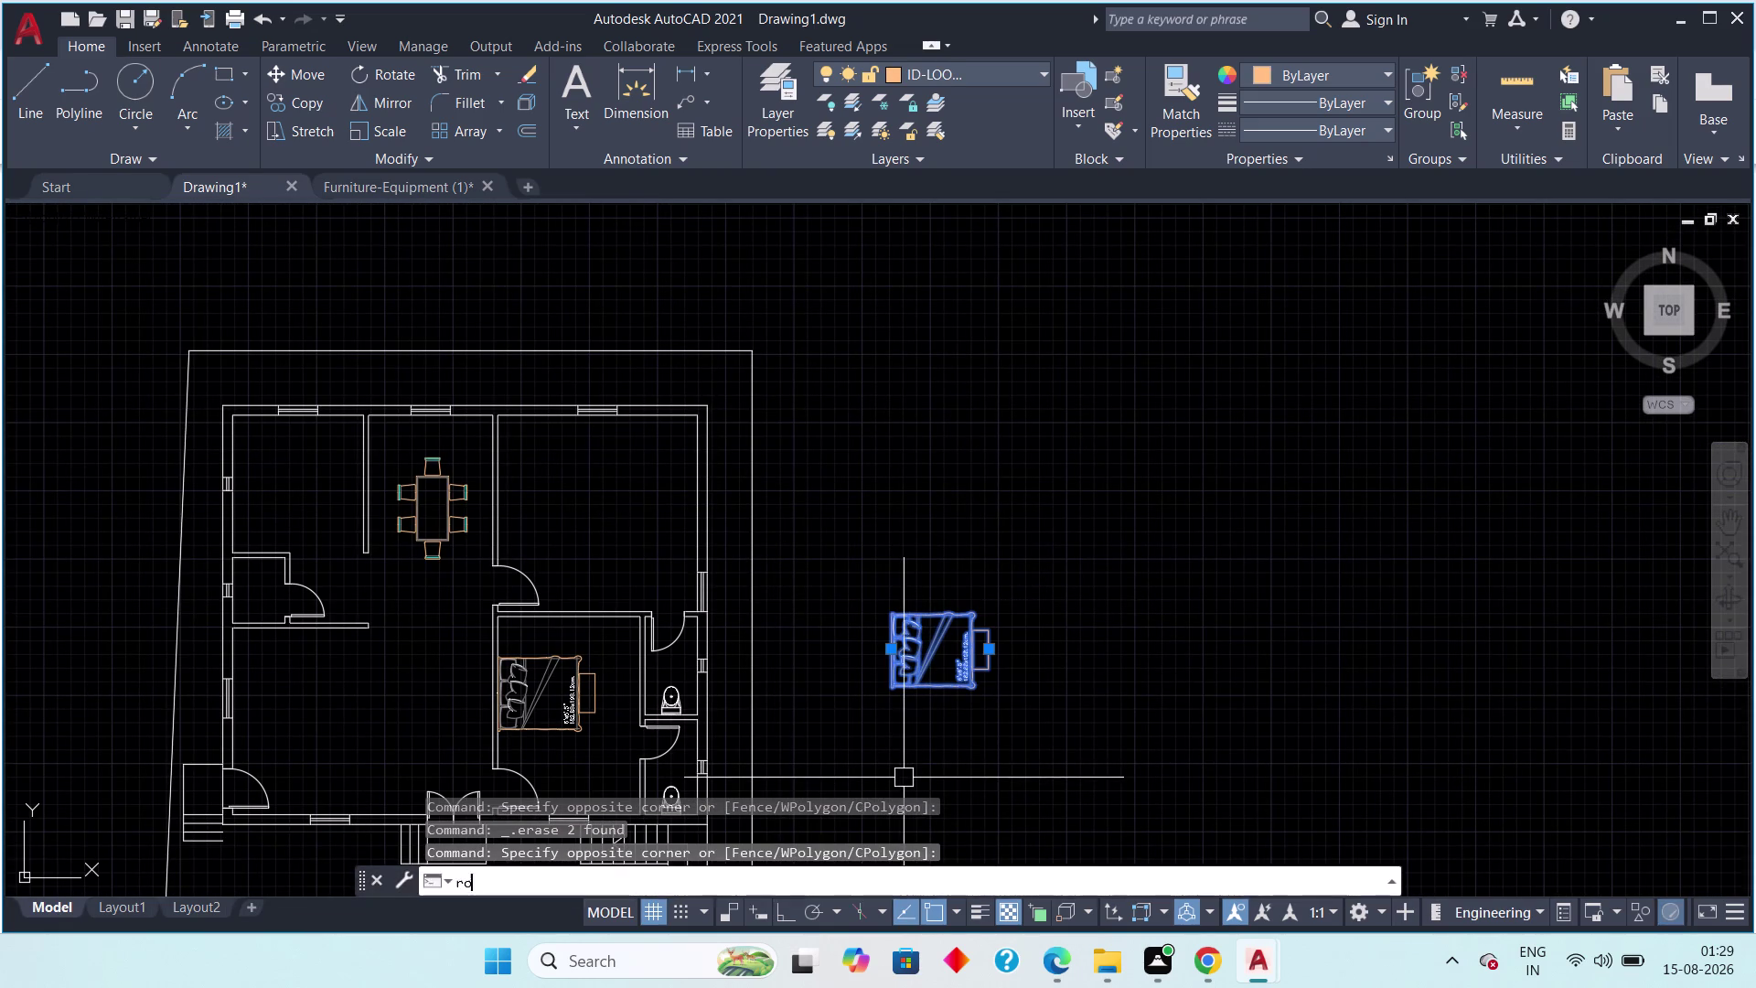
key(space)
Rotate the spare bed about its corner with Ortho on.
scroll(up, 3)
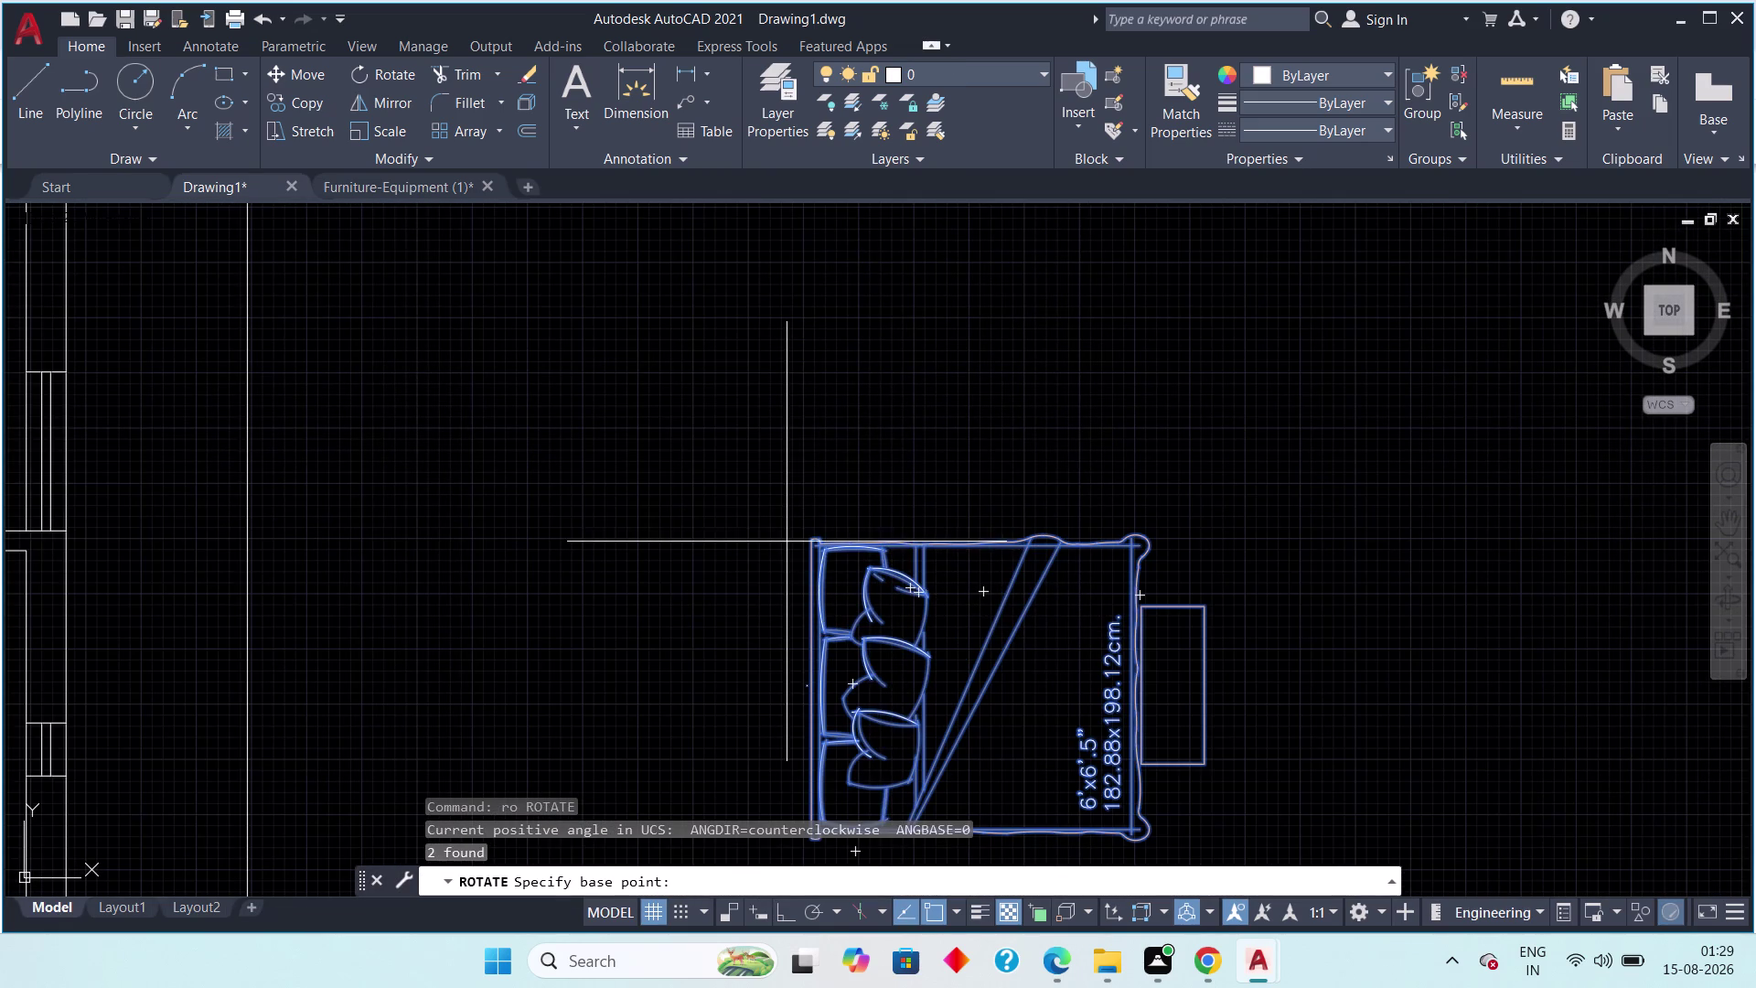
click(804, 542)
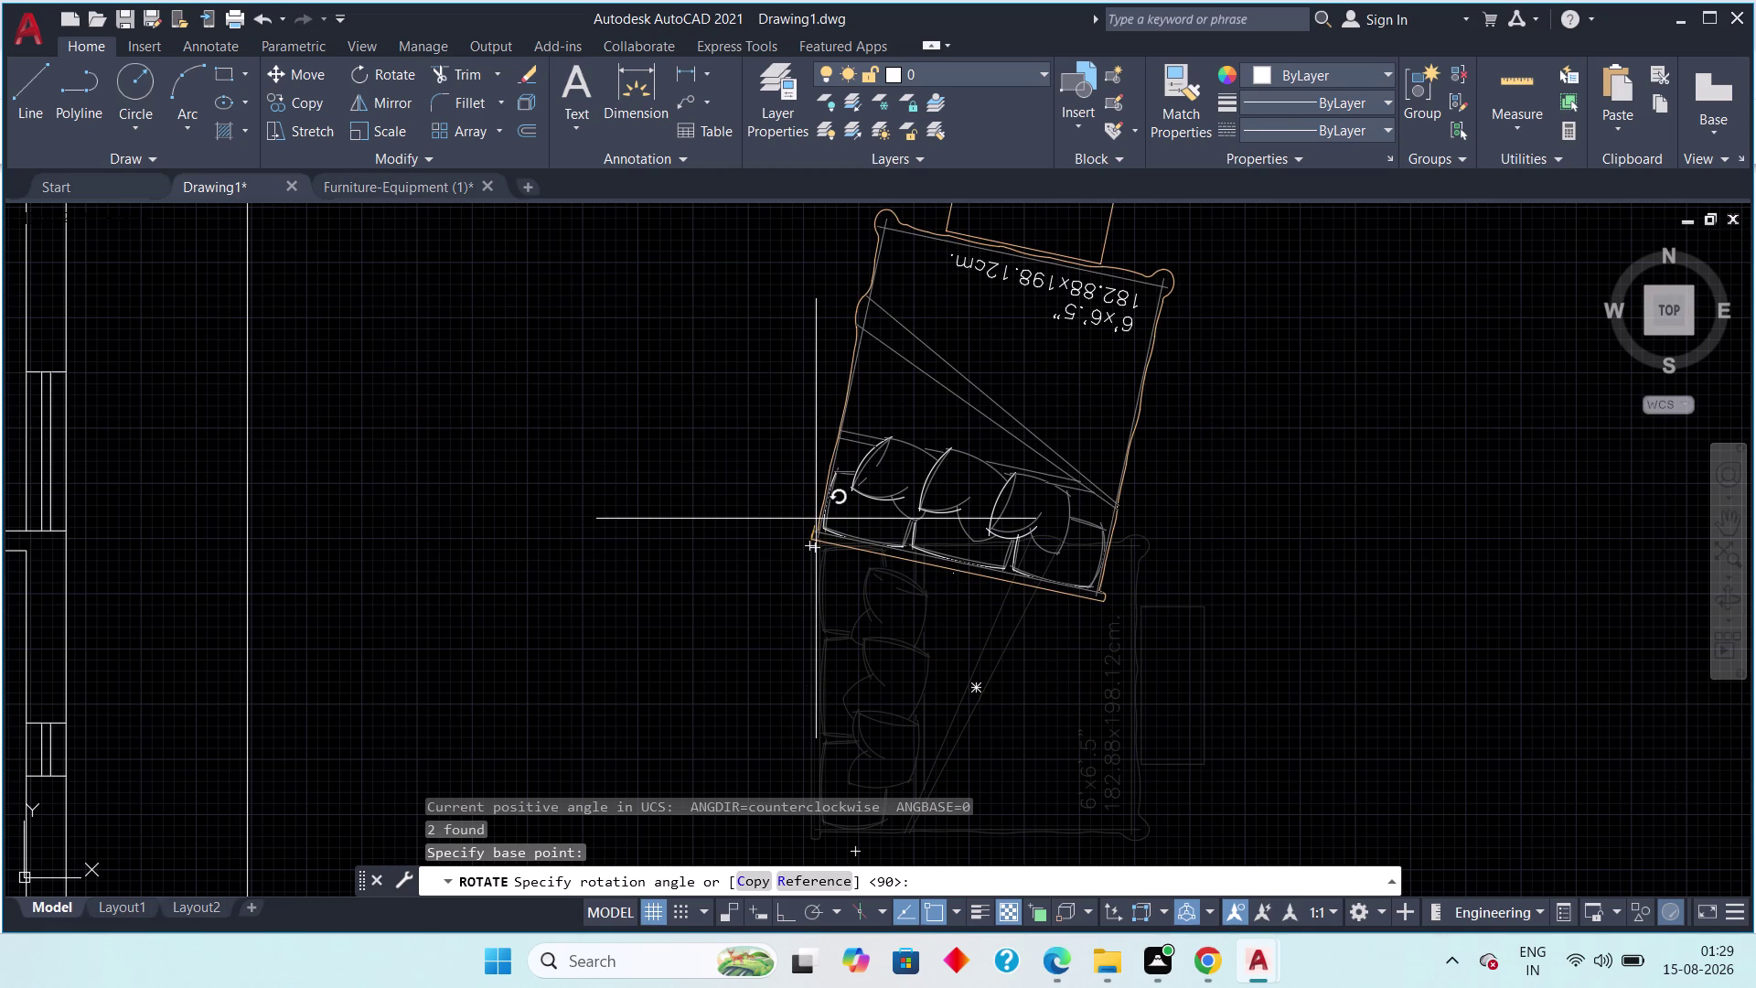
key(F8)
click(797, 521)
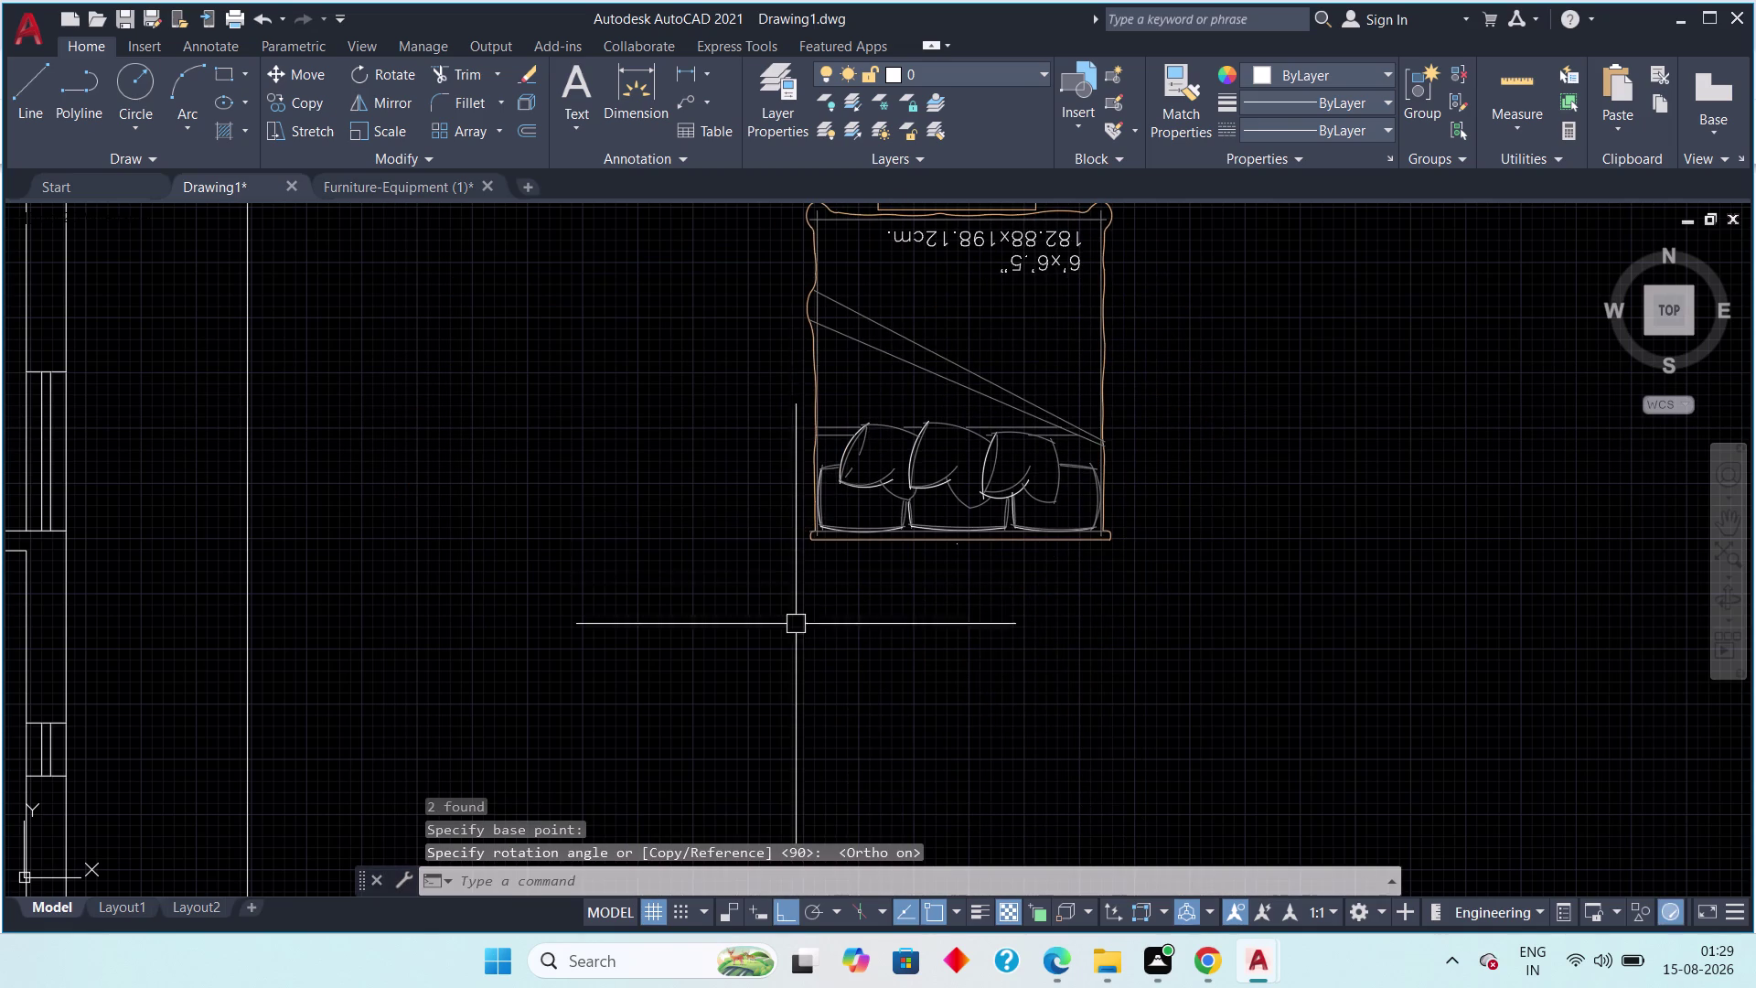
scroll(down, 3)
middle_drag(764, 630, 736, 648)
key(Escape)
Reselect the bed and rotate it again so the pillows point upward.
drag(923, 394, 898, 438)
click(723, 656)
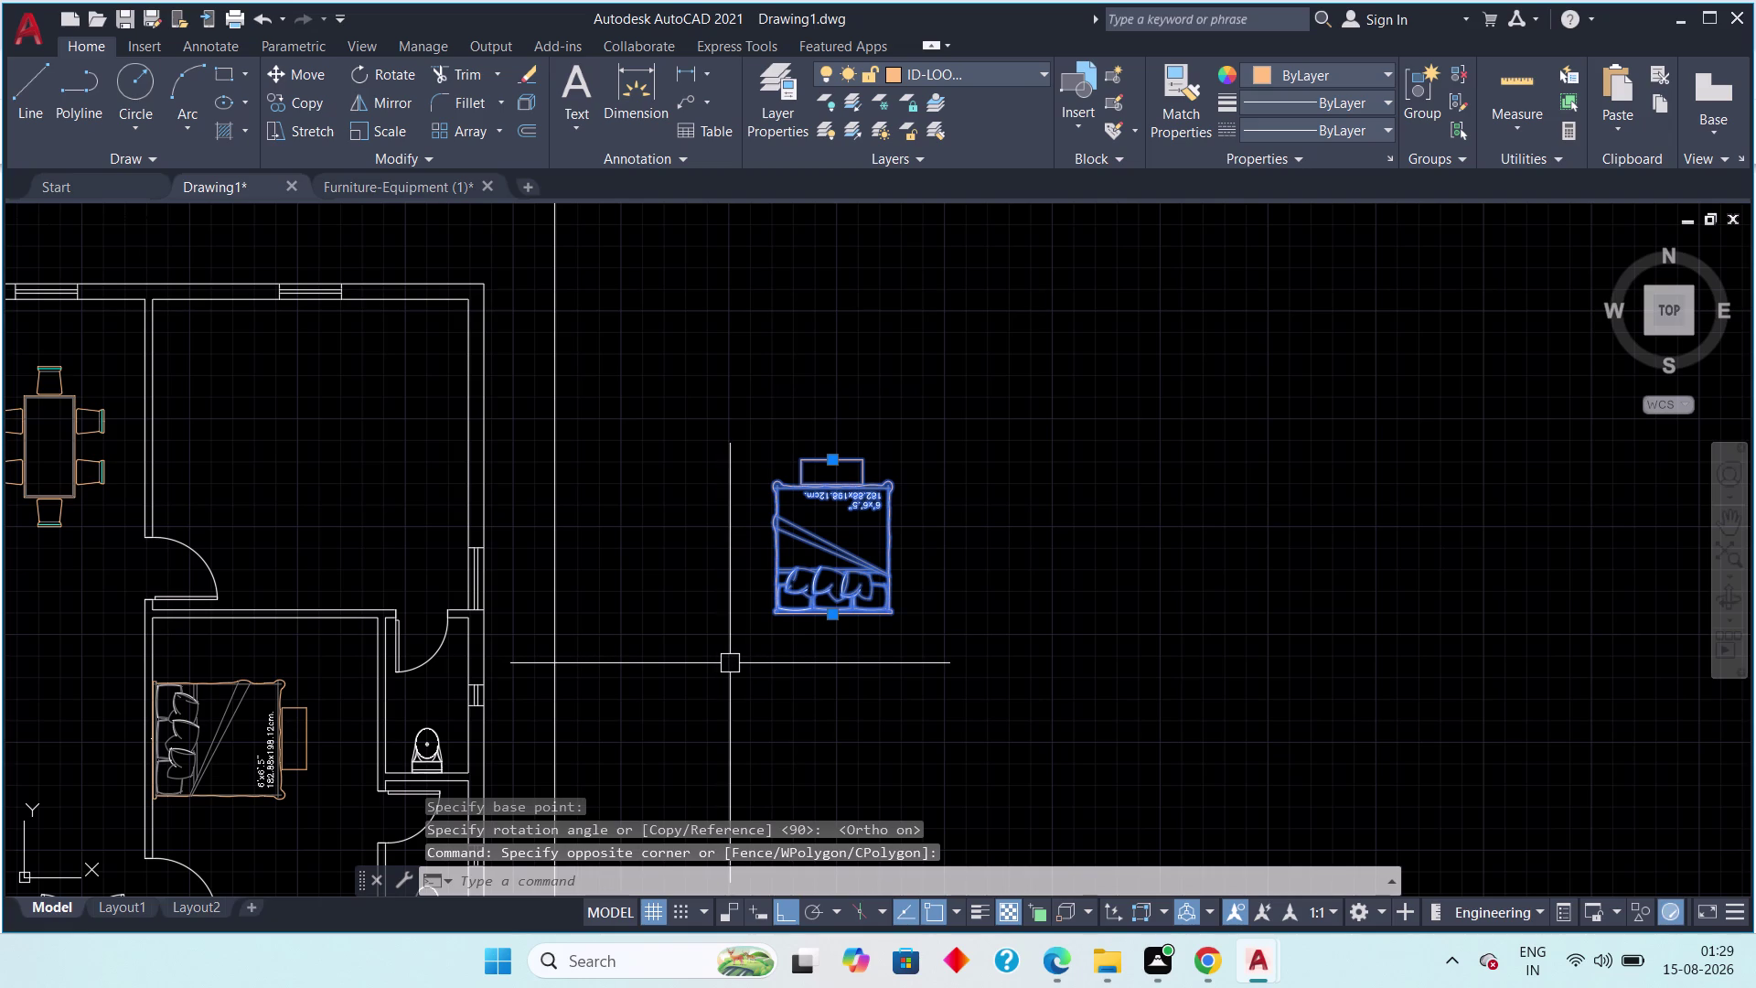
text(ro)
key(space)
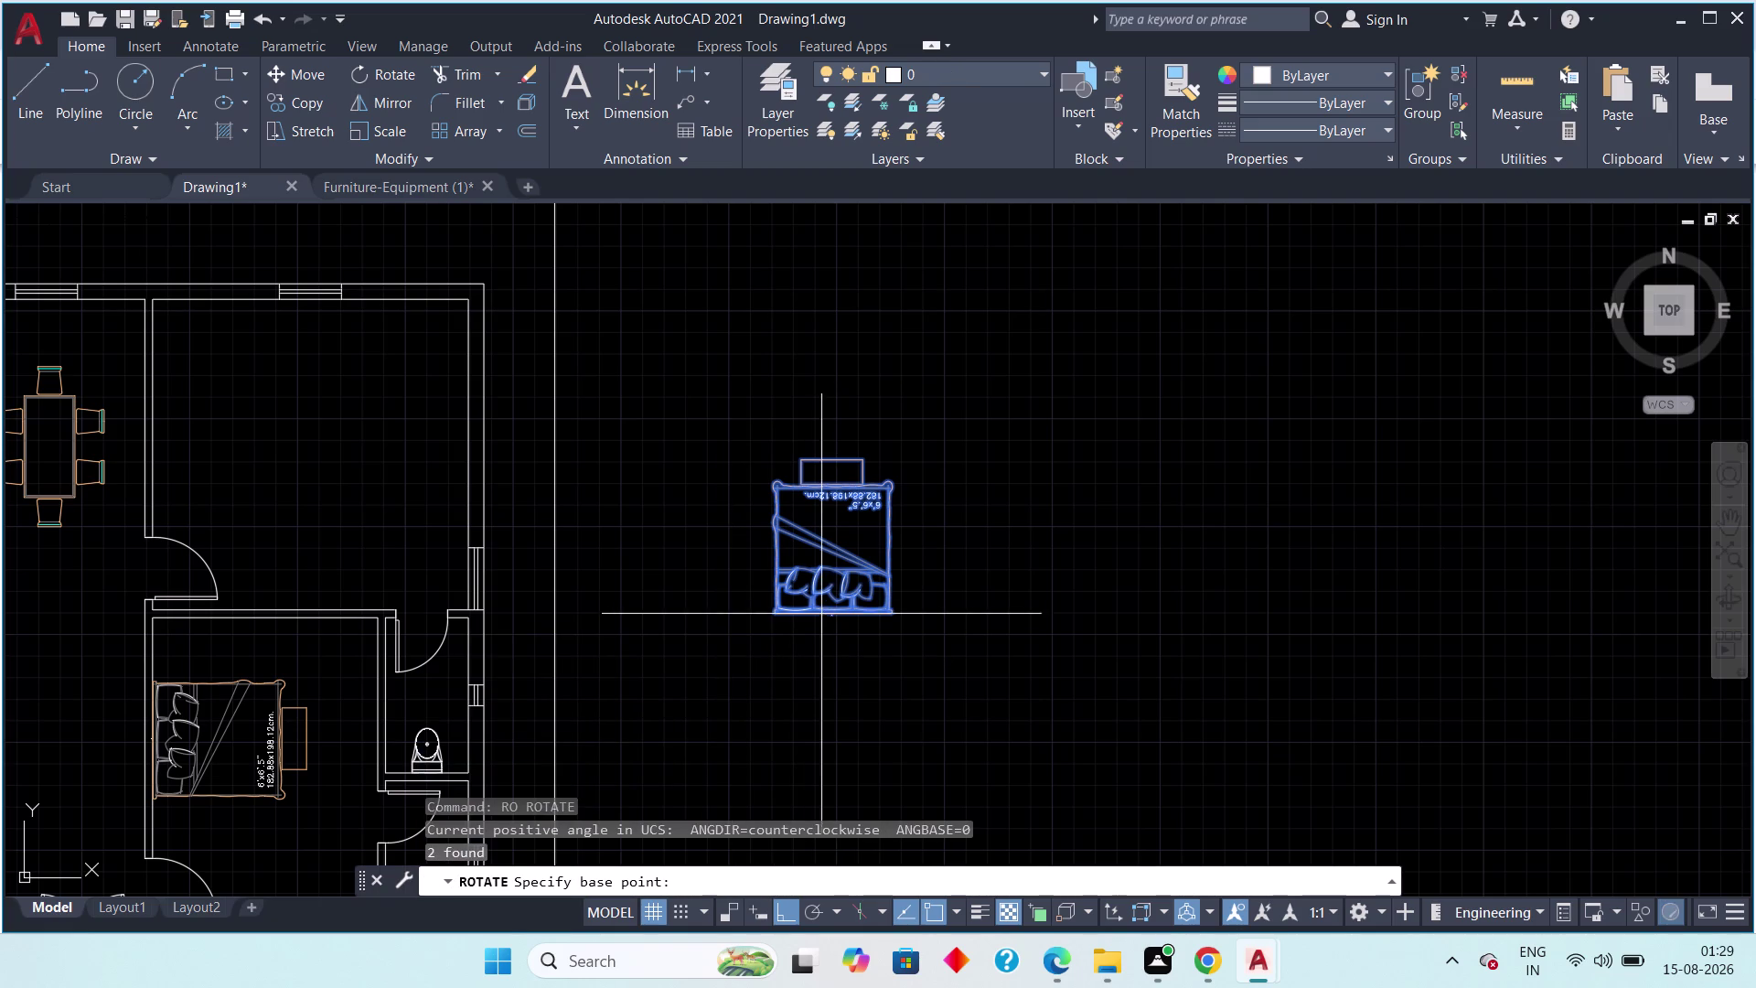
click(895, 609)
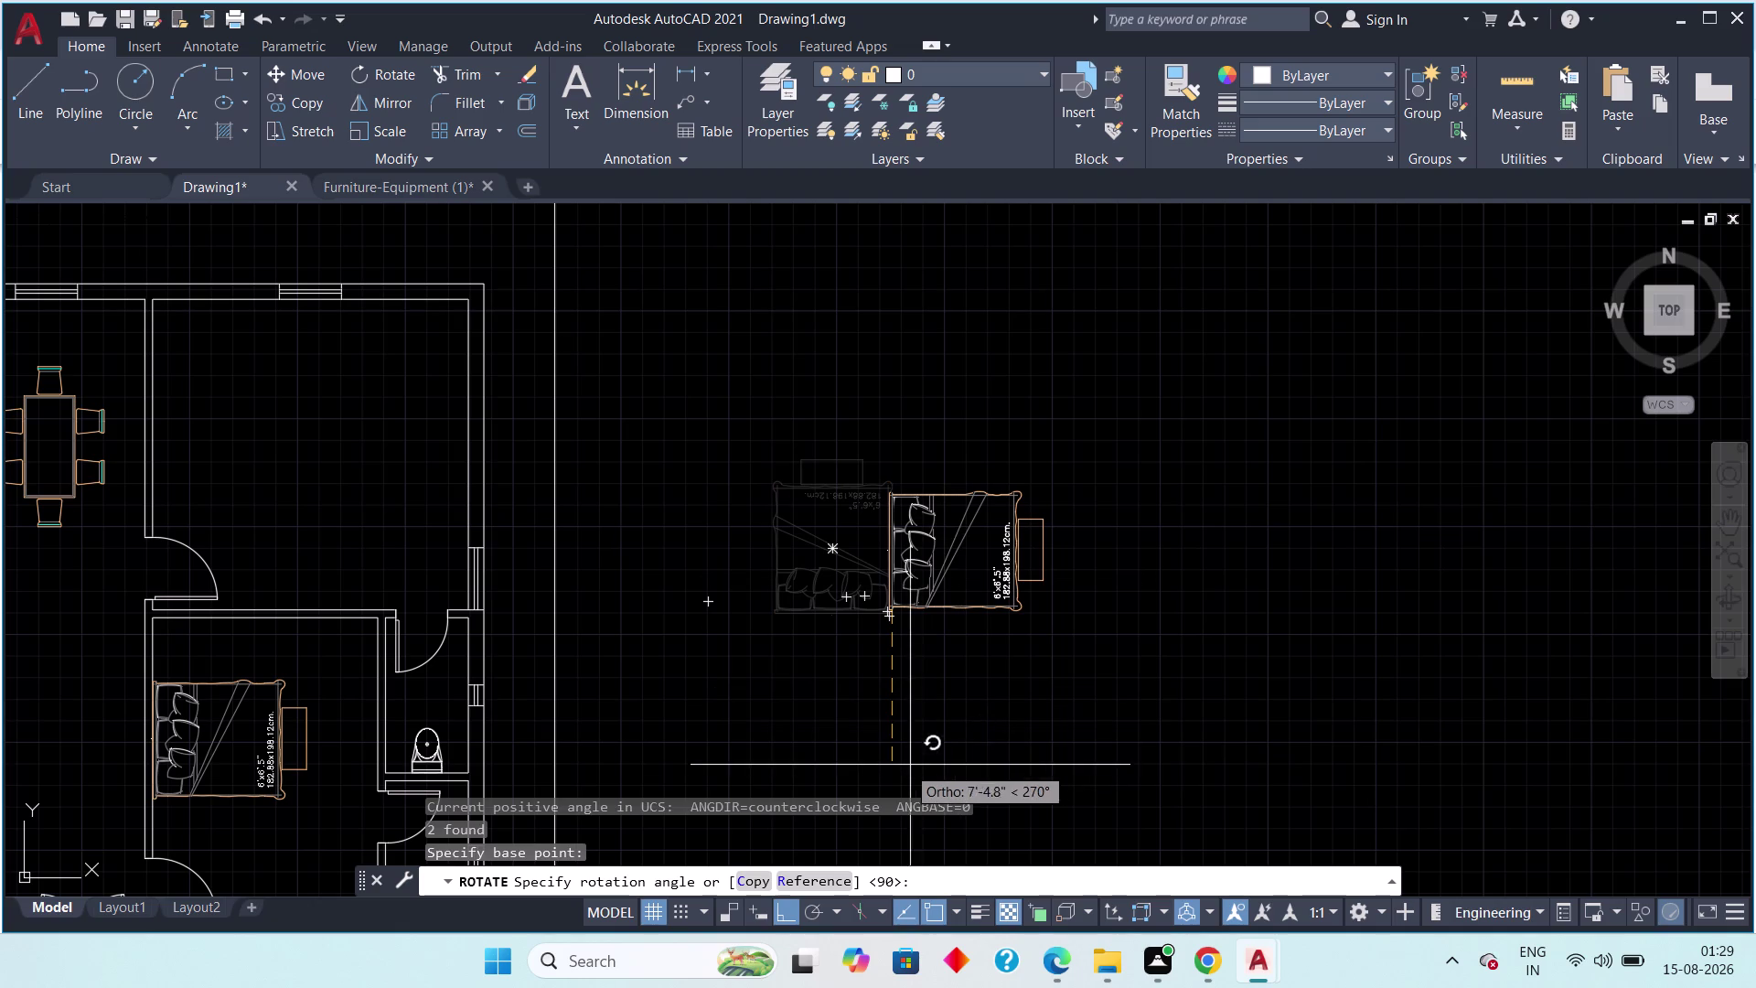
click(756, 728)
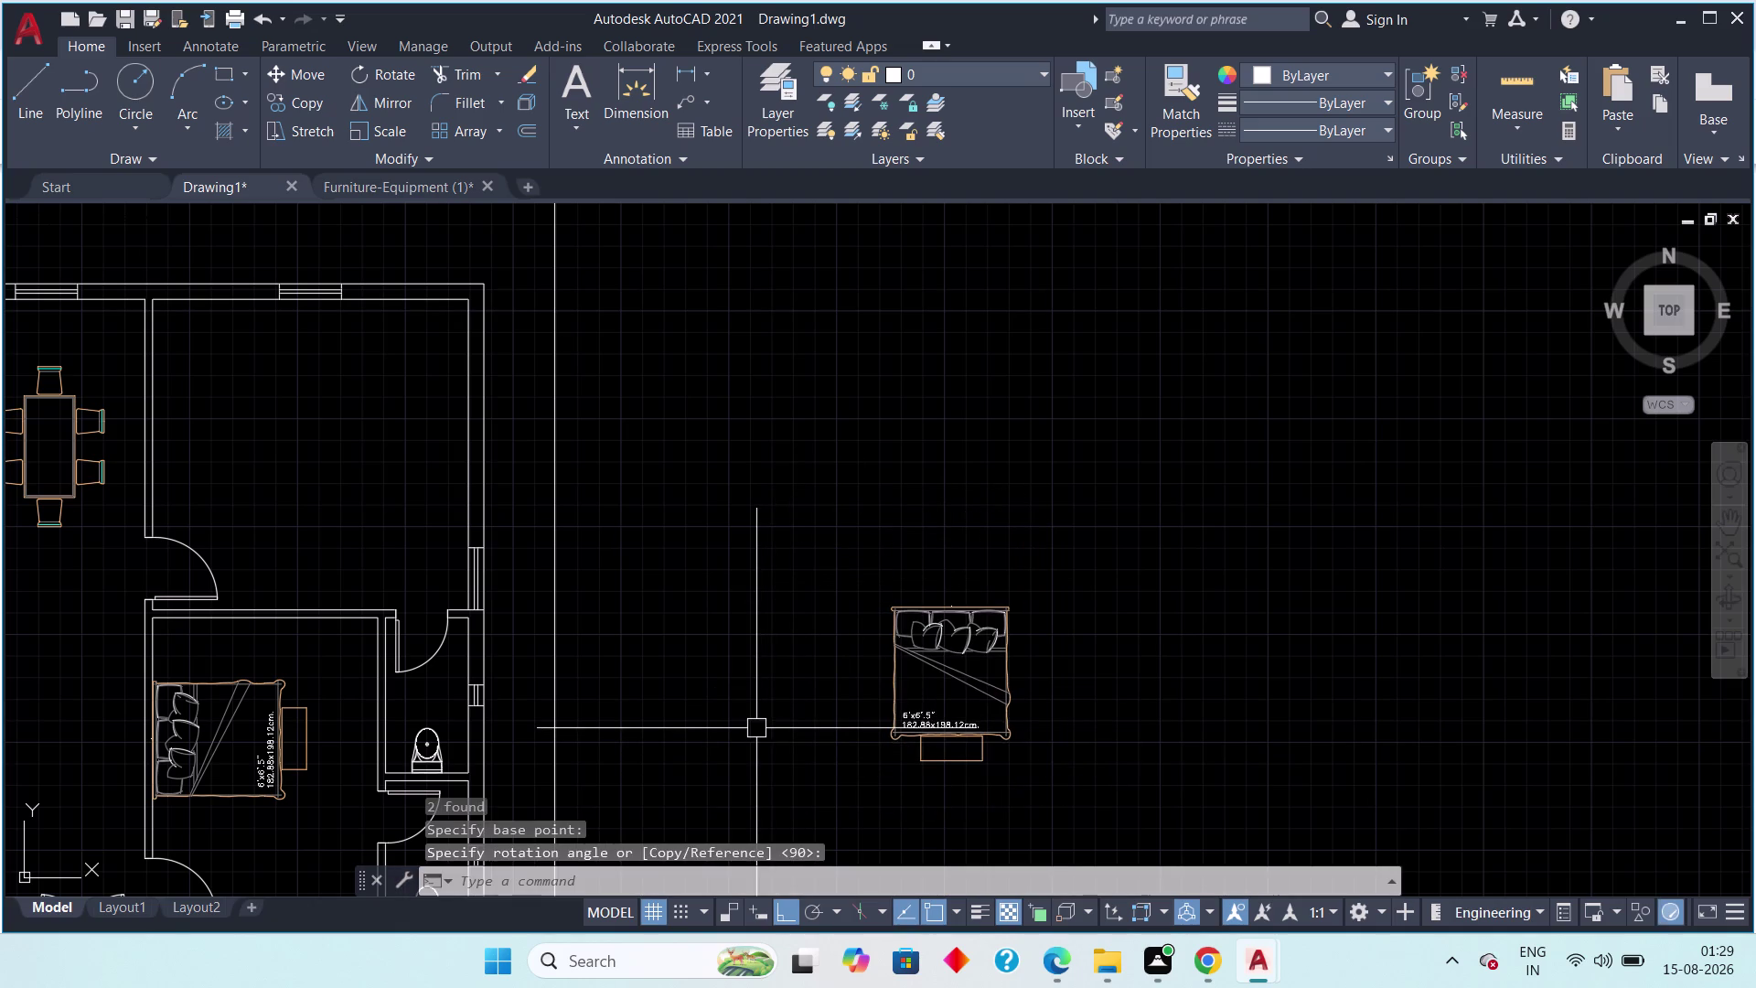
key(Escape)
key(Escape)
Select the upright bed and start MOVE from its top edge.
drag(1125, 560, 942, 668)
drag(821, 755, 802, 771)
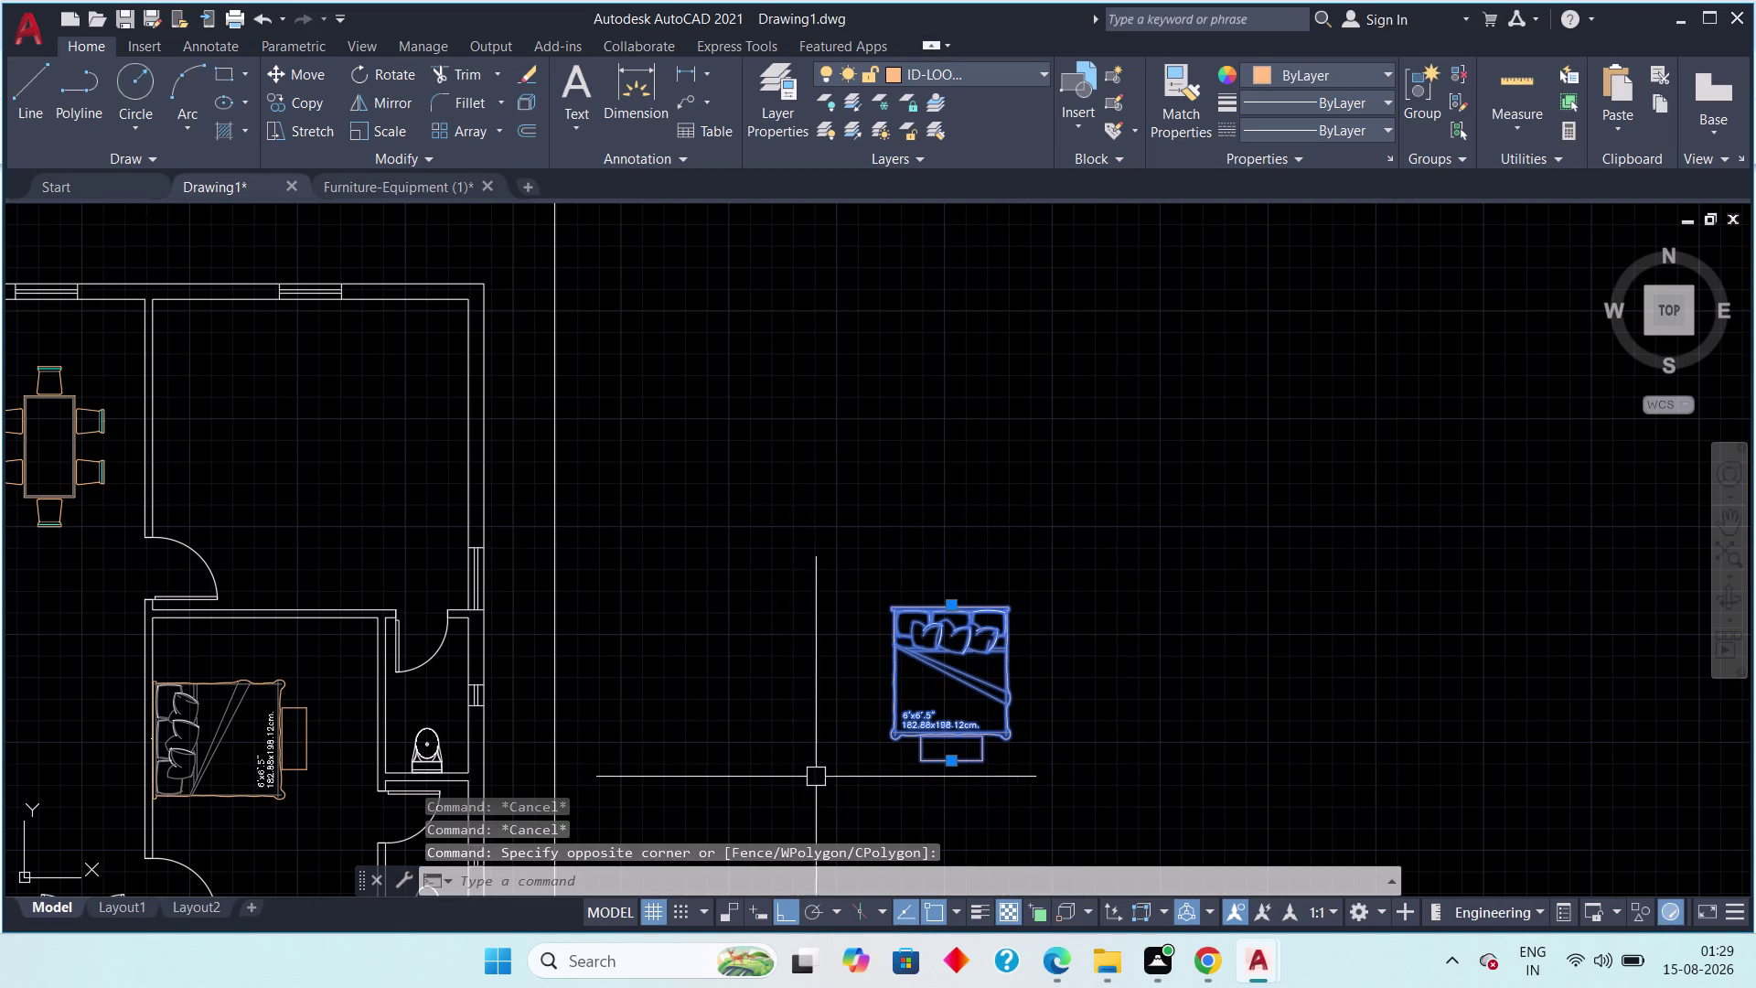
key(Escape)
drag(1054, 520, 1033, 566)
click(829, 780)
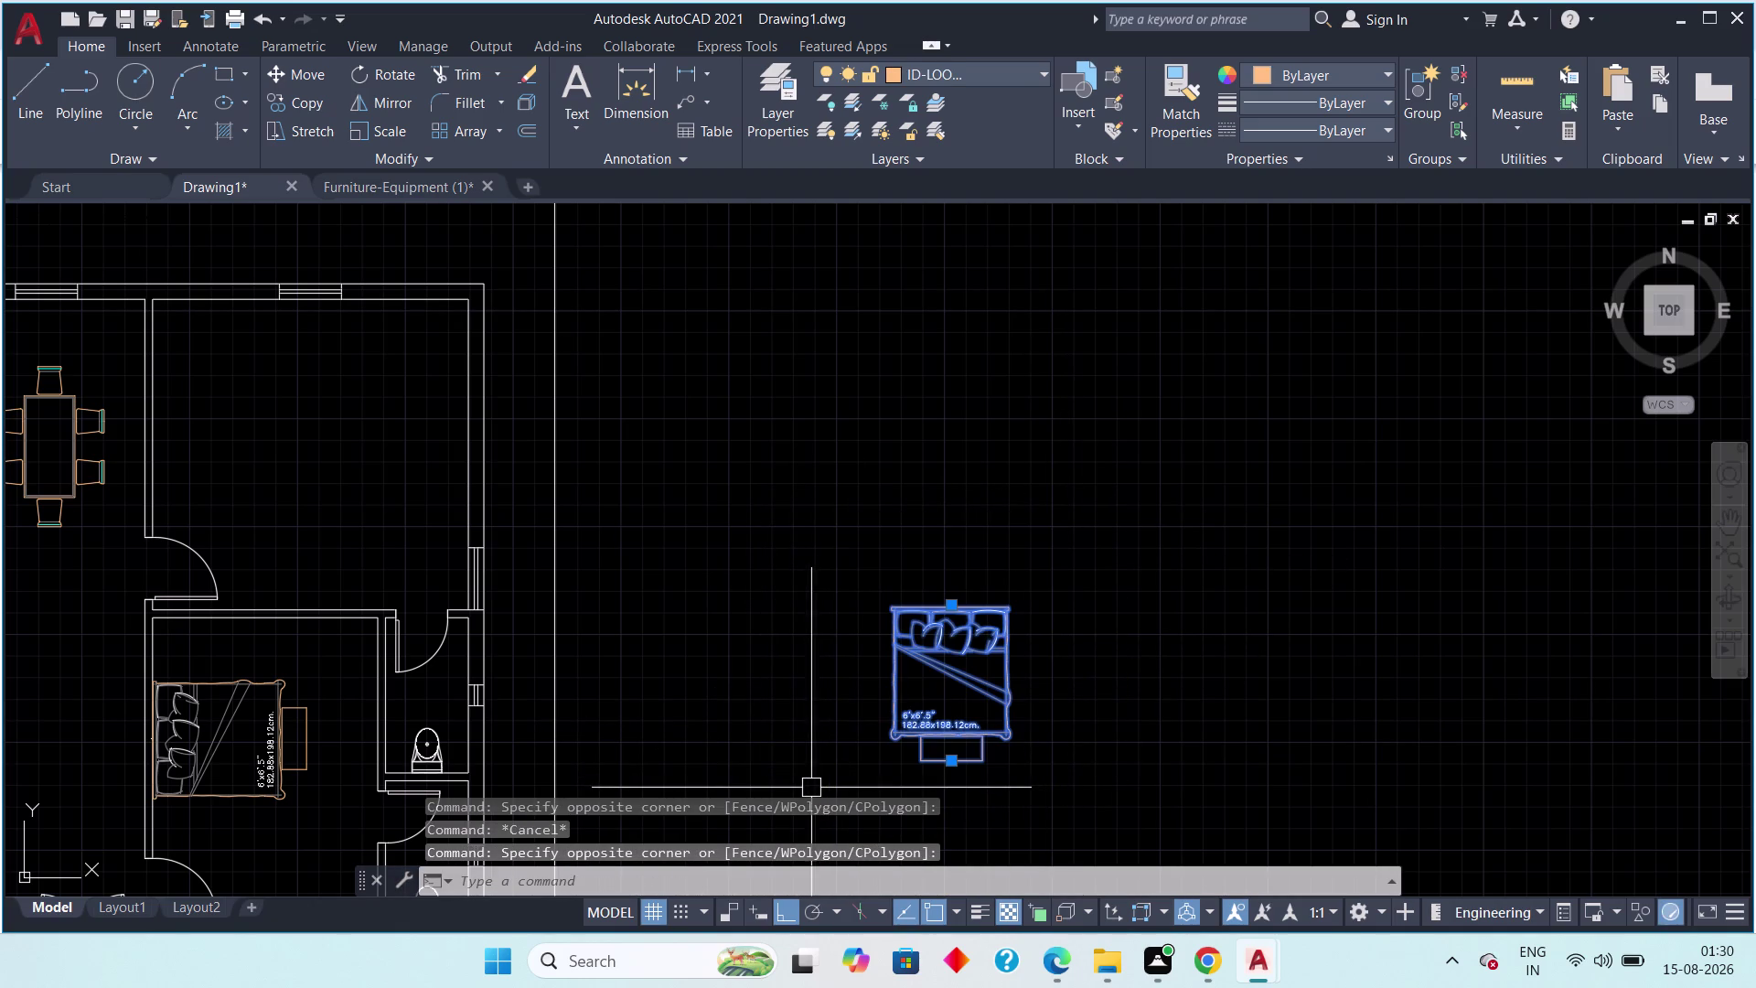
key(m)
key(space)
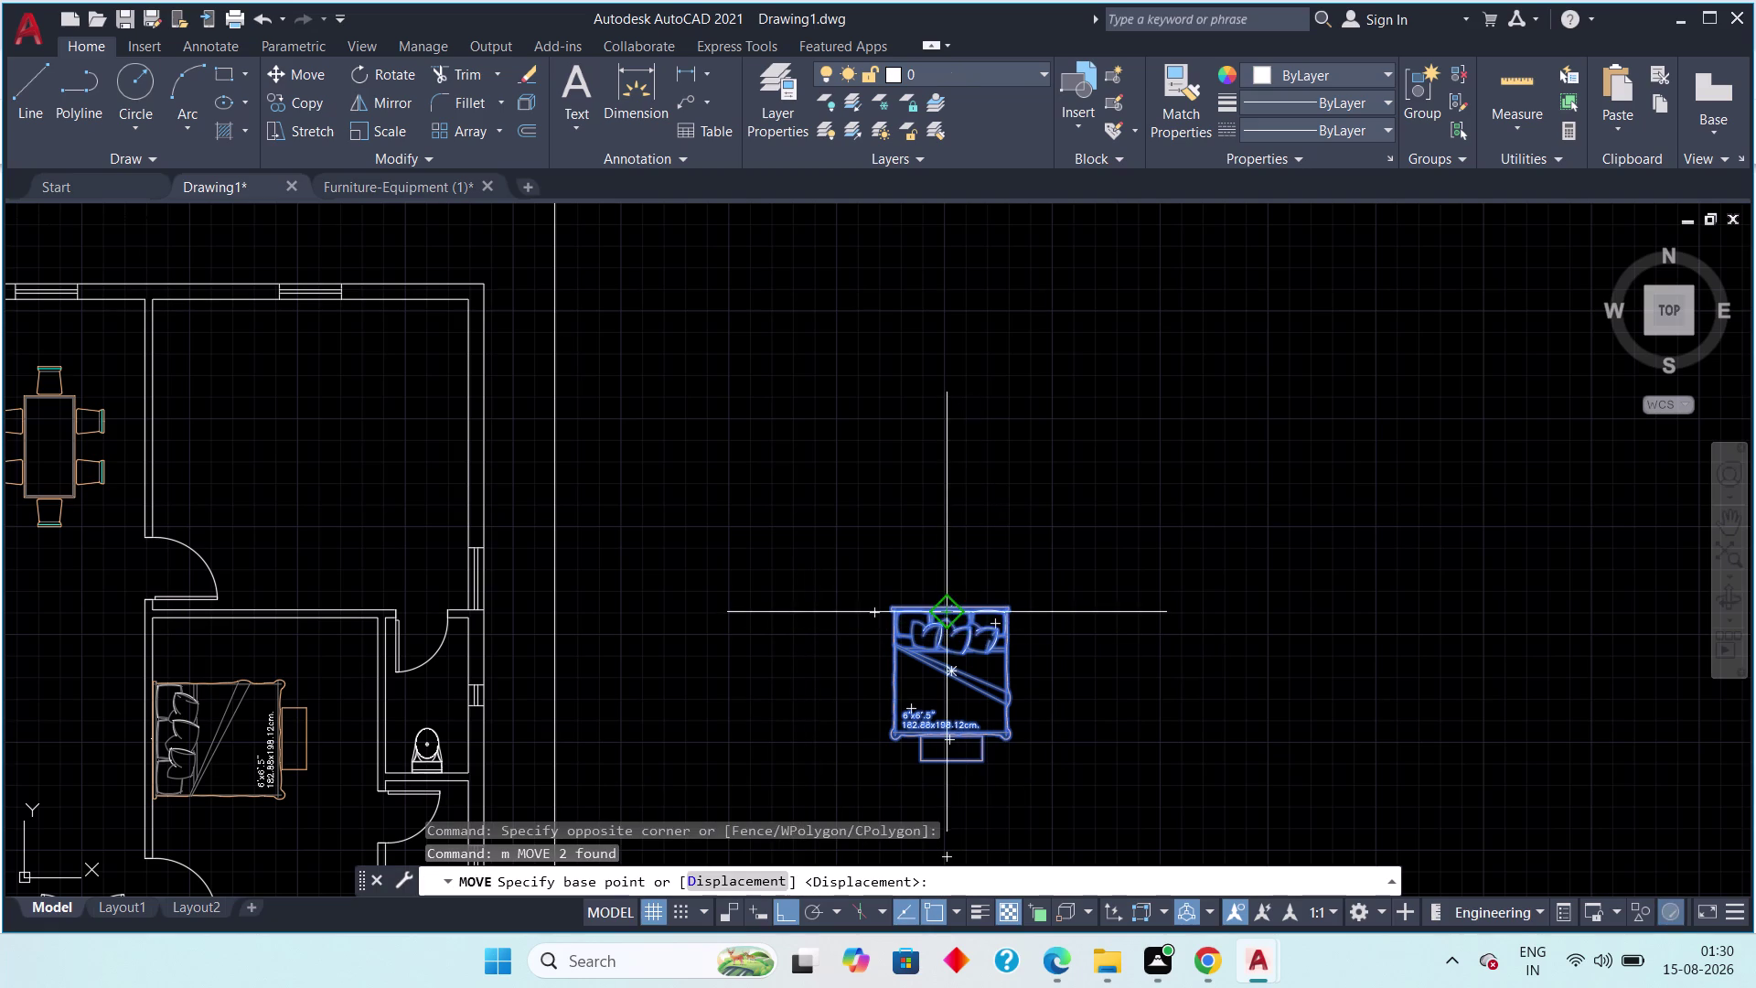
click(942, 609)
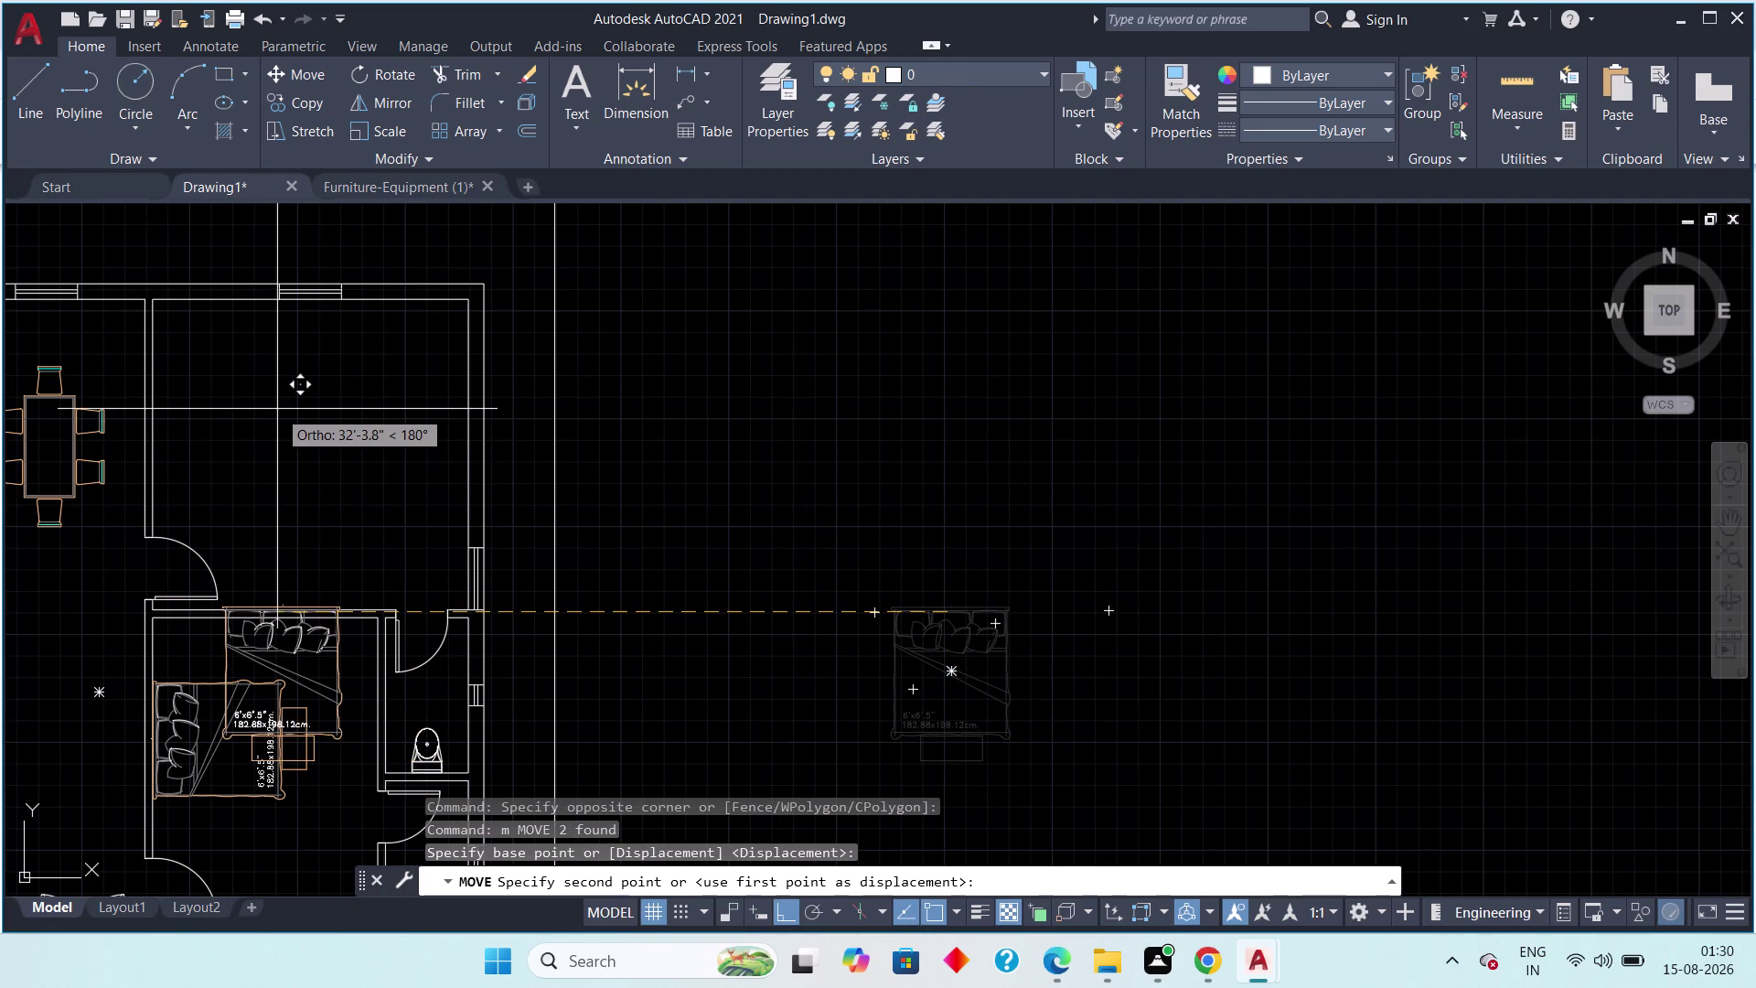
Turn Ortho off and drop the bed against the upper room's top wall.
key(F8)
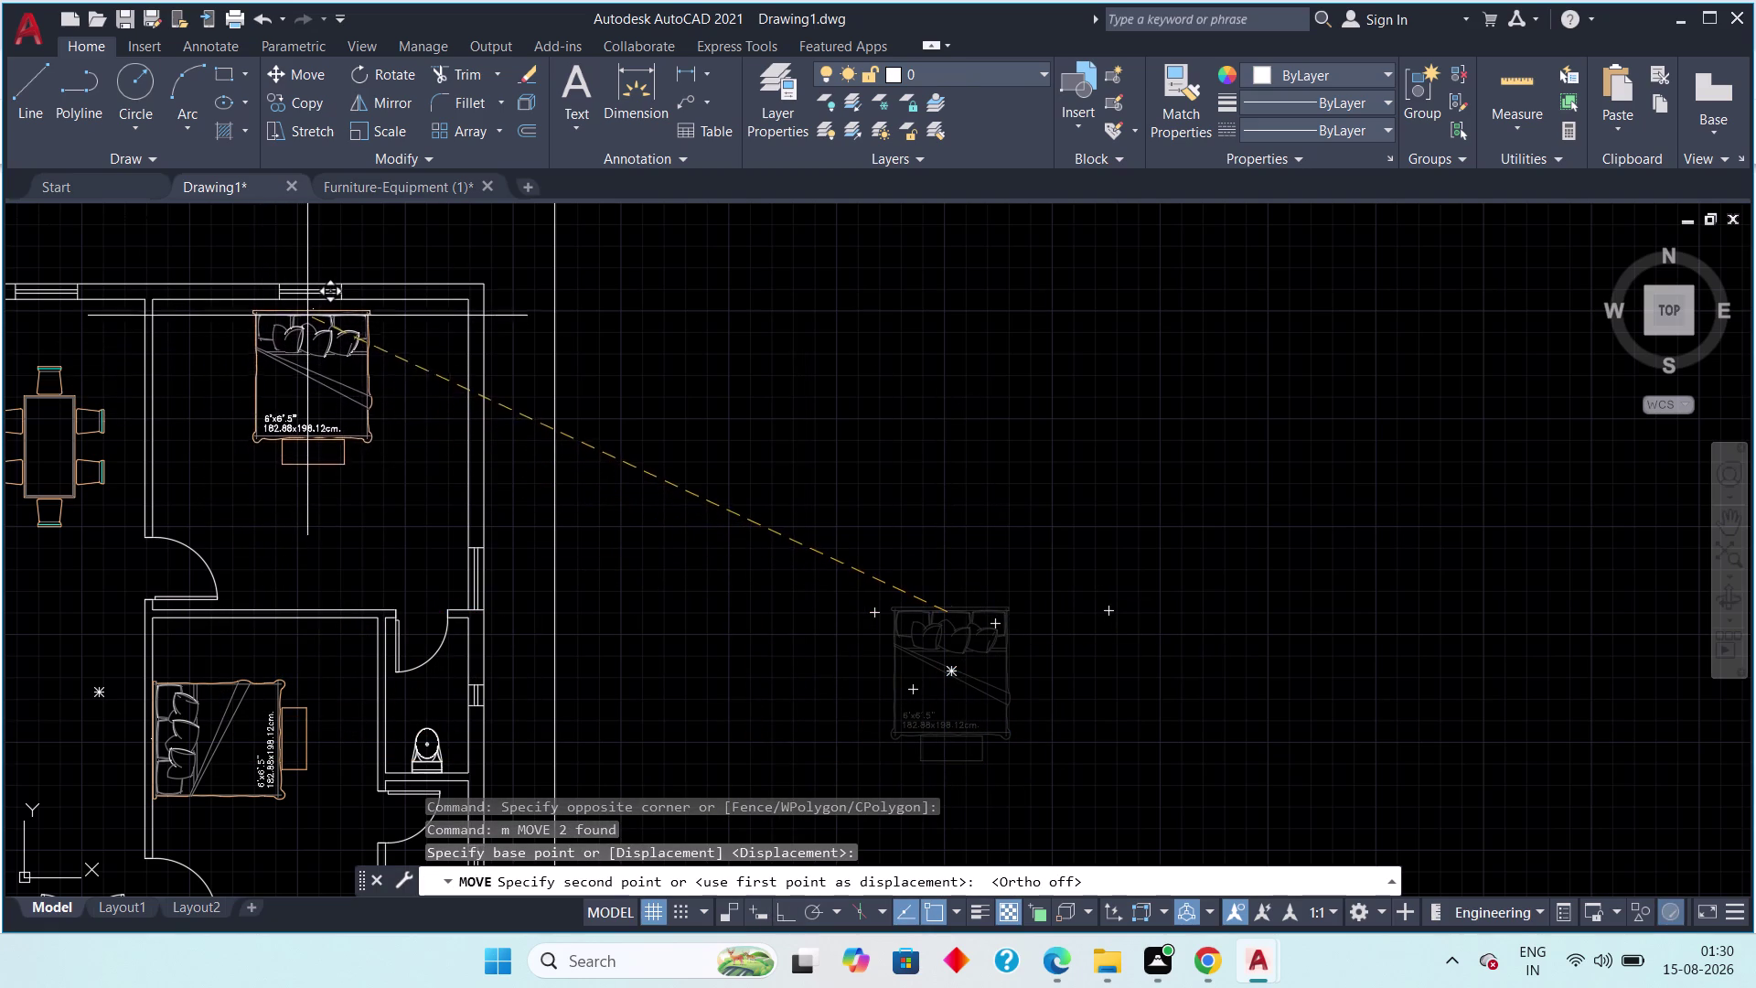
scroll(up, 3)
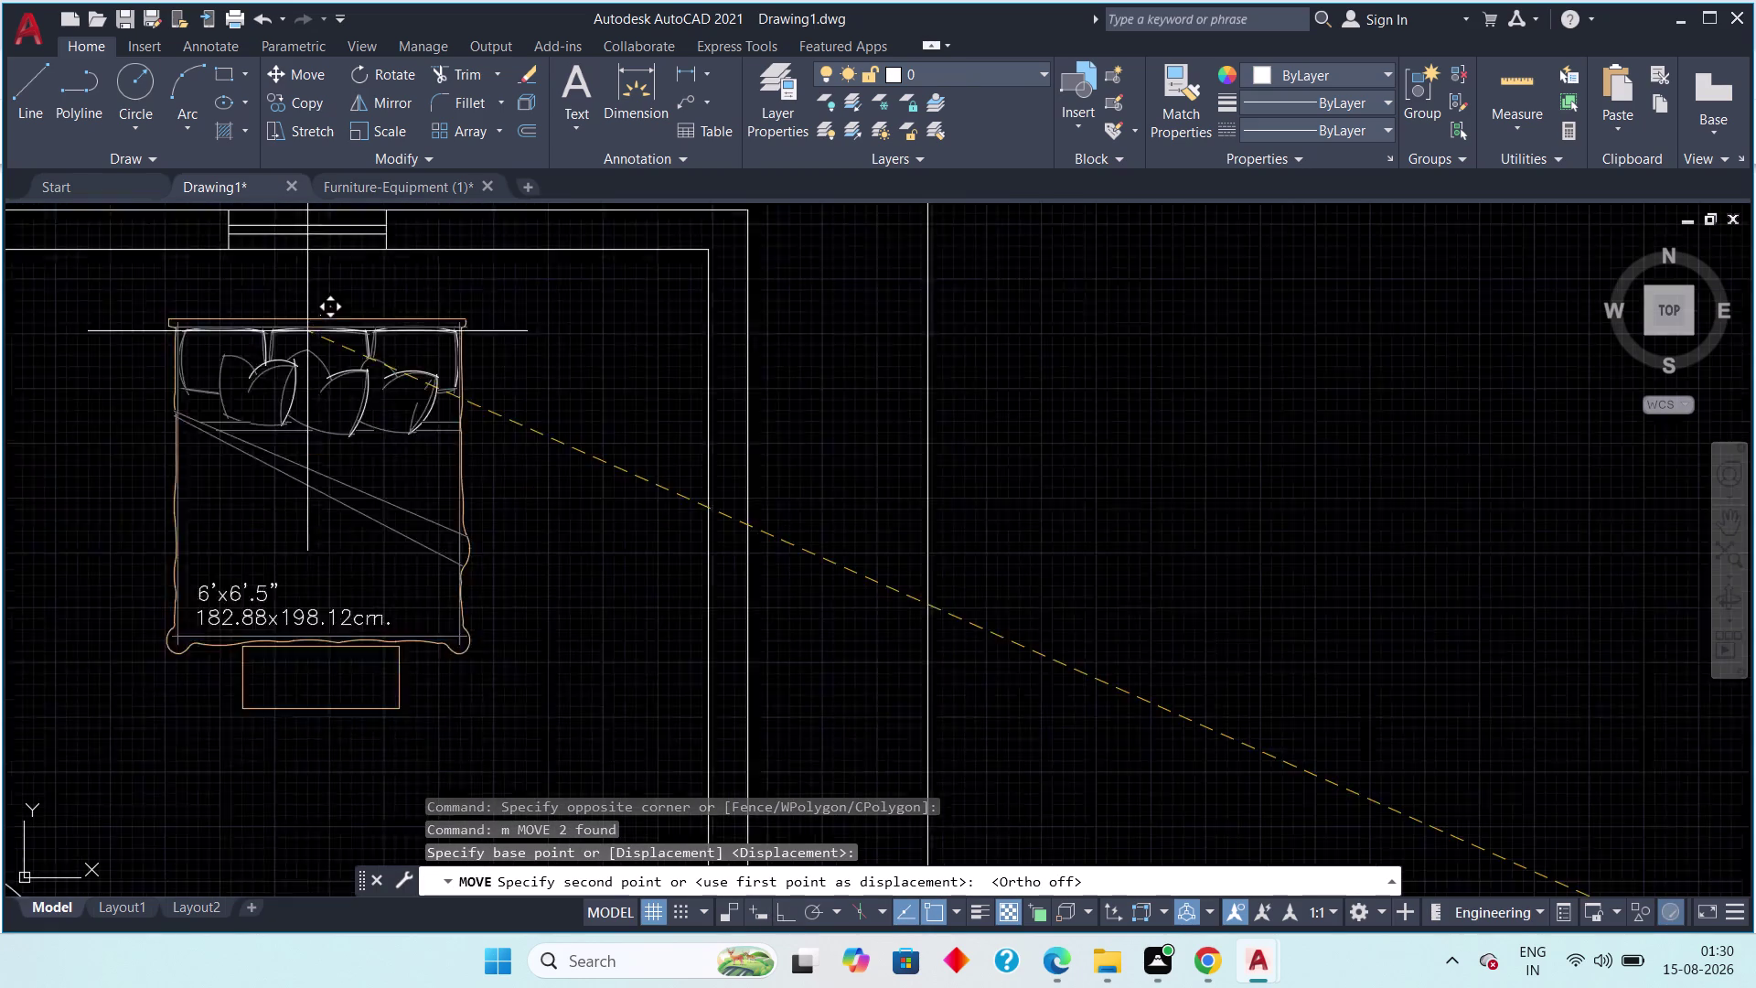
middle_drag(300, 331, 317, 517)
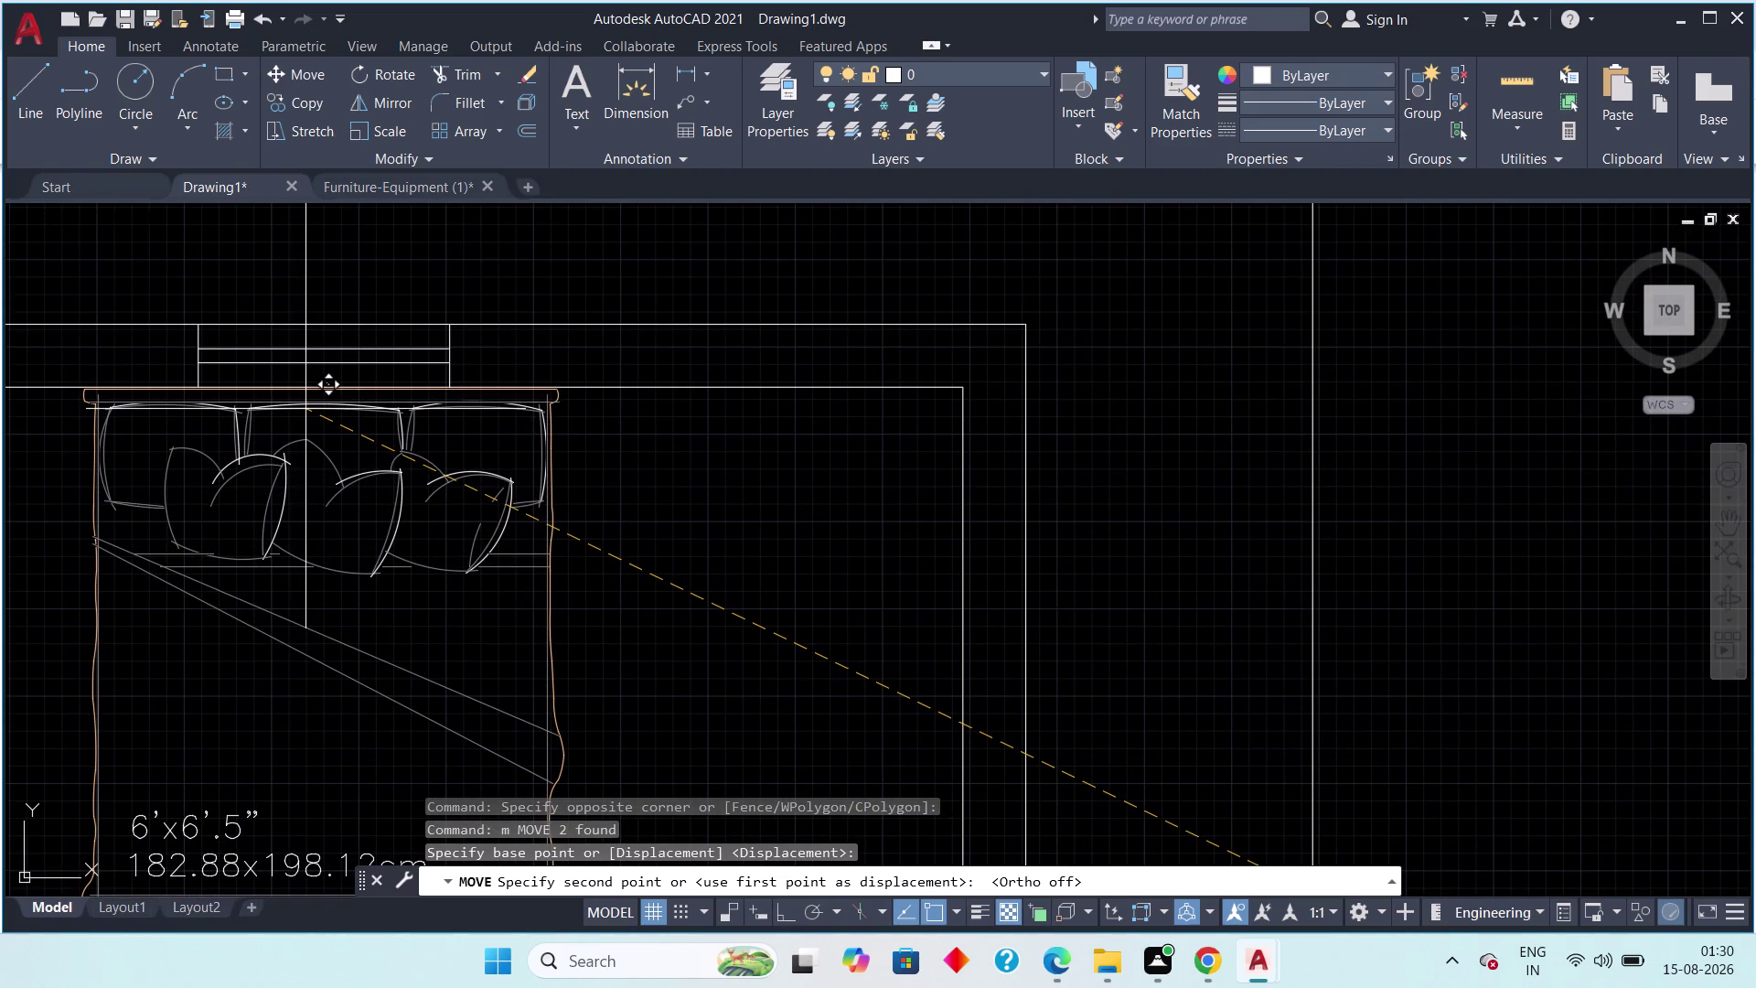
click(305, 409)
scroll(down, 3)
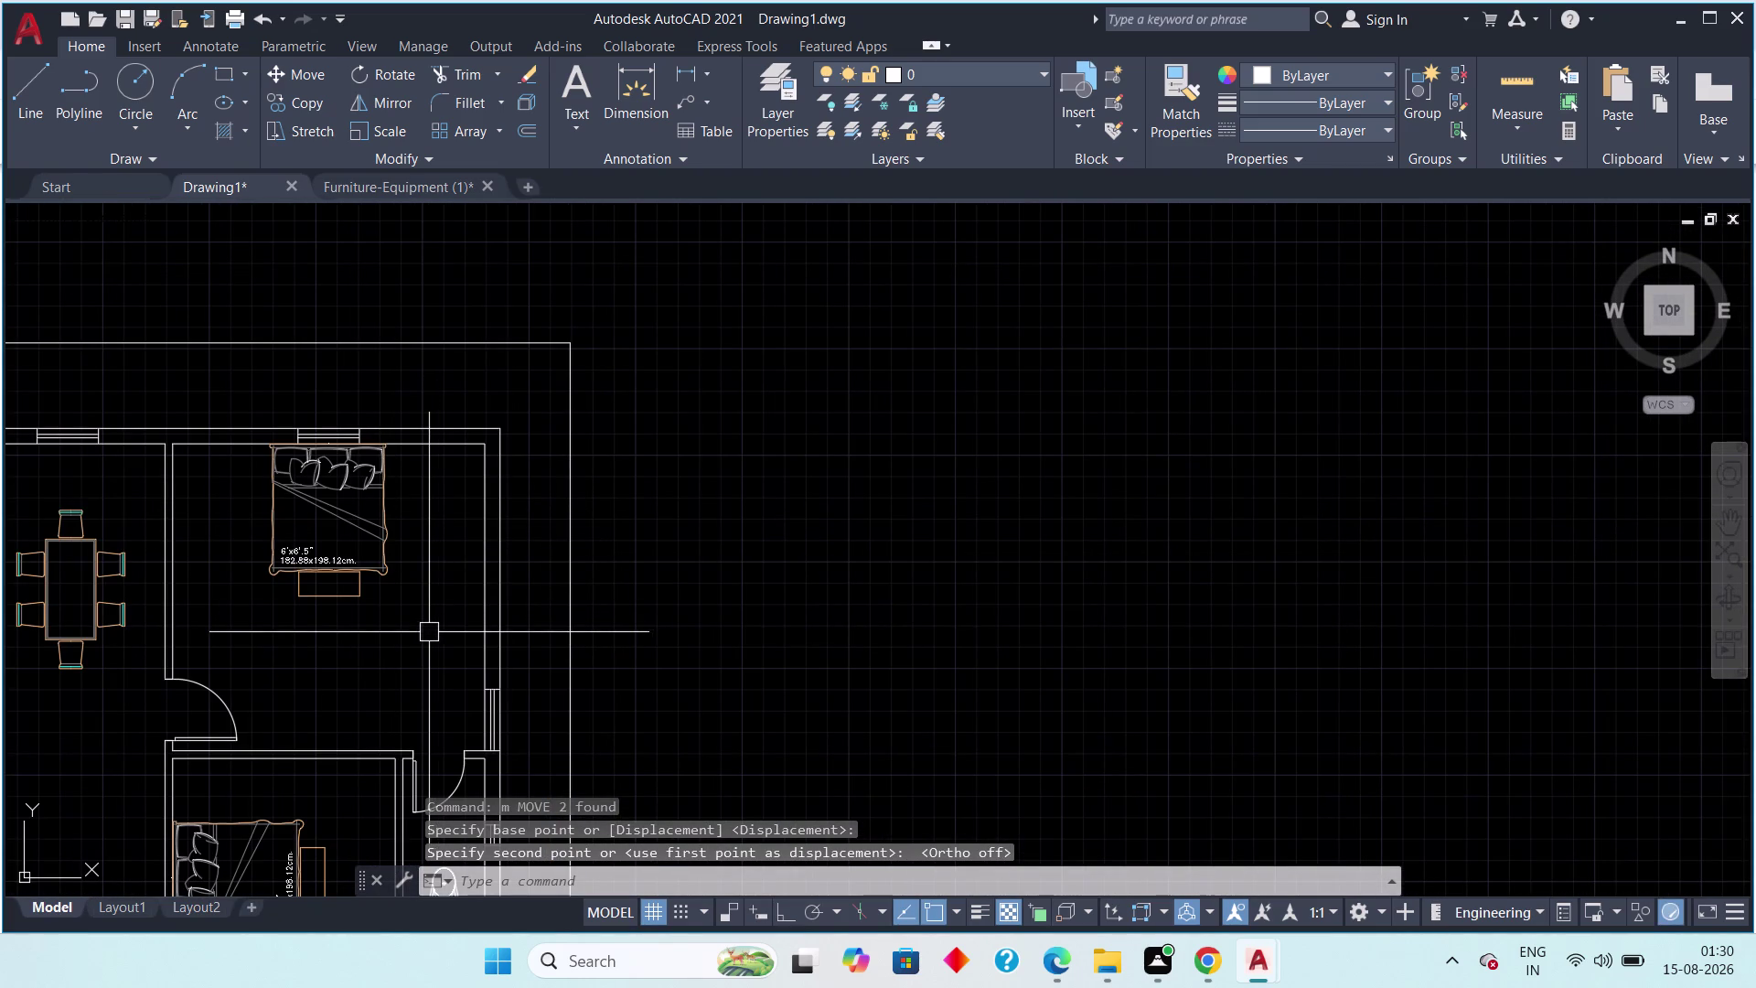
scroll(down, 3)
middle_drag(364, 681, 335, 553)
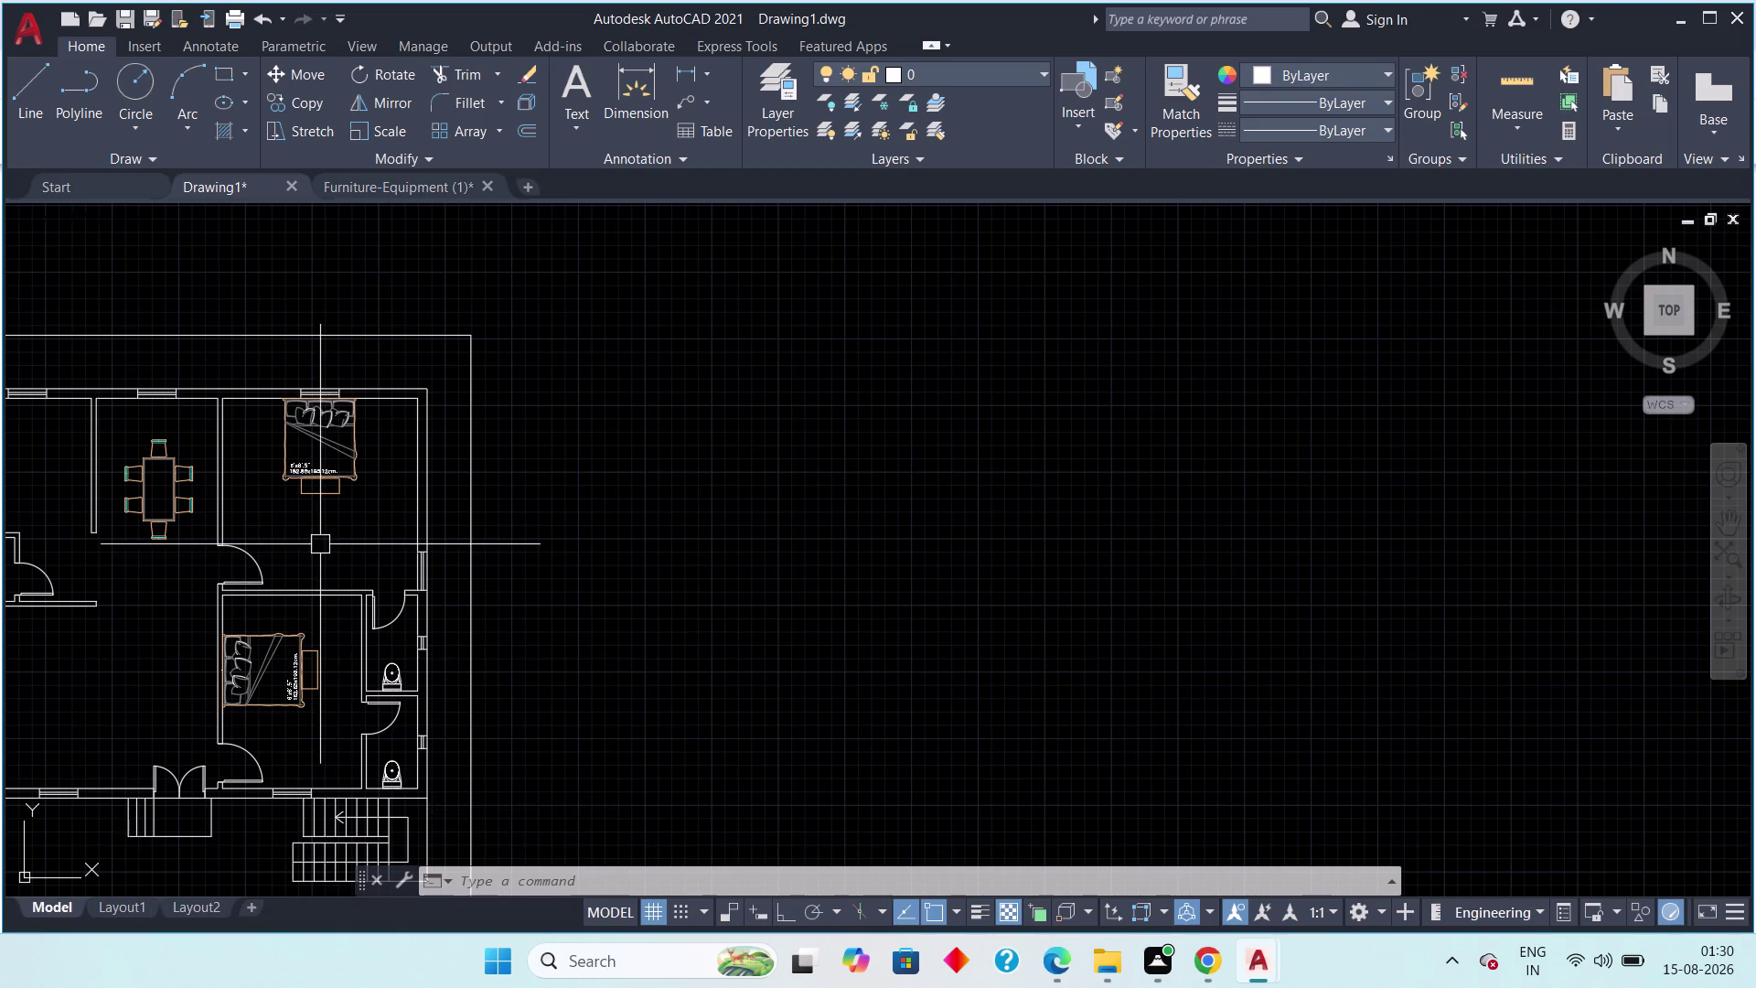
scroll(up, 3)
scroll(up, 3)
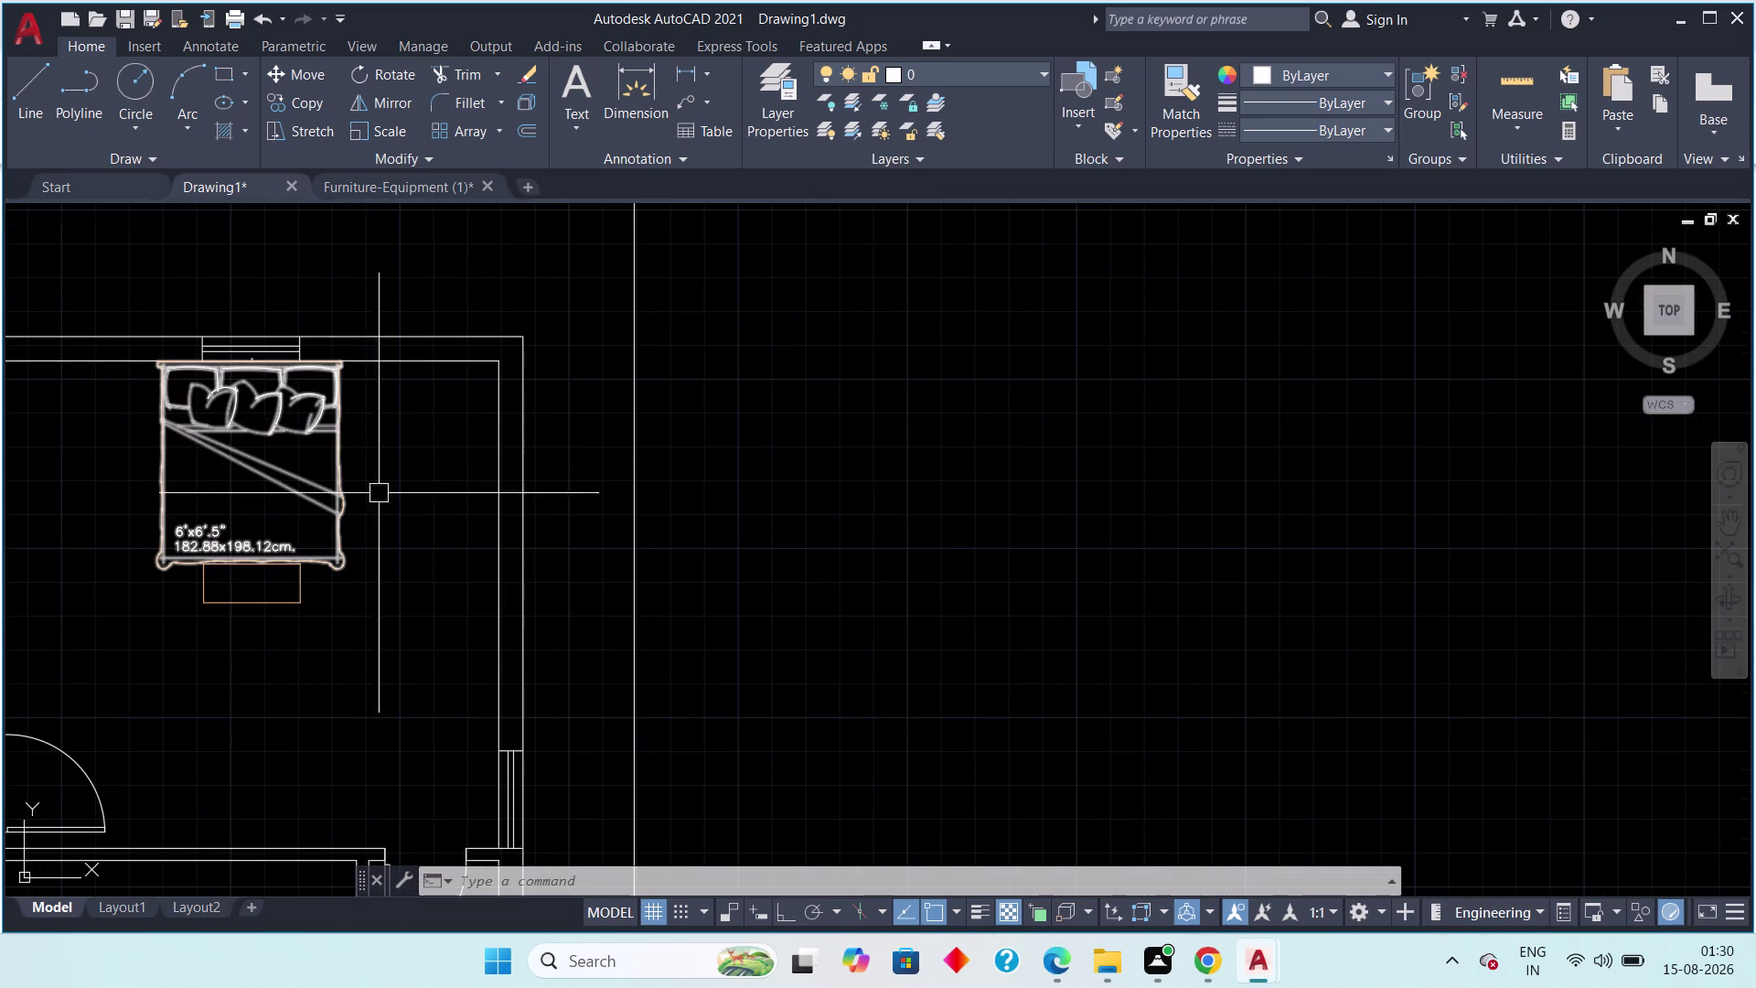
drag(387, 436, 346, 489)
drag(257, 617, 257, 629)
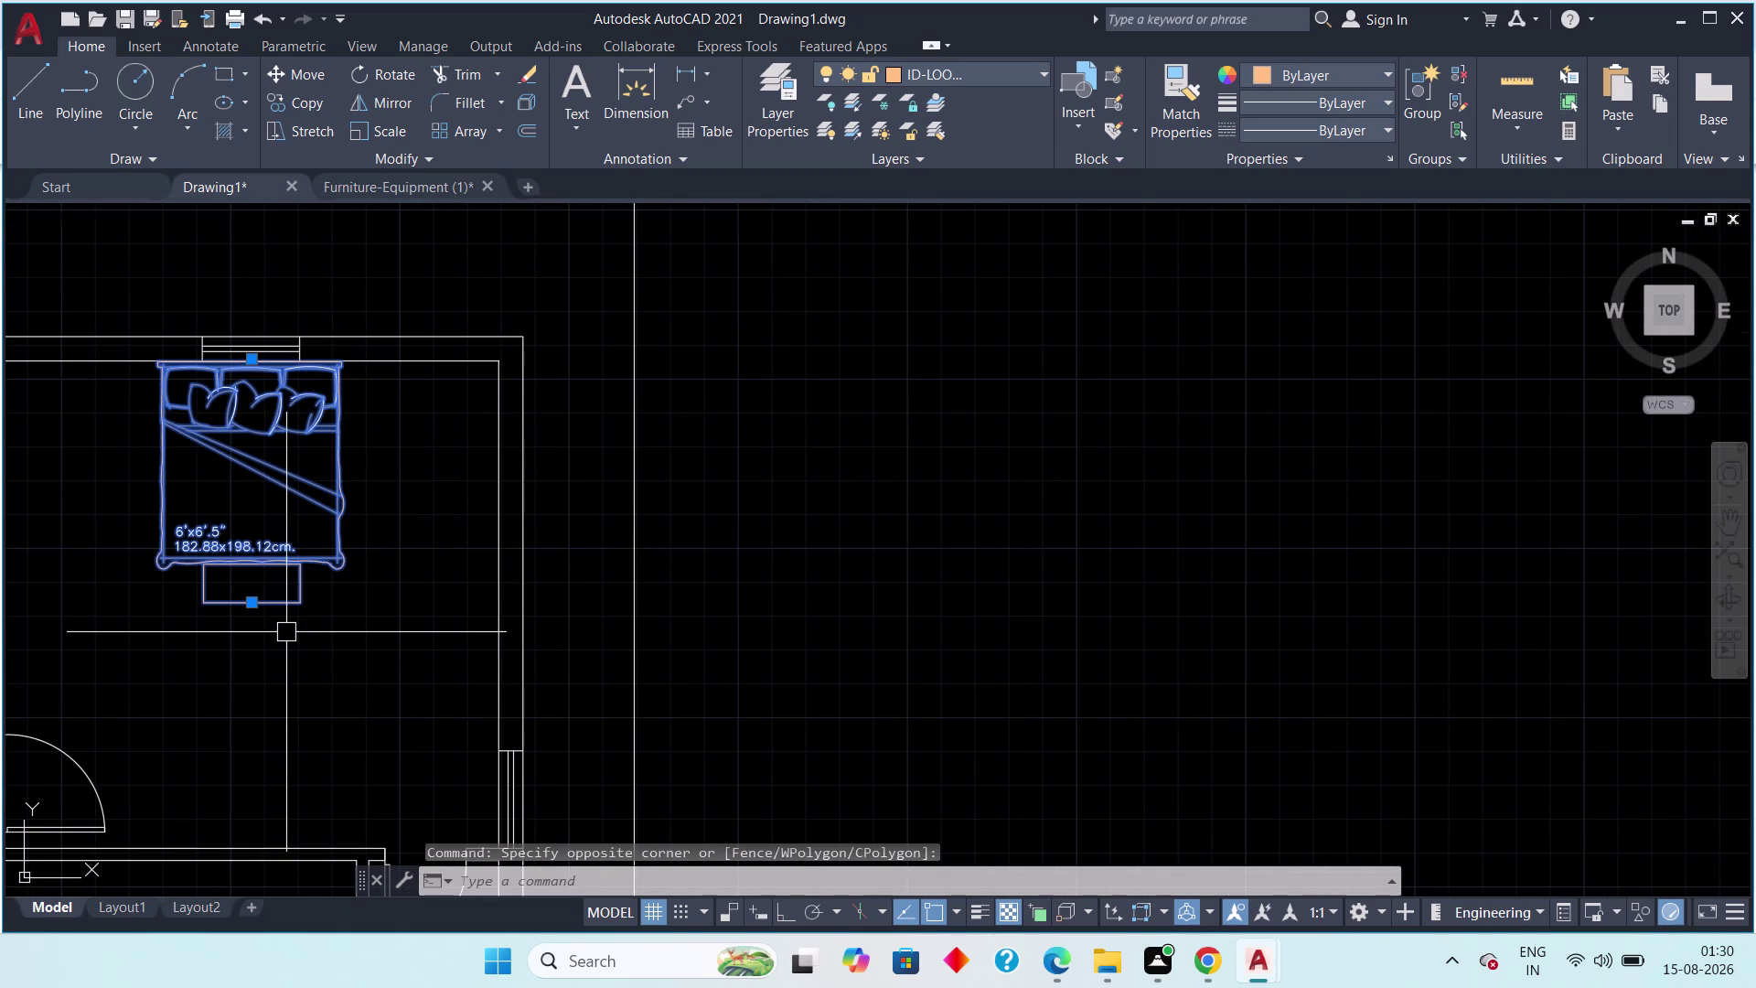
key(m)
key(space)
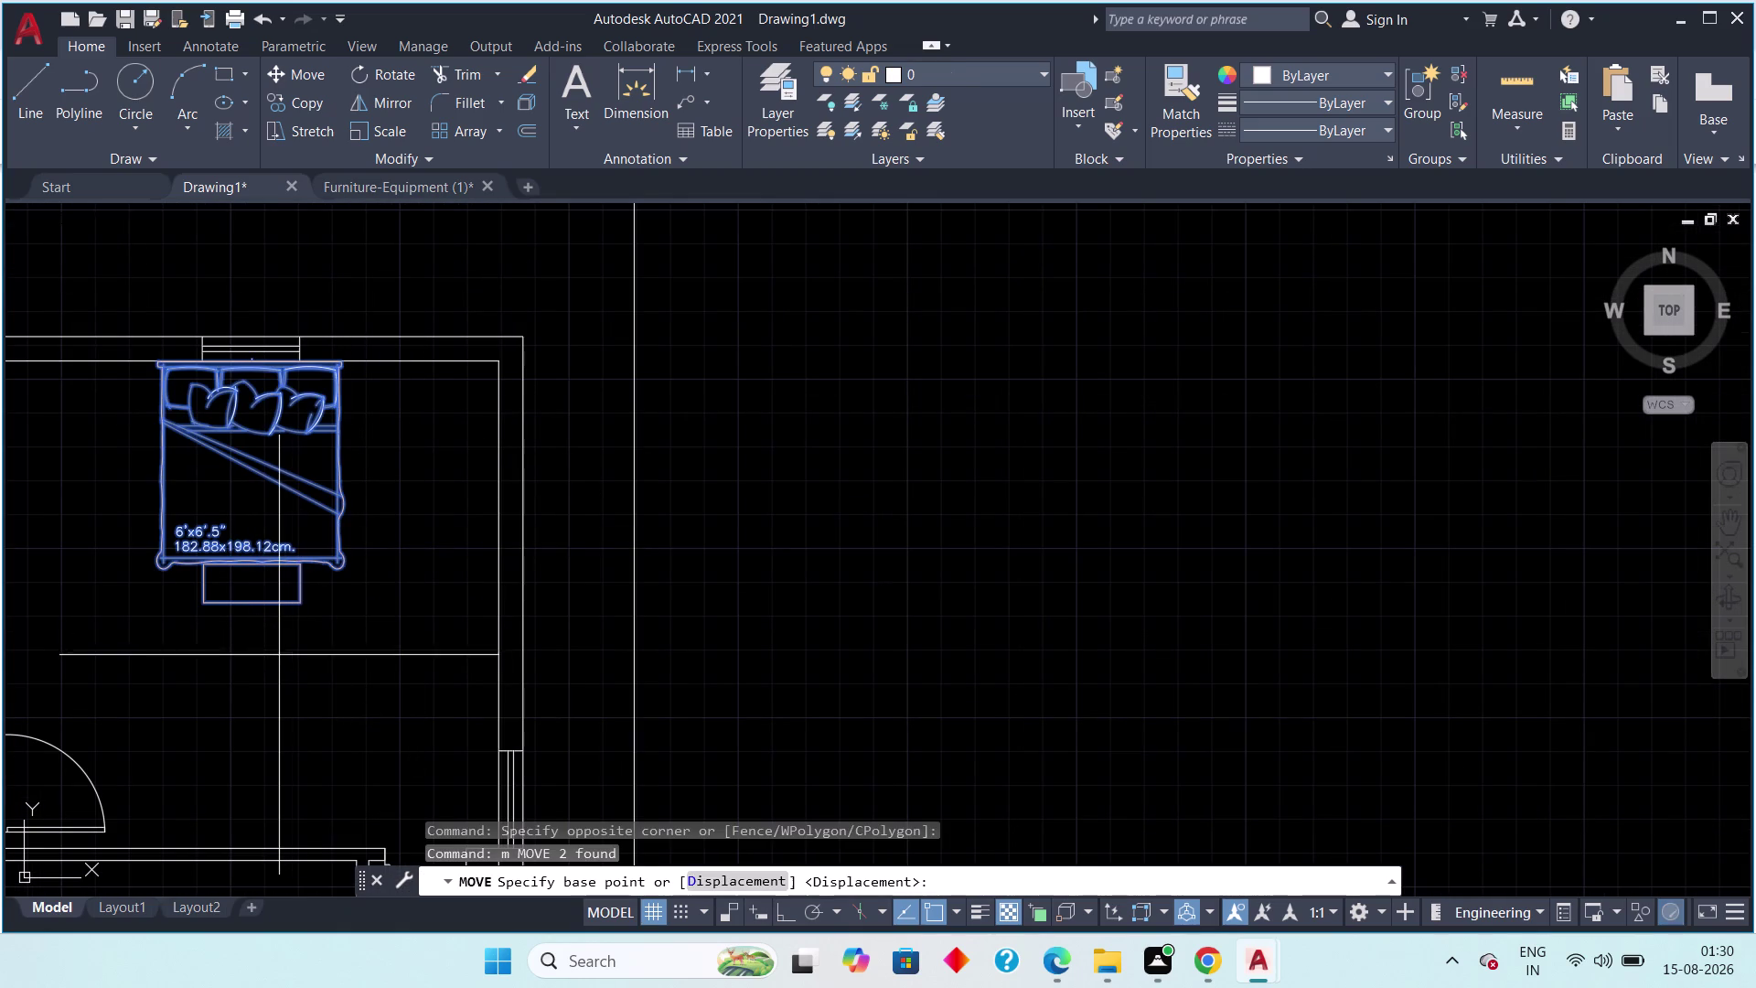
click(248, 605)
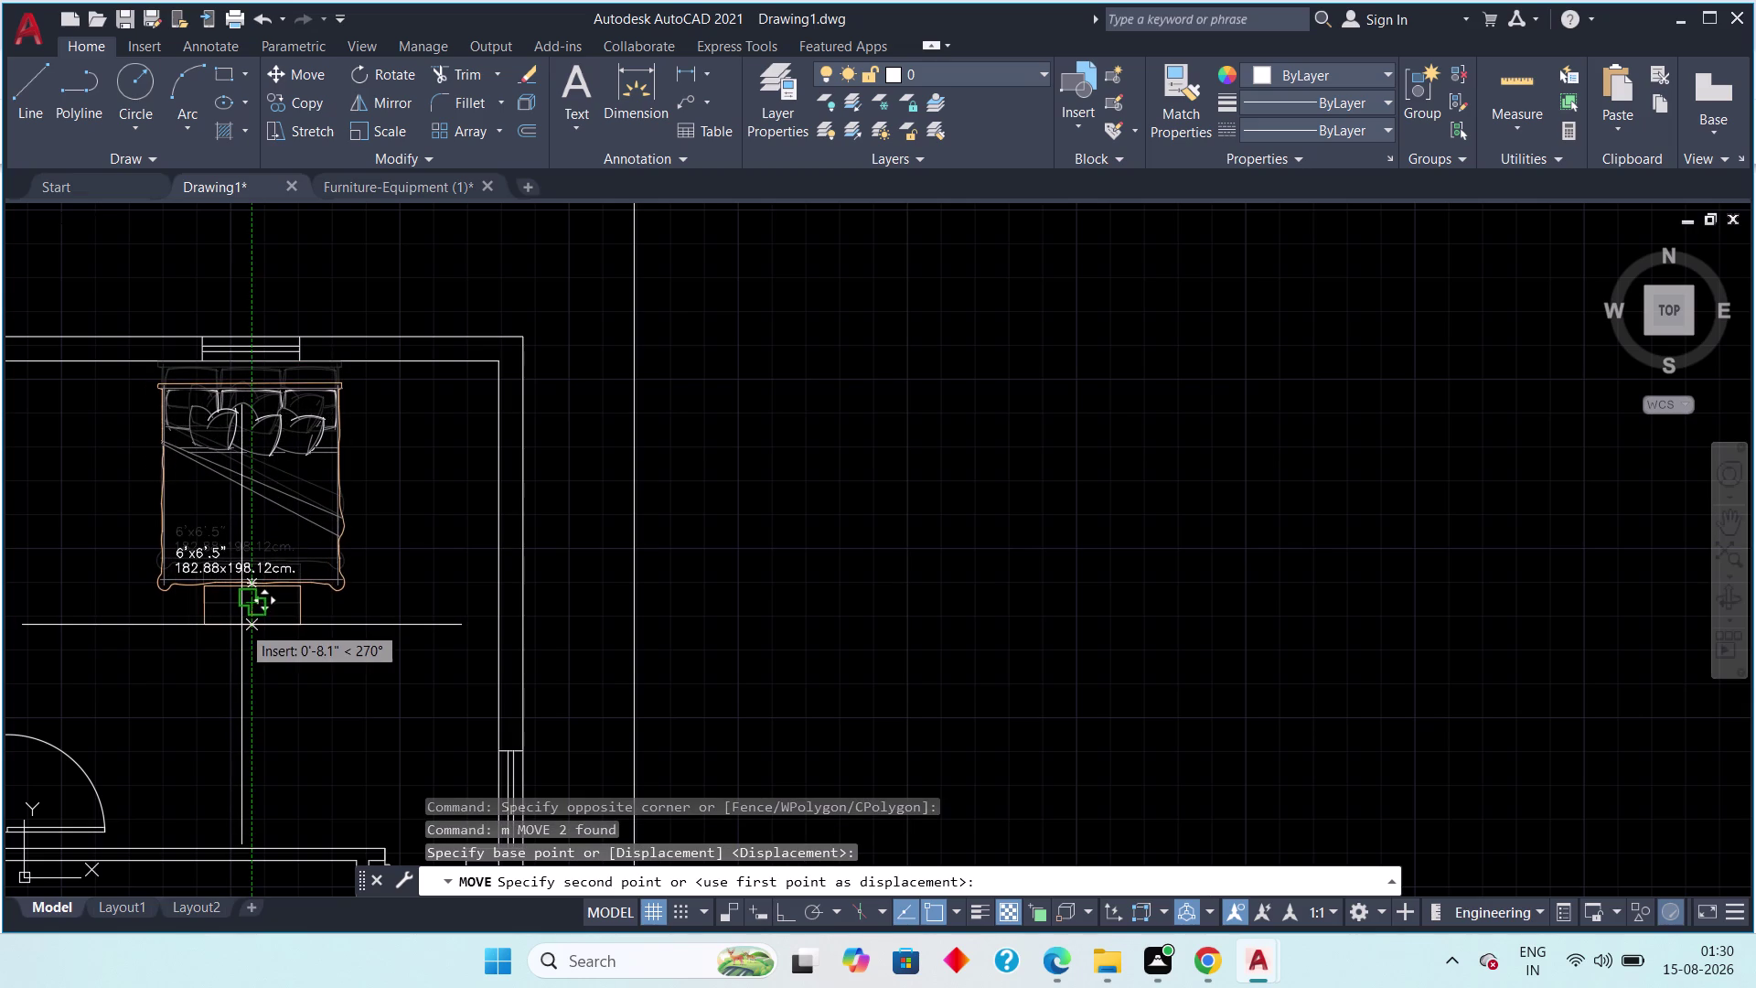
click(241, 625)
key(Escape)
scroll(down, 3)
middle_drag(249, 650, 261, 507)
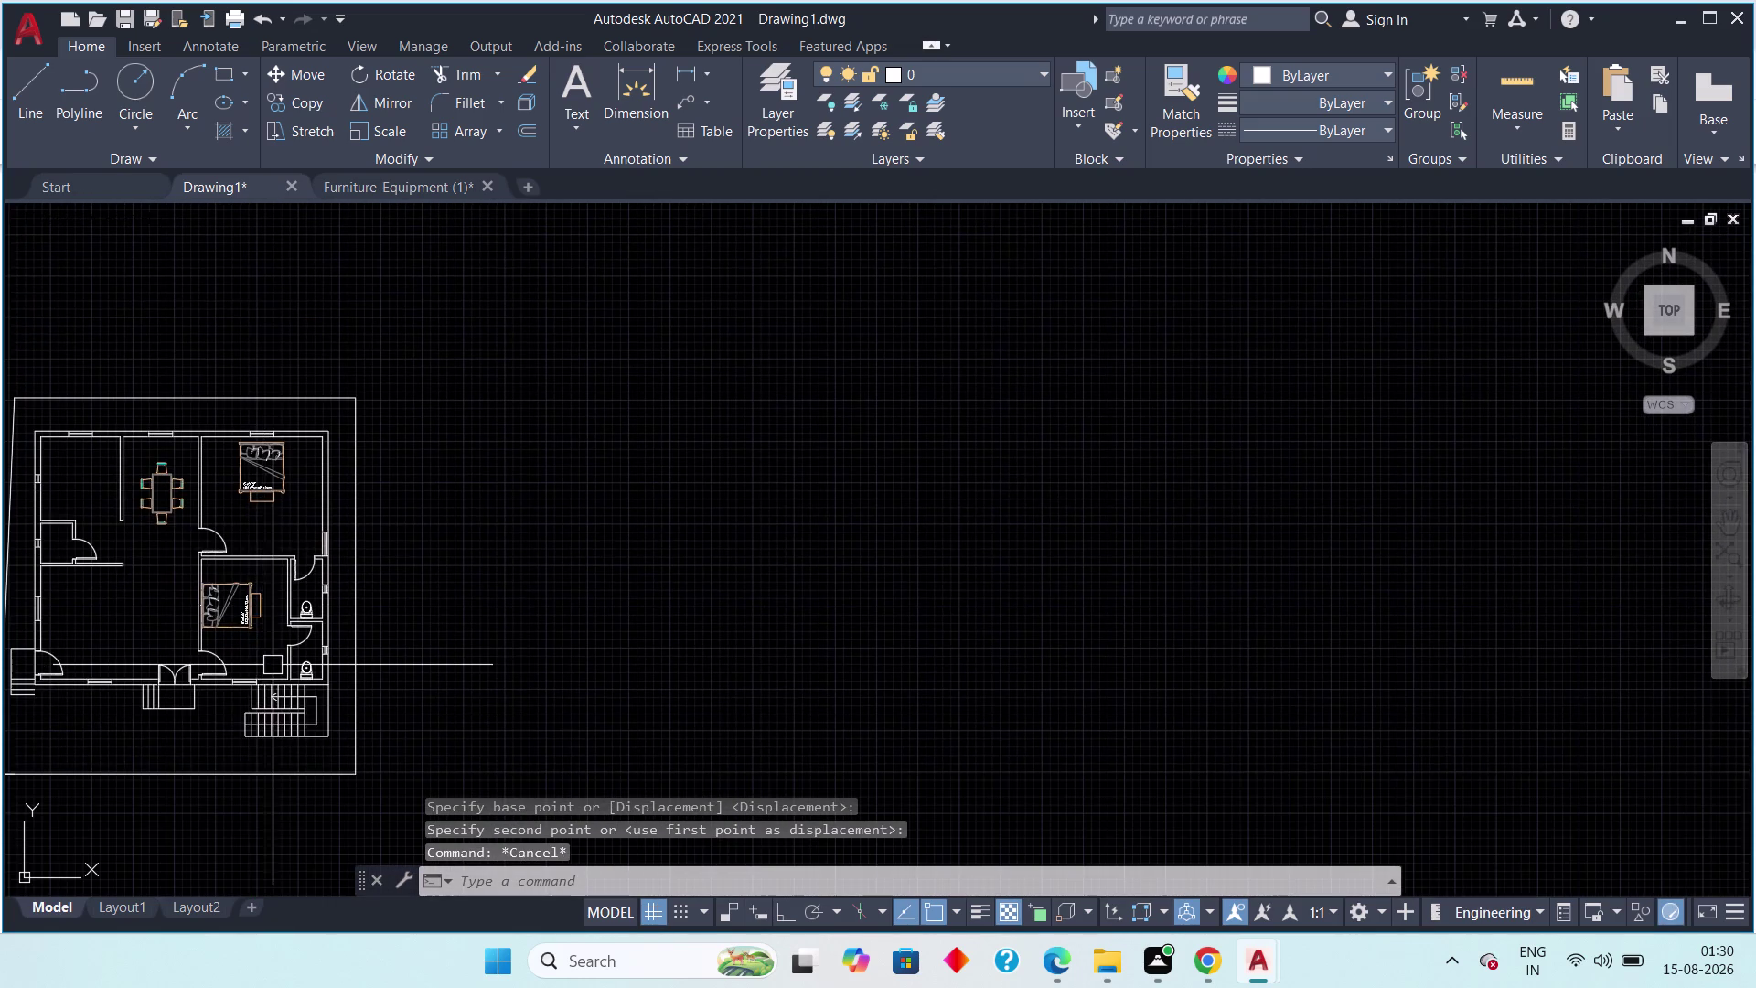
scroll(up, 3)
drag(288, 496, 275, 519)
drag(237, 610, 235, 620)
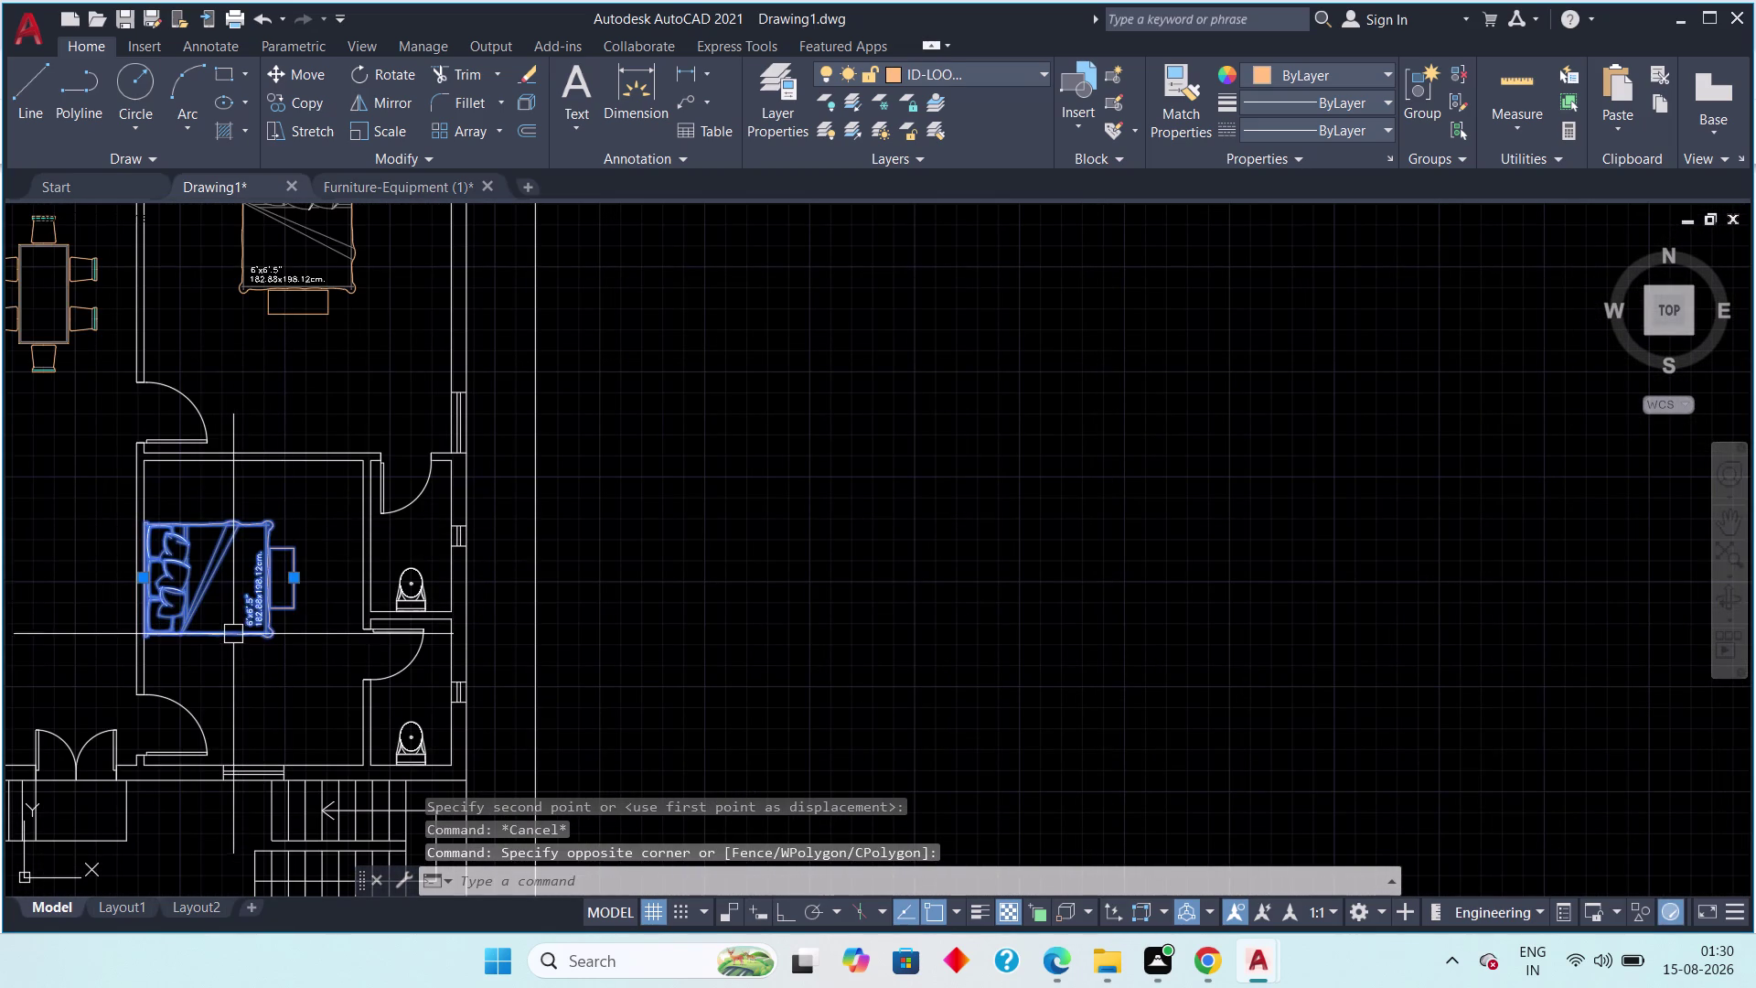
text(m)
key(space)
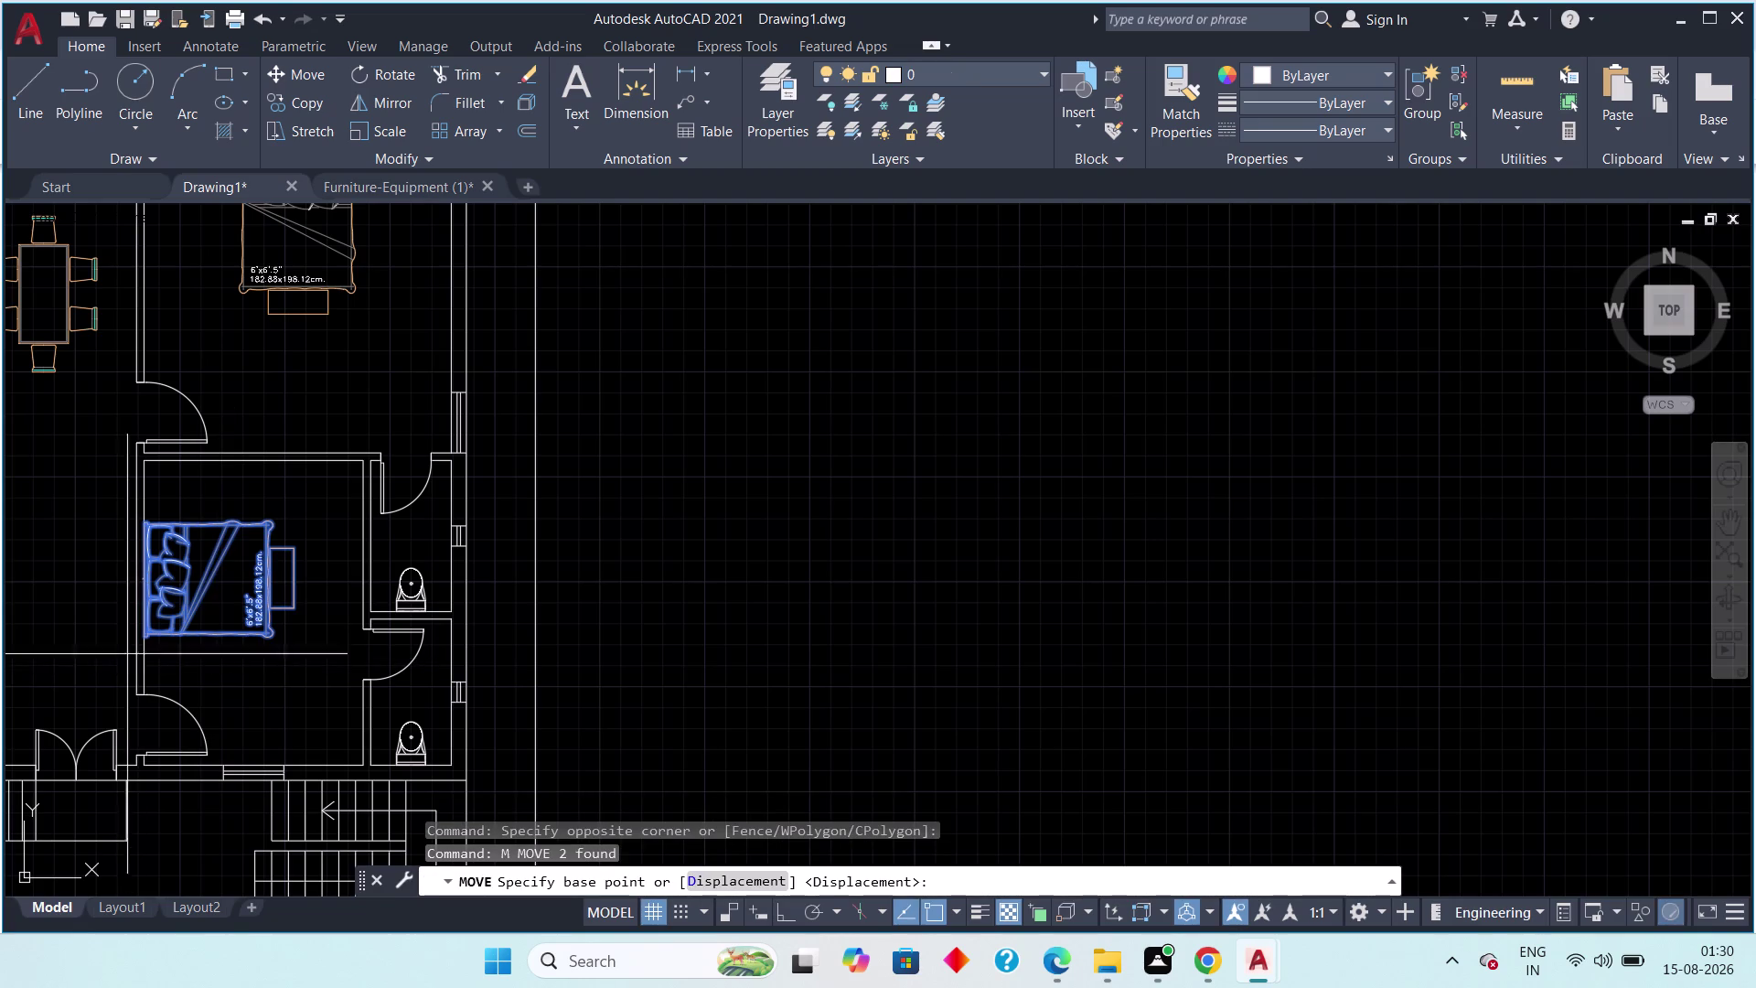
scroll(up, 3)
click(167, 691)
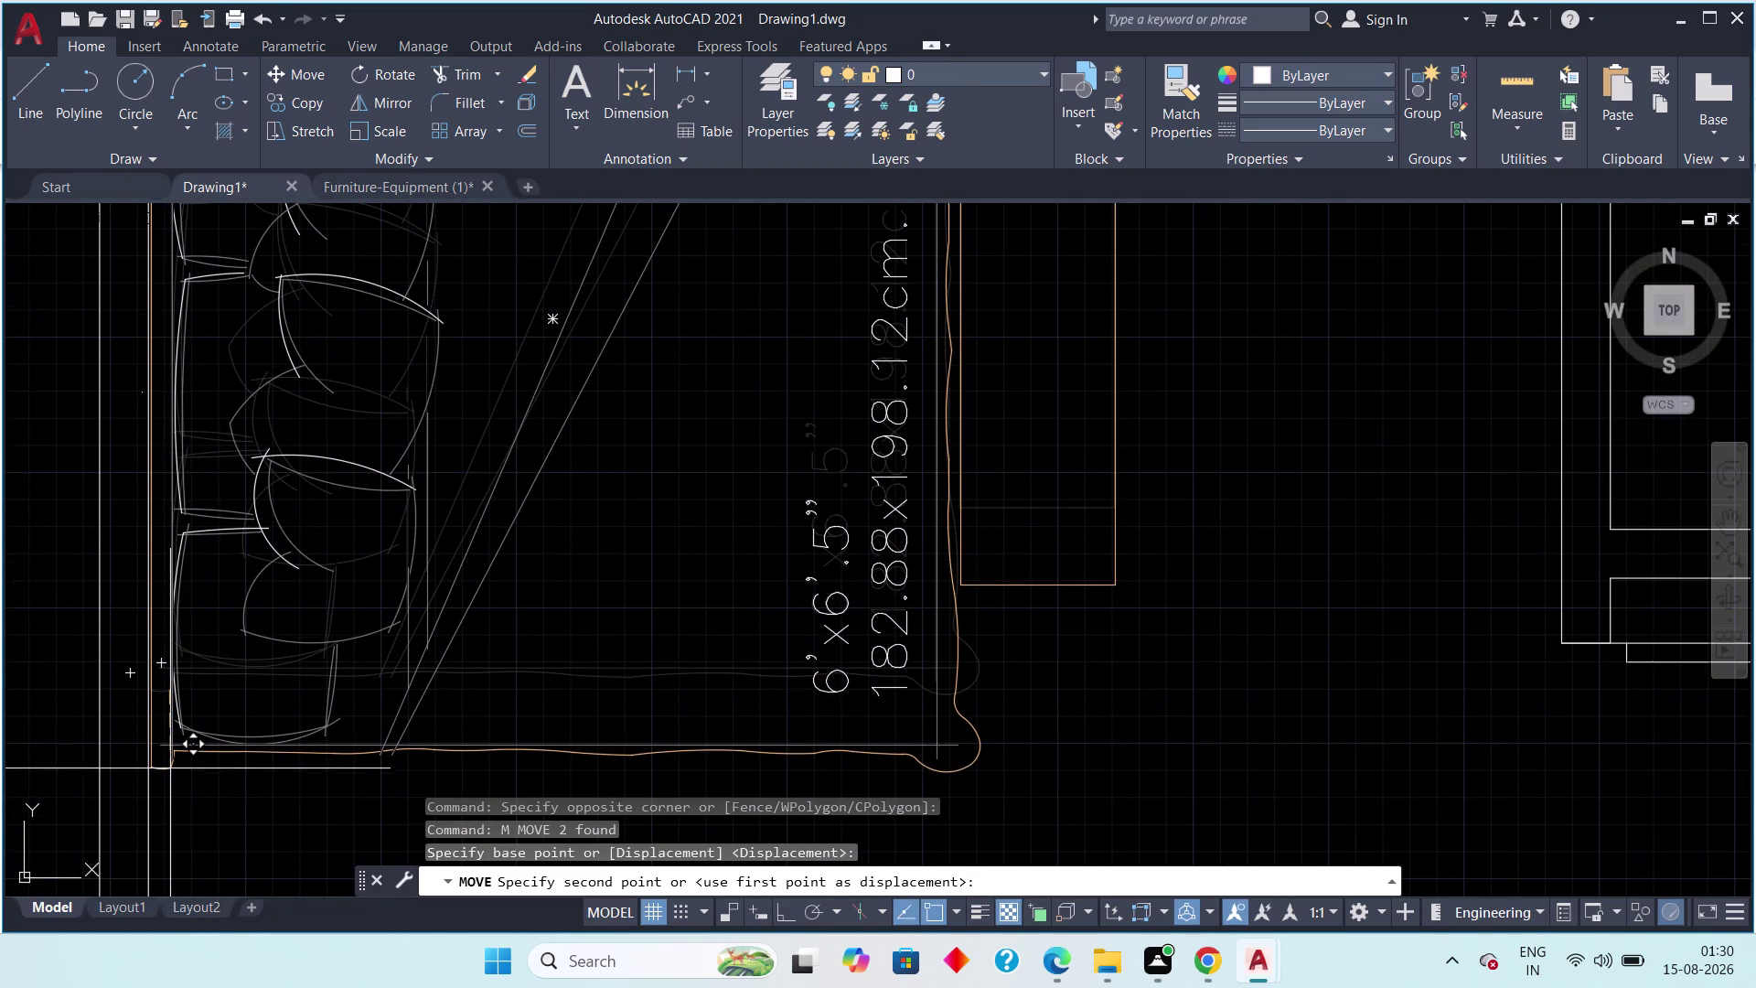
click(169, 783)
key(Escape)
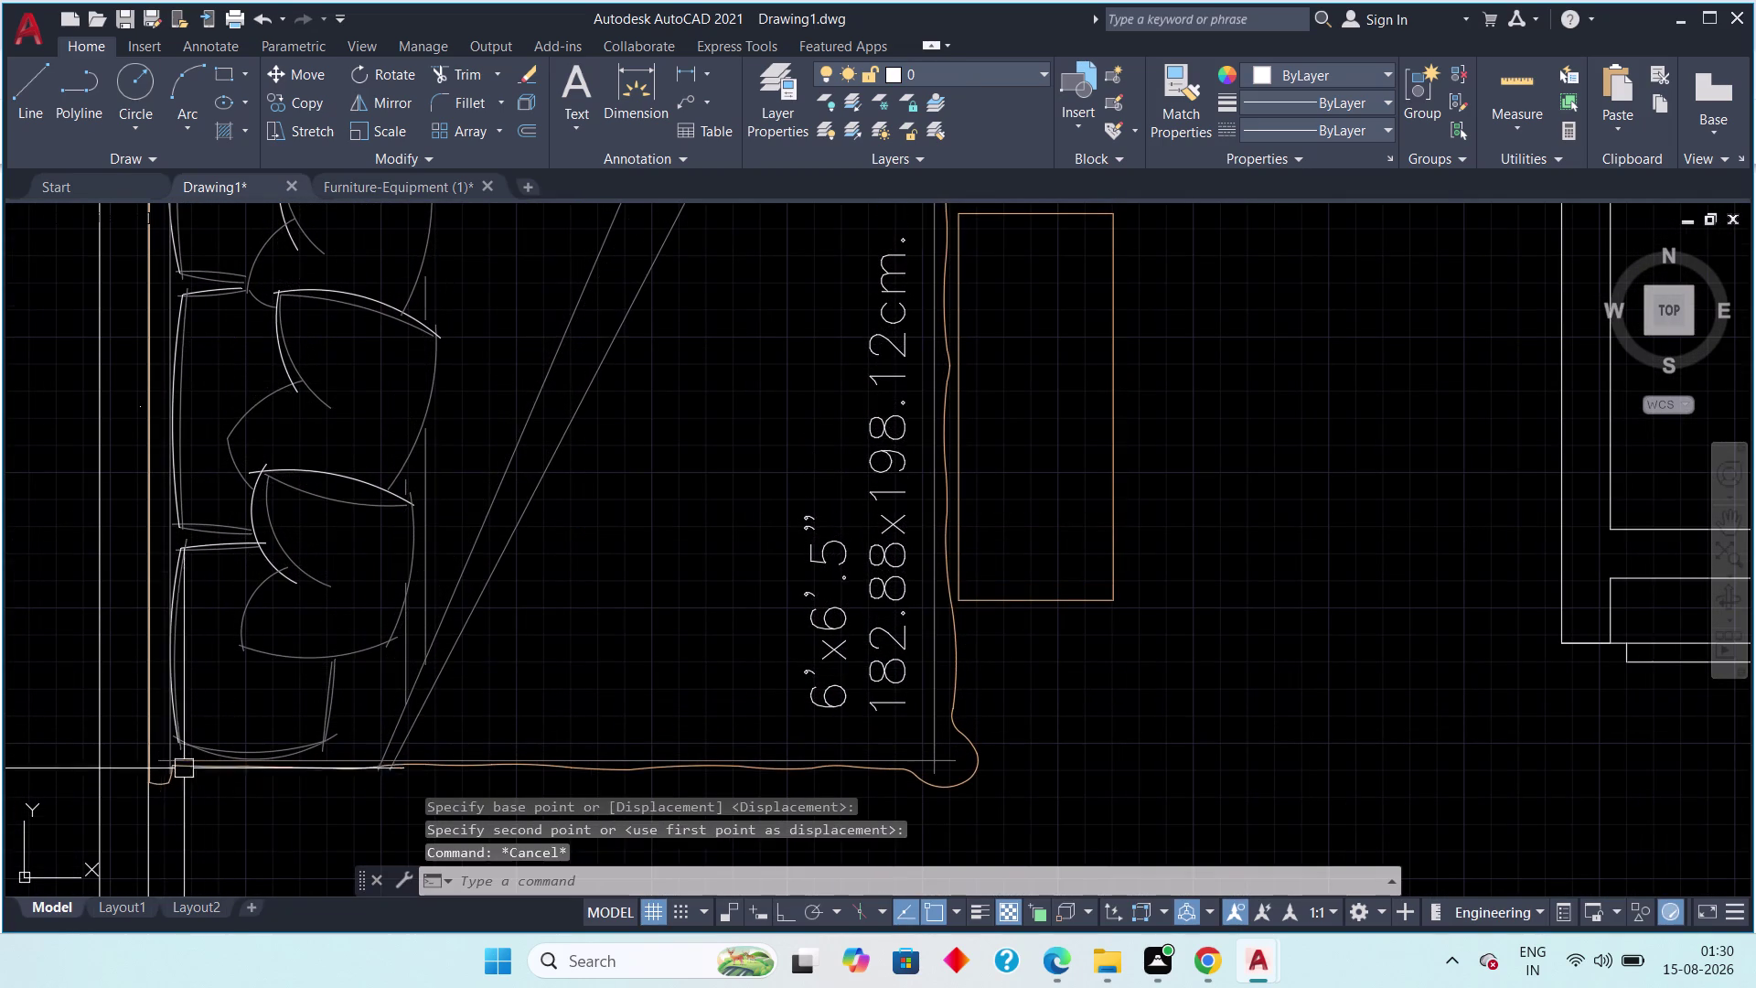
scroll(down, 3)
middle_drag(297, 716, 276, 644)
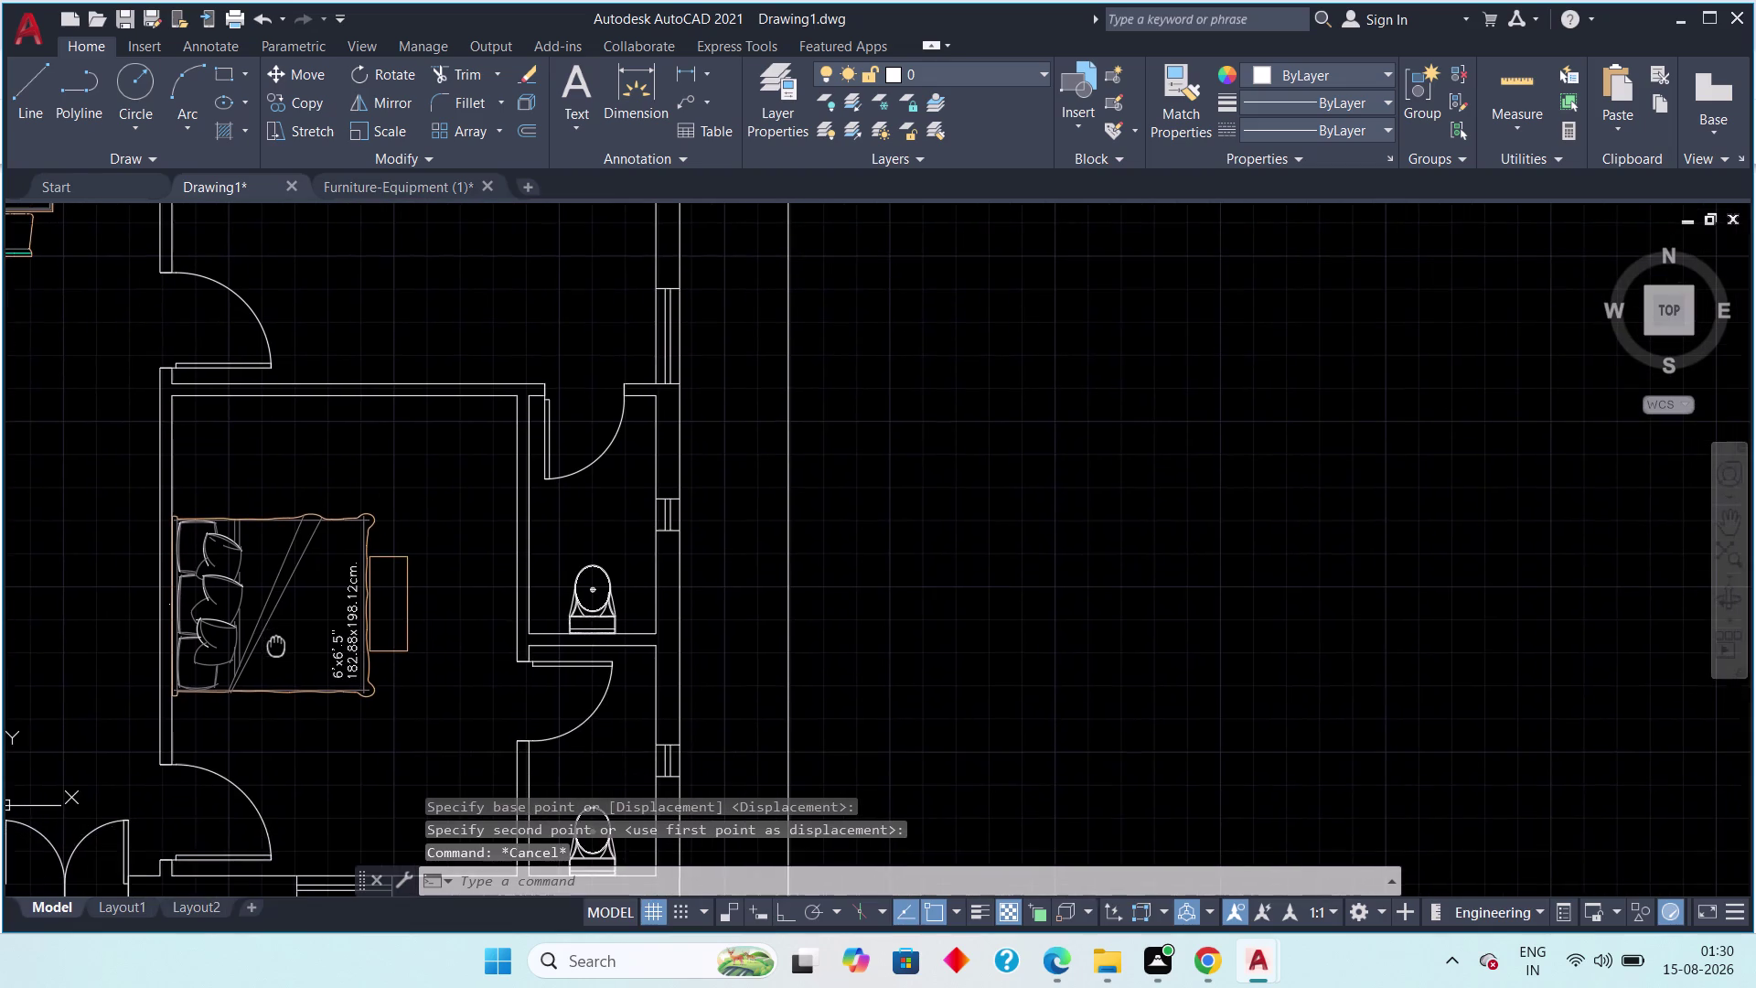
middle_drag(276, 644, 276, 642)
scroll(down, 3)
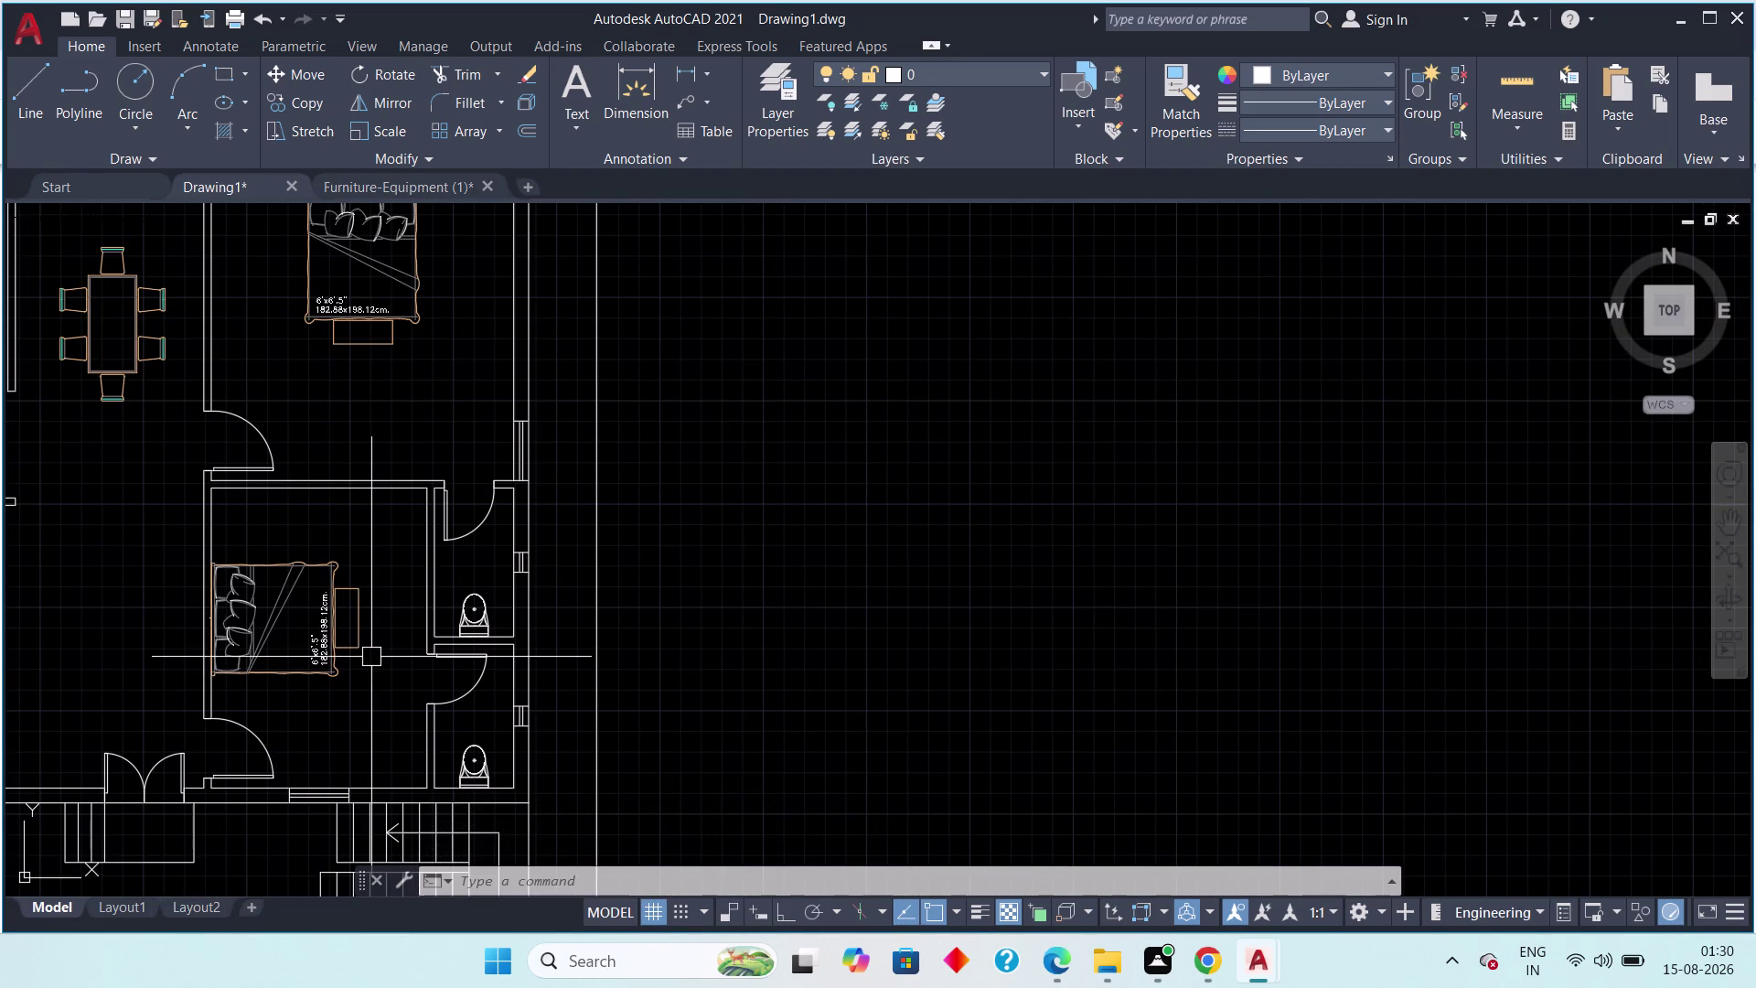
middle_drag(404, 388, 463, 502)
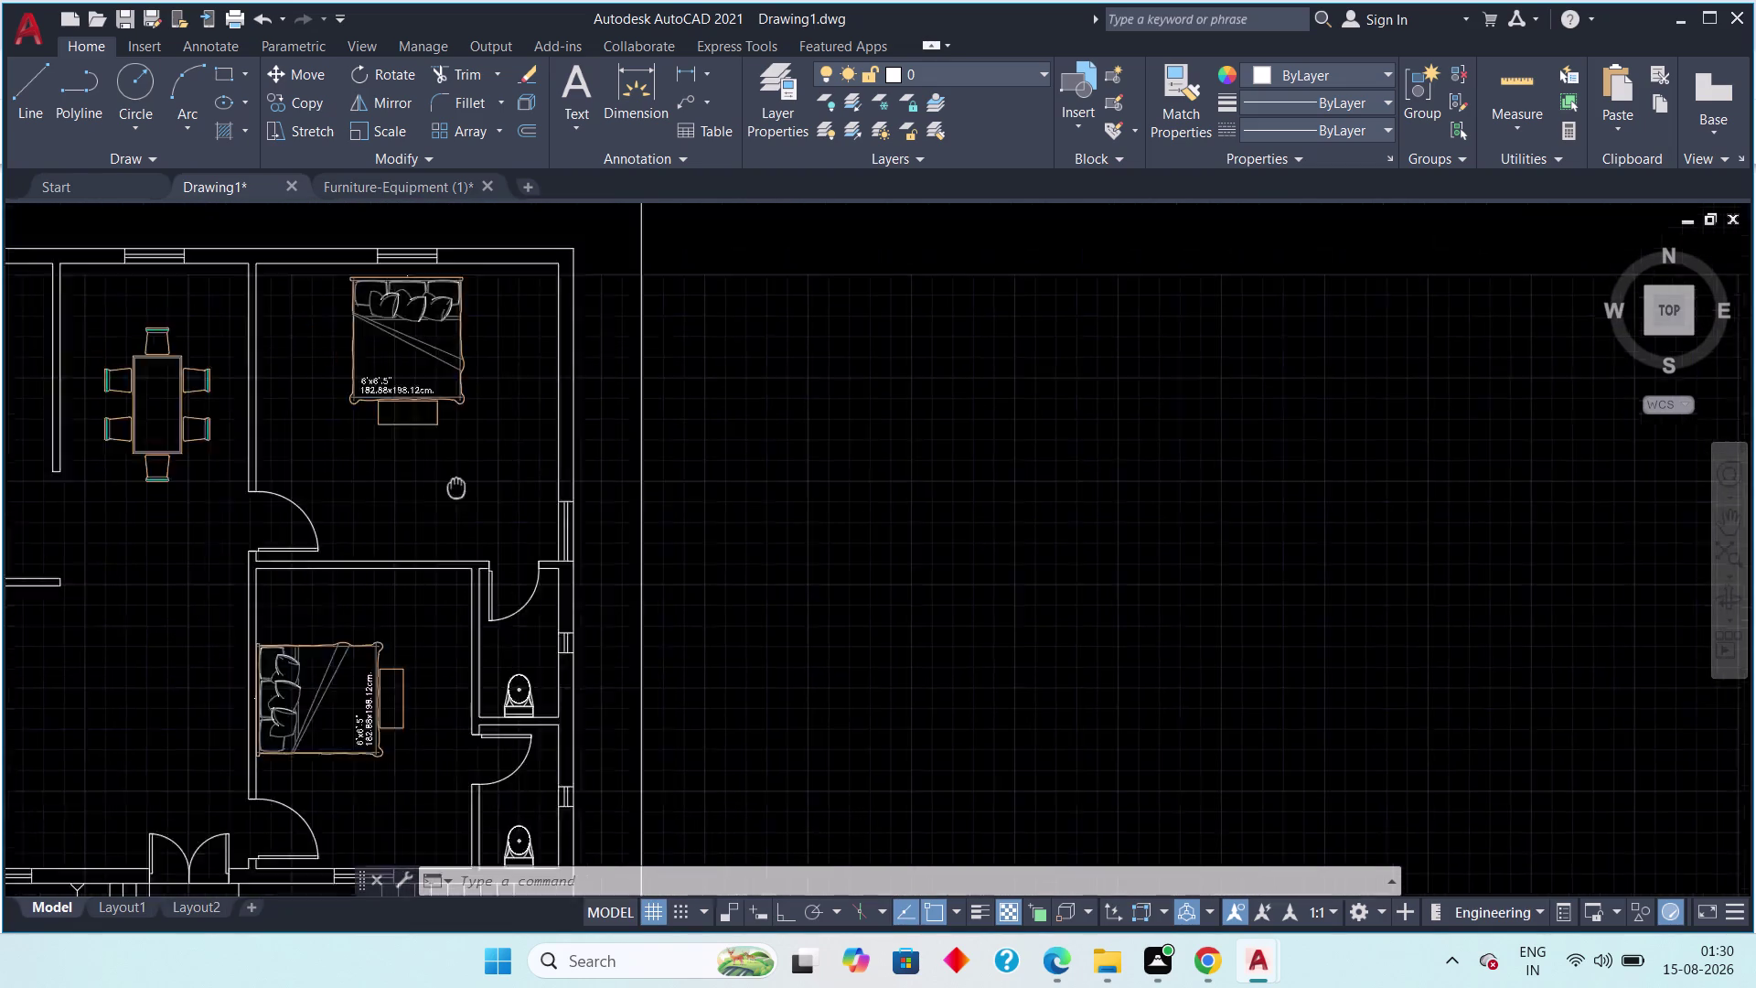
middle_drag(463, 502, 520, 614)
scroll(down, 3)
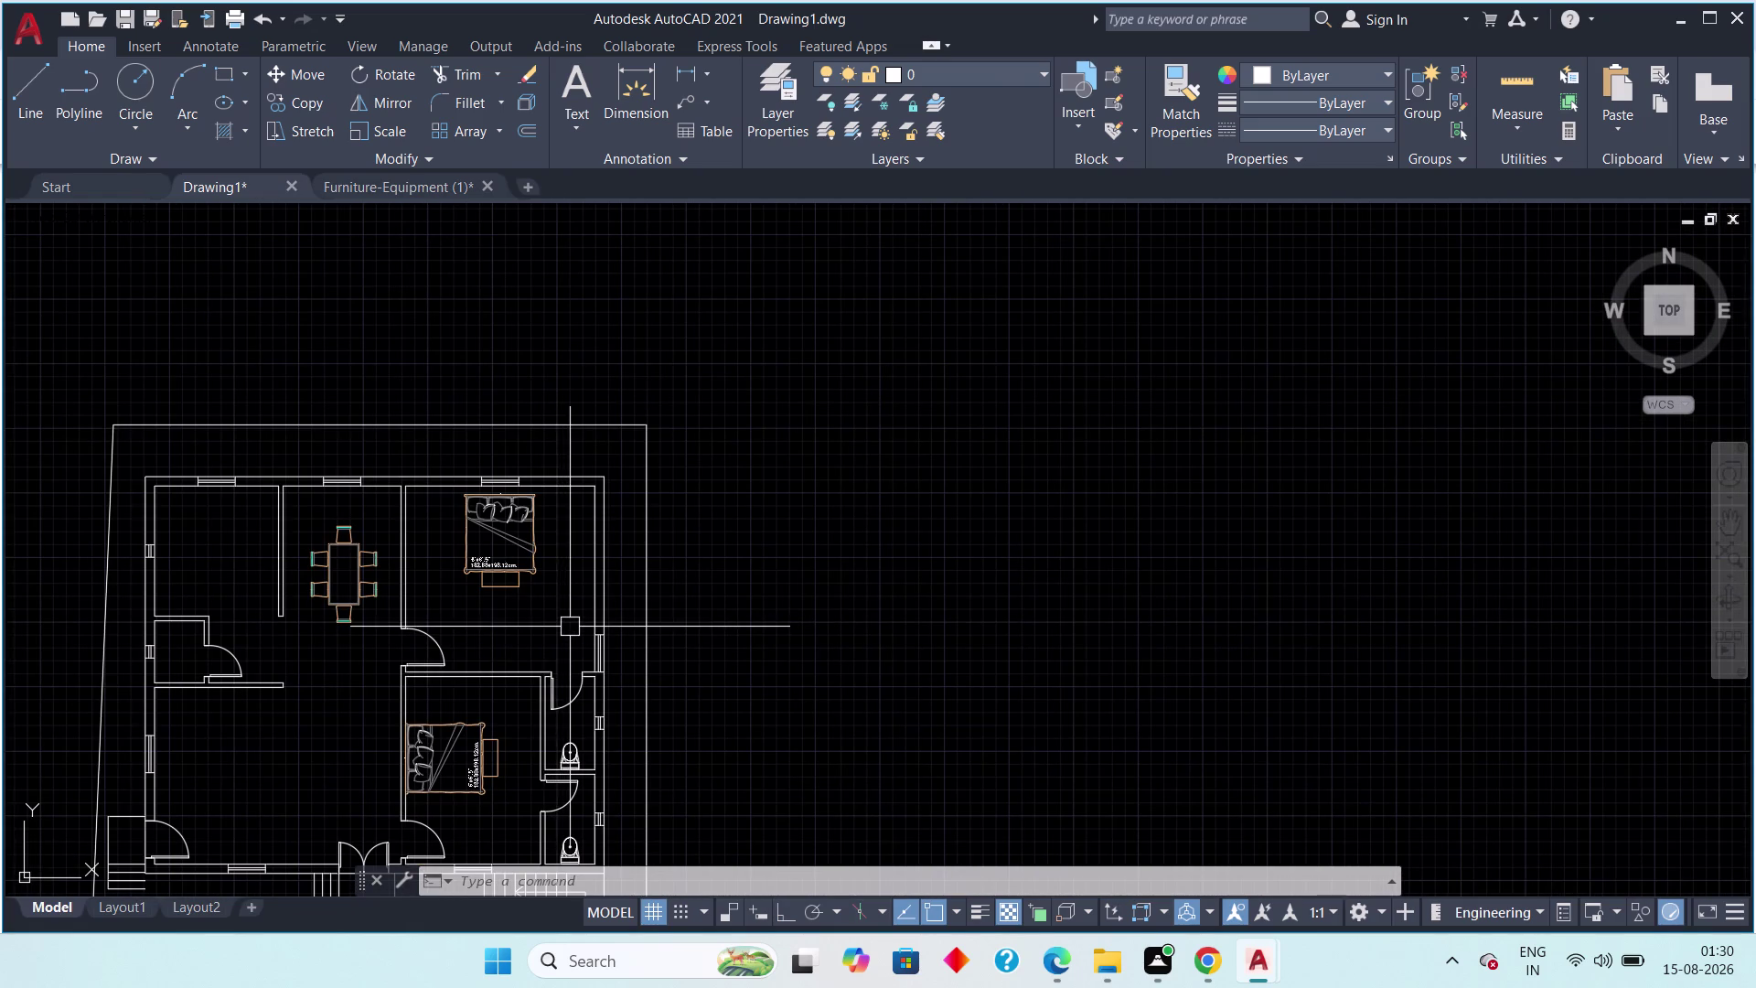
middle_drag(461, 651, 438, 611)
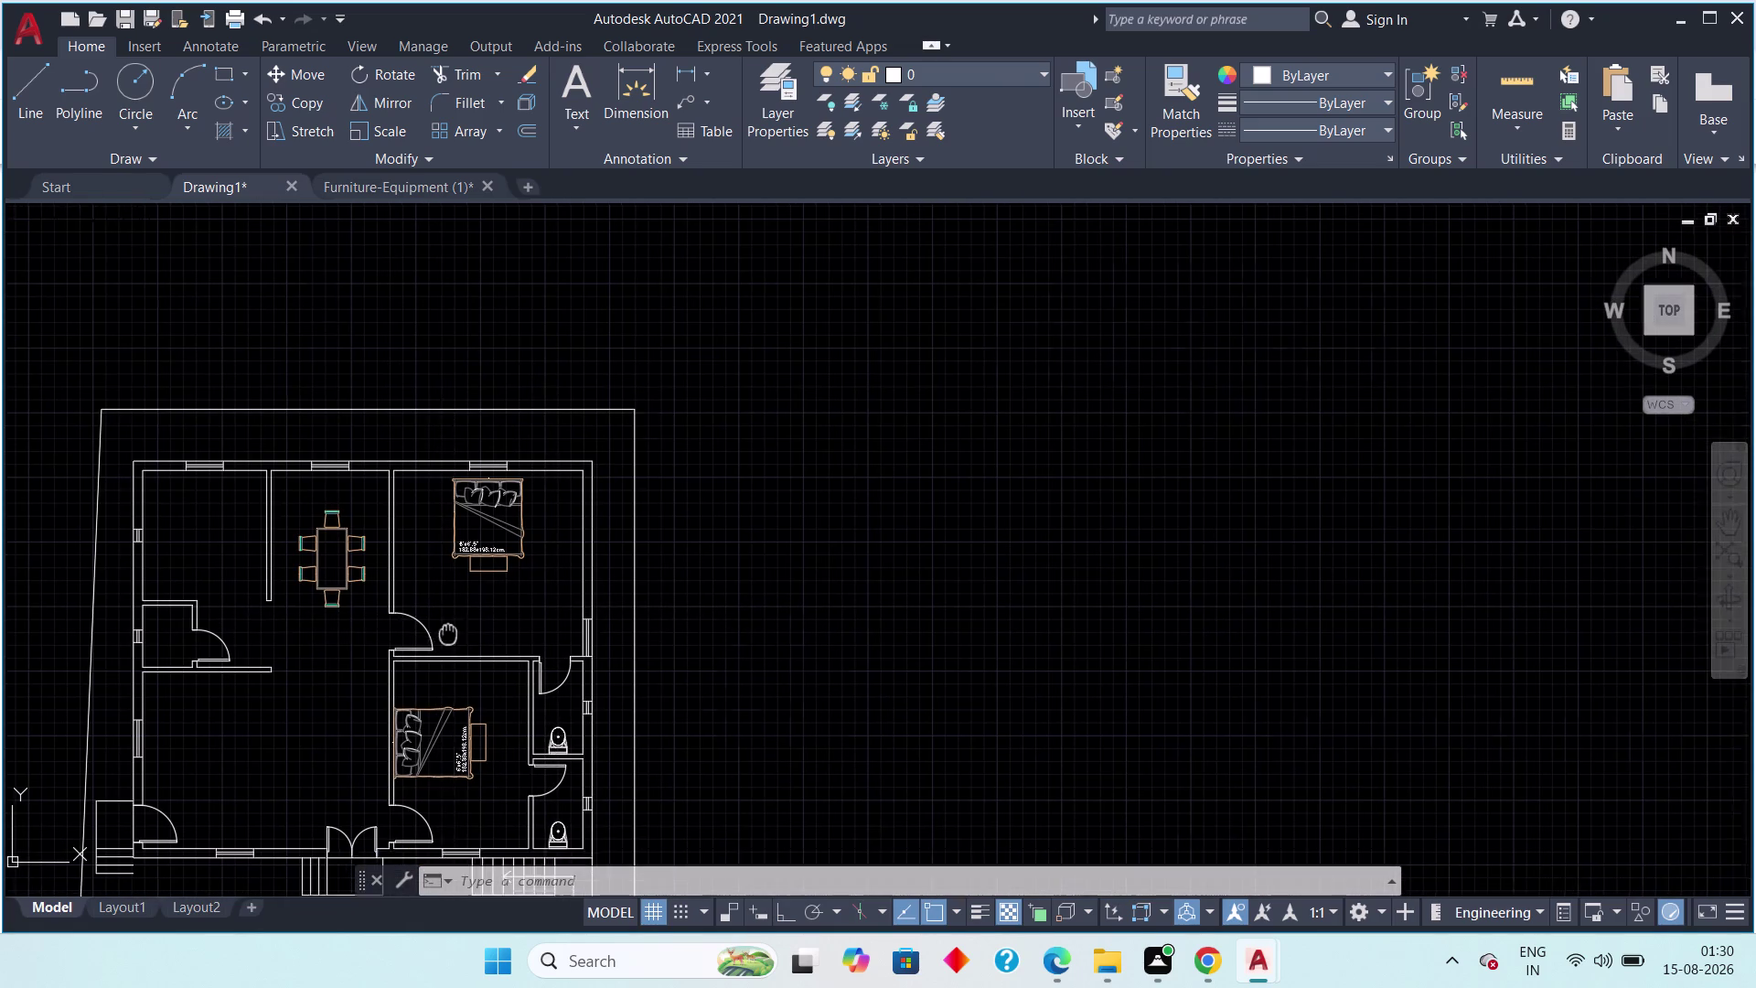
middle_drag(438, 611, 417, 558)
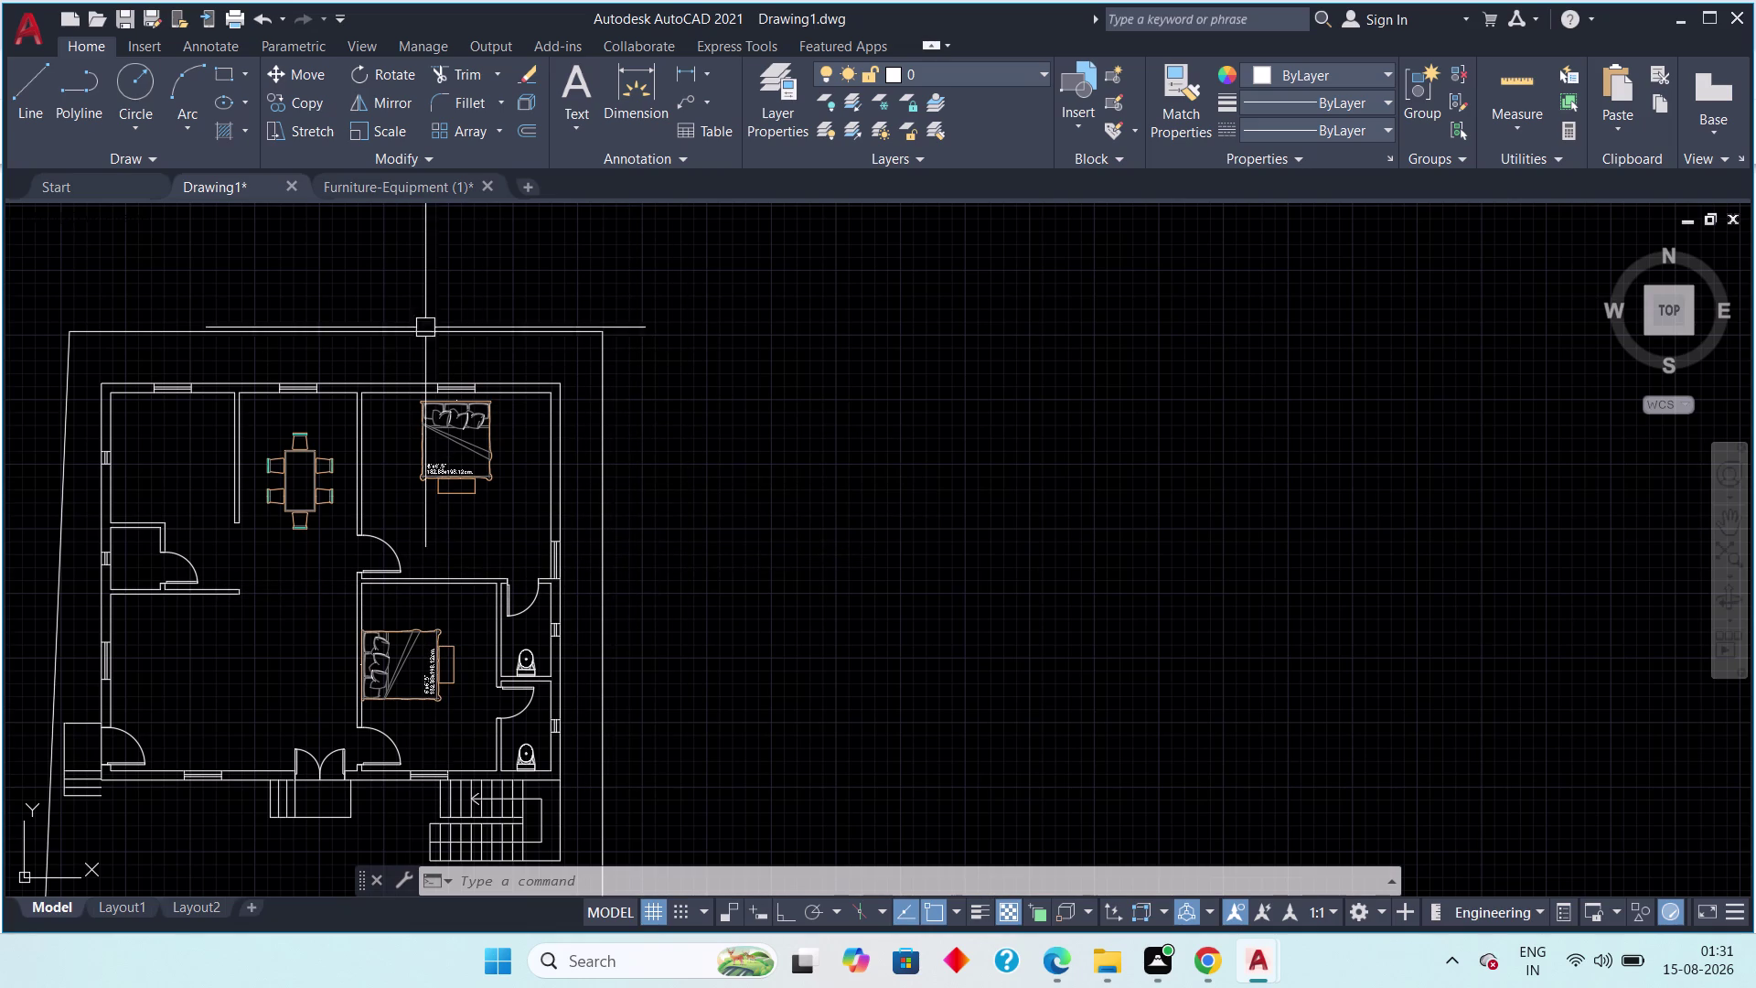
Switch to the Furniture-Equipment (1) drawing tab.
click(373, 187)
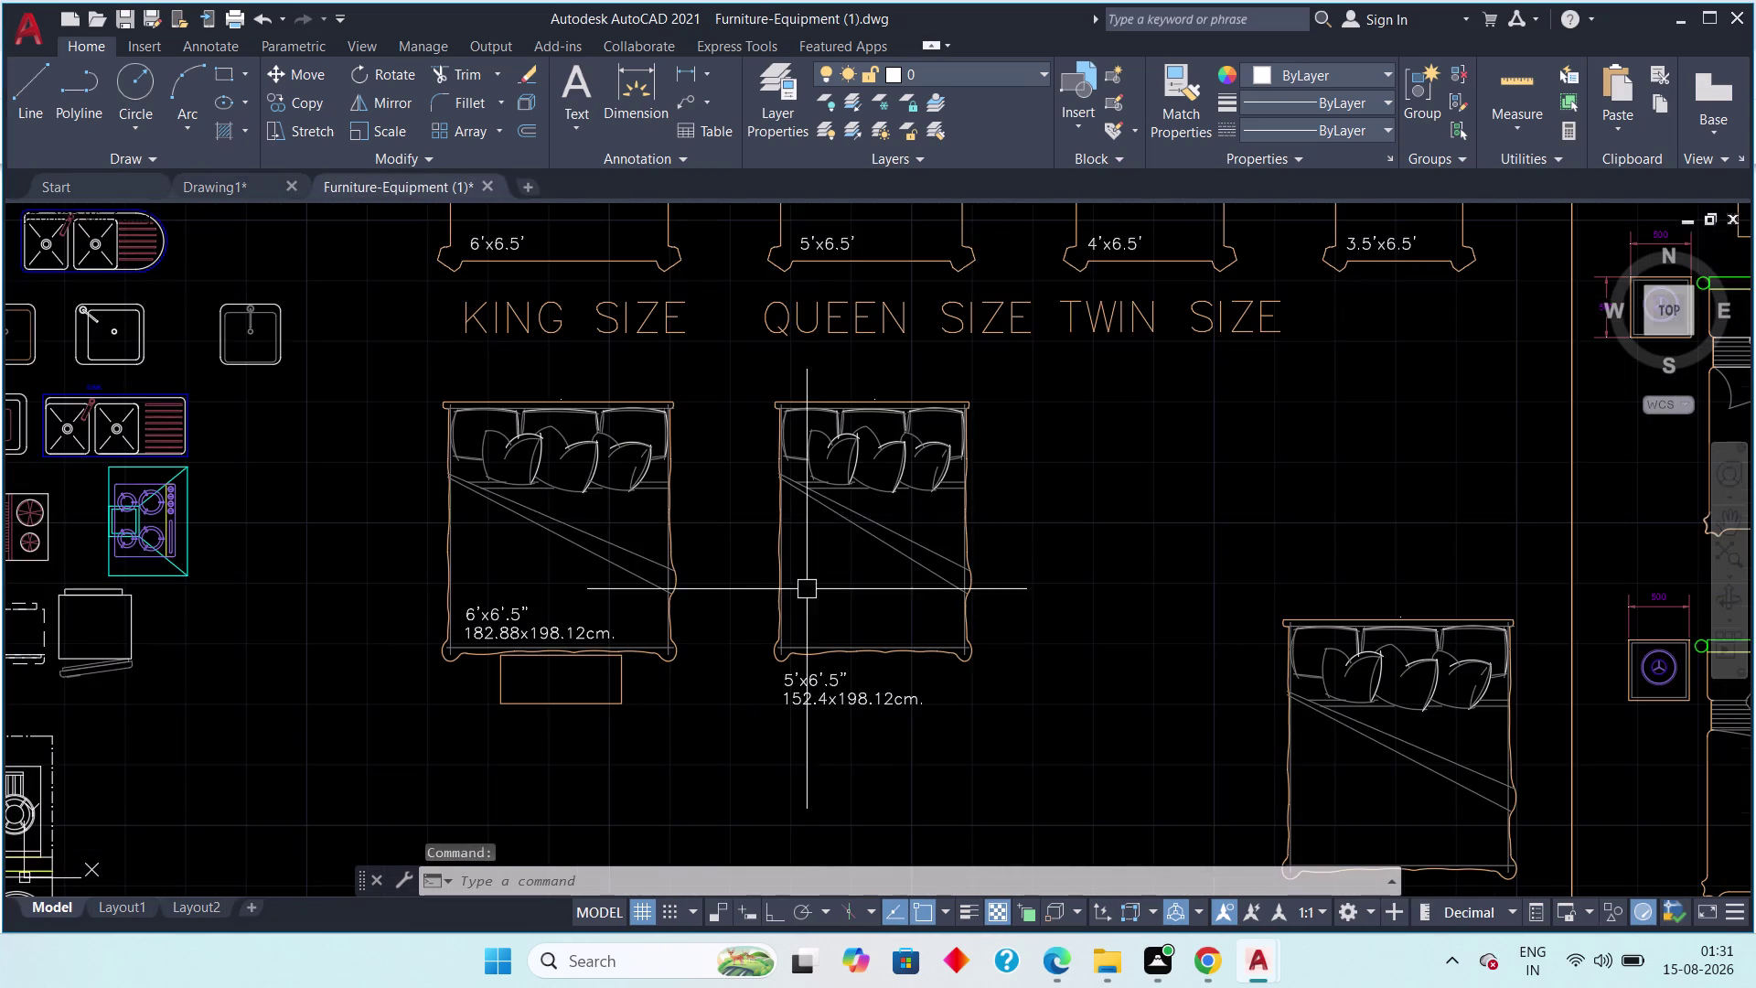
Pan and zoom through the furniture library toward the FUR-LOOSE seating sheets.
scroll(down, 3)
scroll(up, 3)
middle_drag(728, 603, 646, 658)
scroll(down, 3)
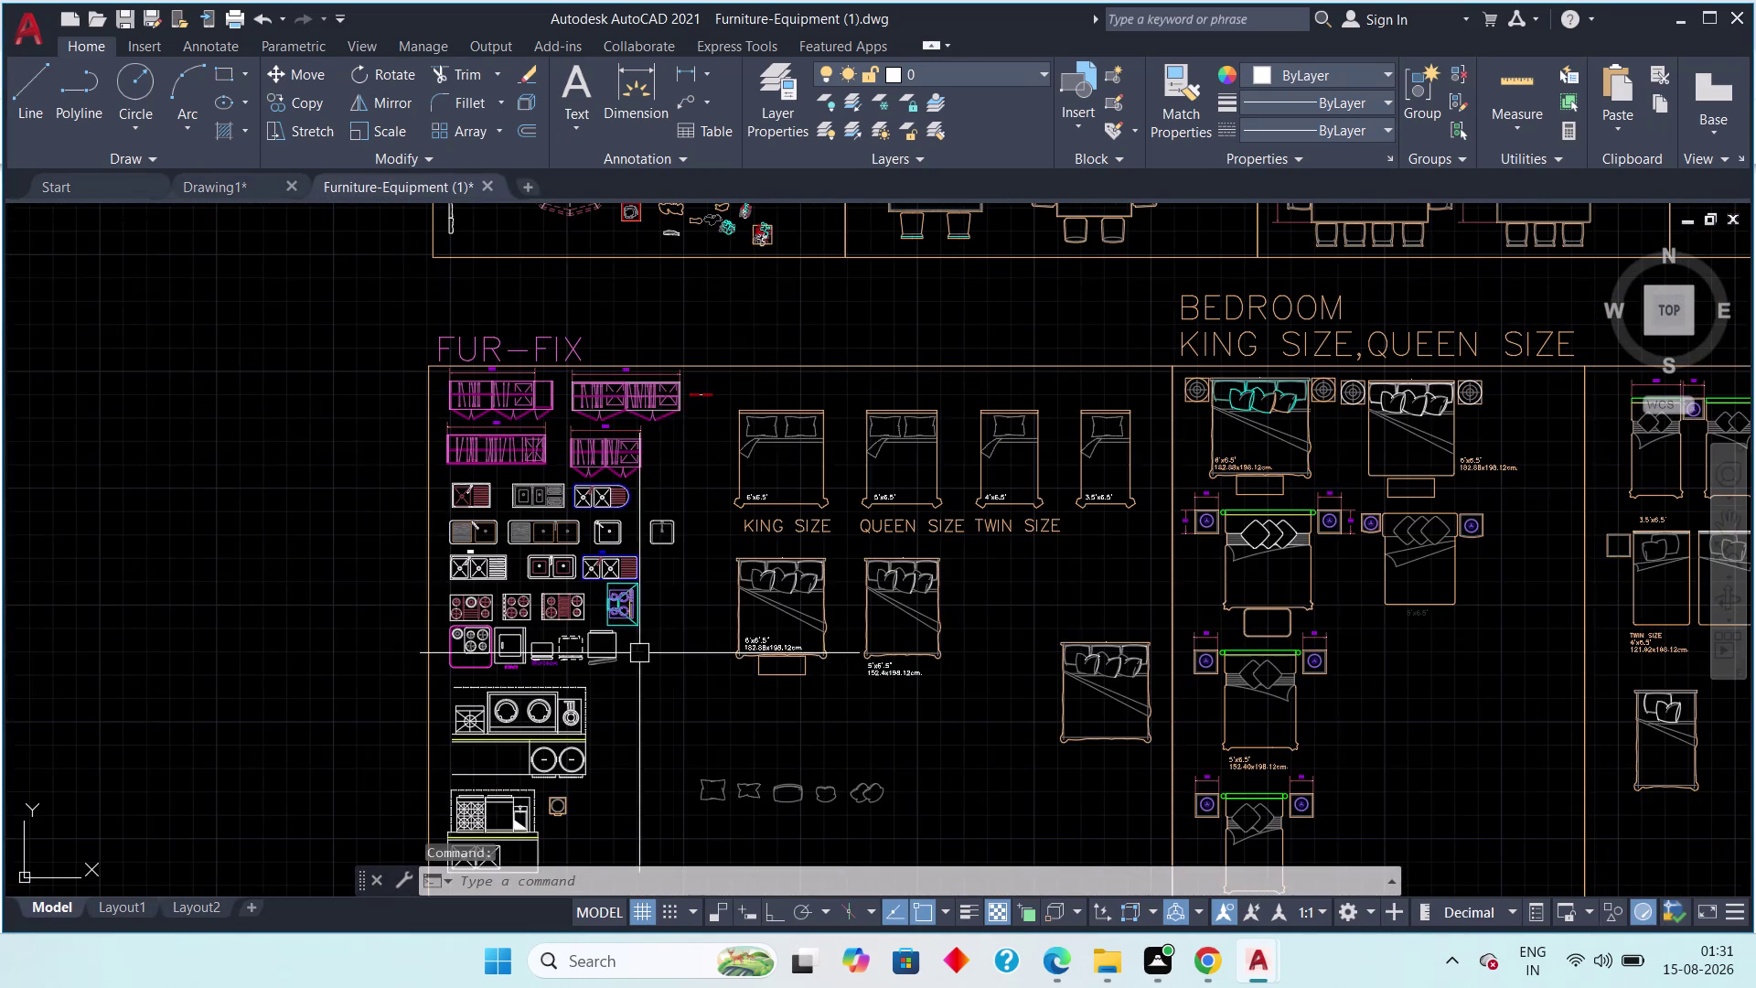
scroll(down, 3)
scroll(down, 3)
middle_drag(1287, 596, 441, 629)
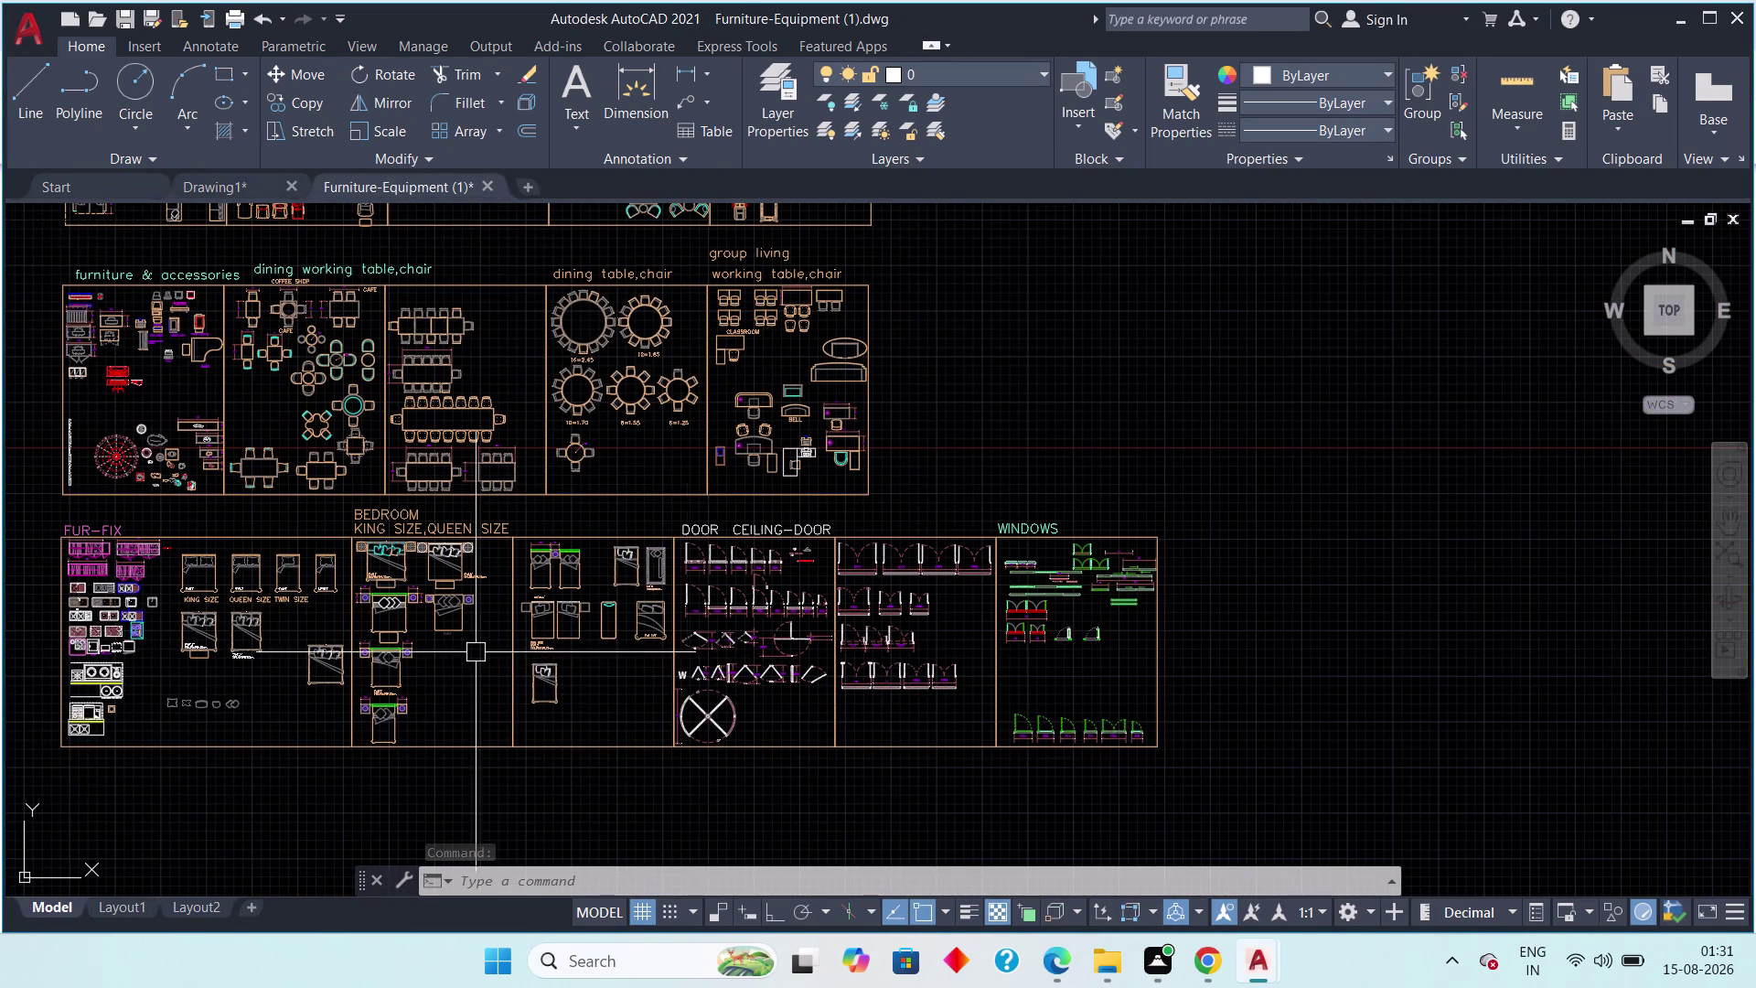
scroll(up, 3)
middle_drag(784, 609, 1184, 687)
scroll(down, 3)
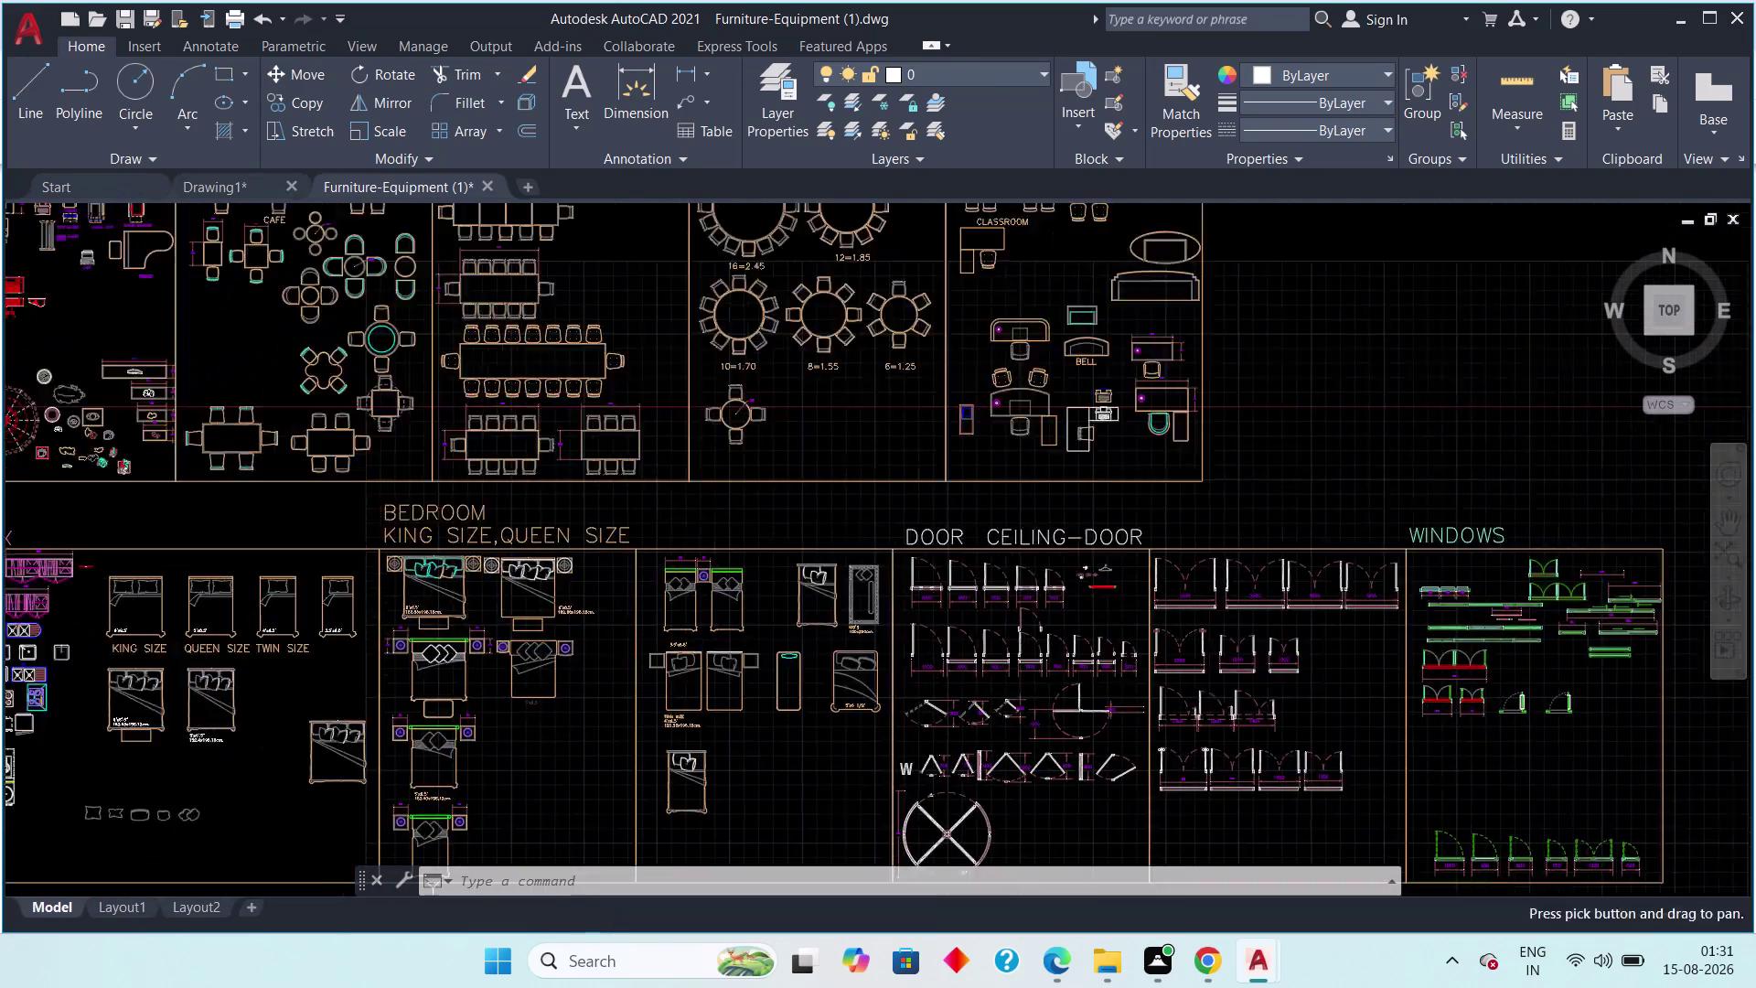
scroll(up, 3)
middle_drag(420, 469, 274, 671)
scroll(up, 3)
scroll(down, 3)
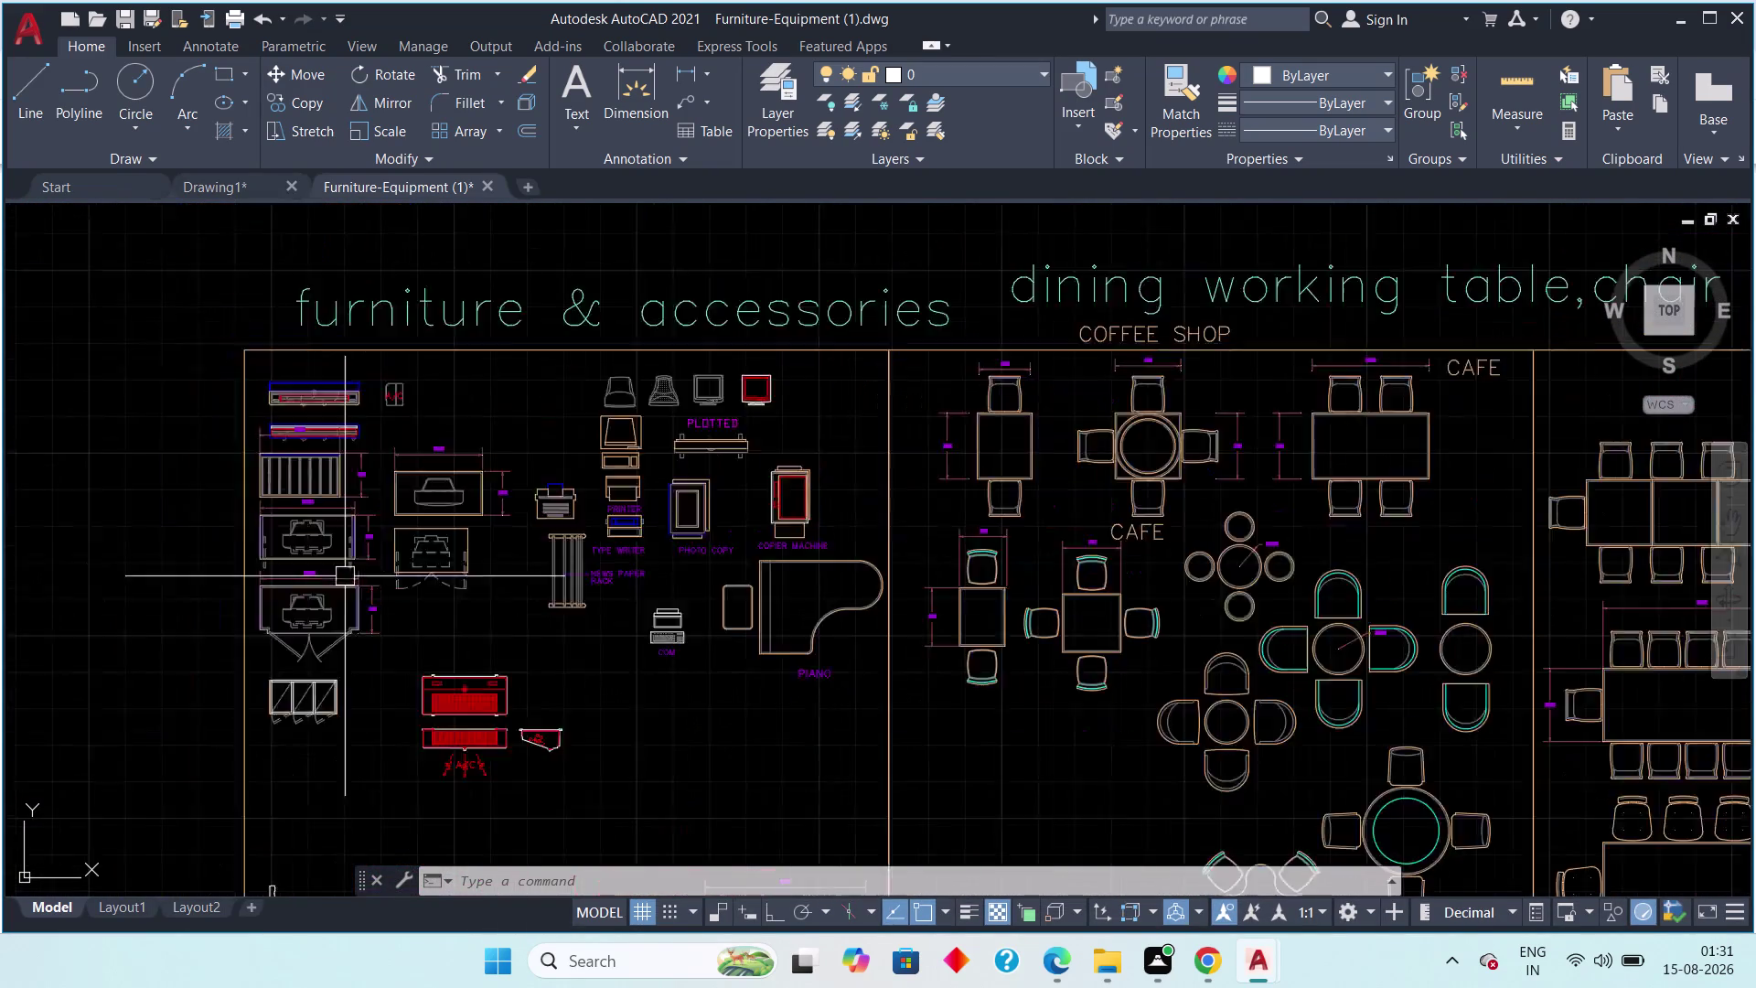
middle_drag(614, 647, 337, 491)
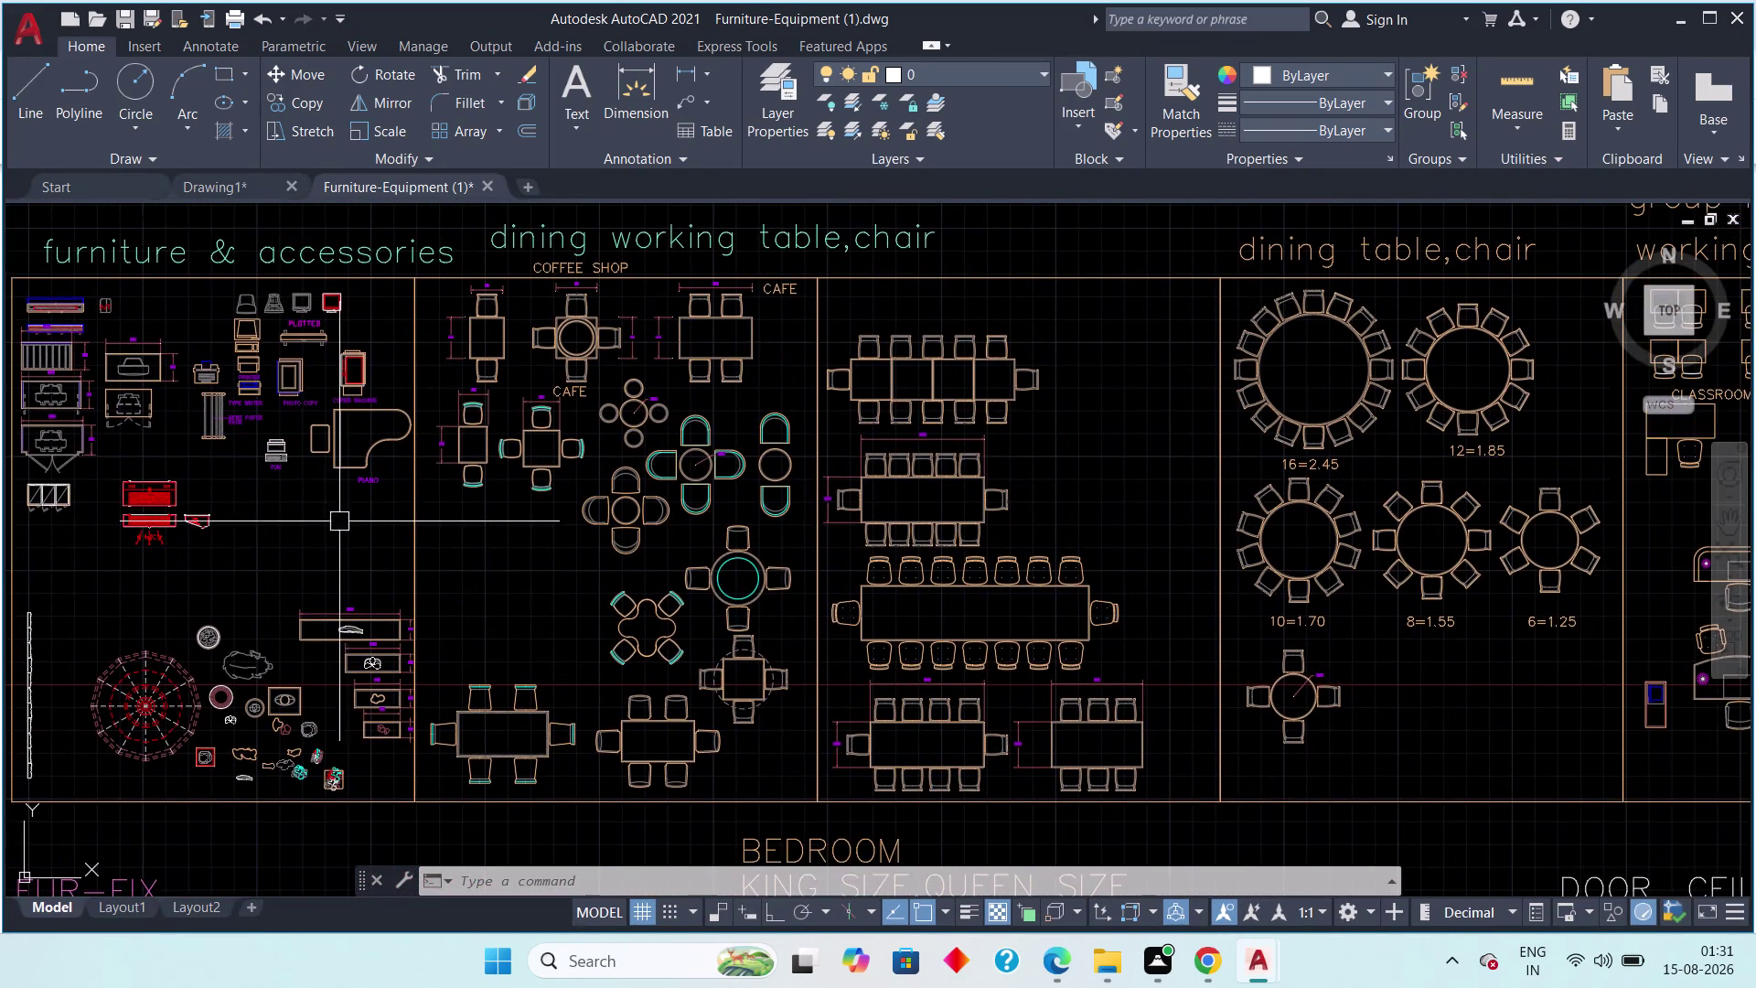
scroll(down, 3)
middle_drag(433, 503, 477, 715)
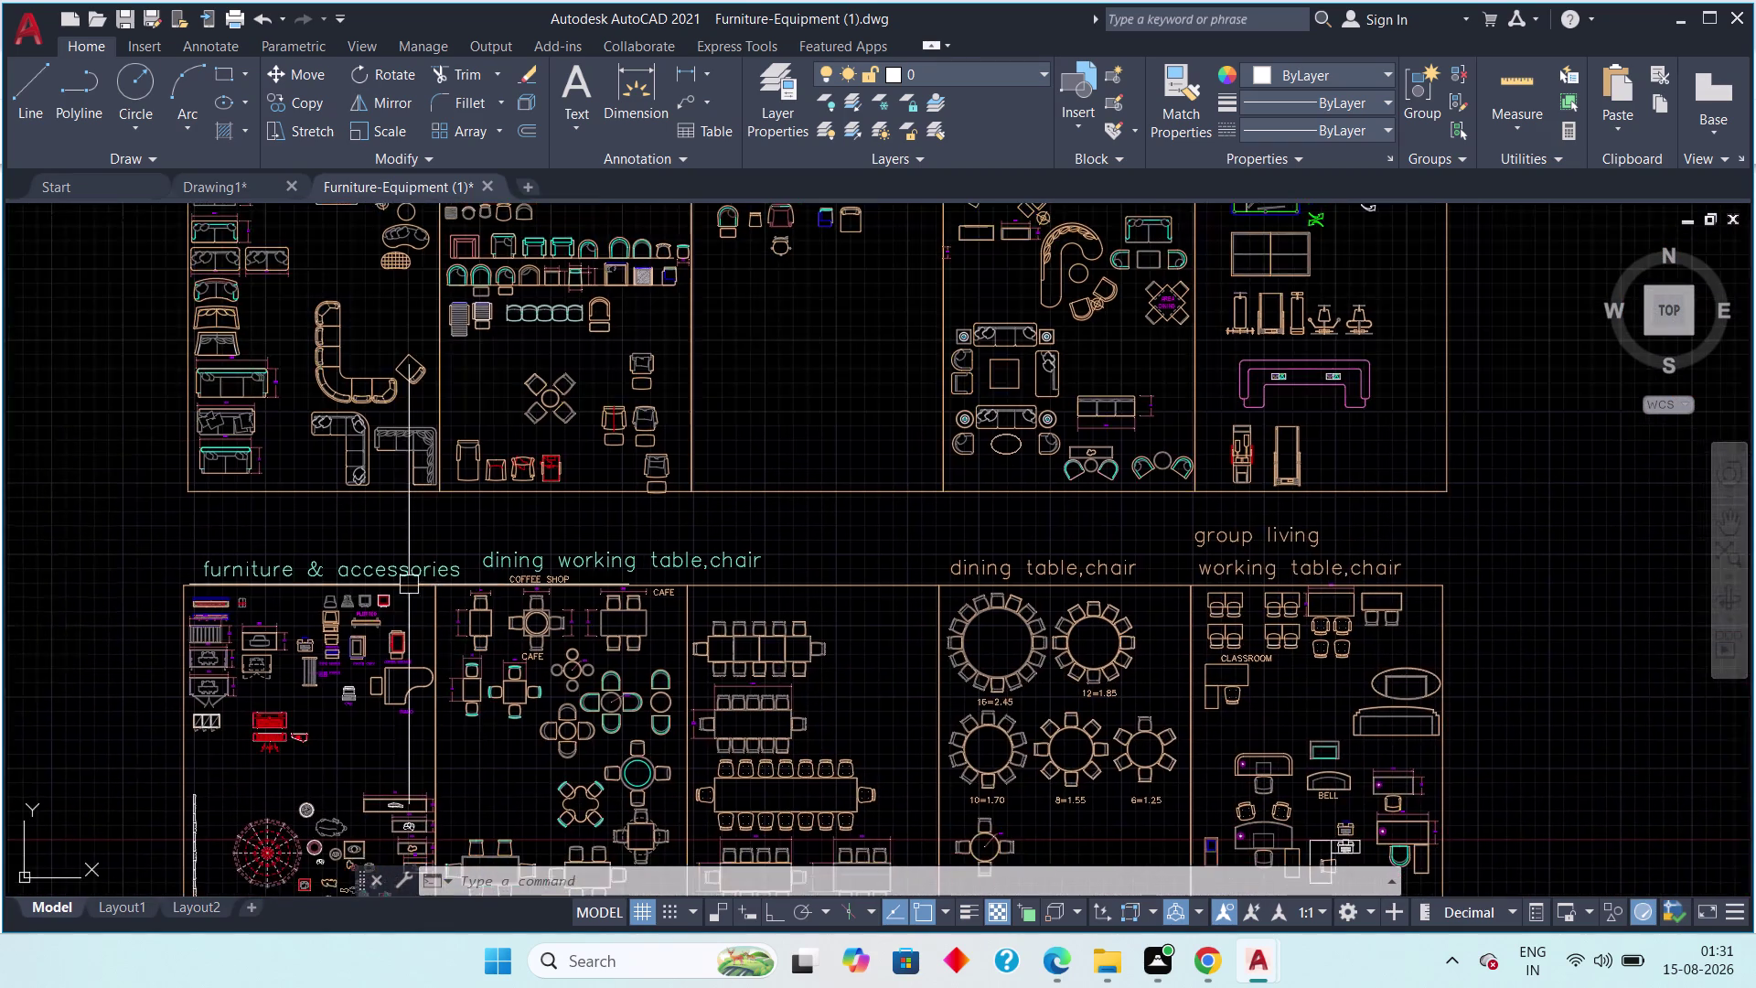
middle_drag(325, 524, 358, 768)
Pan over the sofa blocks to the lounge seating group and AREA DINING tables.
scroll(down, 3)
scroll(up, 3)
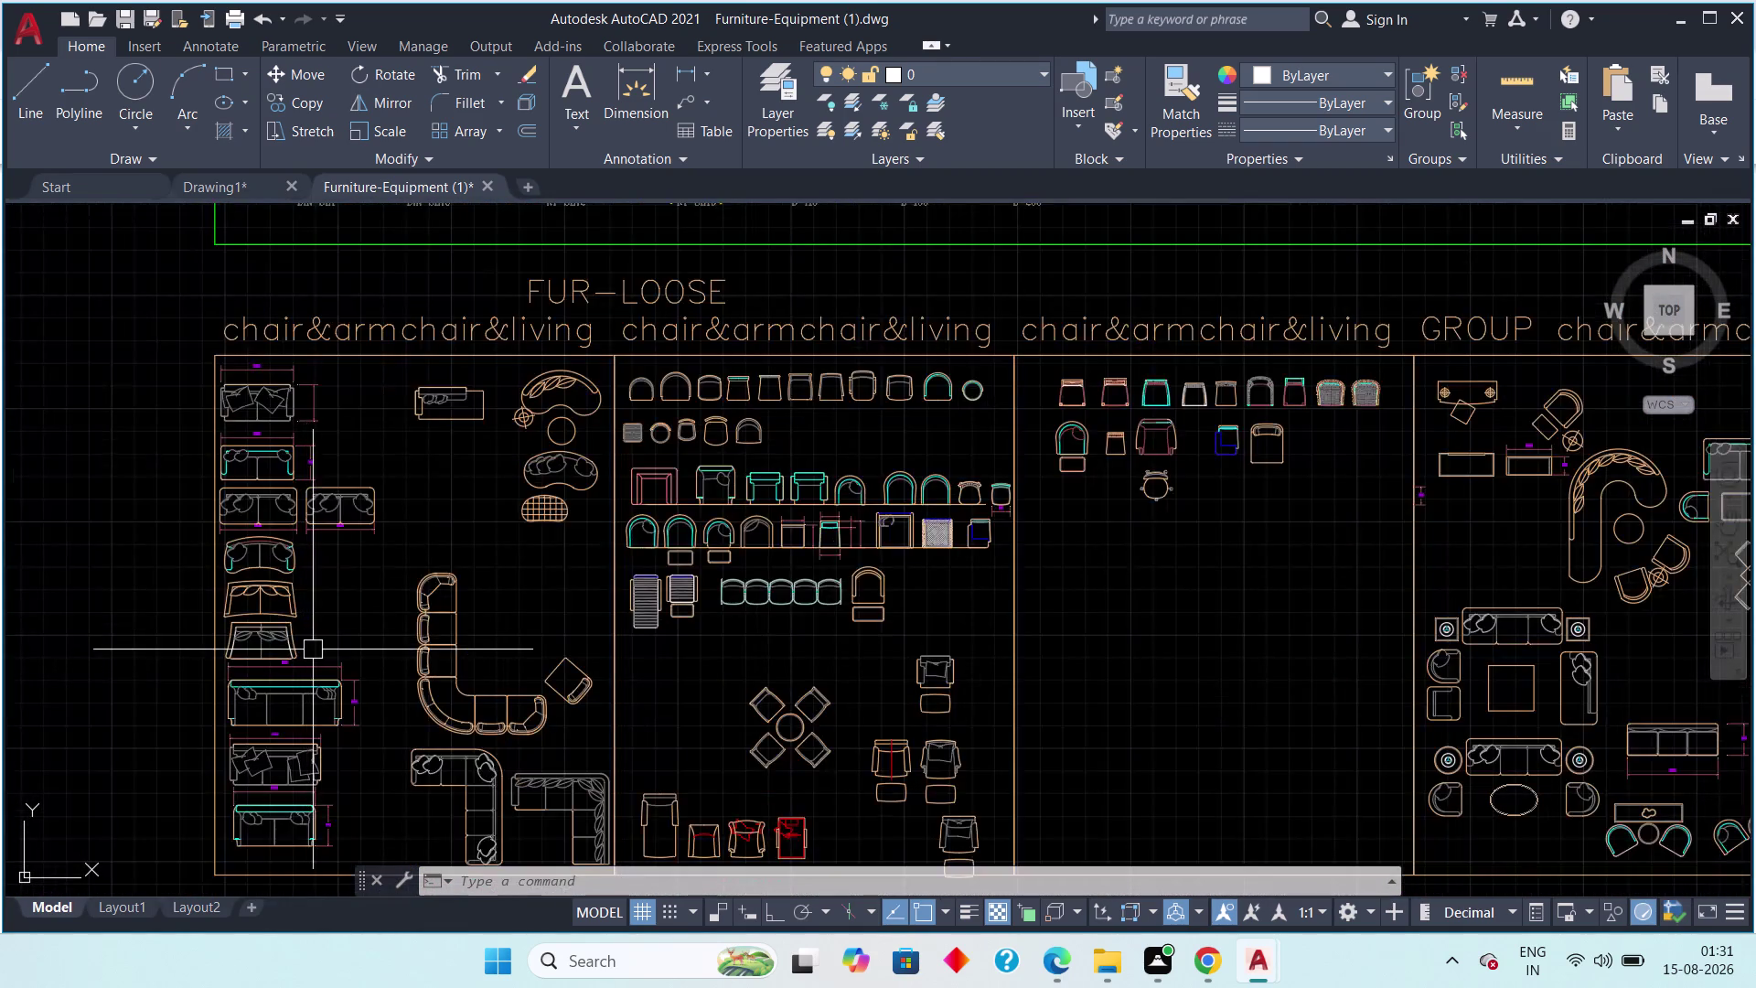
scroll(up, 3)
scroll(down, 3)
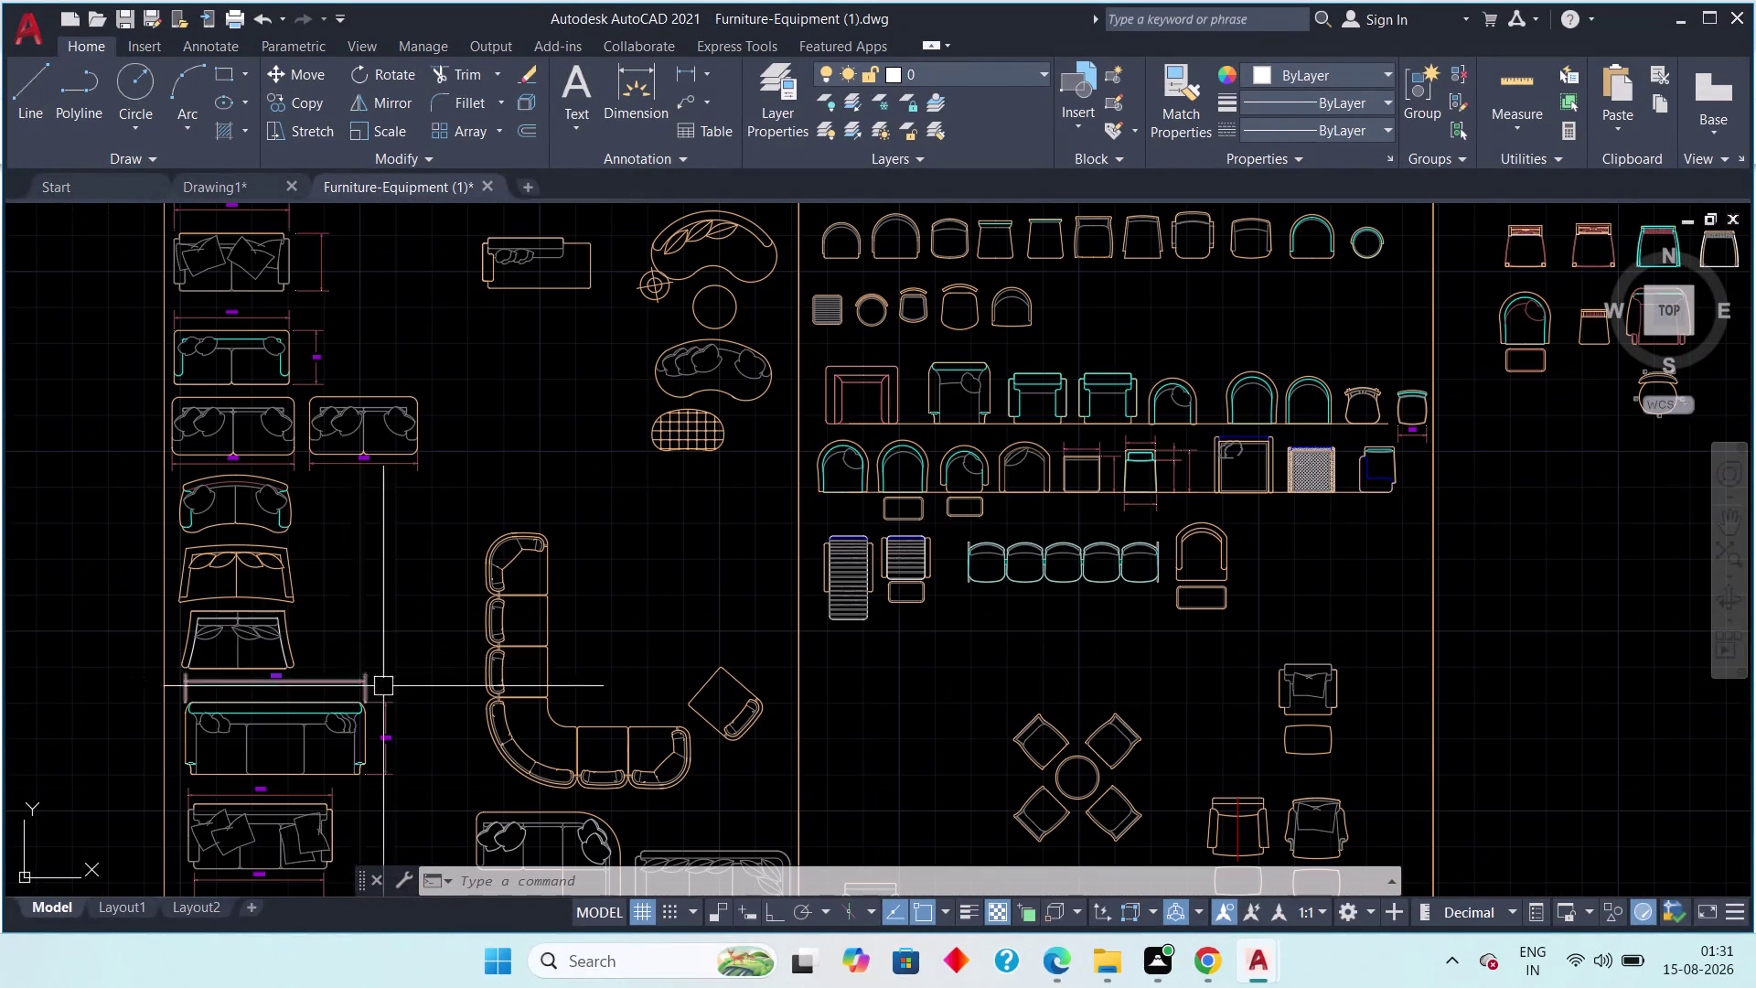
scroll(down, 3)
middle_drag(689, 638, 530, 624)
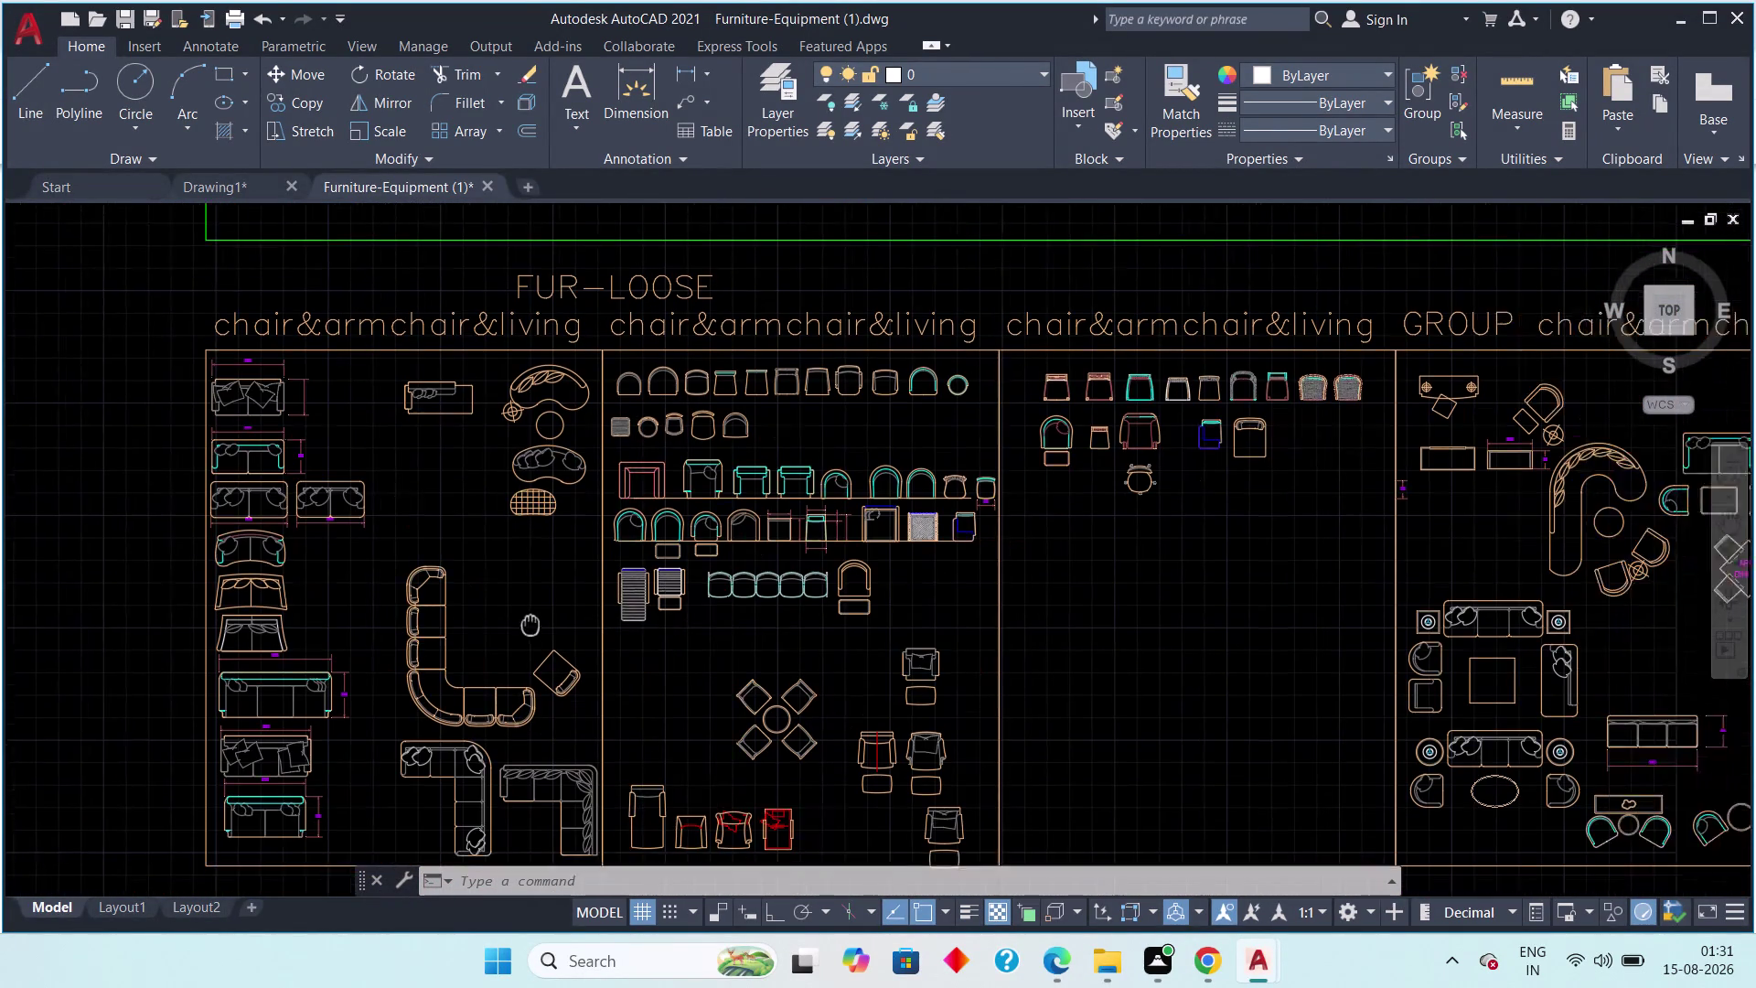
middle_drag(530, 625, 327, 610)
scroll(down, 3)
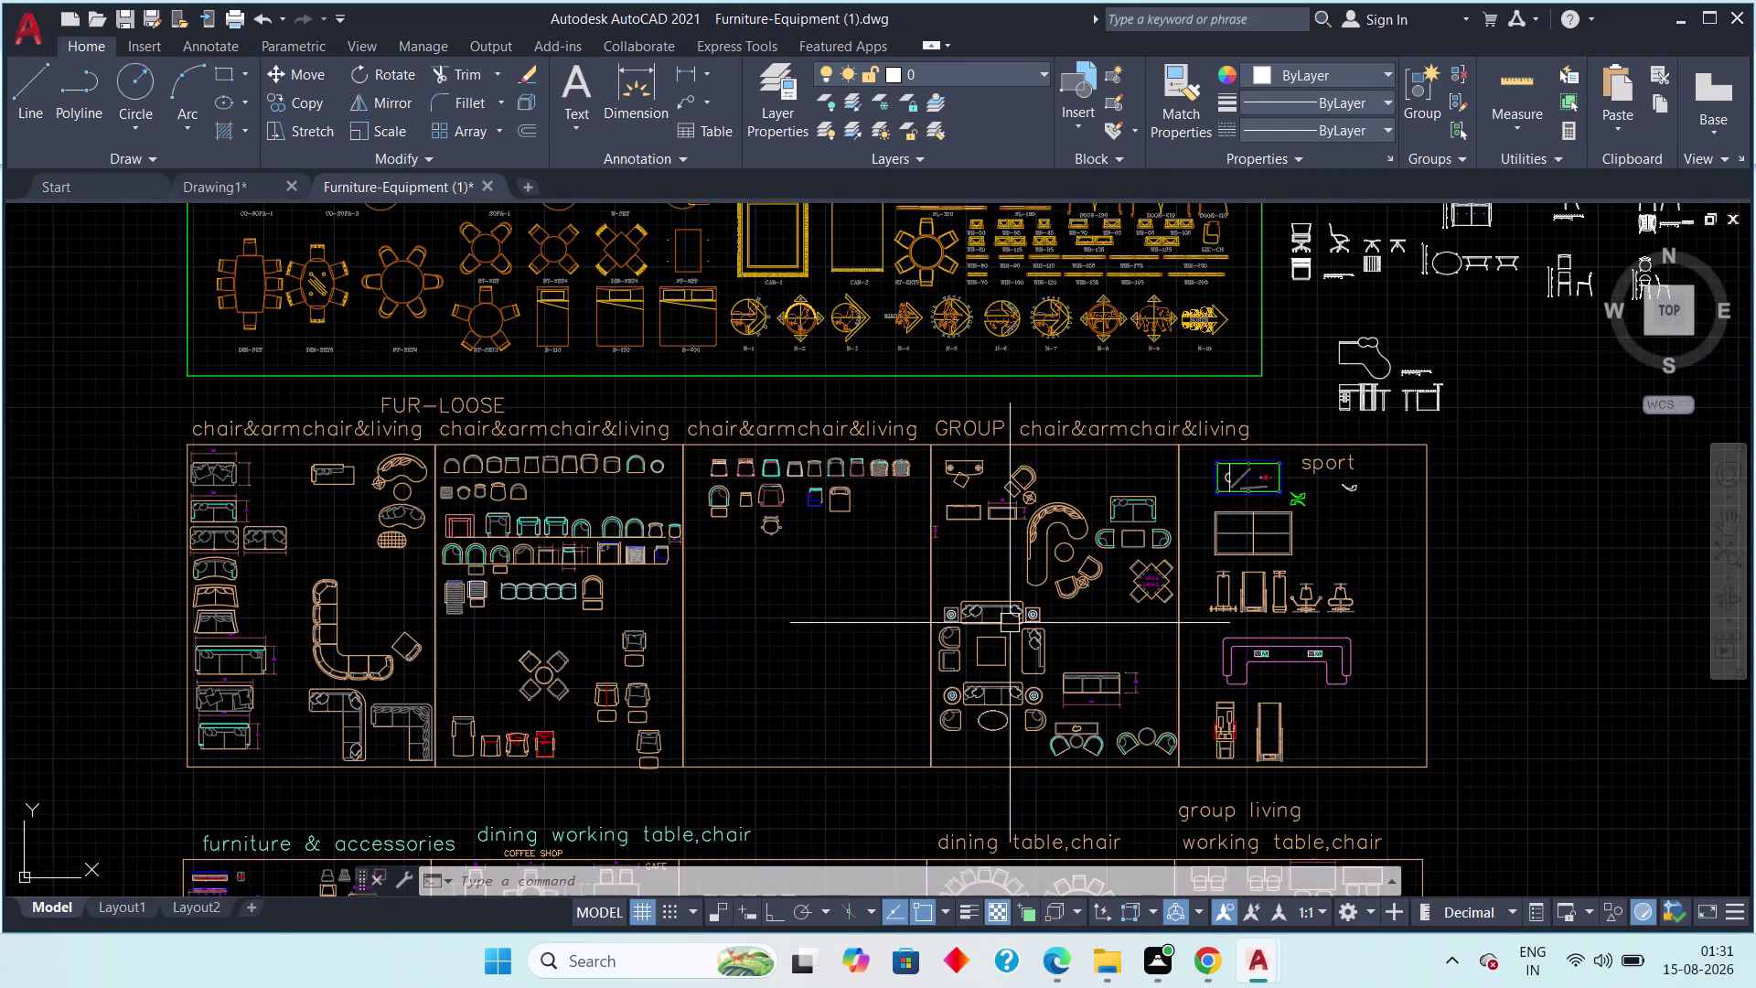
scroll(up, 3)
scroll(up, 3)
middle_drag(1151, 629, 789, 622)
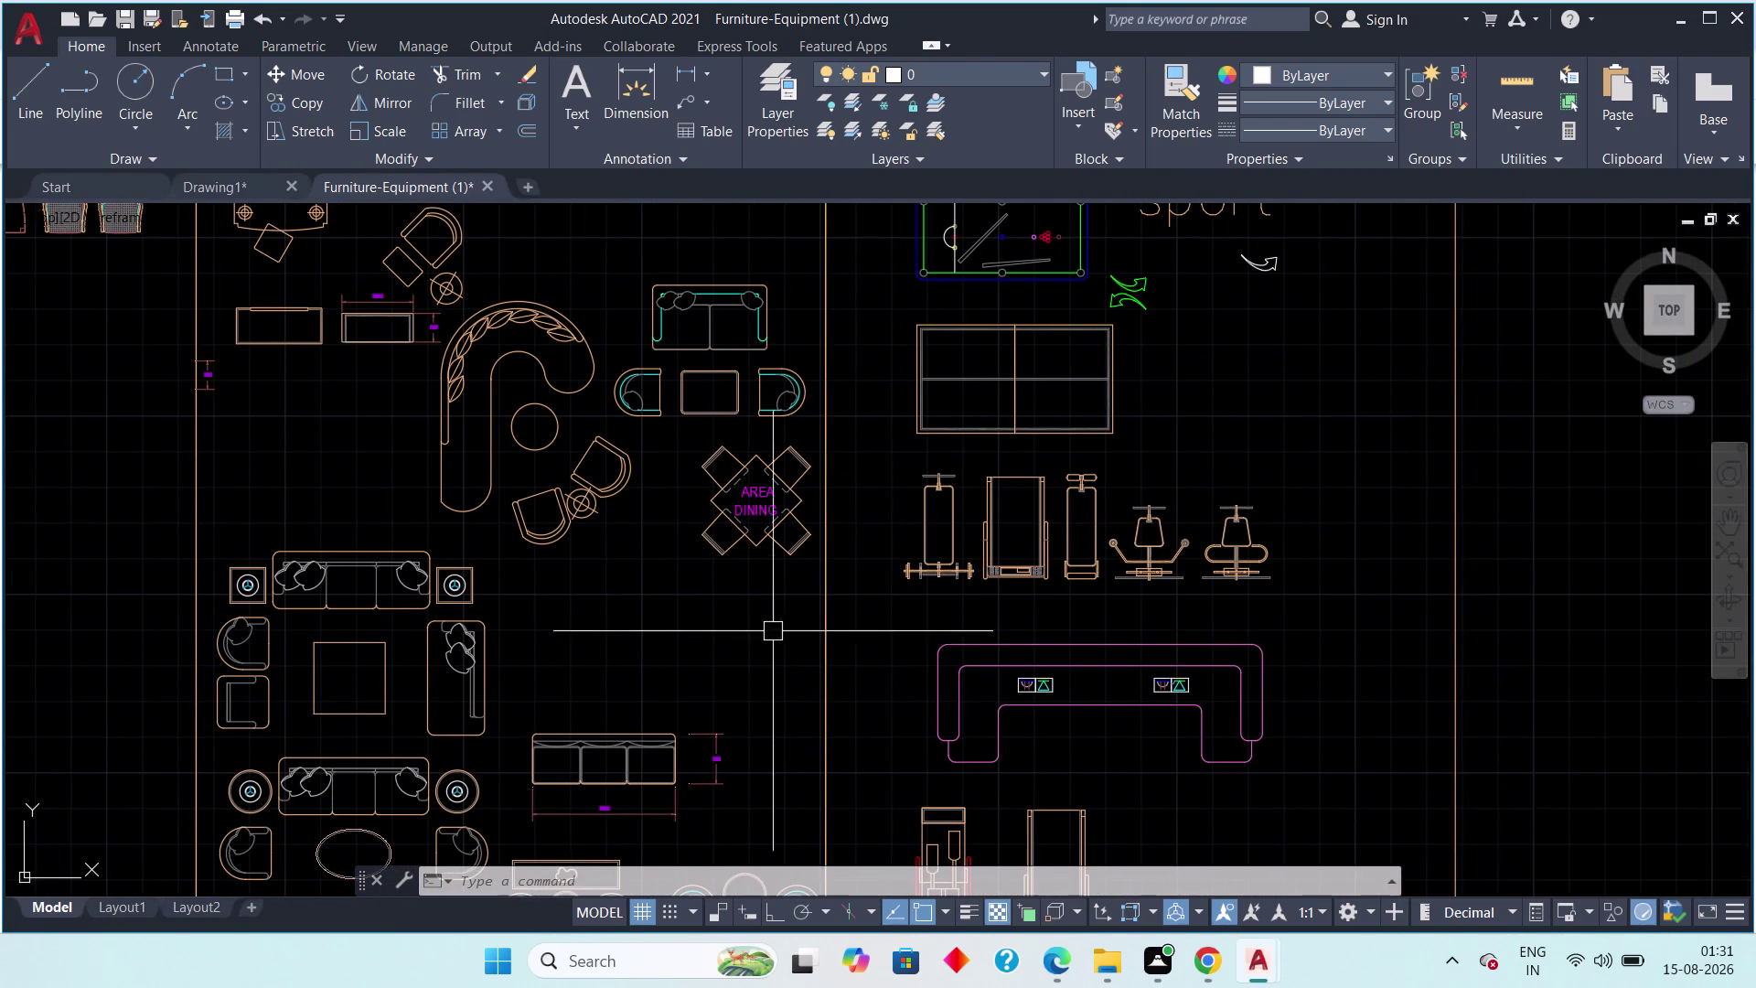
scroll(up, 3)
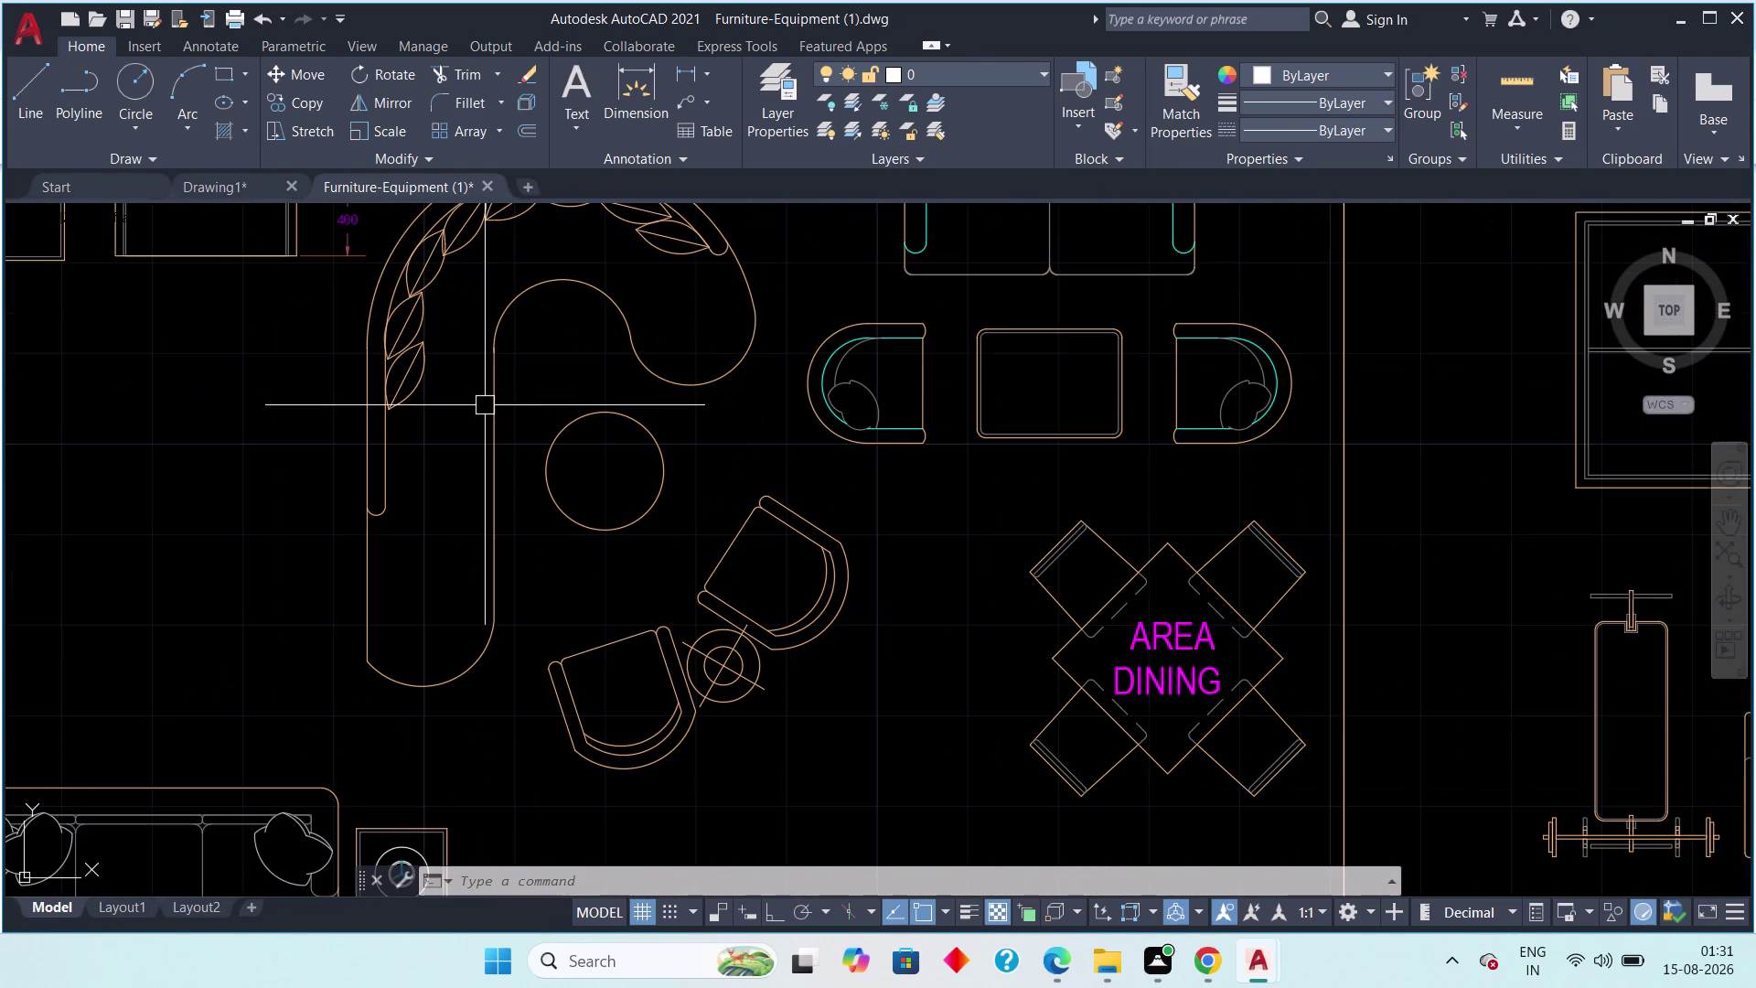
middle_drag(484, 406, 434, 551)
scroll(down, 3)
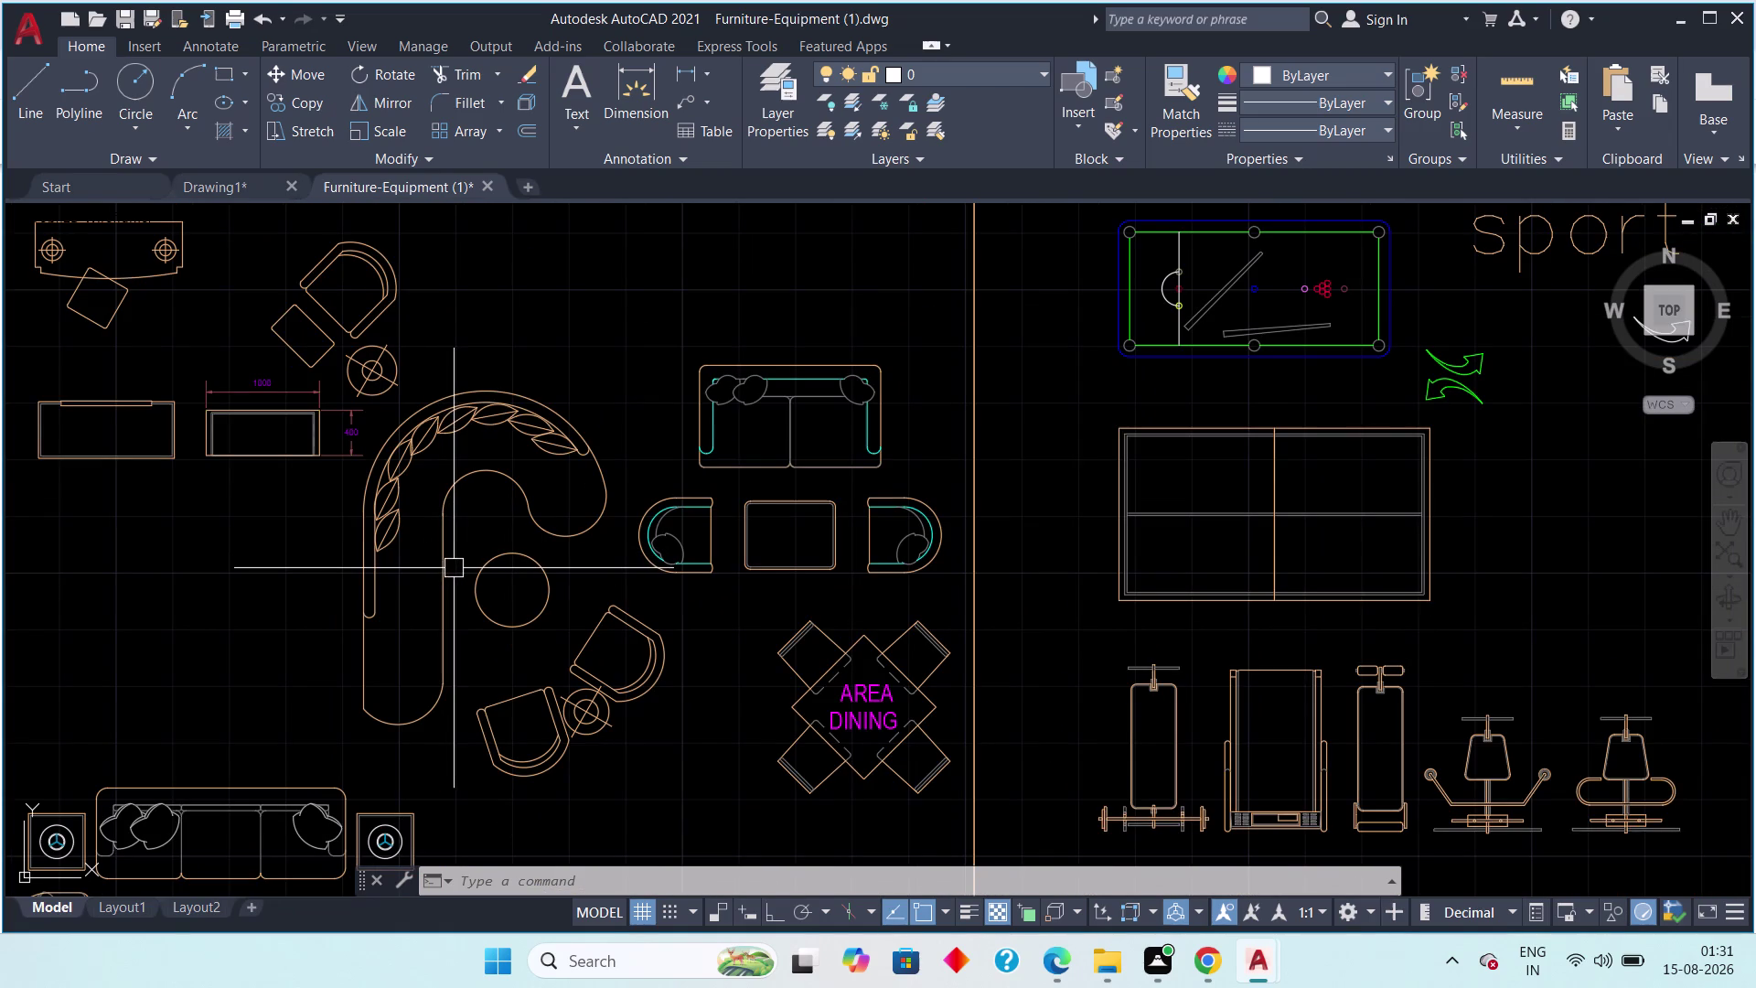
click(861, 696)
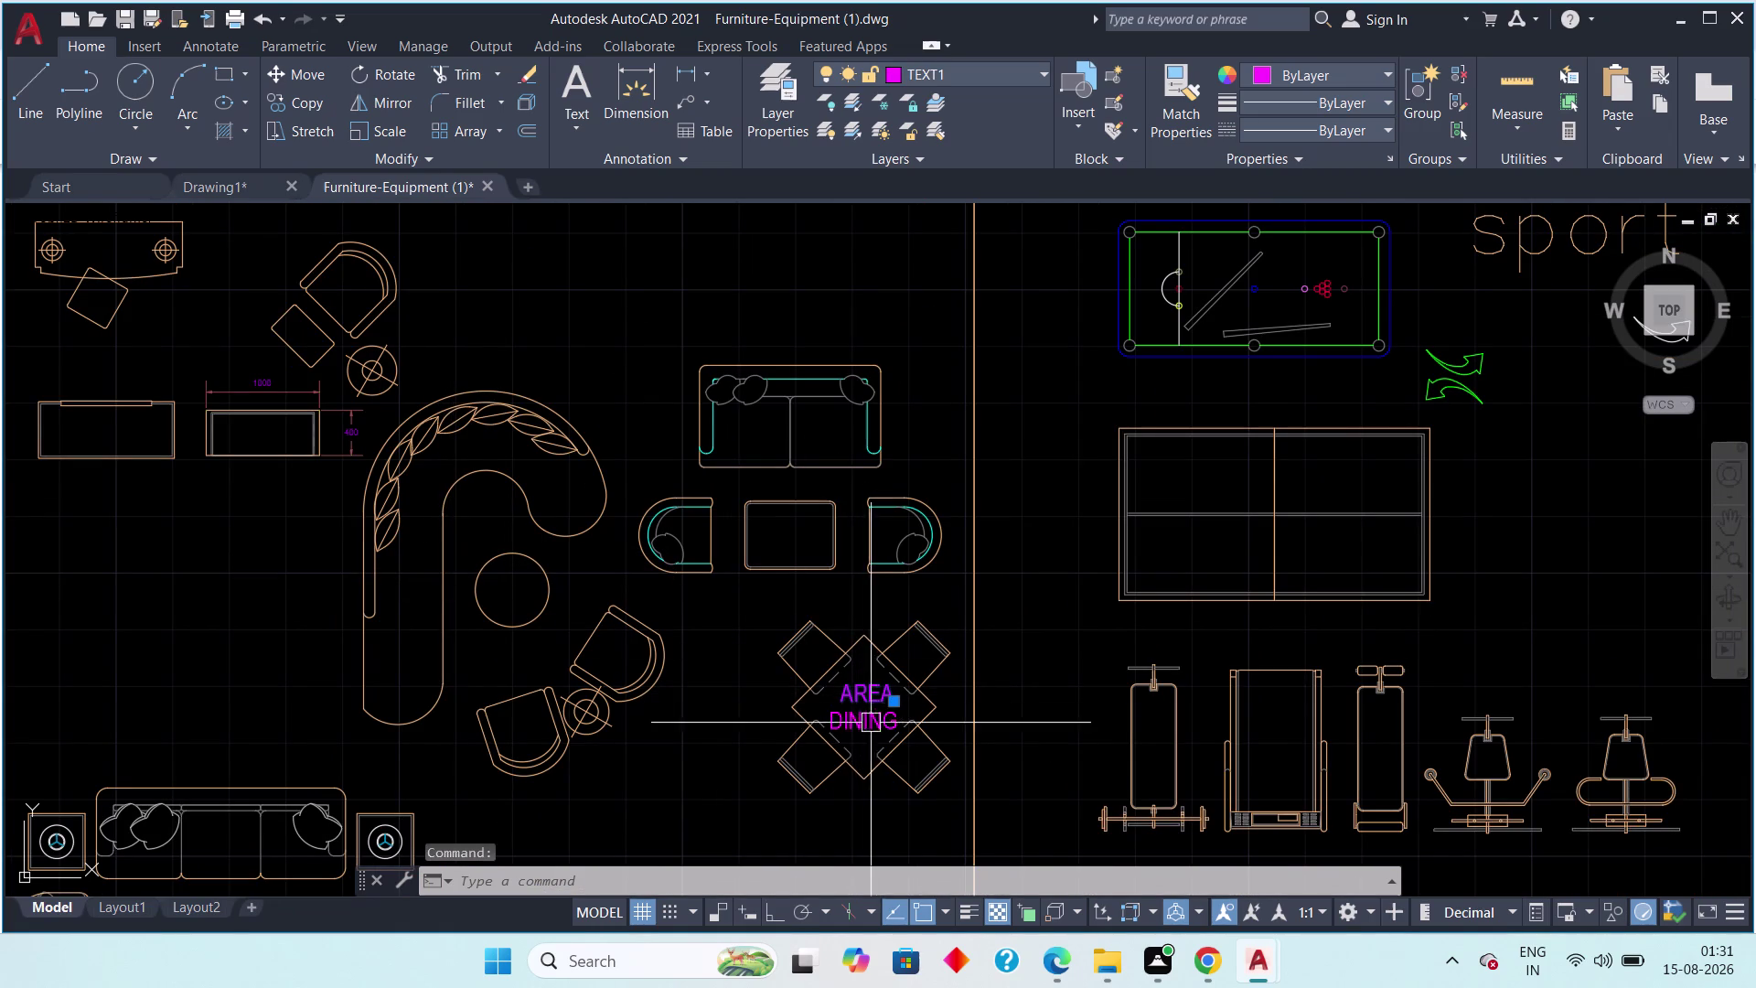
double_click(868, 726)
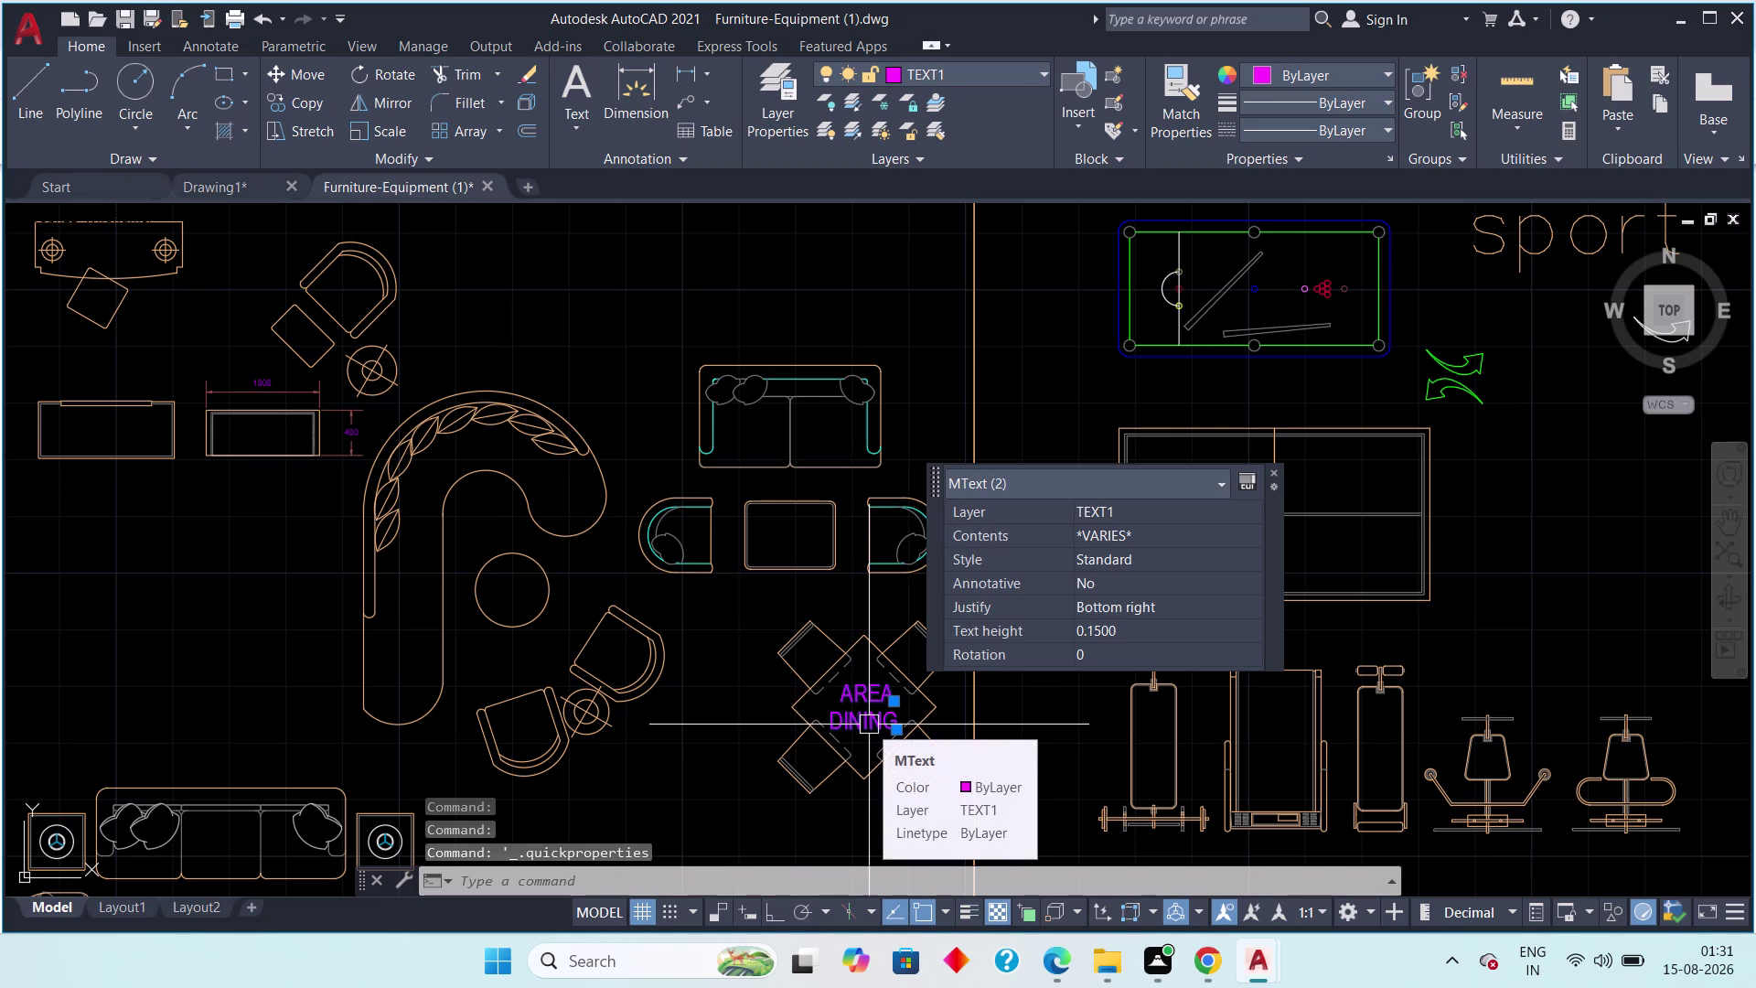
key(Escape)
key(Escape)
key(Escape)
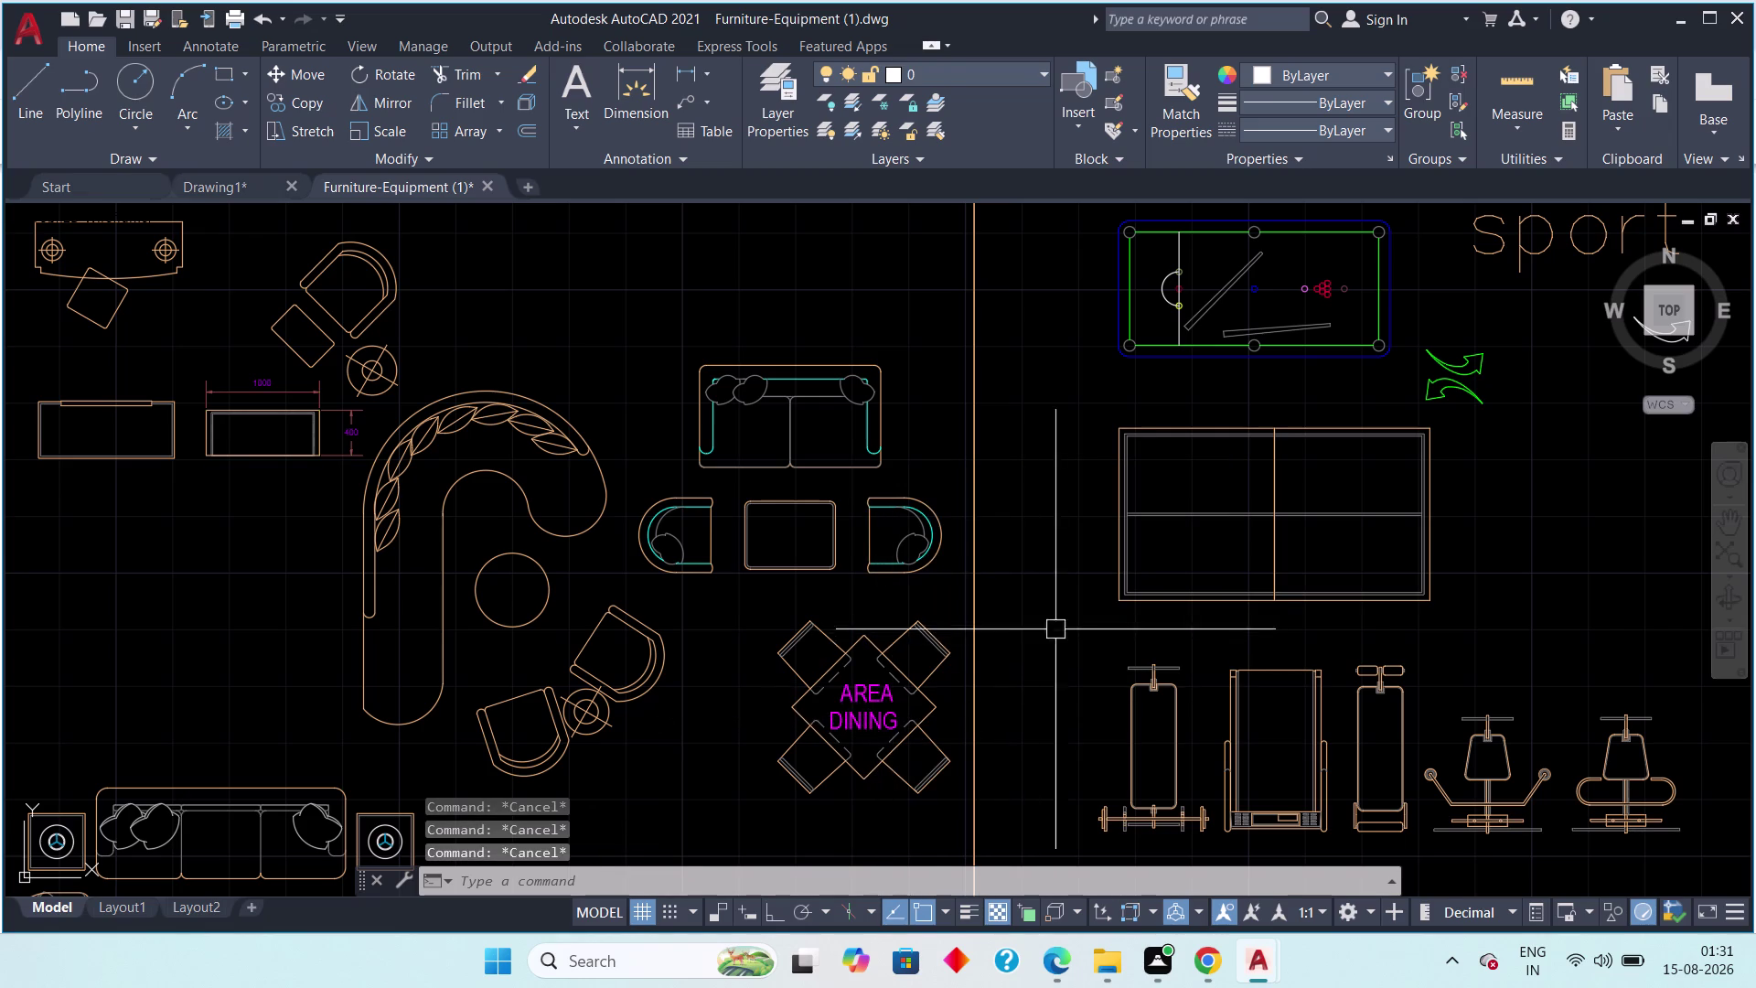
scroll(down, 3)
middle_drag(1142, 605, 1033, 686)
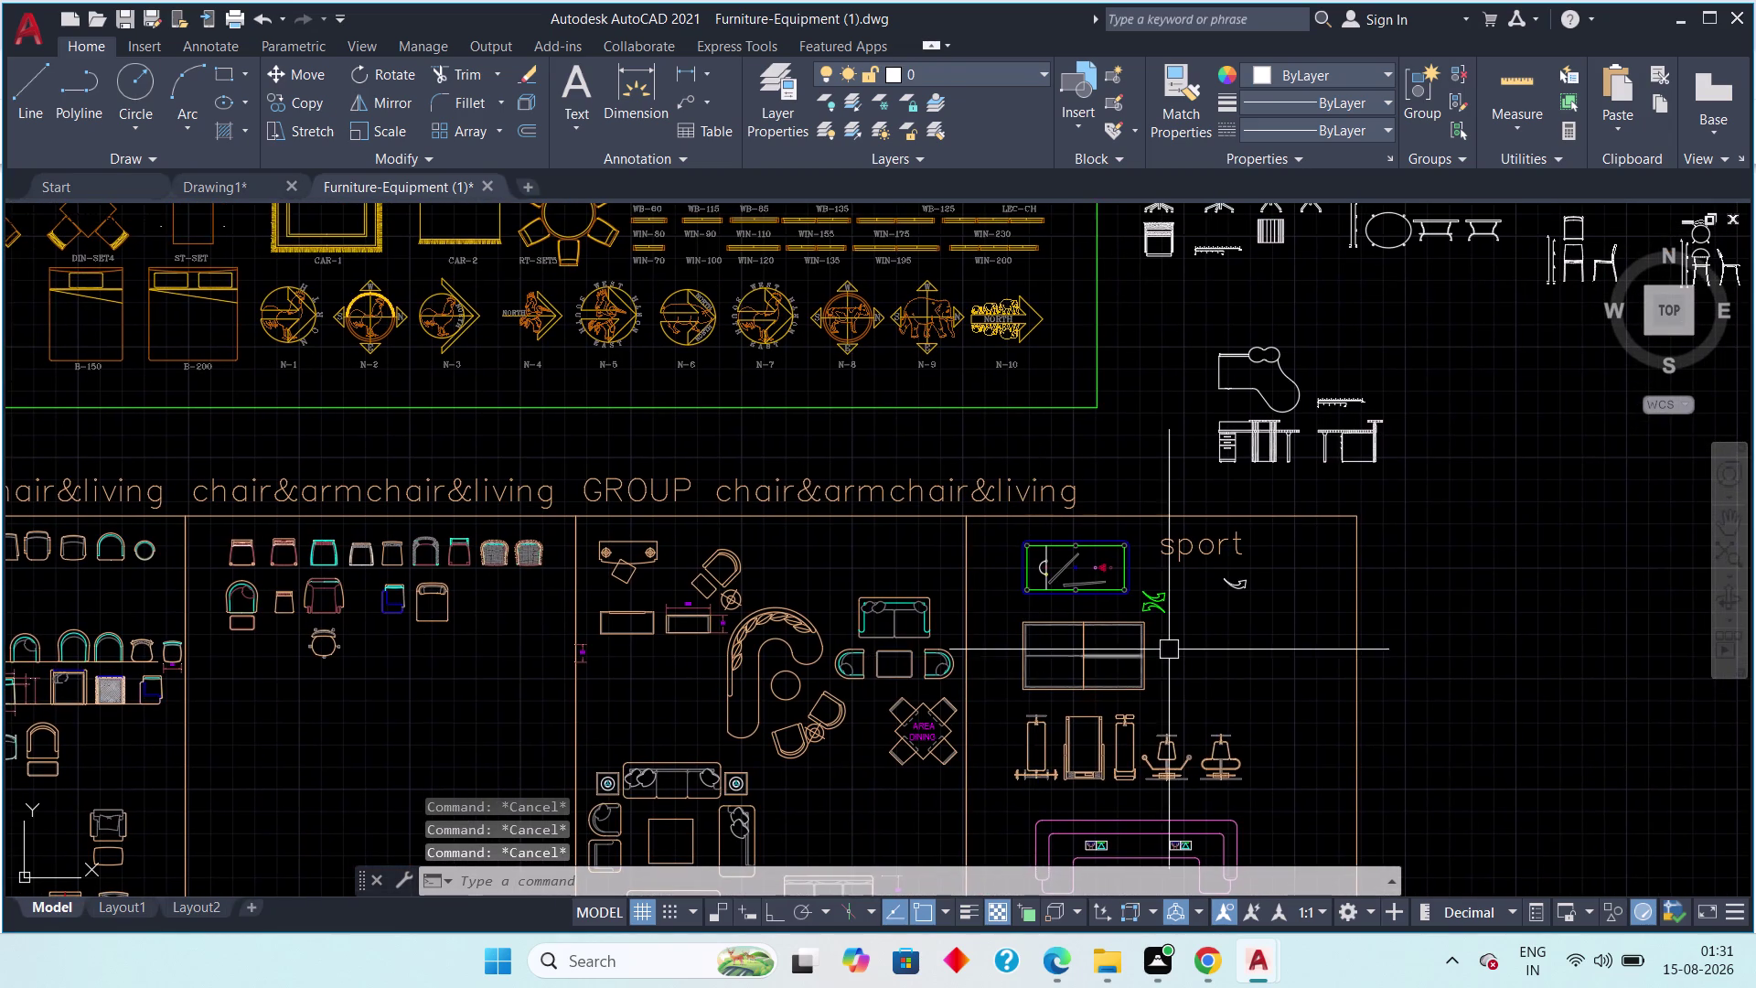
scroll(up, 3)
middle_drag(1147, 603, 961, 474)
scroll(down, 3)
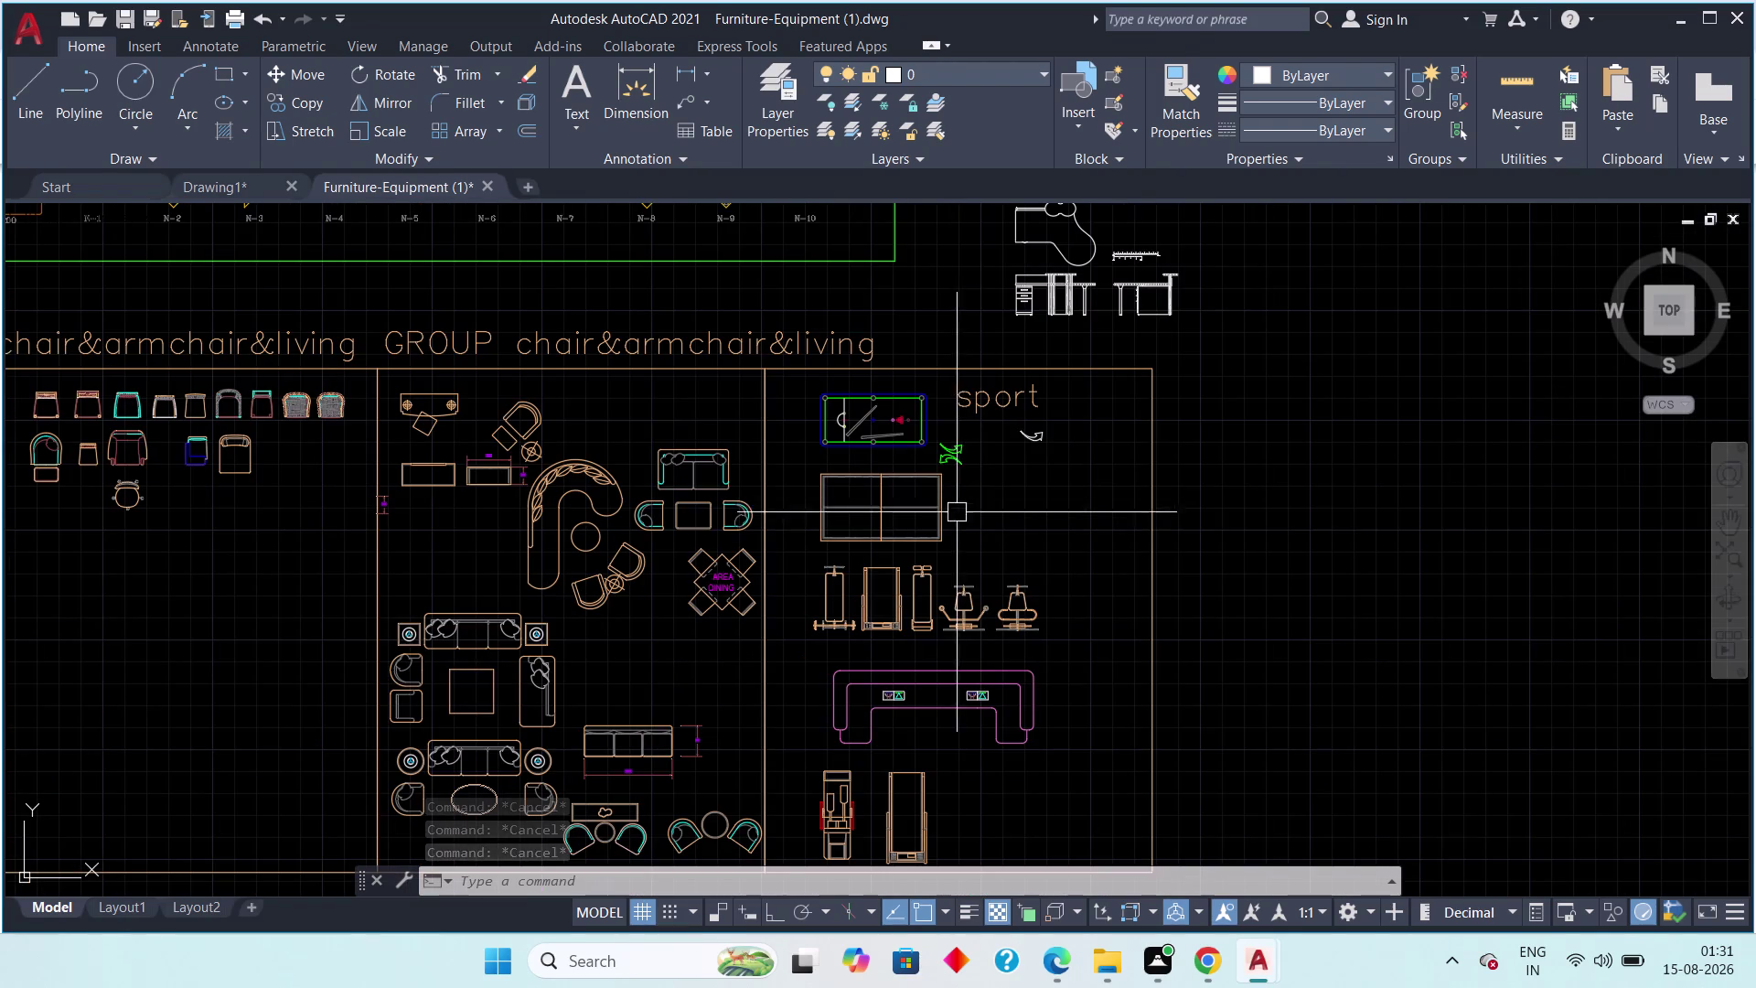
middle_drag(952, 527, 1029, 662)
scroll(down, 3)
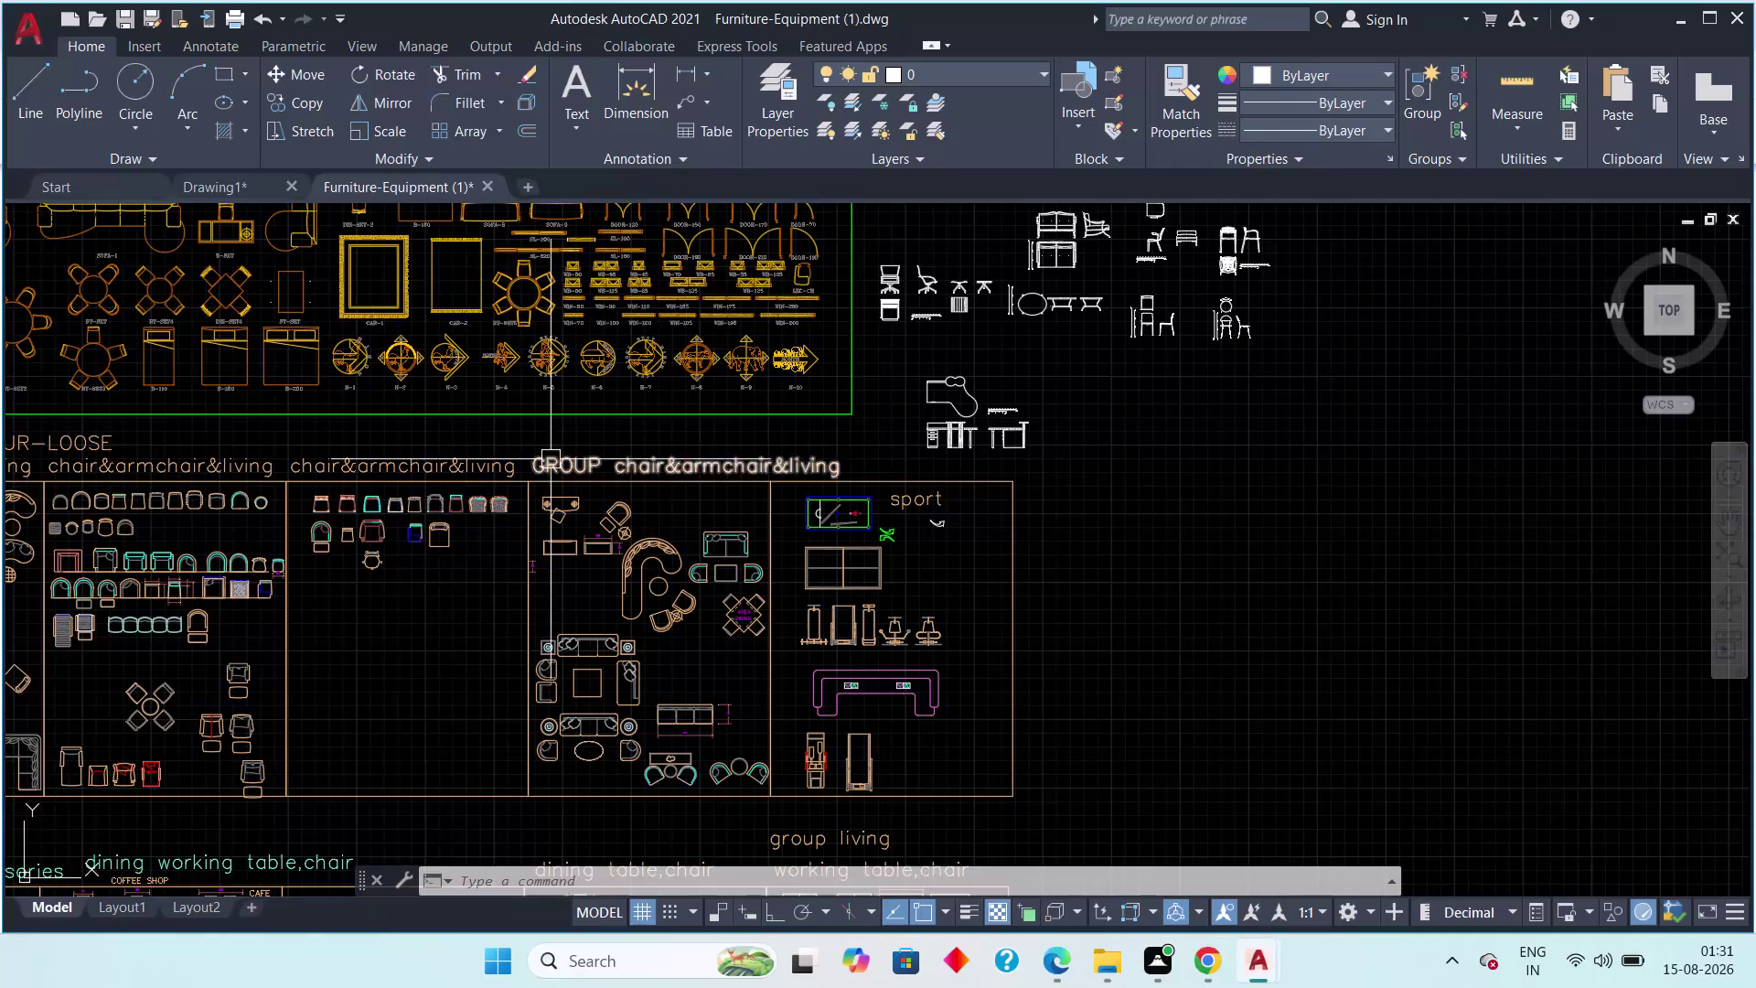
middle_drag(539, 484, 868, 747)
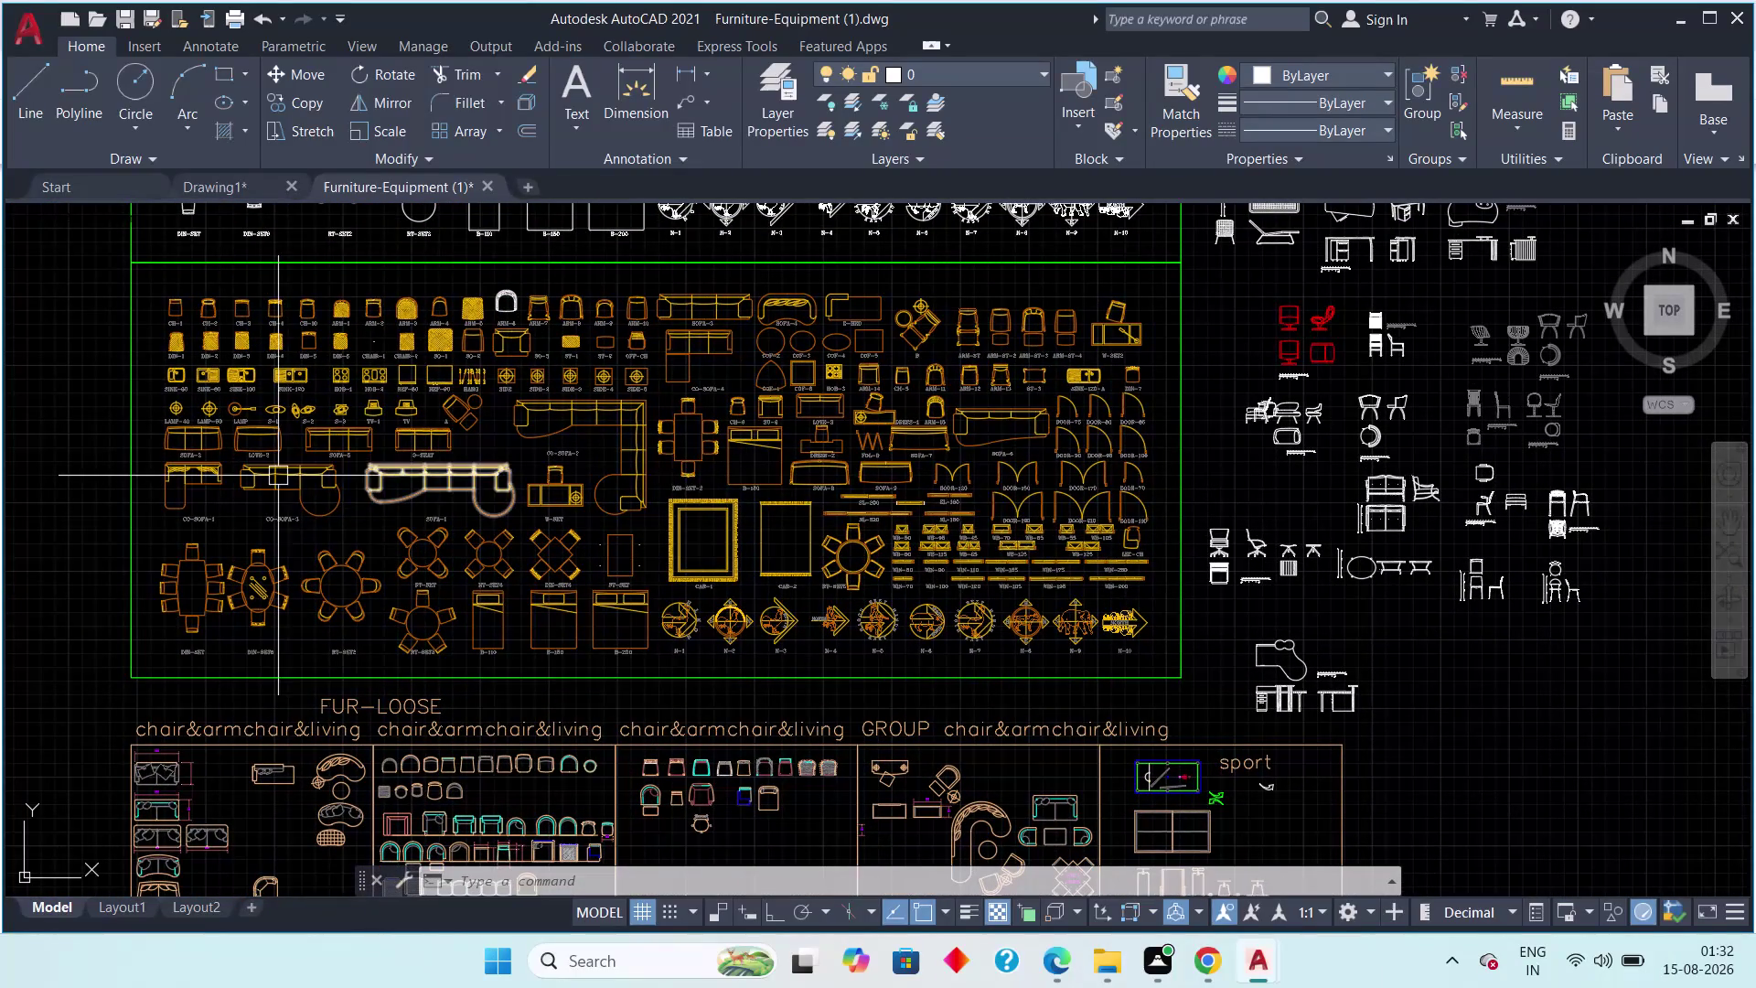
middle_drag(326, 422, 361, 825)
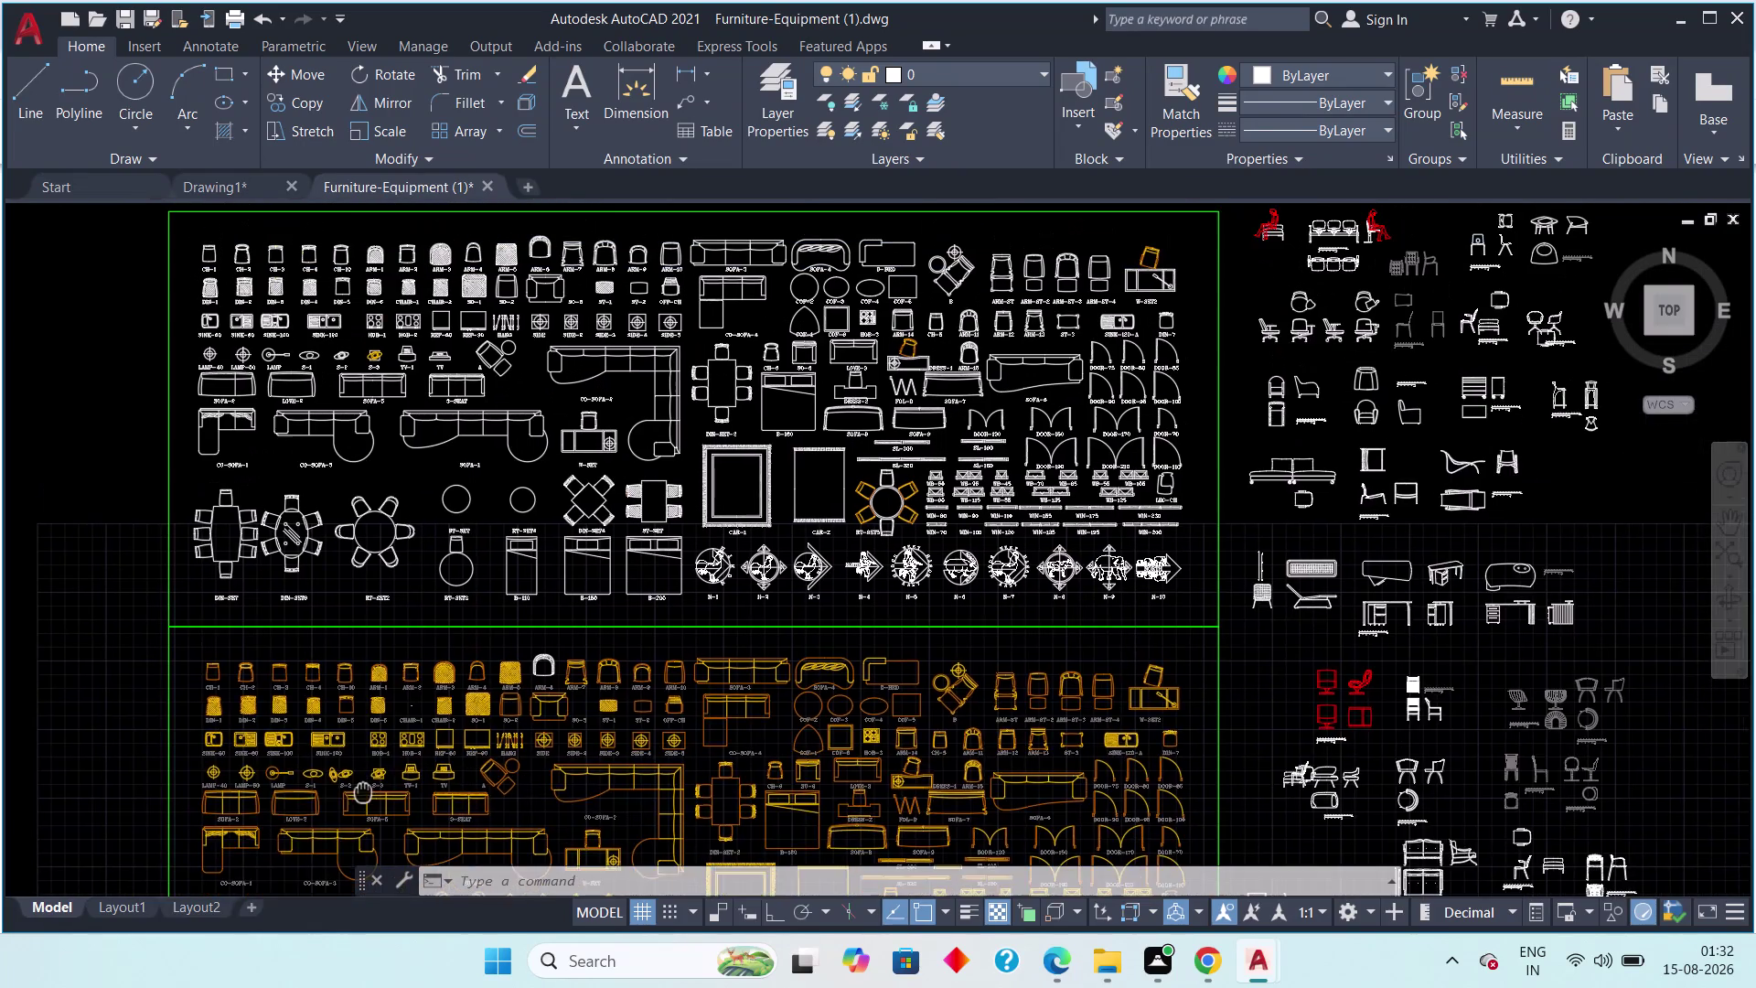
middle_drag(361, 825, 361, 825)
scroll(up, 3)
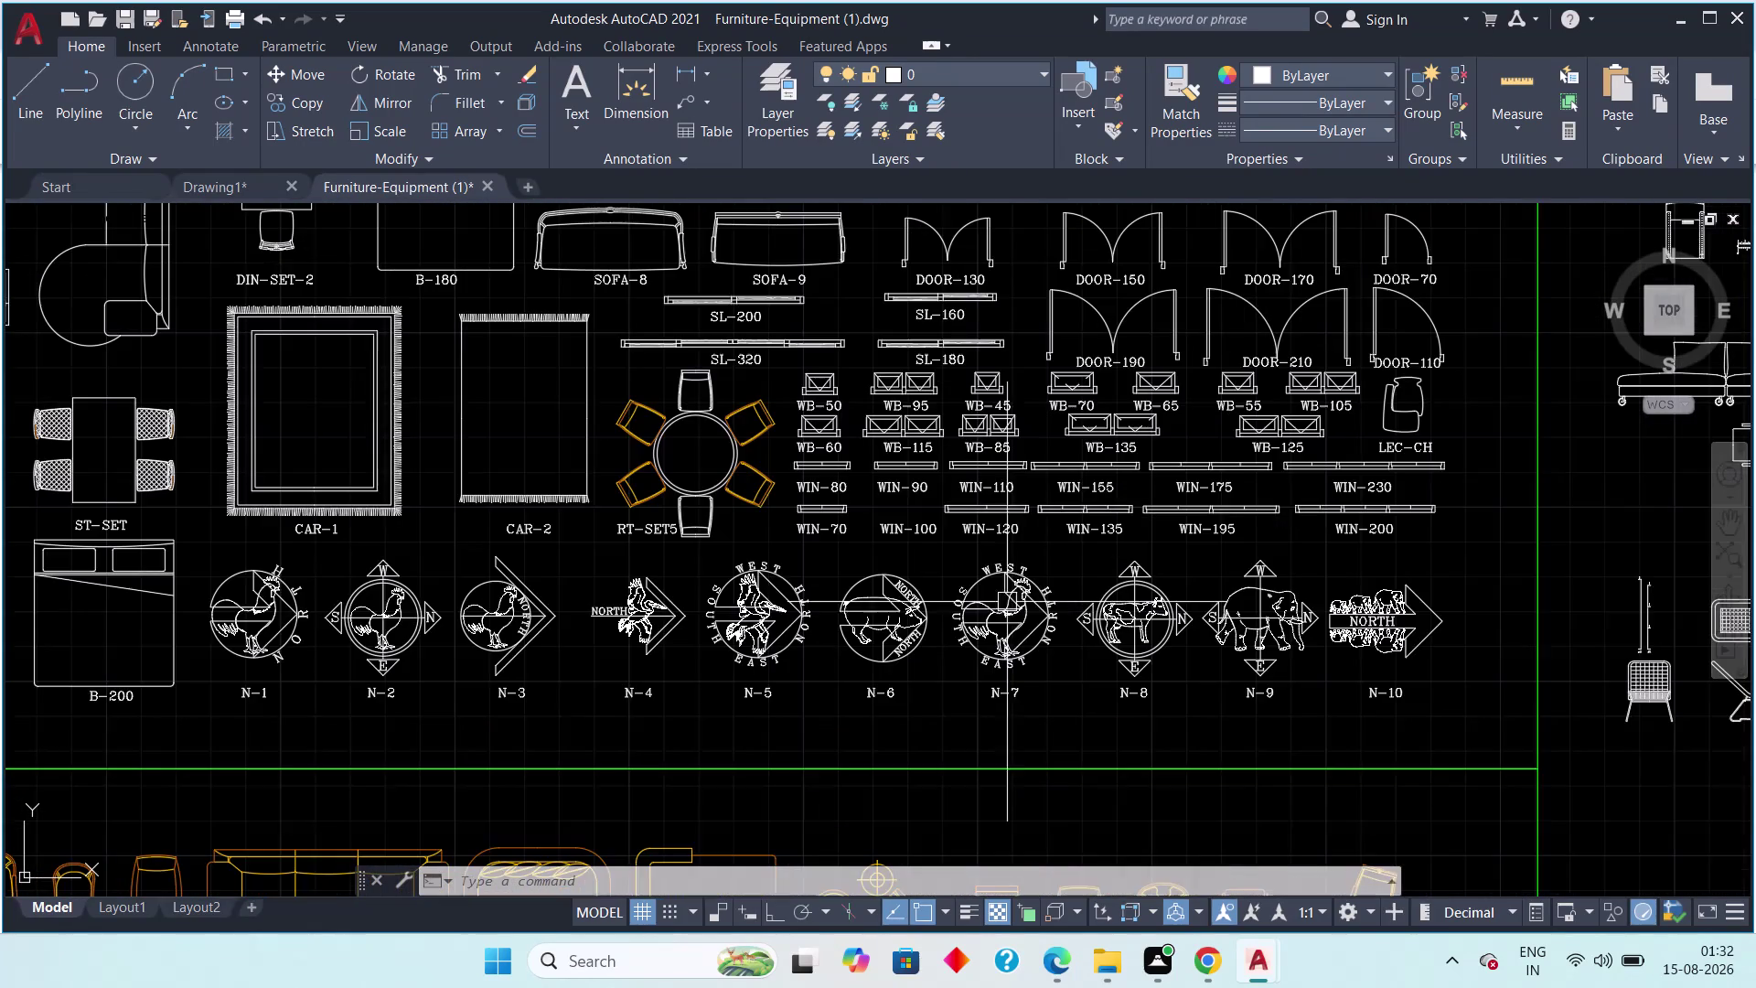
scroll(down, 3)
scroll(up, 3)
scroll(down, 3)
middle_drag(1165, 504, 1095, 652)
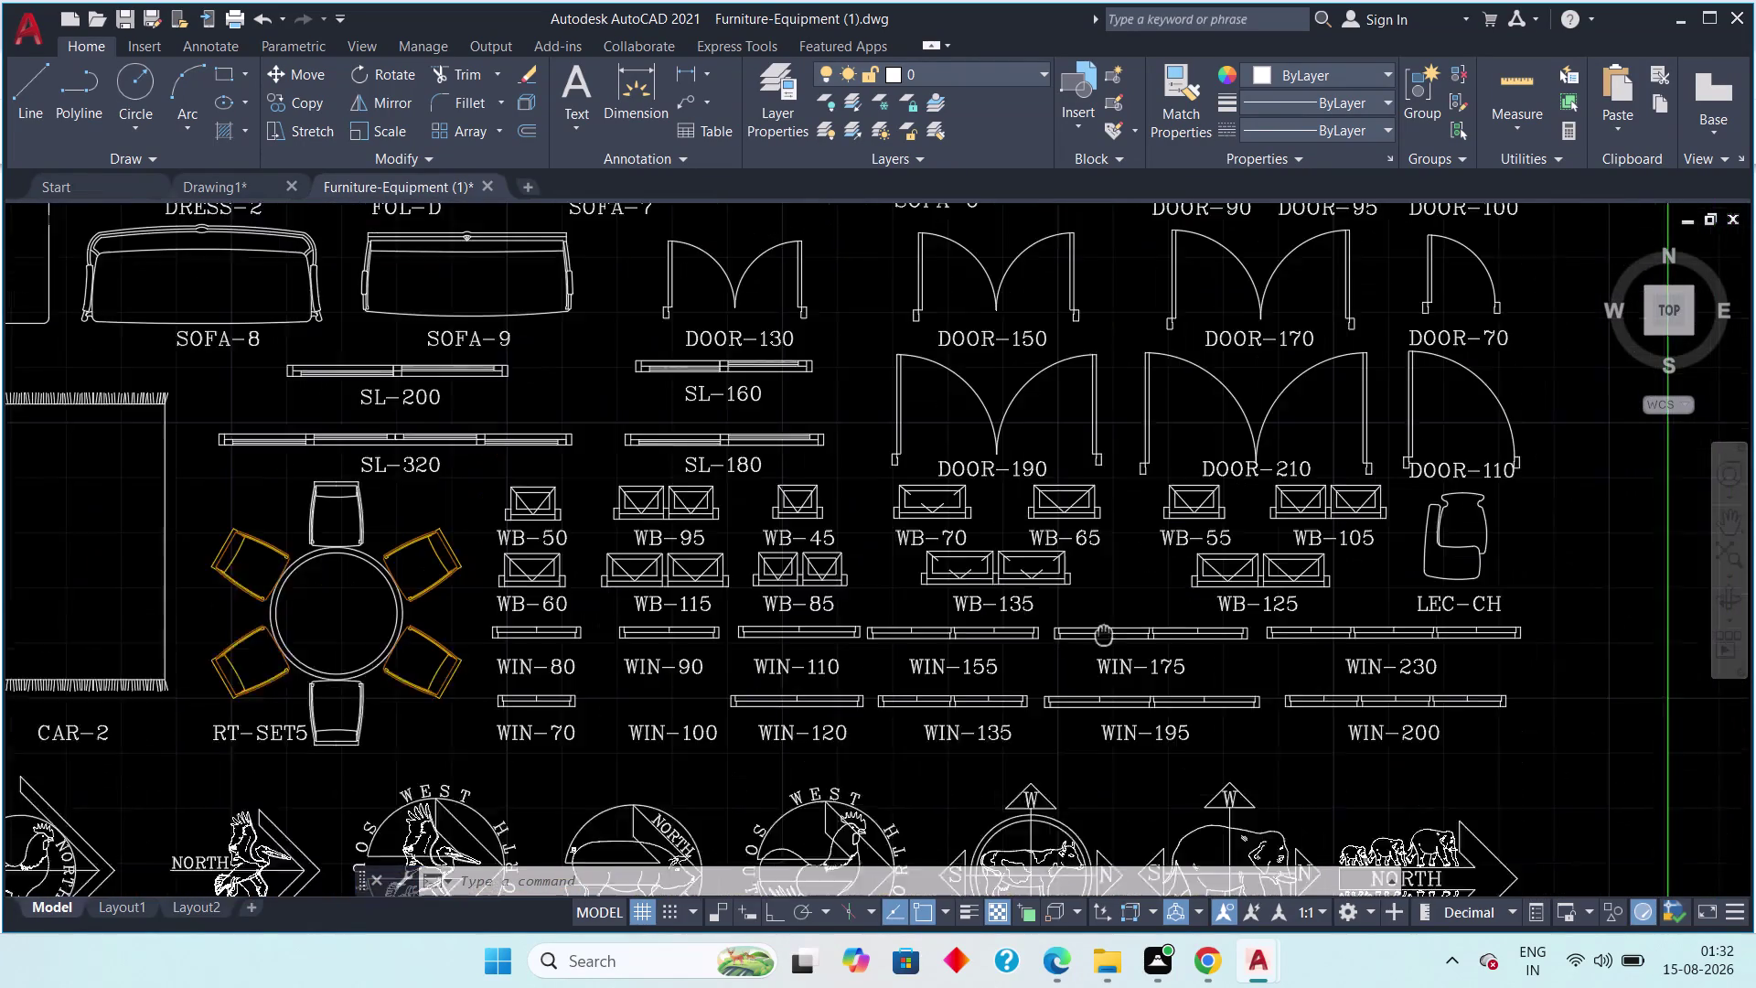
middle_drag(1095, 652, 1092, 654)
scroll(down, 3)
scroll(down, 3)
middle_drag(489, 500, 743, 614)
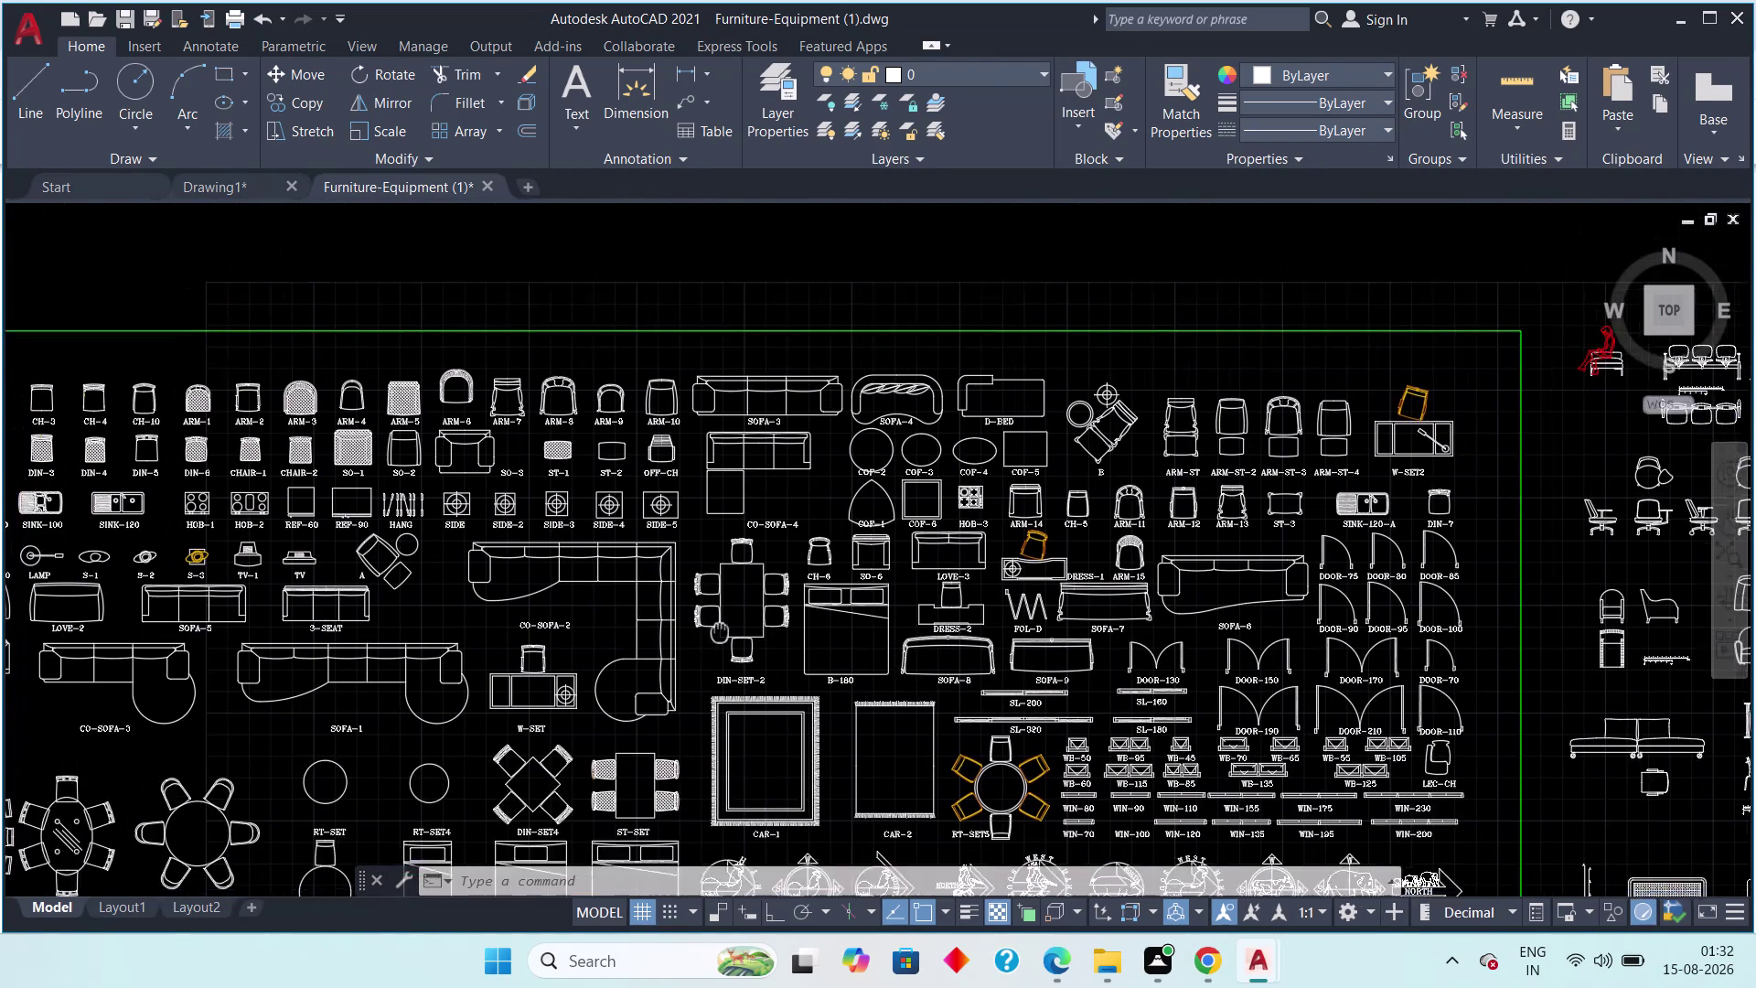
middle_drag(743, 614, 758, 596)
scroll(down, 3)
middle_drag(1161, 552, 657, 579)
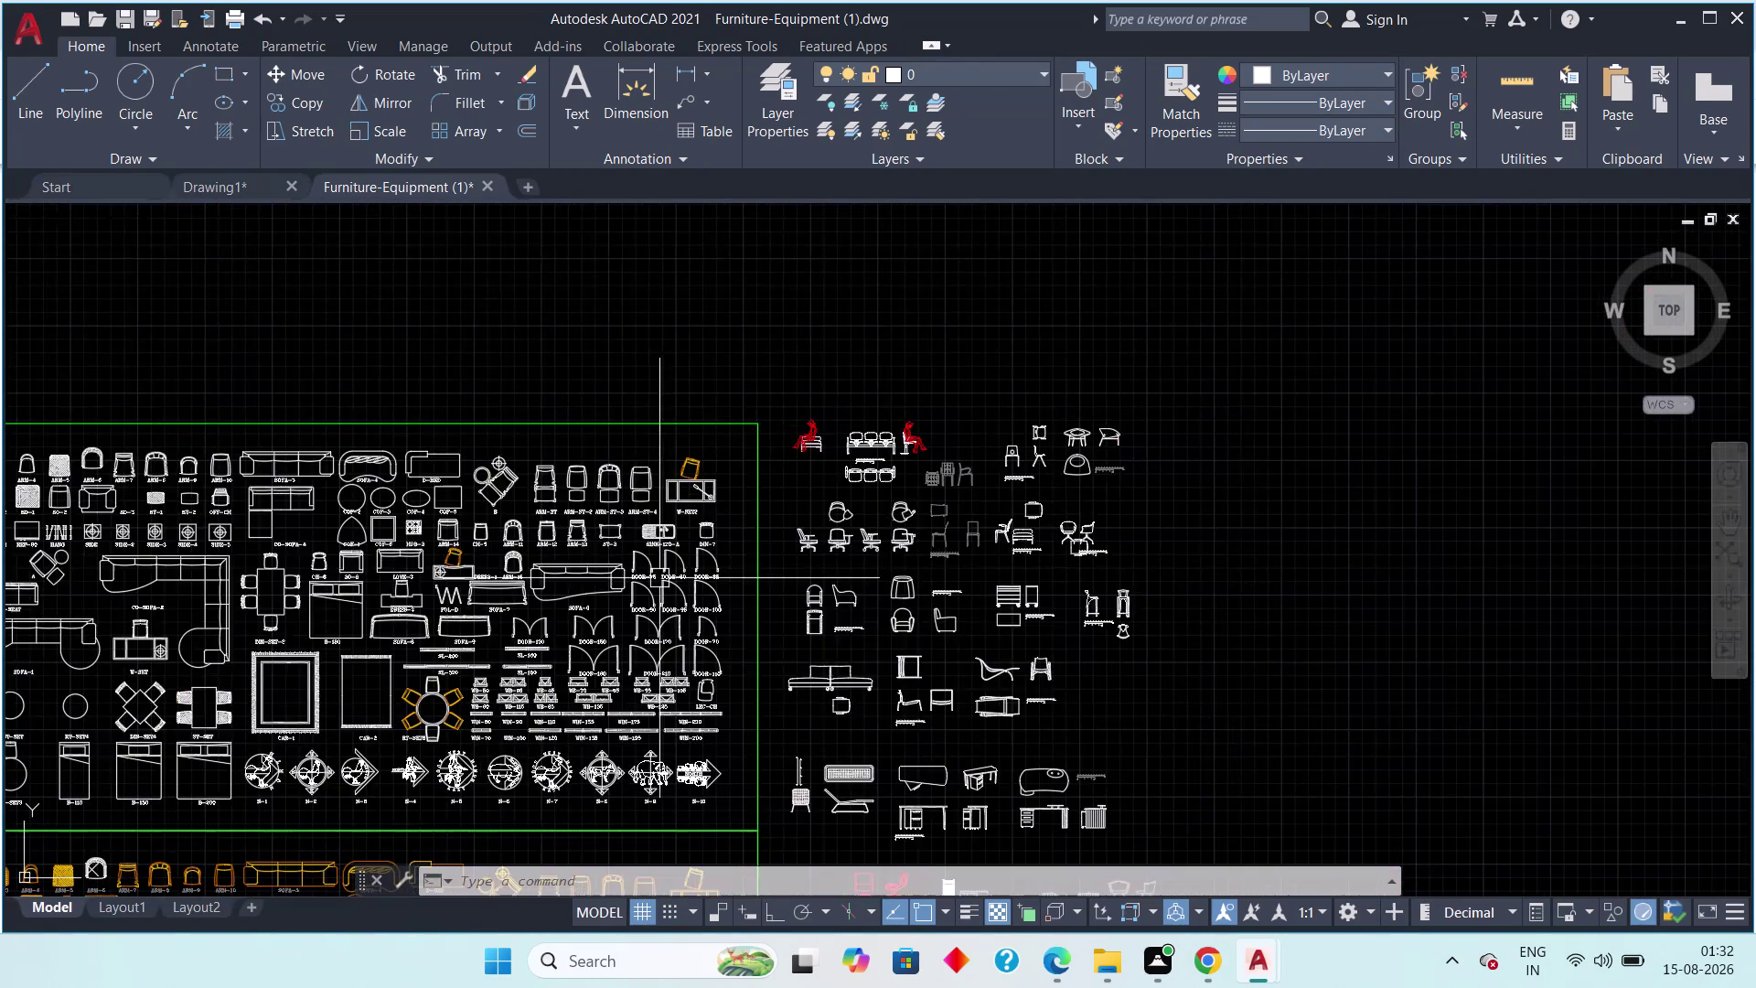
scroll(down, 3)
scroll(up, 3)
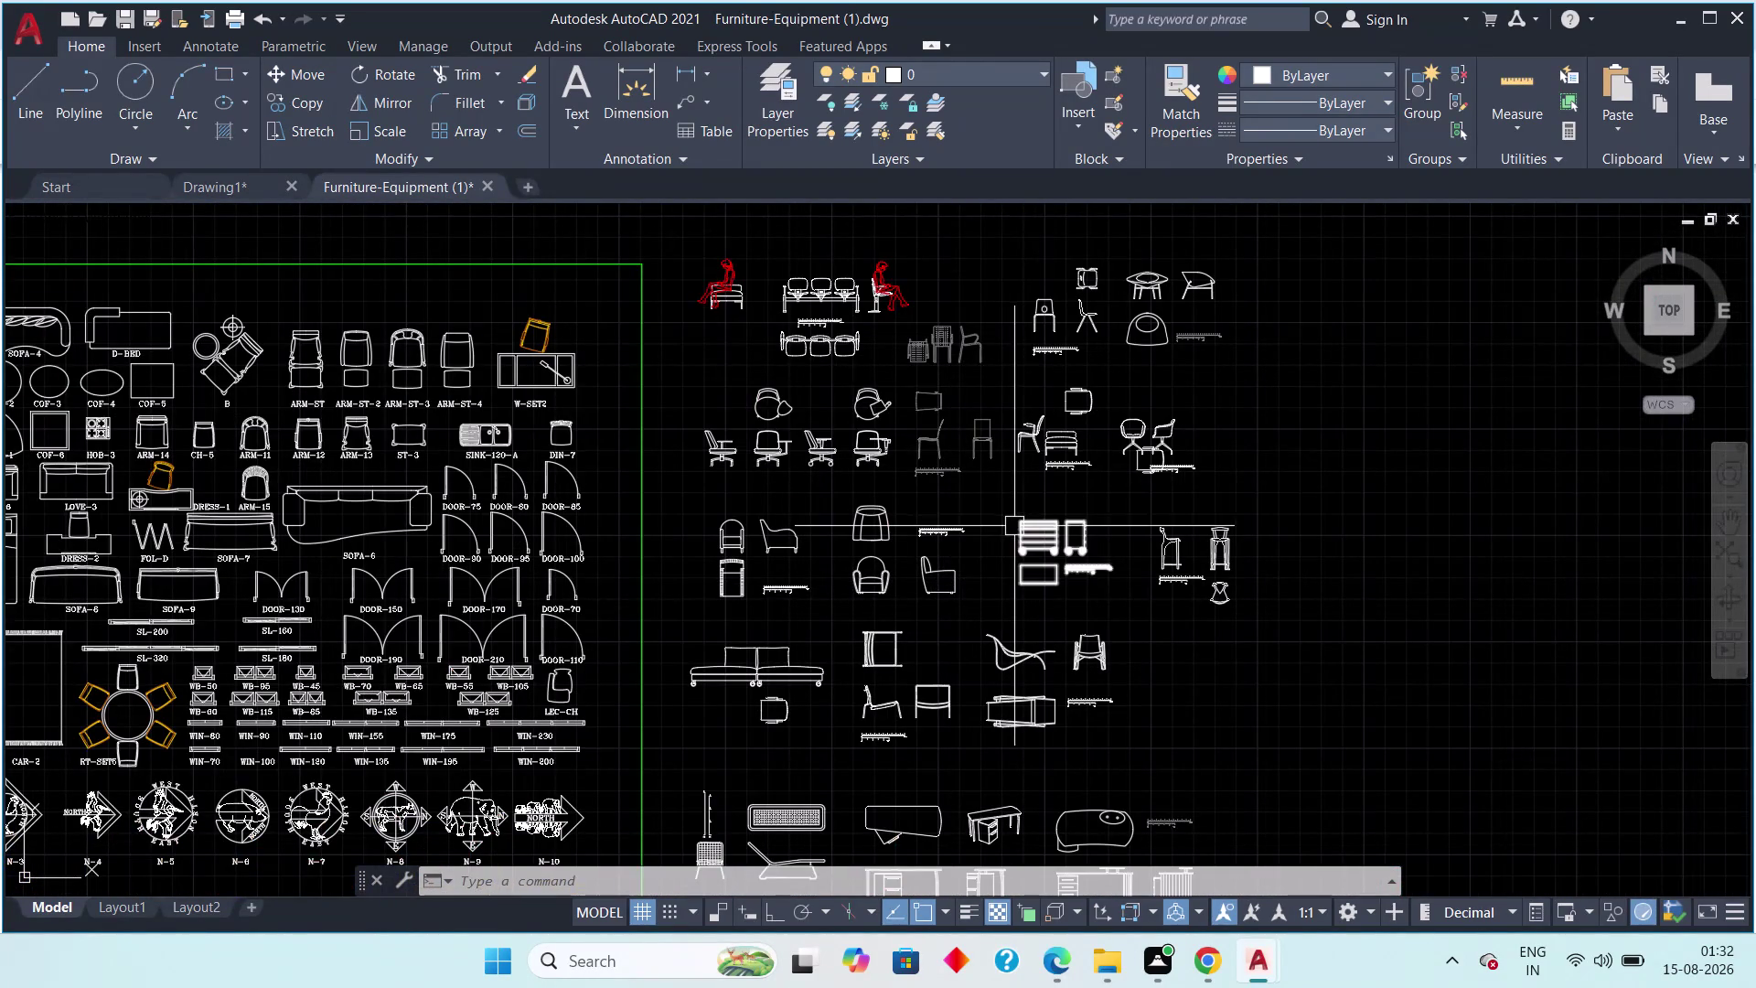
scroll(down, 3)
middle_drag(1016, 549, 1200, 449)
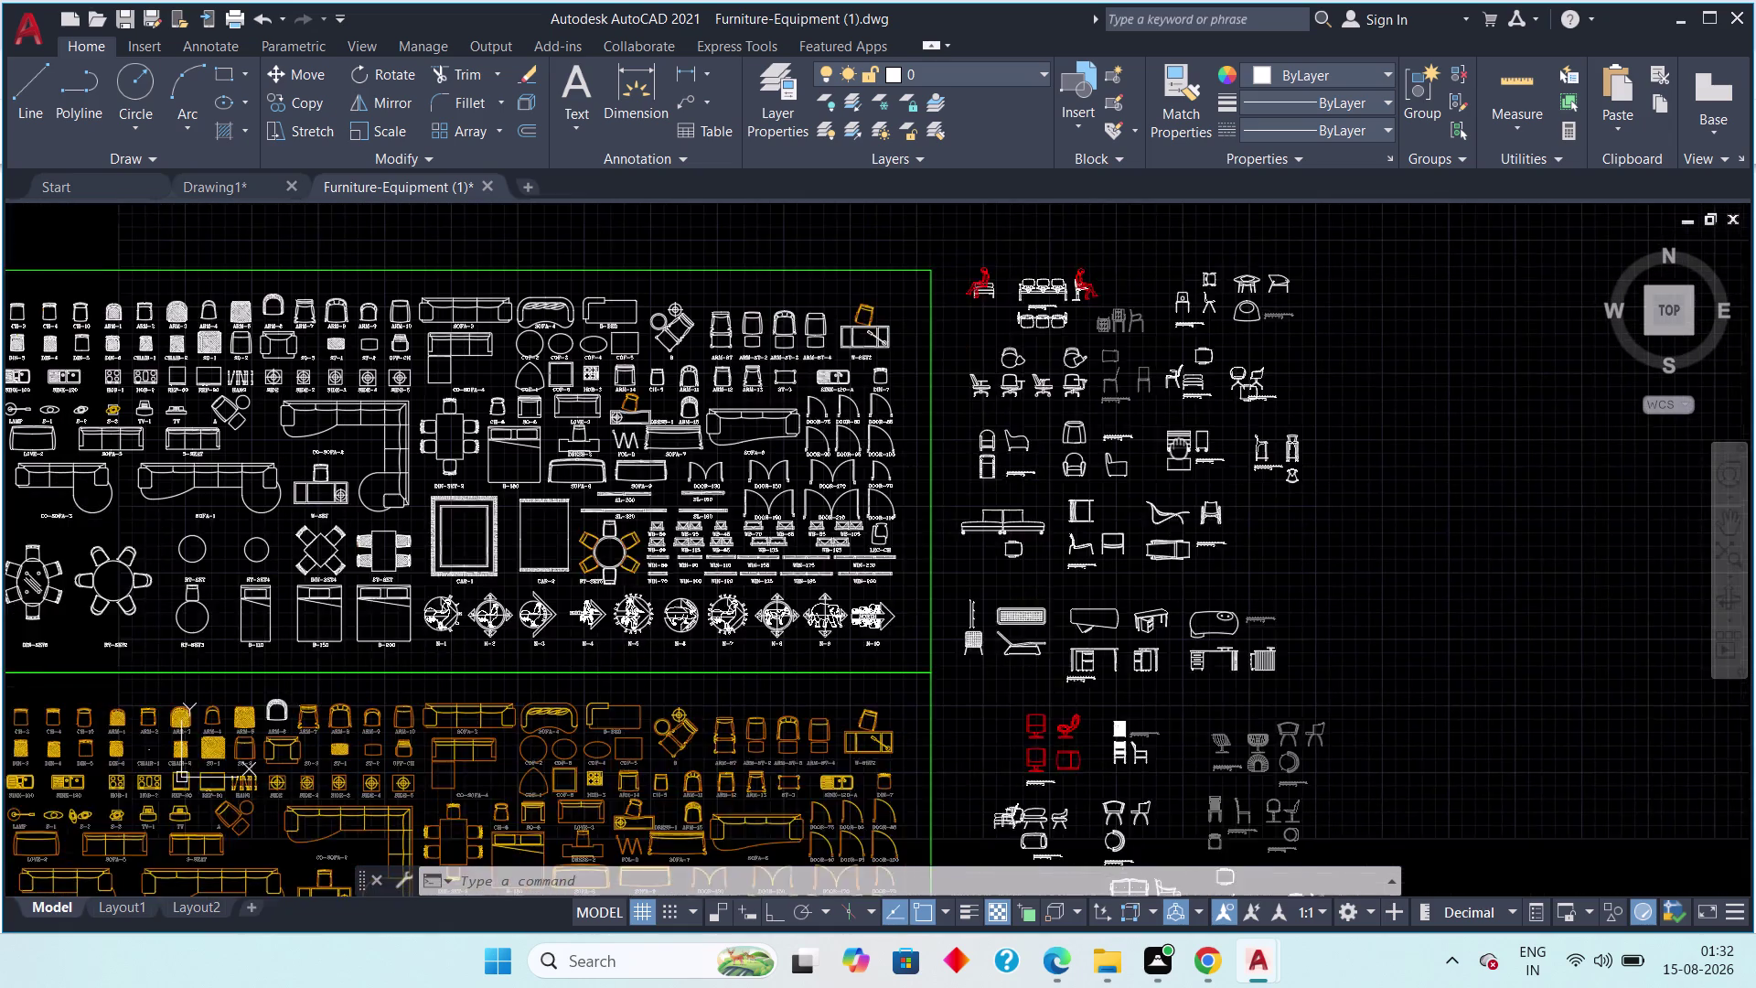
middle_drag(1200, 449, 1271, 488)
scroll(up, 3)
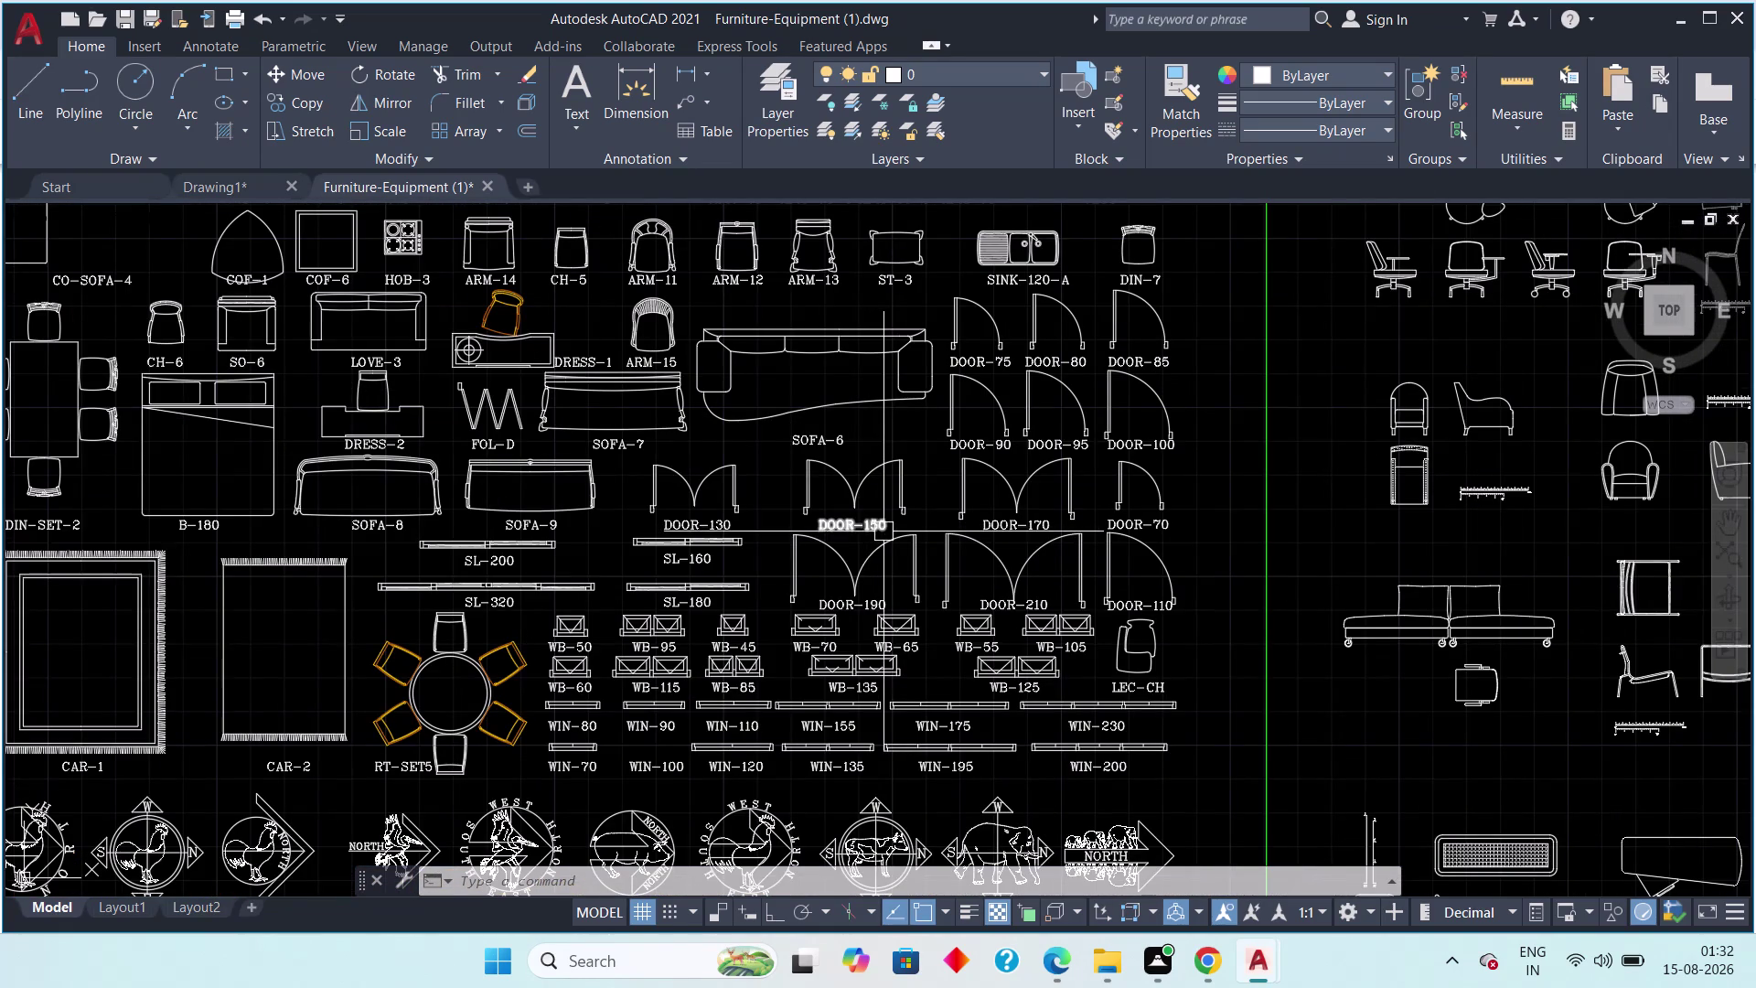
scroll(down, 3)
middle_drag(713, 552, 1123, 606)
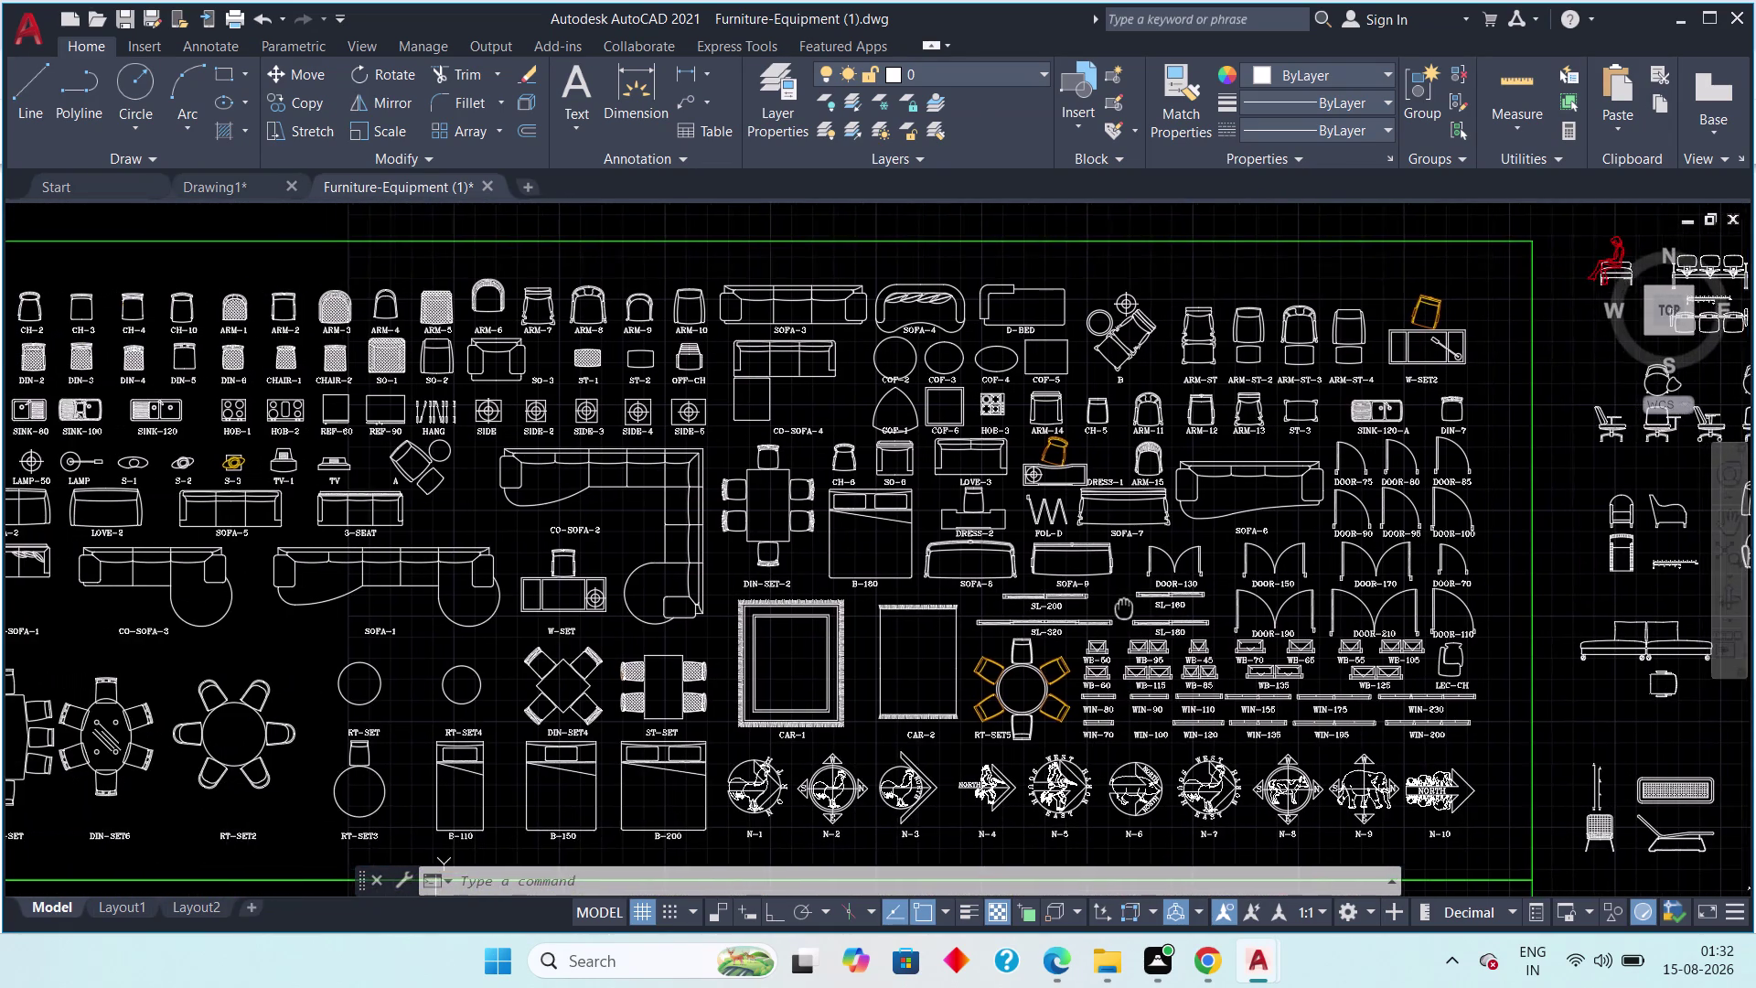
middle_drag(1123, 606, 1096, 600)
scroll(down, 3)
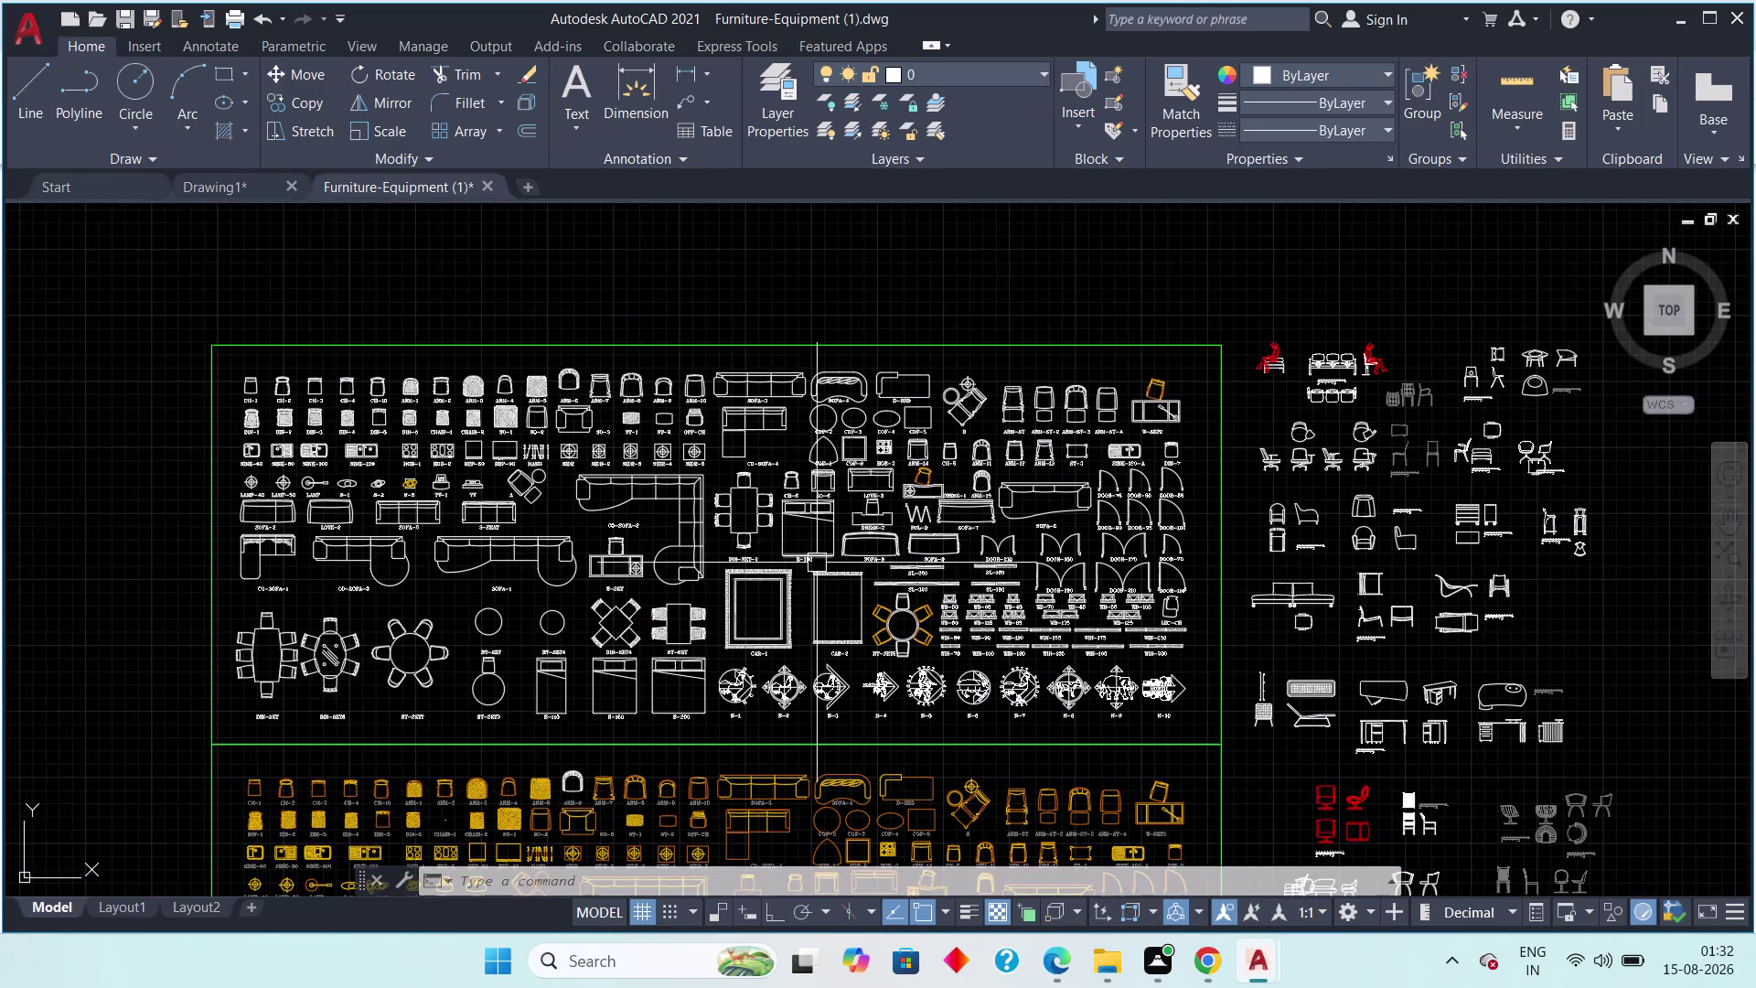
middle_drag(802, 538, 709, 472)
middle_drag(447, 667, 408, 508)
scroll(up, 3)
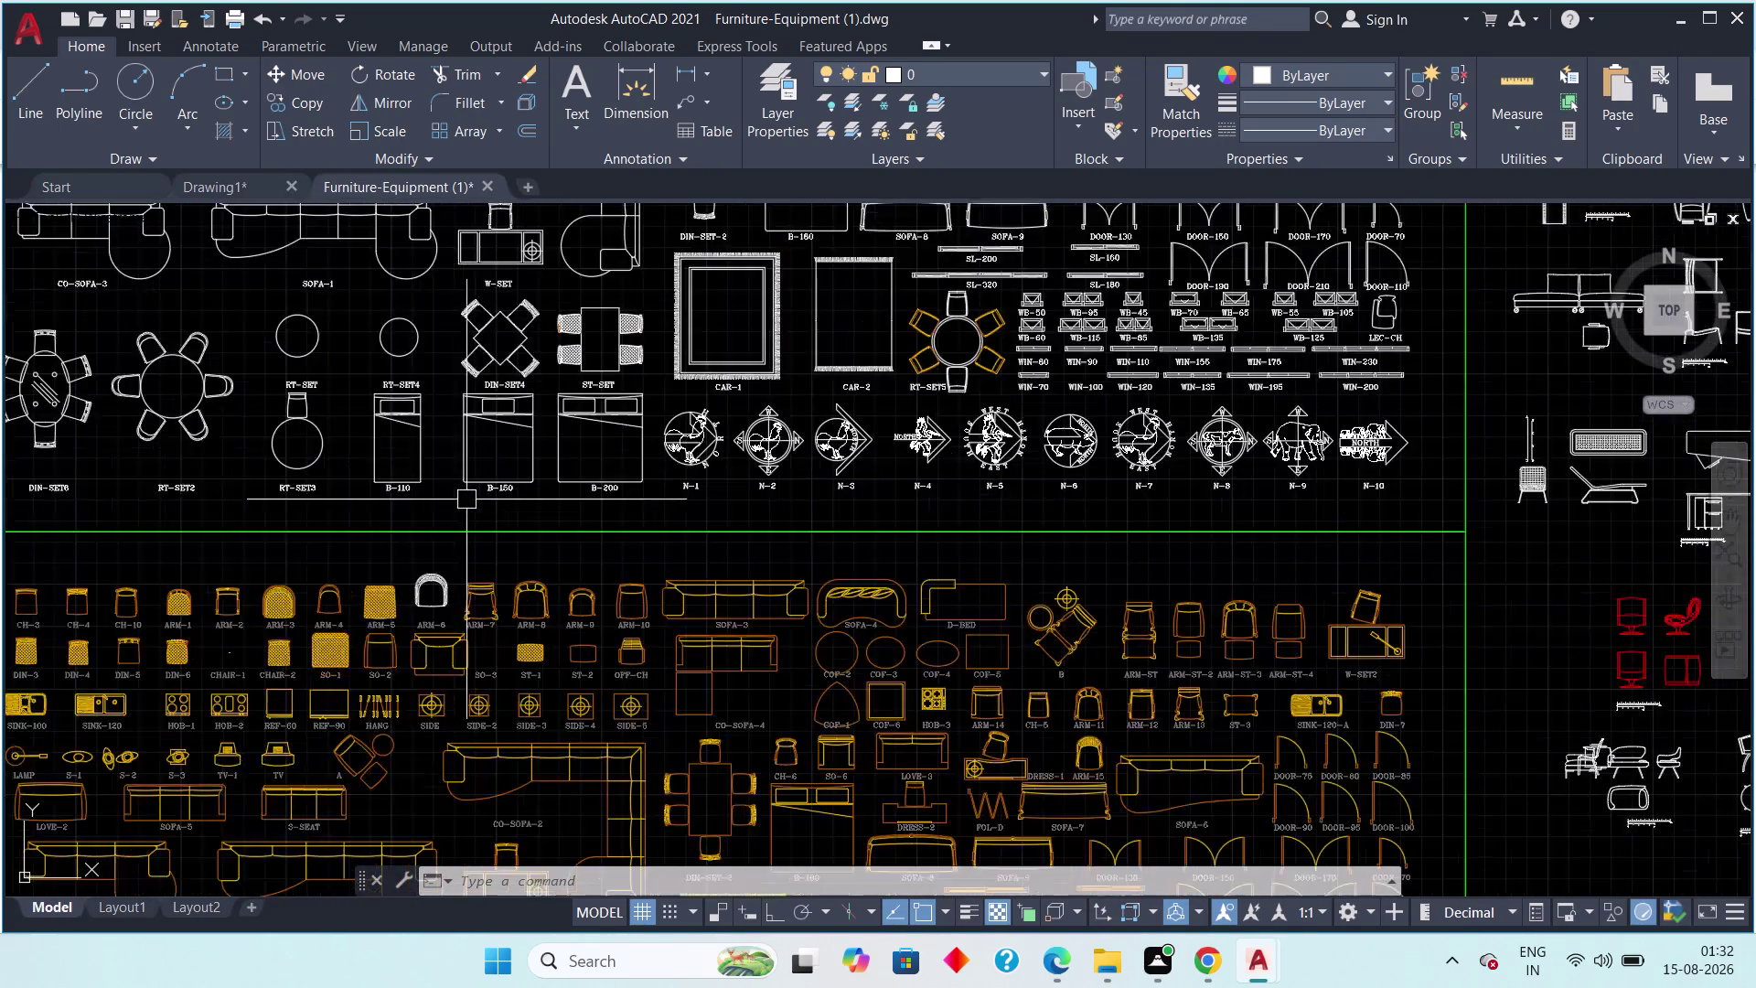
scroll(up, 3)
middle_drag(539, 601, 555, 444)
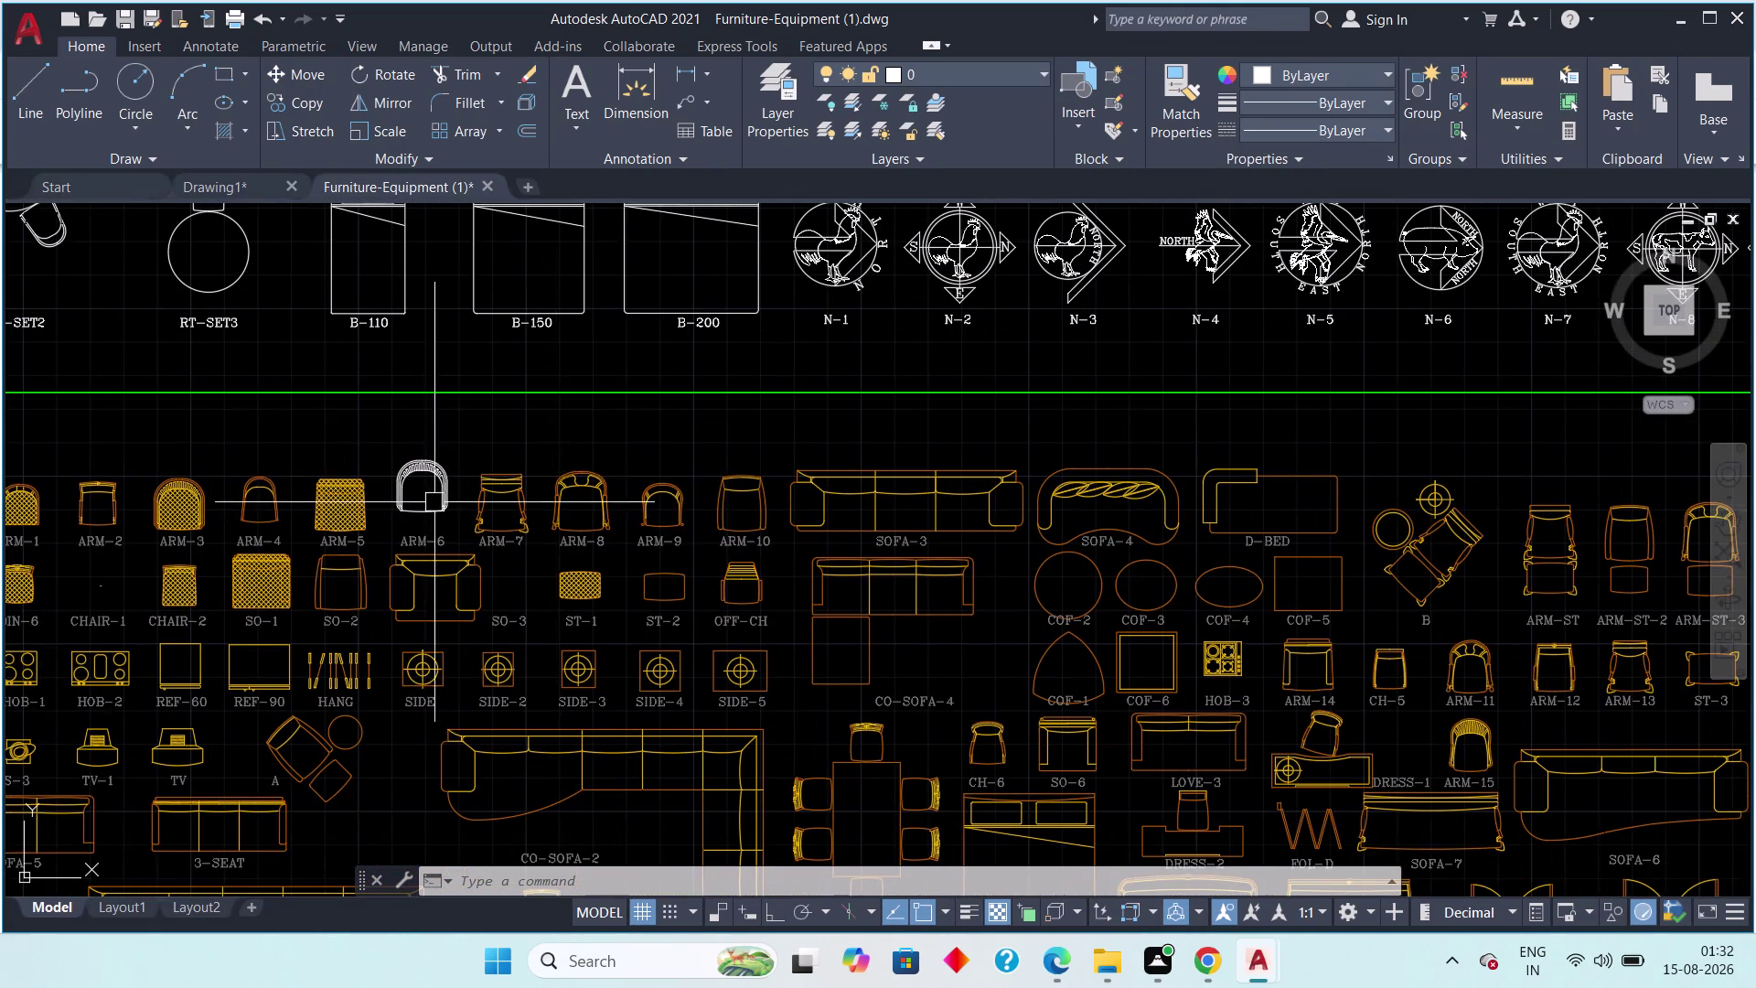
scroll(down, 3)
scroll(up, 3)
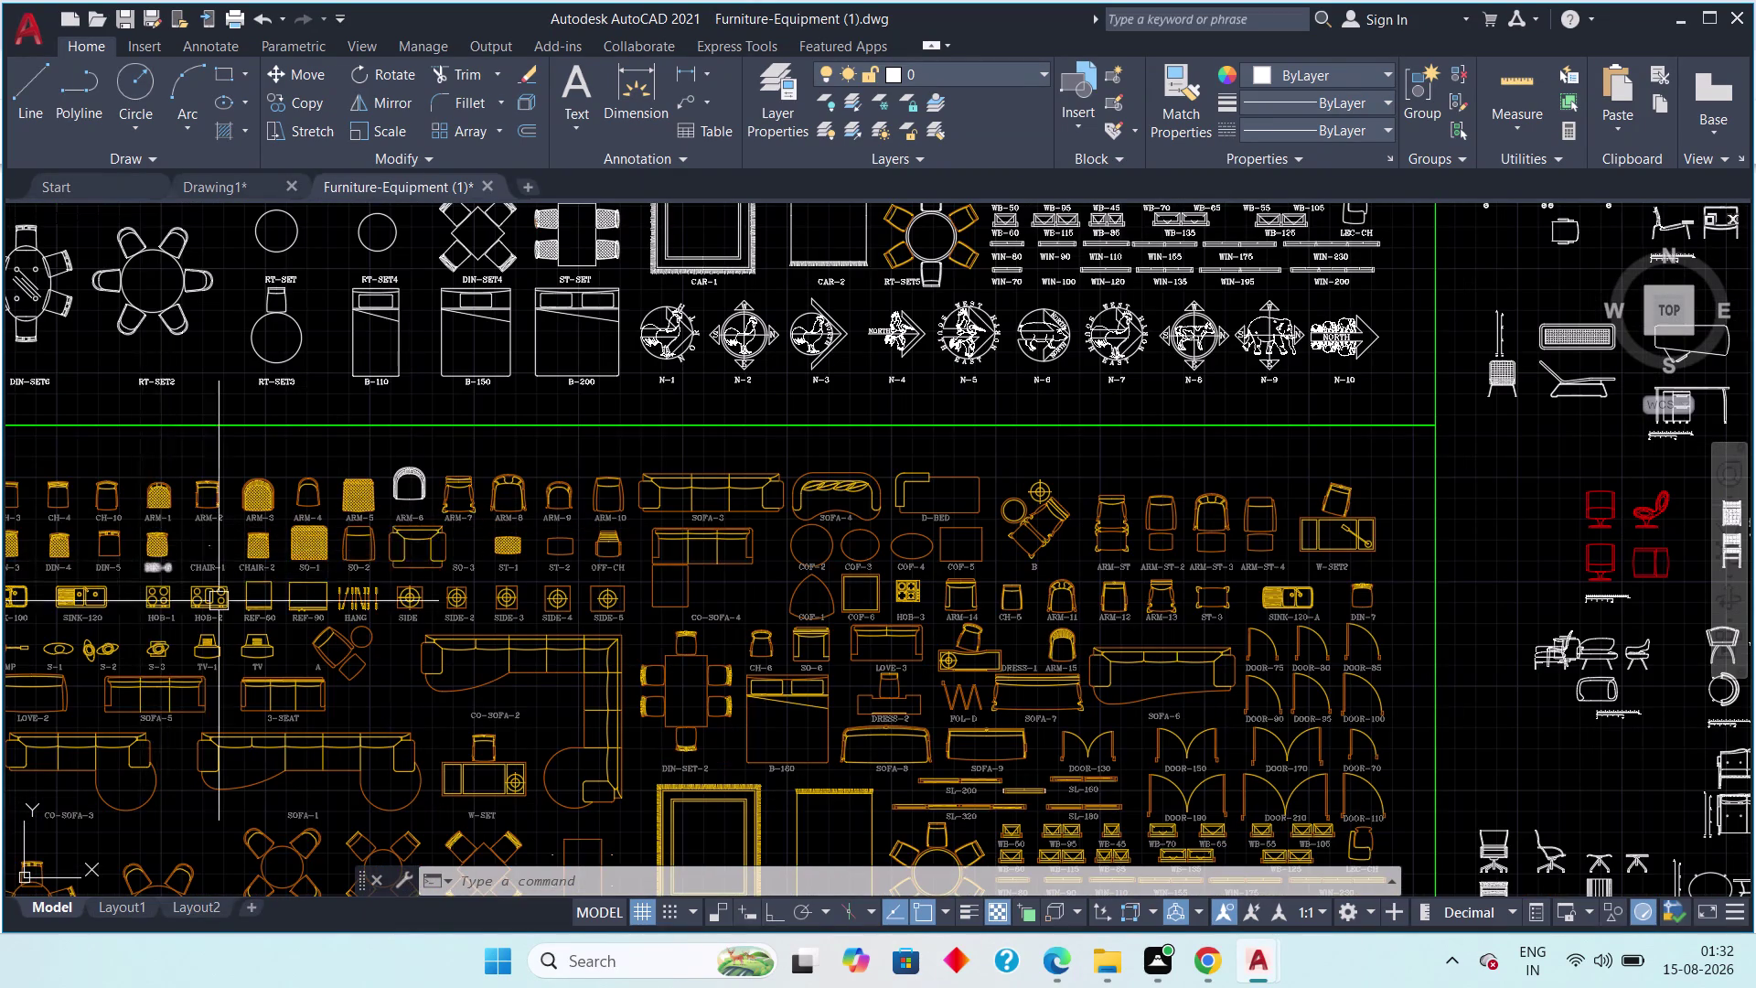
middle_drag(240, 602, 479, 571)
scroll(up, 3)
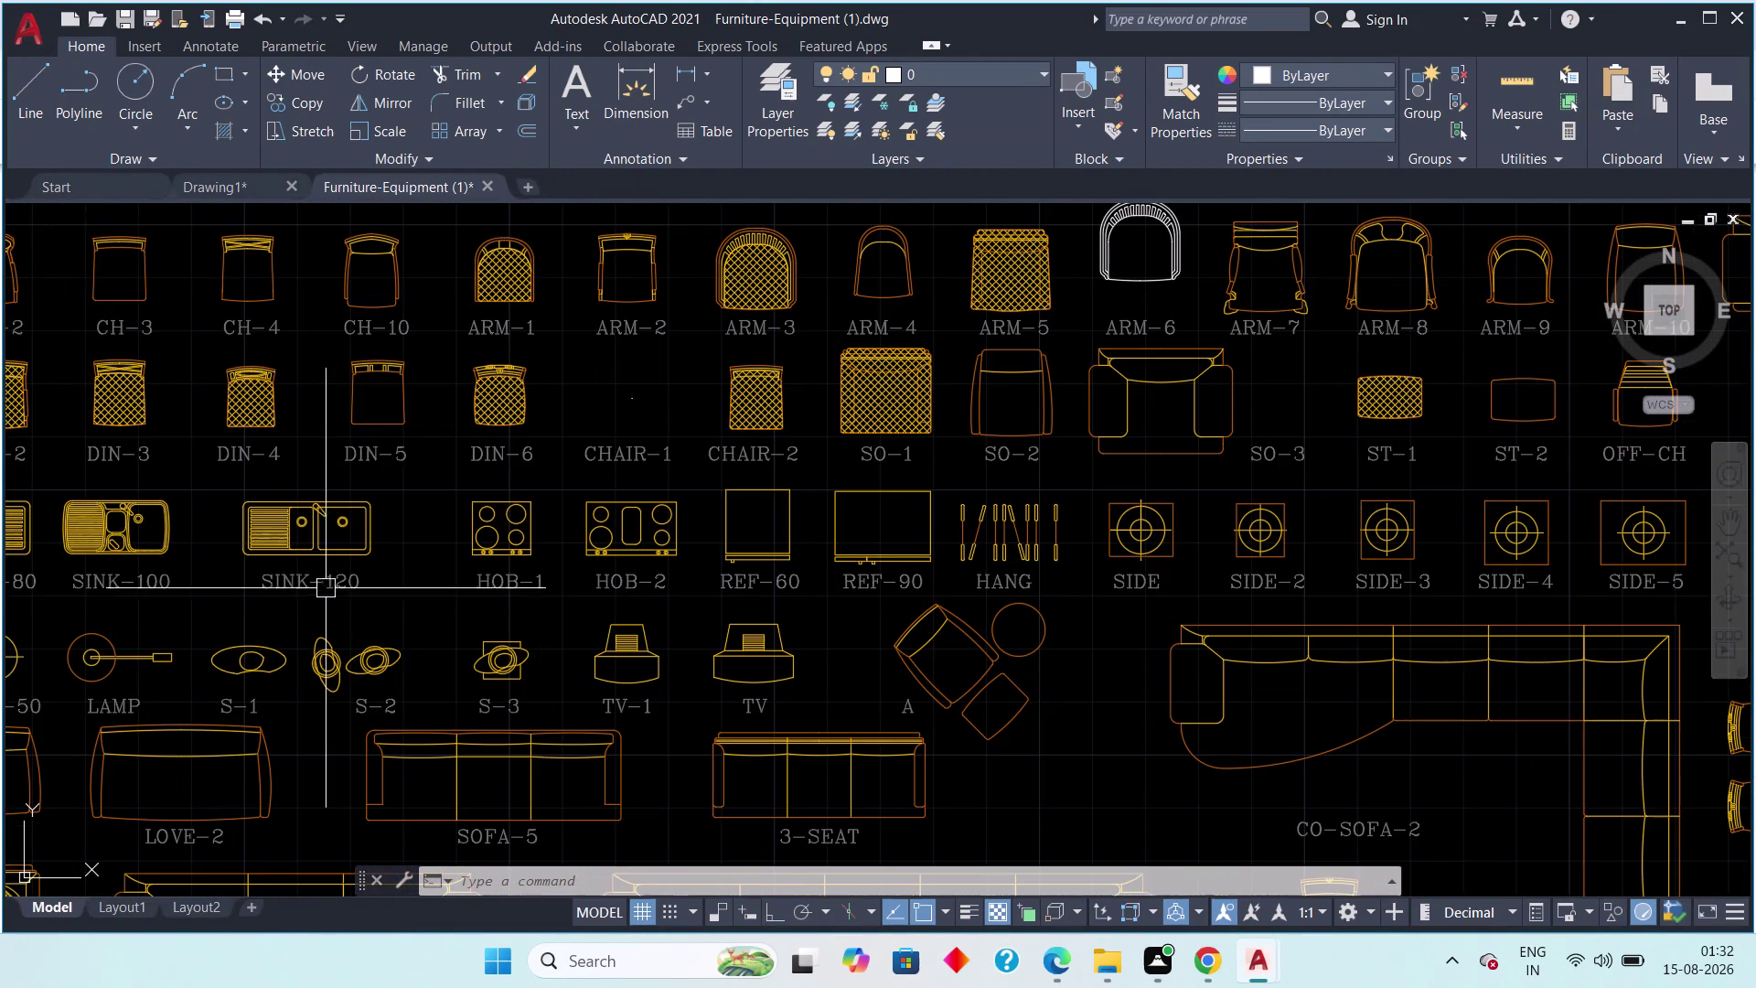
scroll(up, 3)
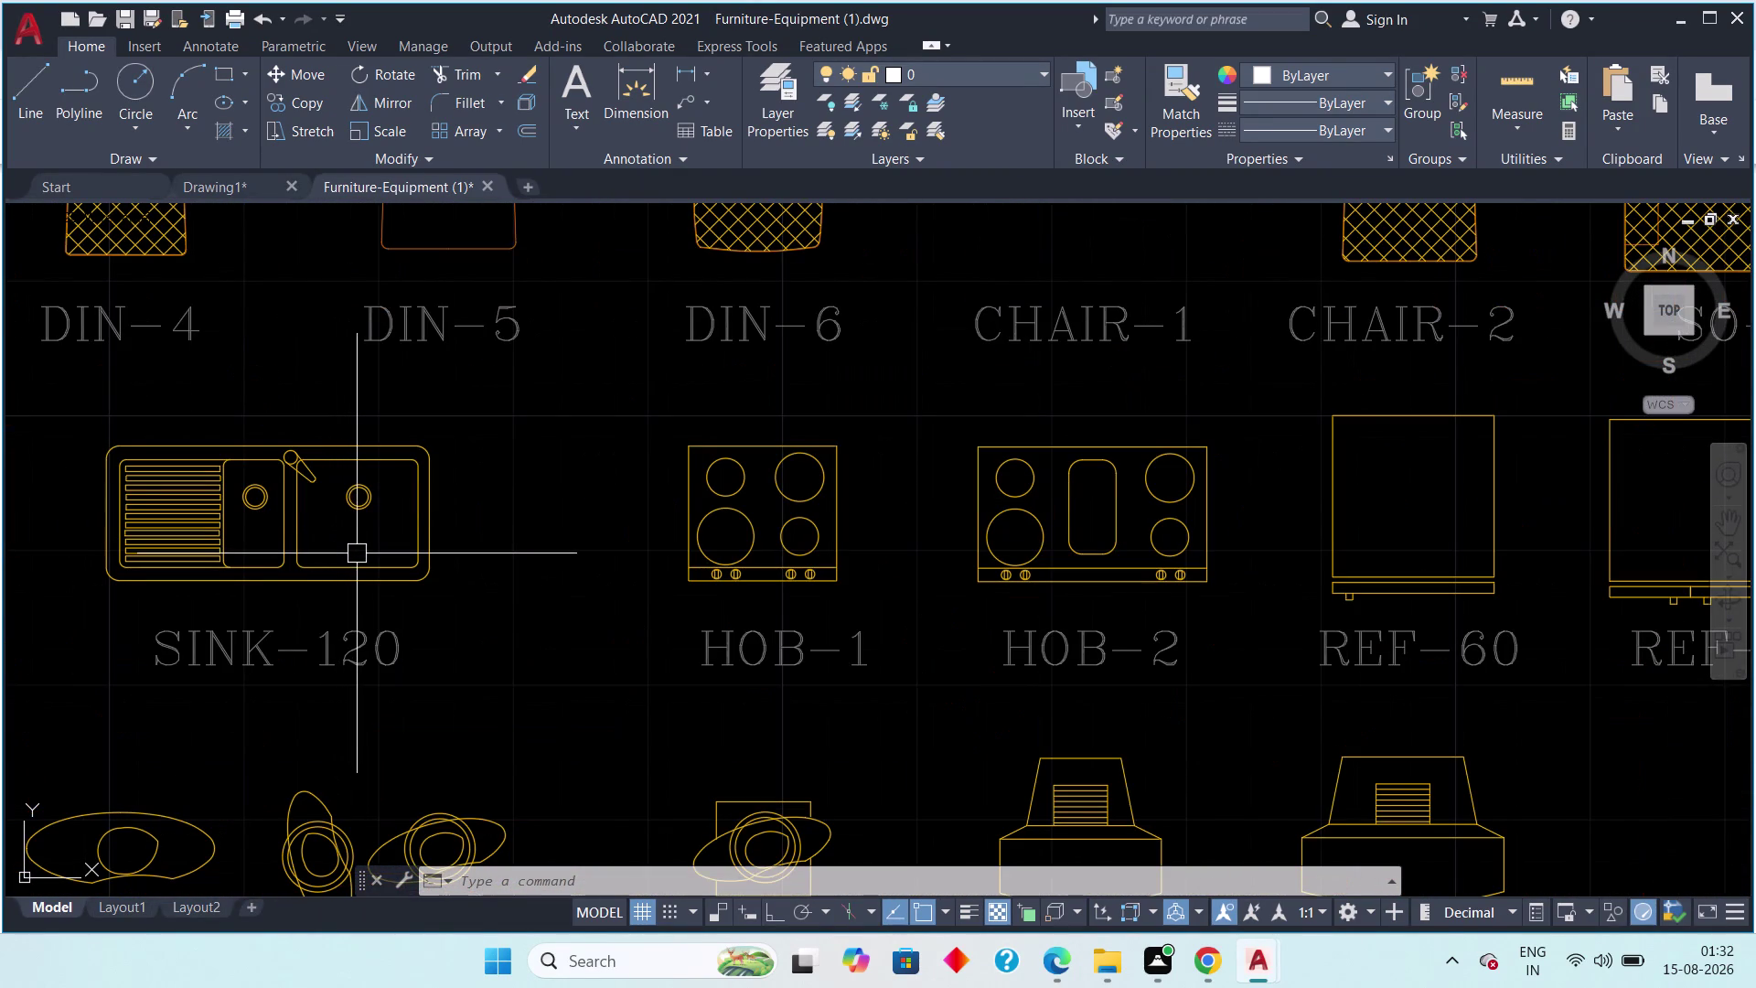
scroll(down, 3)
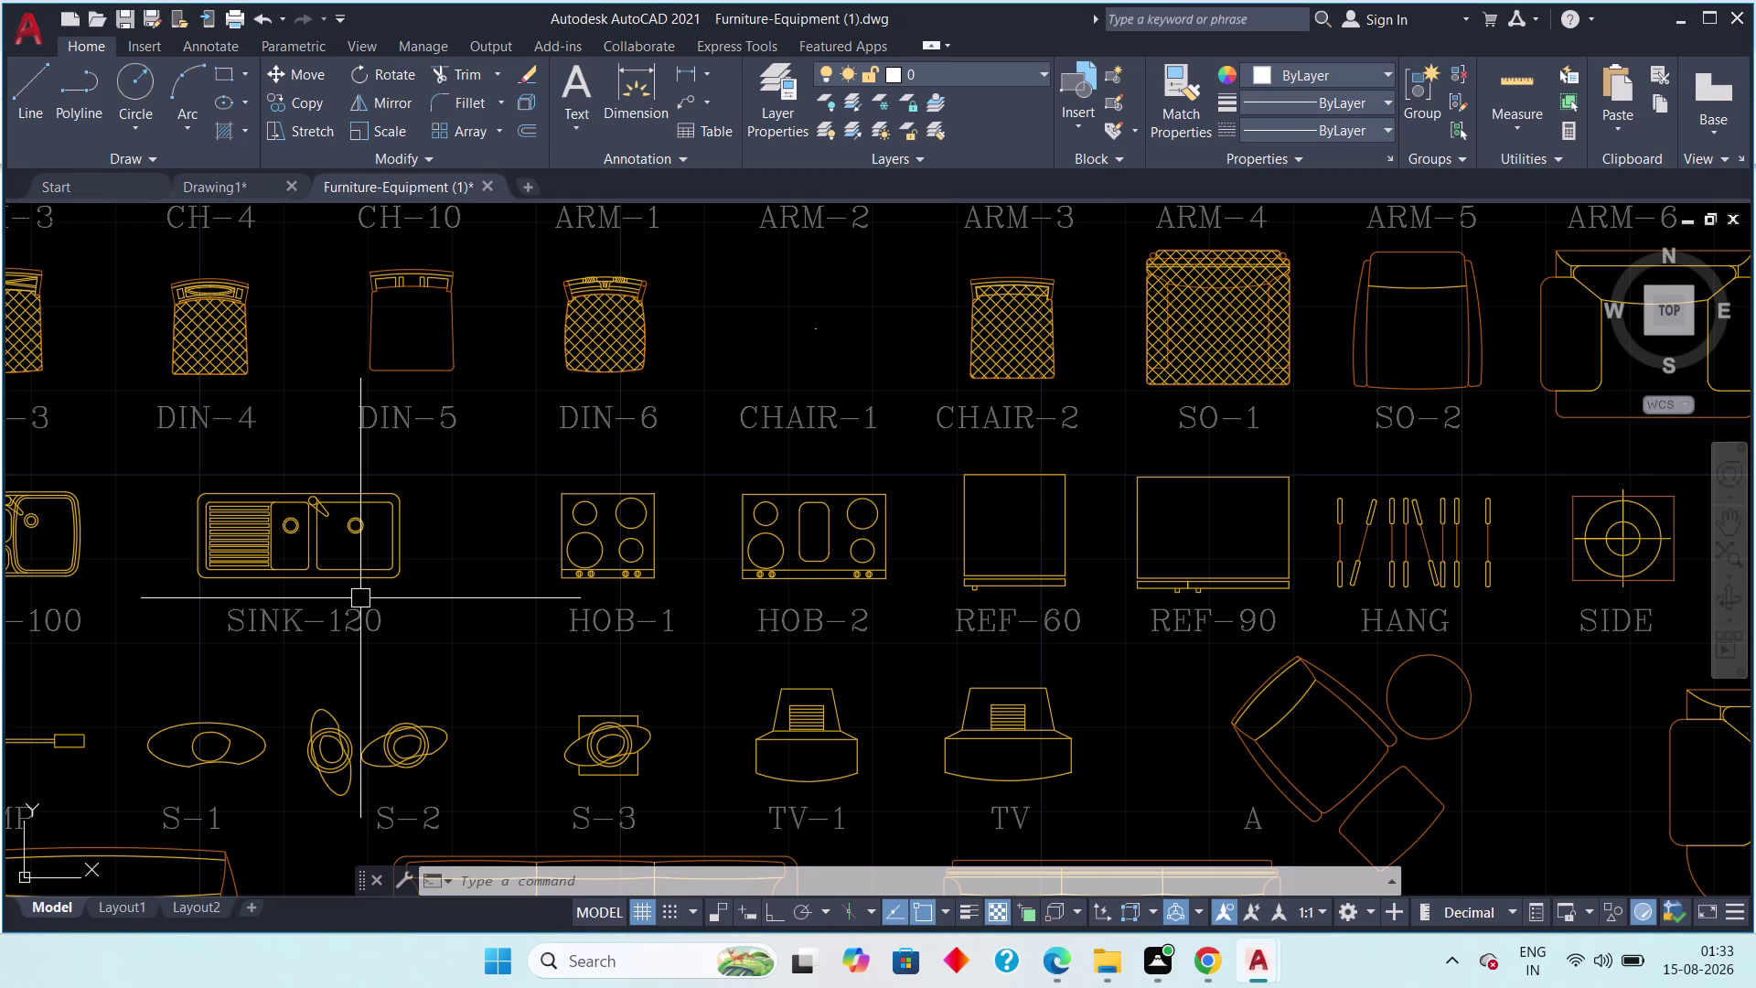
Pan and zoom across the furniture library to the living room group sets.
scroll(down, 3)
scroll(down, 3)
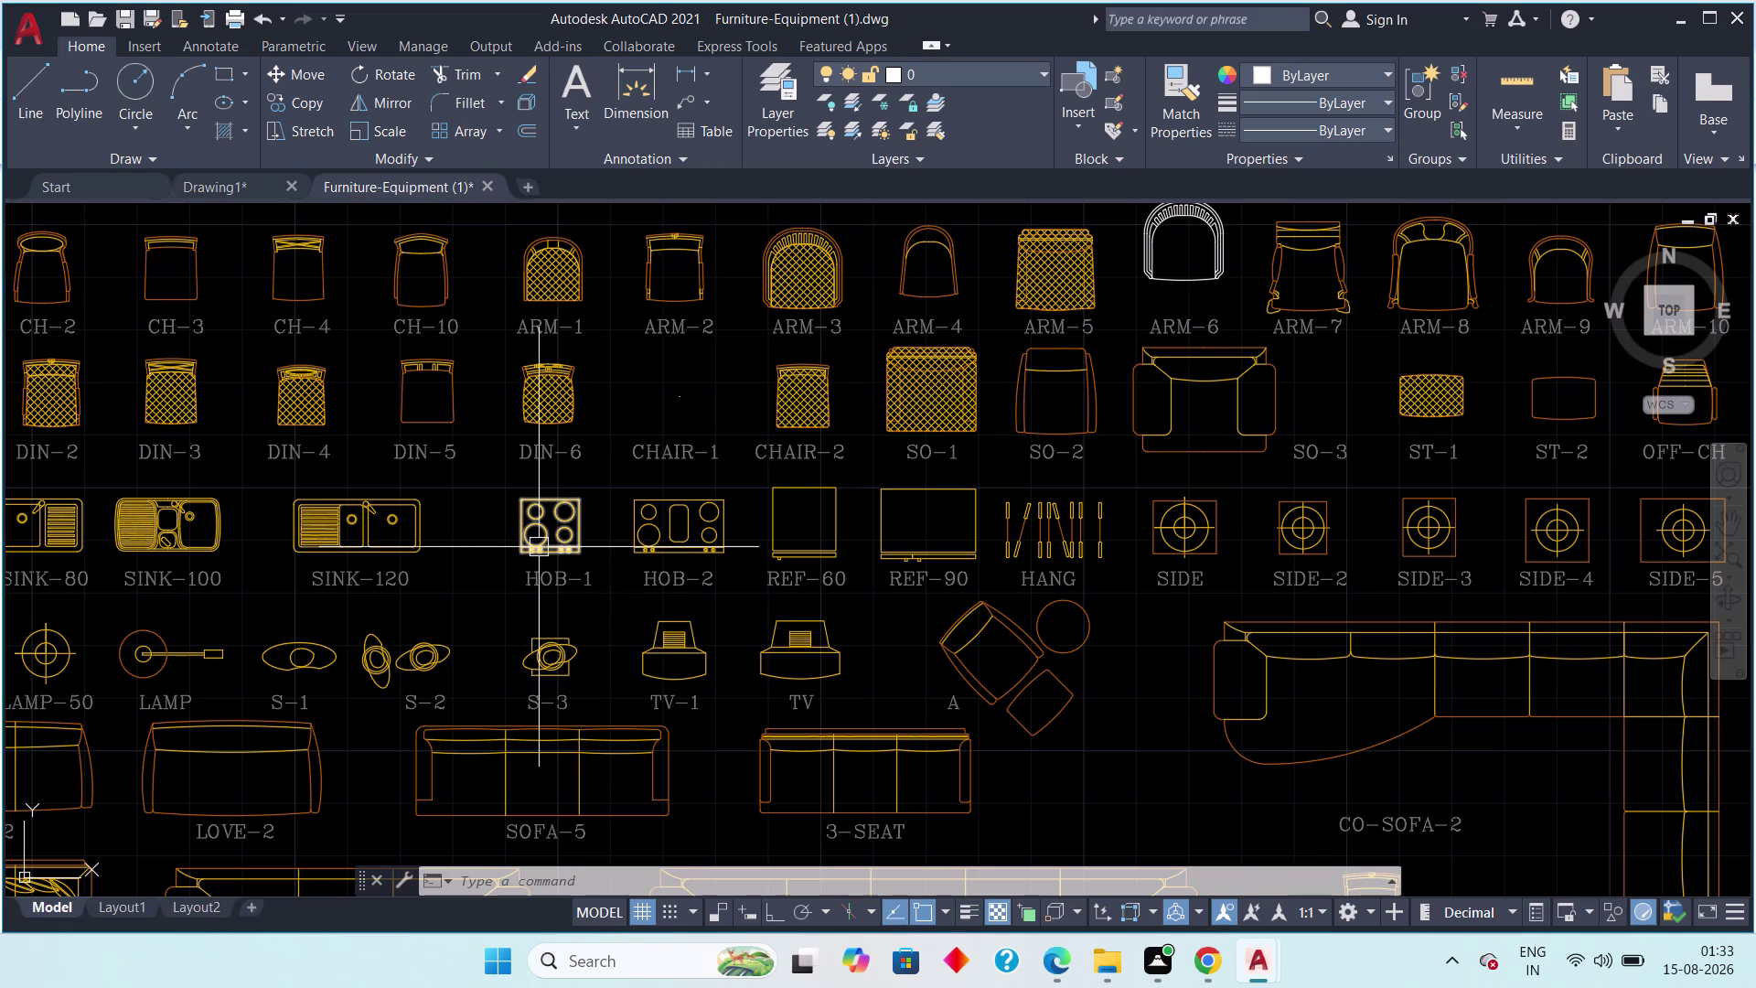
scroll(down, 3)
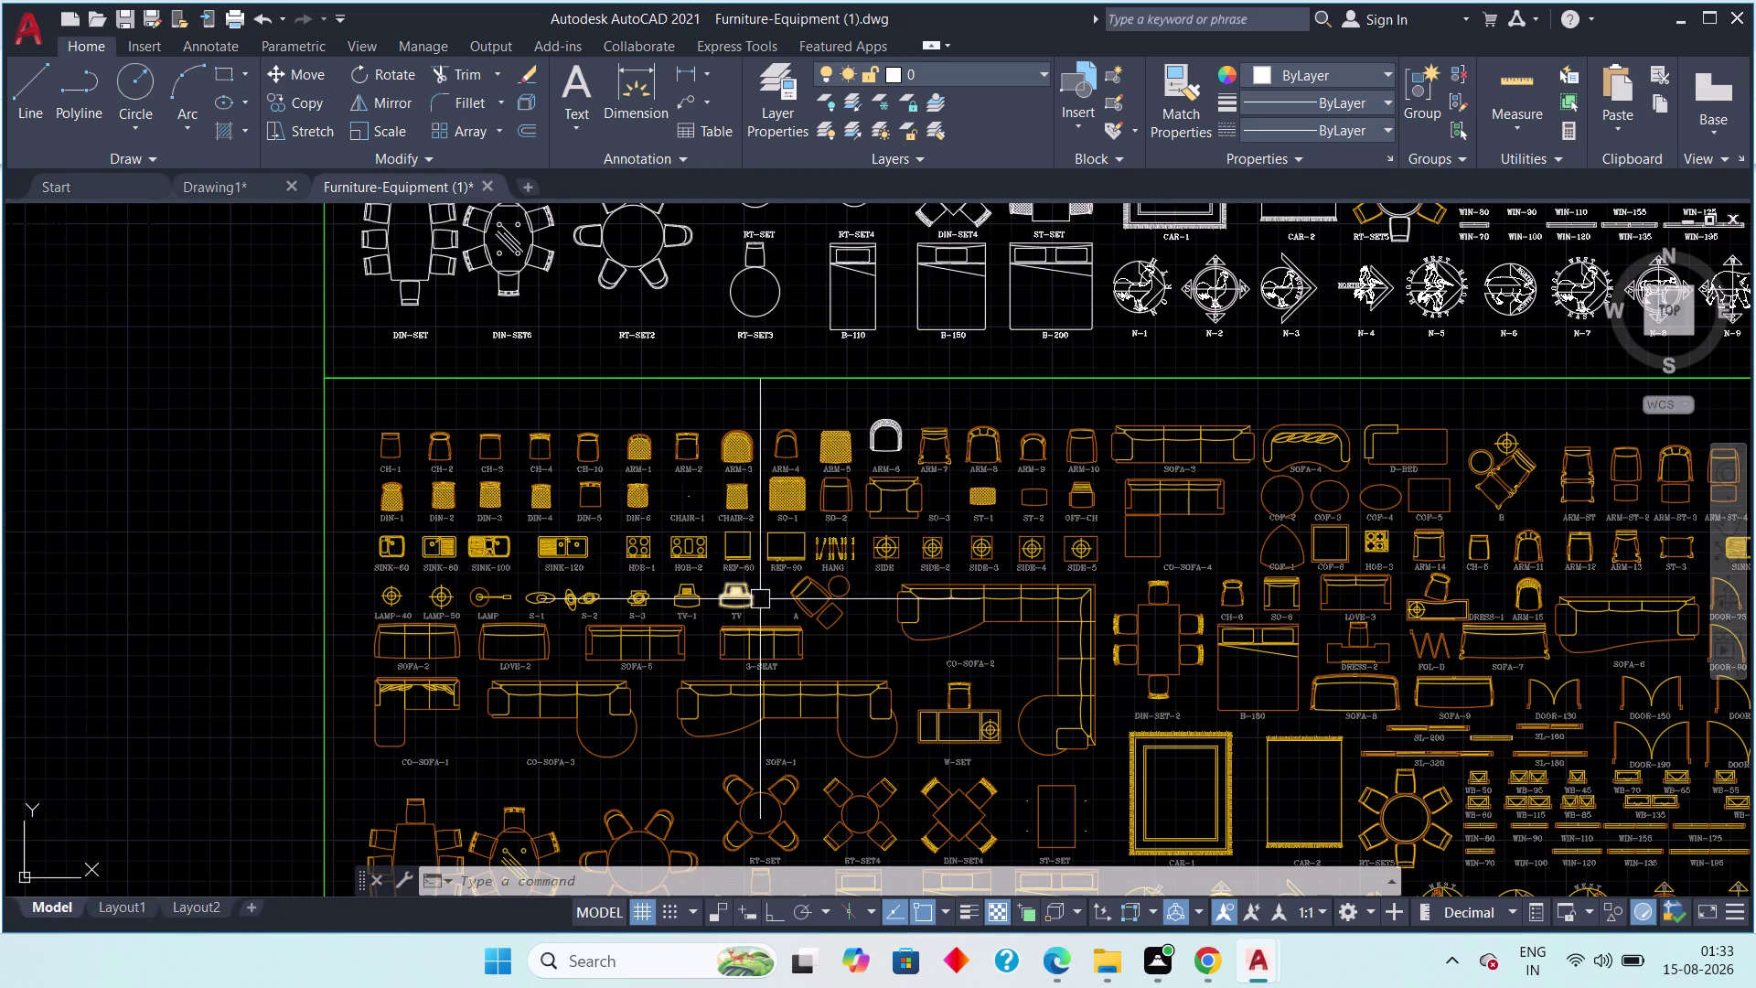
middle_drag(750, 580, 583, 476)
scroll(down, 3)
middle_drag(688, 639, 642, 561)
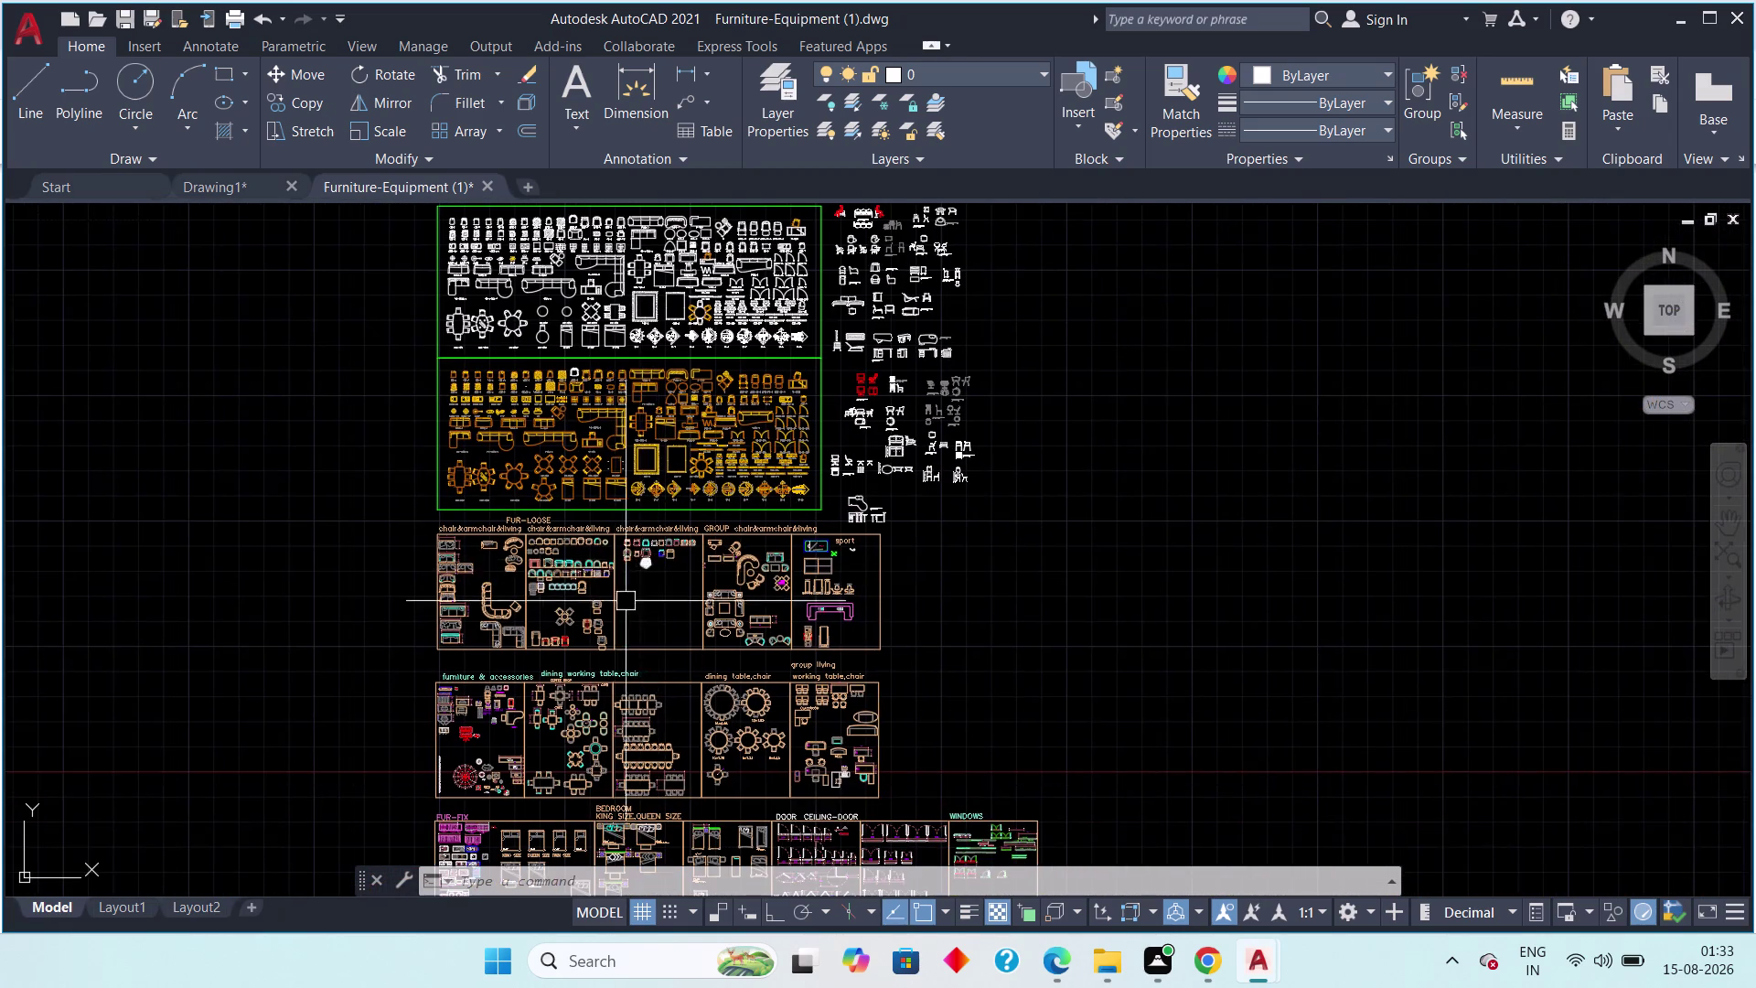
scroll(up, 3)
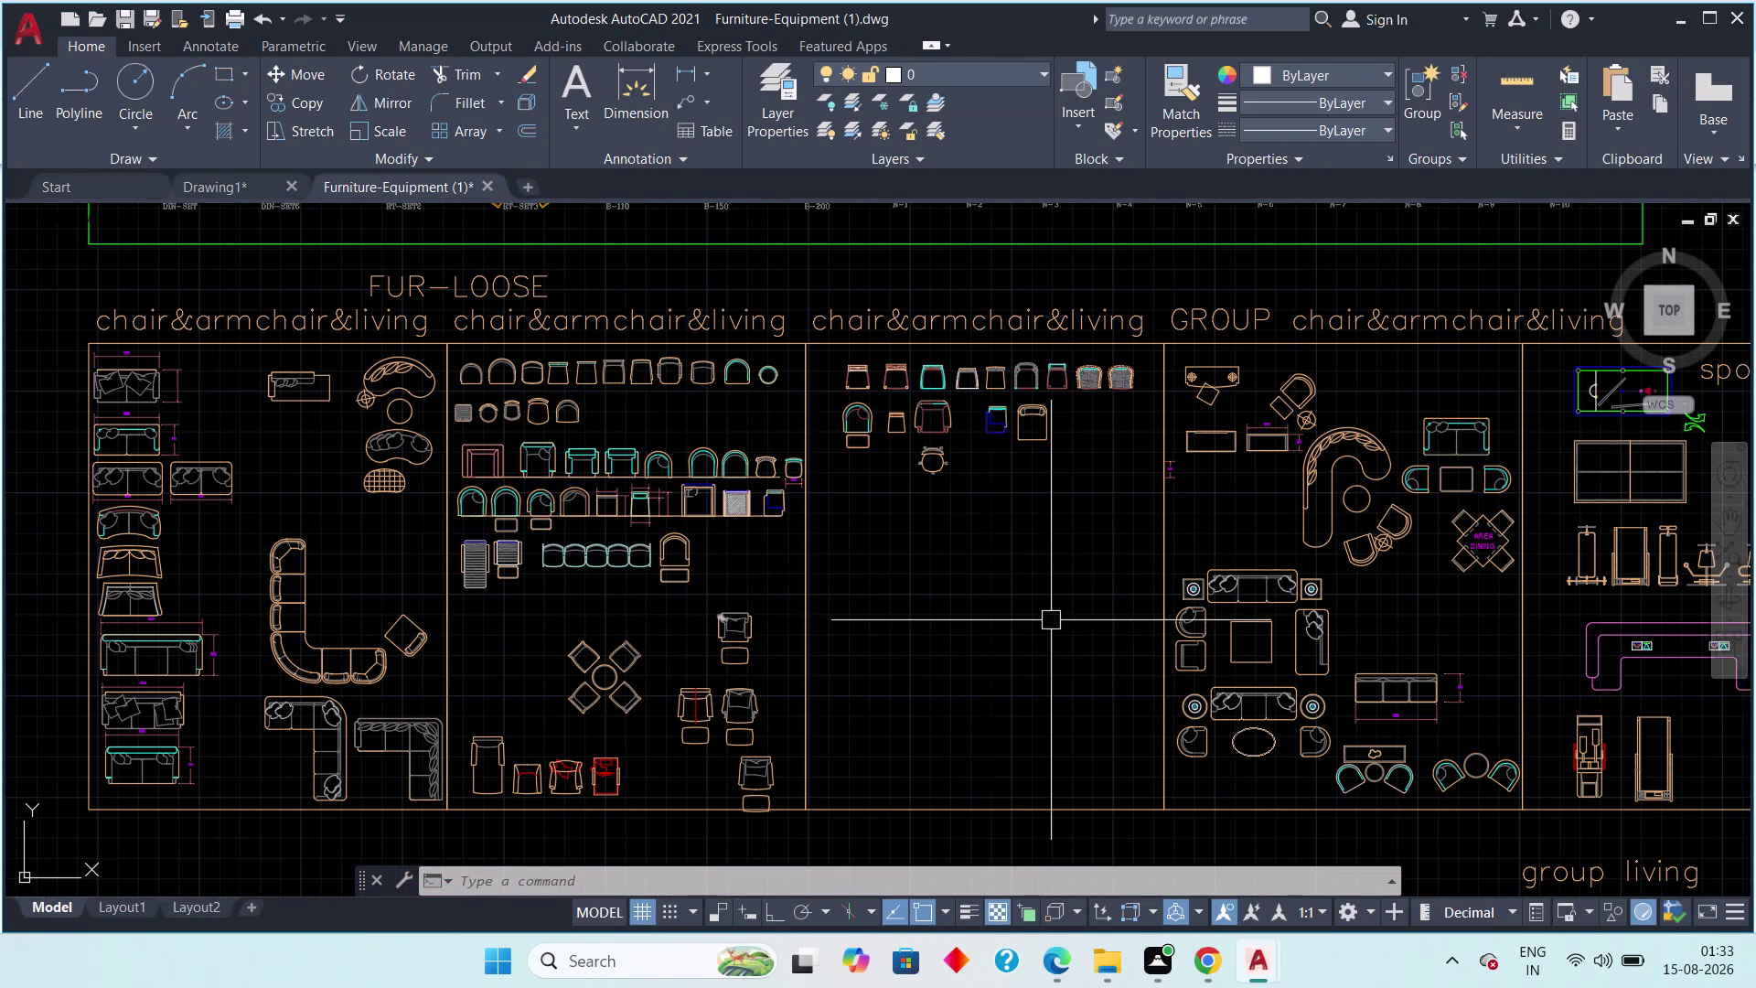
middle_drag(1037, 614, 811, 622)
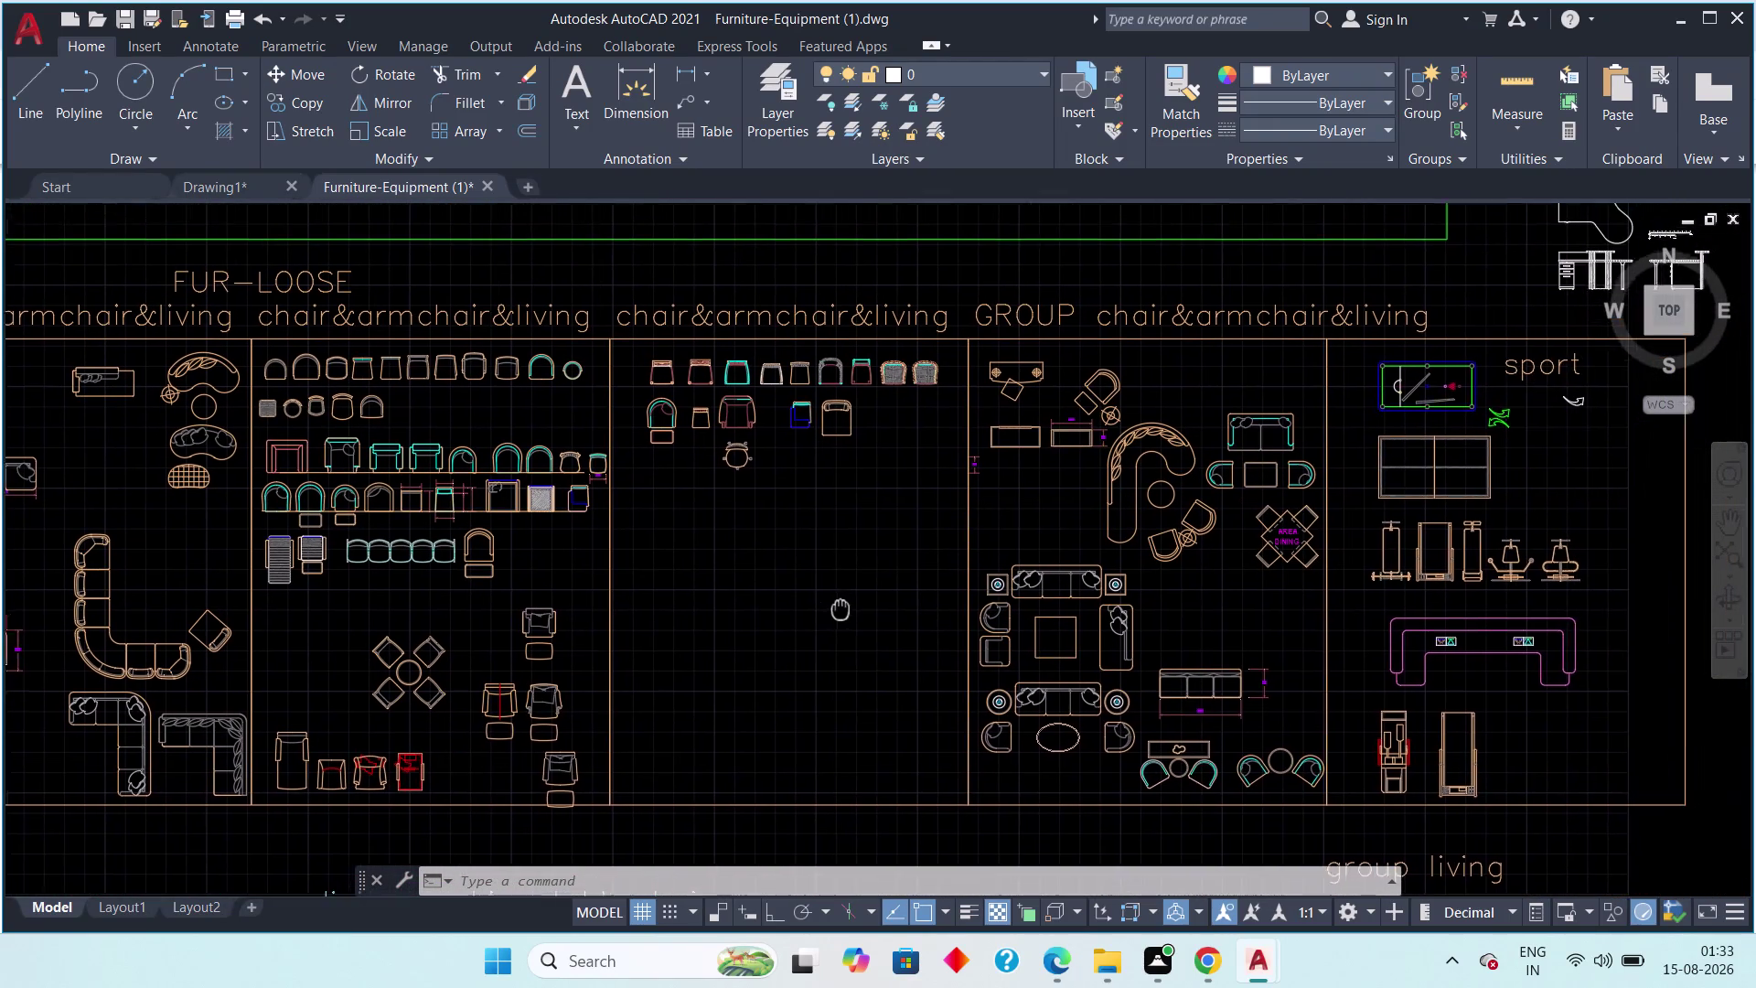
middle_drag(810, 621, 809, 623)
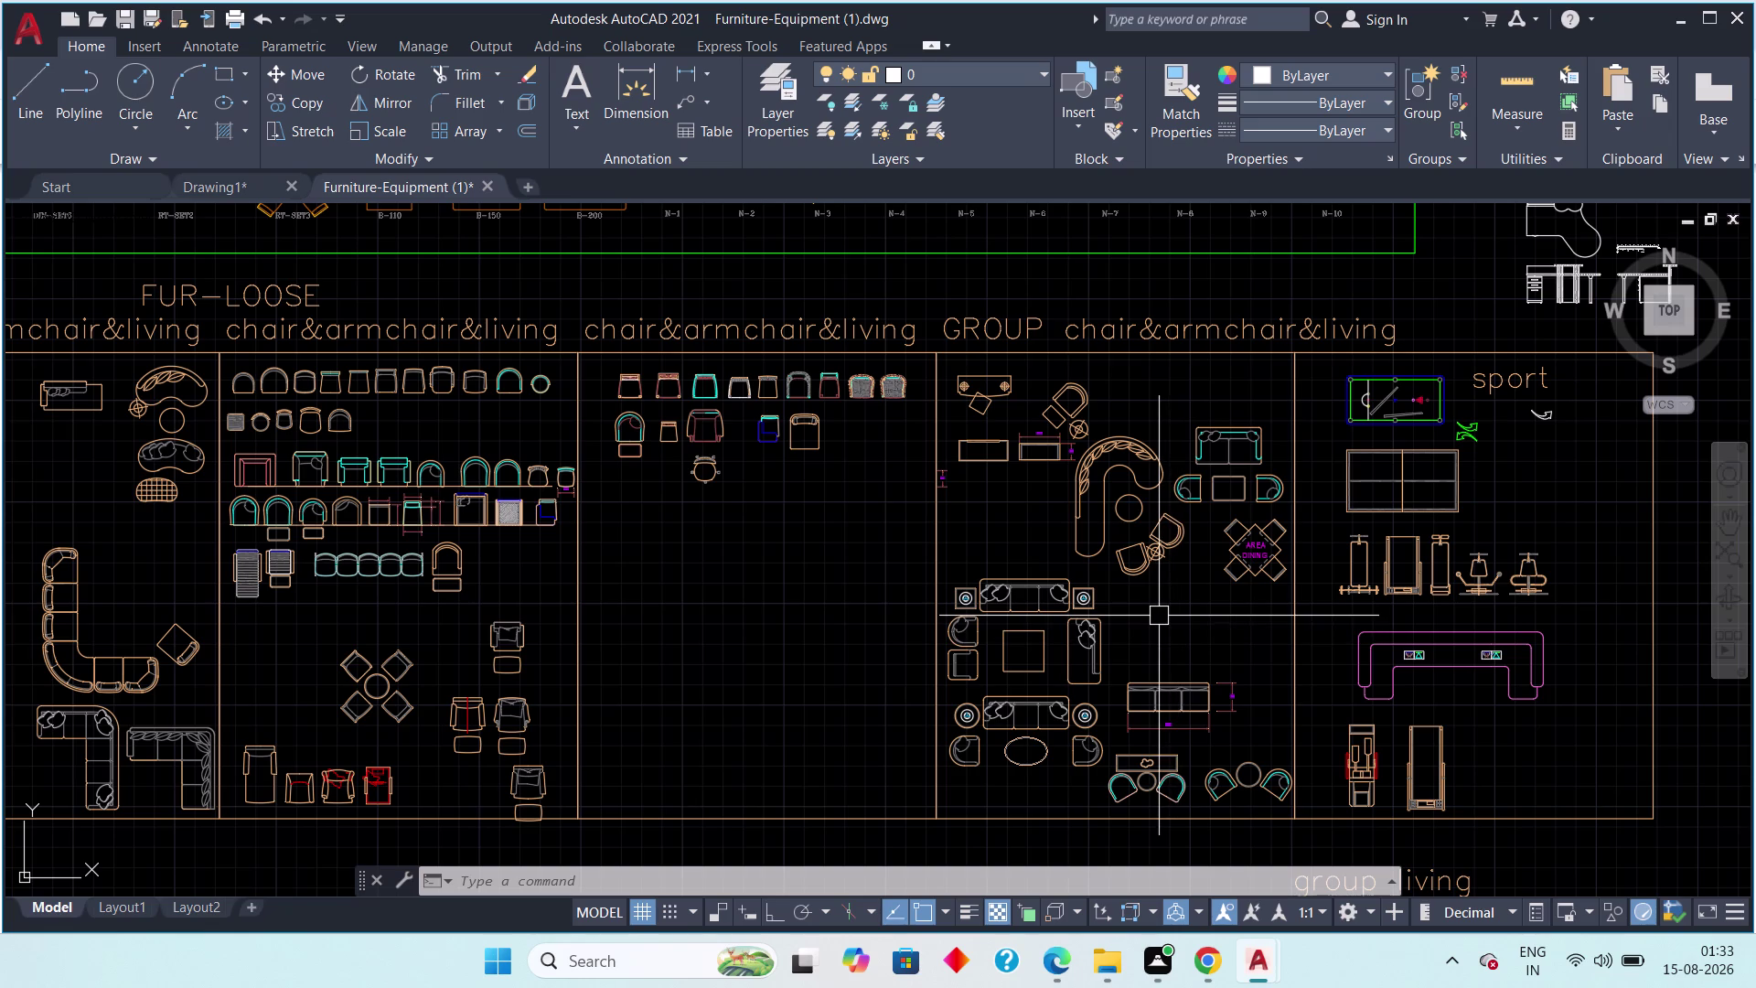
Zoom in on the sofa set and begin a selection window around it.
scroll(up, 3)
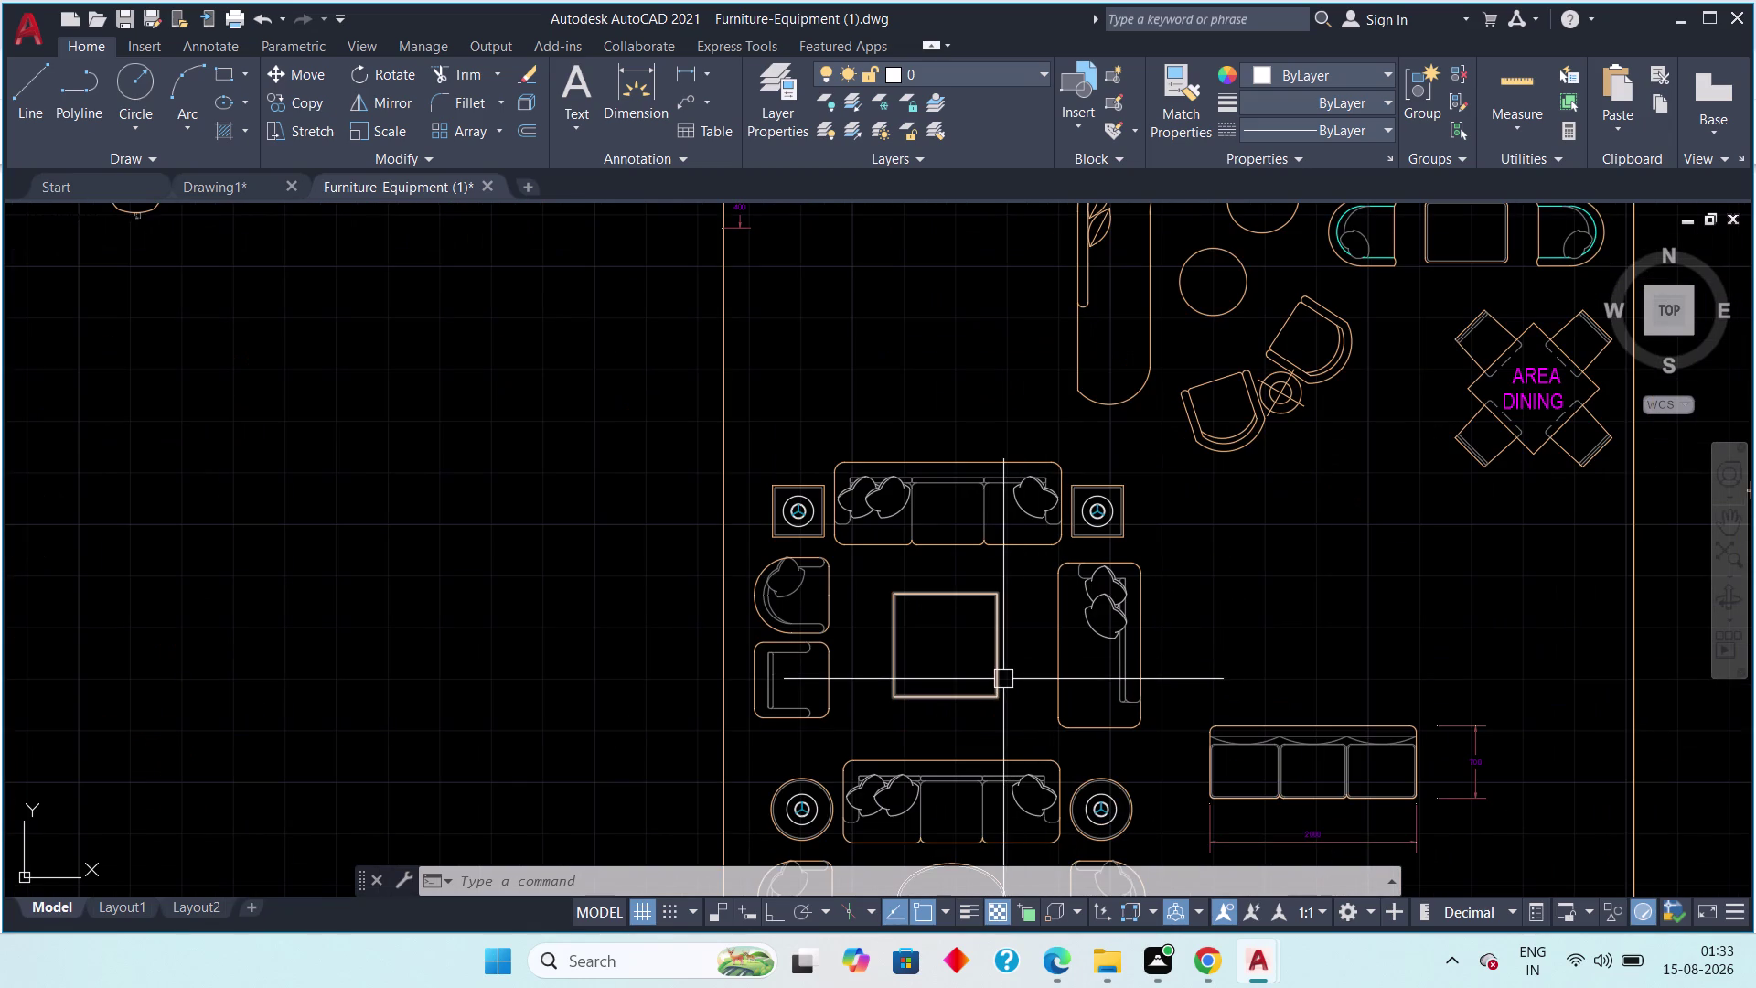
scroll(down, 3)
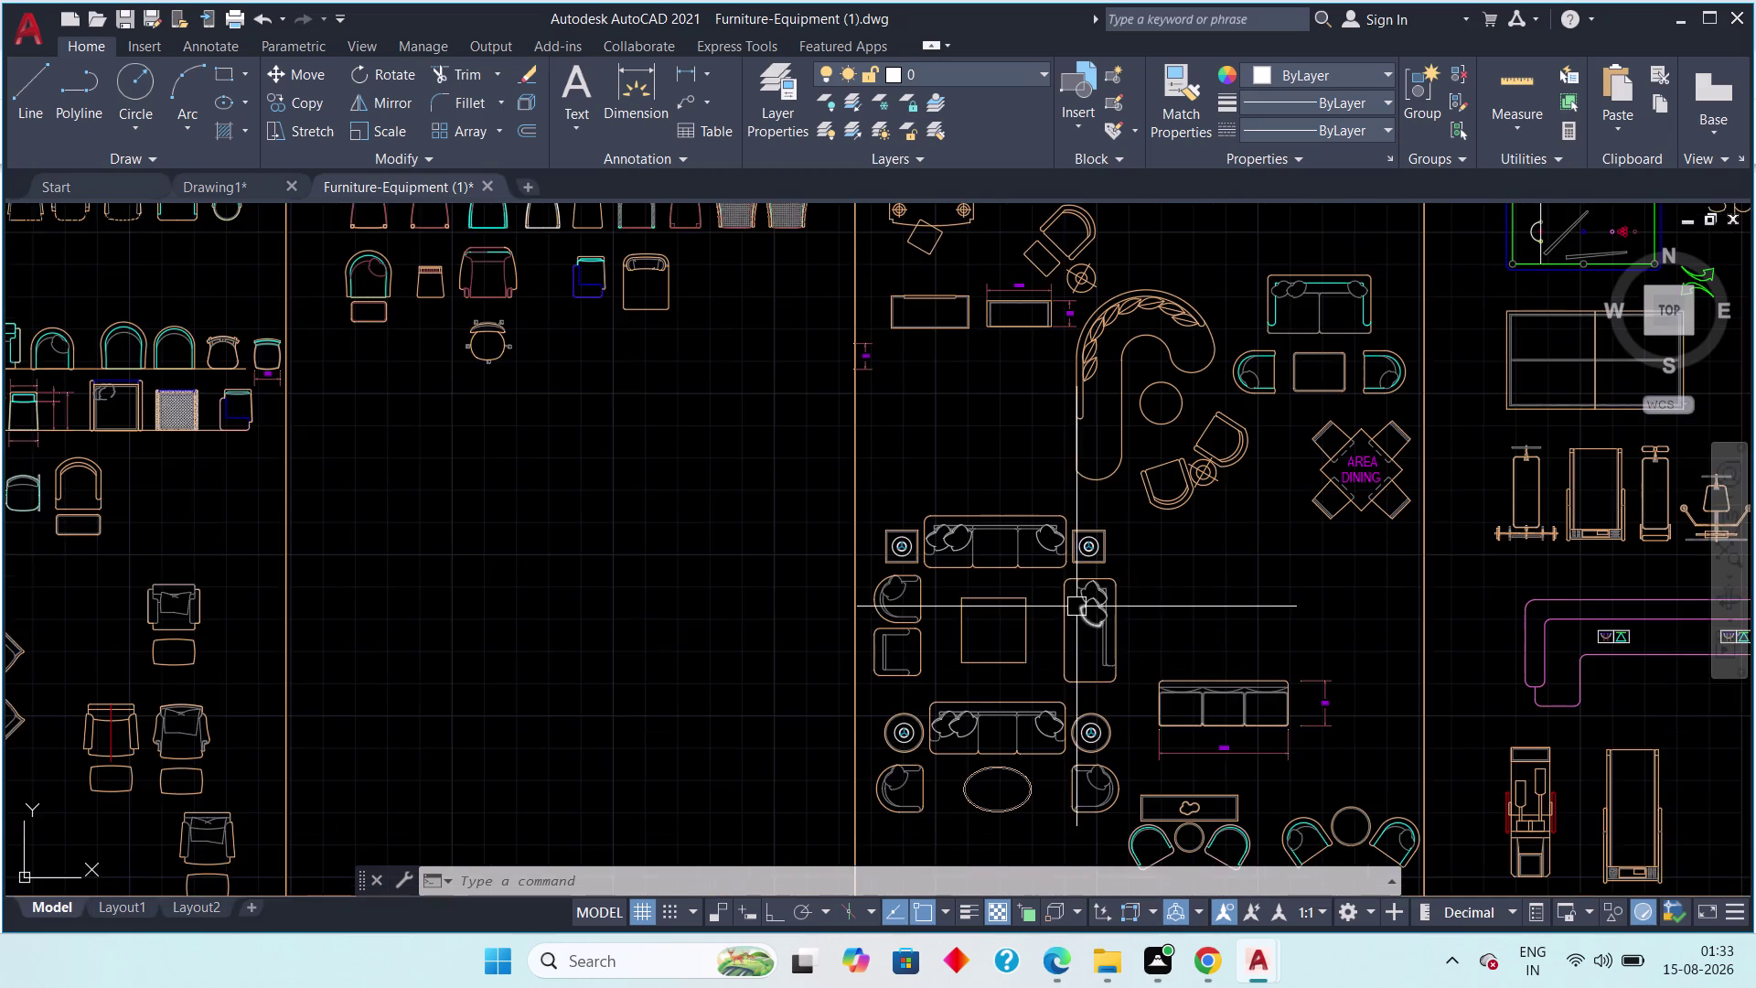
middle_drag(1079, 605, 994, 470)
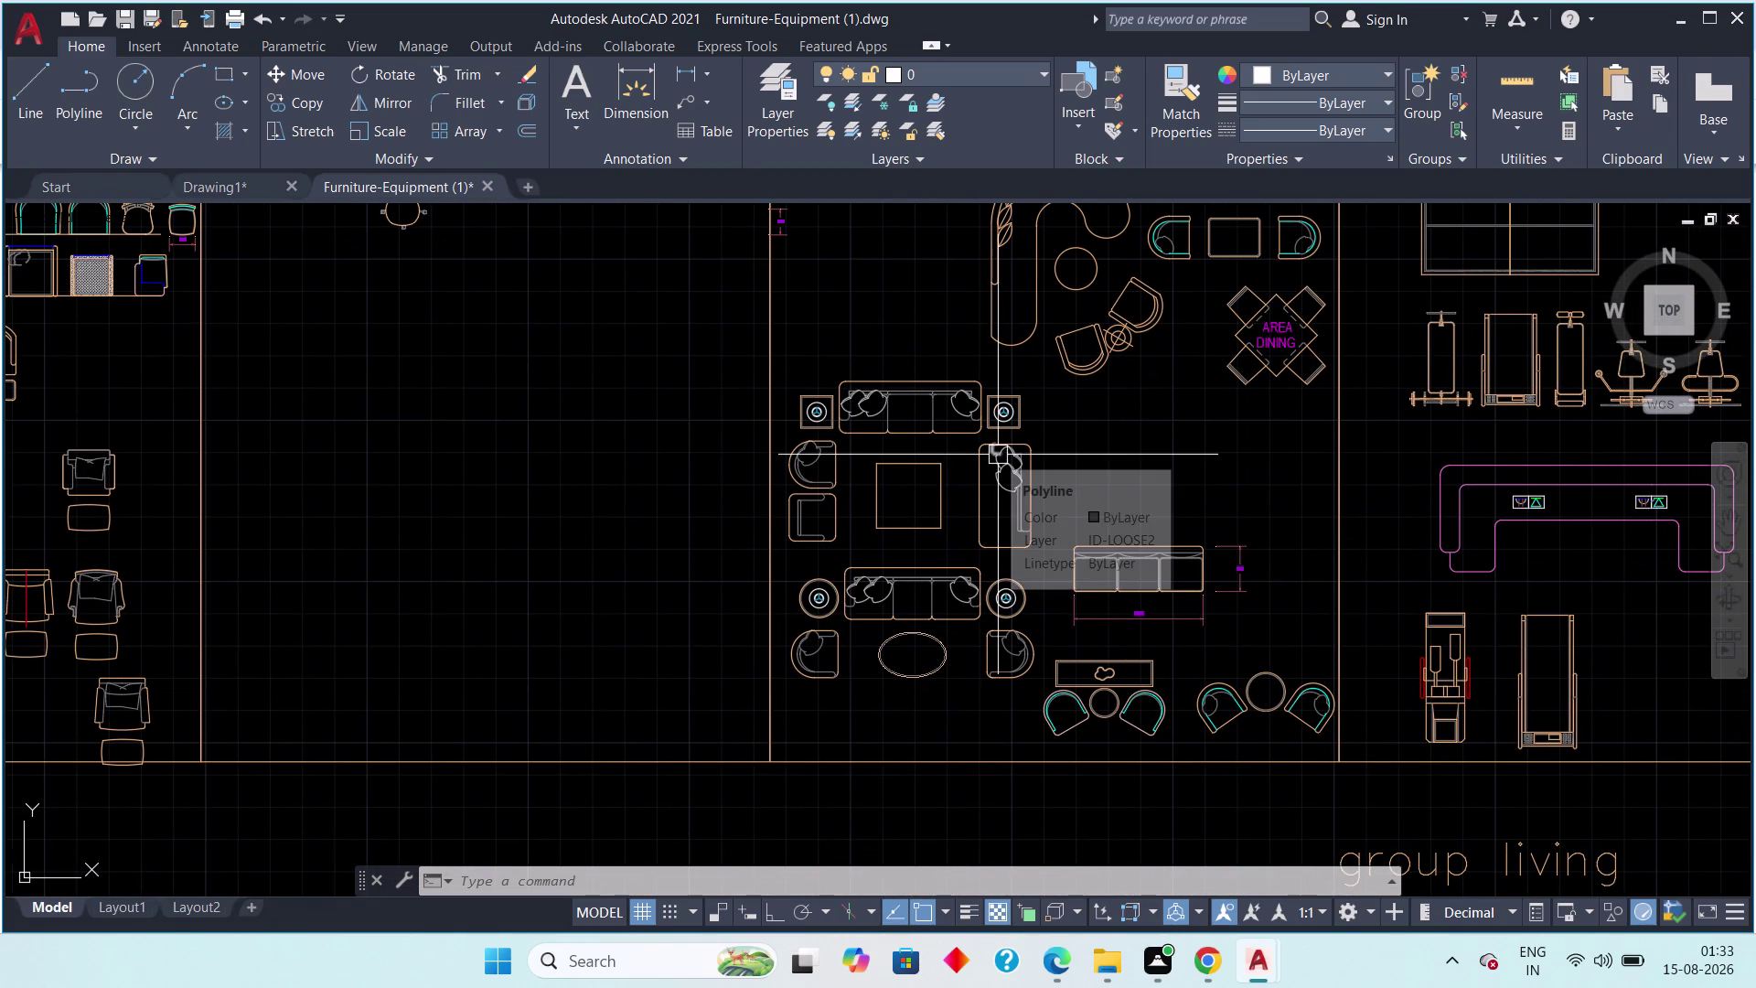
scroll(up, 3)
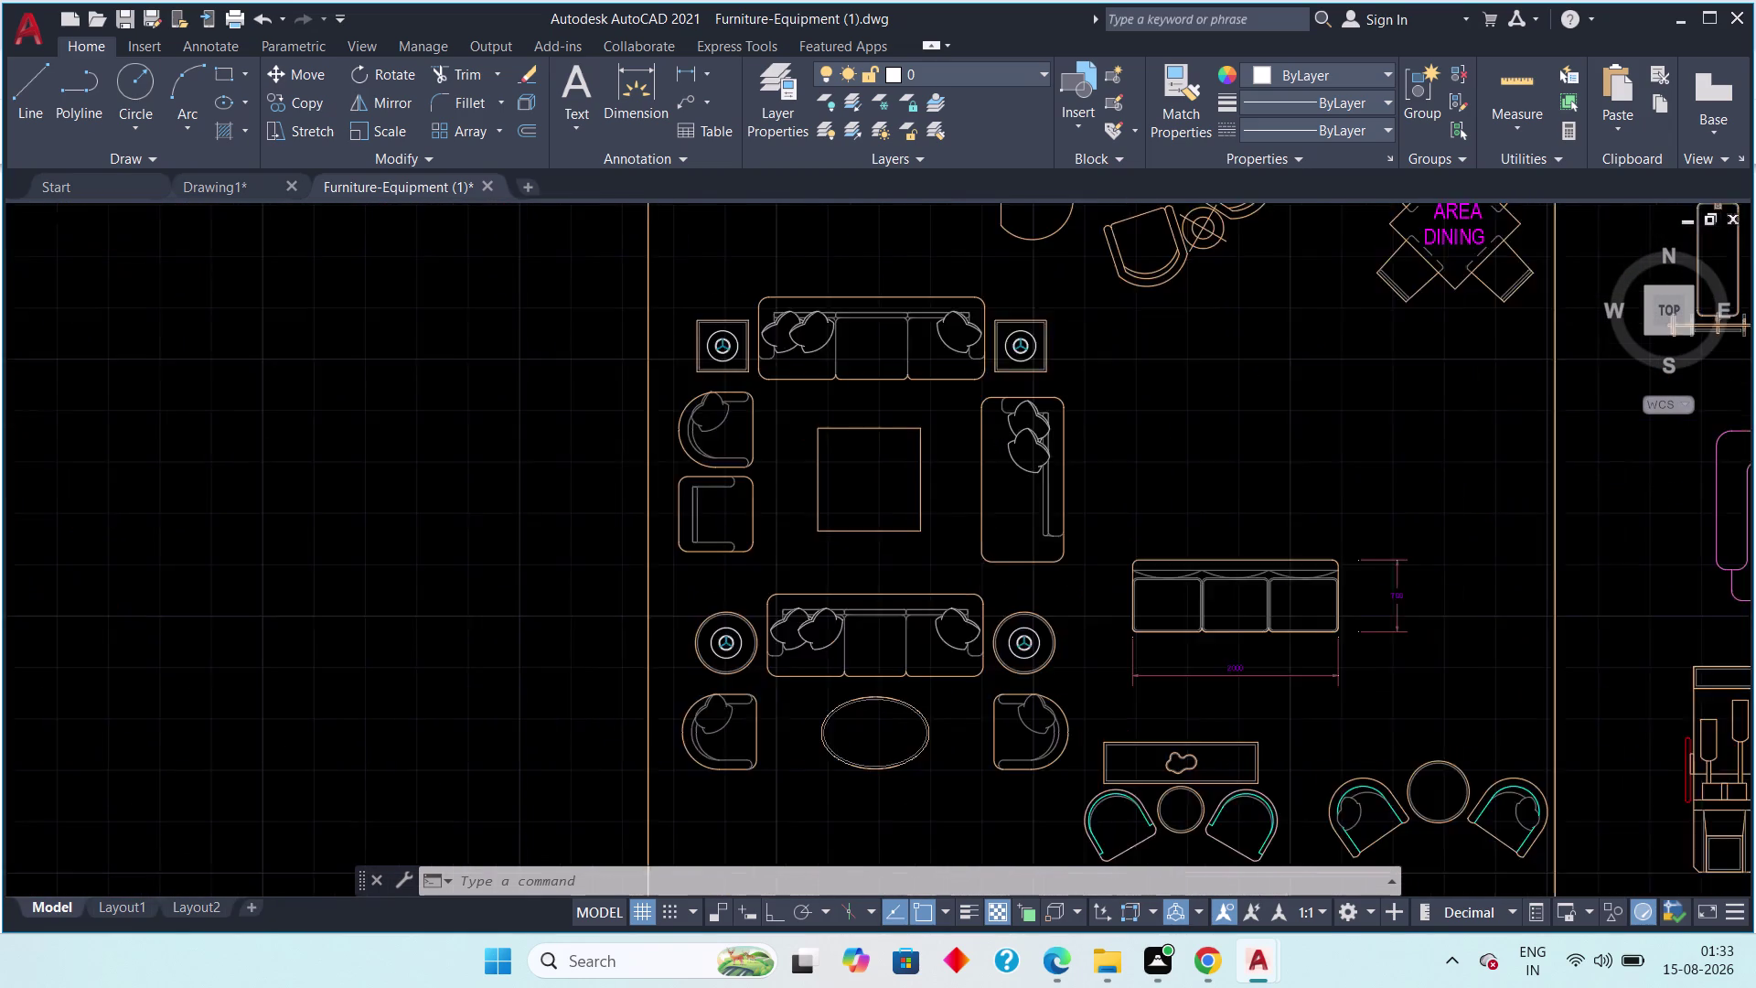
middle_drag(1087, 490, 1022, 586)
scroll(down, 3)
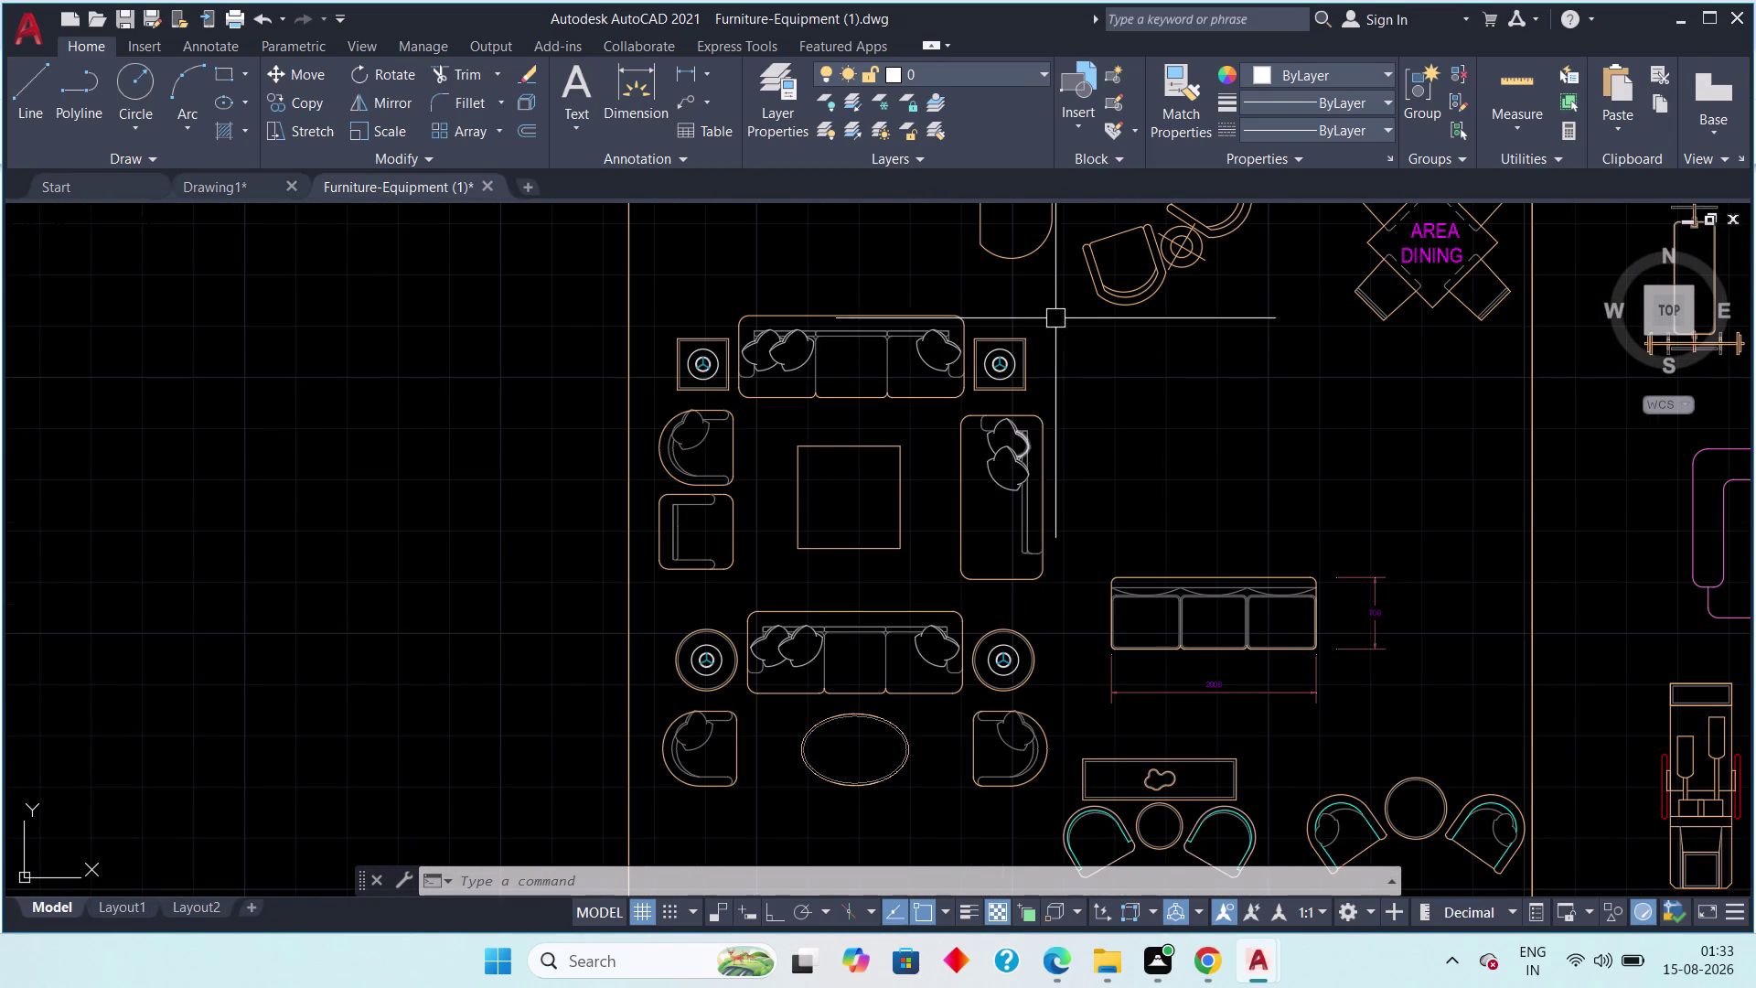
drag(1070, 272, 1055, 294)
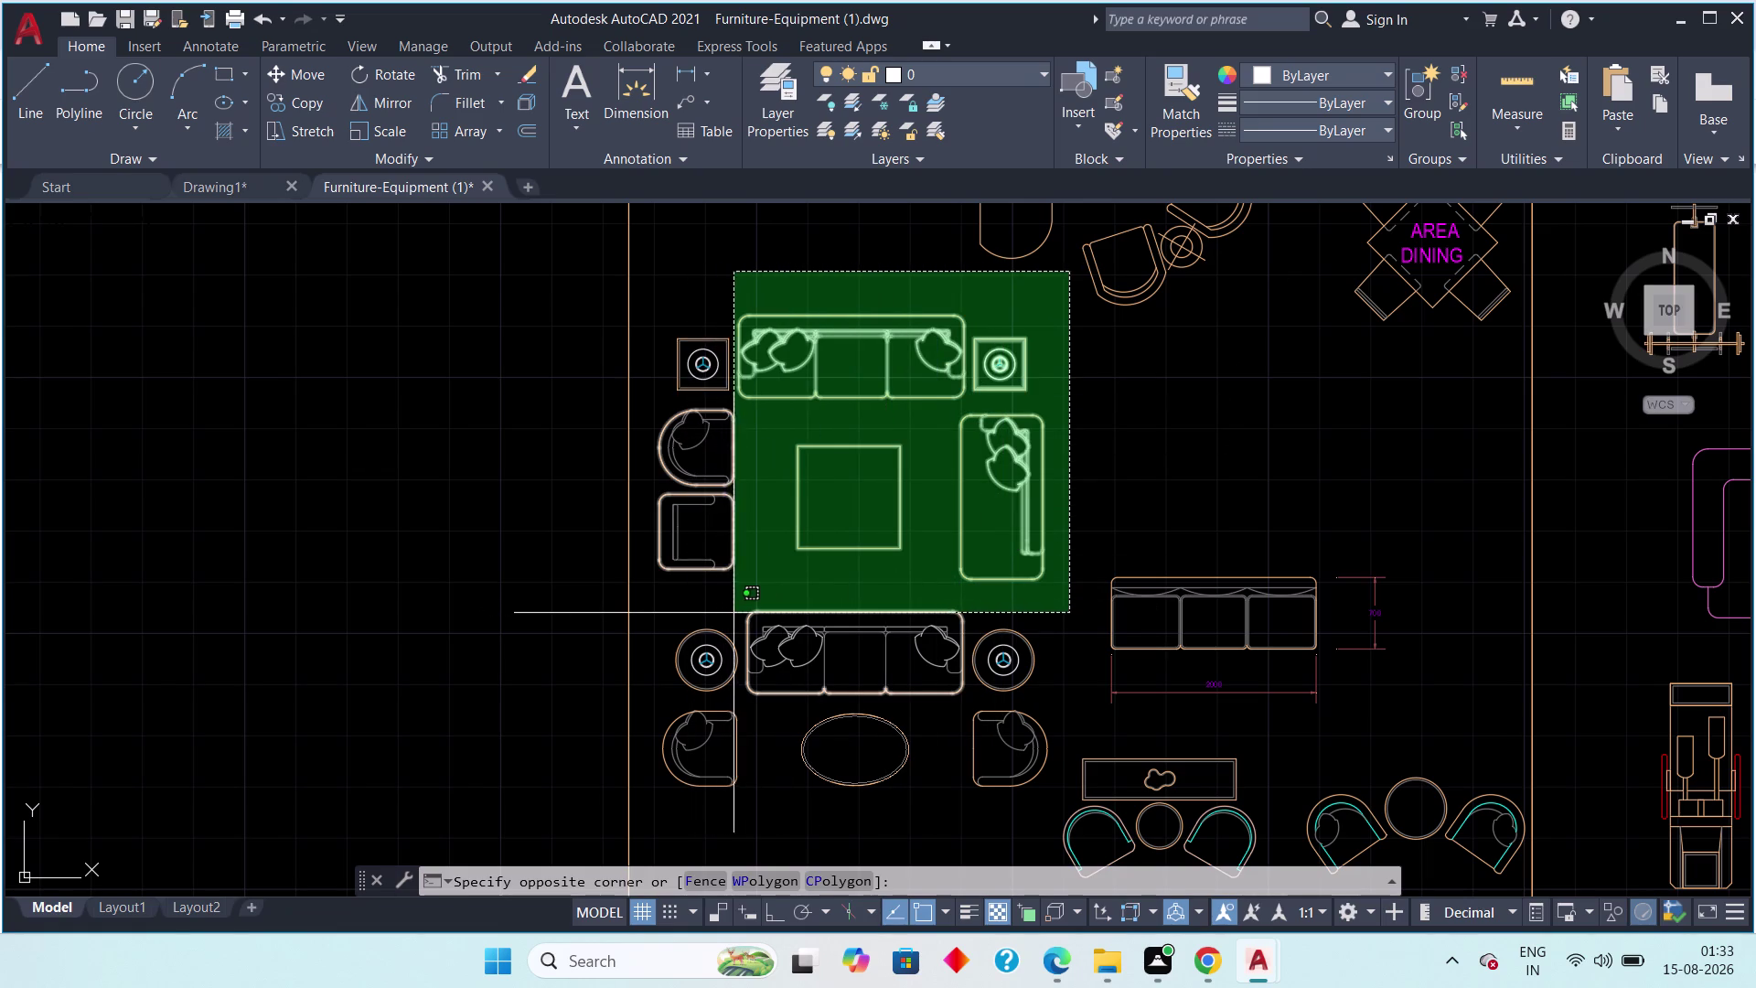
Finish window-selecting the sofa set and its tables and copy it (97 objects).
click(644, 618)
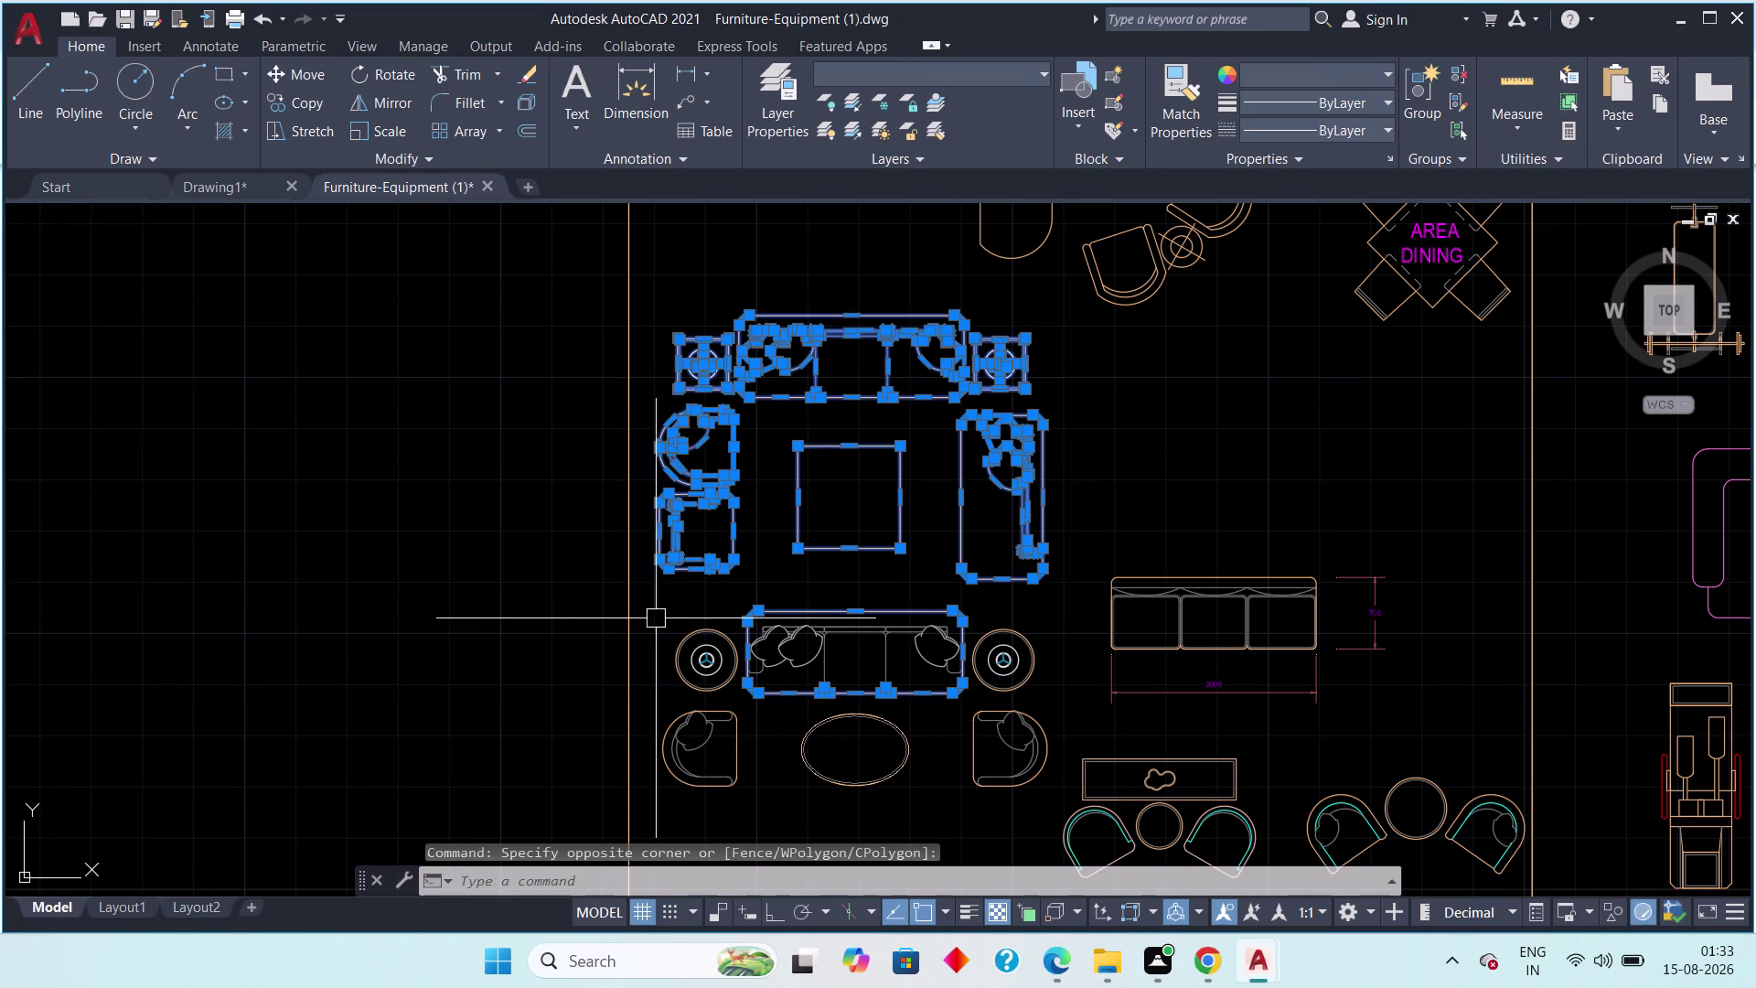
key(ctrl+c)
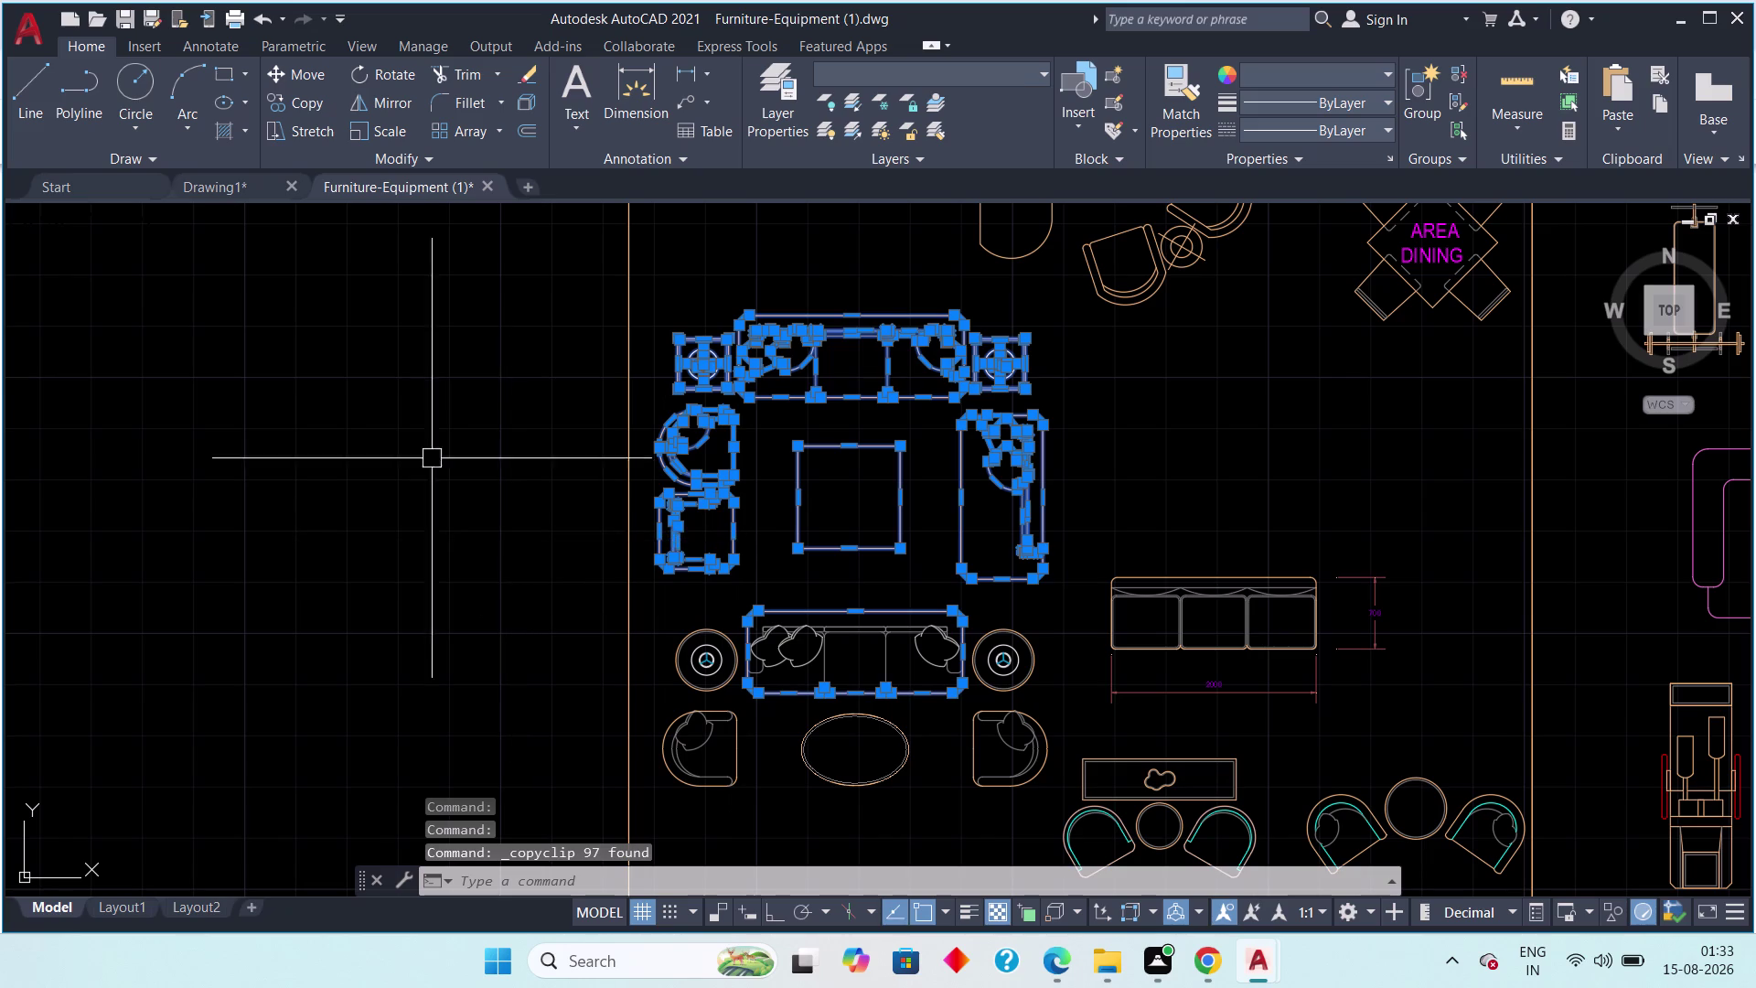
key(Escape)
Paste the sofa set into Drawing1 in empty space beside the floor plan.
click(209, 186)
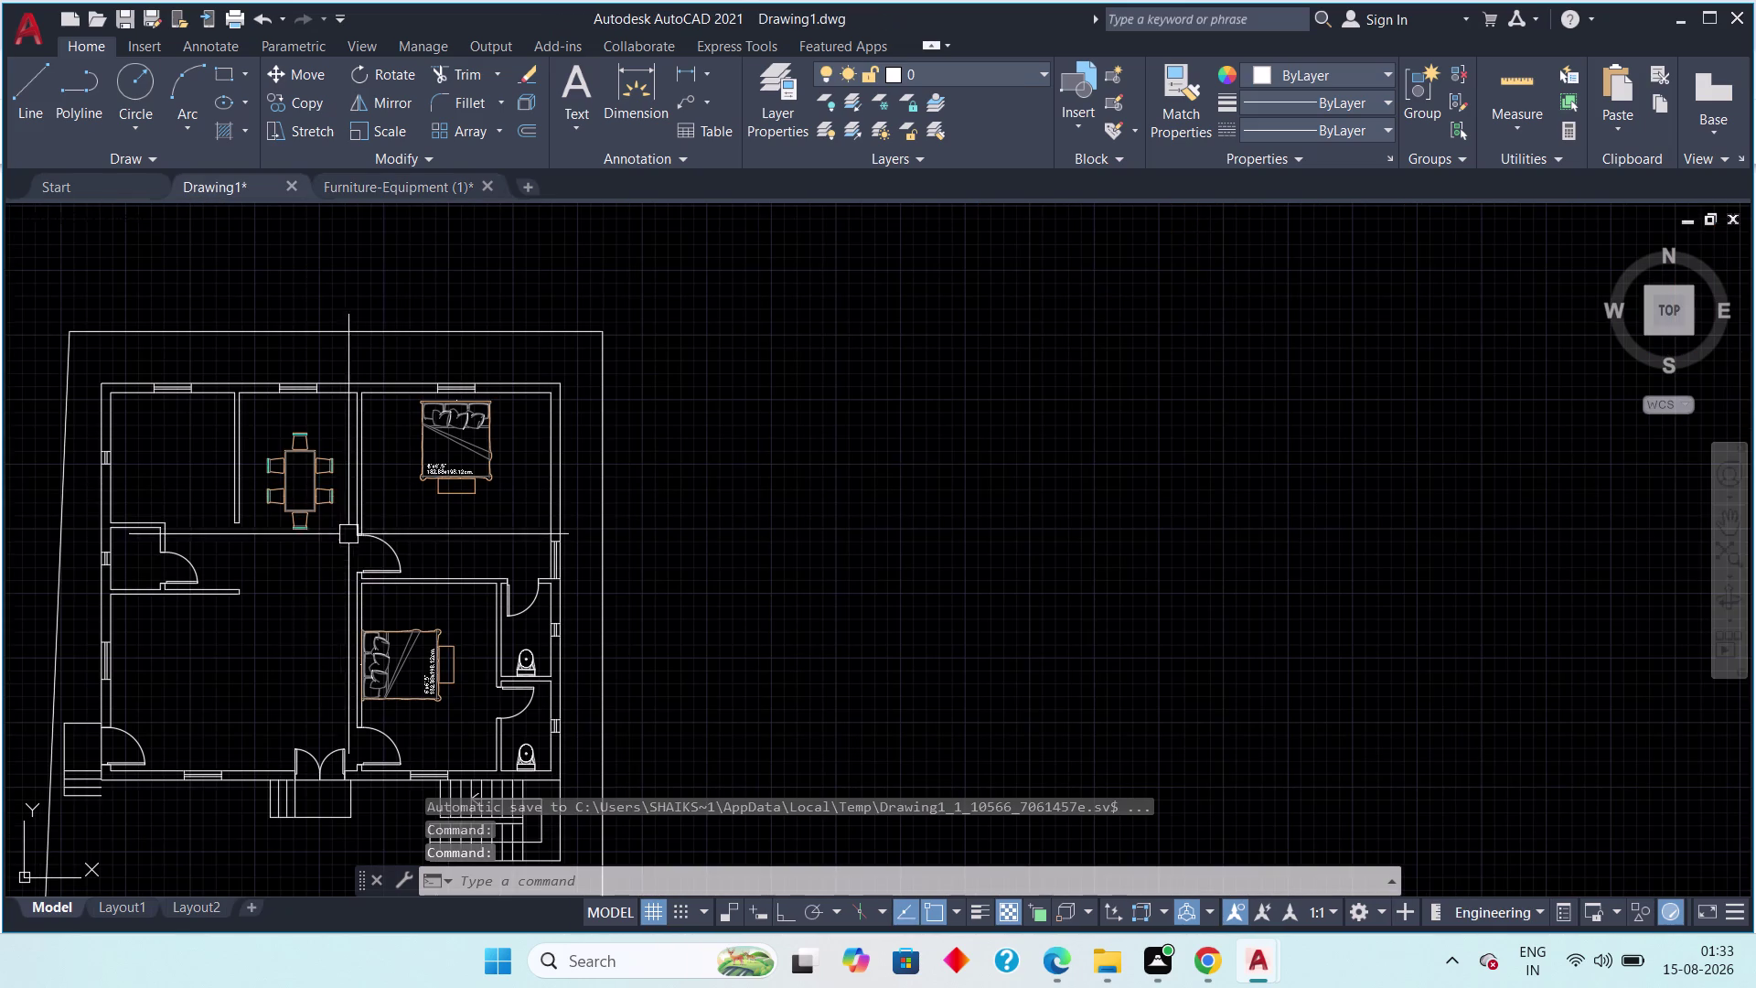
middle_drag(803, 469, 719, 418)
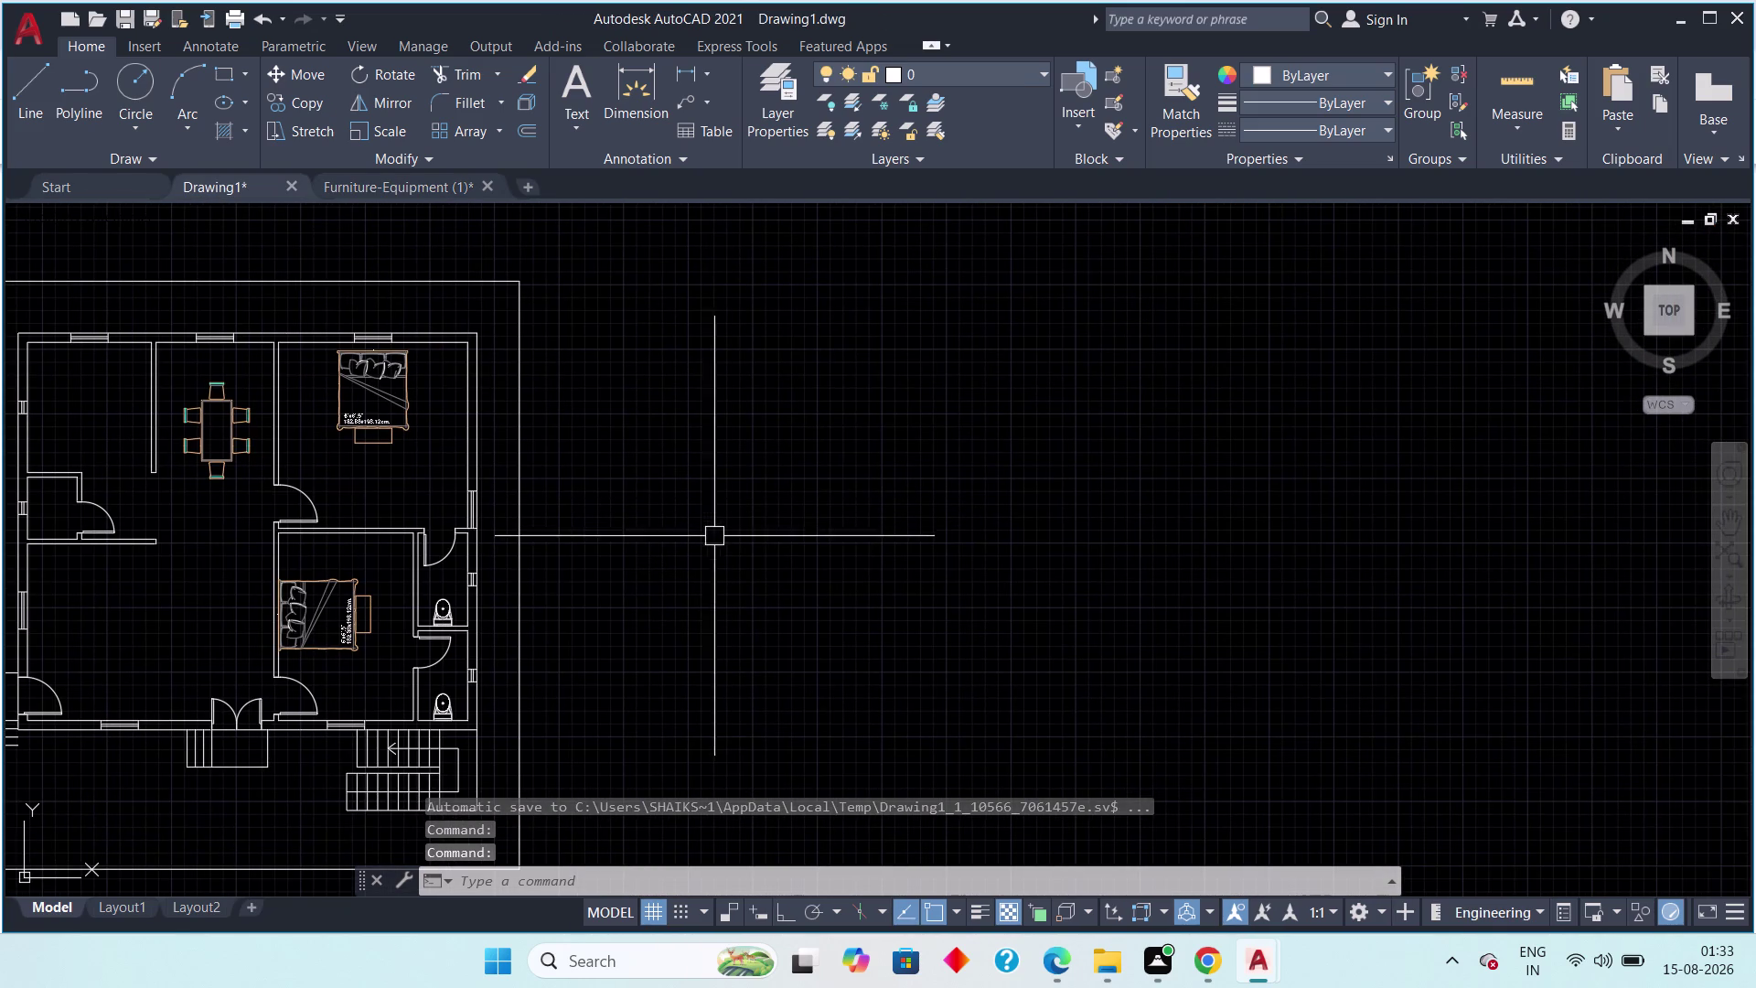
key(ctrl+v)
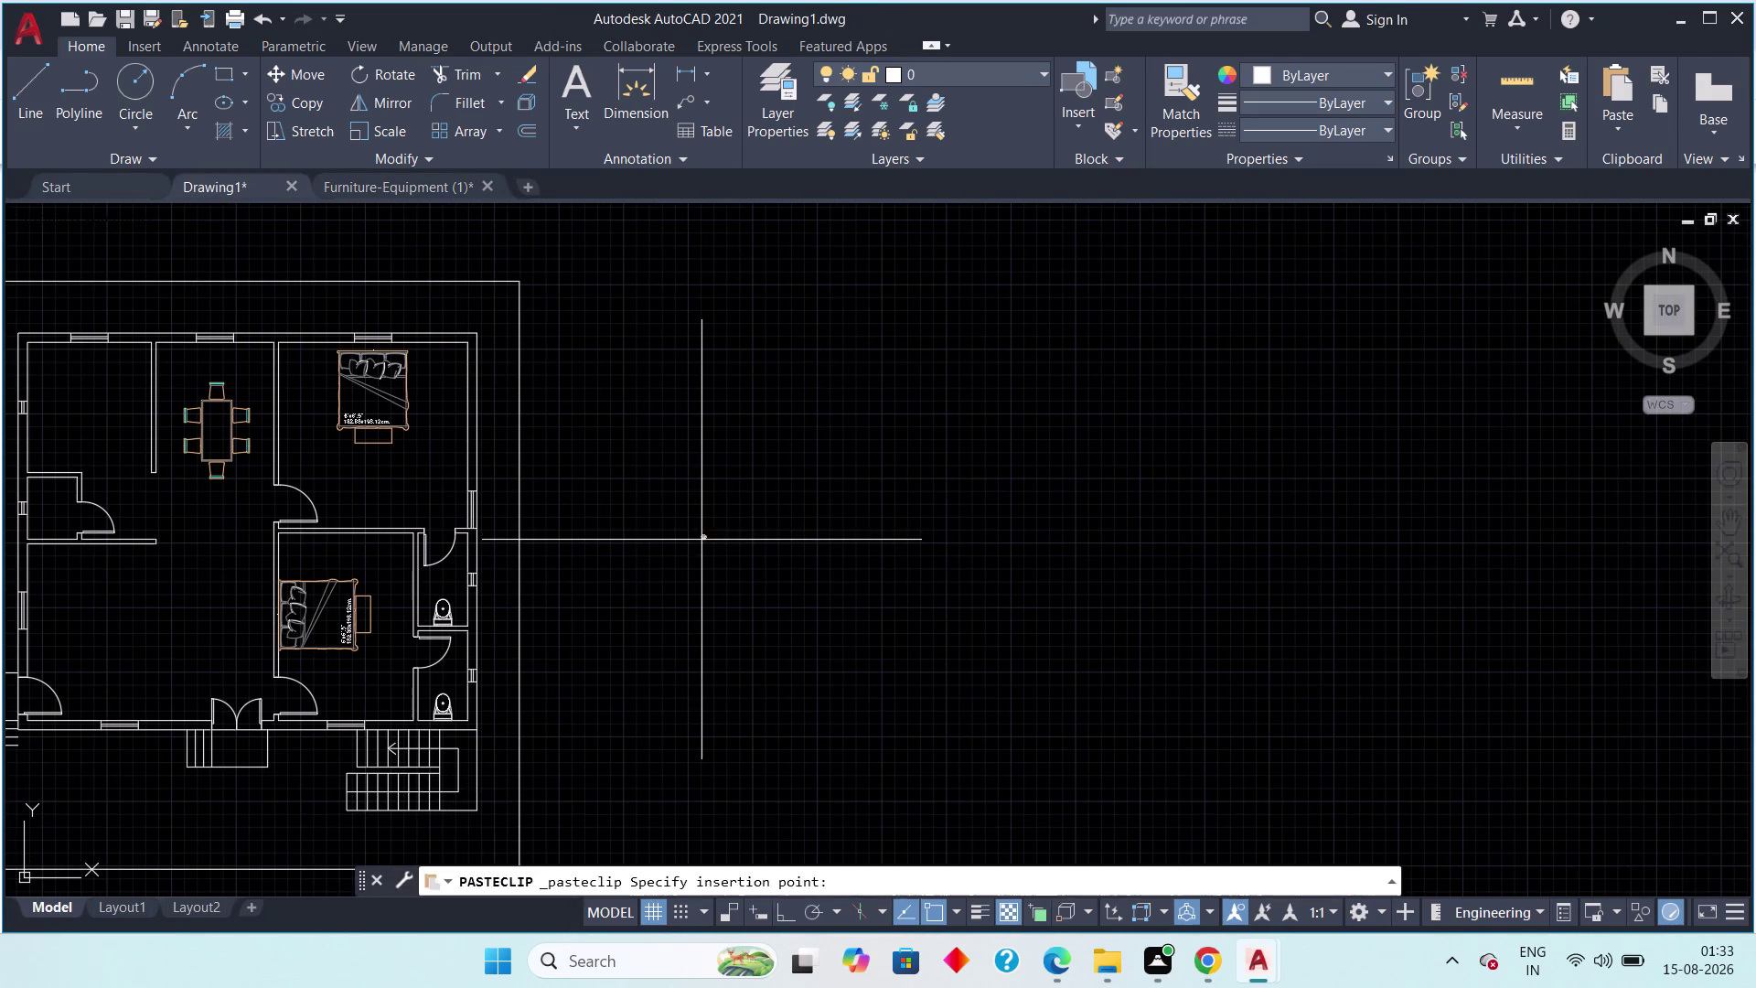
click(701, 538)
Select the pasted furniture, start a SCALE resize, then cancel it.
drag(750, 493, 678, 526)
click(651, 550)
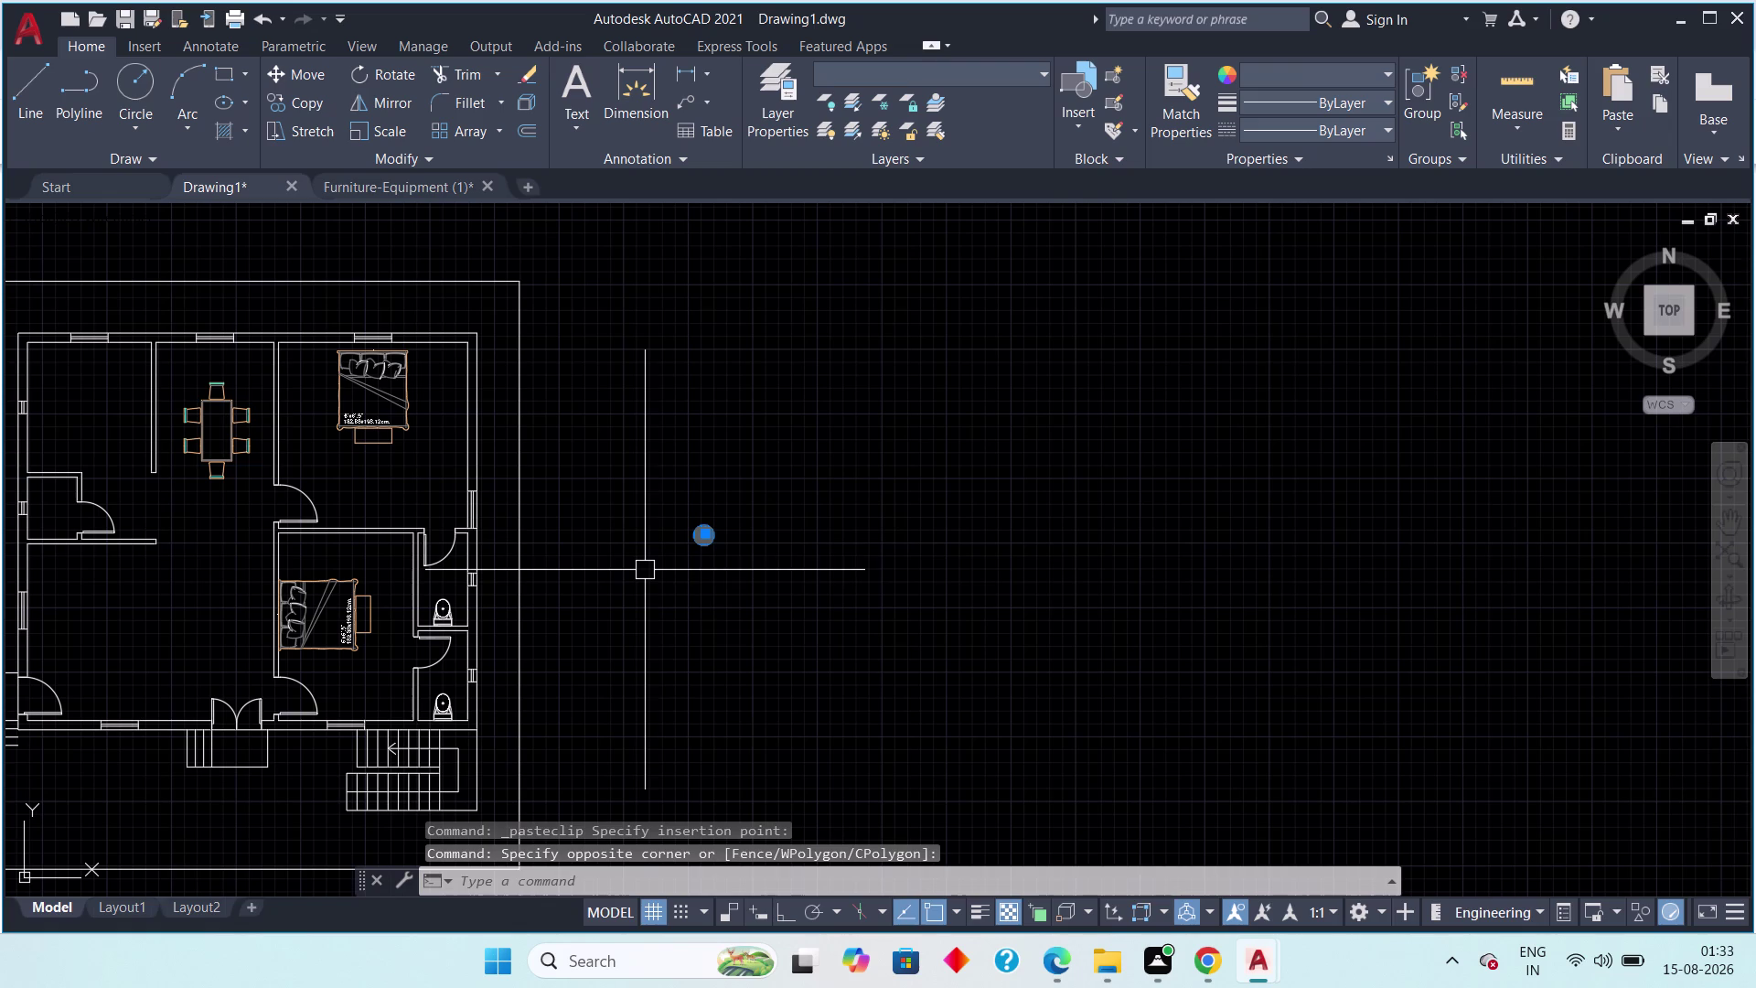
text(sc)
key(space)
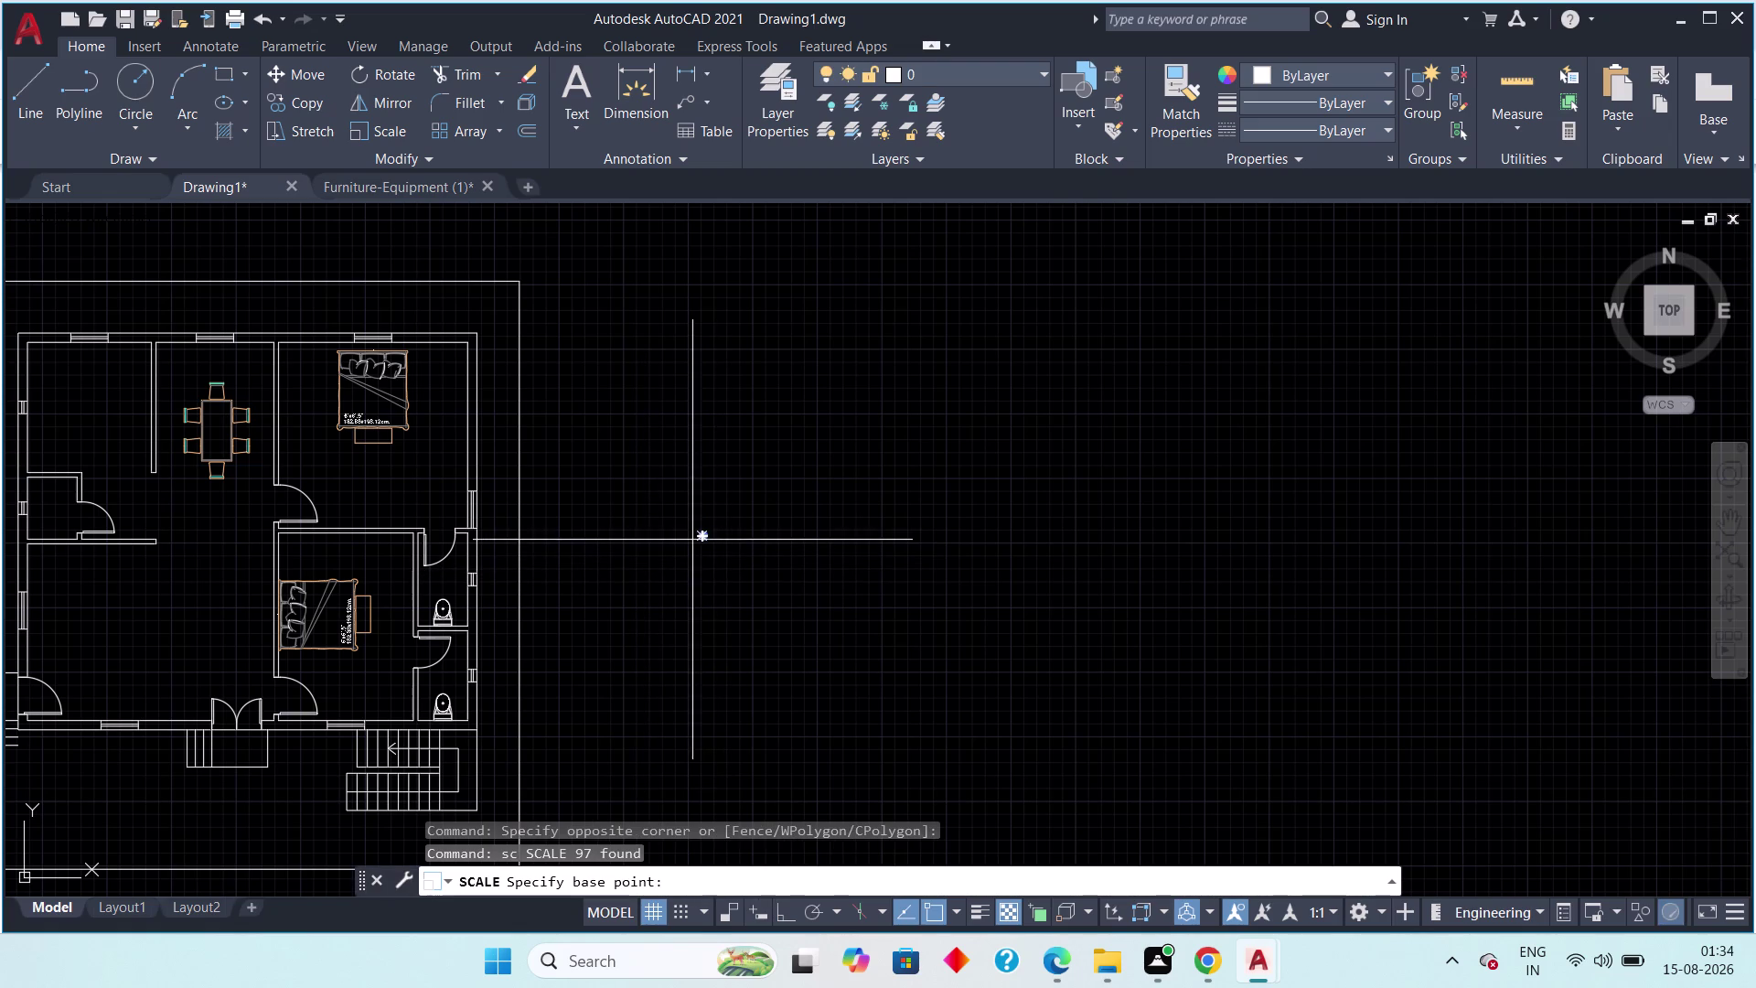
click(706, 535)
click(751, 587)
key(Escape)
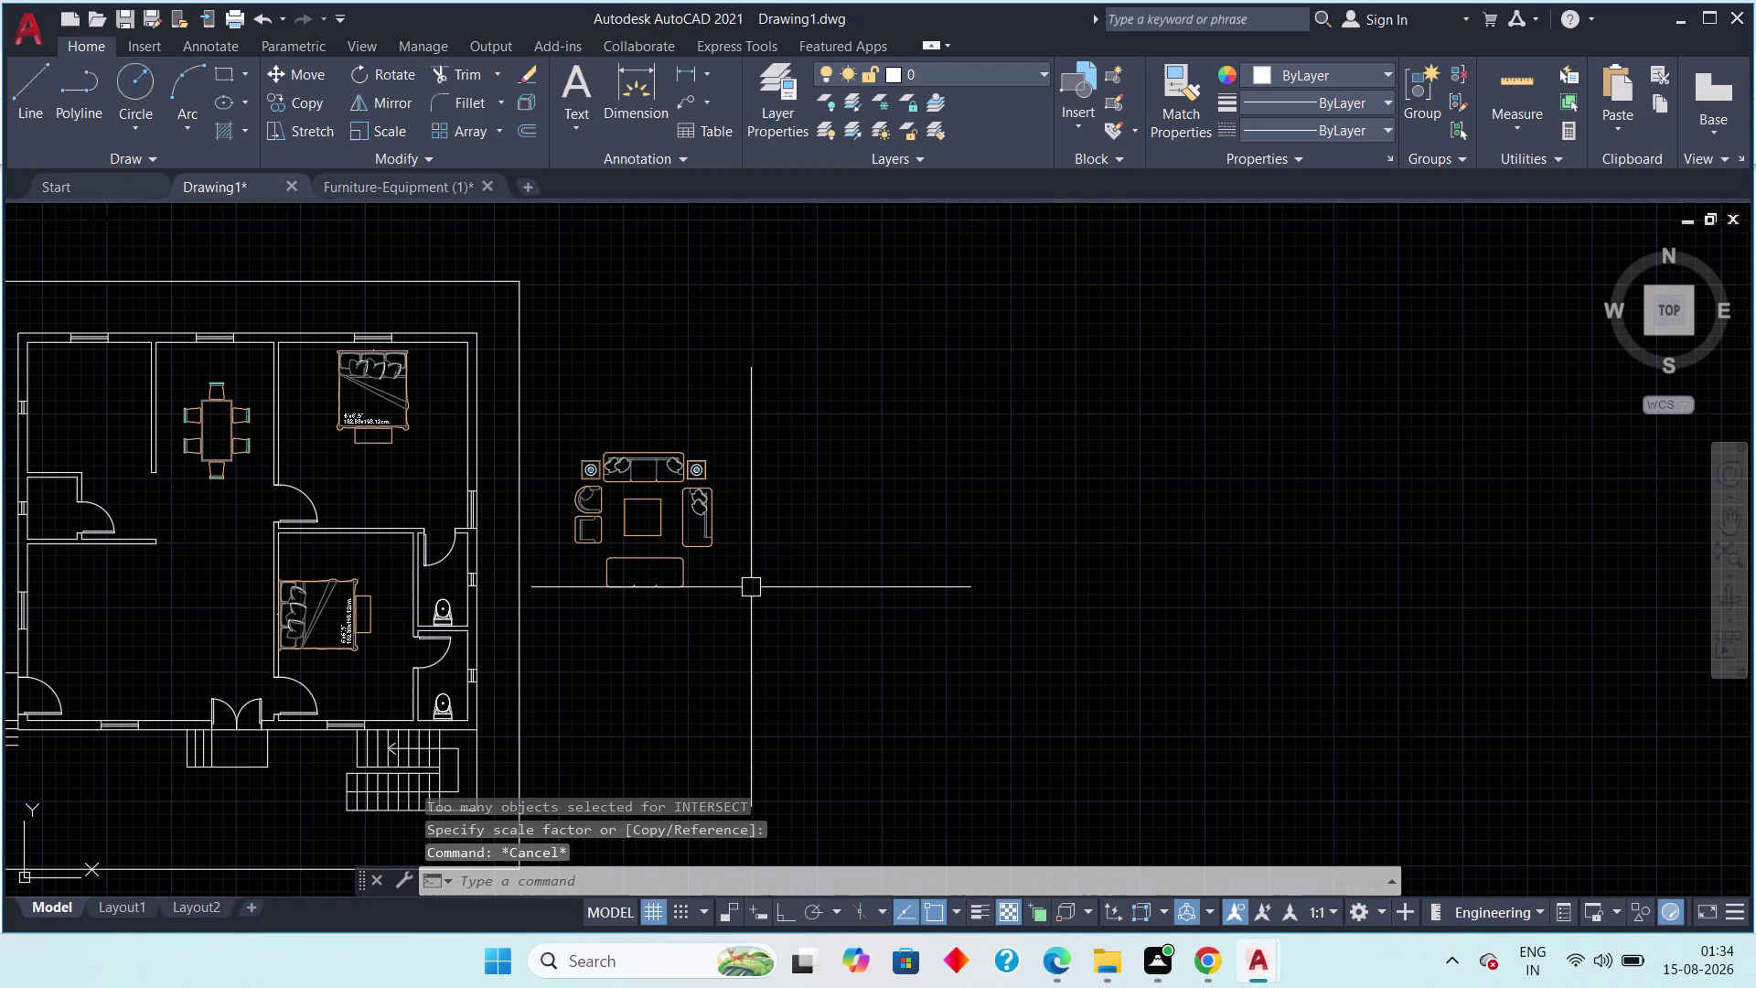
middle_drag(753, 592, 939, 608)
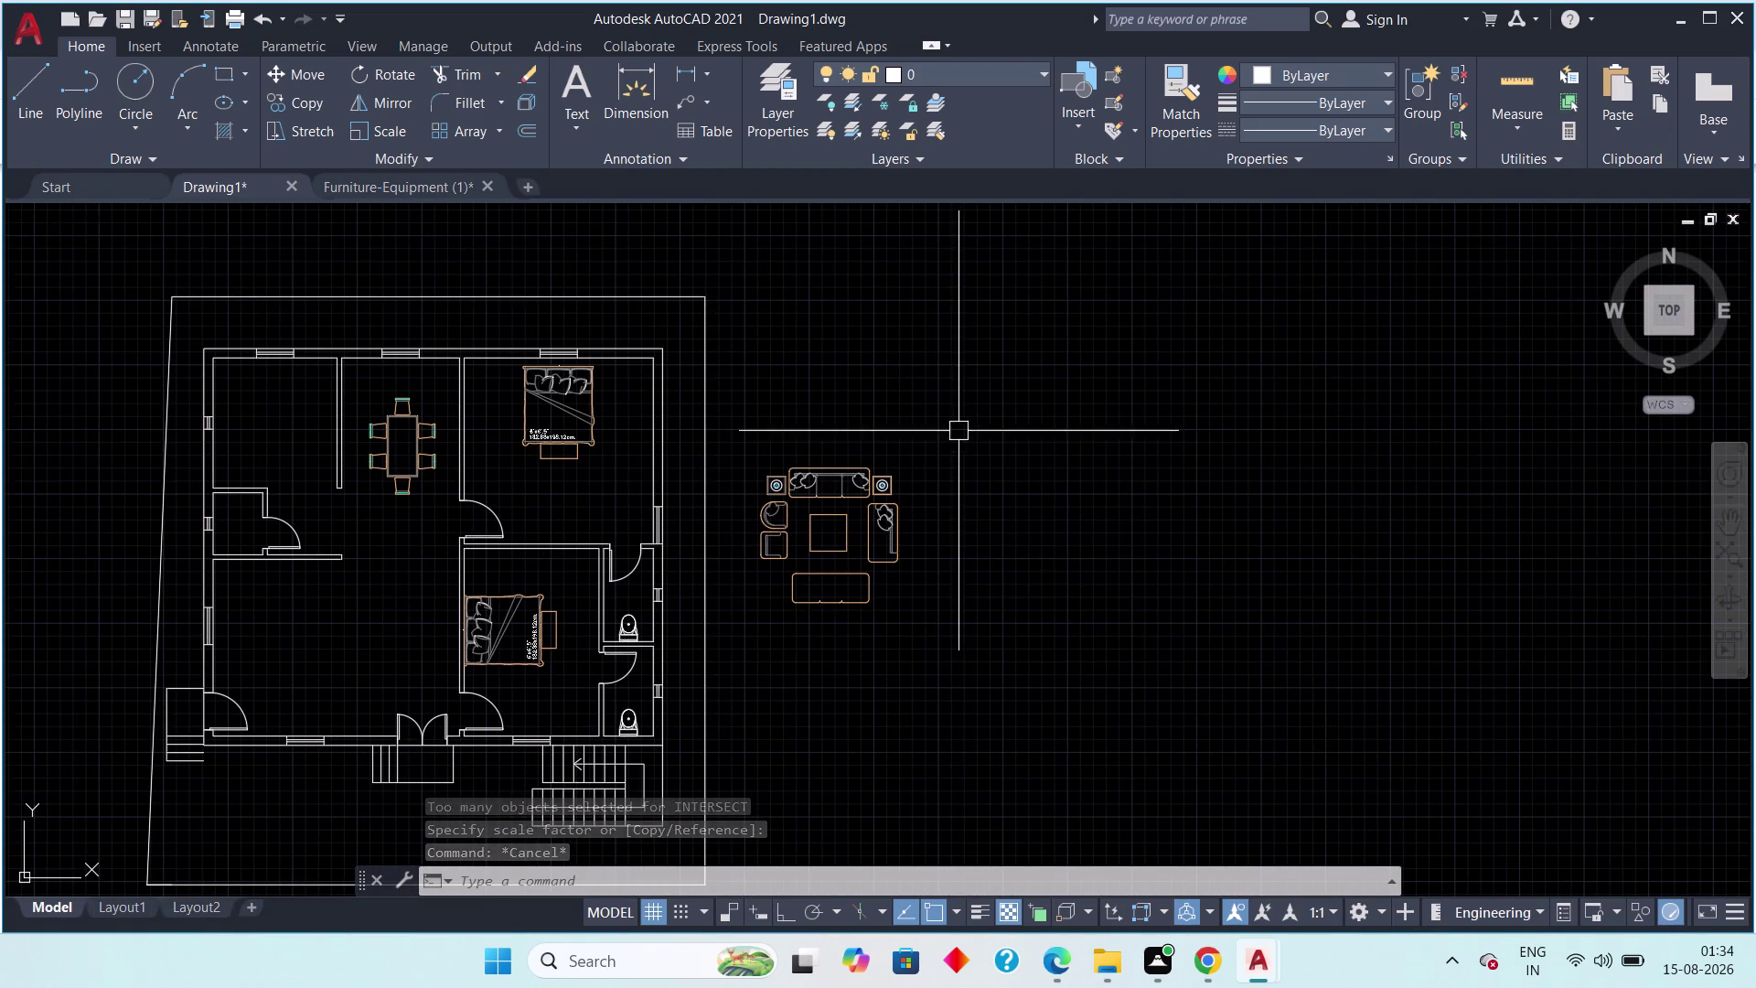
Window-select the pasted sofa set and resize it with SC.
drag(959, 441, 913, 498)
drag(843, 564, 829, 590)
key(Escape)
drag(945, 367, 940, 386)
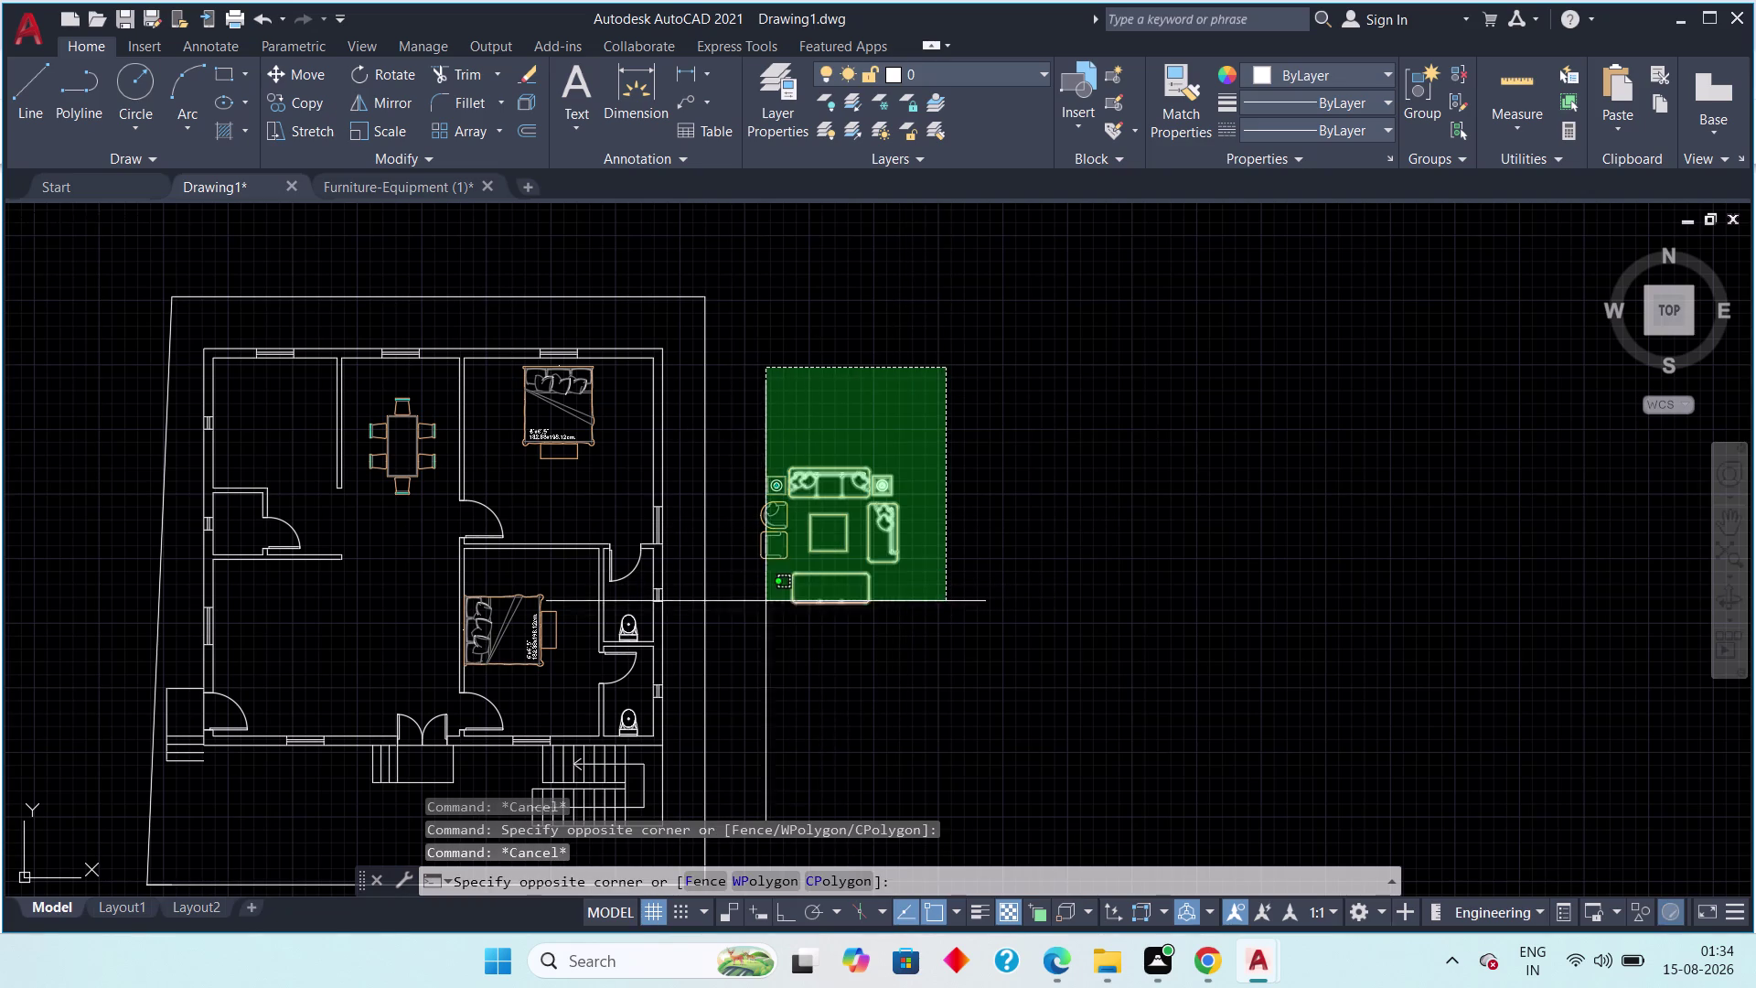
click(720, 627)
key(s)
key(c)
key(space)
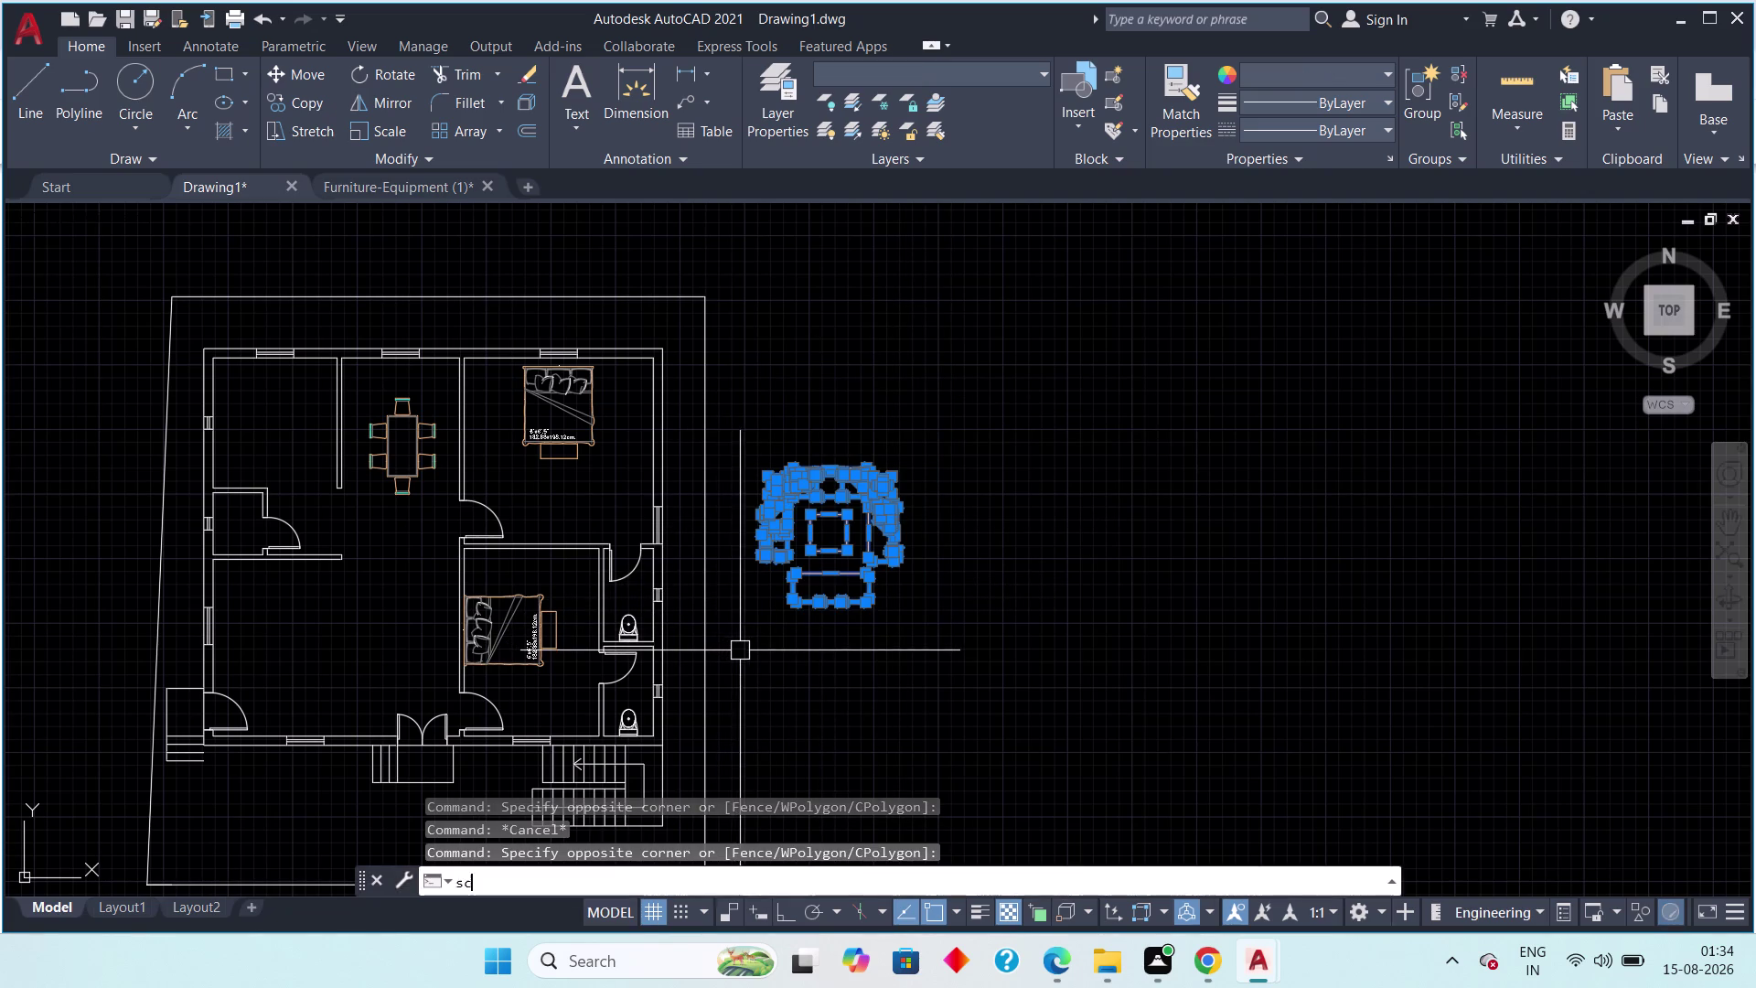
click(896, 476)
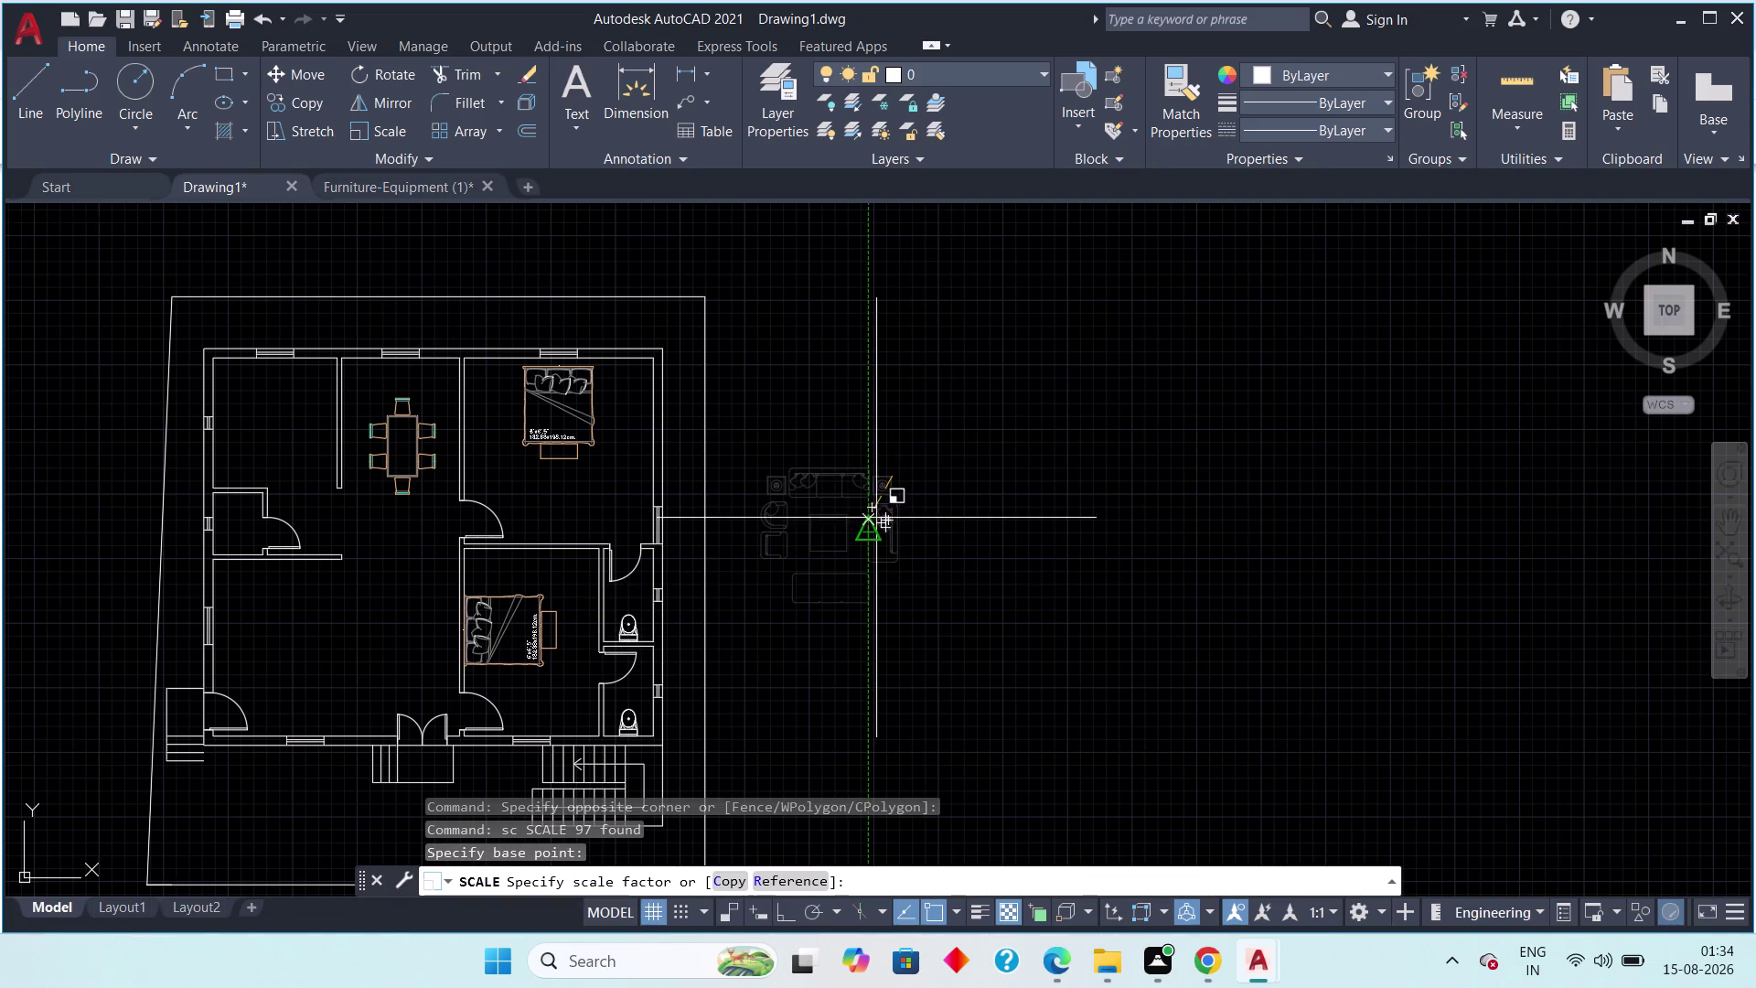
click(873, 528)
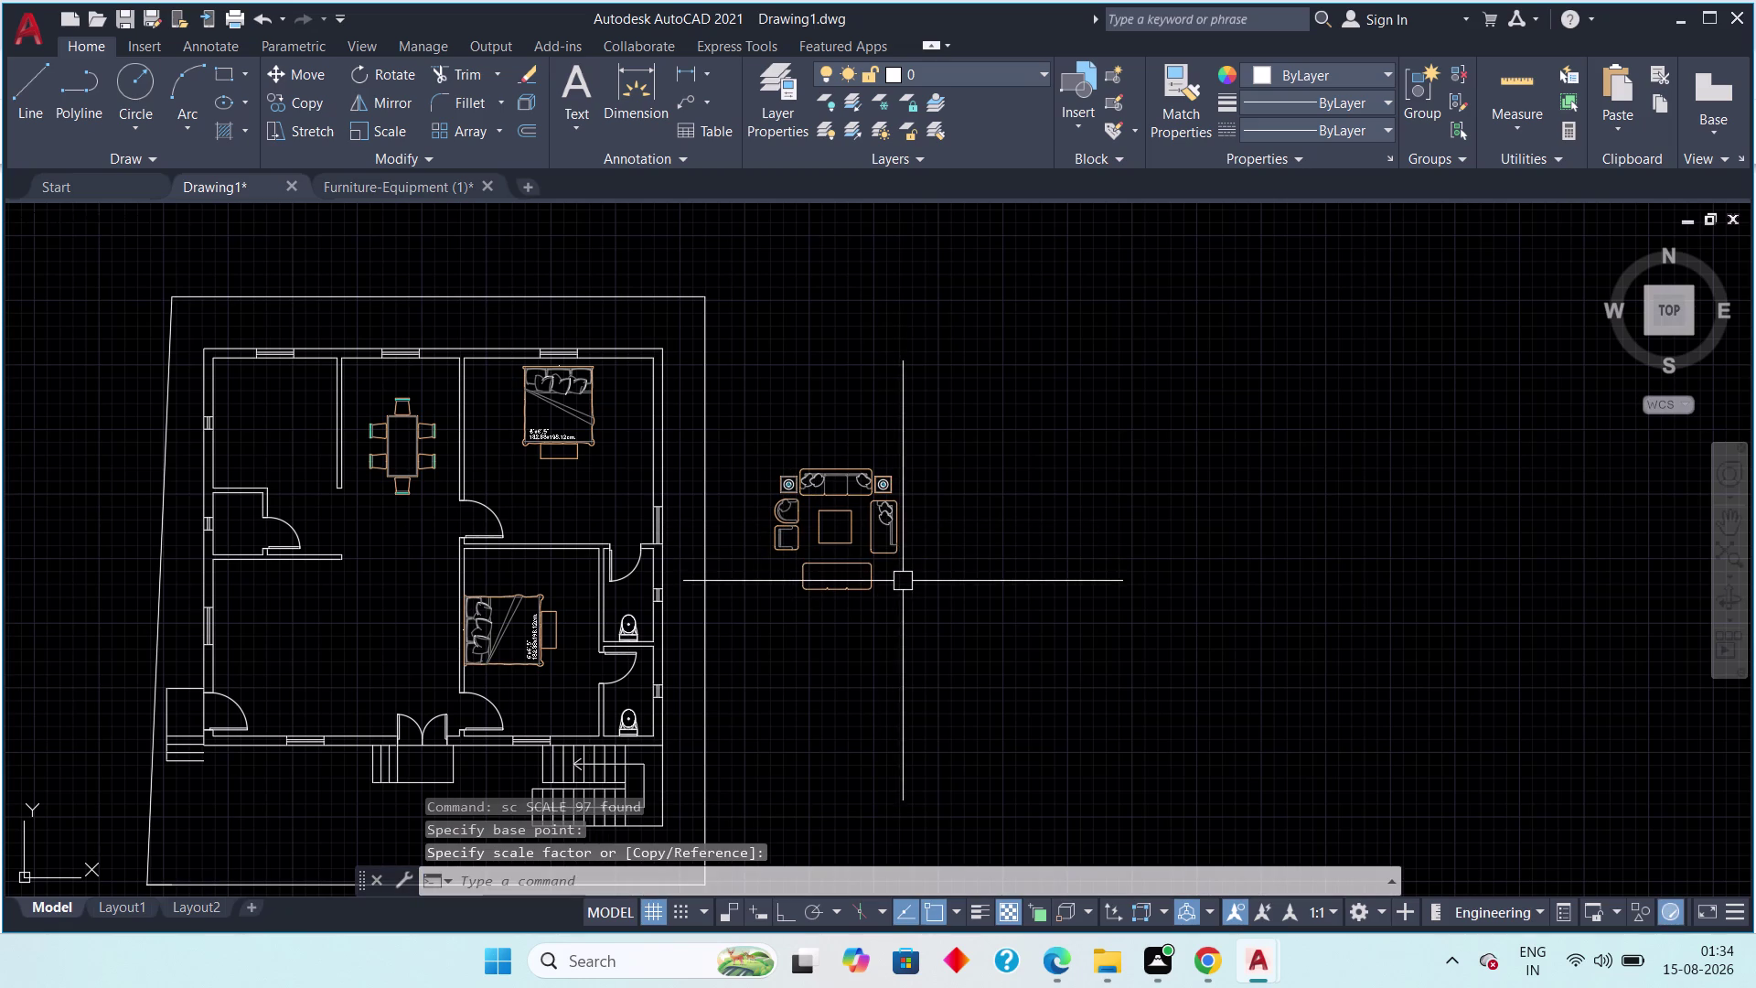
key(Escape)
key(Escape)
Rotate the sofa set 90° with RO and Ortho on, then reselect it.
drag(961, 417, 935, 433)
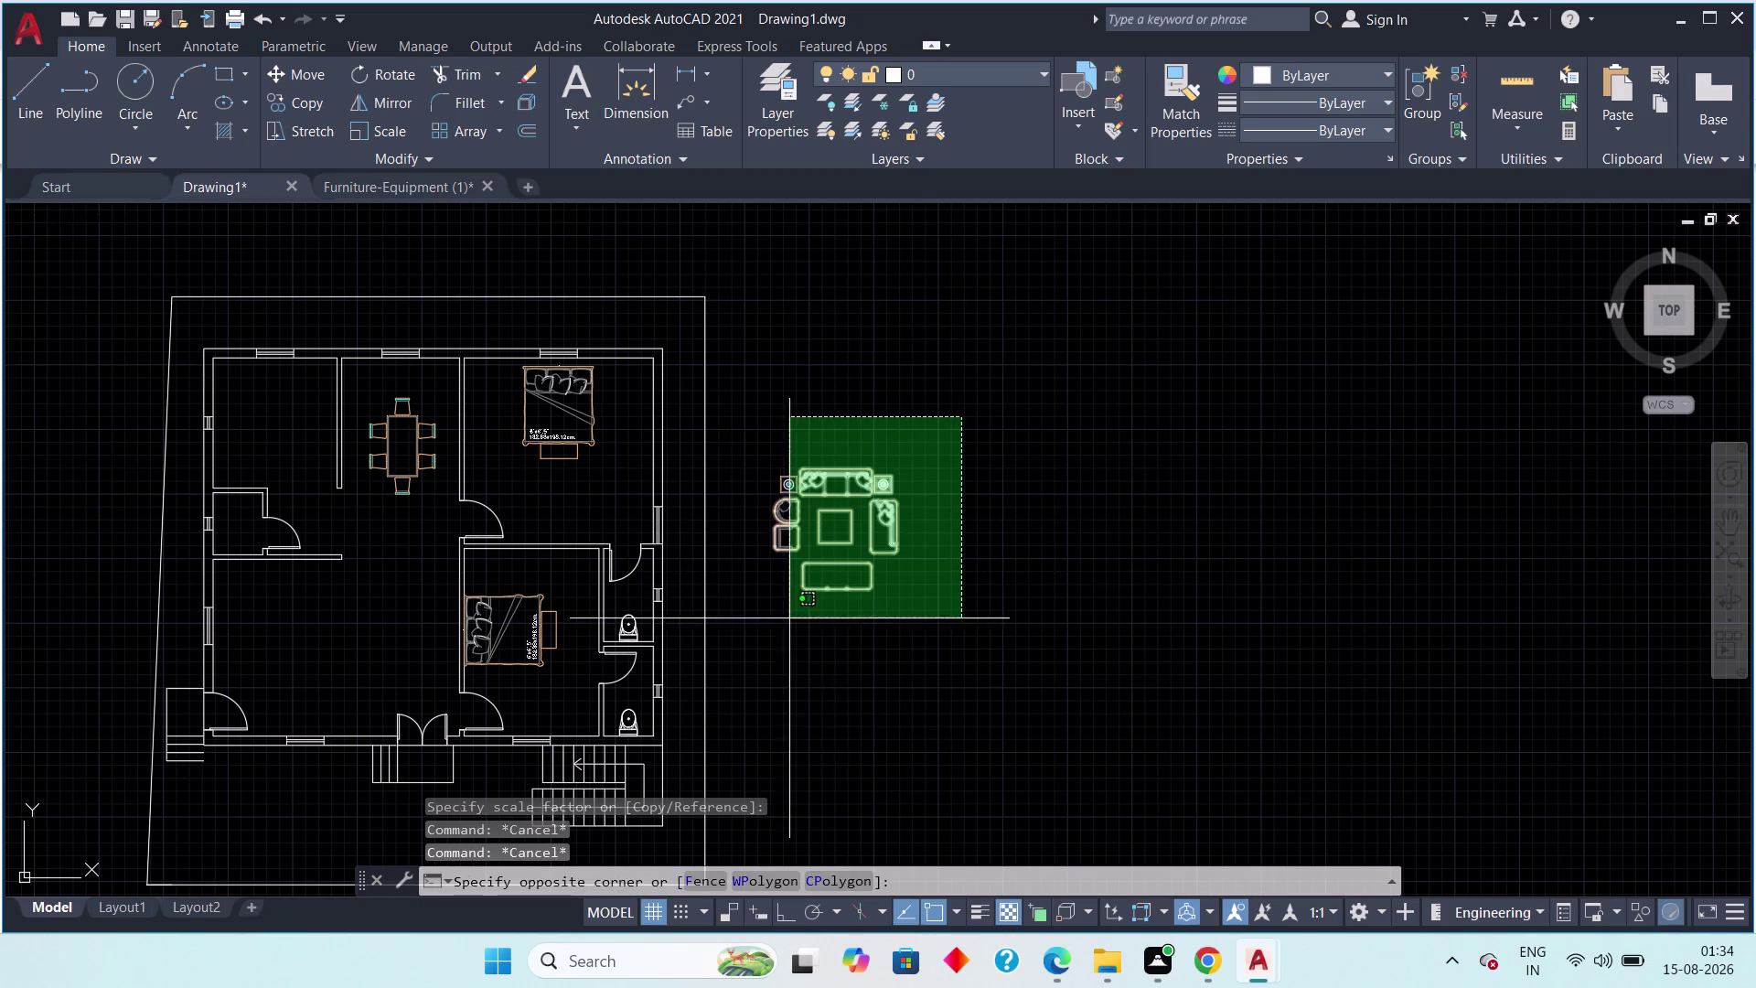
click(749, 638)
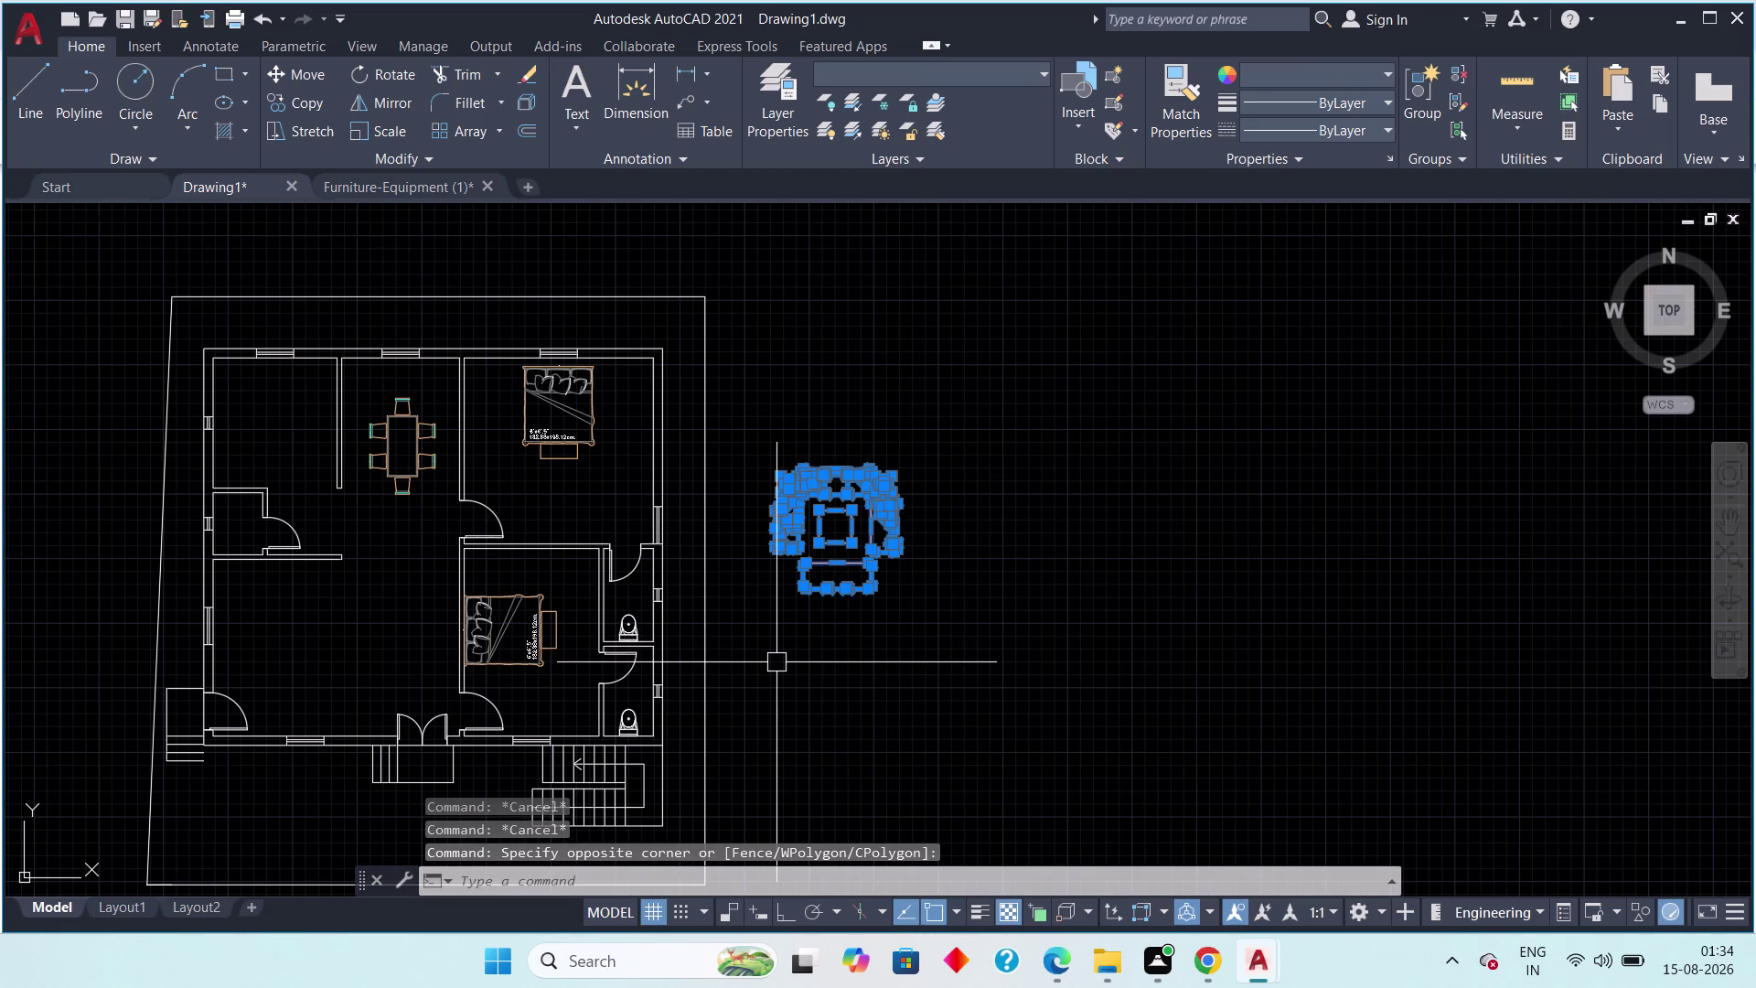
key(r)
key(o)
key(space)
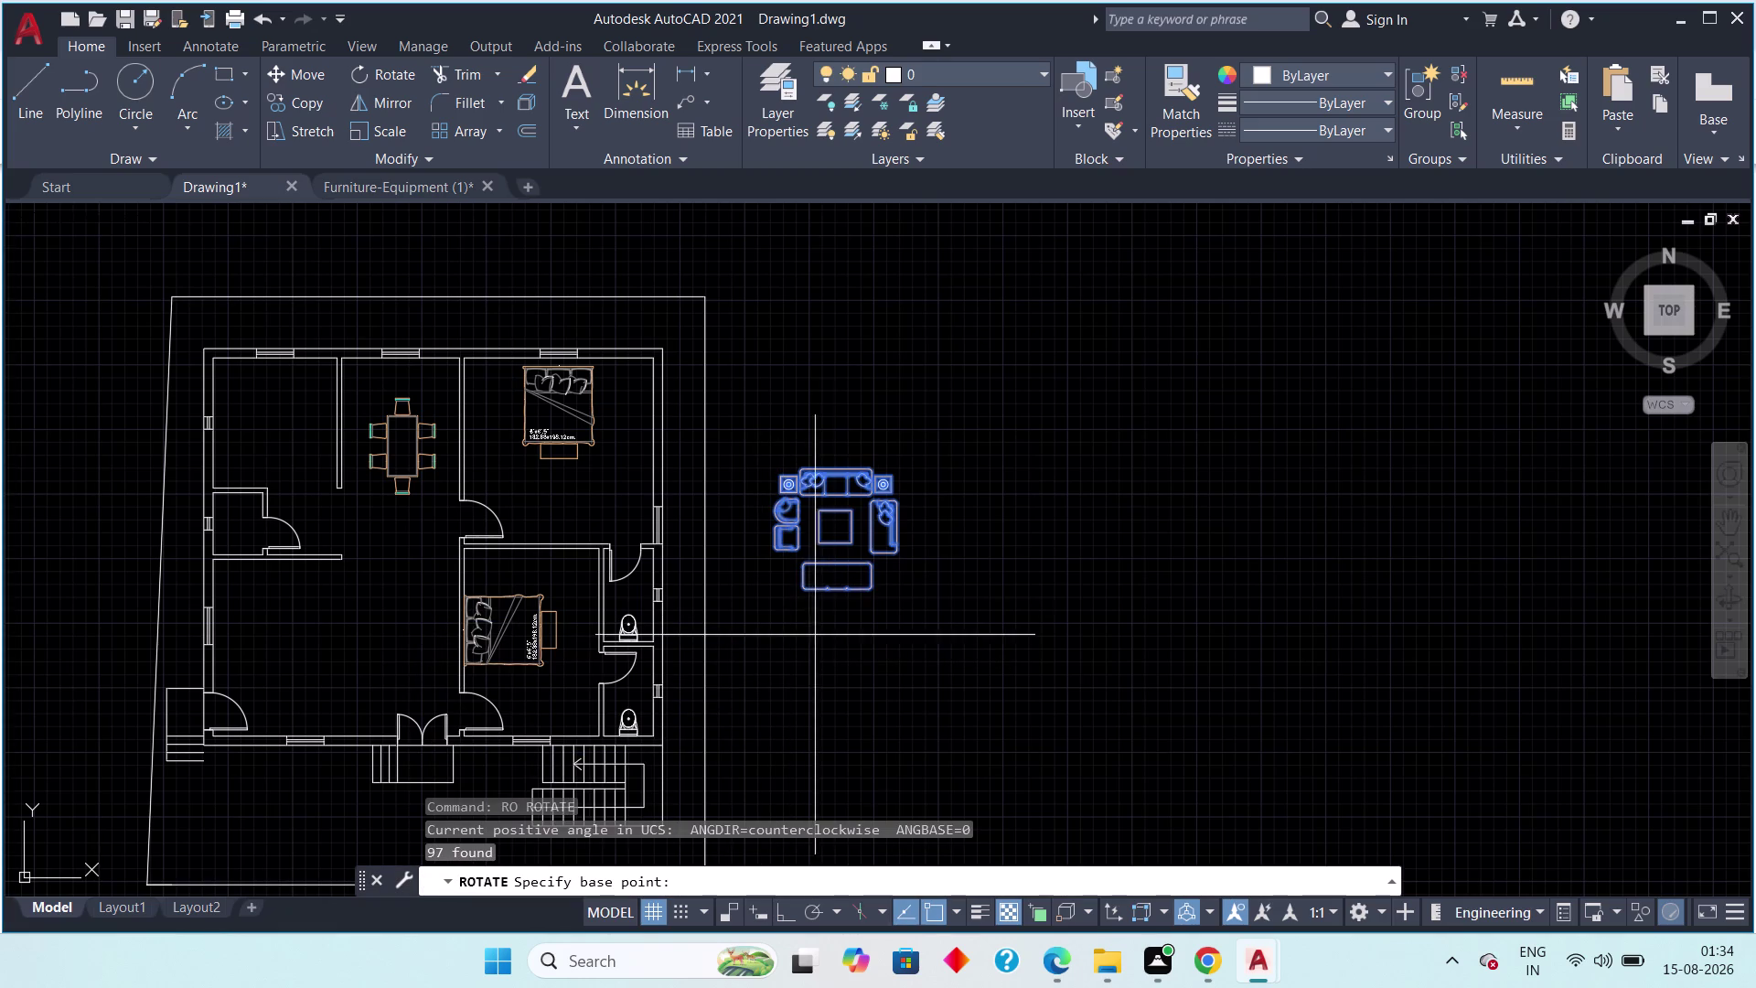
click(778, 479)
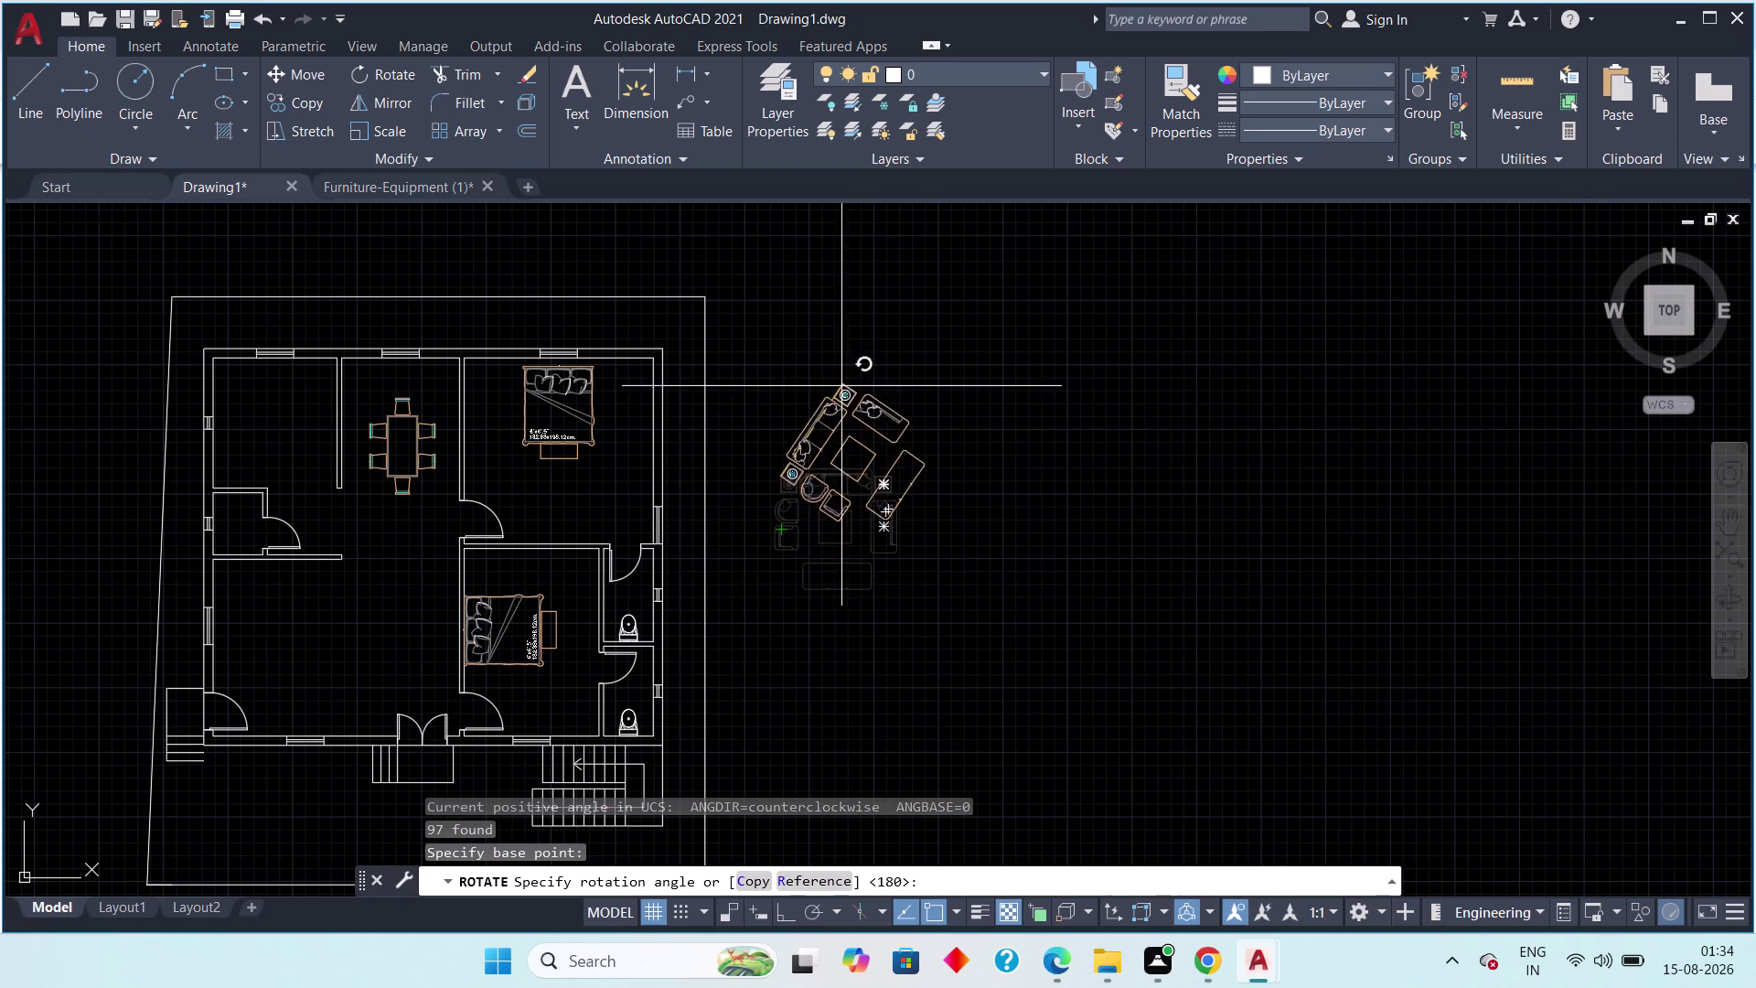
key(F8)
click(781, 392)
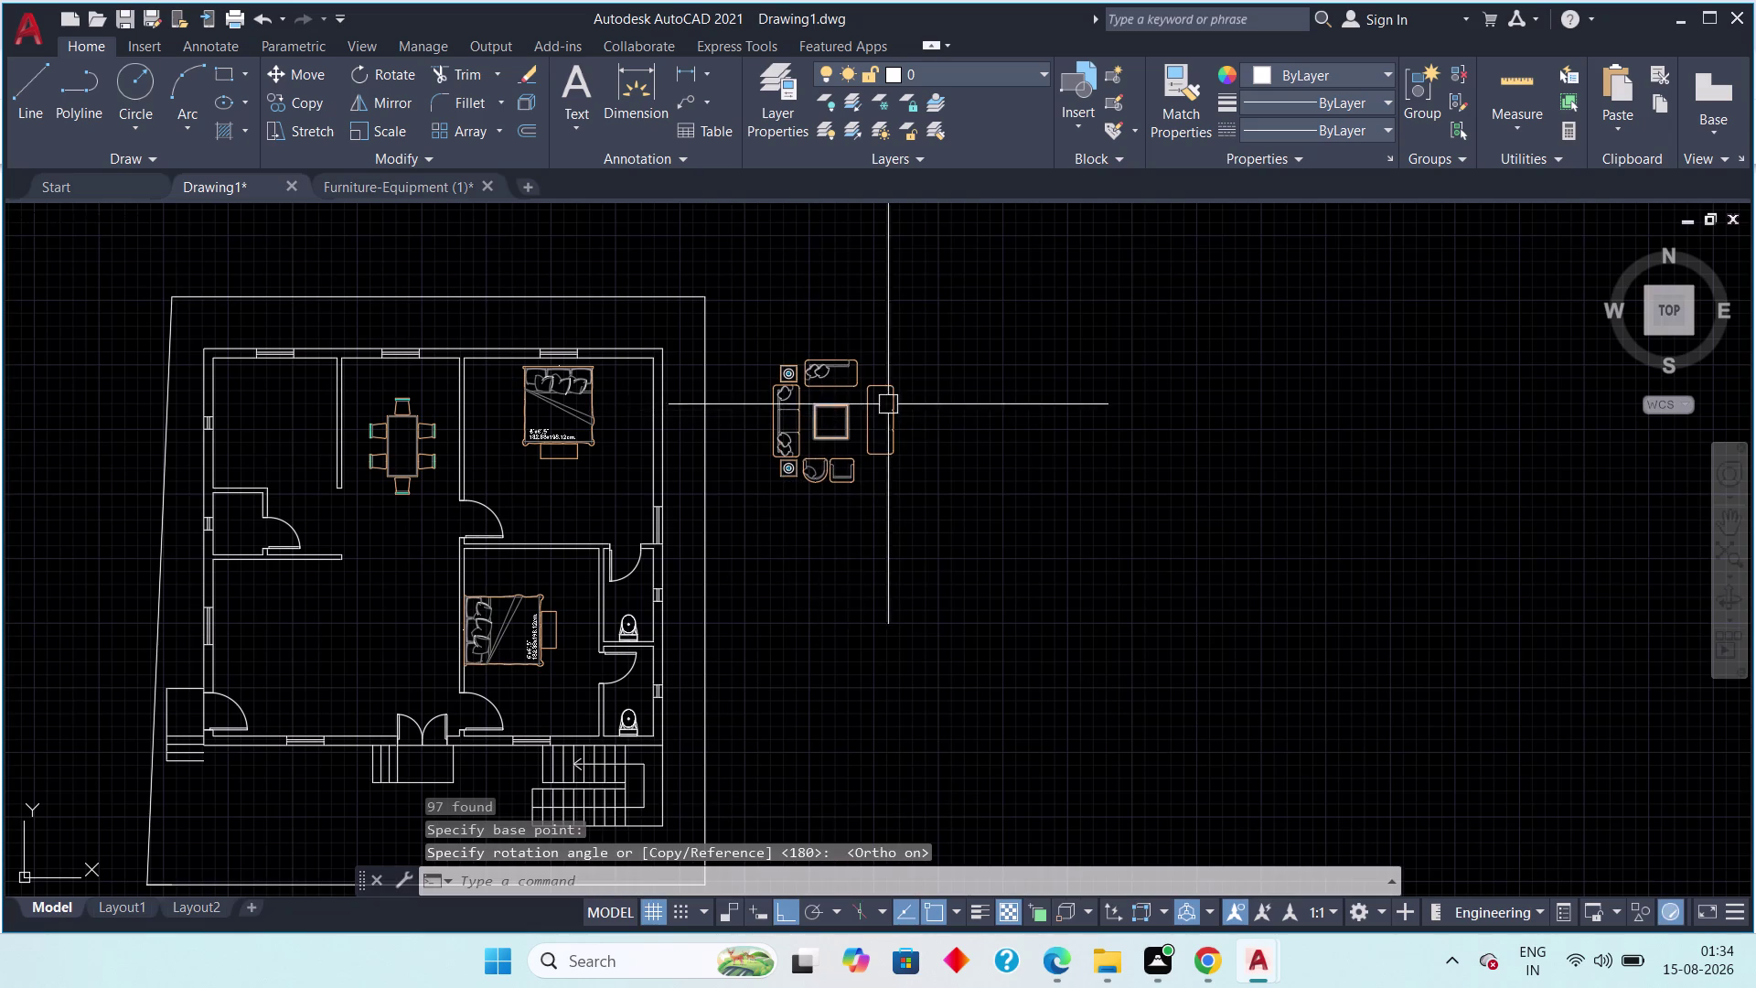
key(Escape)
key(Escape)
drag(926, 304, 899, 357)
click(752, 563)
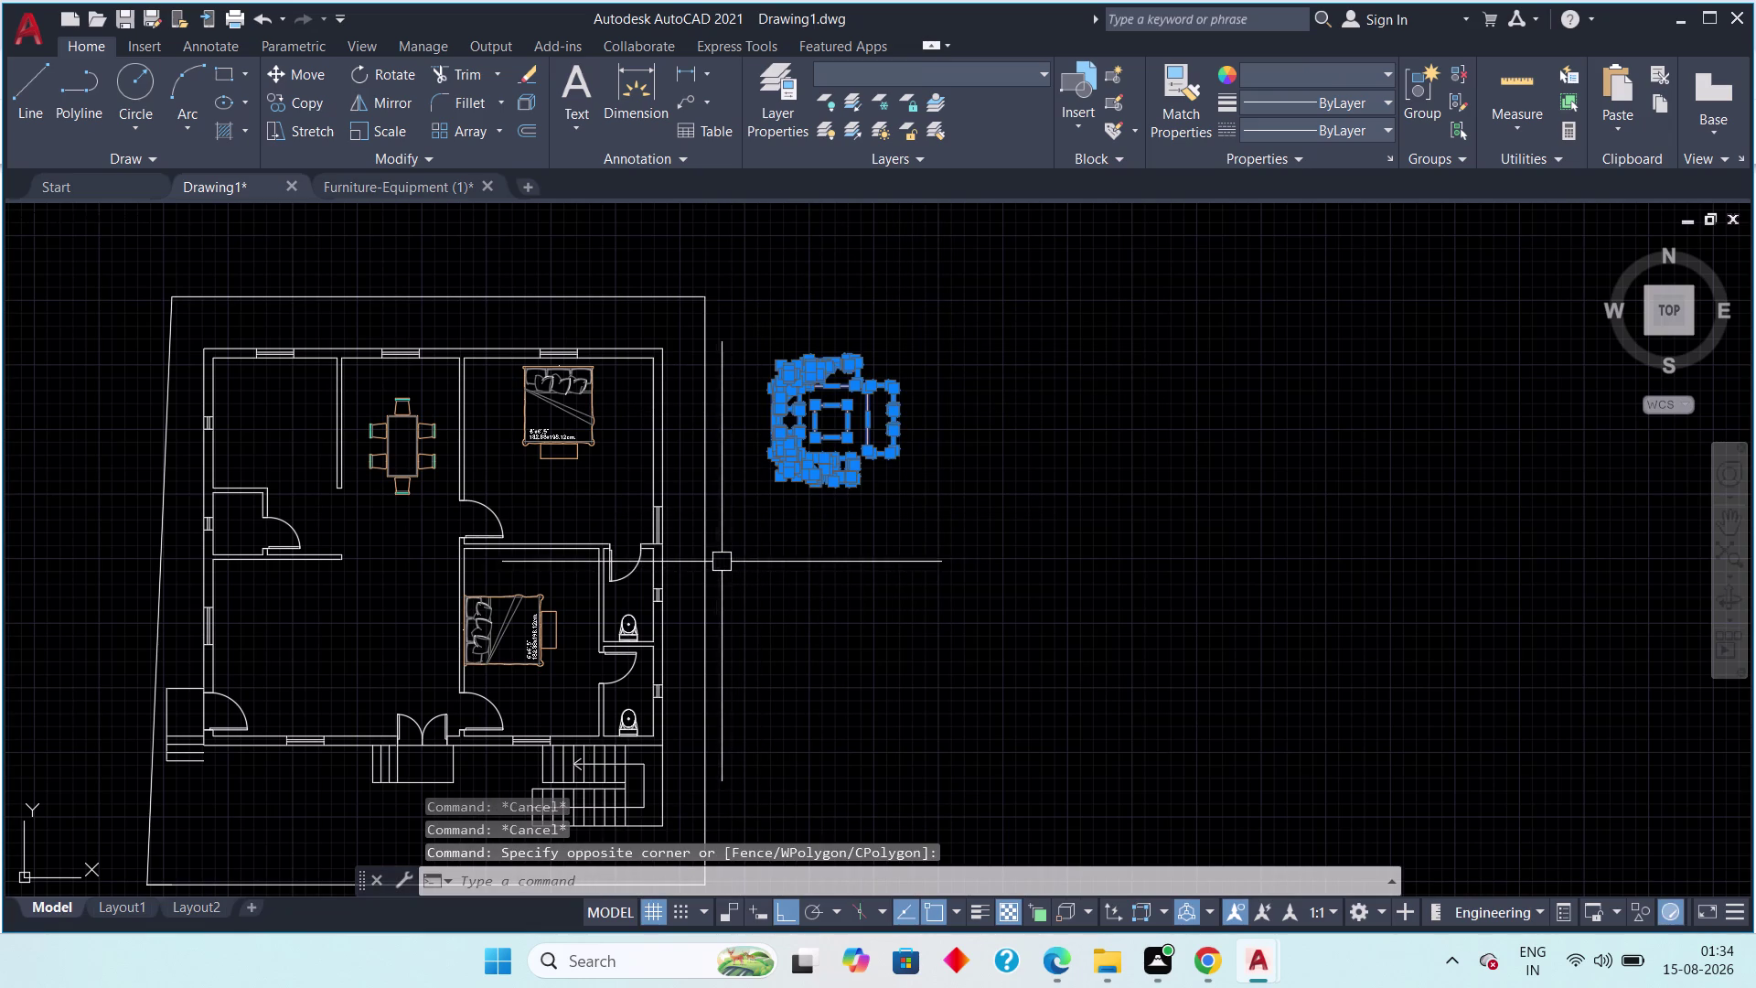
Start moving the sofa set, using its corner side table as base point.
key(m)
key(space)
scroll(up, 3)
scroll(up, 3)
middle_drag(790, 385, 756, 697)
scroll(up, 3)
scroll(up, 3)
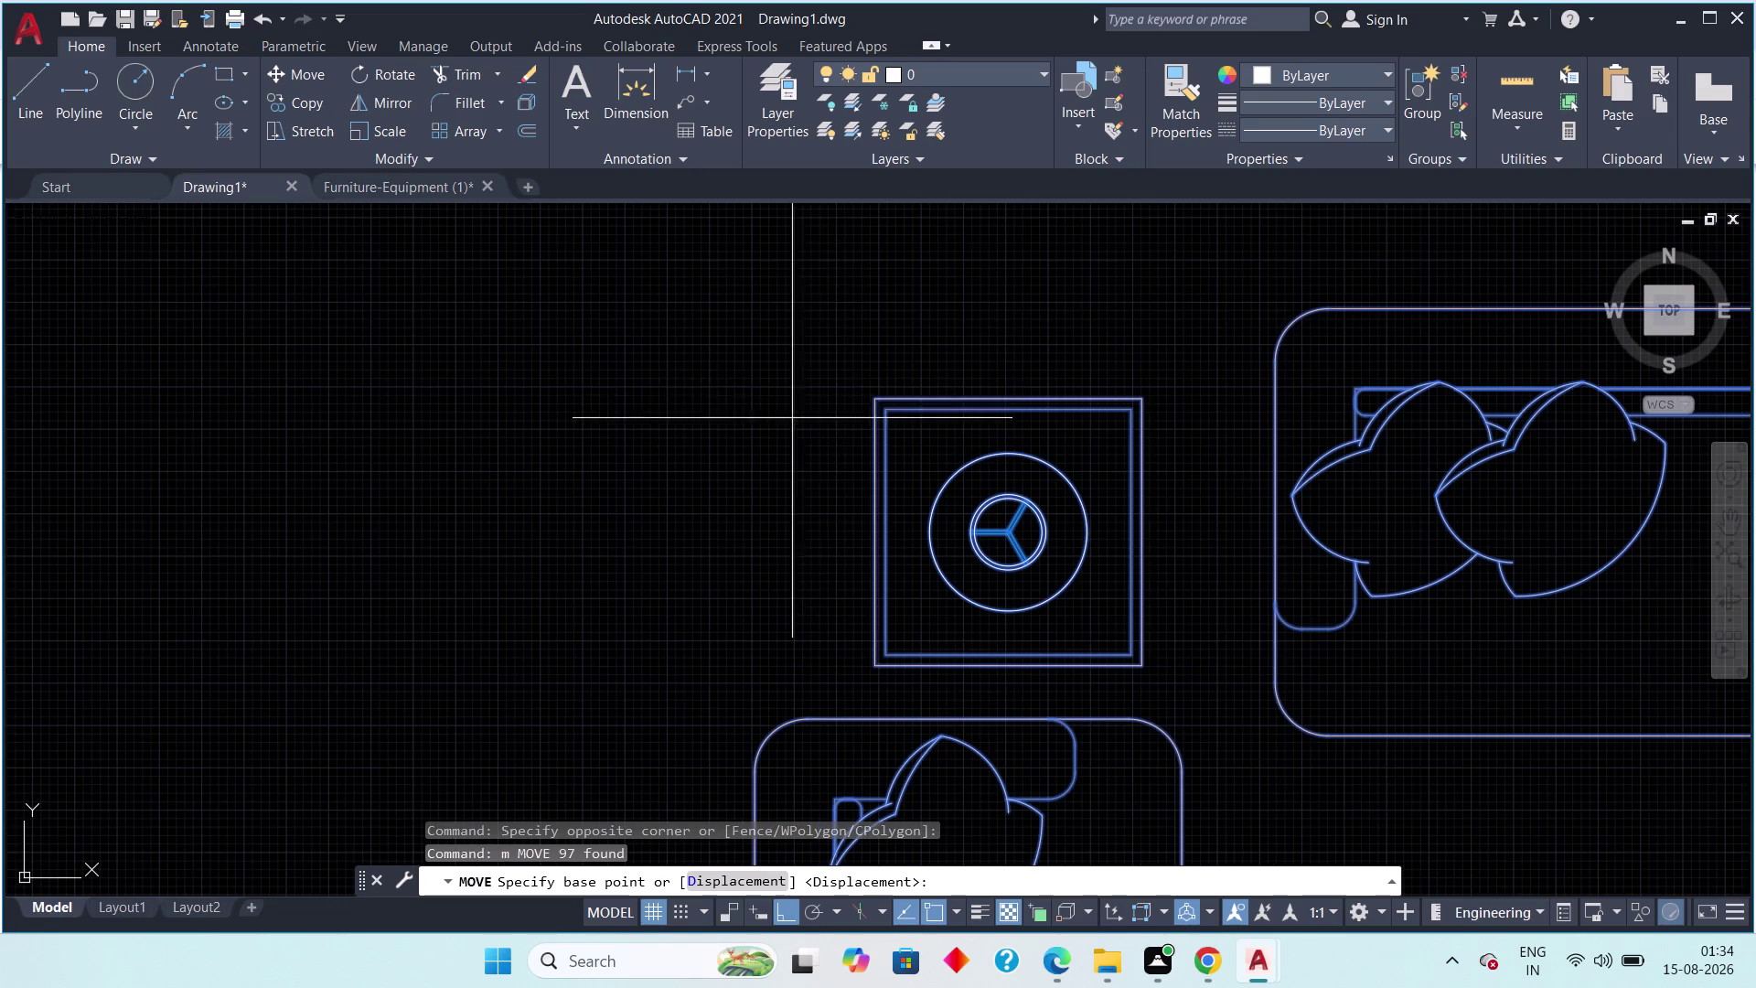
click(867, 403)
With Ortho off, drop the sofa set into the living room corner.
scroll(down, 3)
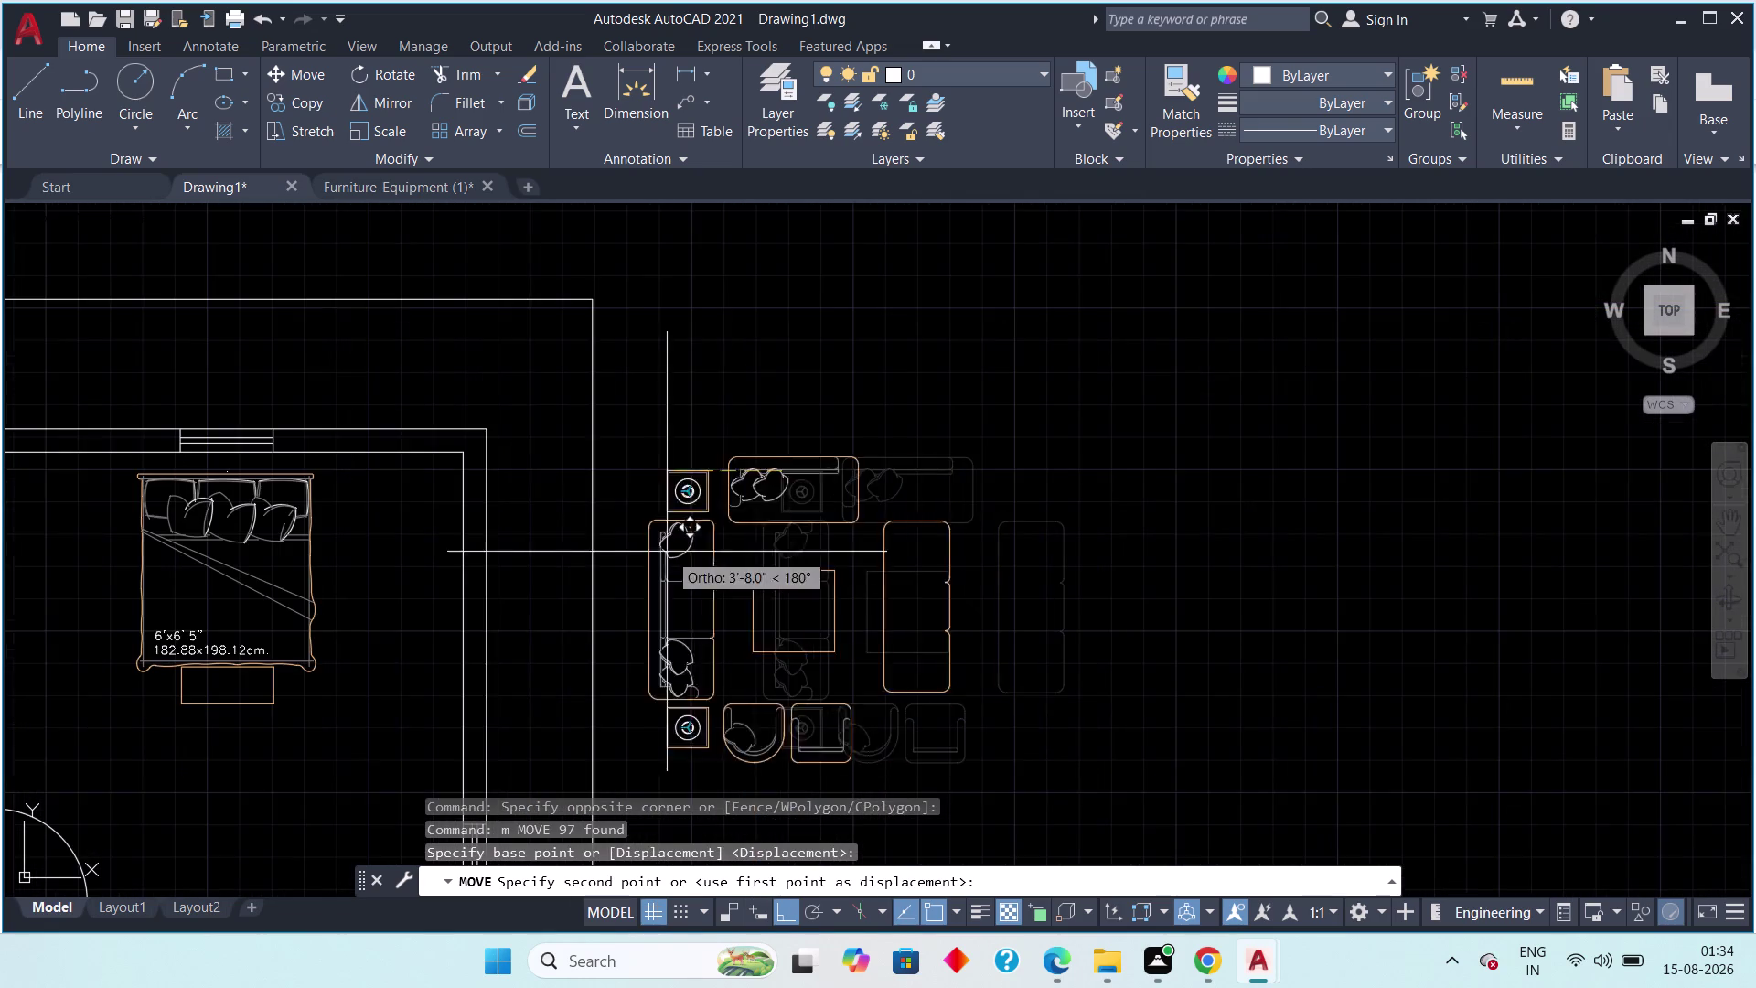
middle_drag(667, 552, 757, 528)
scroll(down, 3)
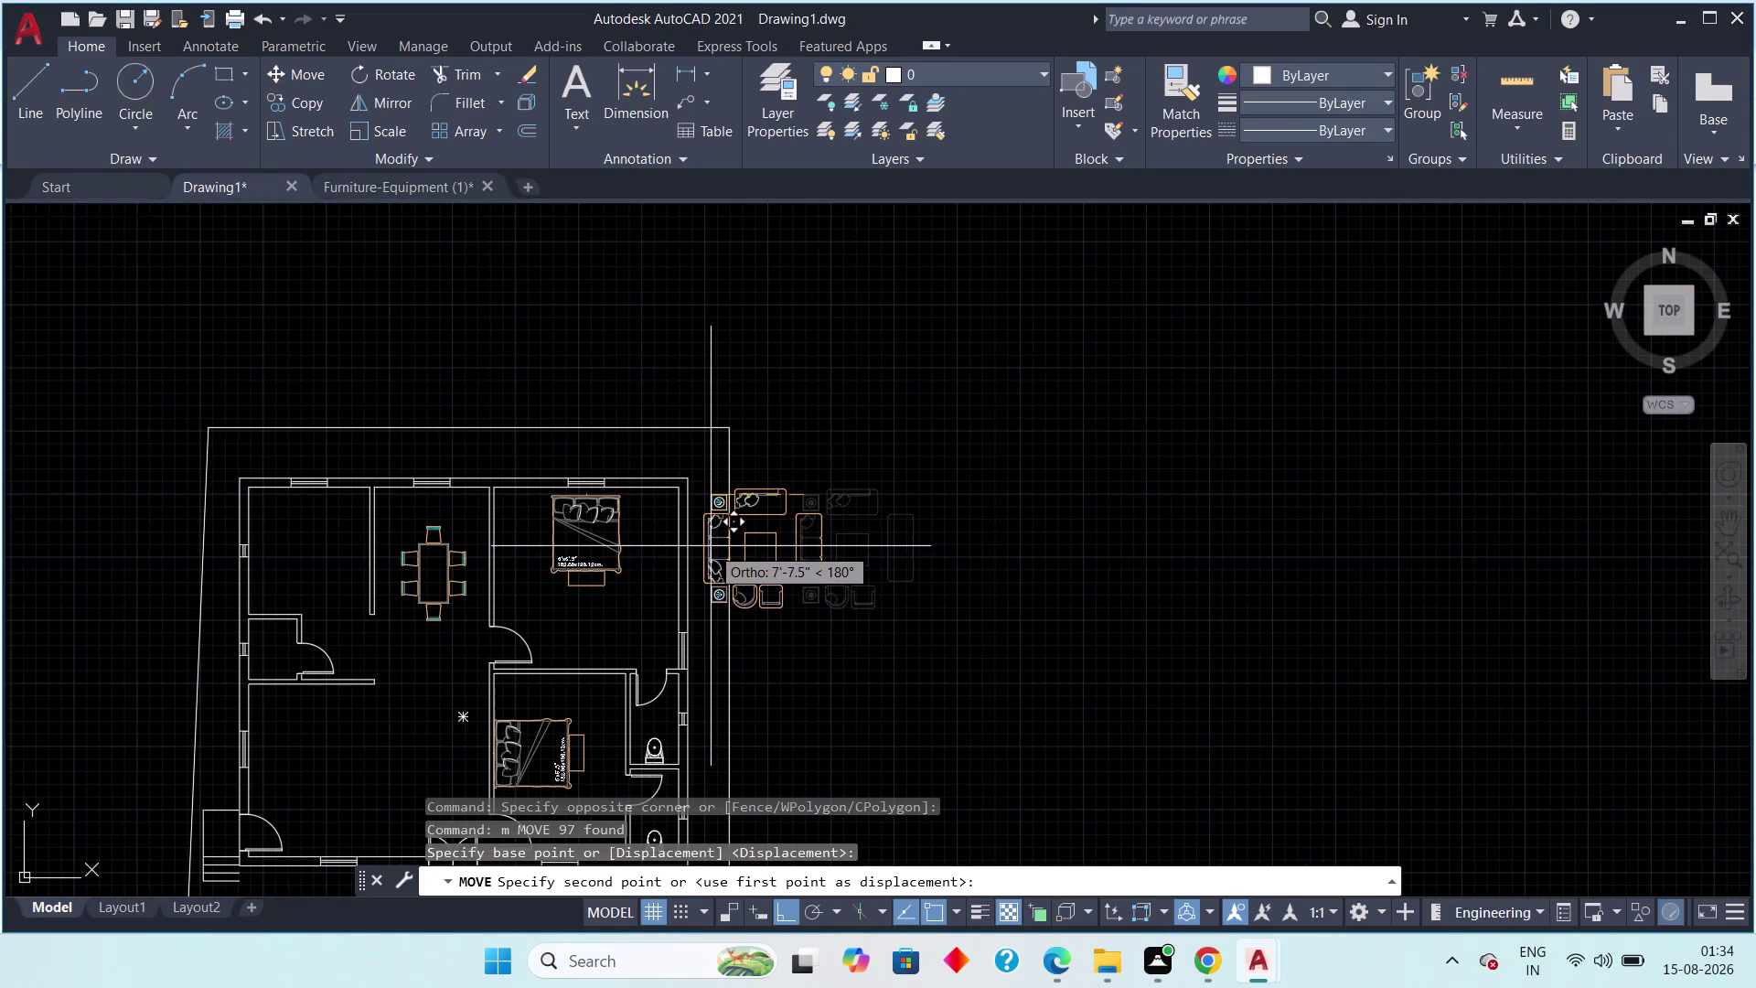
key(F8)
scroll(down, 3)
middle_drag(477, 625, 532, 618)
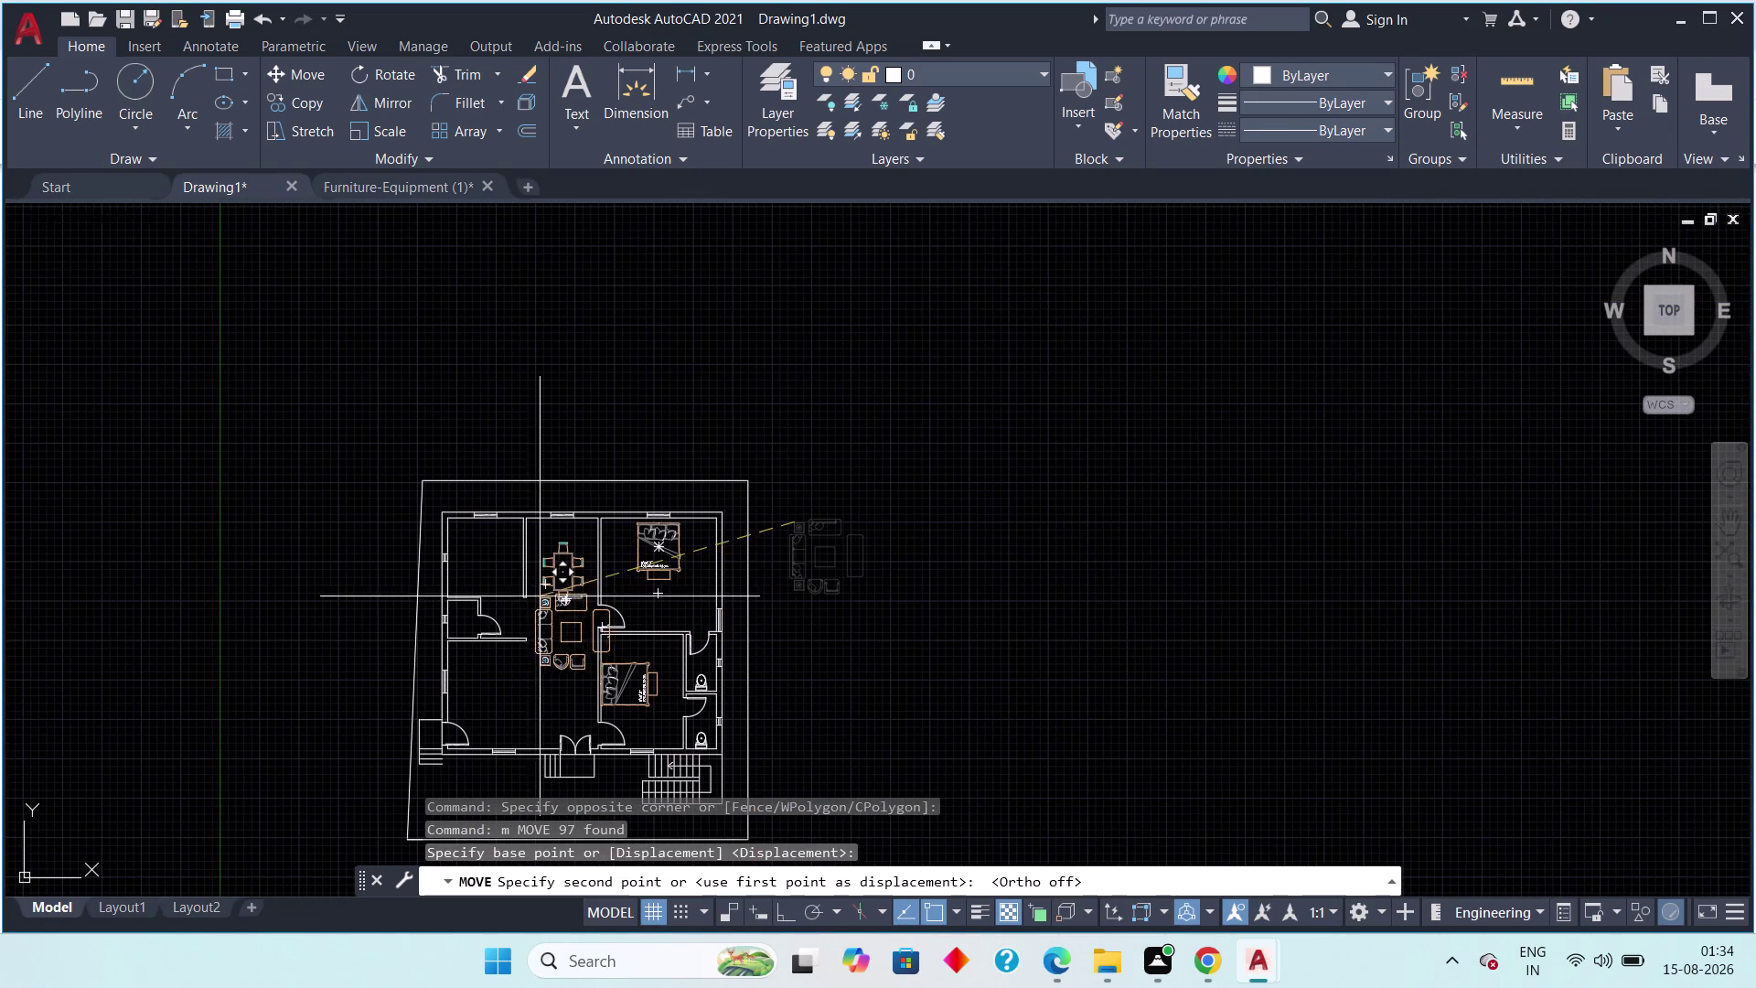
scroll(up, 3)
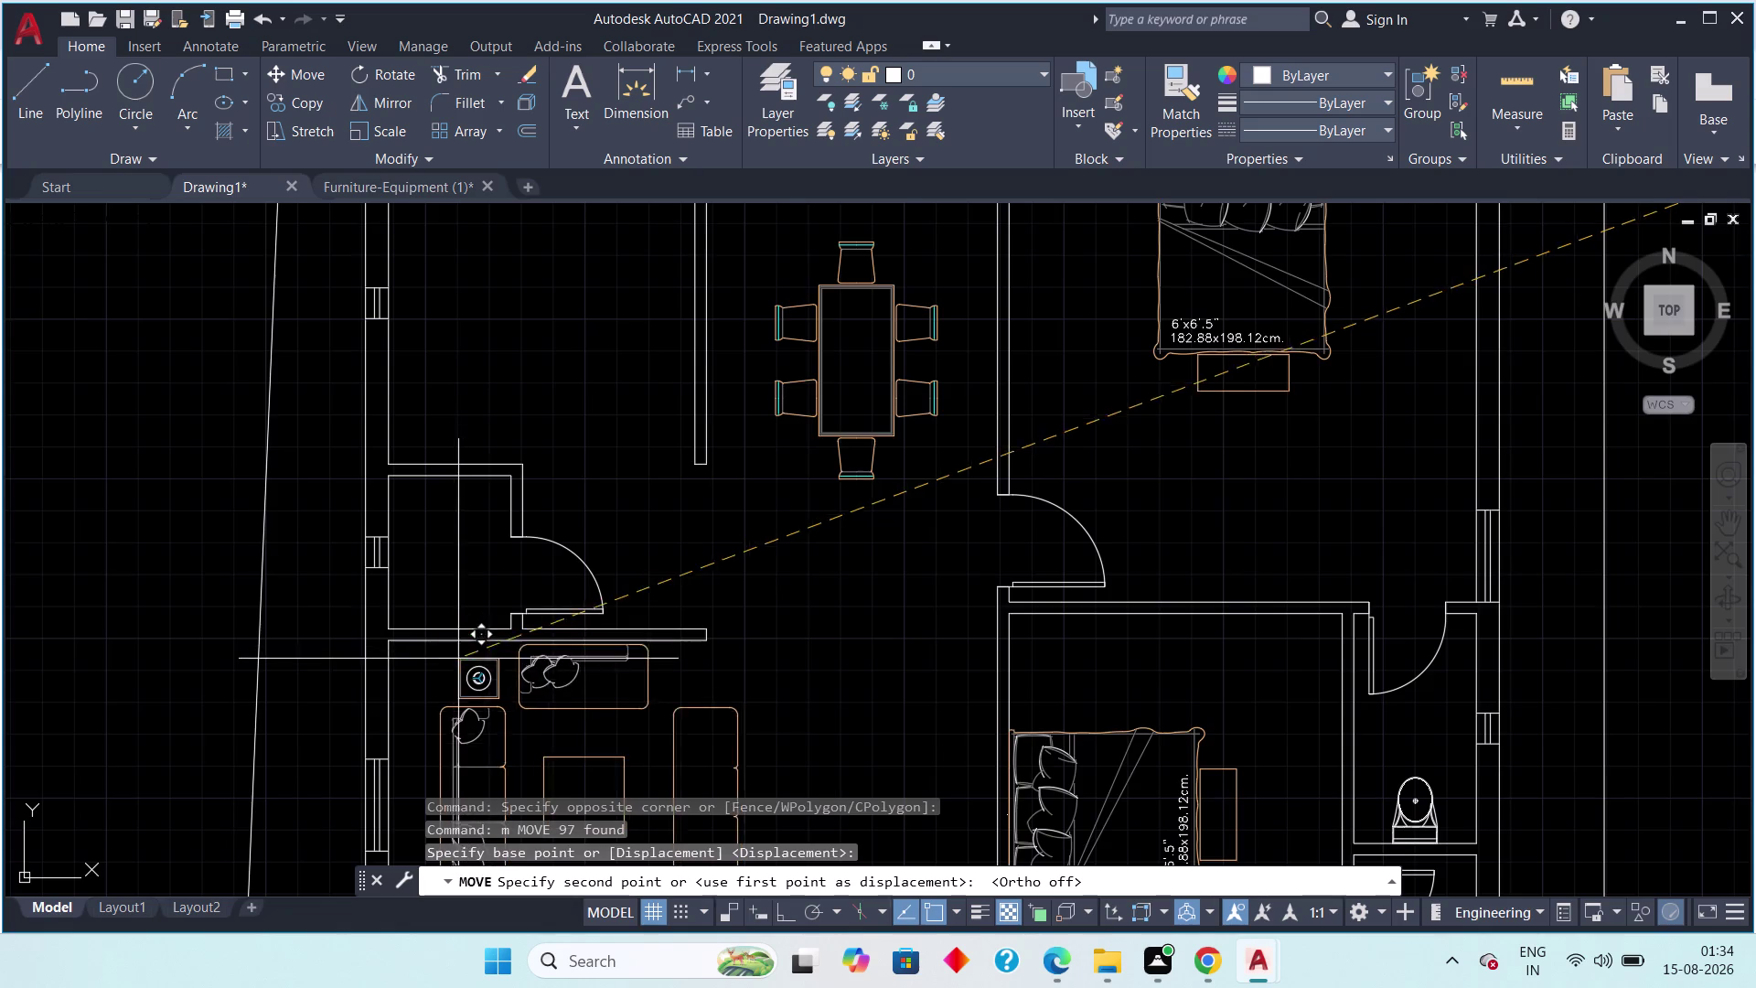
middle_drag(453, 646, 492, 402)
scroll(up, 3)
middle_drag(472, 426, 486, 498)
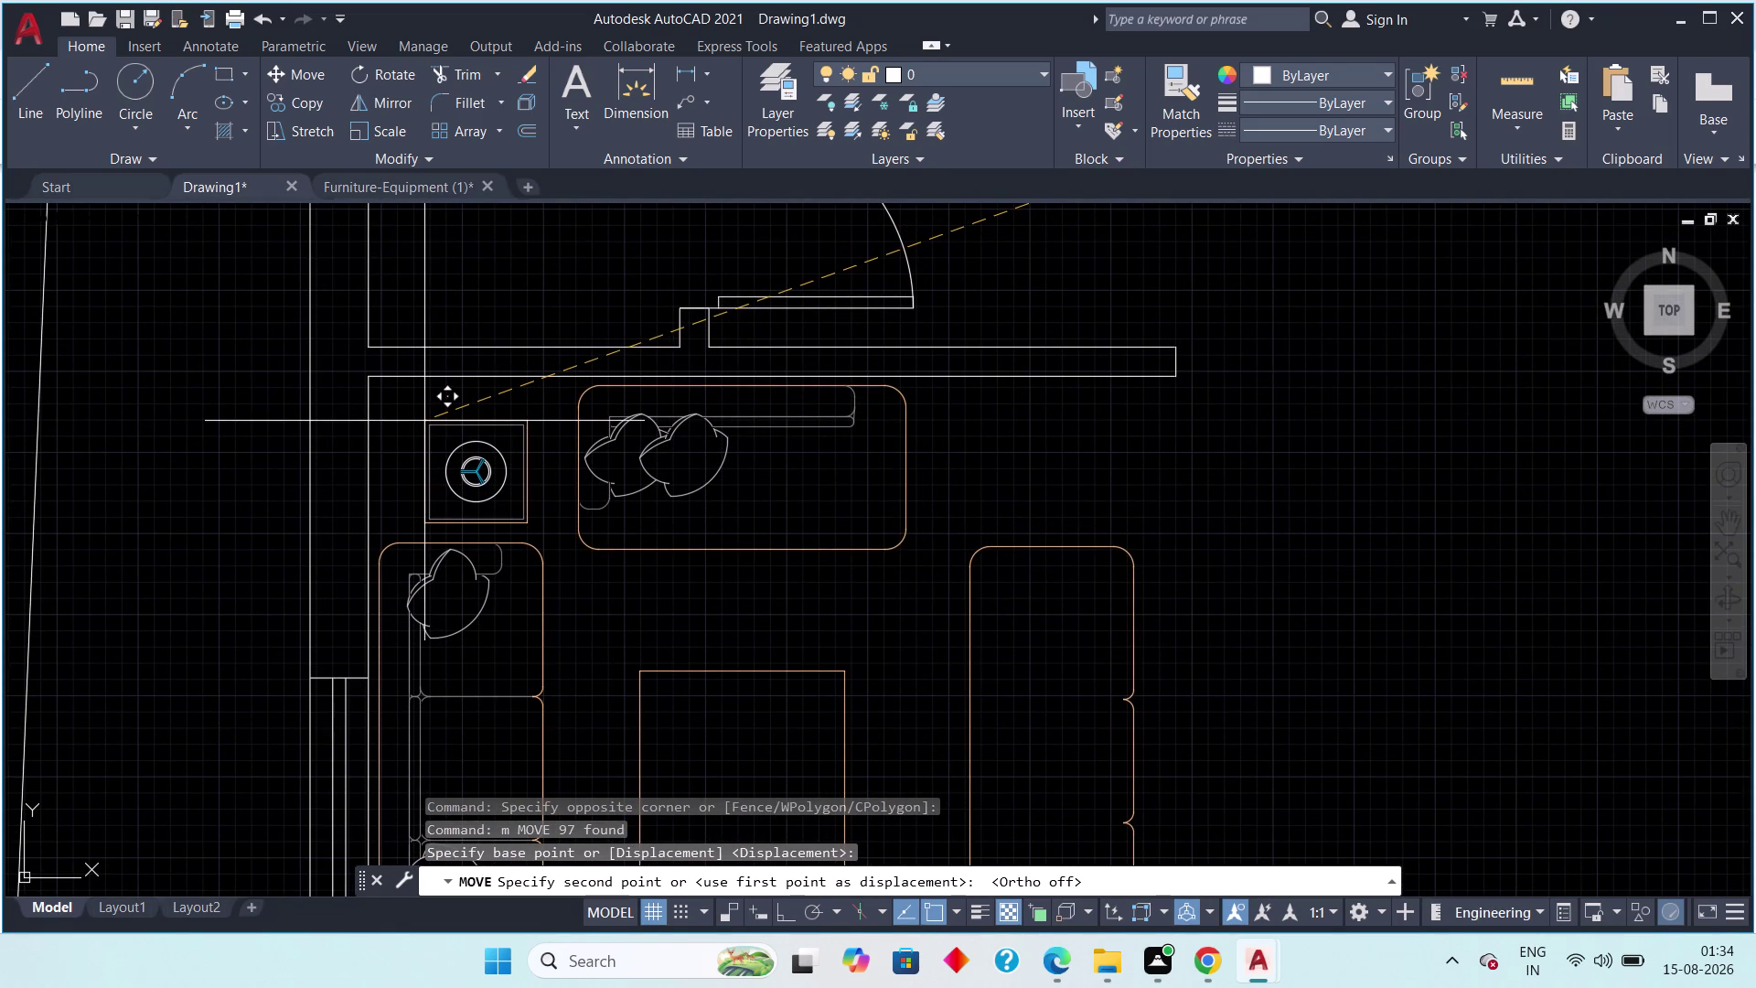
click(424, 421)
scroll(down, 3)
middle_drag(697, 594, 650, 491)
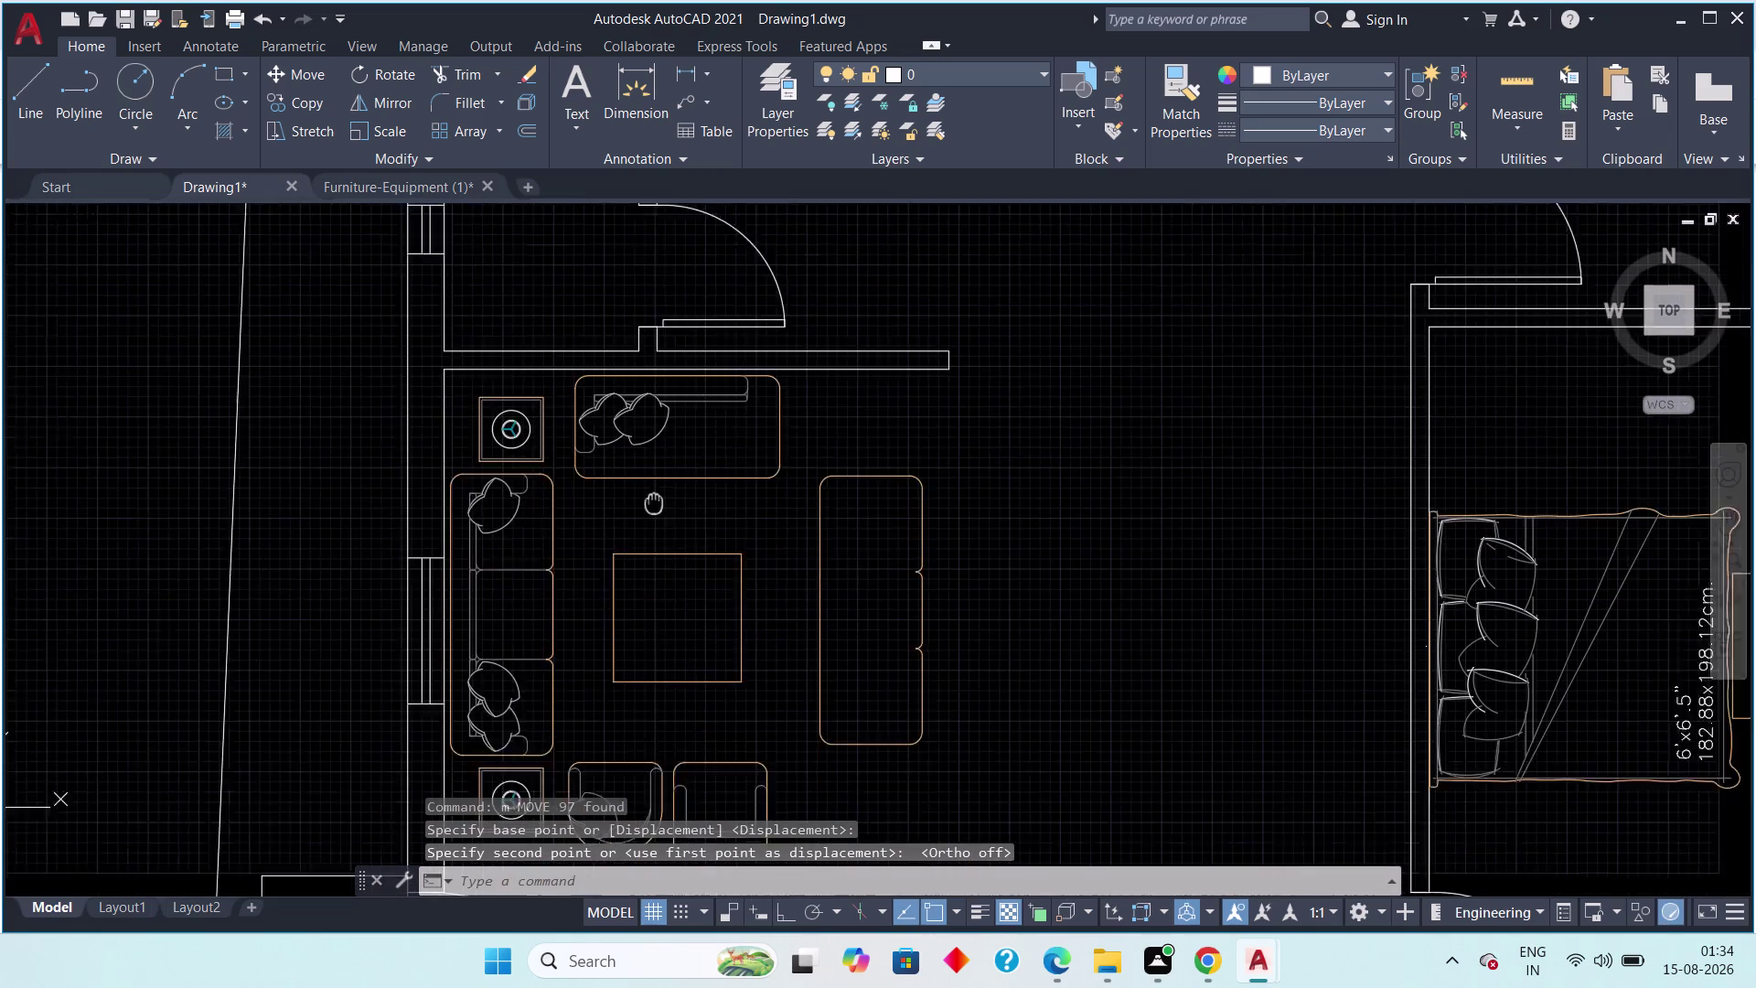
middle_drag(651, 491, 549, 338)
scroll(down, 3)
key(Escape)
key(Escape)
middle_drag(715, 450, 673, 543)
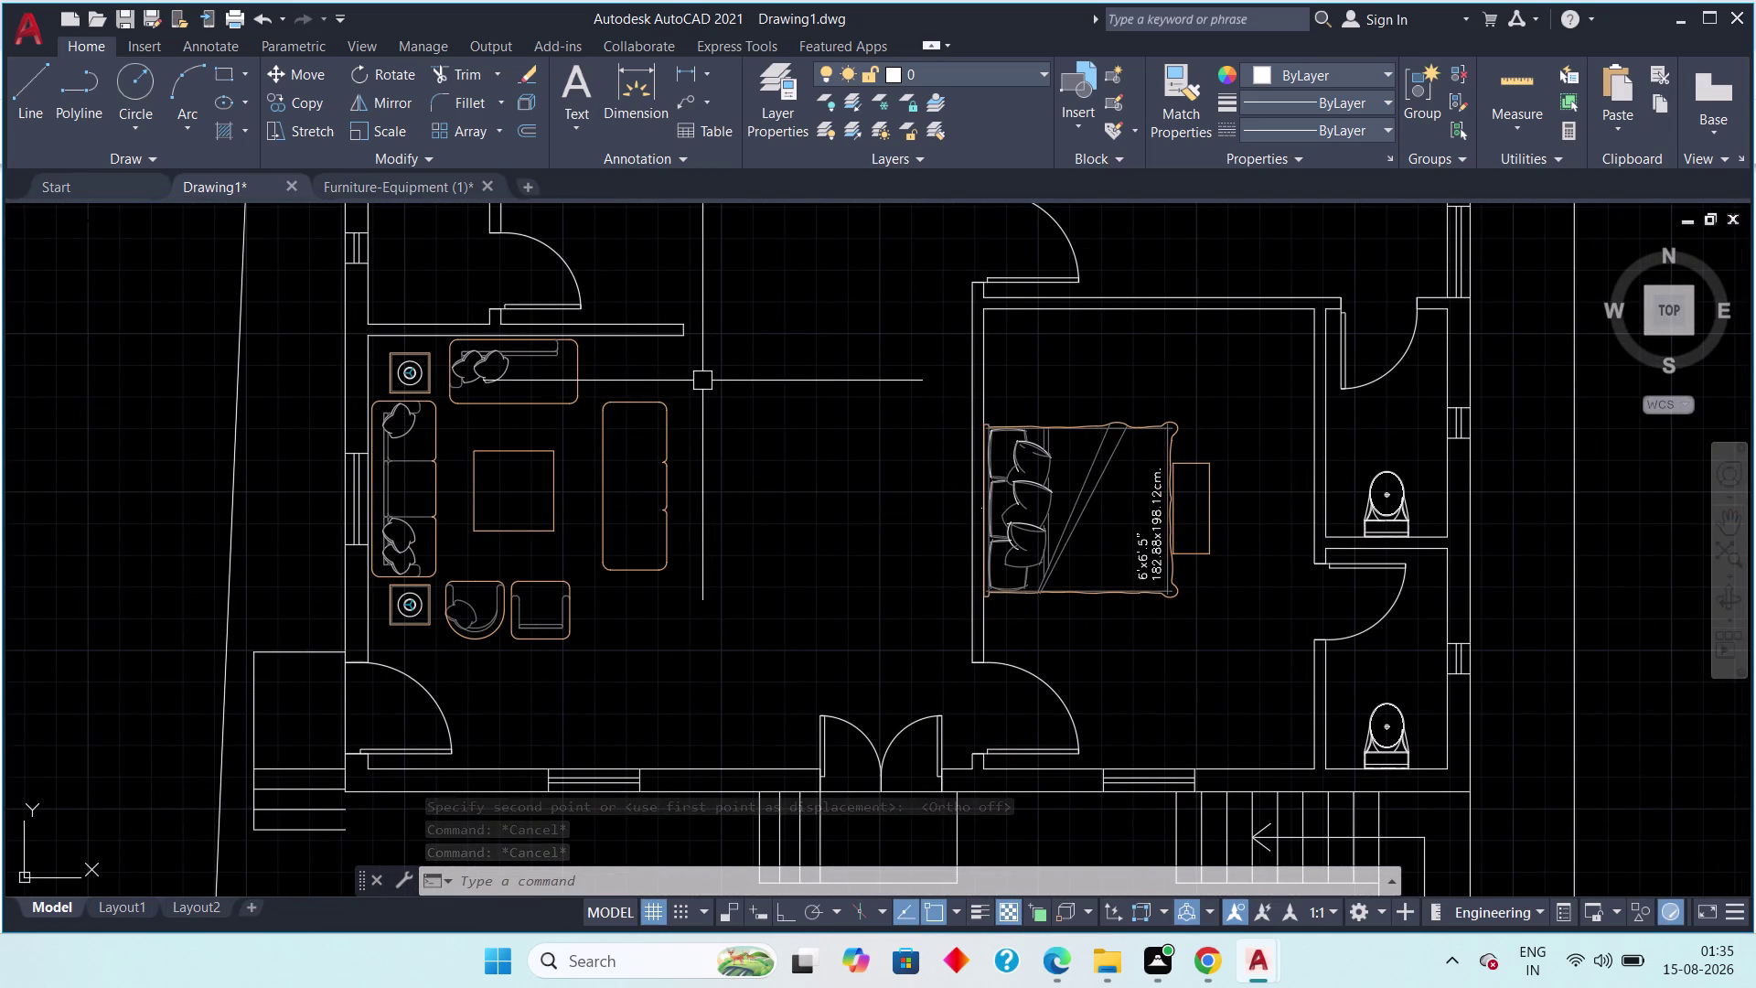
Erase the lone long sofa and the two armchairs below the sofa set.
drag(693, 366, 685, 385)
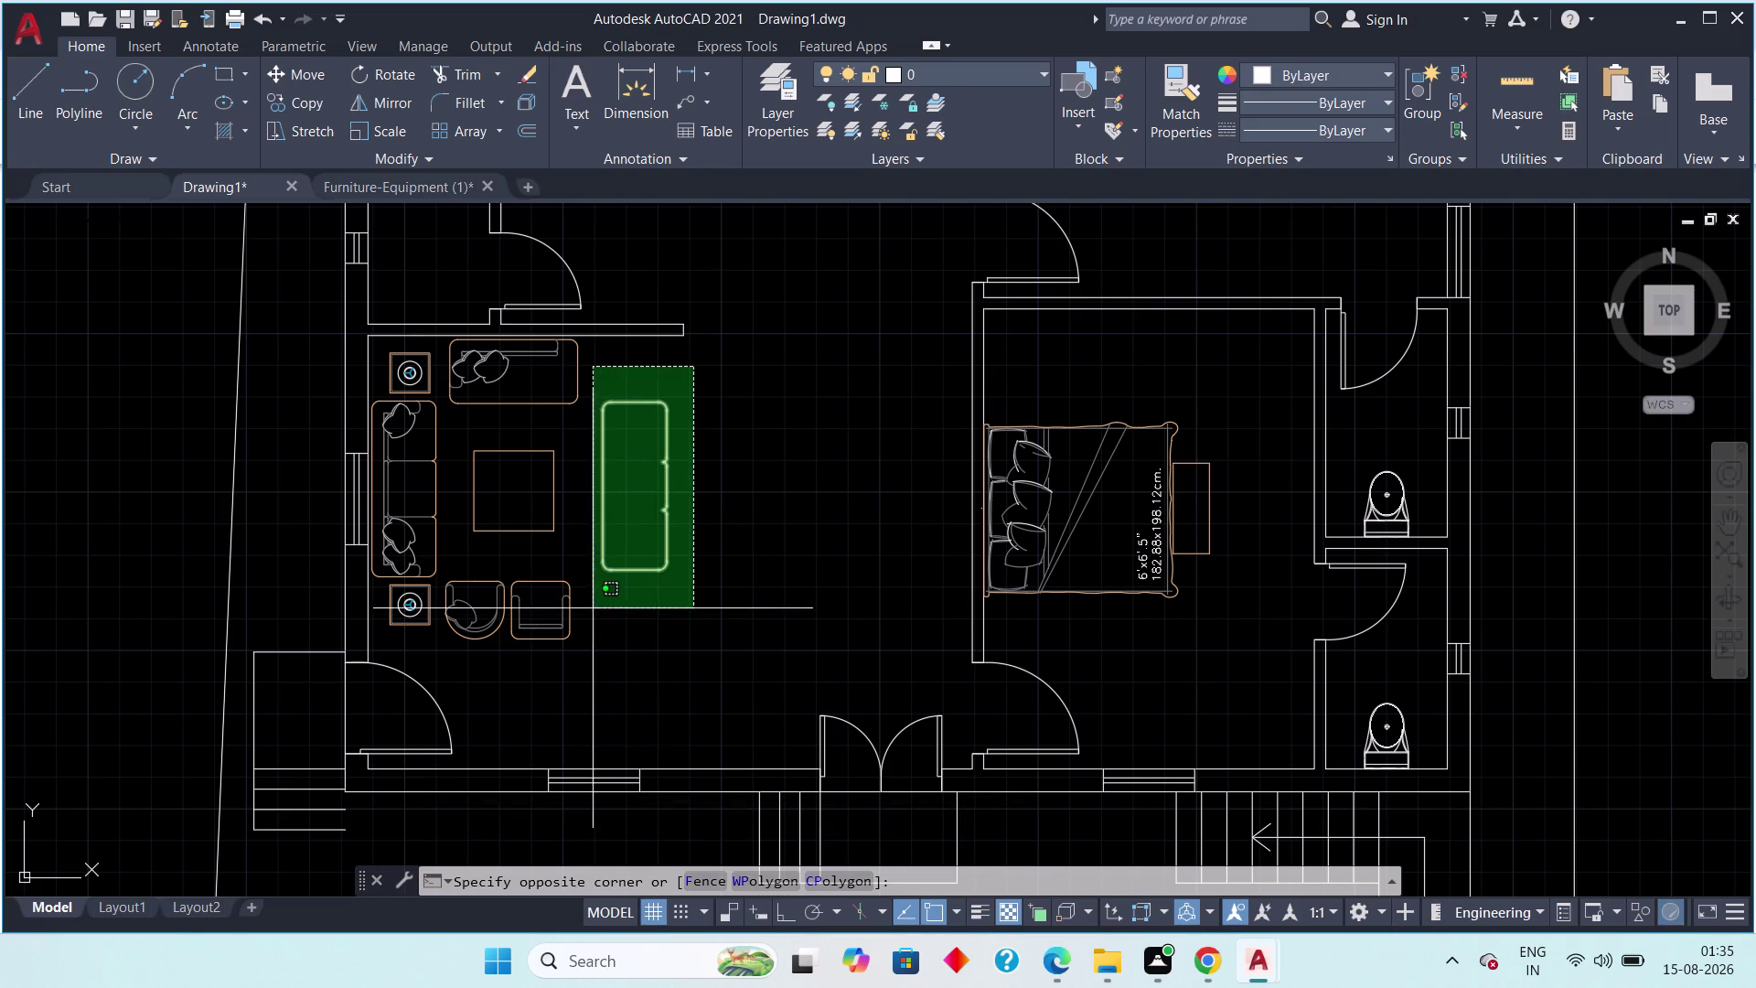
click(592, 608)
key(Delete)
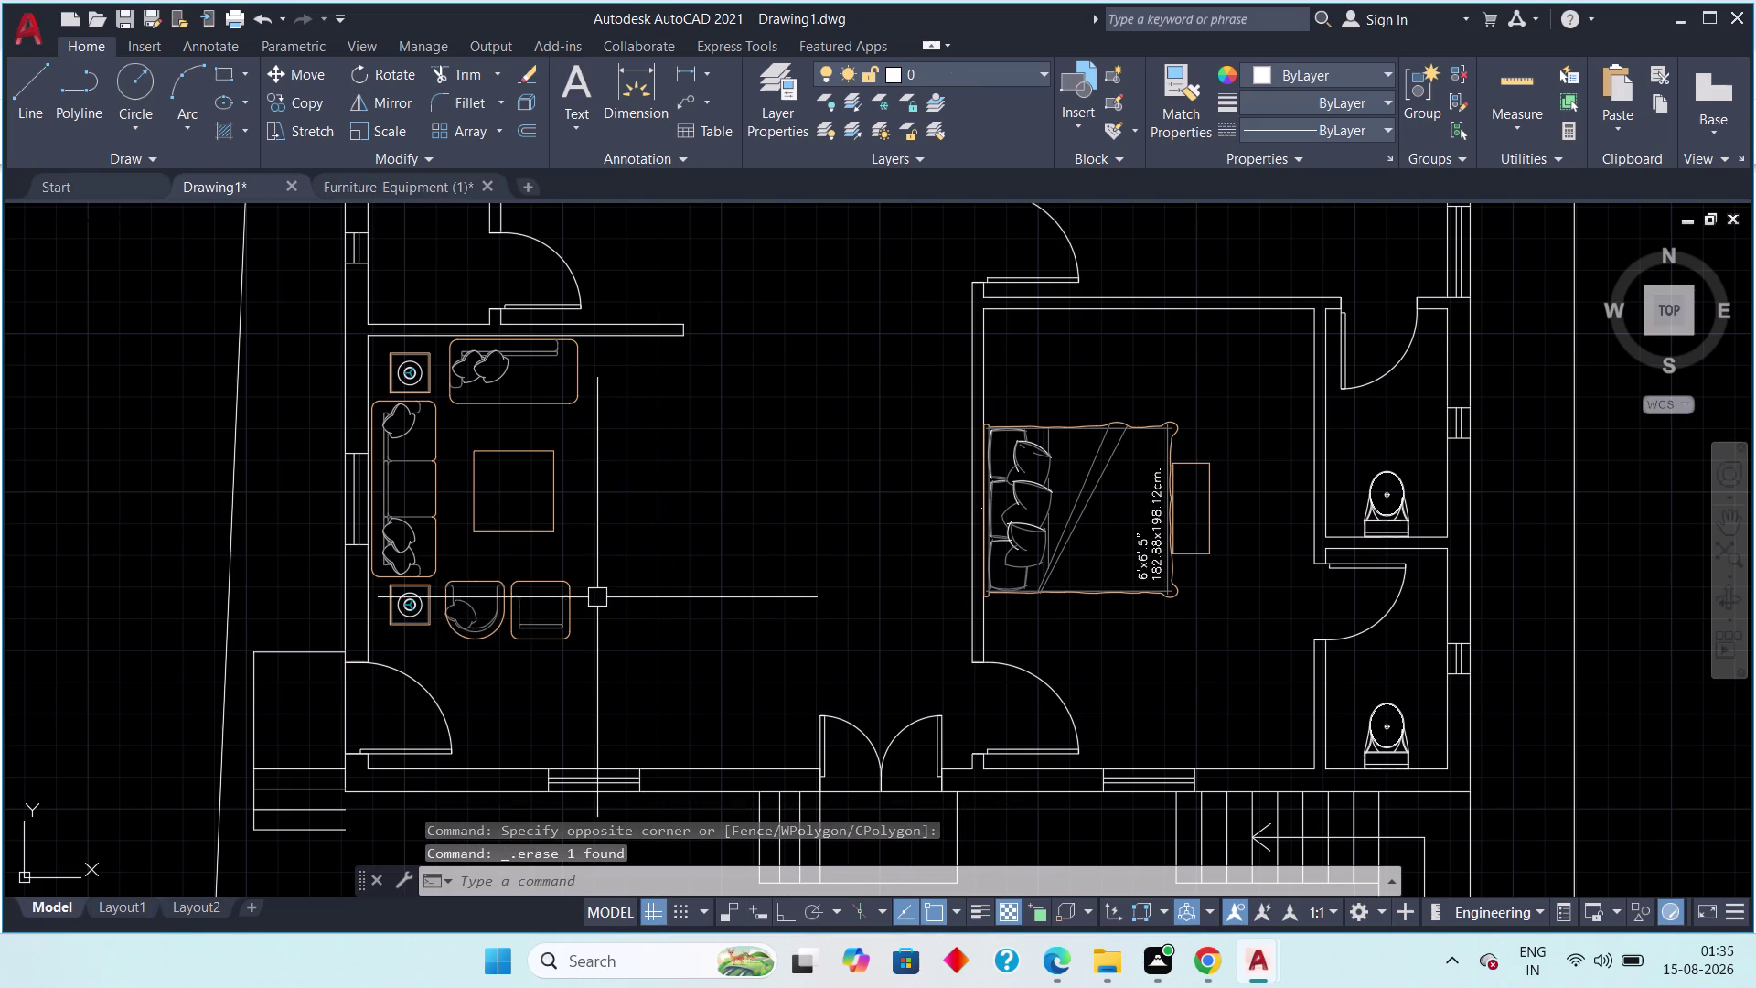
scroll(up, 3)
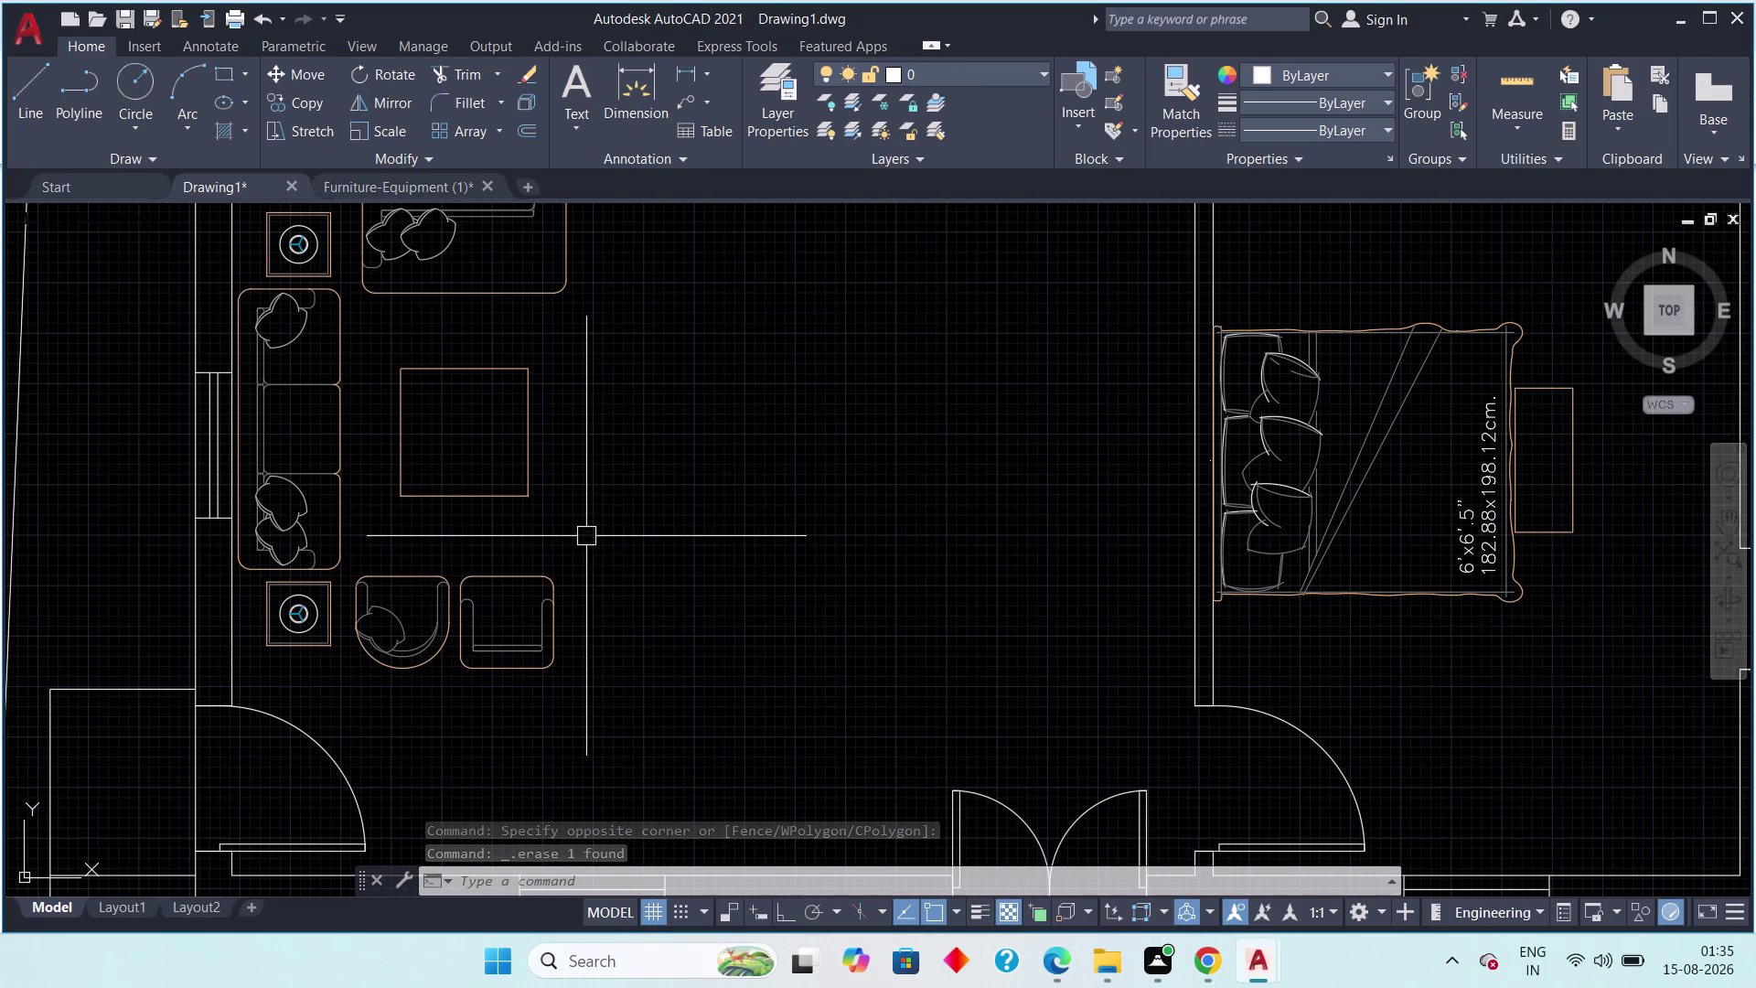
click(586, 536)
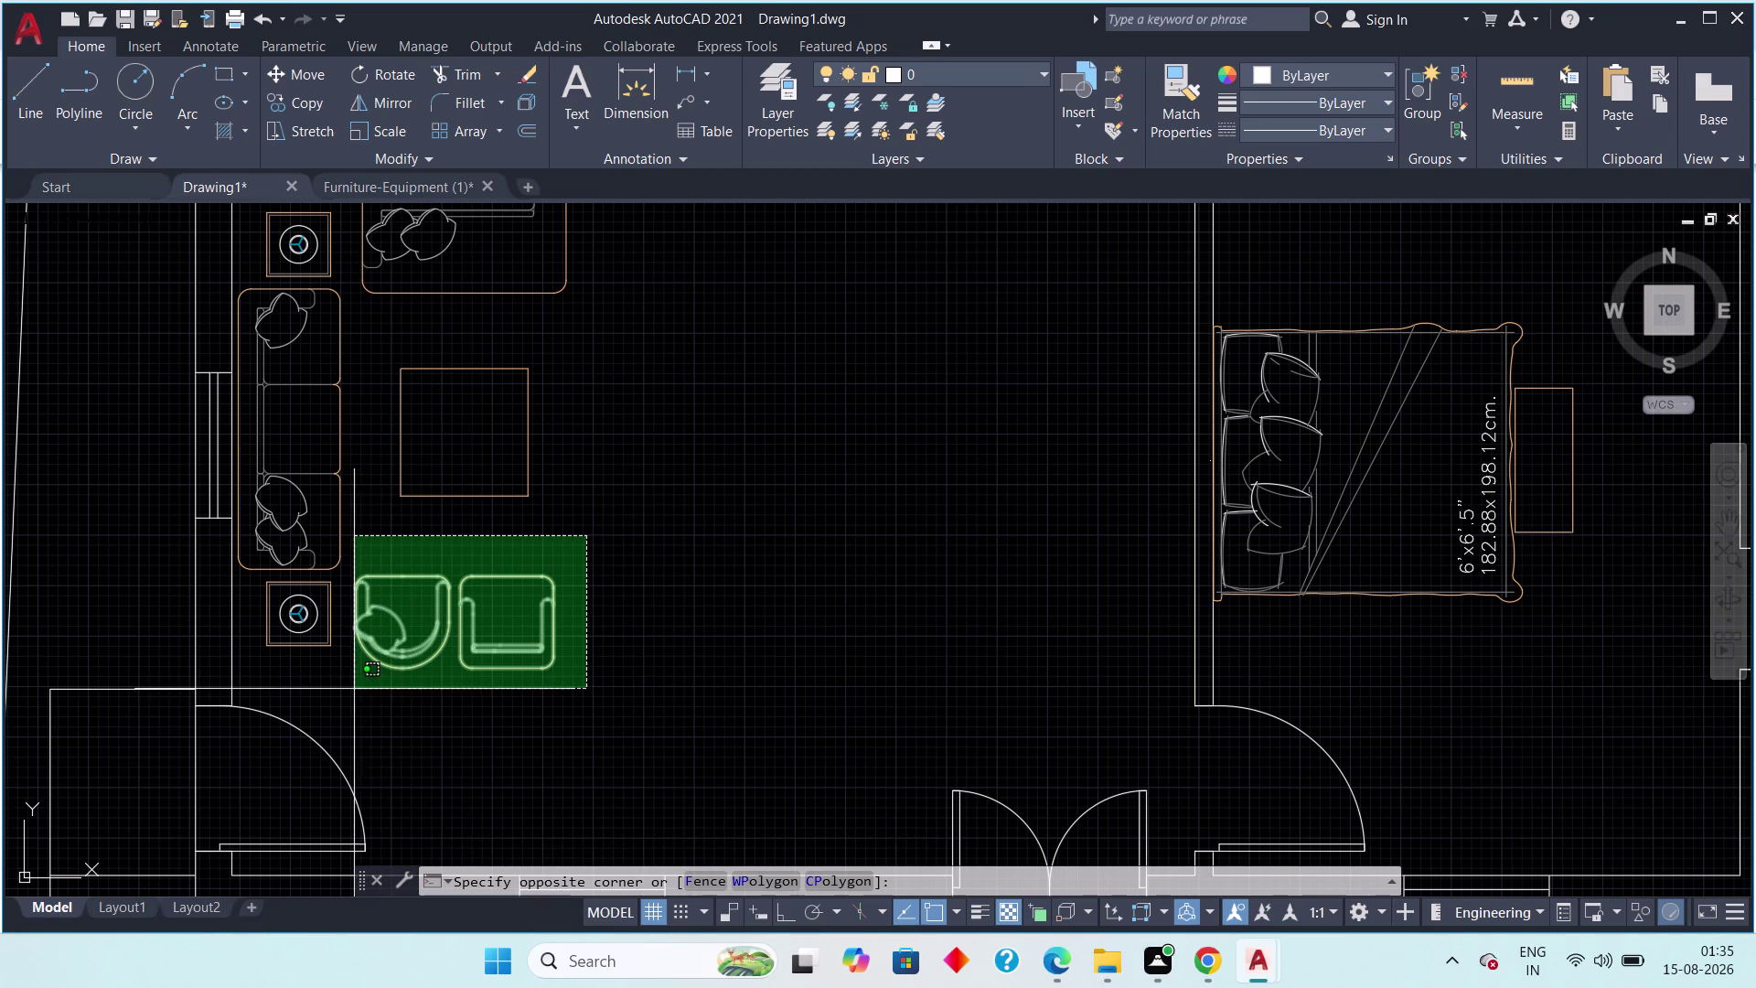
click(352, 684)
key(Delete)
Pan and zoom across the floor plan to the upper-left room.
scroll(down, 3)
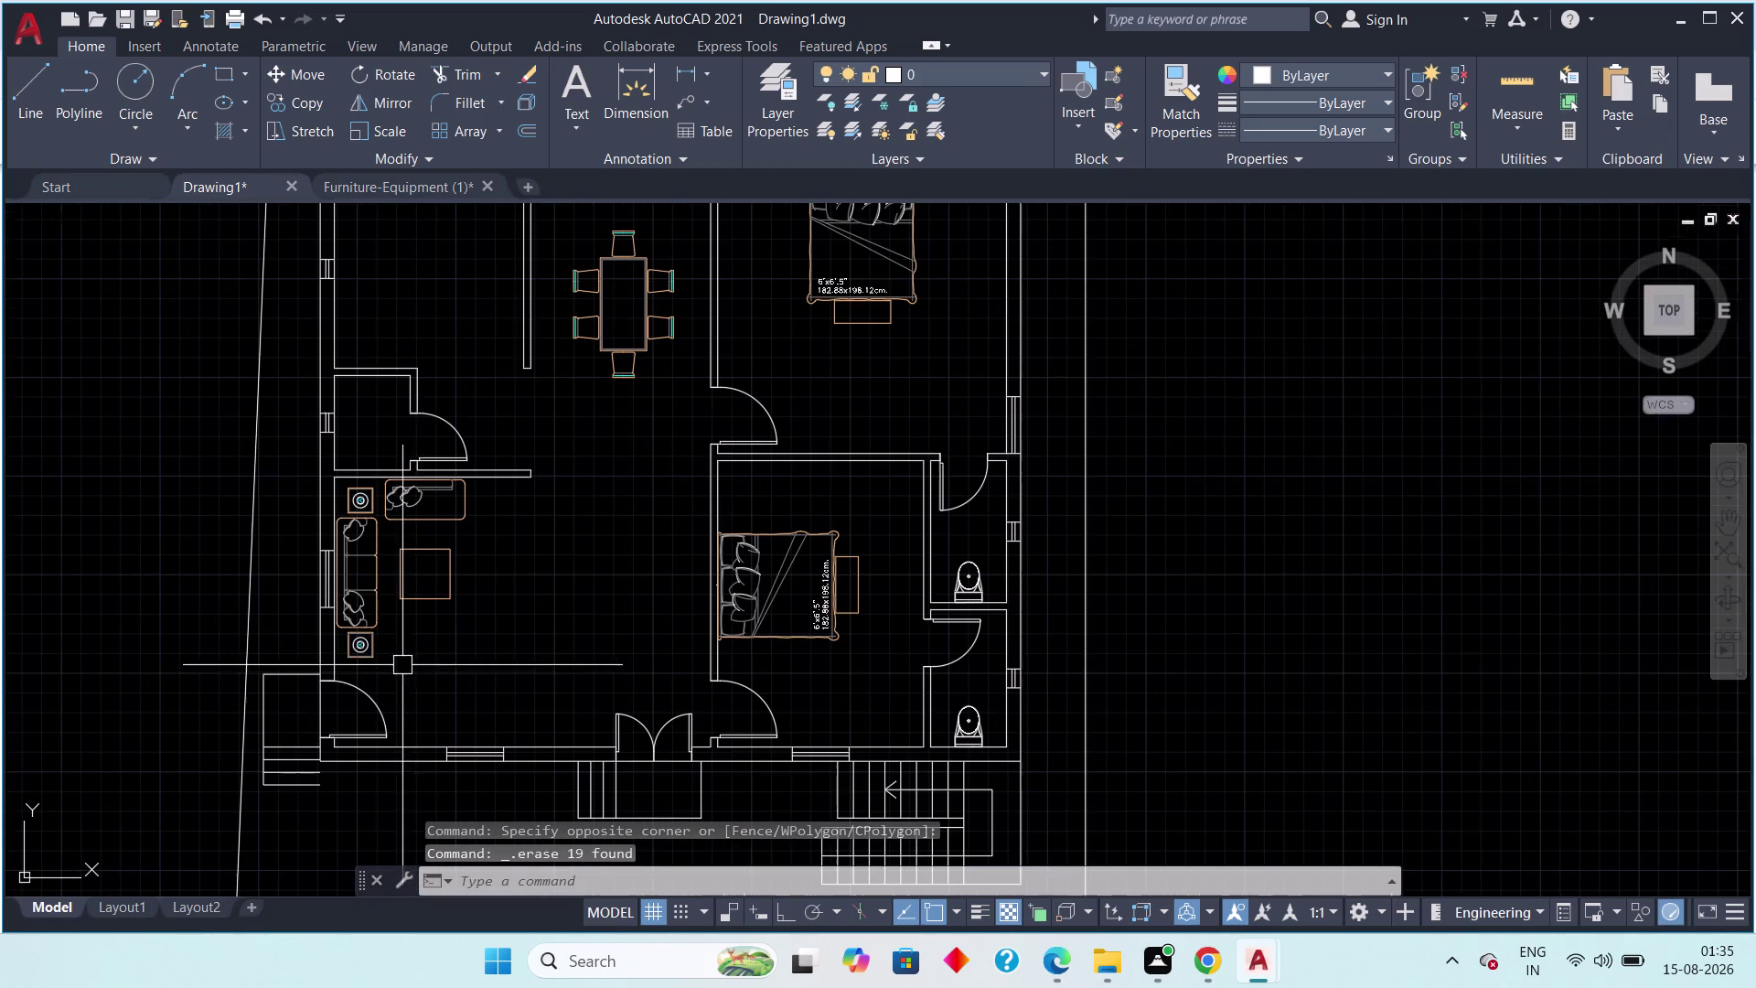
scroll(up, 3)
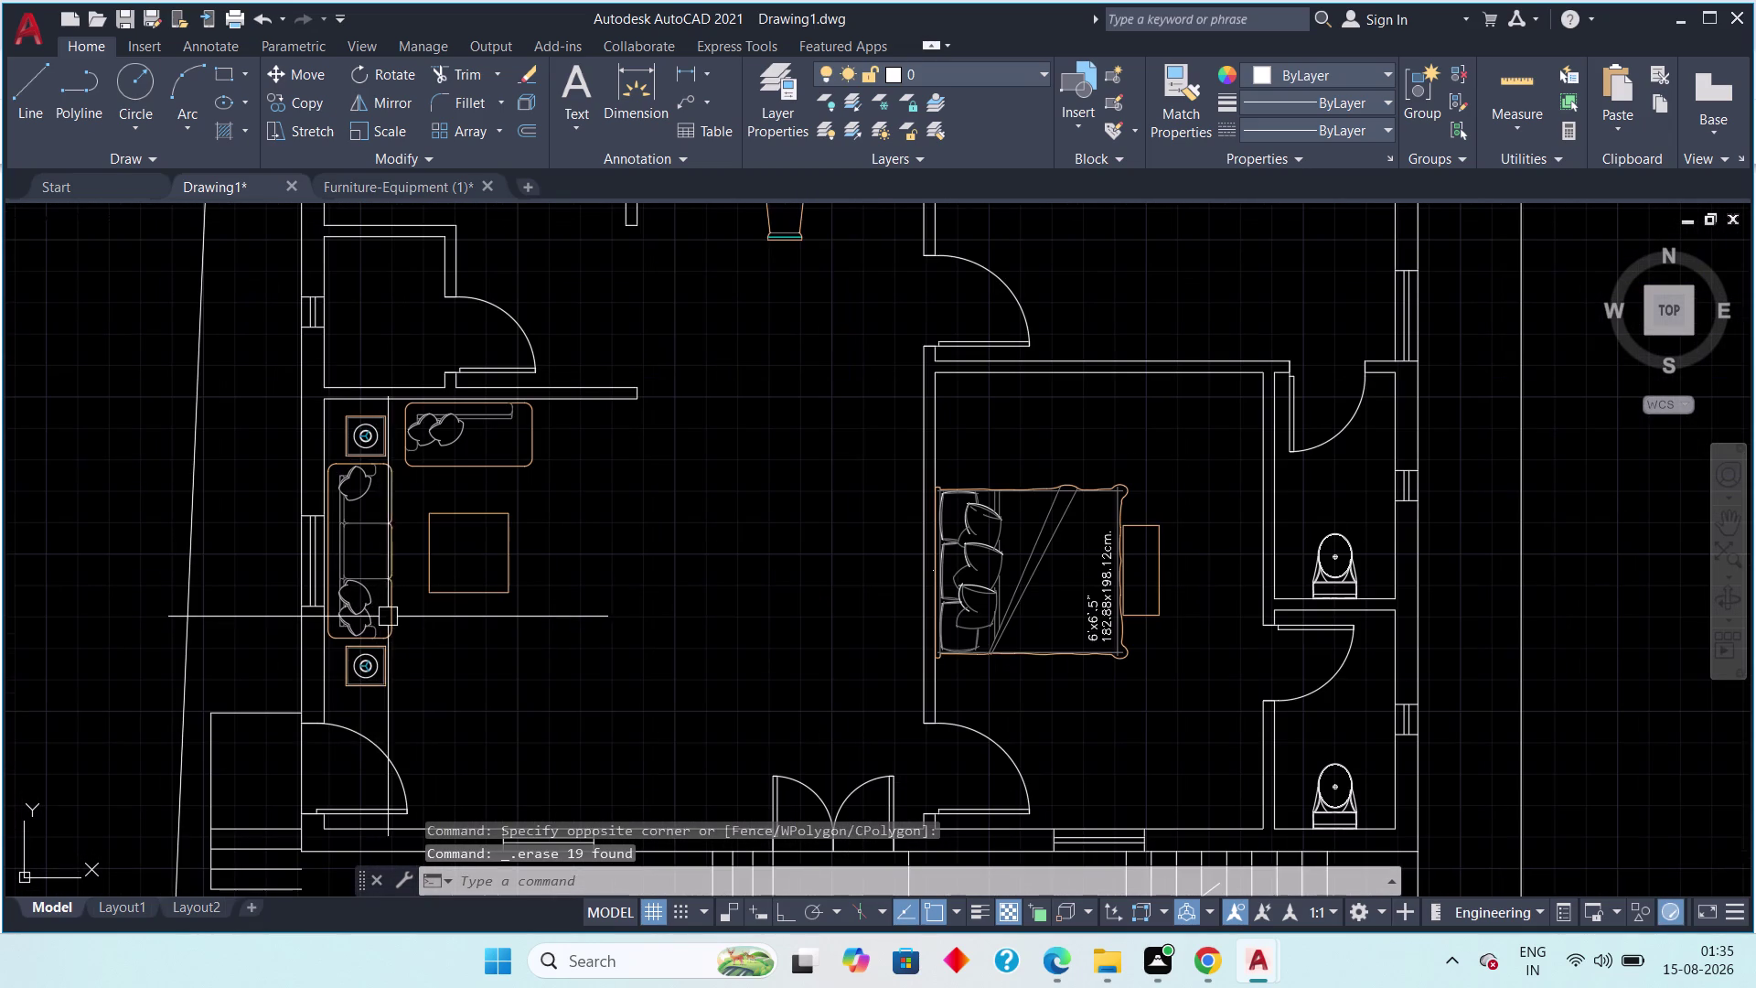
scroll(down, 3)
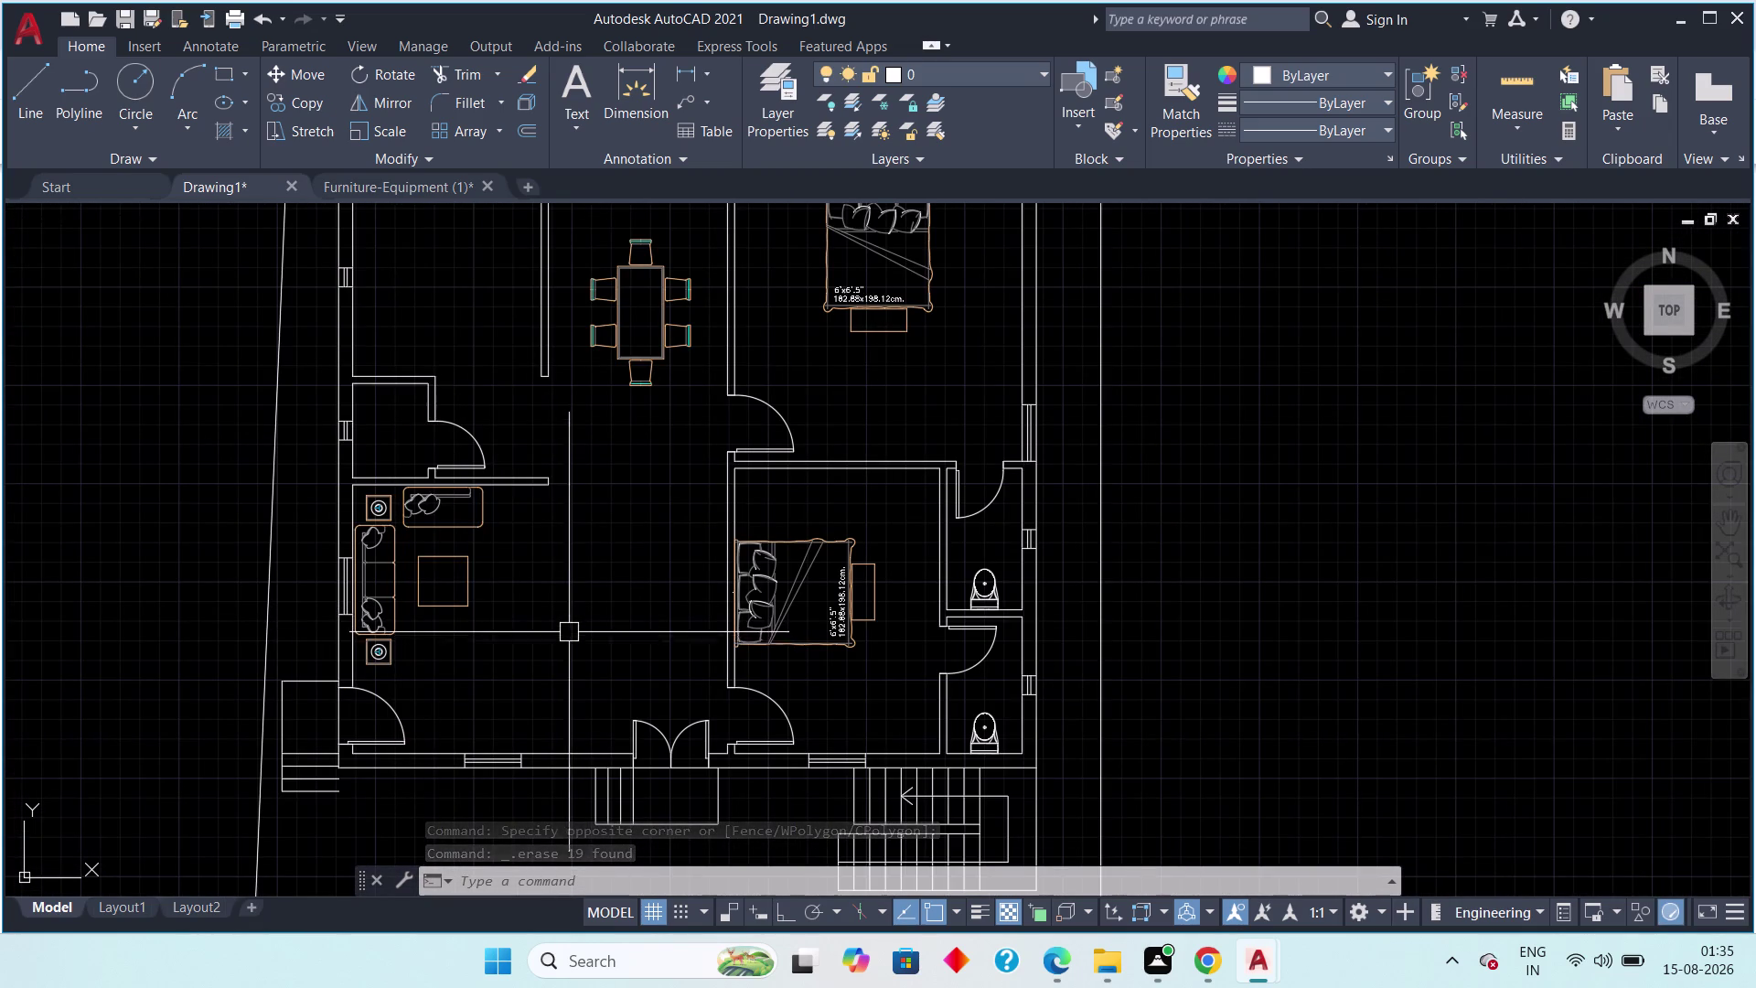
middle_drag(565, 618, 534, 733)
scroll(up, 3)
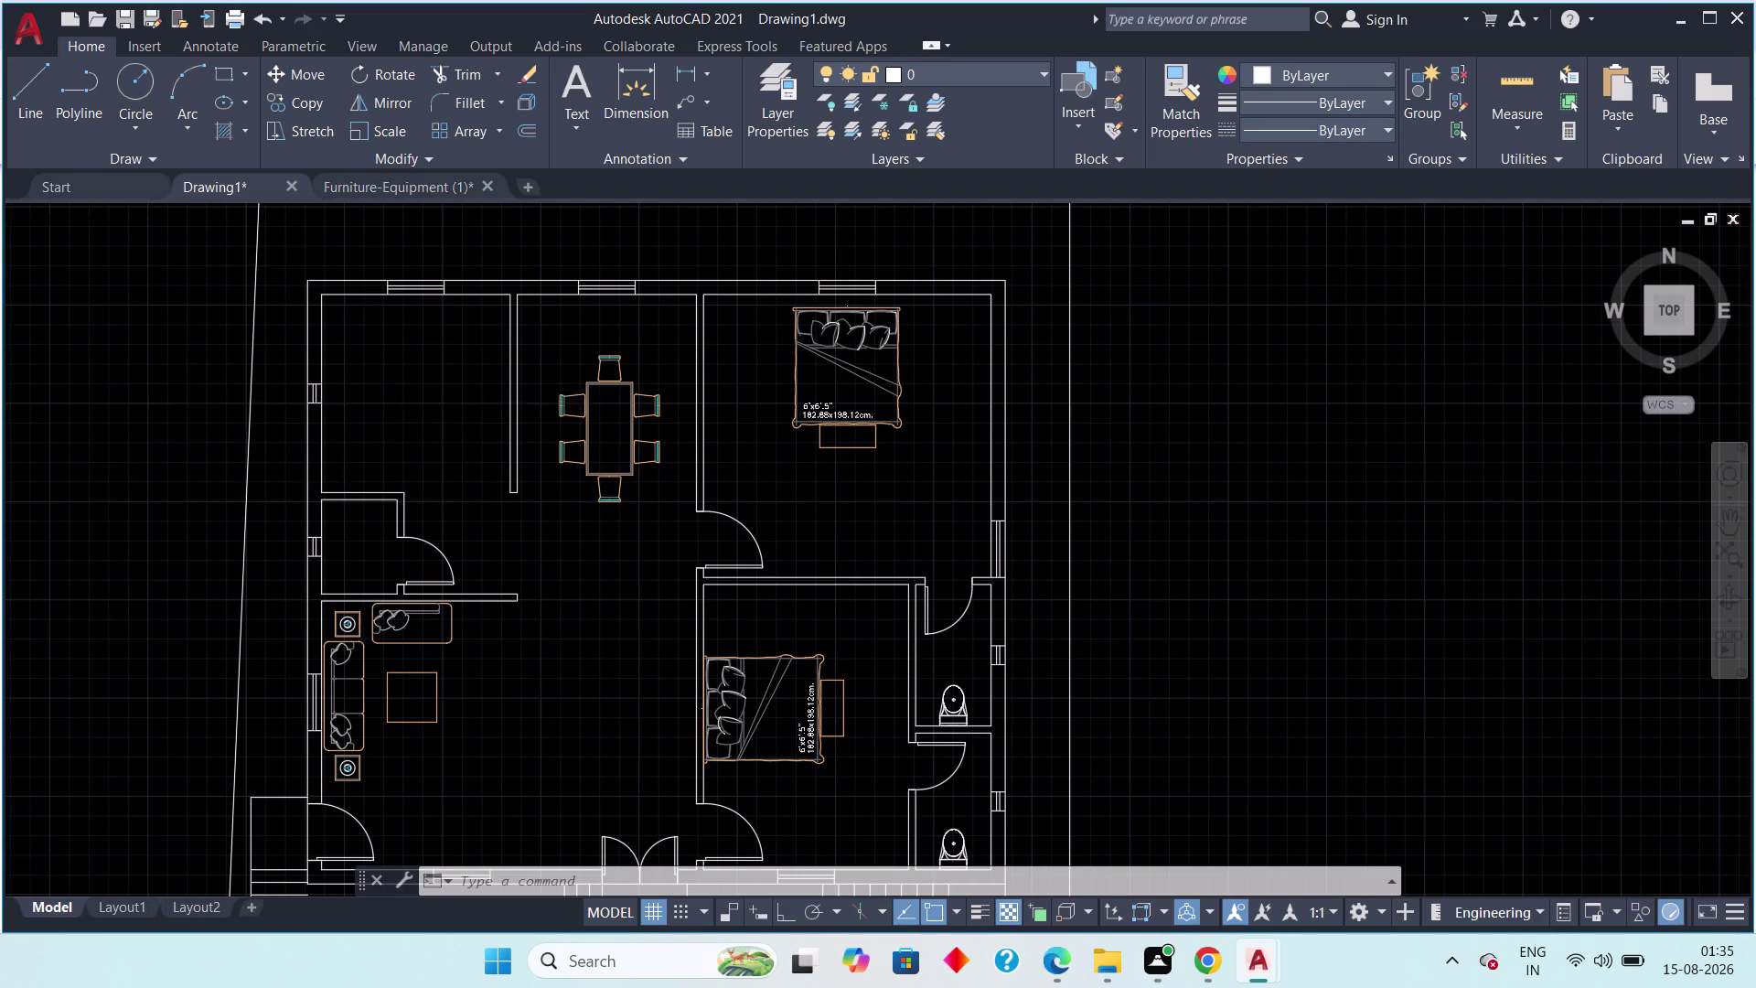
scroll(up, 3)
middle_drag(384, 428, 401, 641)
scroll(down, 3)
key(Escape)
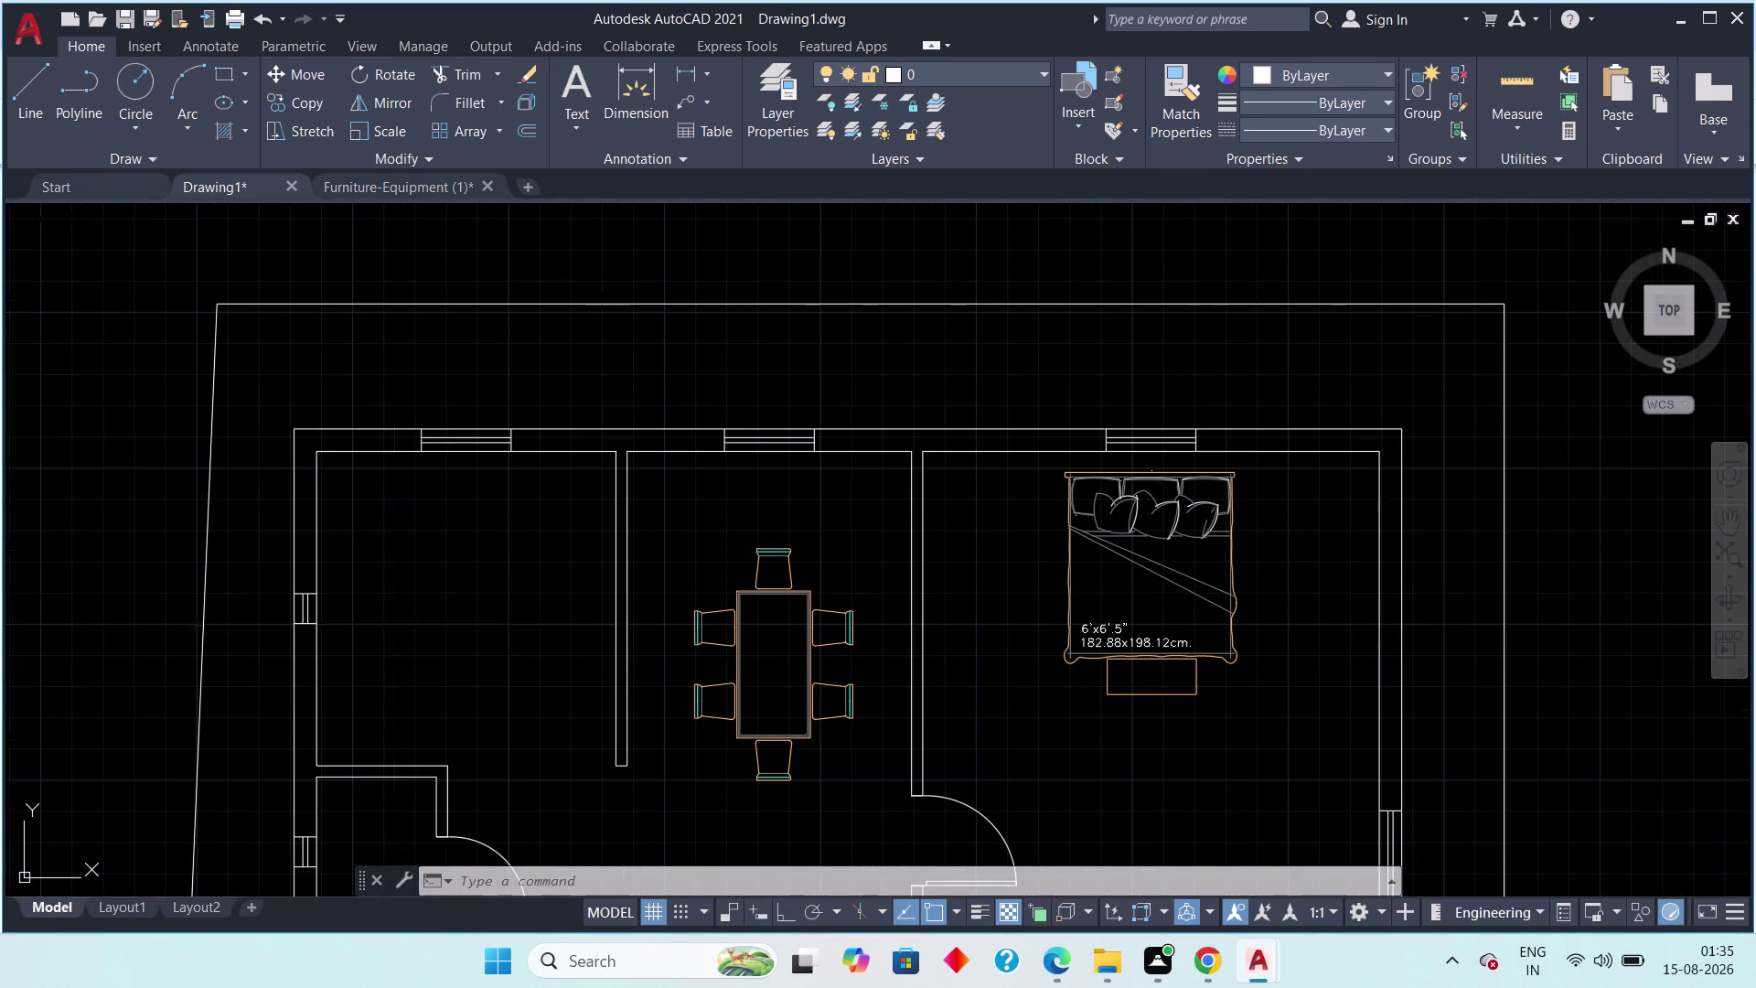
Offset the upper-left room's left wall by 3', then delete that copy.
text(of)
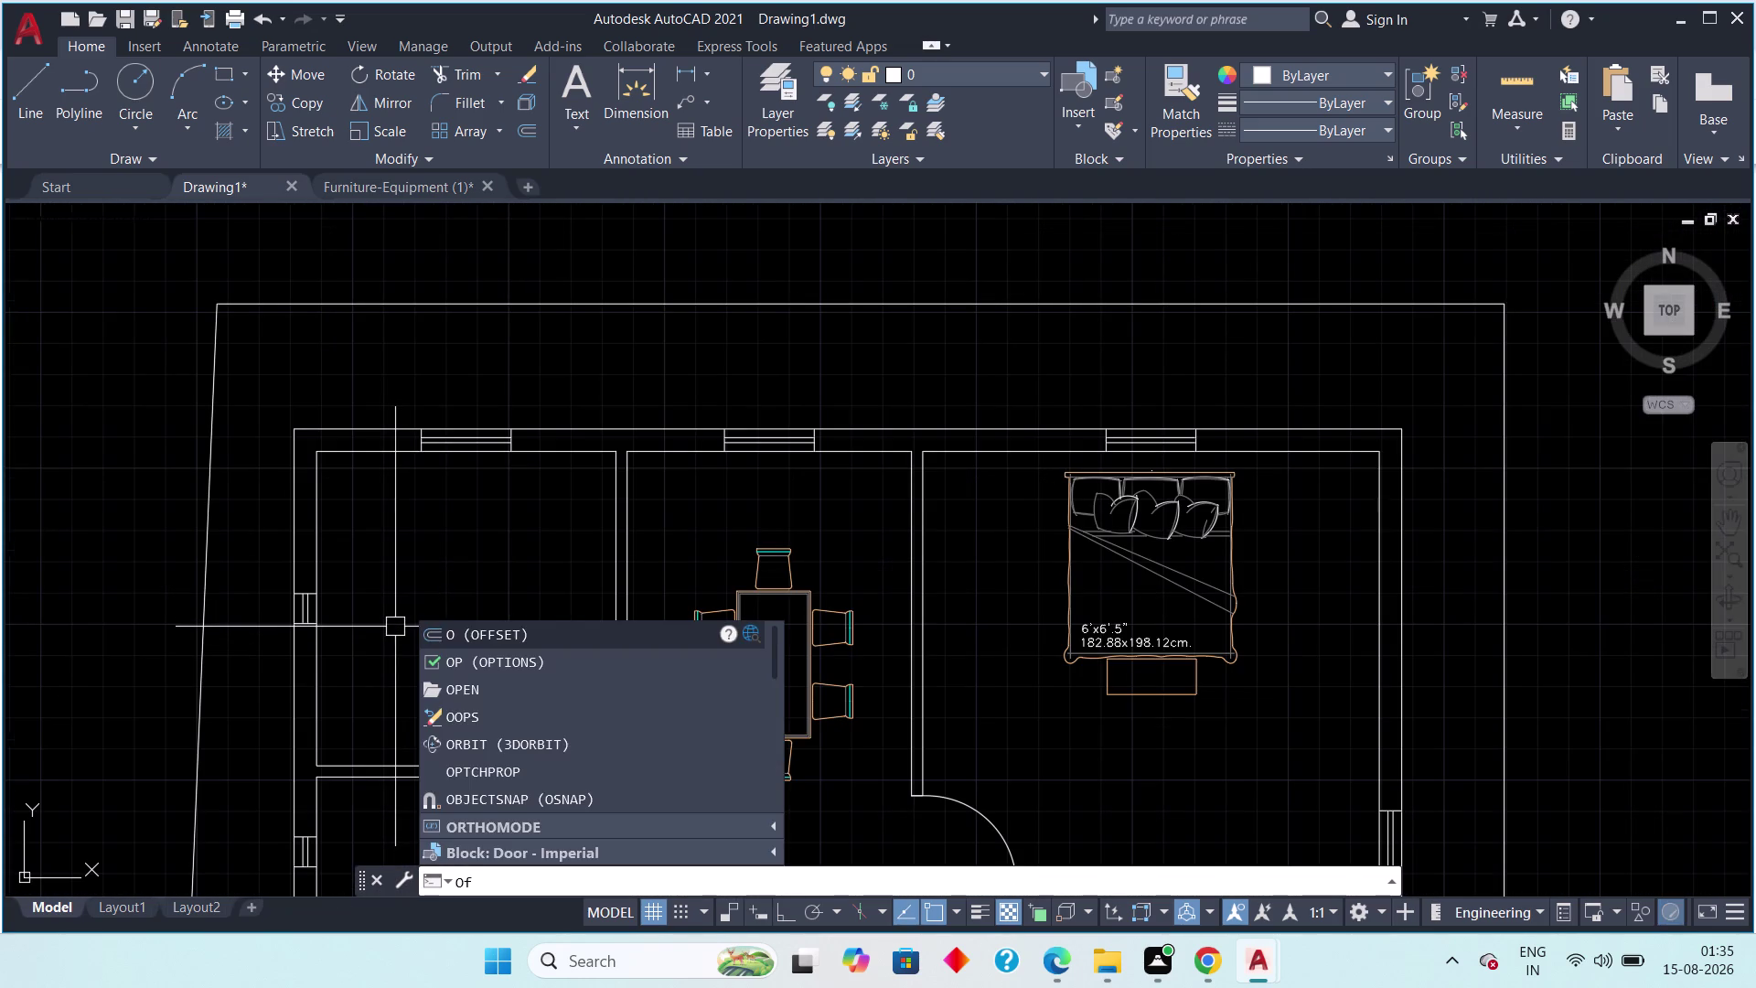
text(f)
key(space)
text(3)
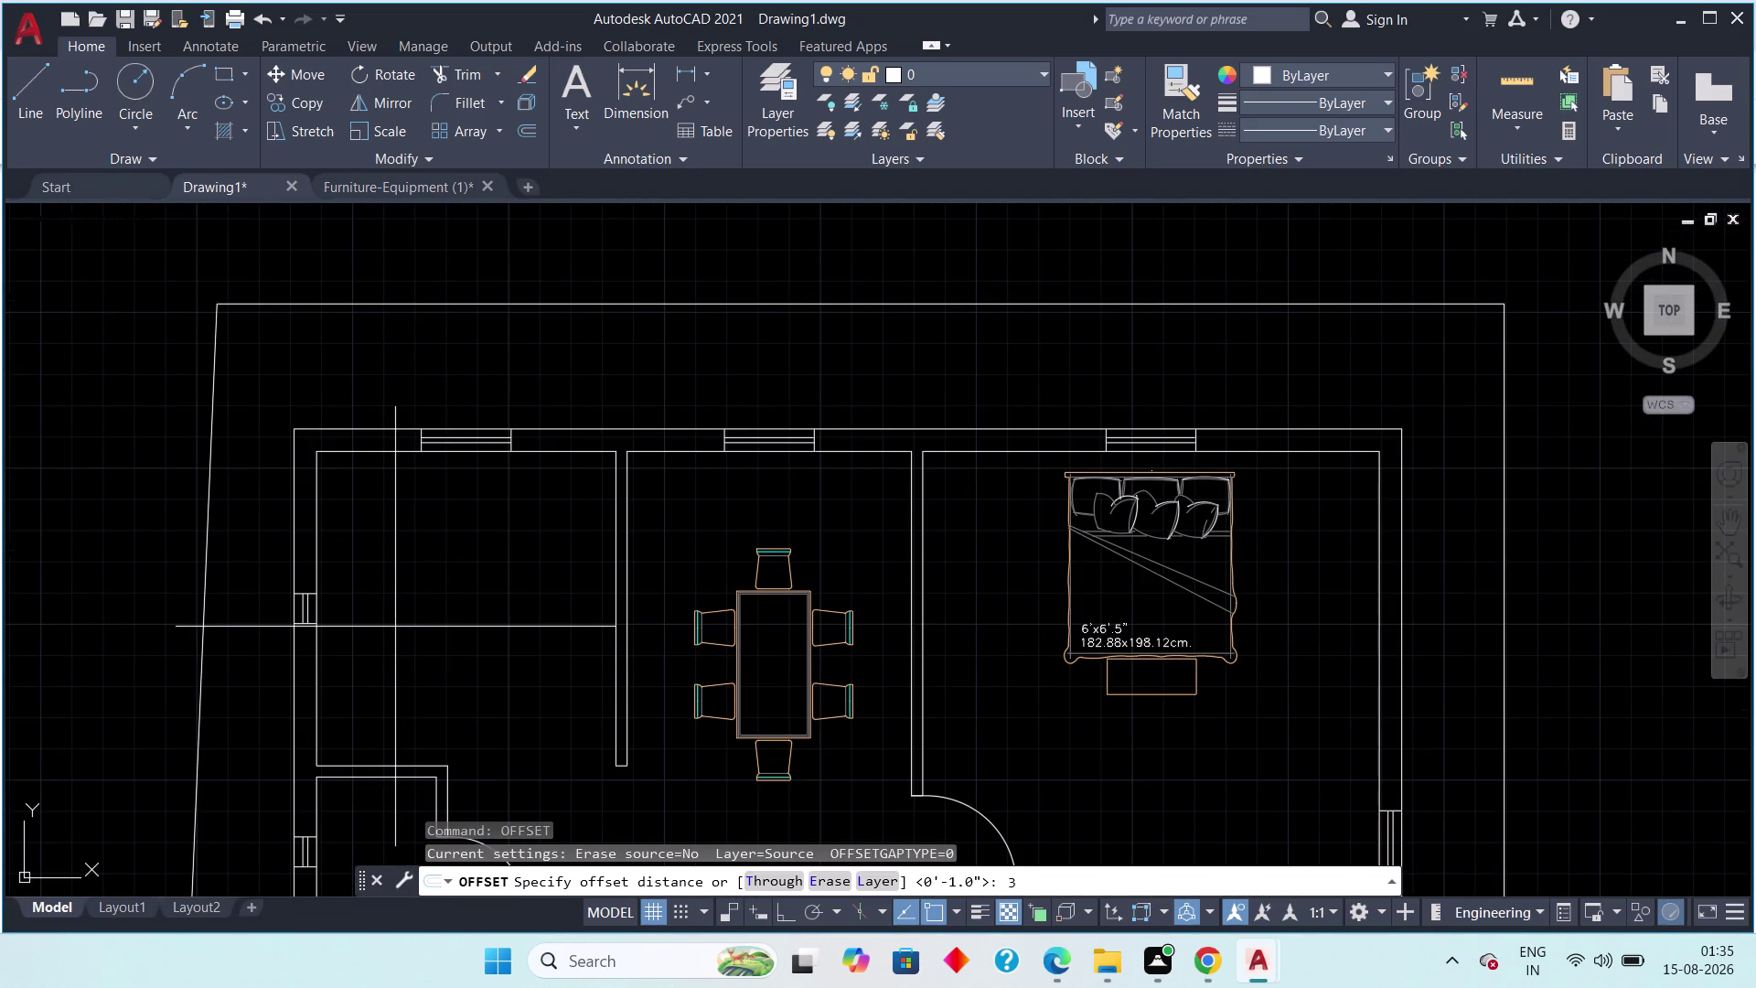
text(')
key(space)
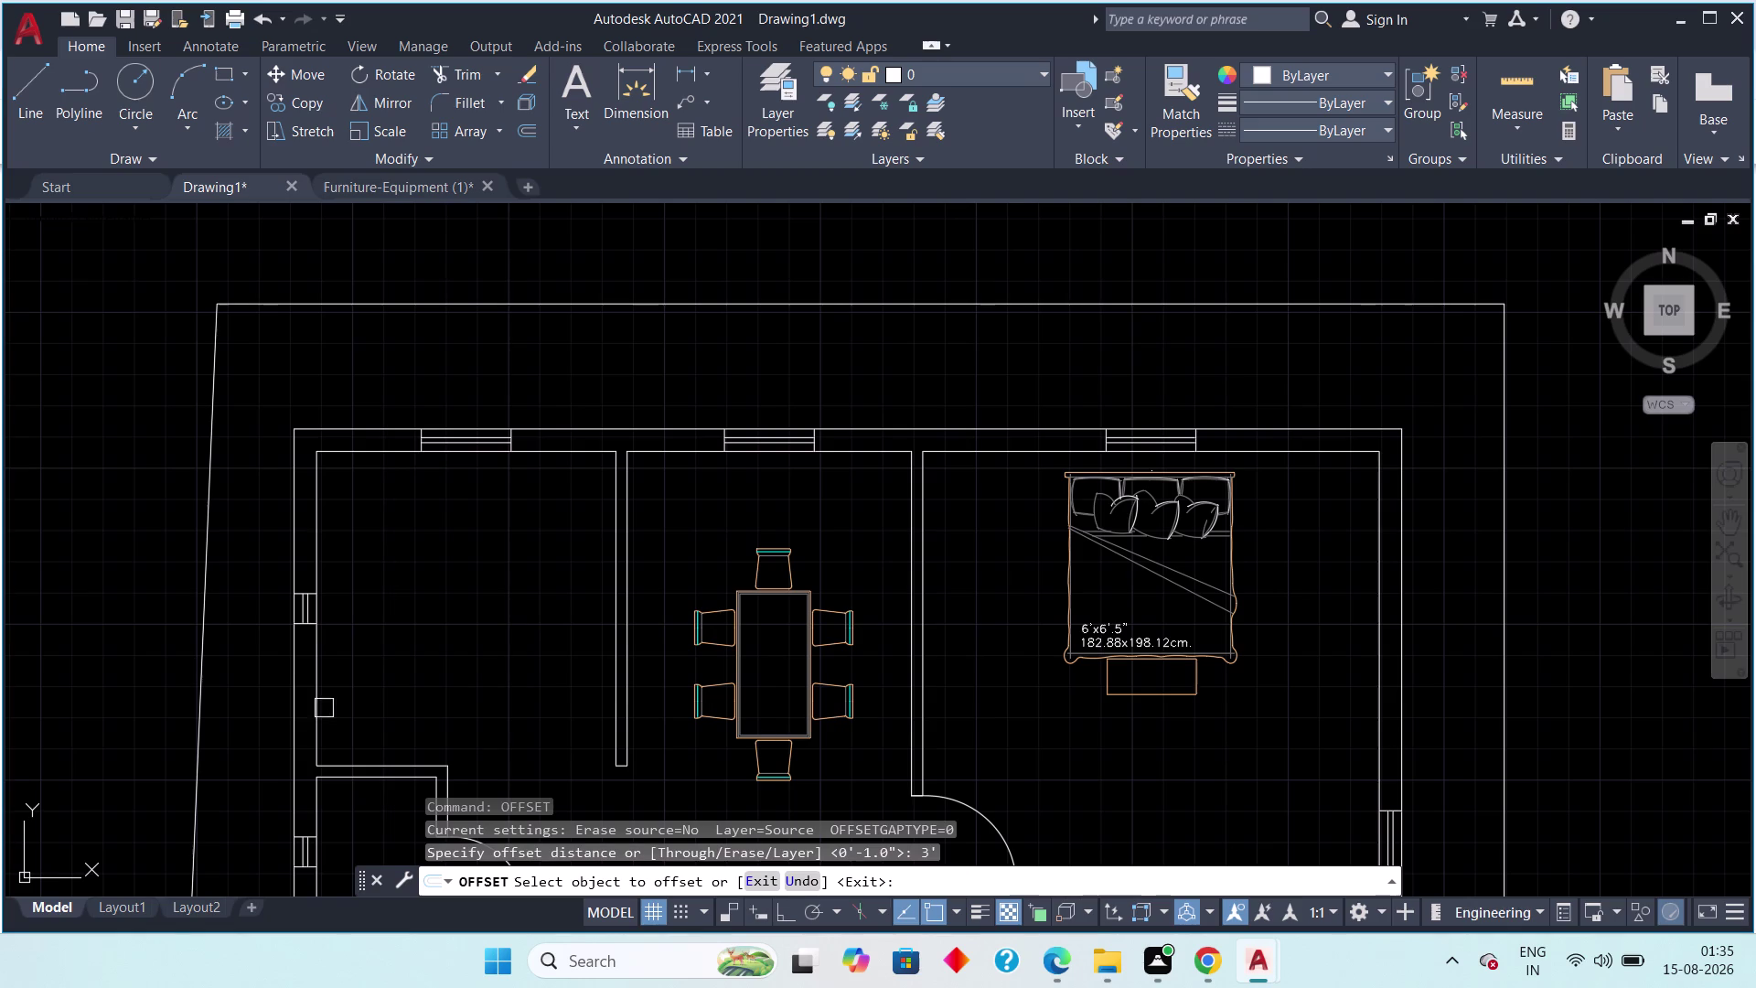
drag(316, 711, 331, 707)
click(356, 698)
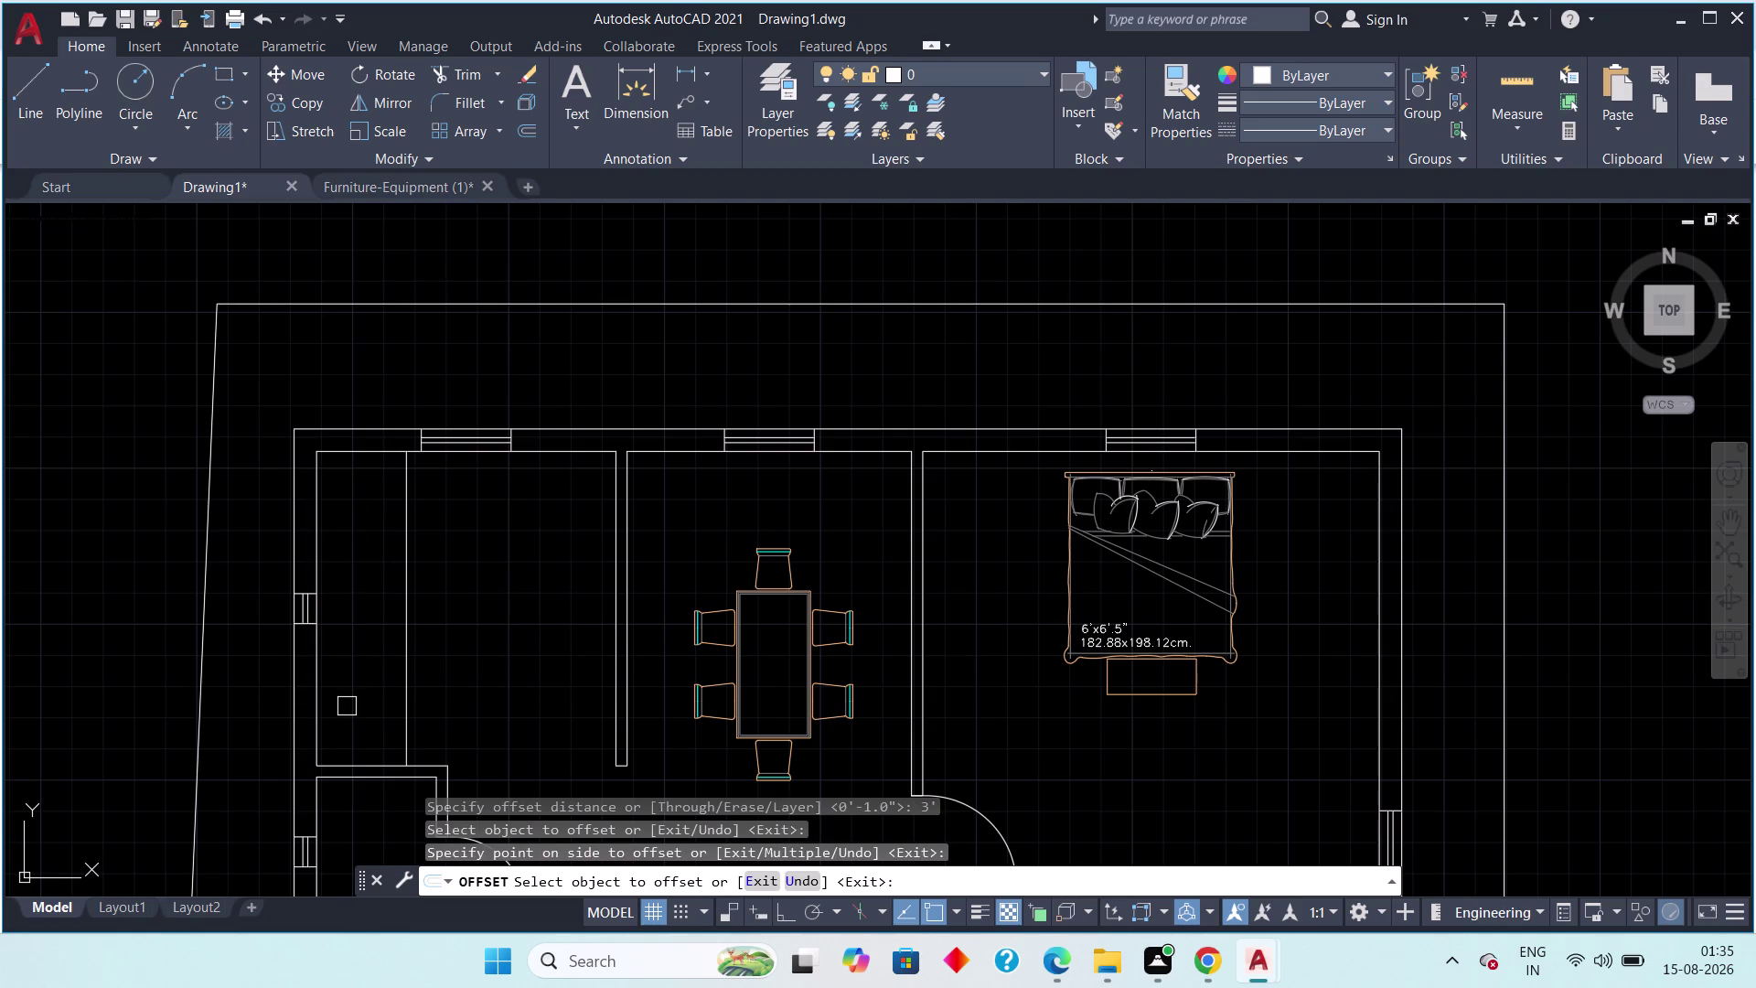
key(Escape)
key(Escape)
drag(460, 616, 414, 639)
click(322, 684)
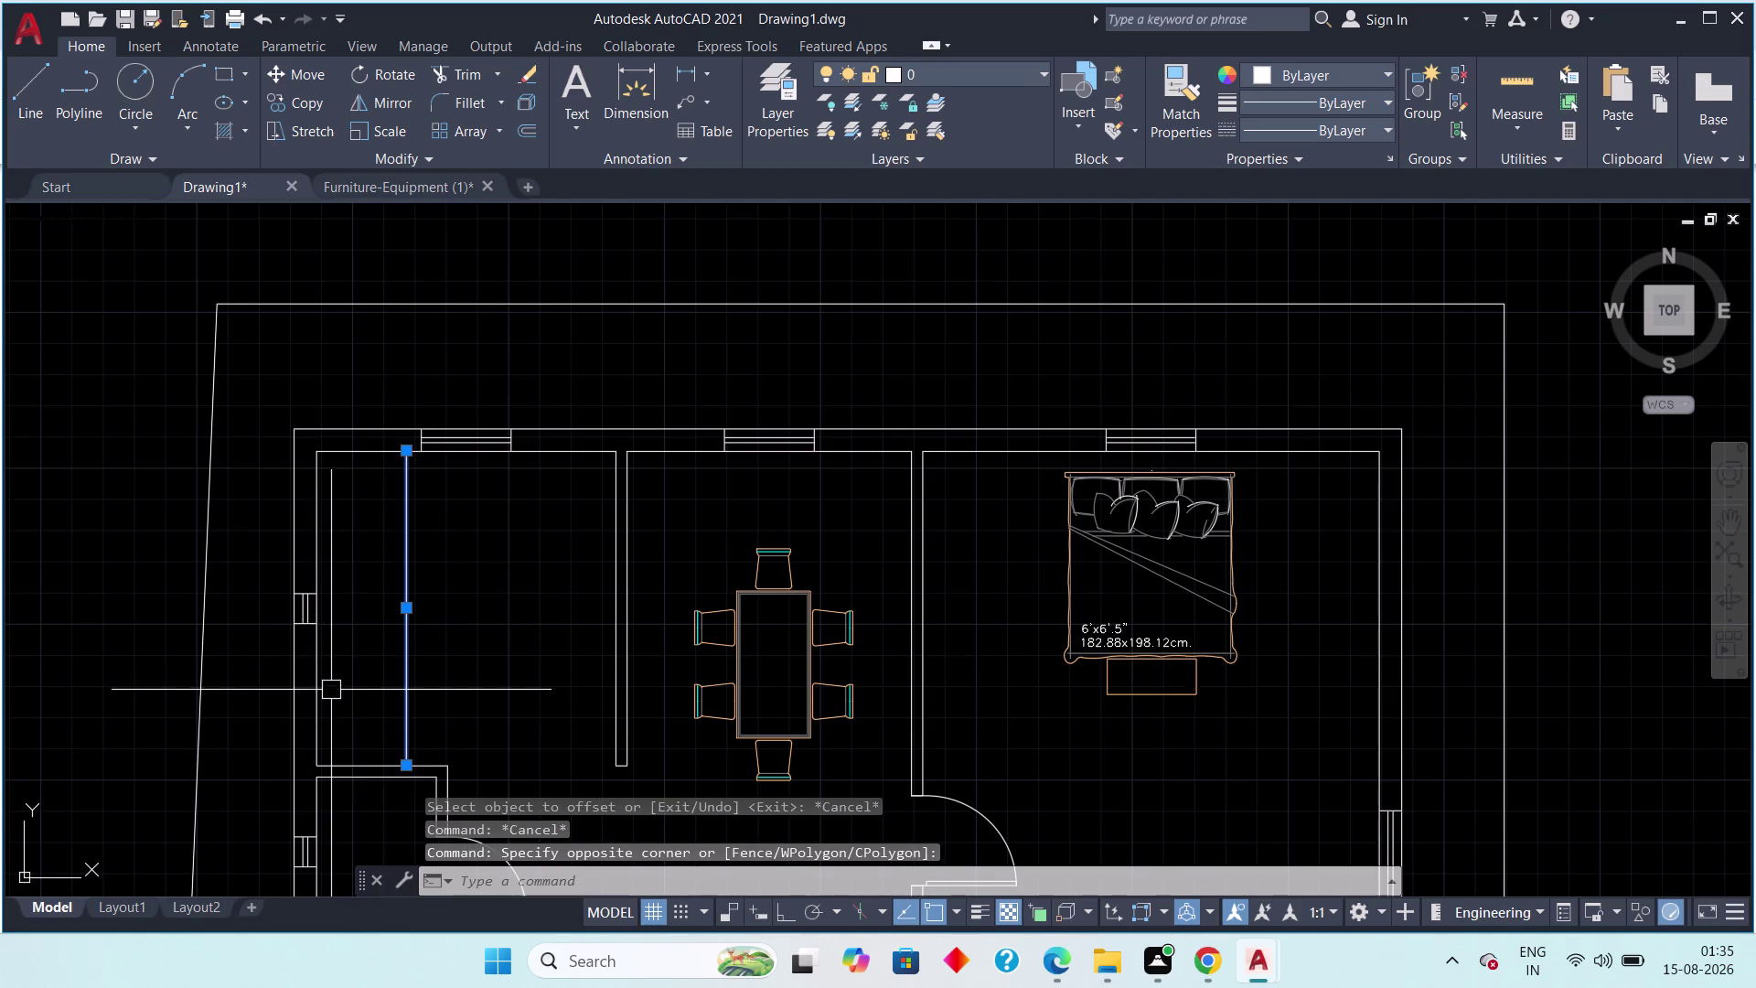
key(Delete)
Rerun OFFSET with a distance of 2'6".
text(o)
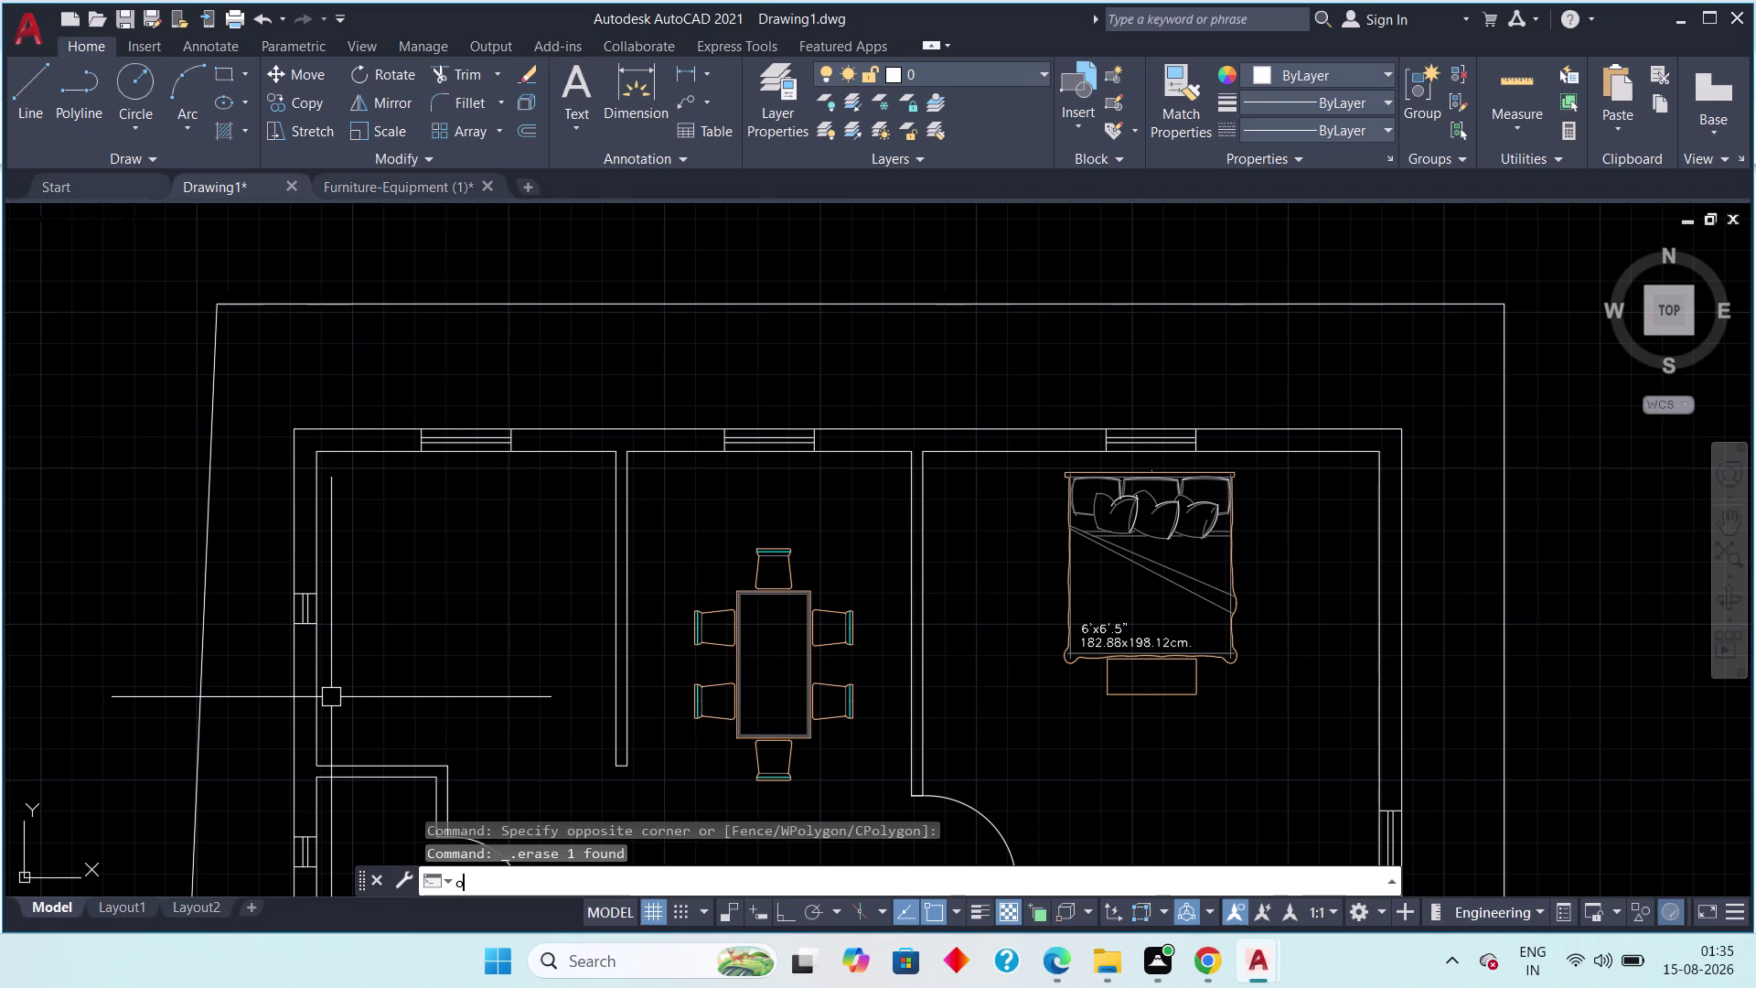
text(ff 2')
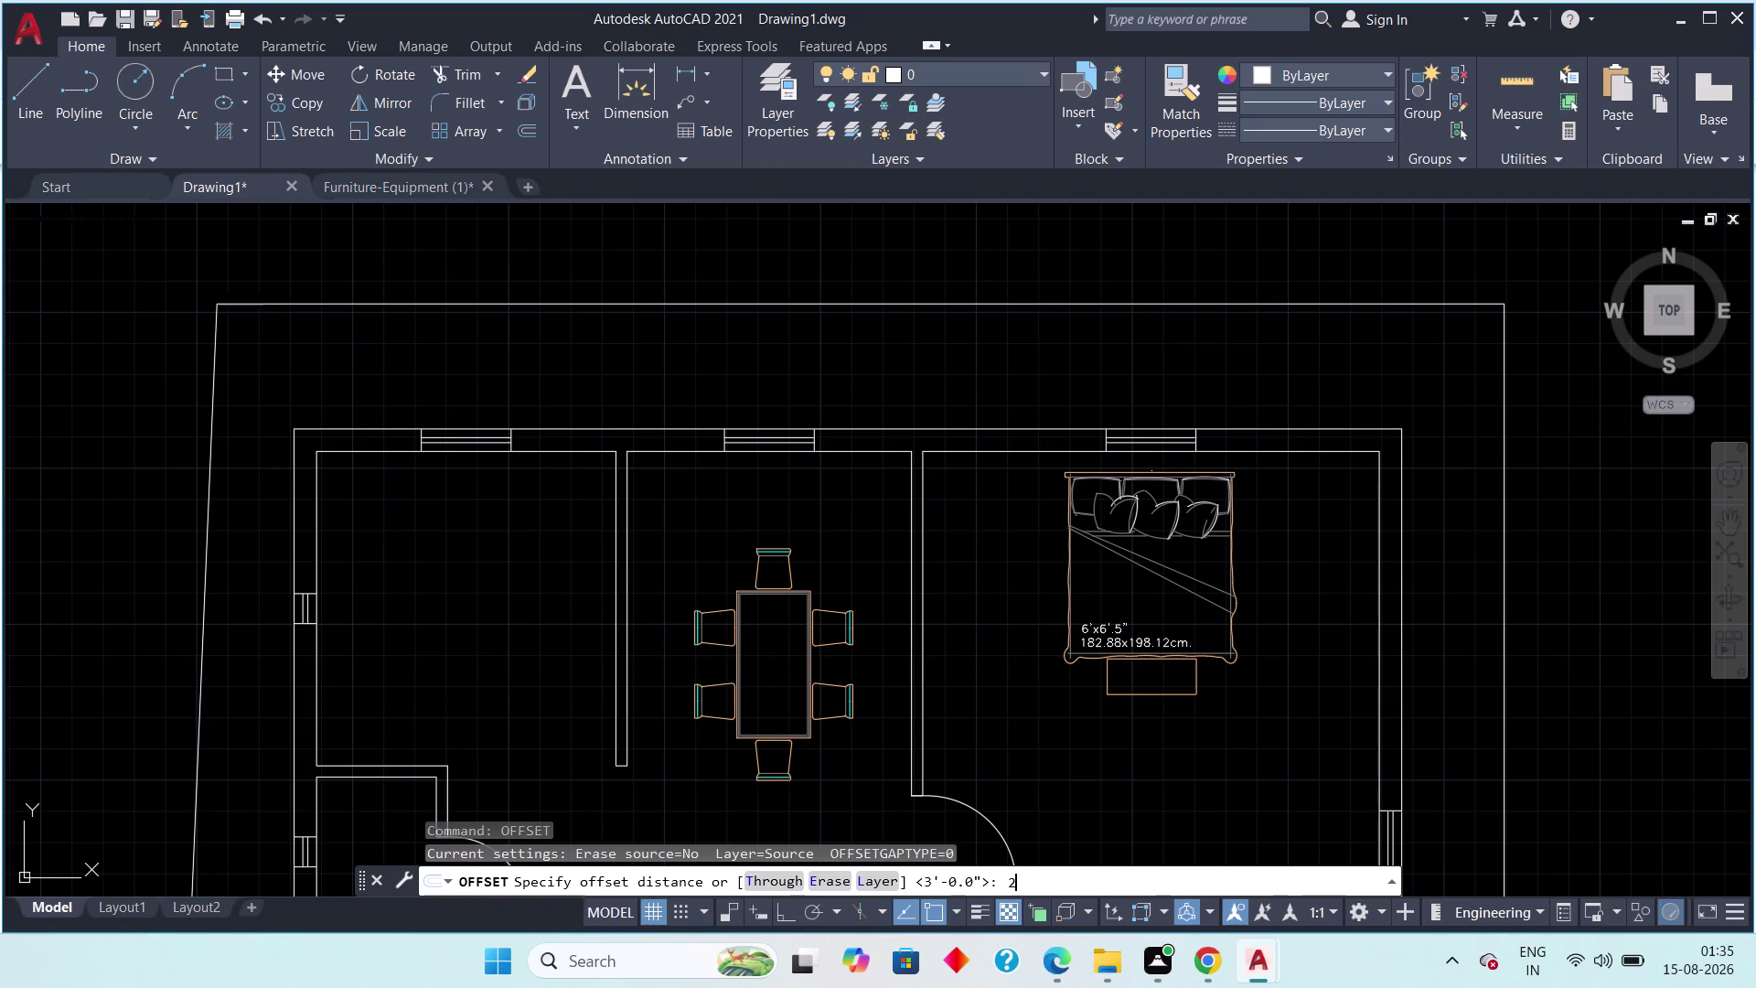
text(6)
key(shift+Return)
key(shift+Return)
key(shift+quotedbl)
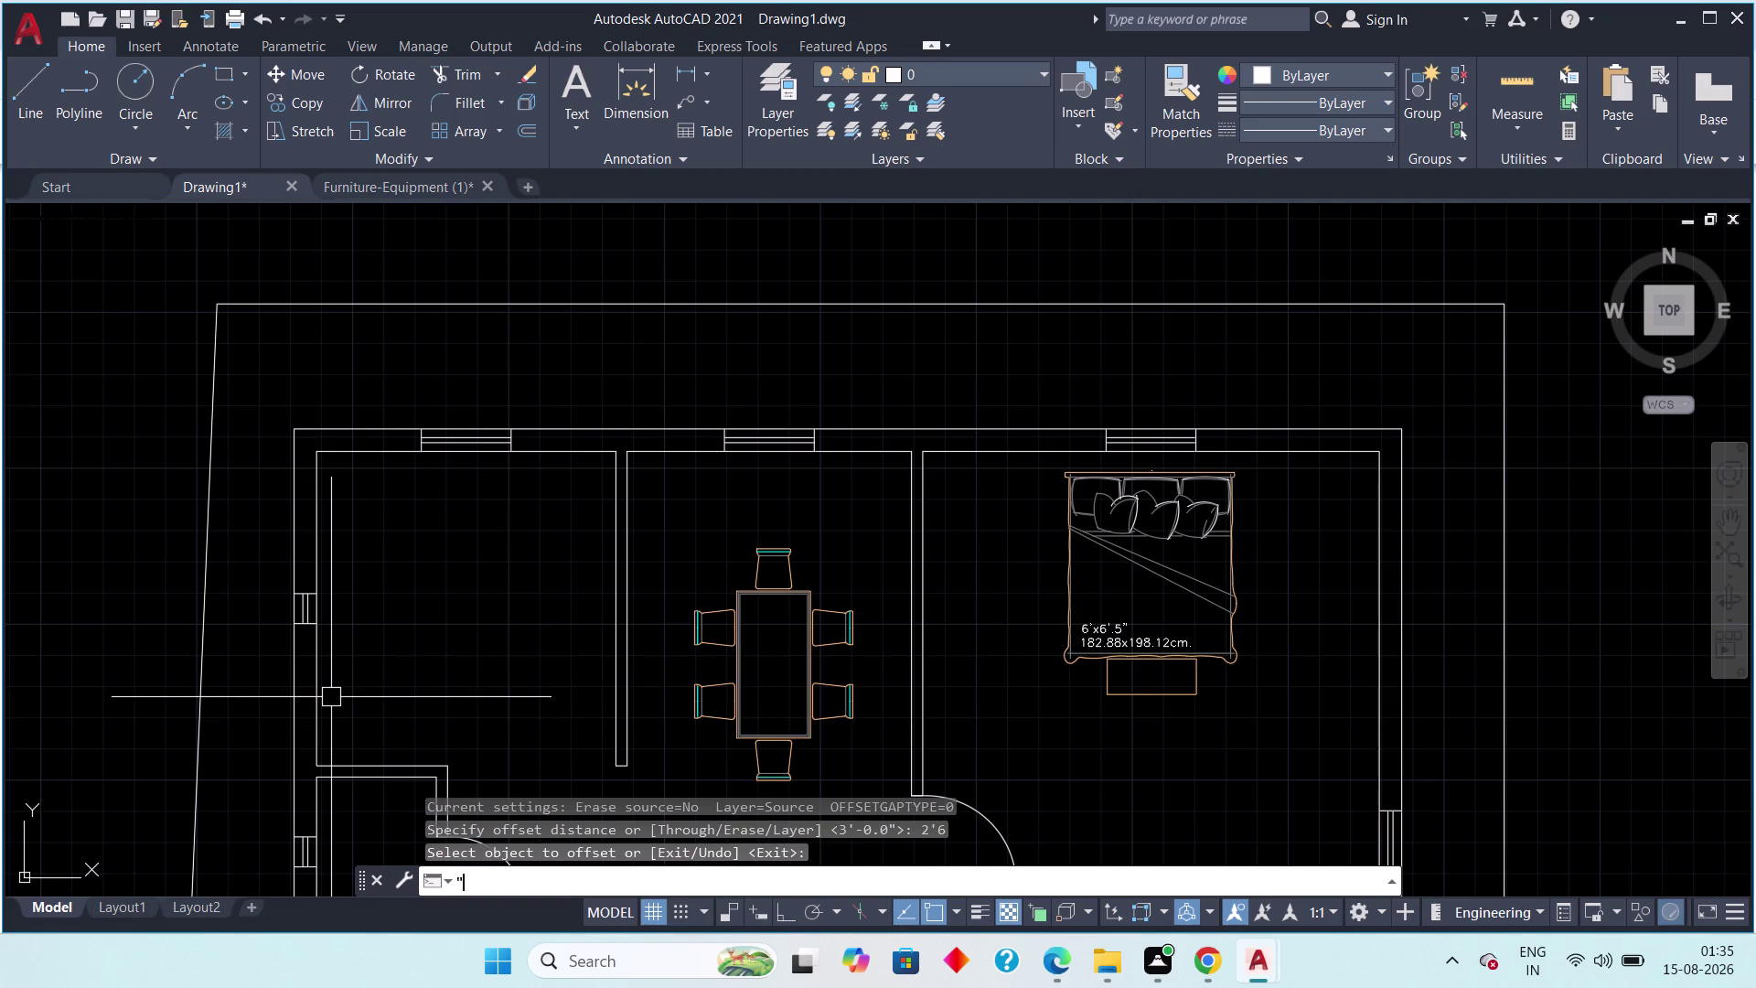
key(BackSpace)
key(BackSpace)
key(BackSpace)
key(2)
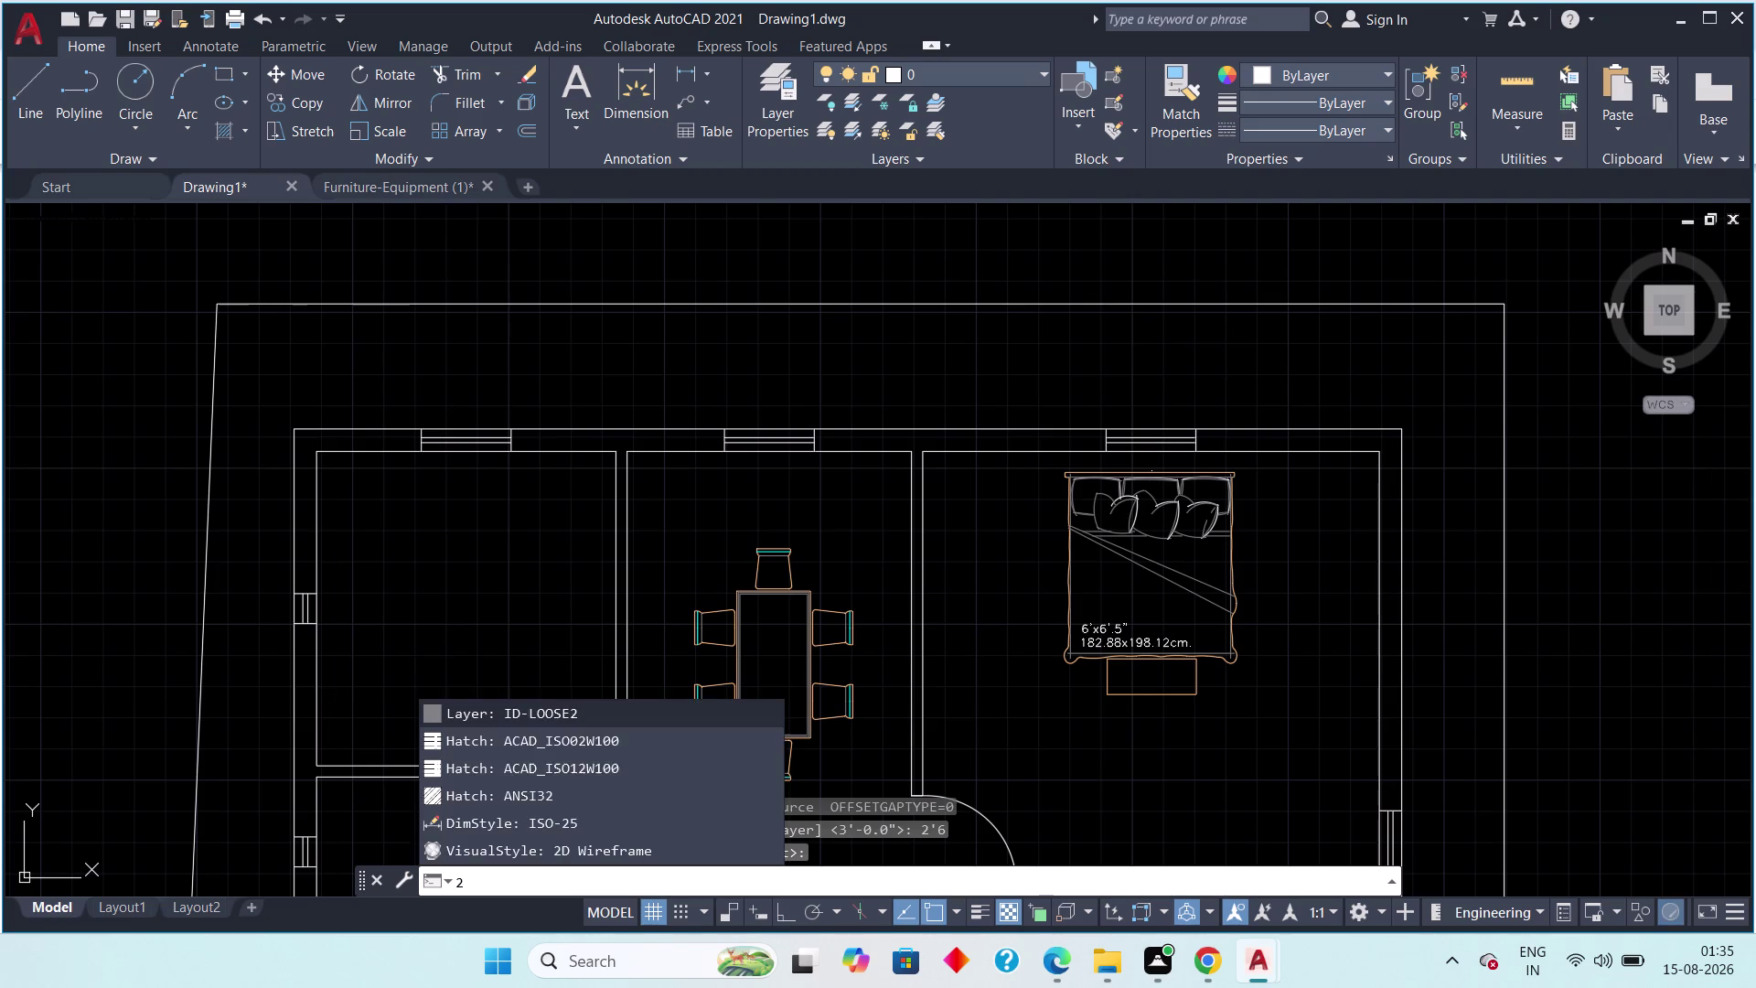
text('6")
key(space)
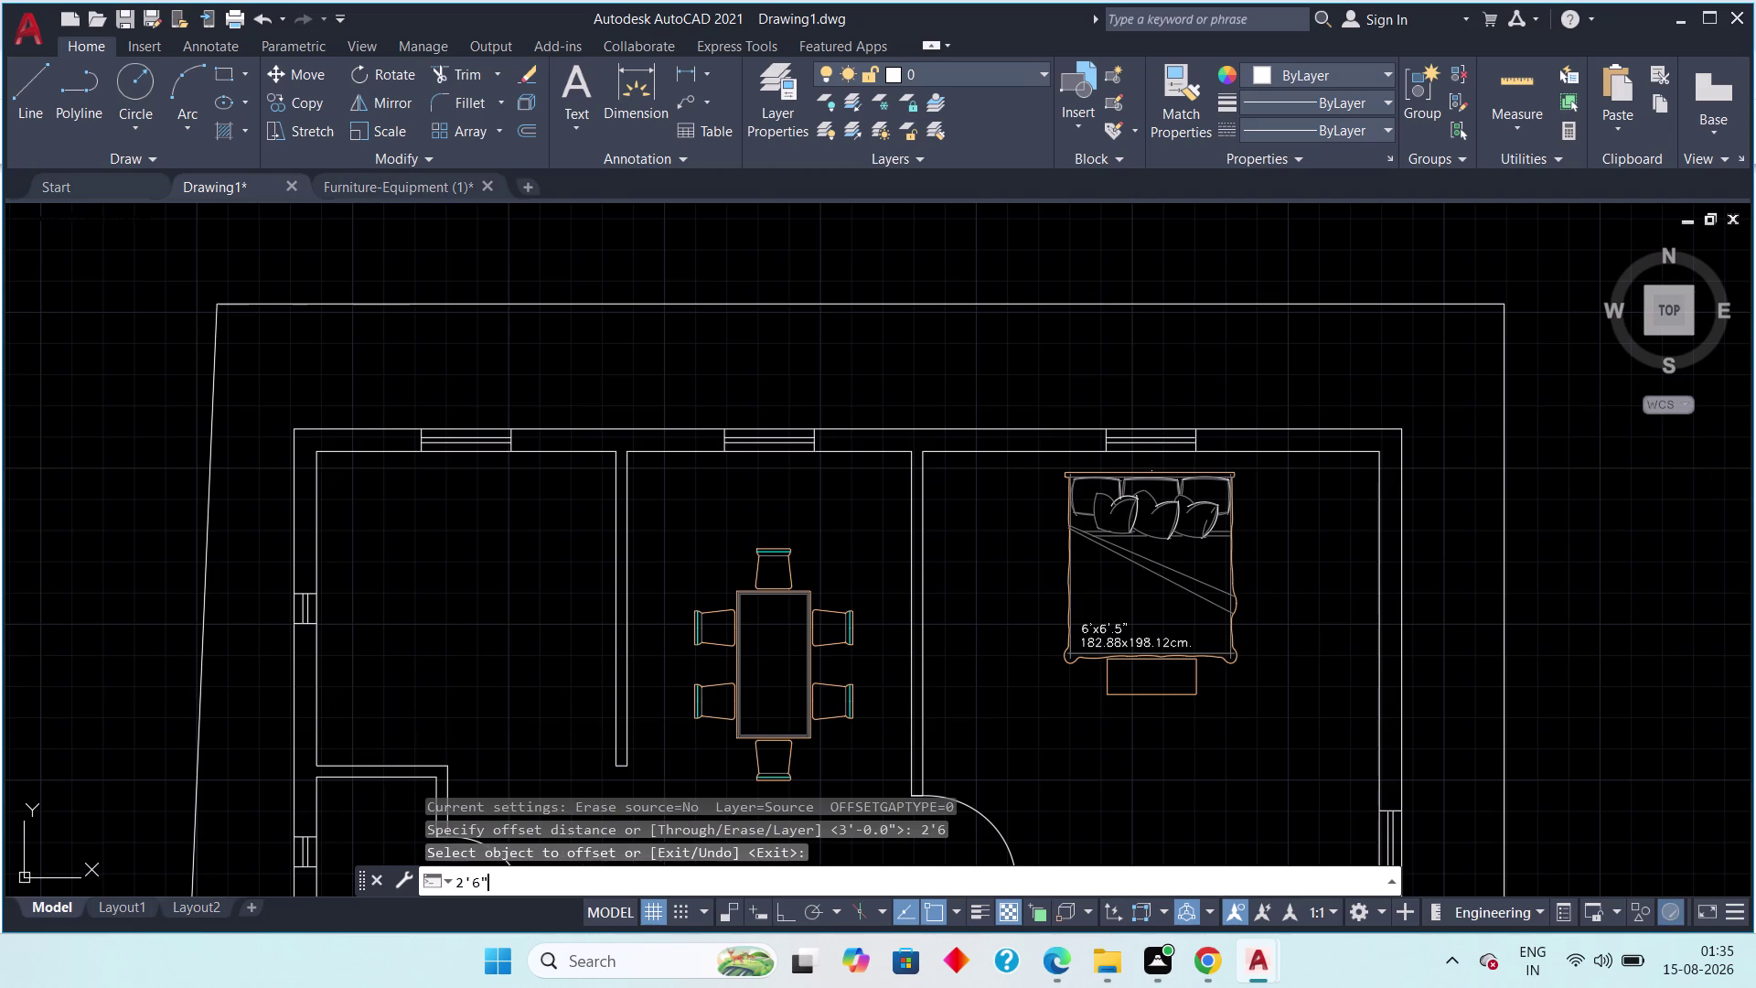
key(Escape)
key(Escape)
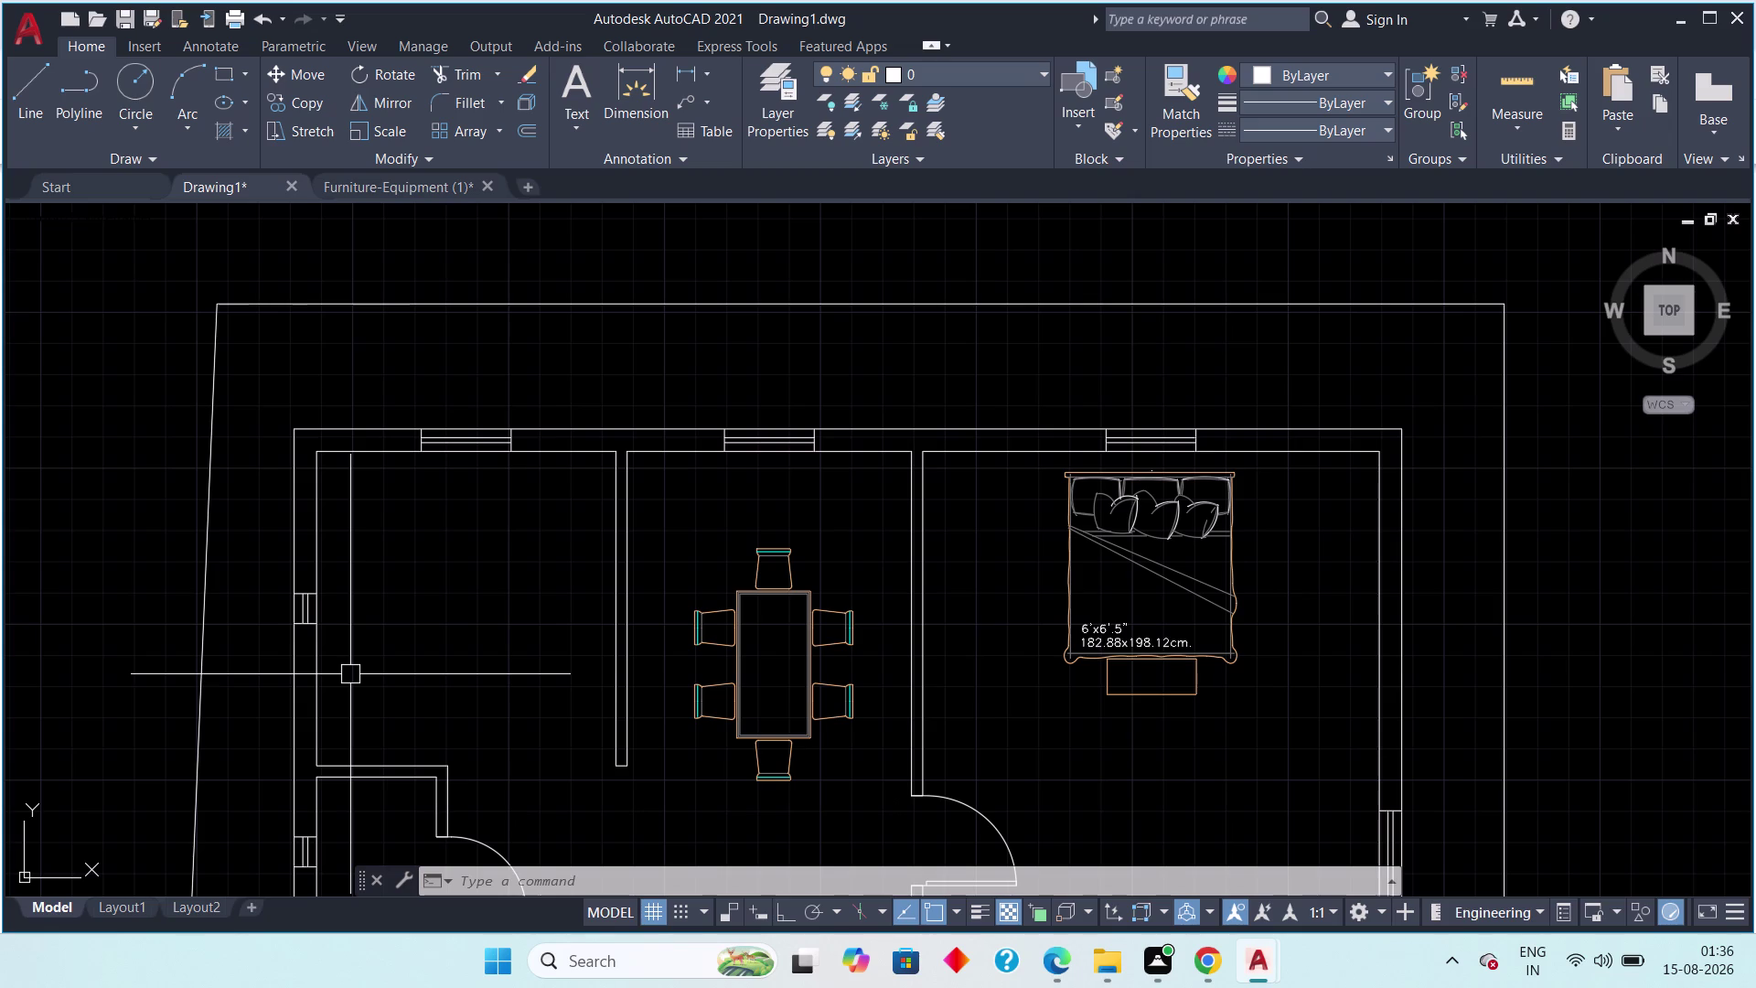
Offset the upper-left room's top wall 2'6" downward as a horizontal partition line.
text(off)
key(space)
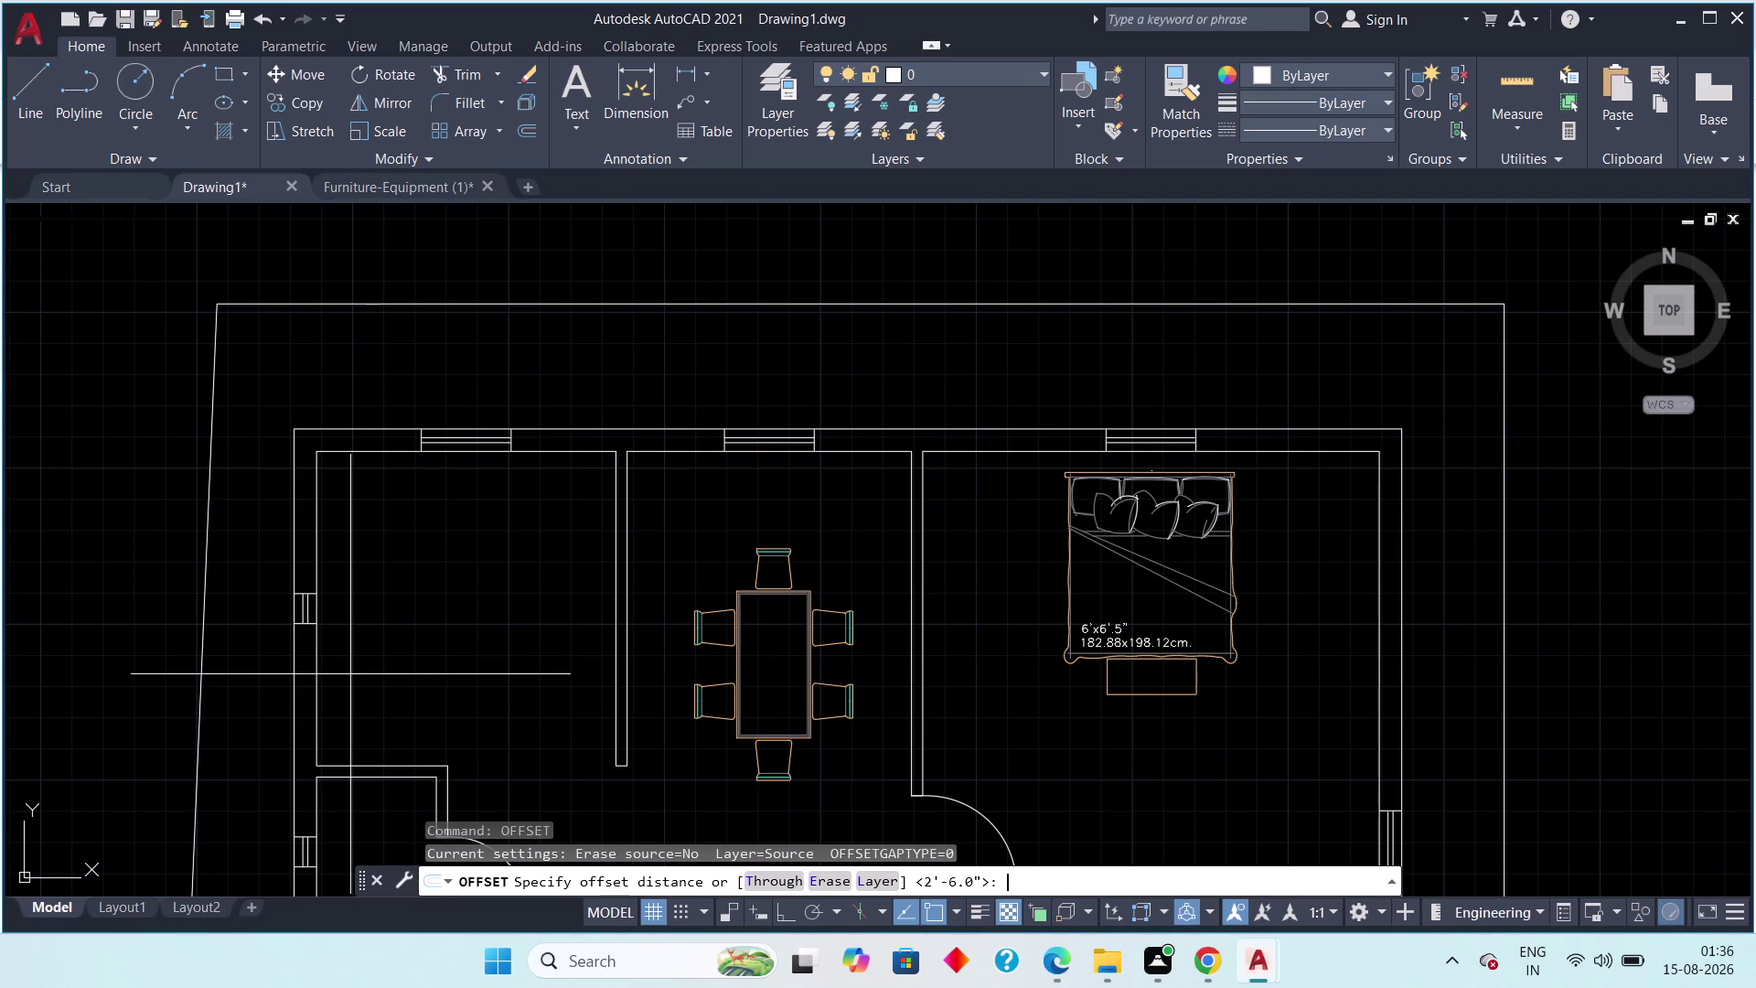
text(2'6)
text(")
key(space)
drag(316, 649, 328, 650)
click(410, 638)
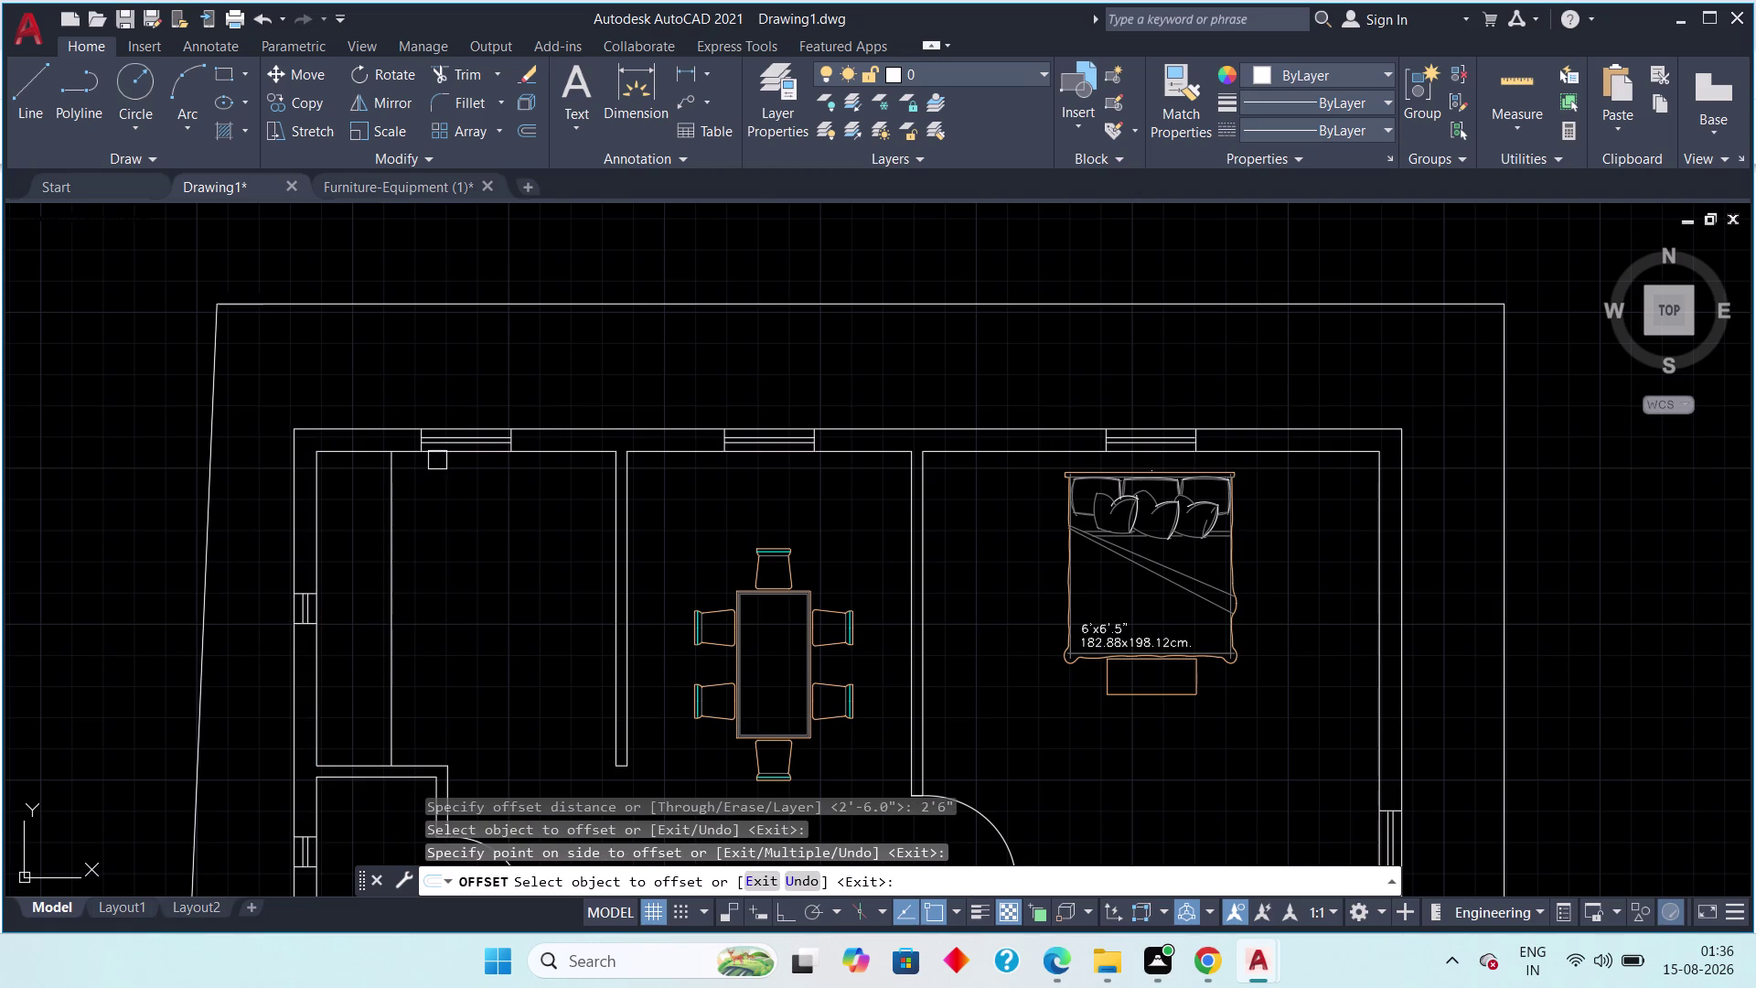
click(437, 456)
click(441, 520)
key(Escape)
key(Escape)
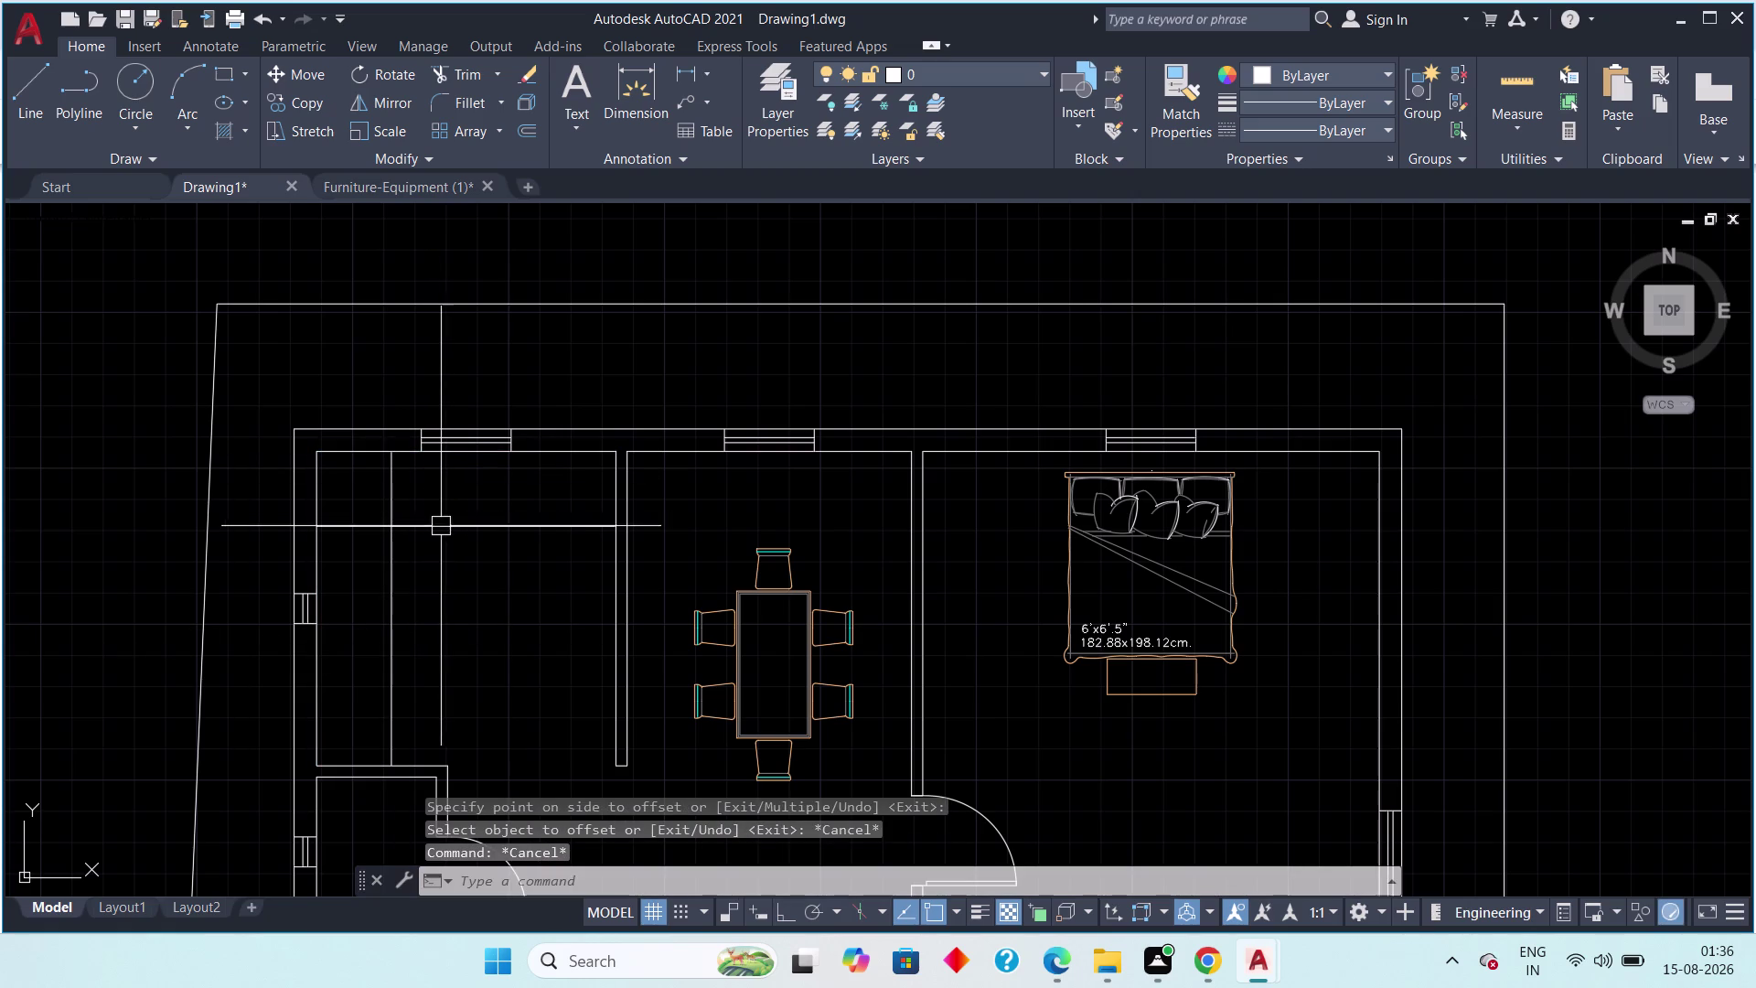
text(tr)
key(space)
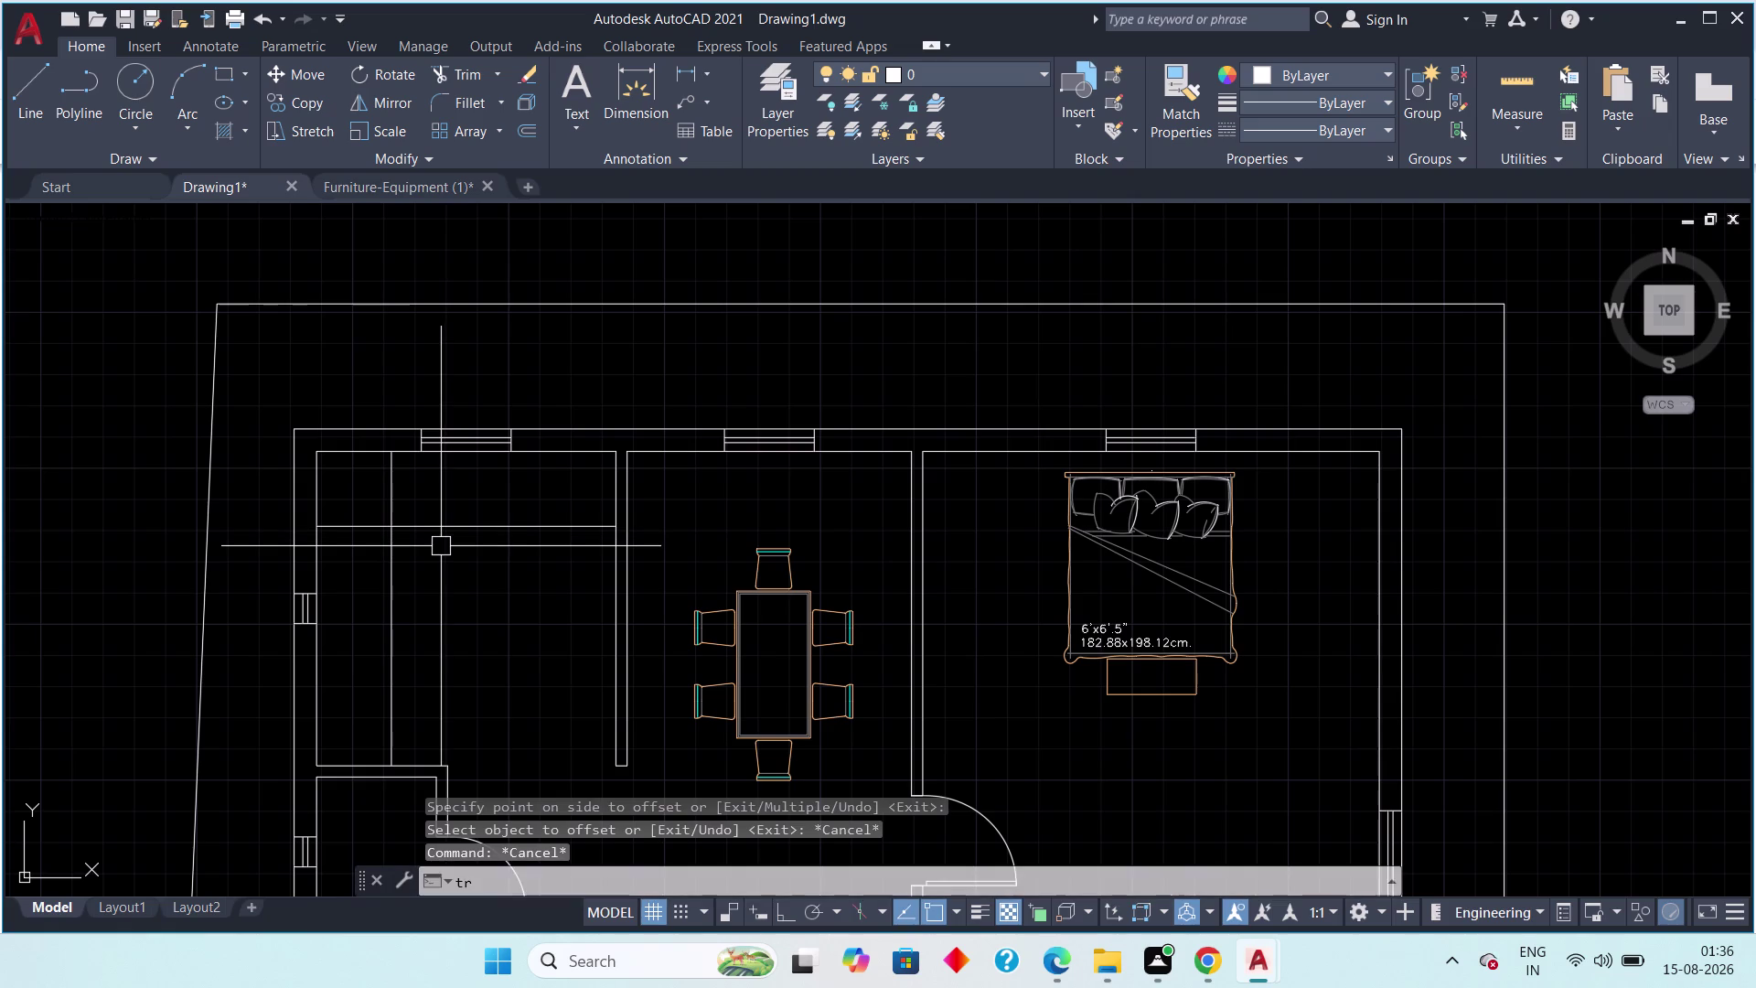
Trim the overhanging ends of both partition lines into an L-corner, then view the whole plan.
click(416, 477)
click(359, 538)
key(Escape)
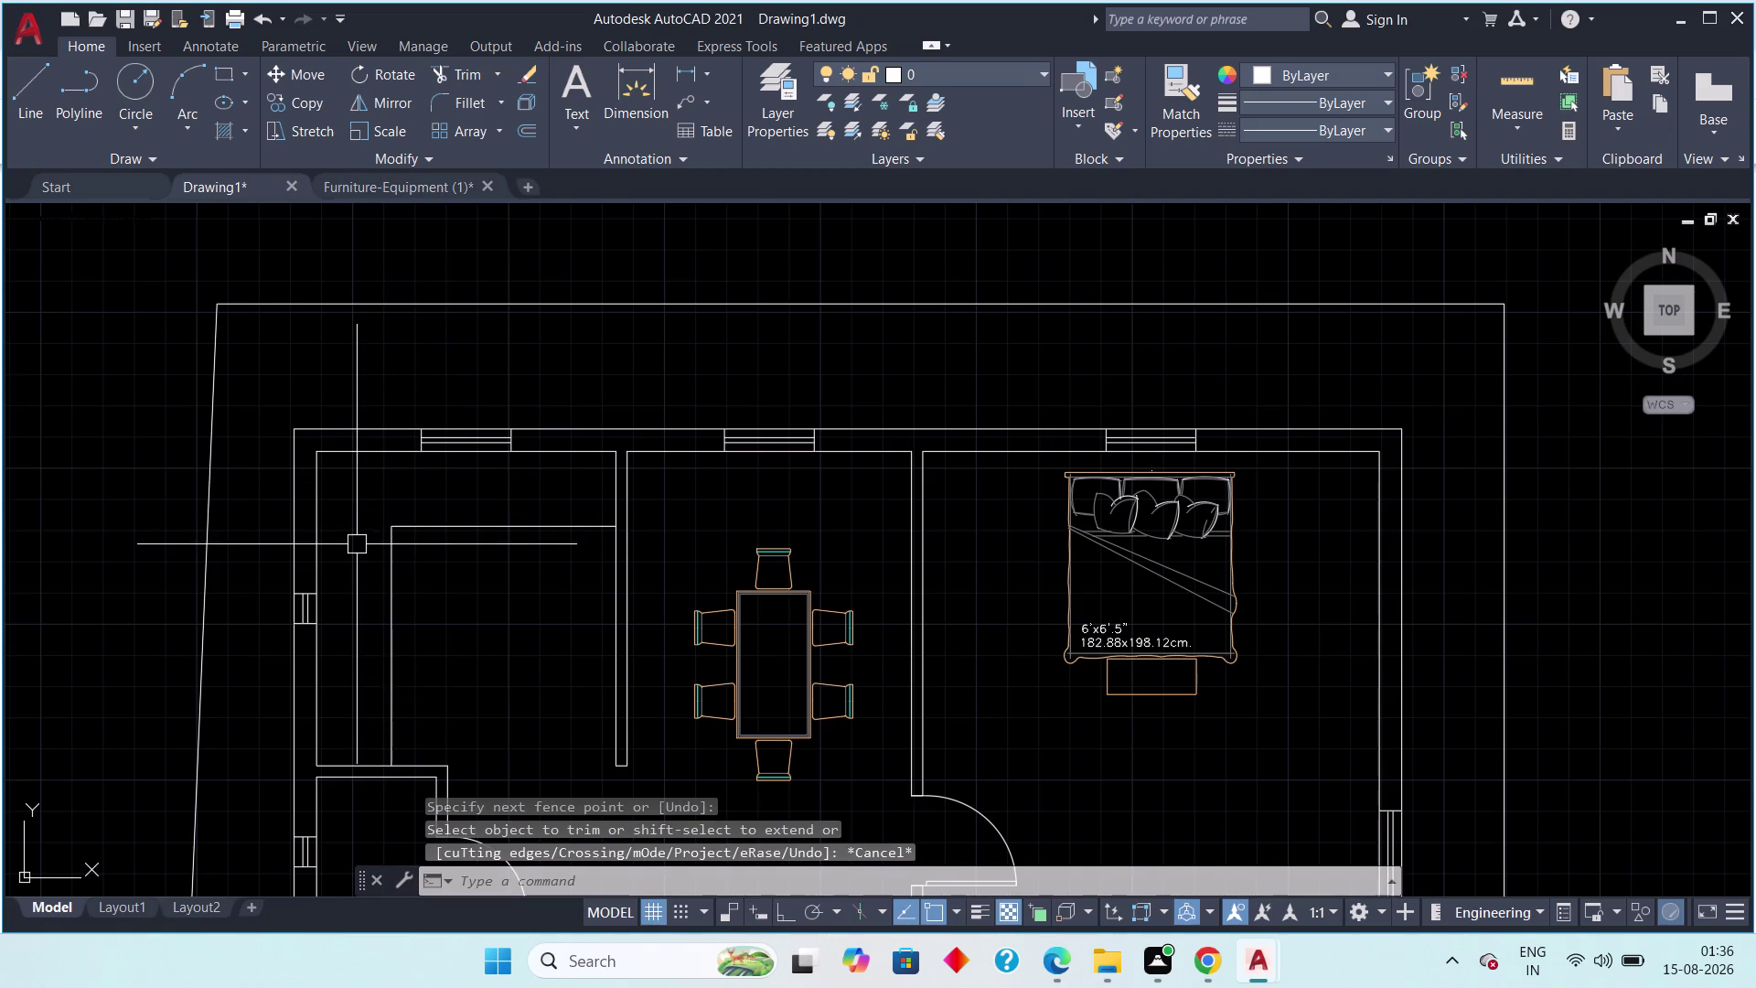
key(Escape)
key(Escape)
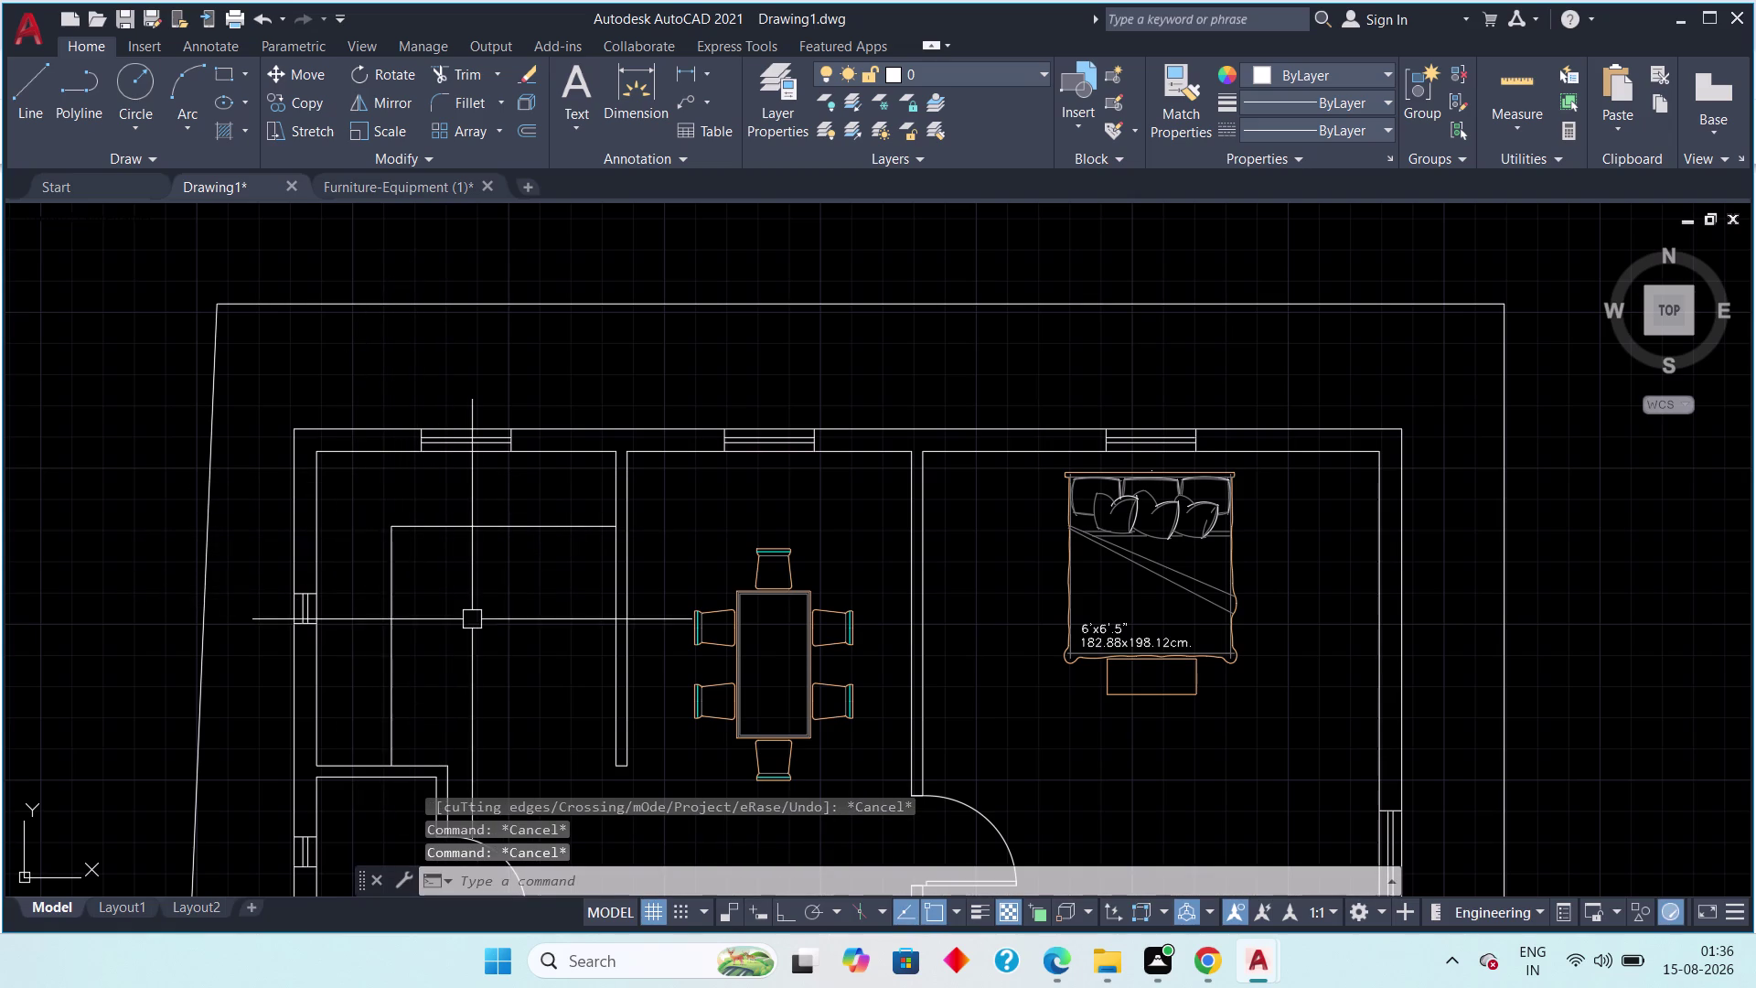
middle_drag(460, 611, 408, 459)
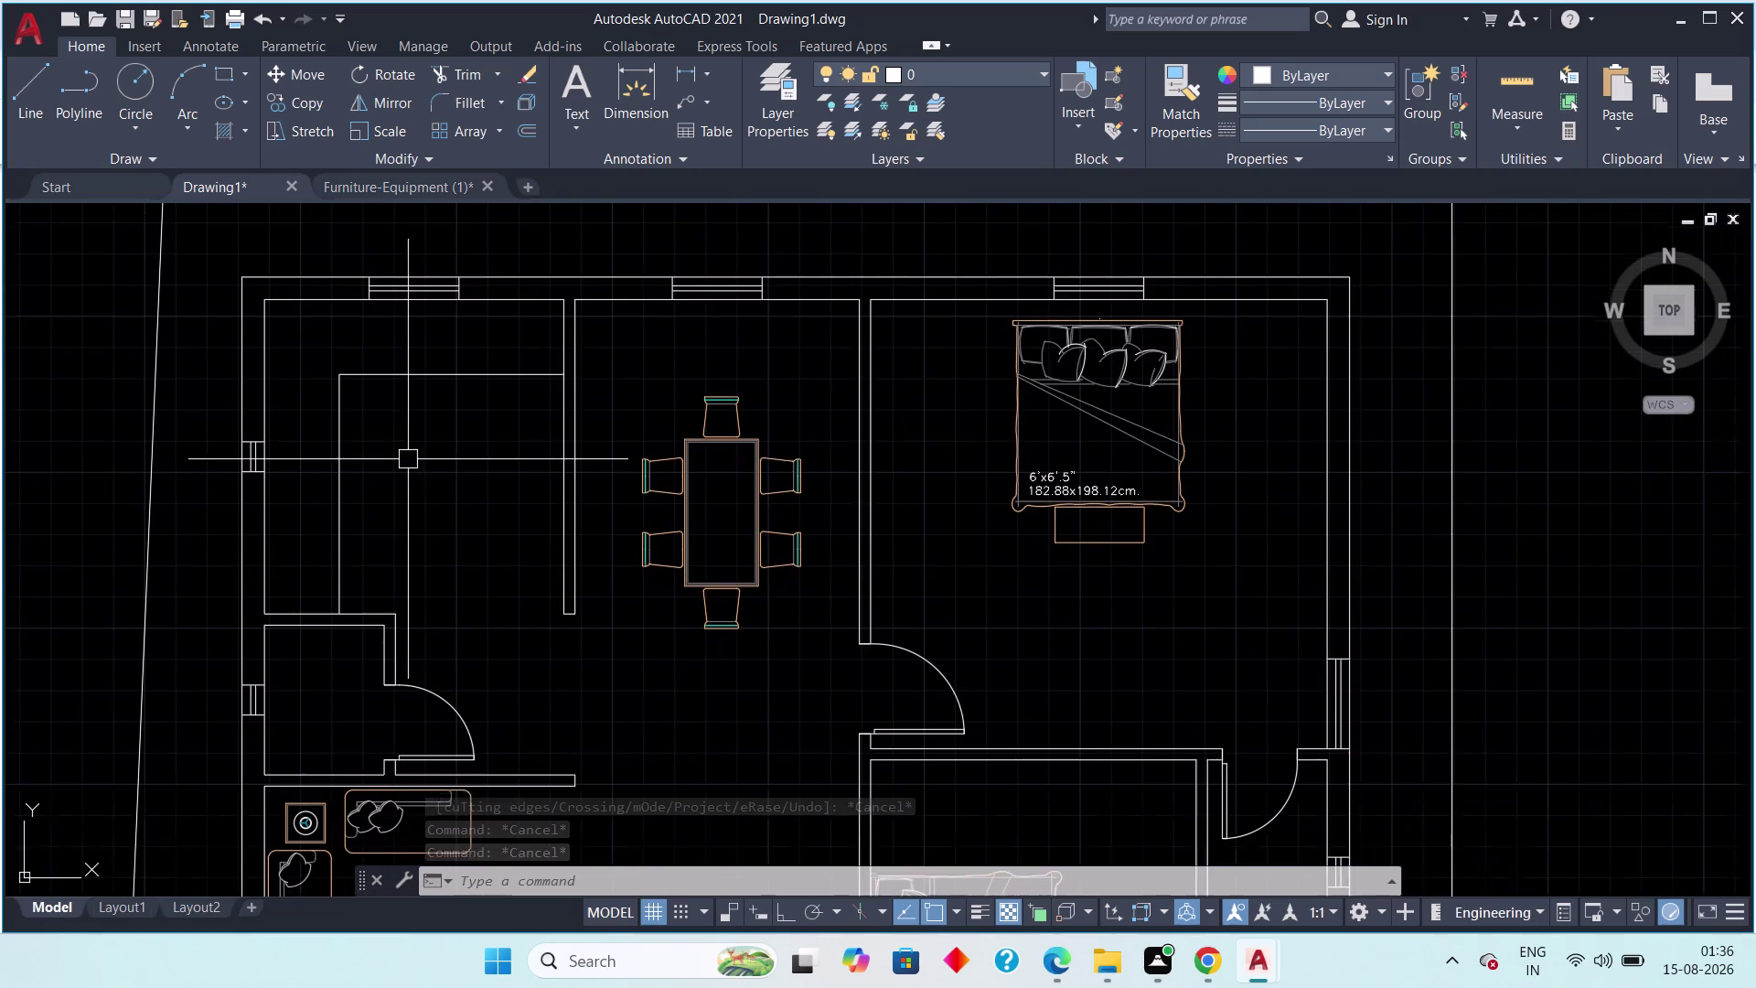
scroll(down, 3)
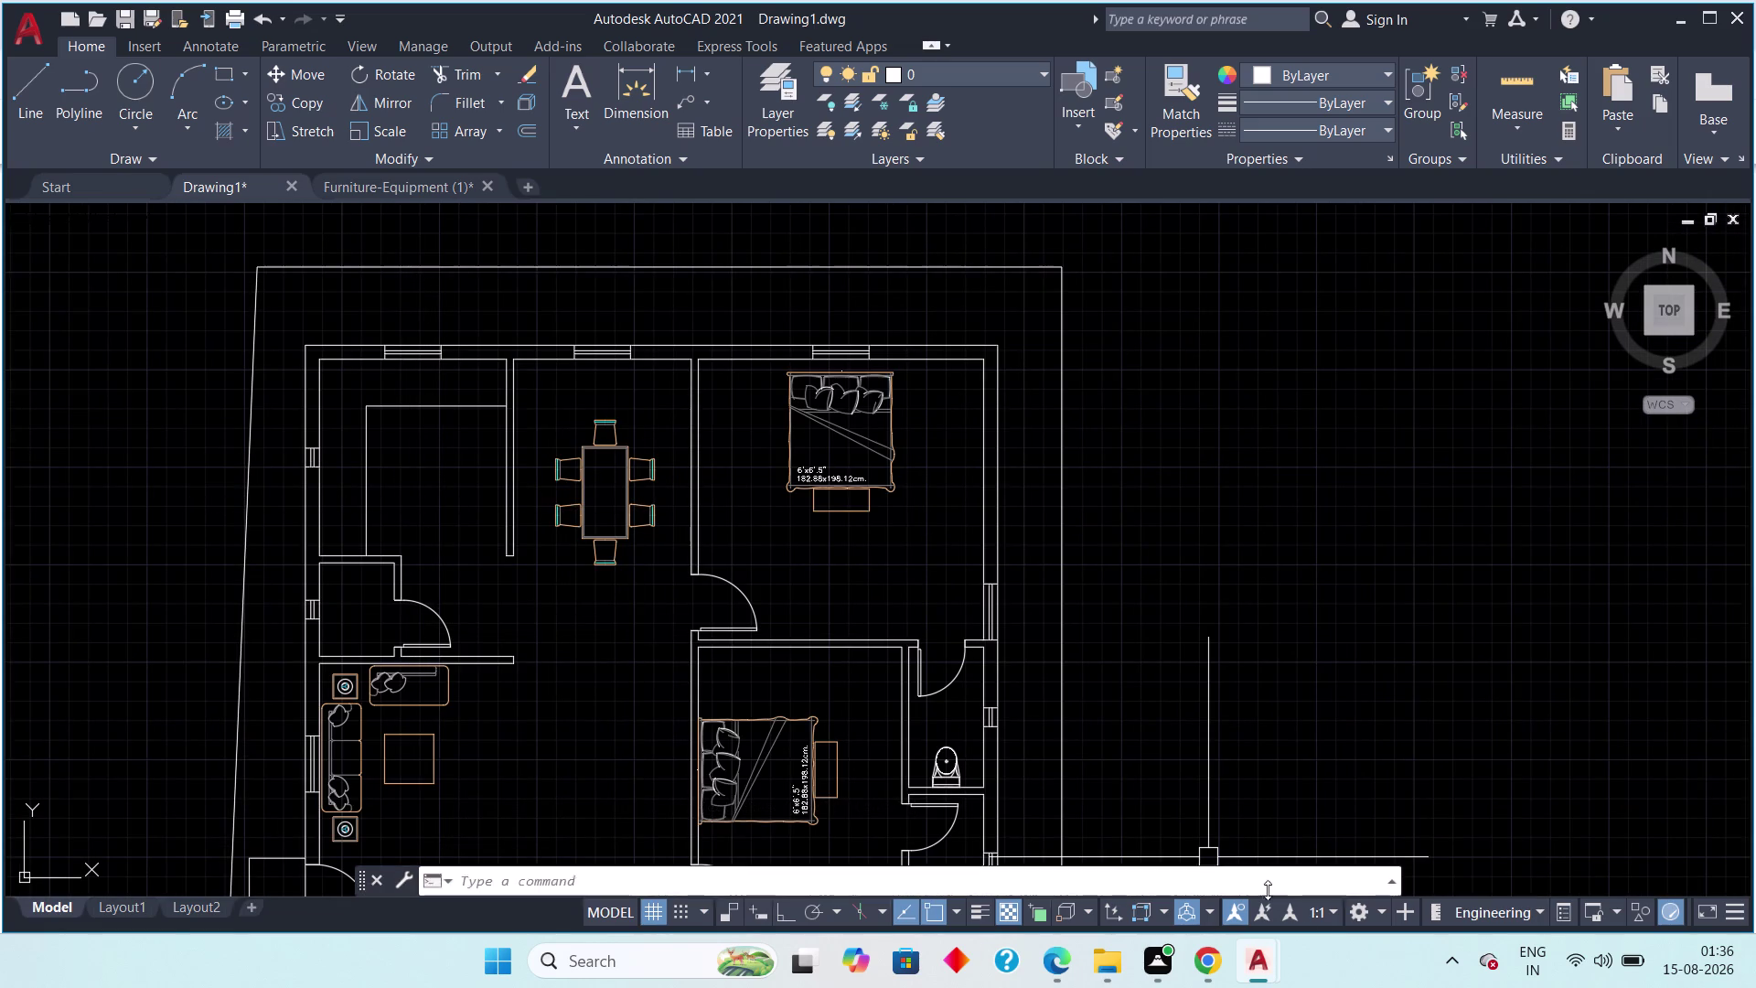